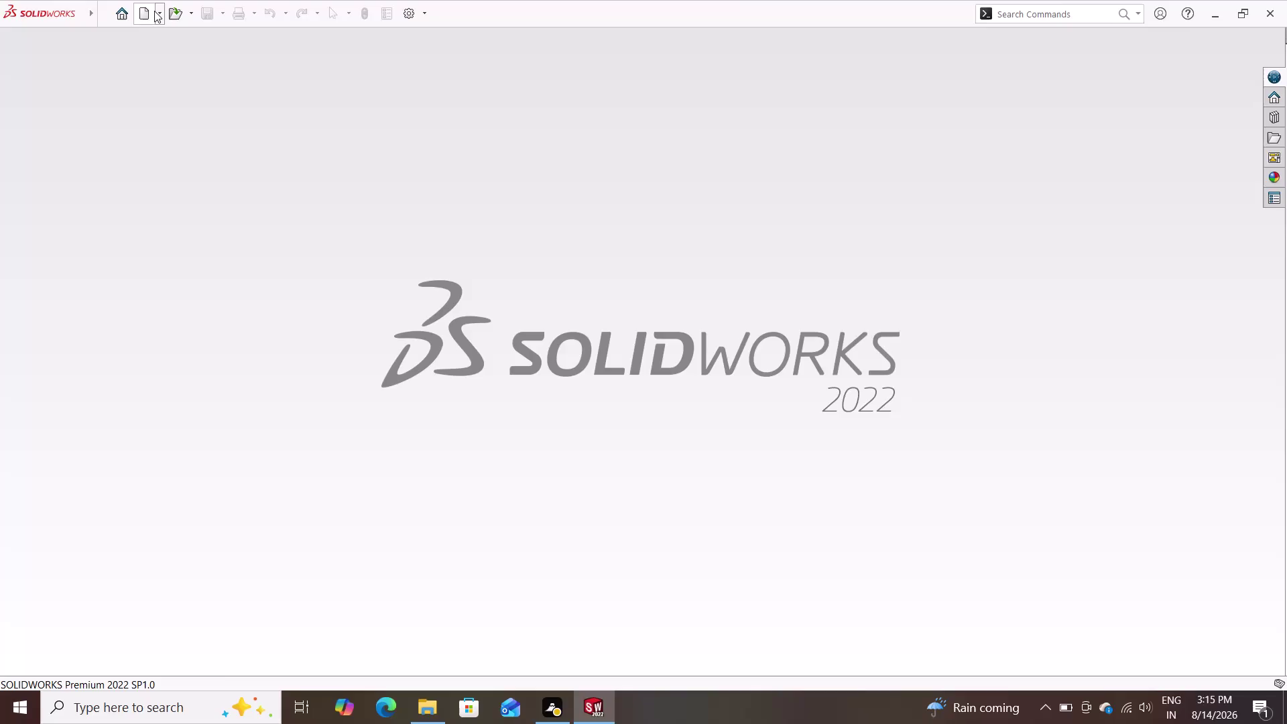
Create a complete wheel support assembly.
Create a new blank Part document, Part1.
click(154, 11)
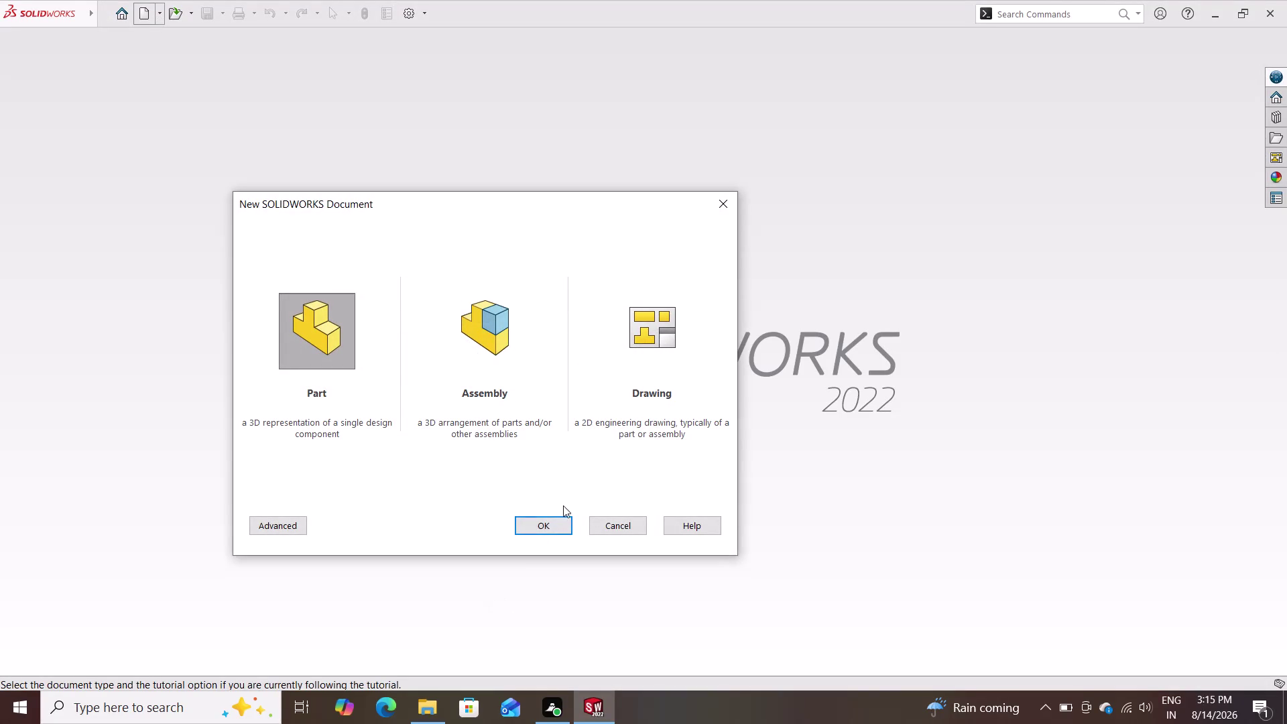
double_click(540, 528)
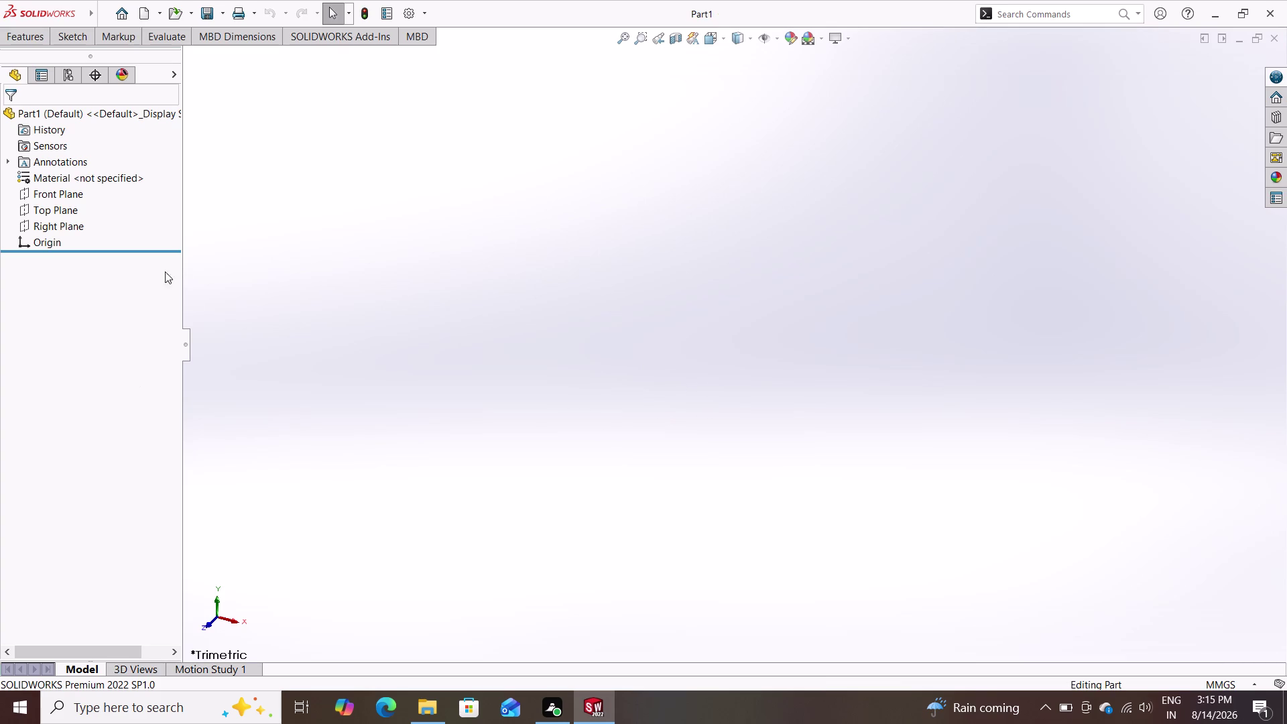
Start a new sketch on the Top Plane.
click(85, 209)
click(44, 214)
click(61, 193)
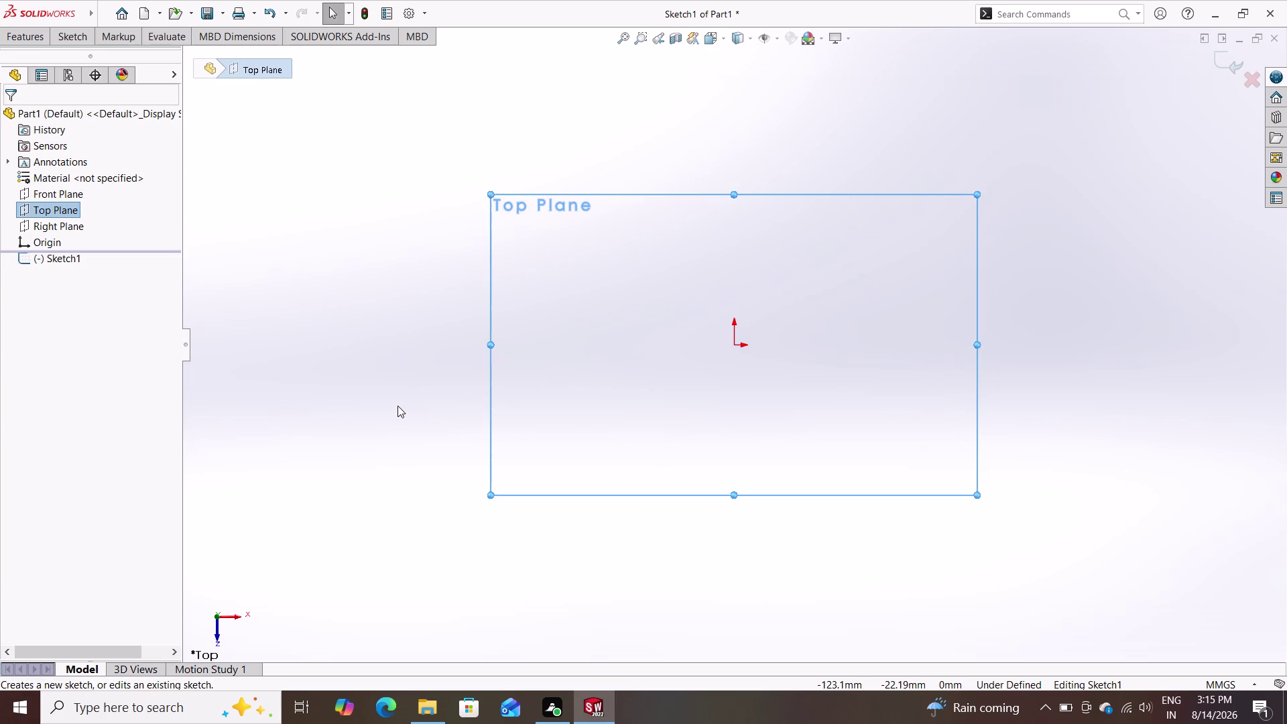
Draw a center rectangle from the origin outward.
double_click(88, 30)
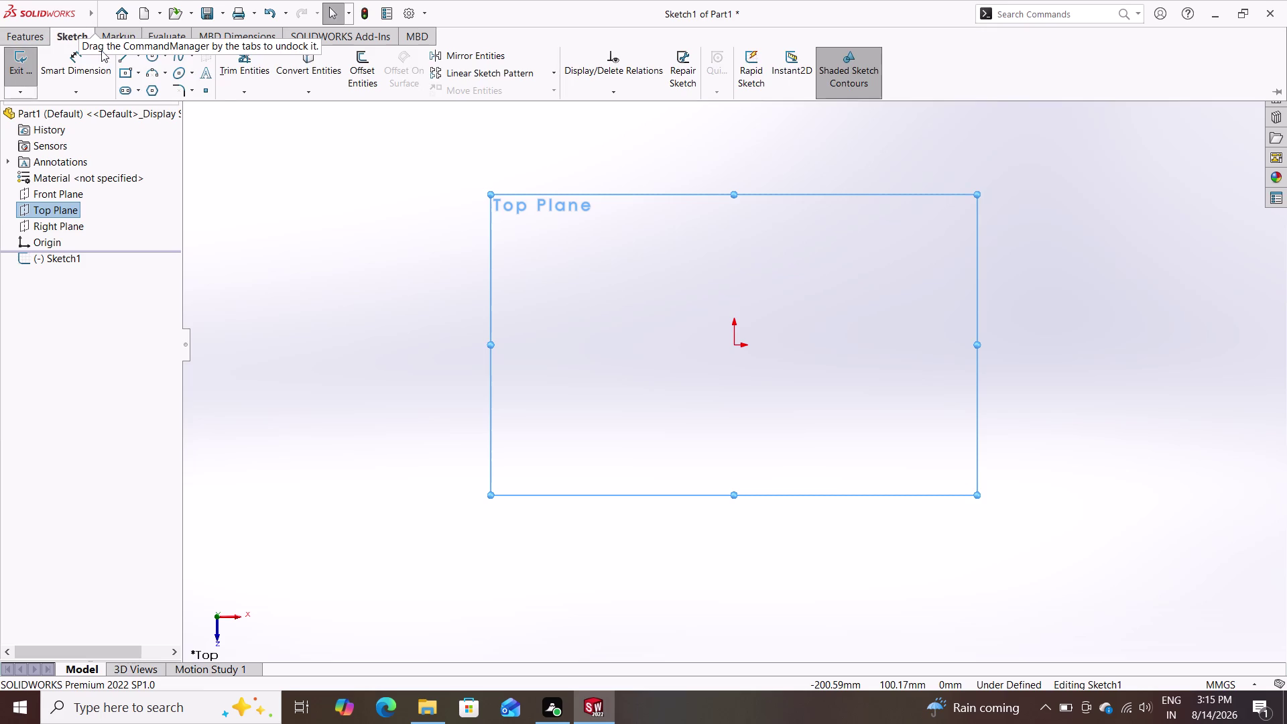
click(141, 76)
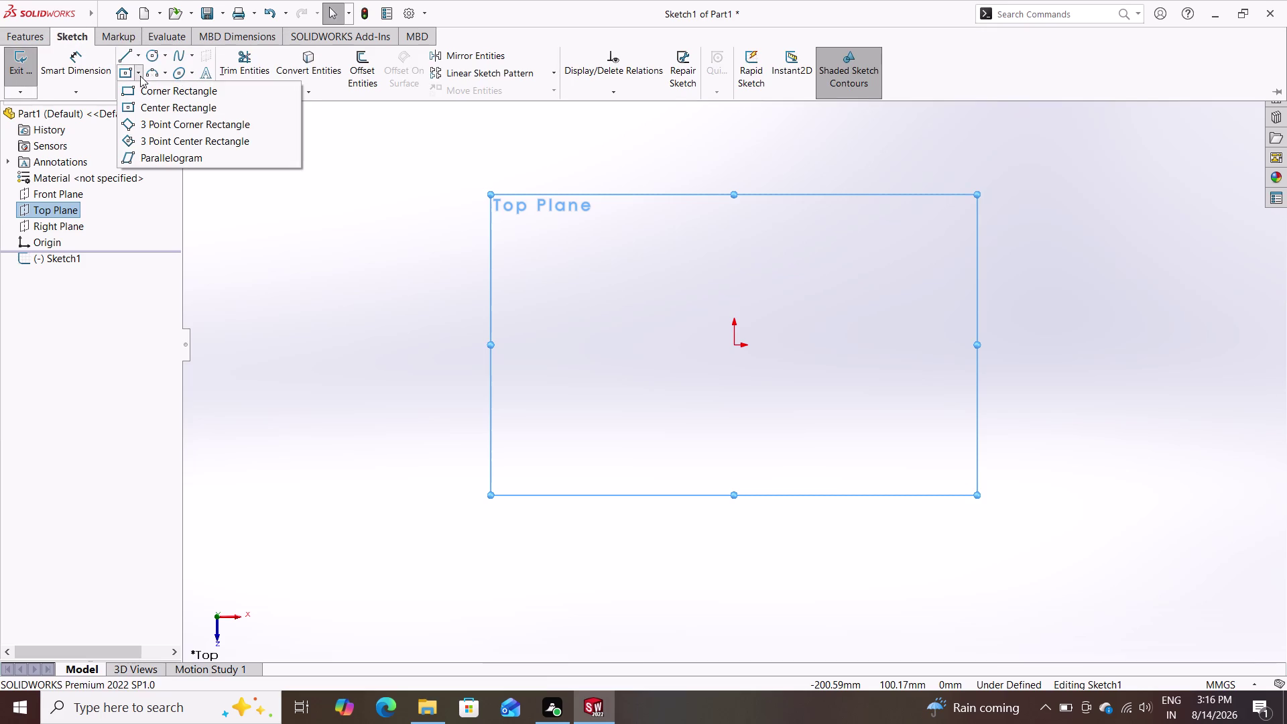
click(148, 105)
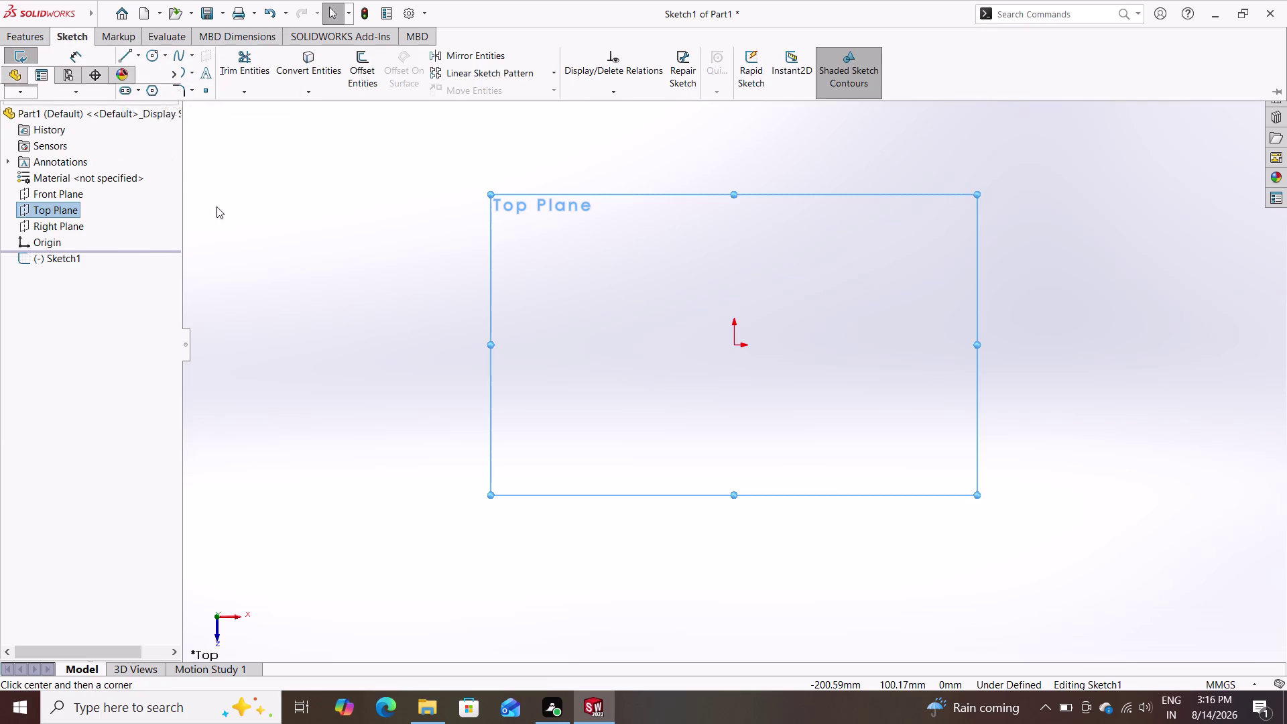
click(734, 347)
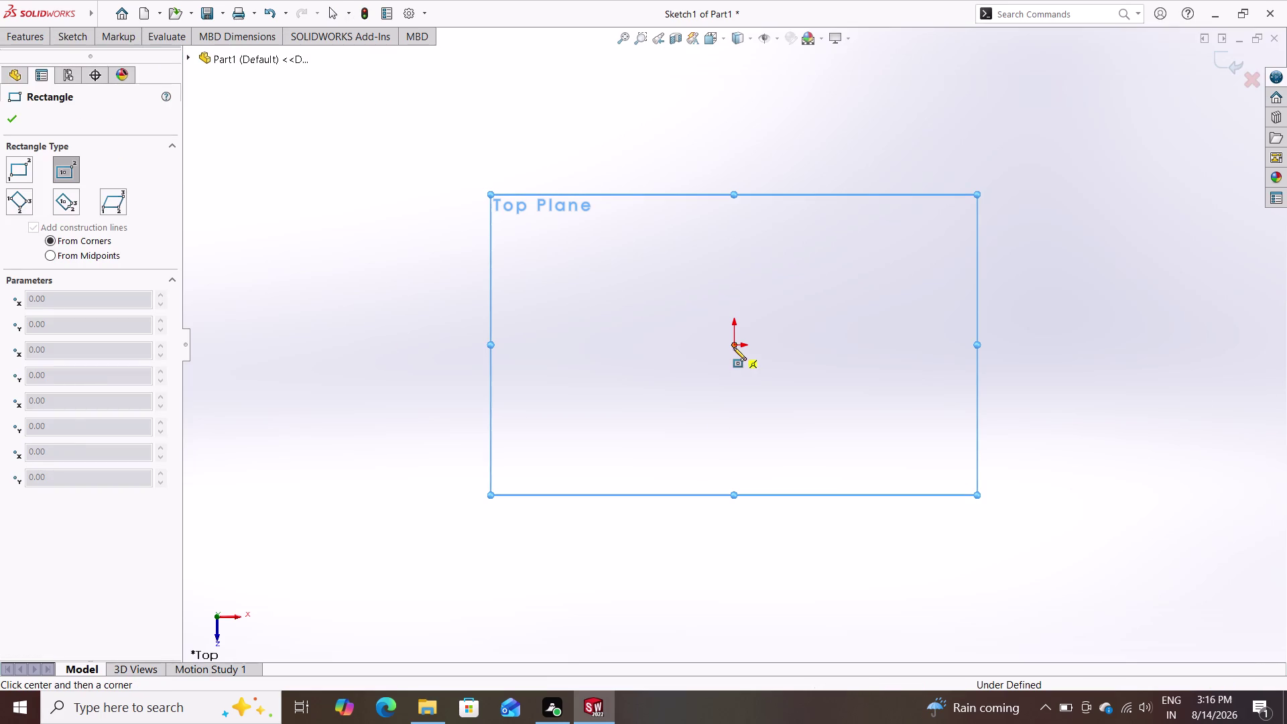
click(916, 411)
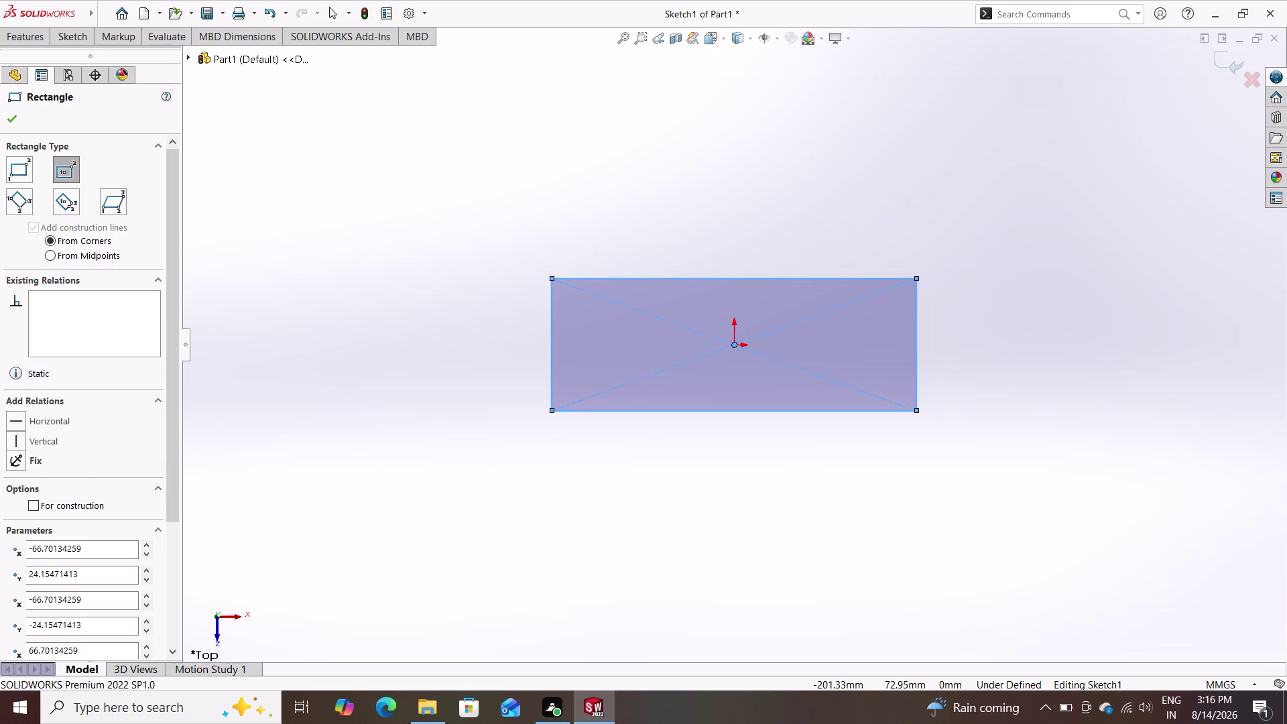
click(3, 120)
click(79, 44)
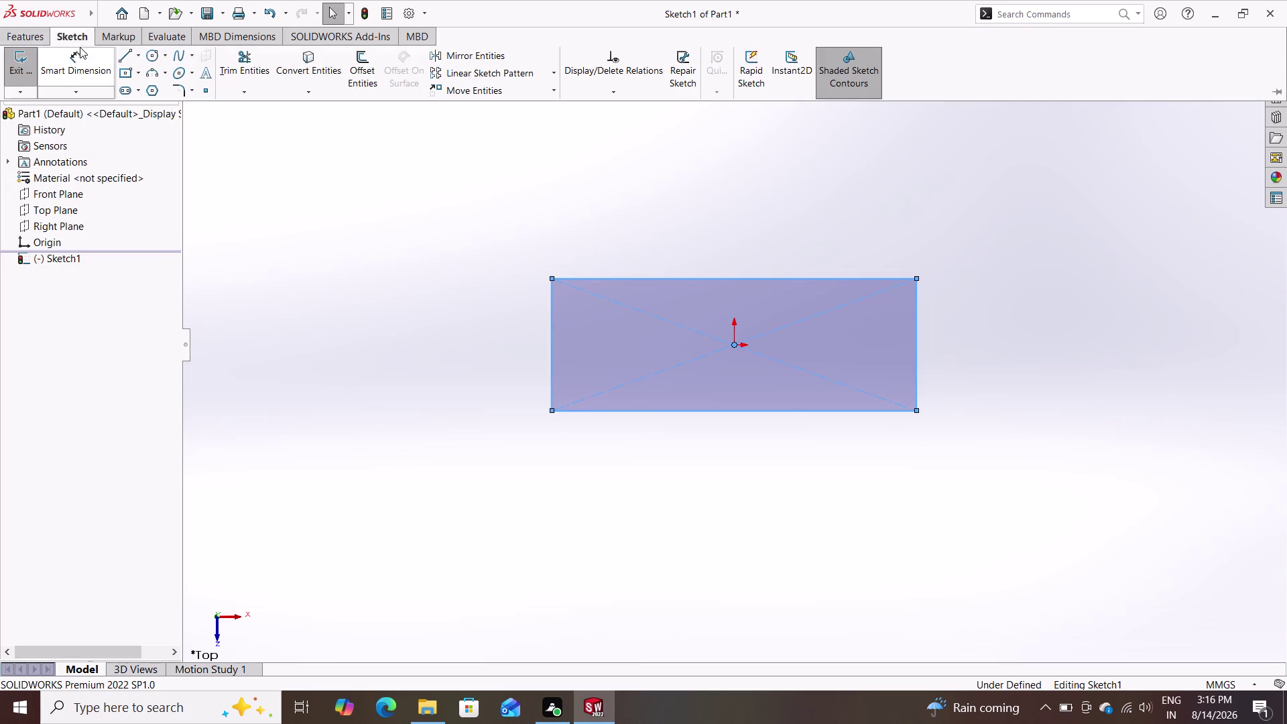
Dimension the rectangle's top edge to a width of 115.
click(87, 73)
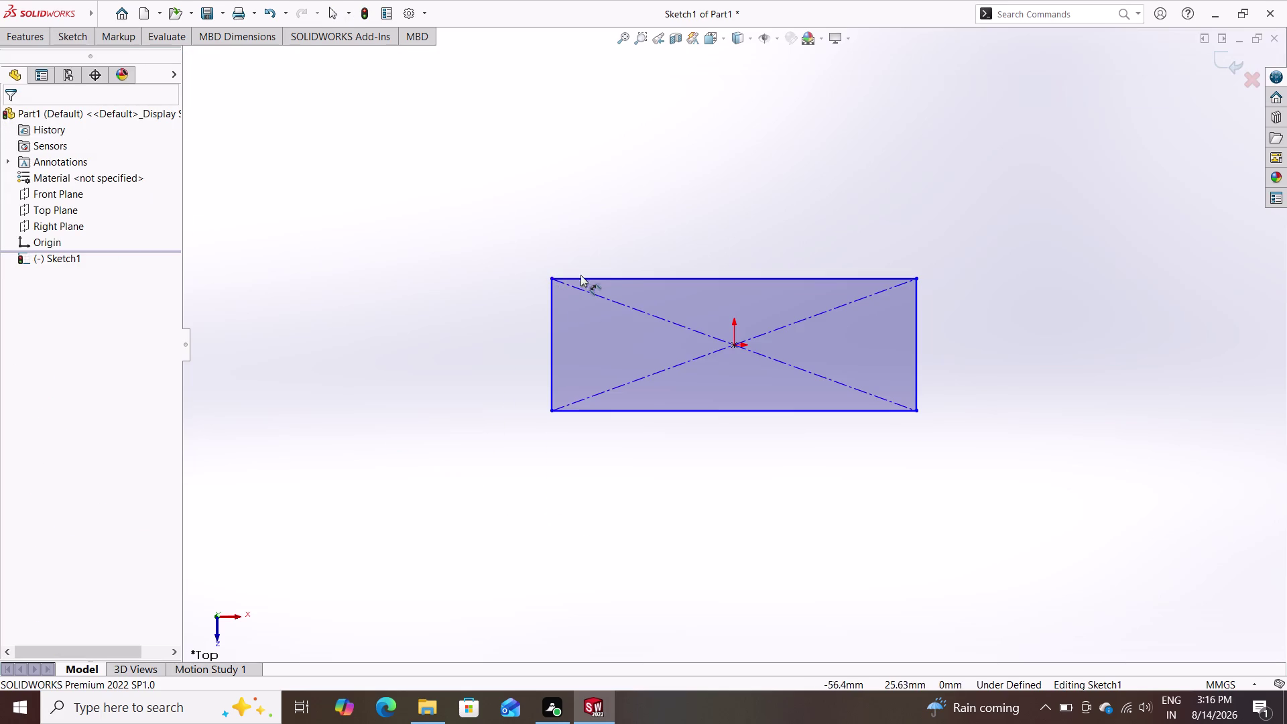
click(617, 278)
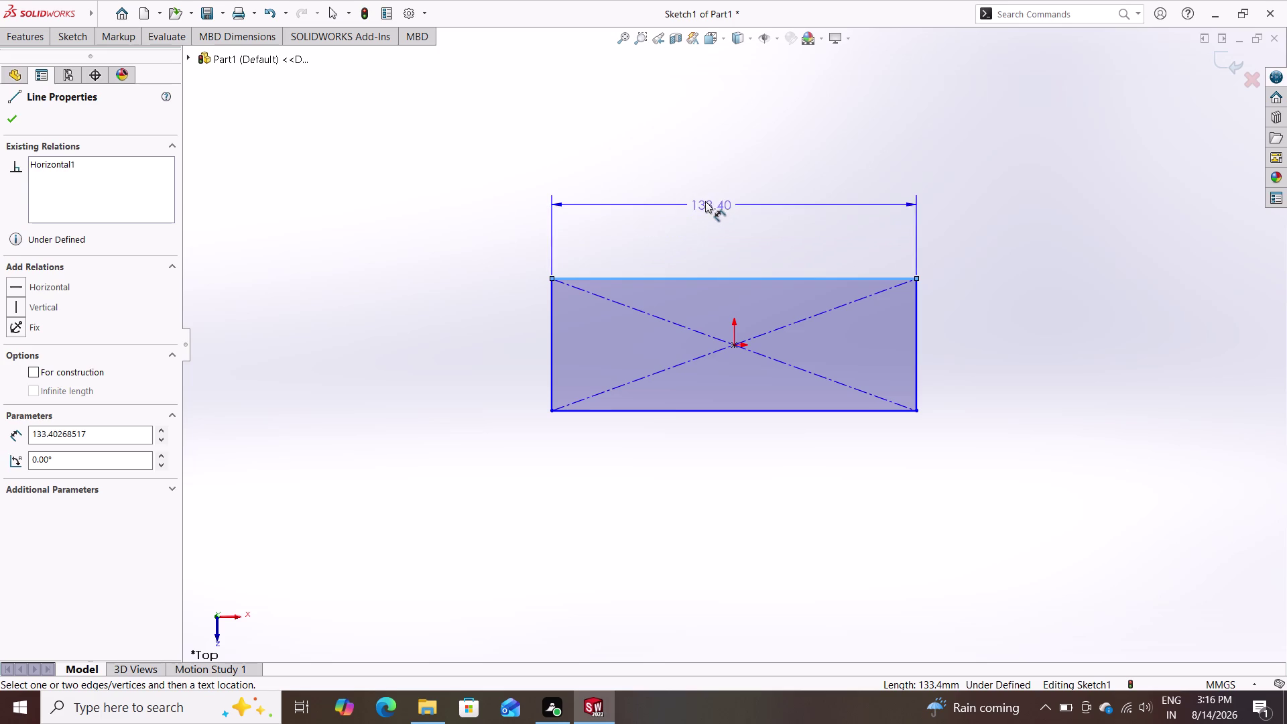
double_click(703, 201)
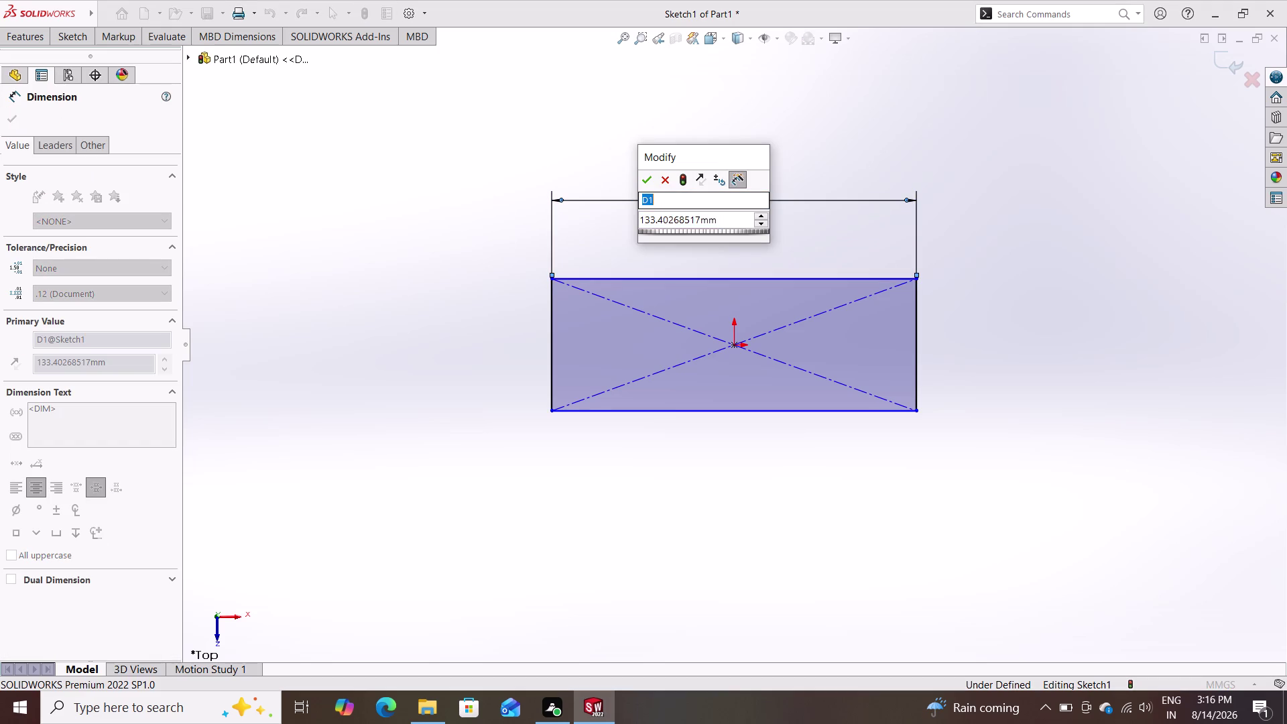
text(11)
text(5)
key(Return)
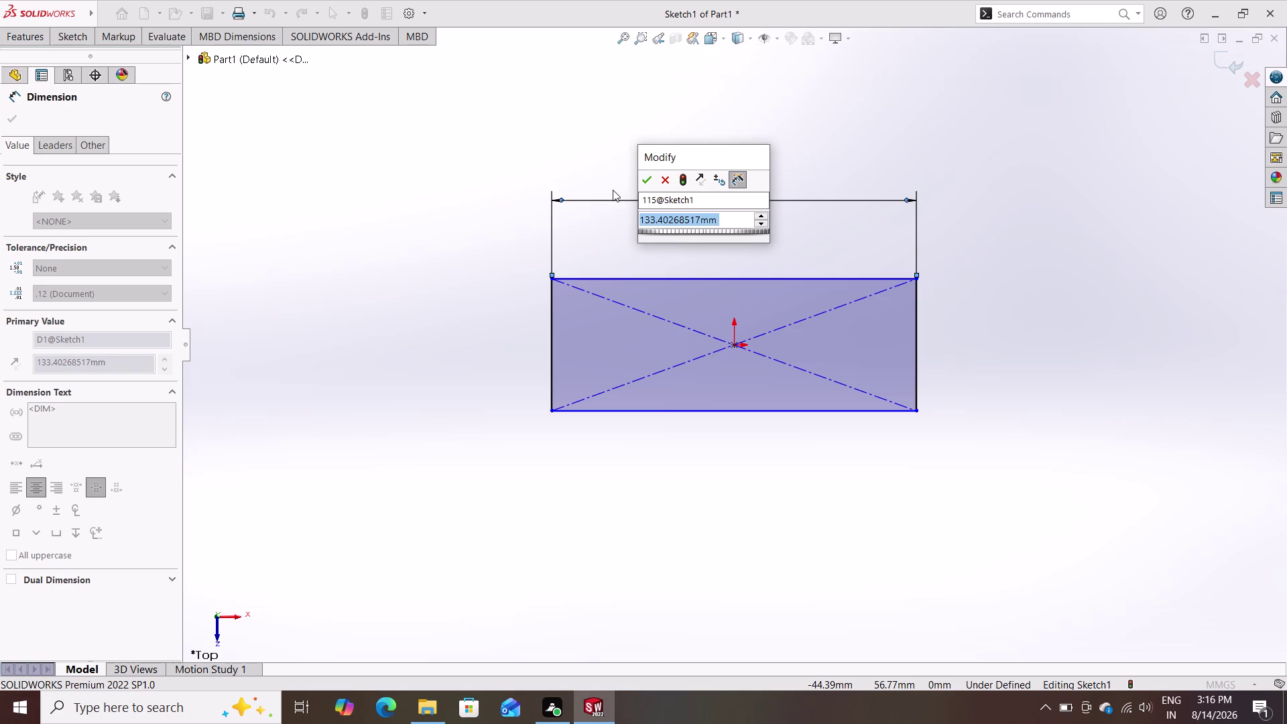
text(115)
key(Return)
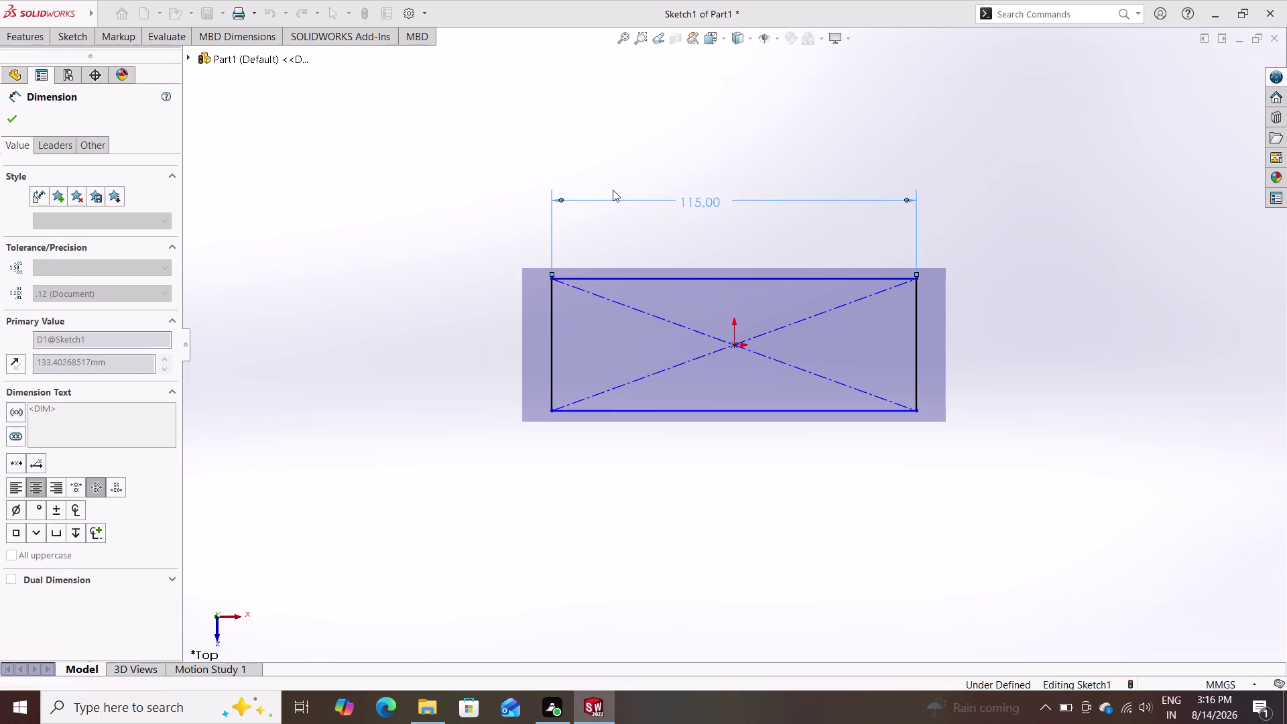
Dimension the rectangle's right edge to a height of 40.
click(80, 41)
click(917, 327)
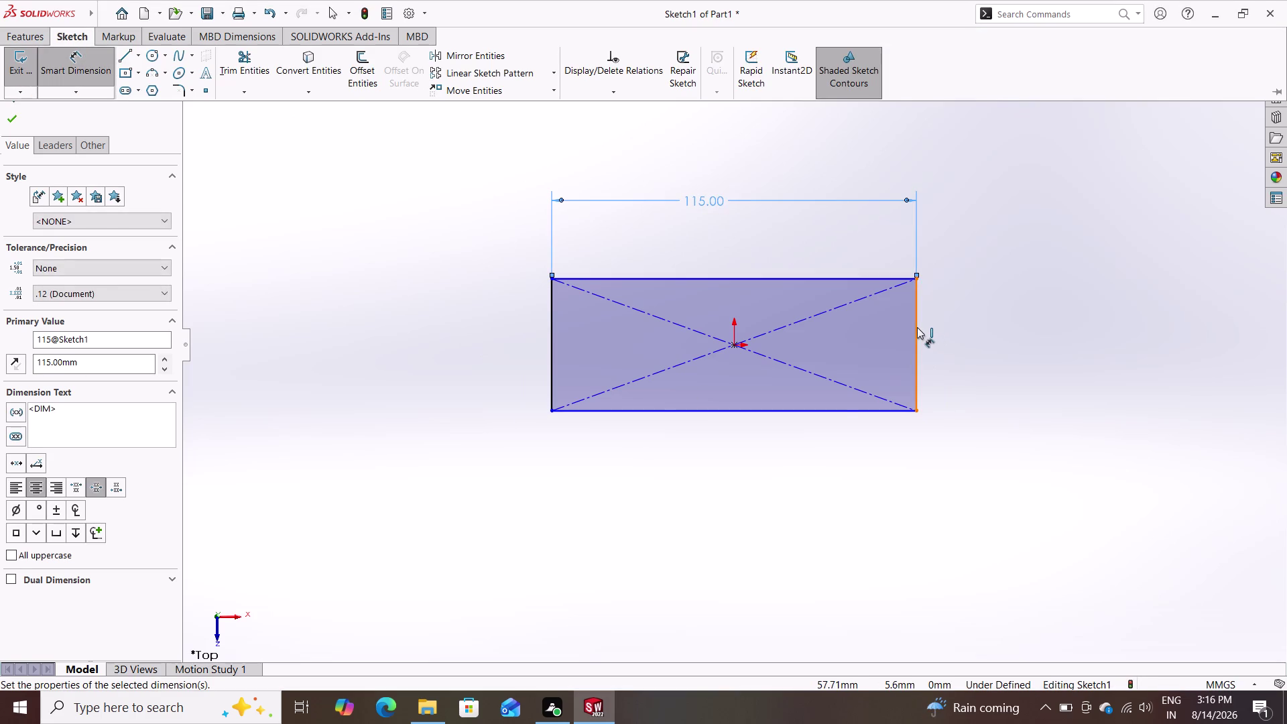
click(969, 335)
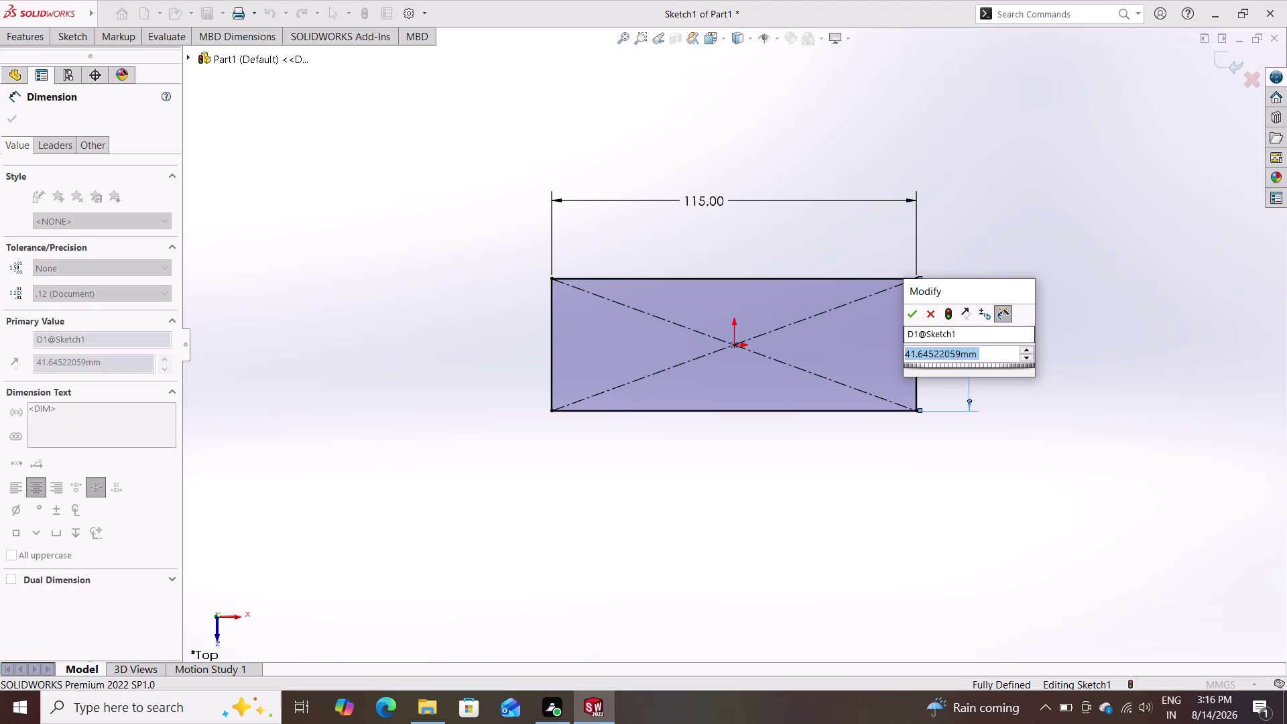
text(40)
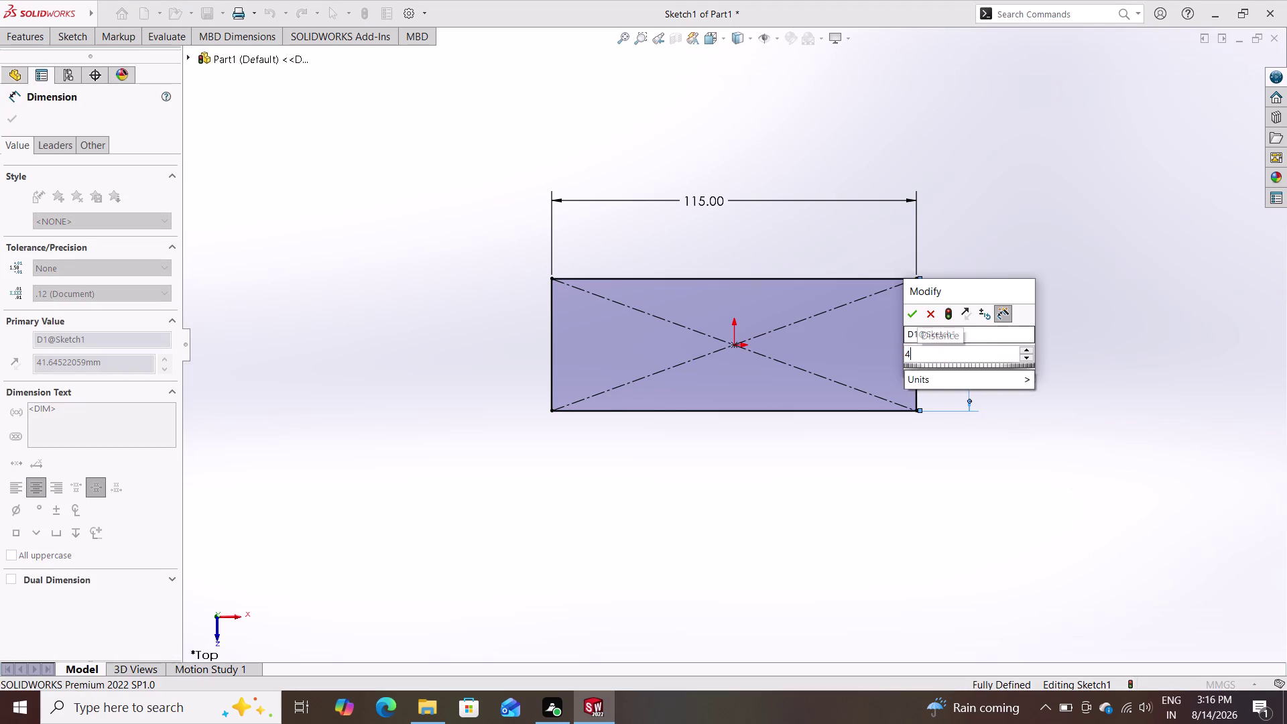
key(Return)
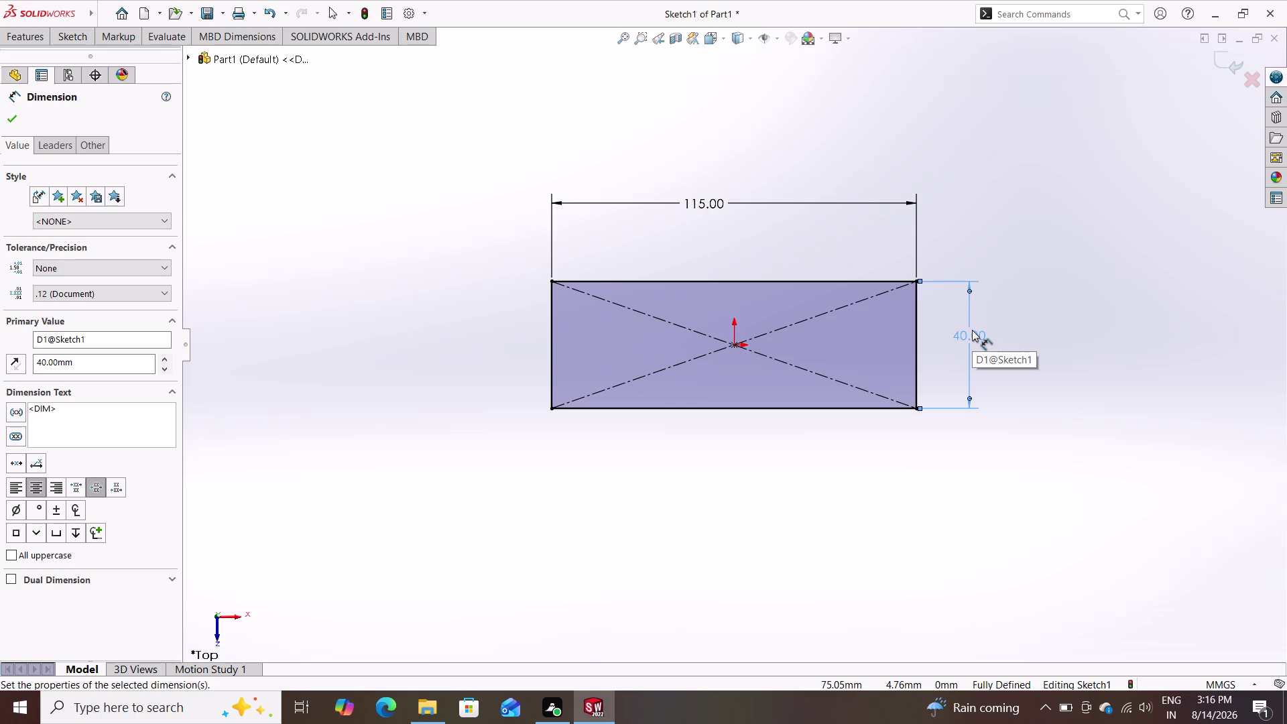
key(Escape)
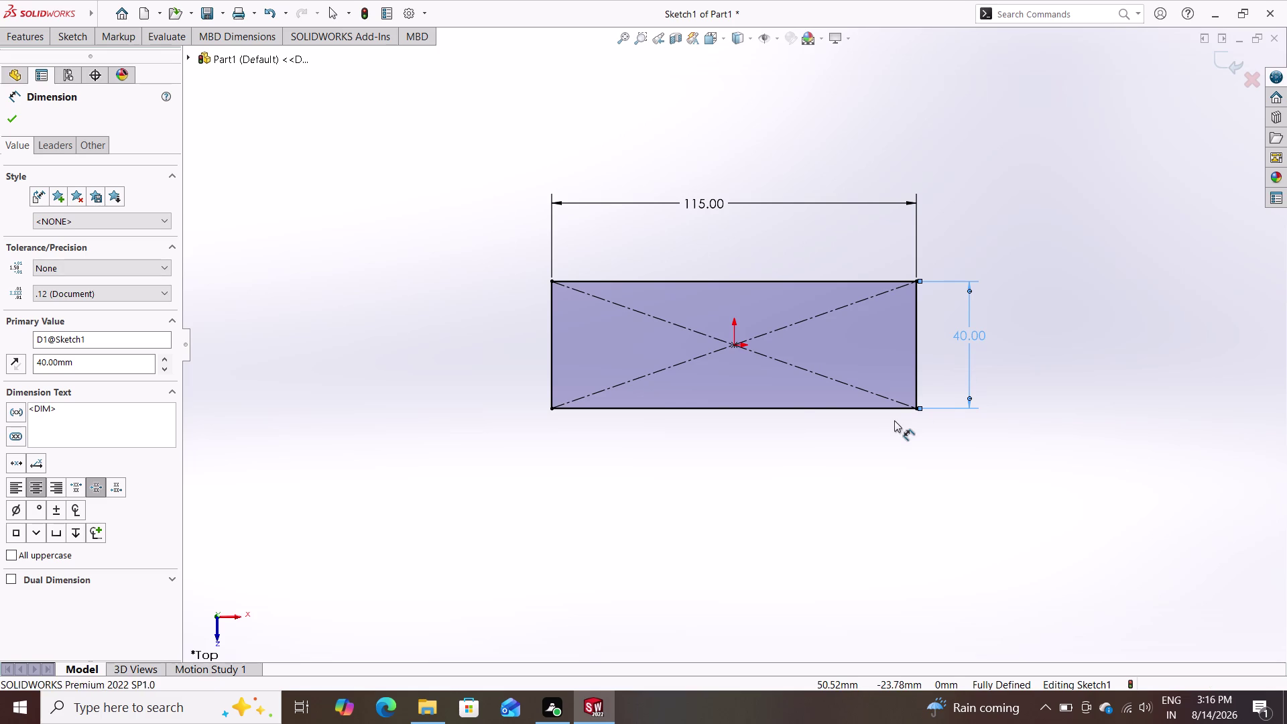
click(80, 32)
double_click(156, 56)
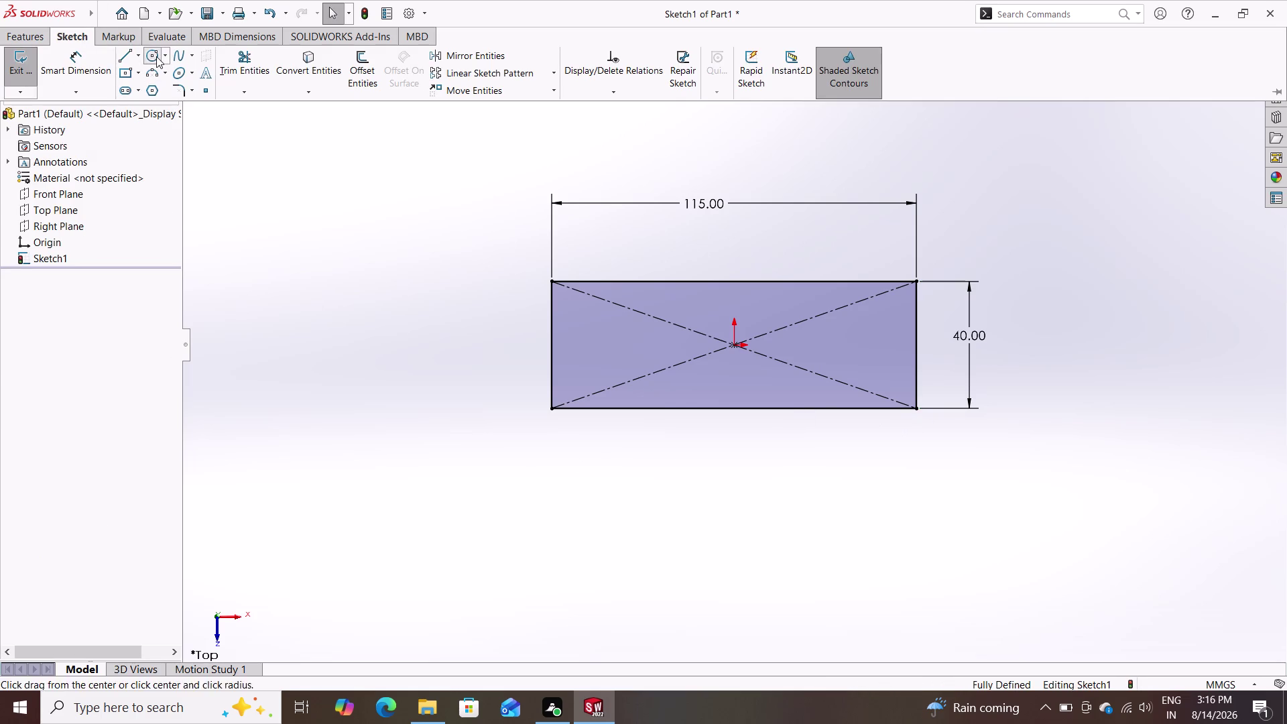
Draw an upper and a lower small circle near the rectangle's left end.
click(601, 313)
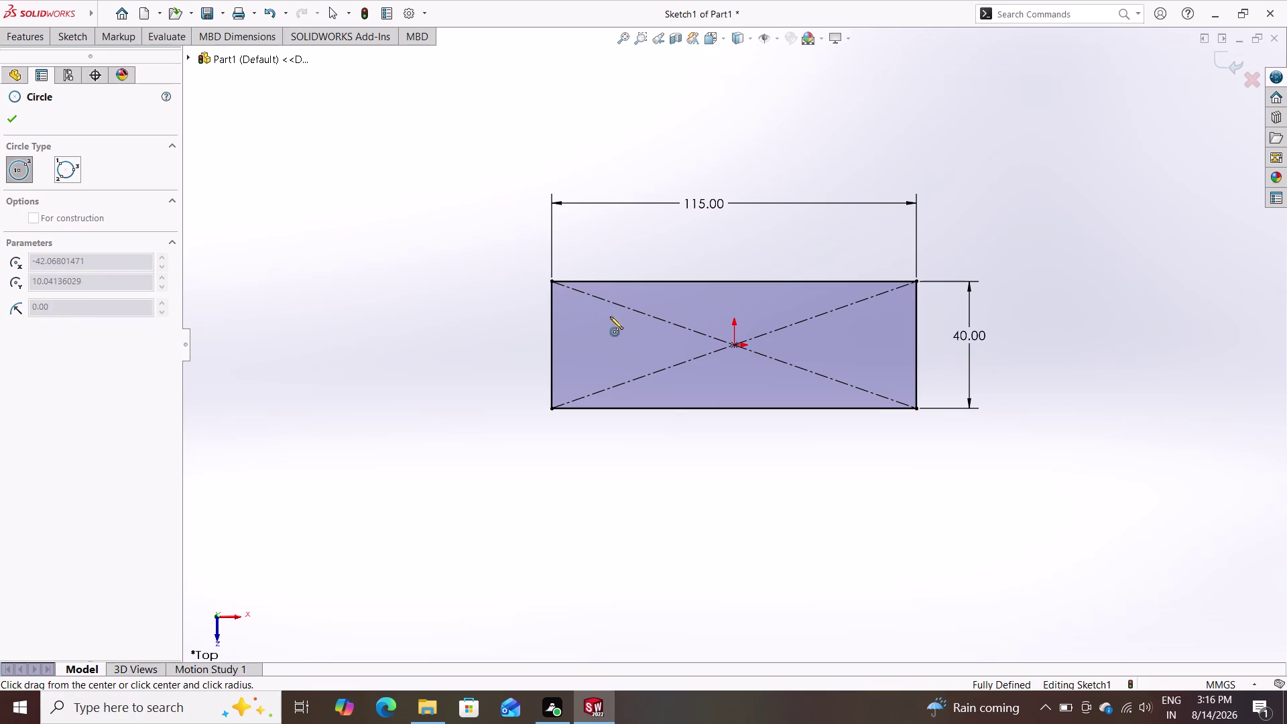
click(615, 322)
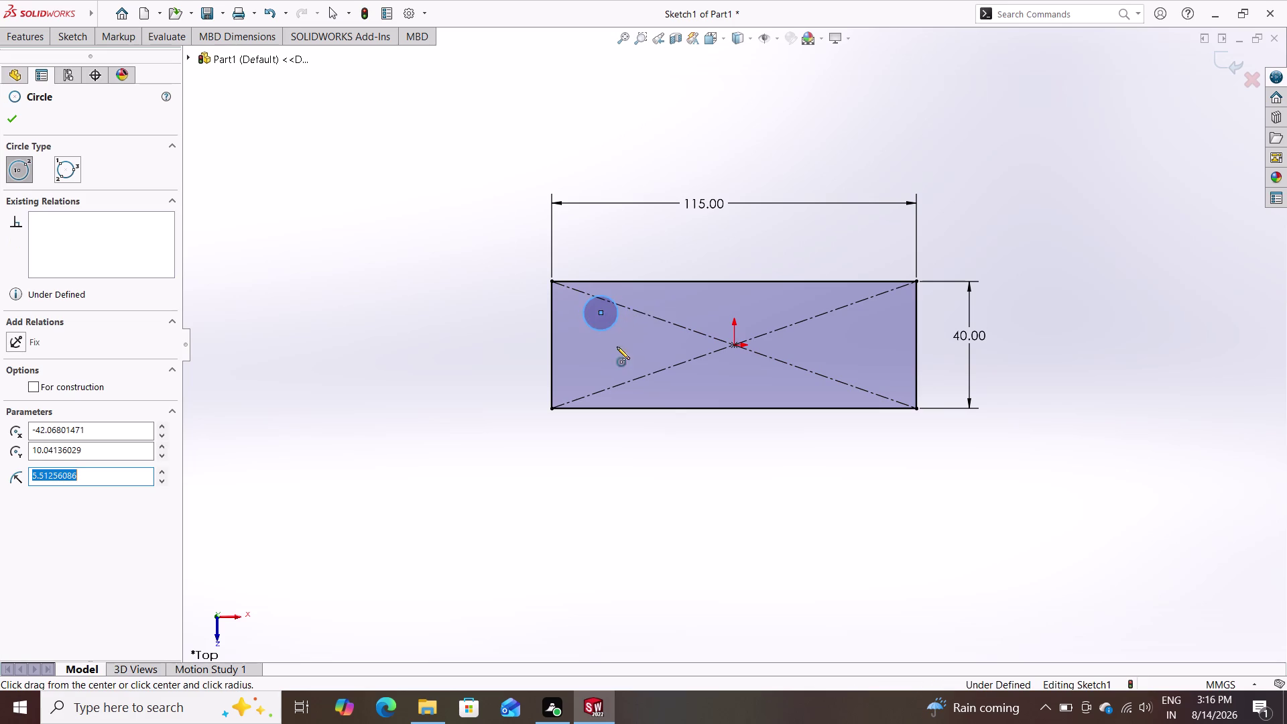
click(599, 380)
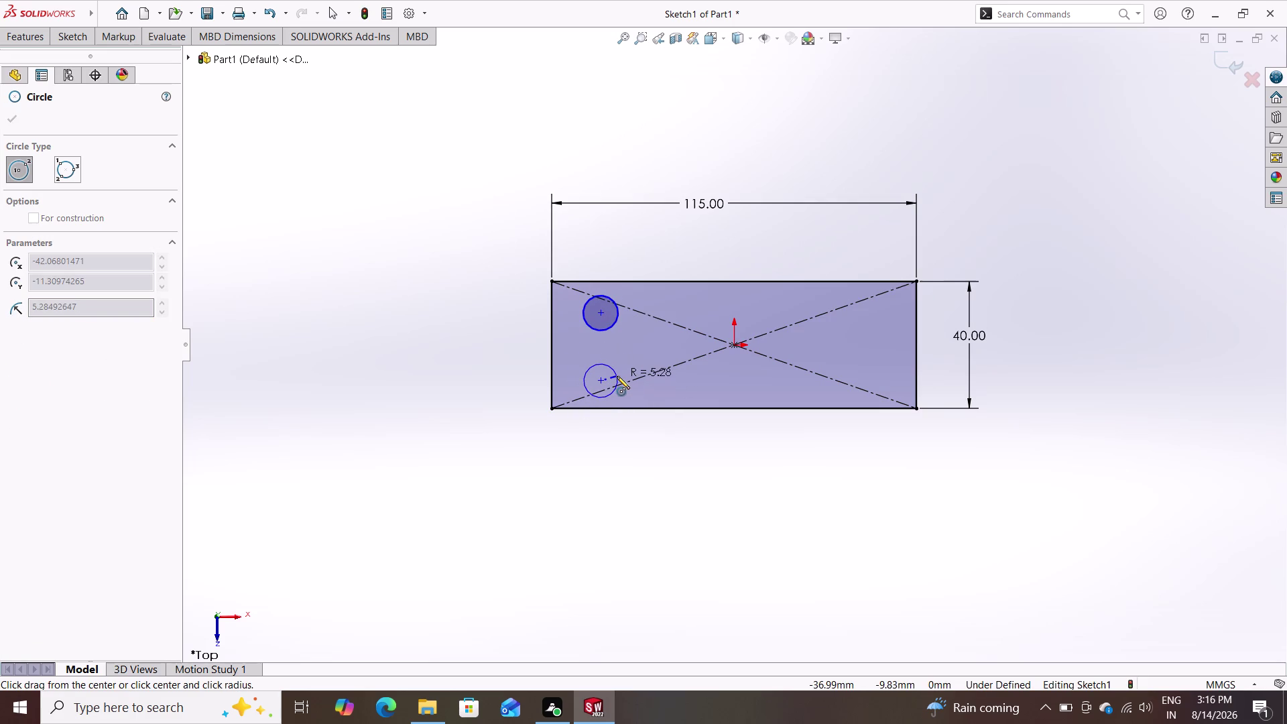
click(616, 376)
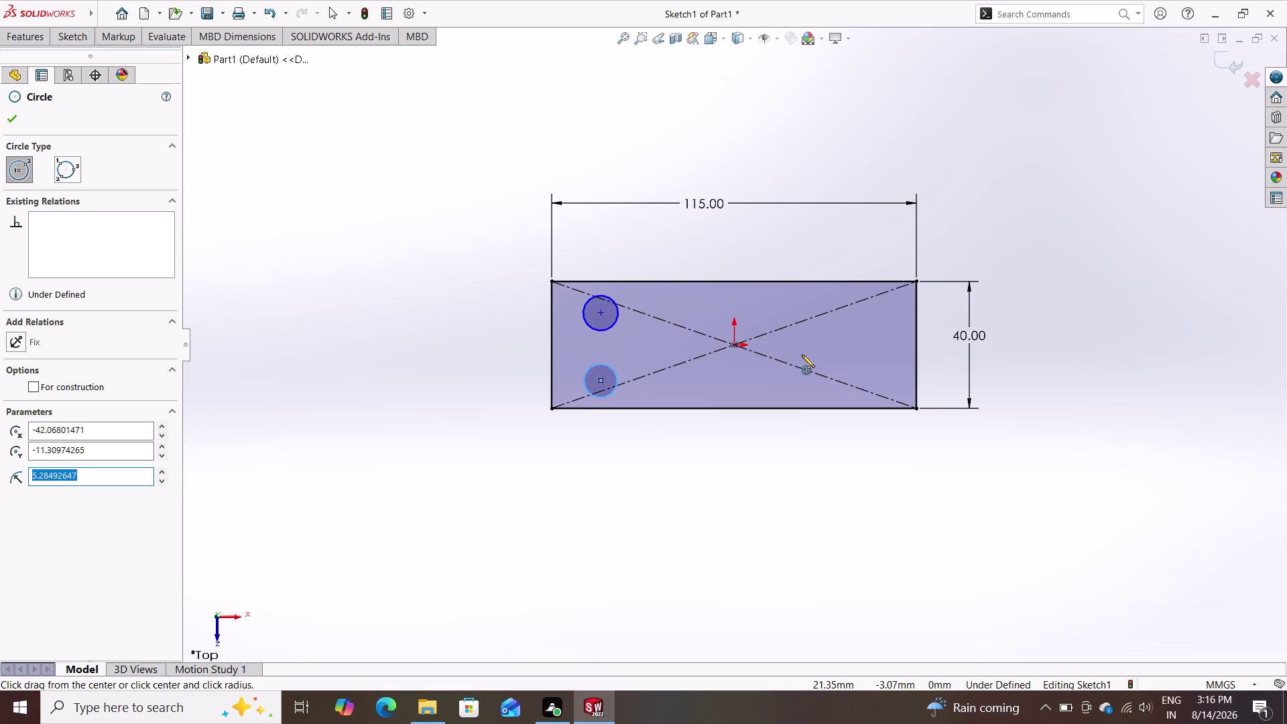
key(Escape)
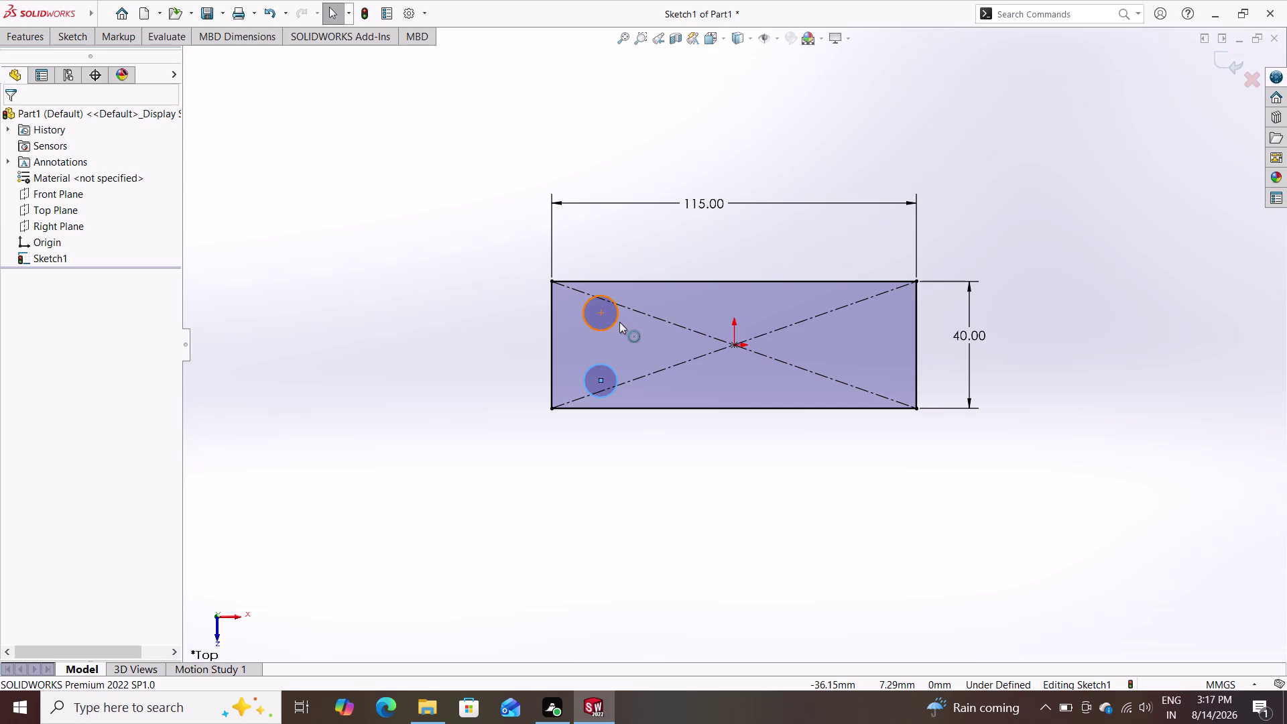
key(Escape)
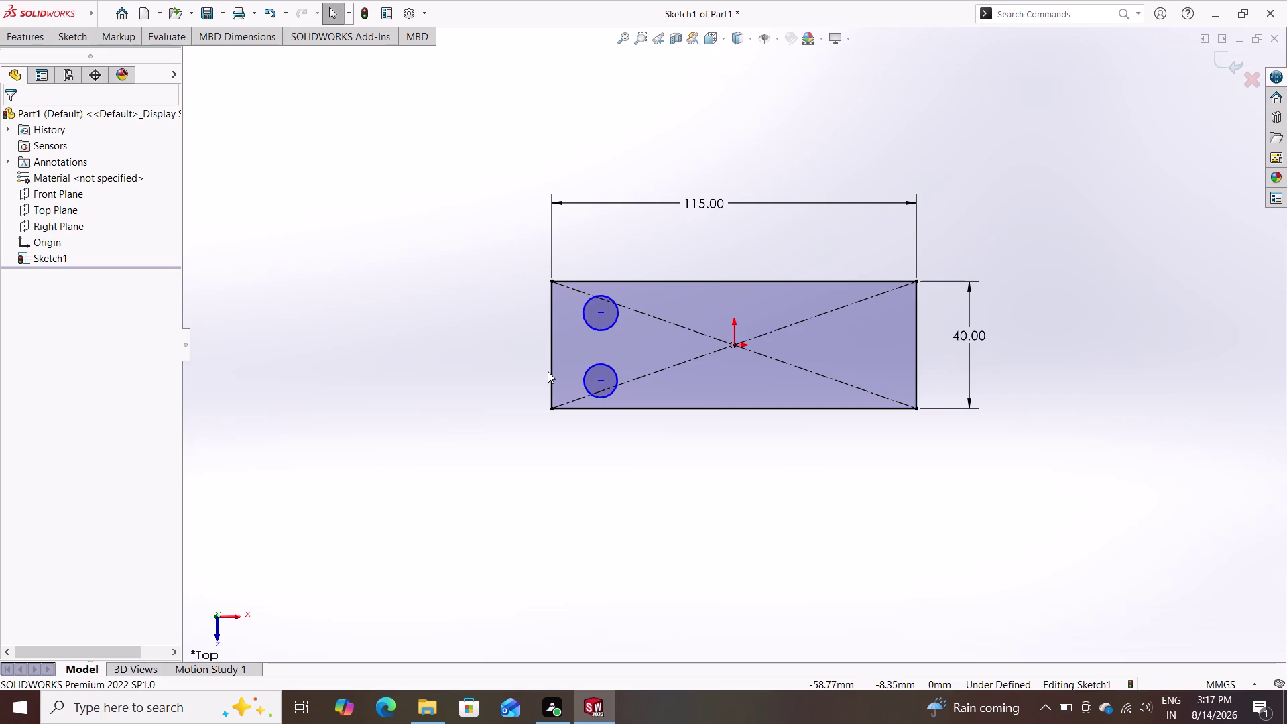
key(Escape)
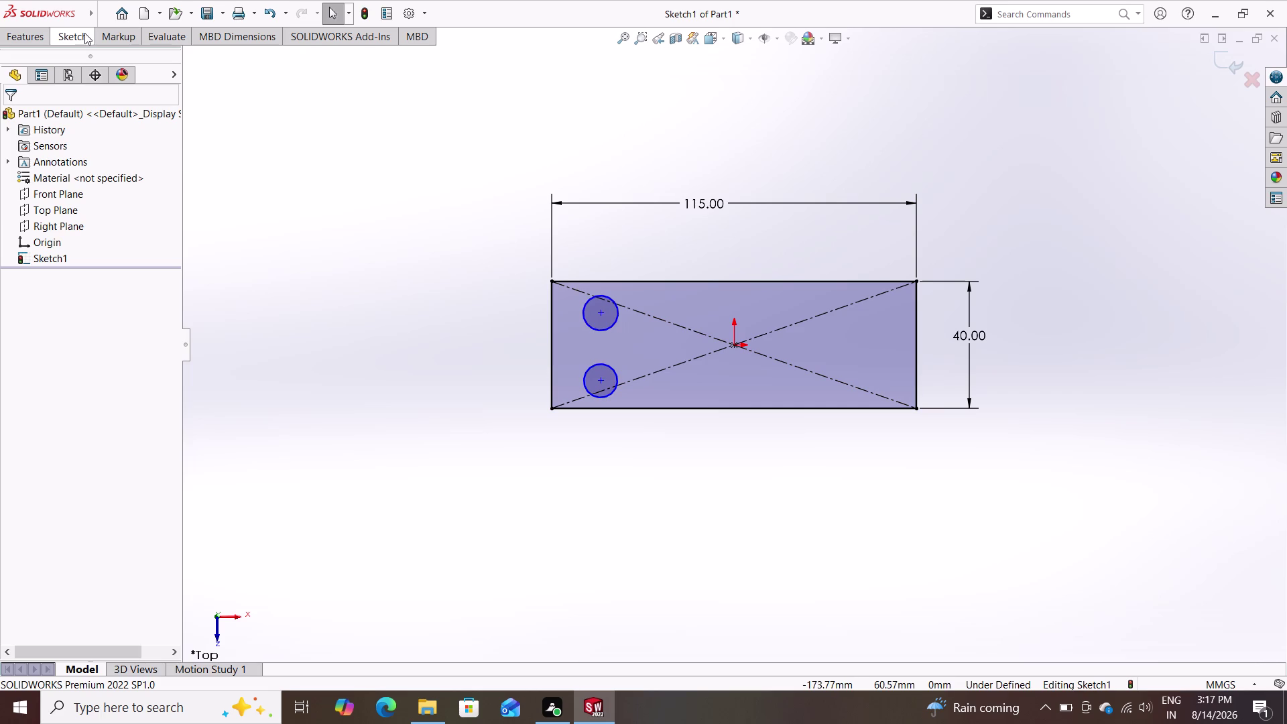
click(85, 33)
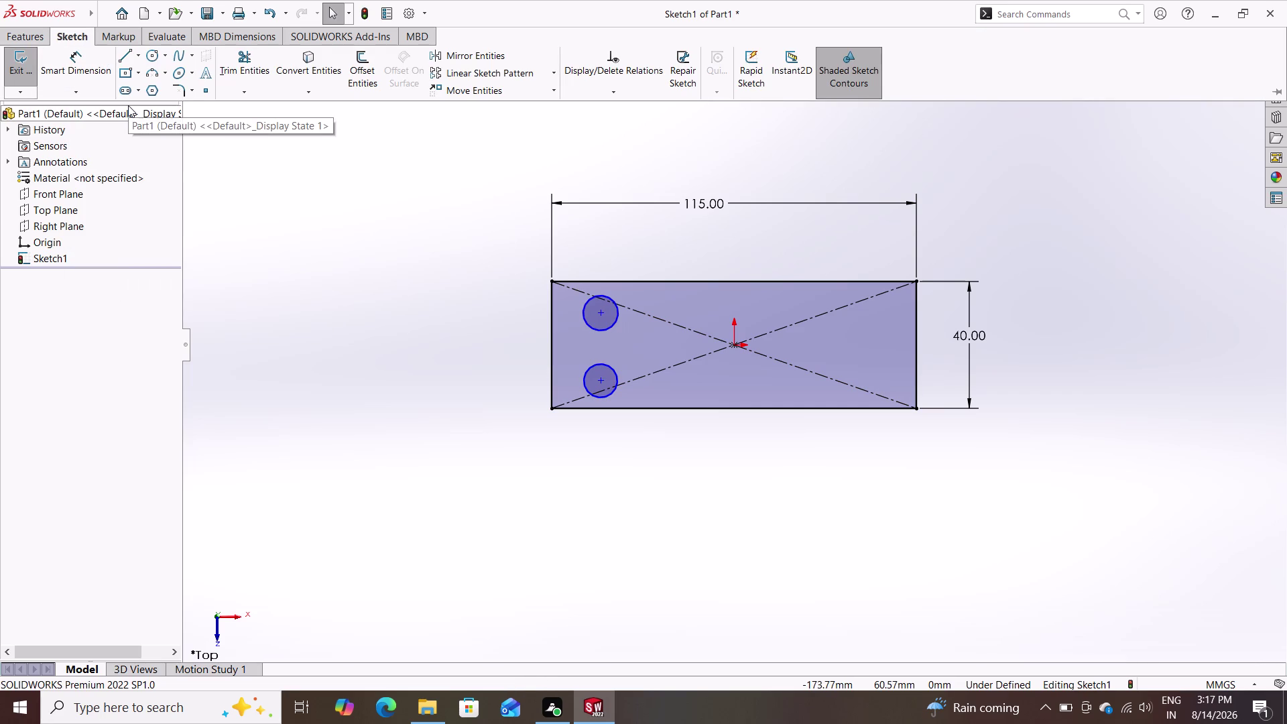
Add a 5 mm diameter dimension to the upper circle.
click(587, 319)
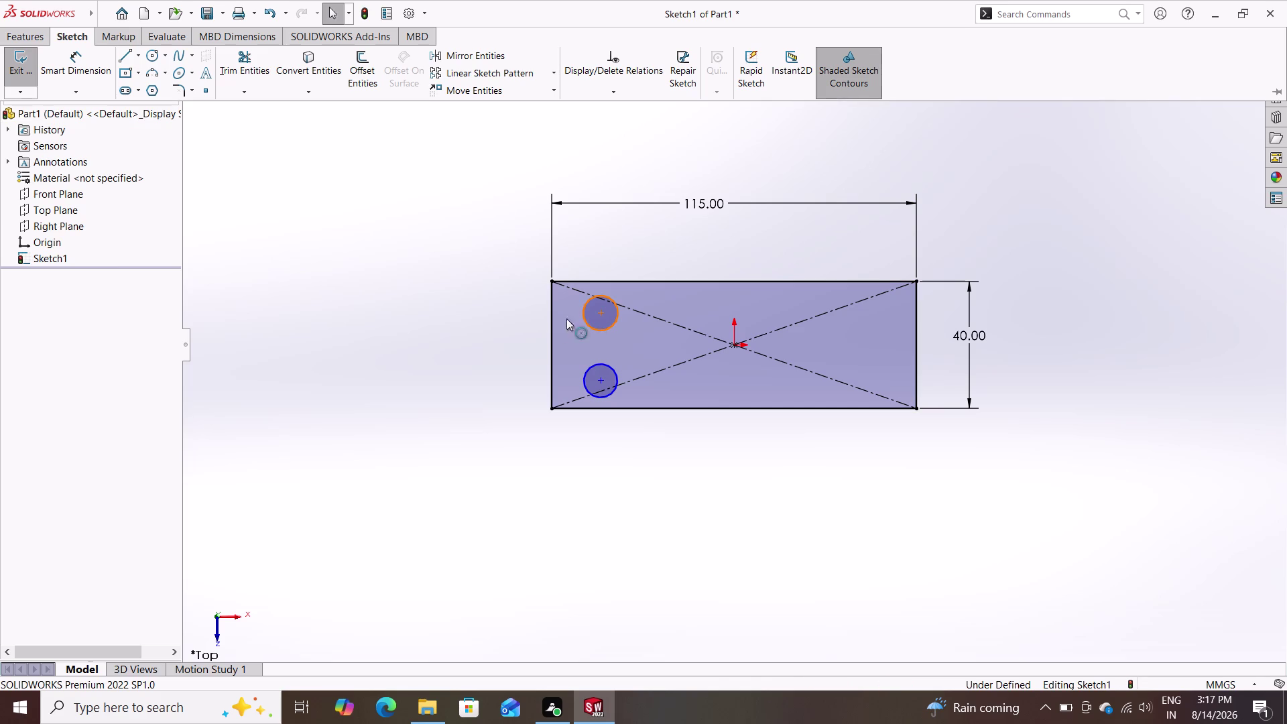
click(588, 321)
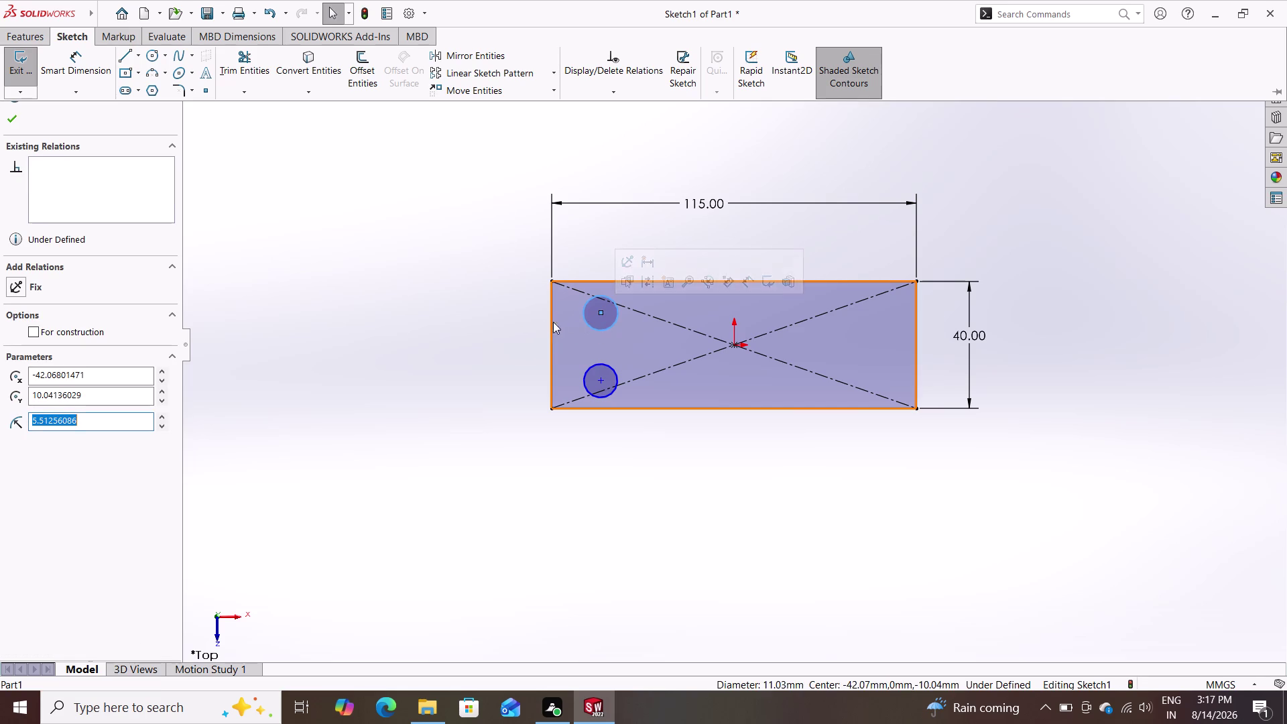
click(70, 69)
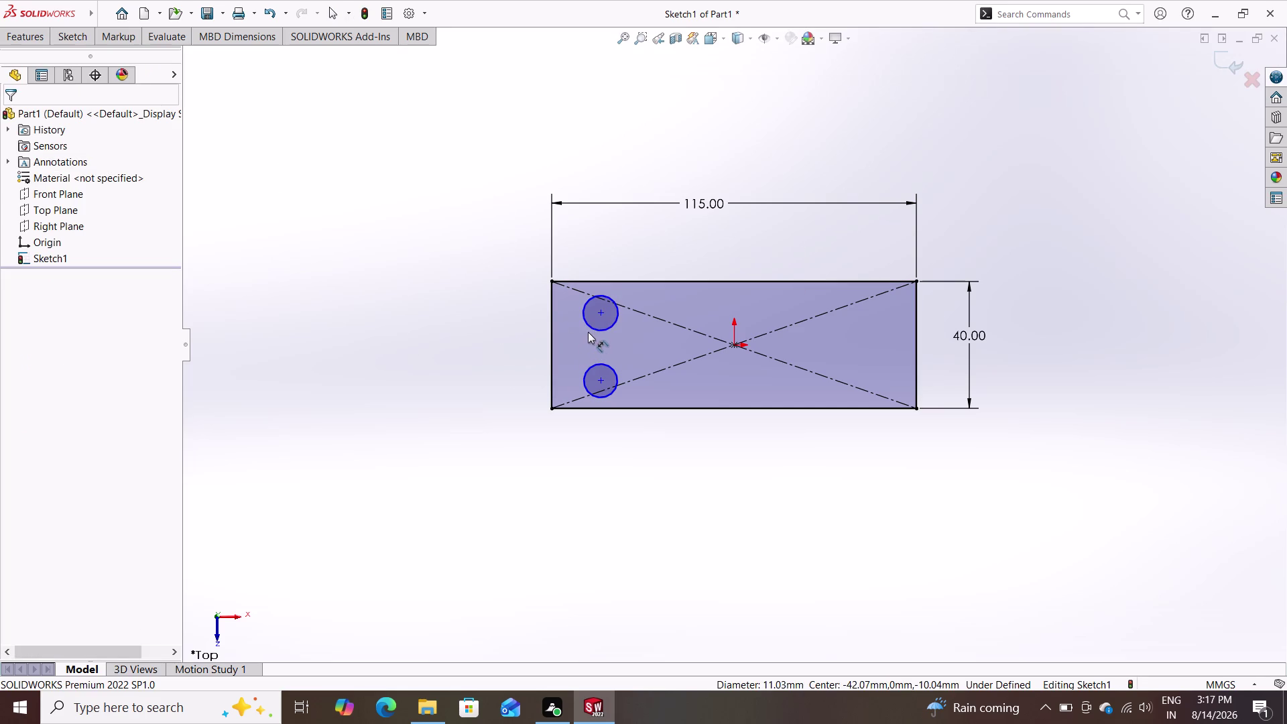
click(592, 325)
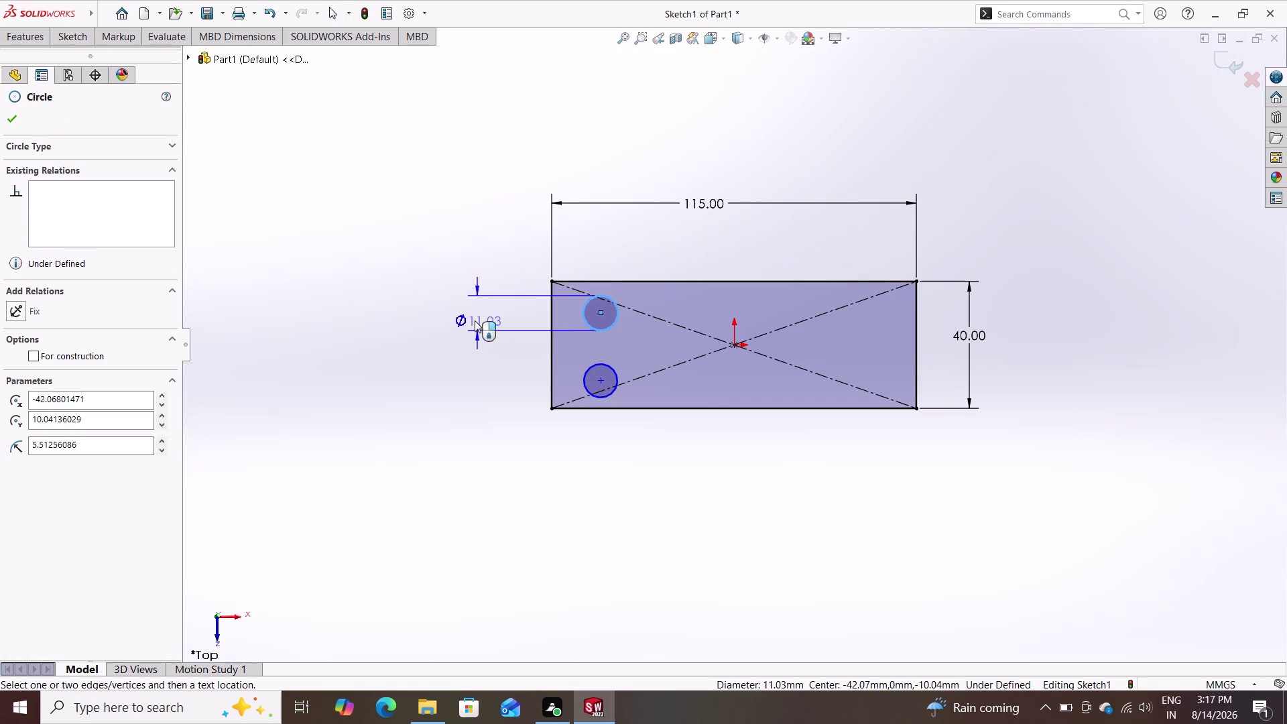
click(475, 320)
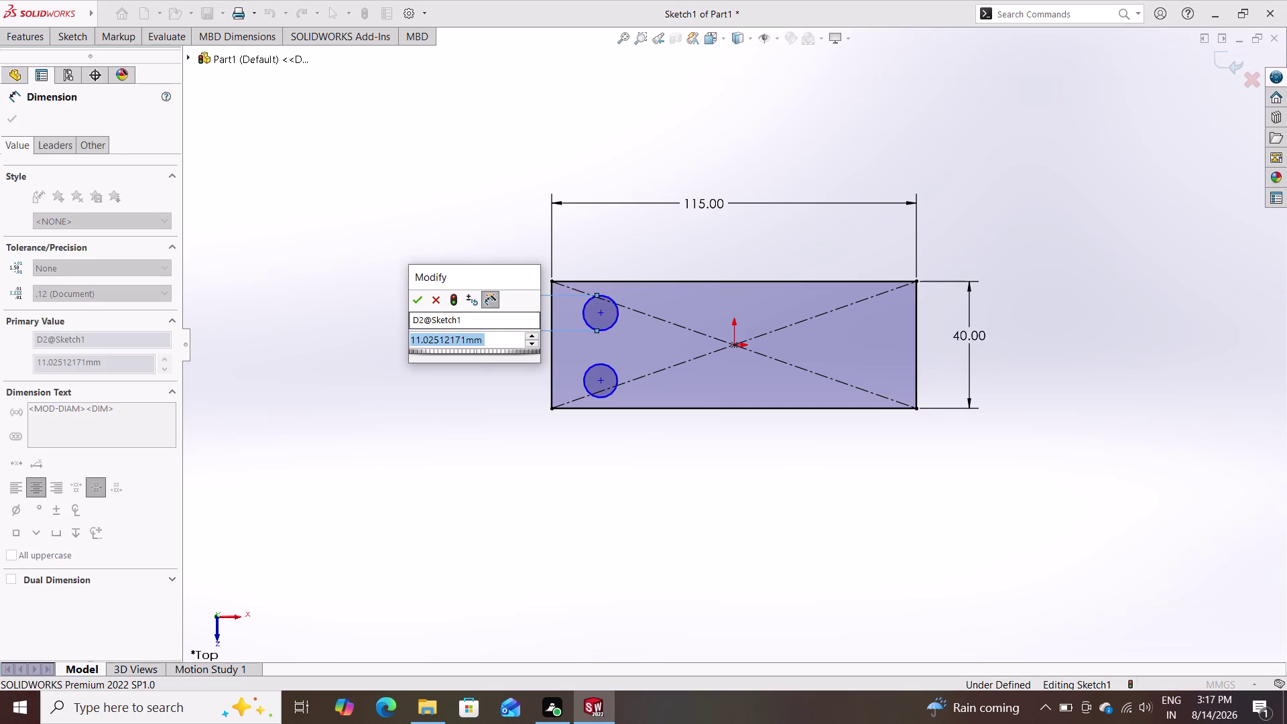
key(5)
key(Return)
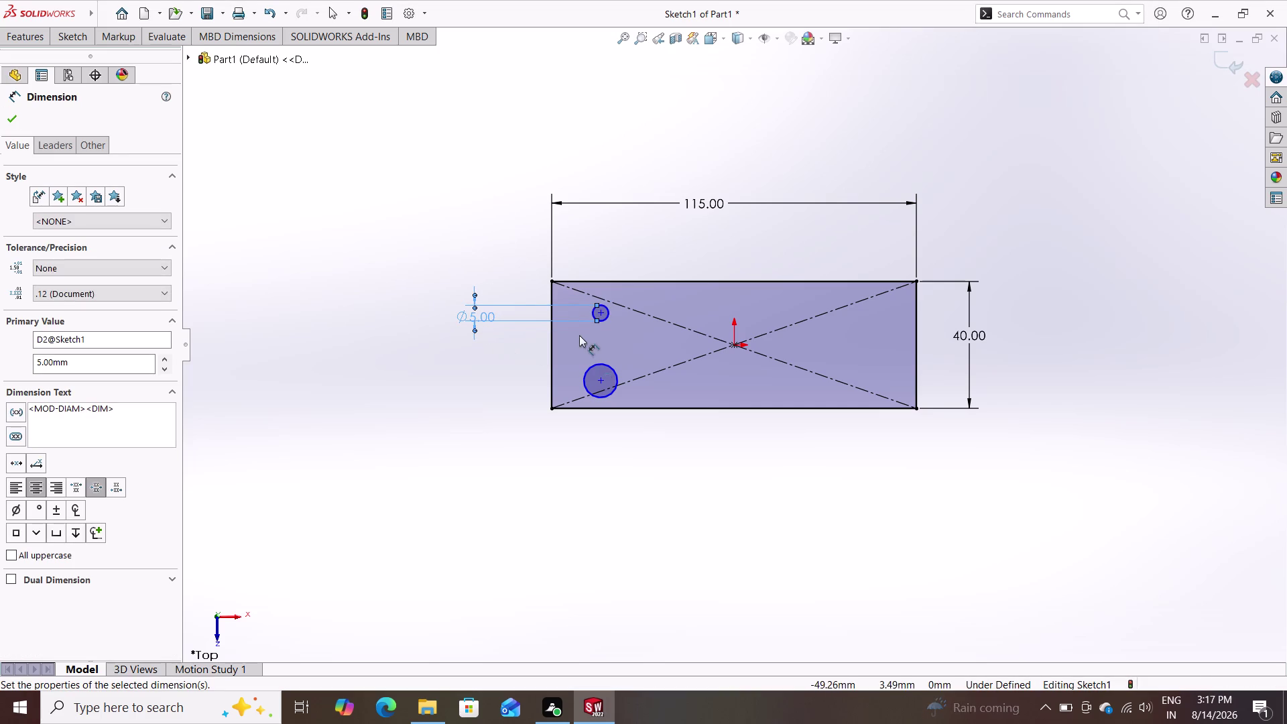
scroll(up, 3)
scroll(down, 3)
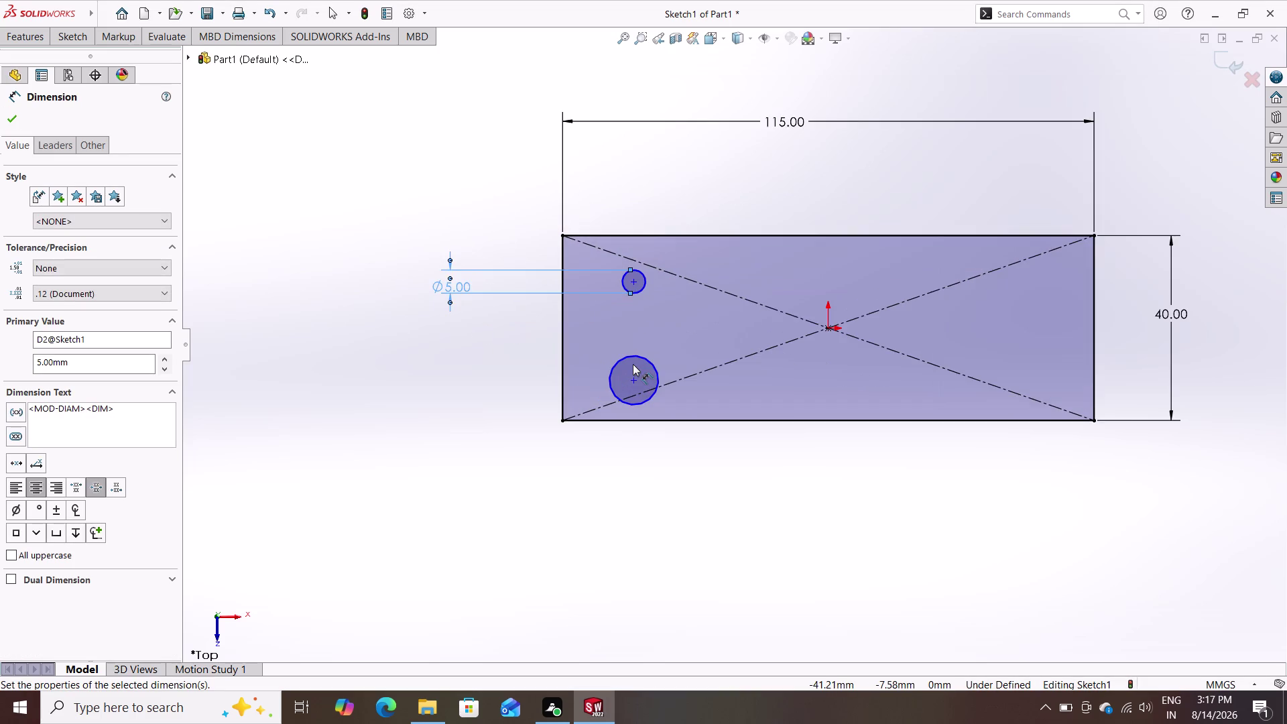
scroll(down, 3)
middle_drag(516, 403, 454, 425)
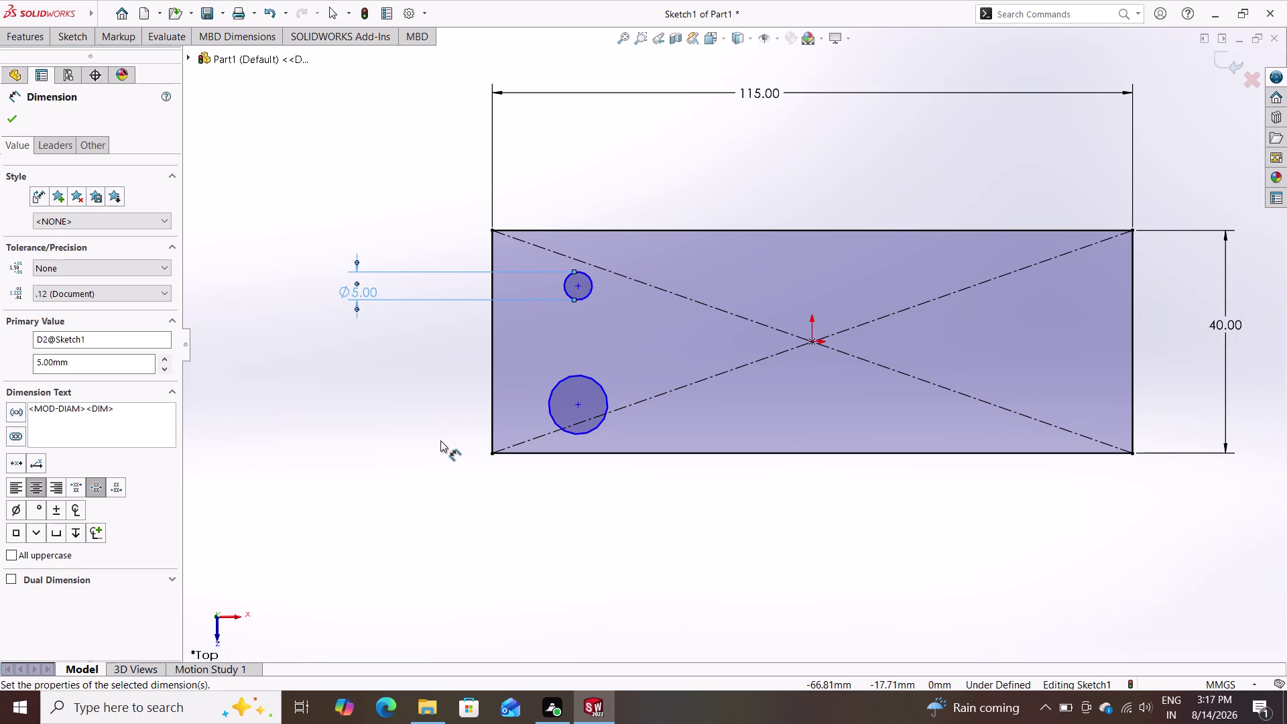
key(Escape)
key(Escape)
click(75, 47)
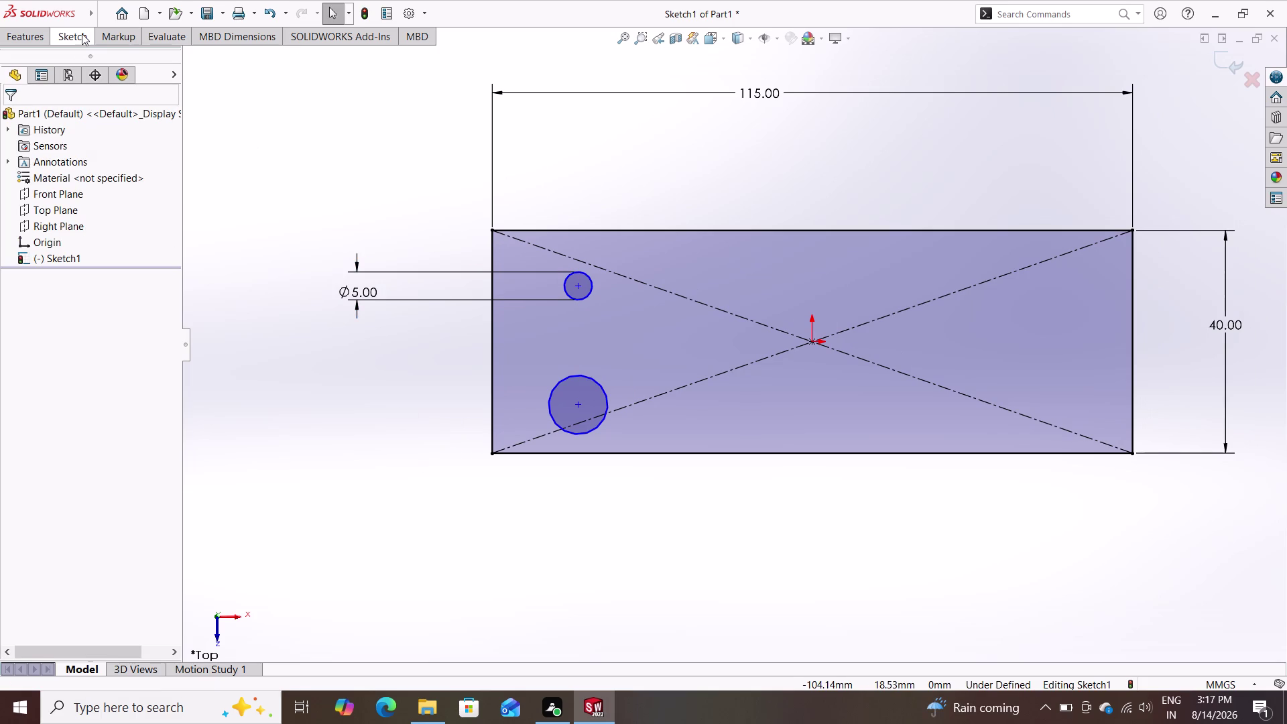
Dimension the upper circle's centre 25 mm from the block's top-left corner.
click(82, 34)
click(65, 78)
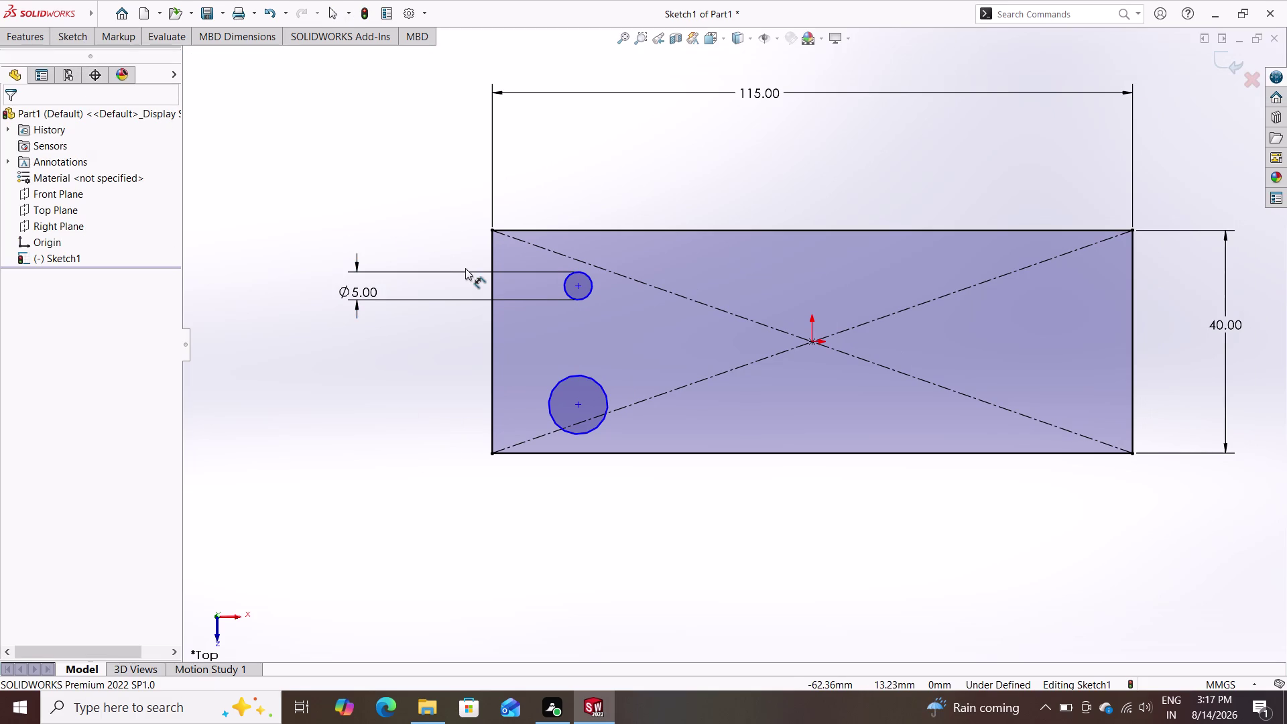
click(494, 229)
click(576, 284)
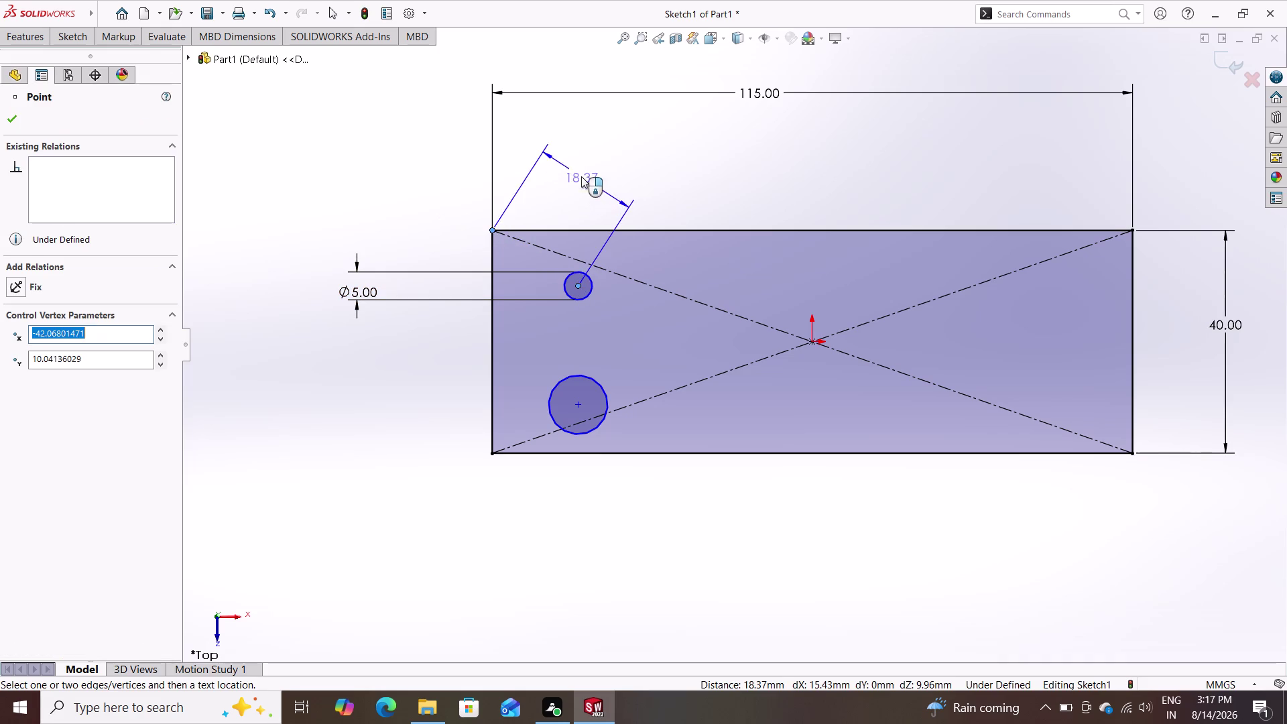
click(531, 162)
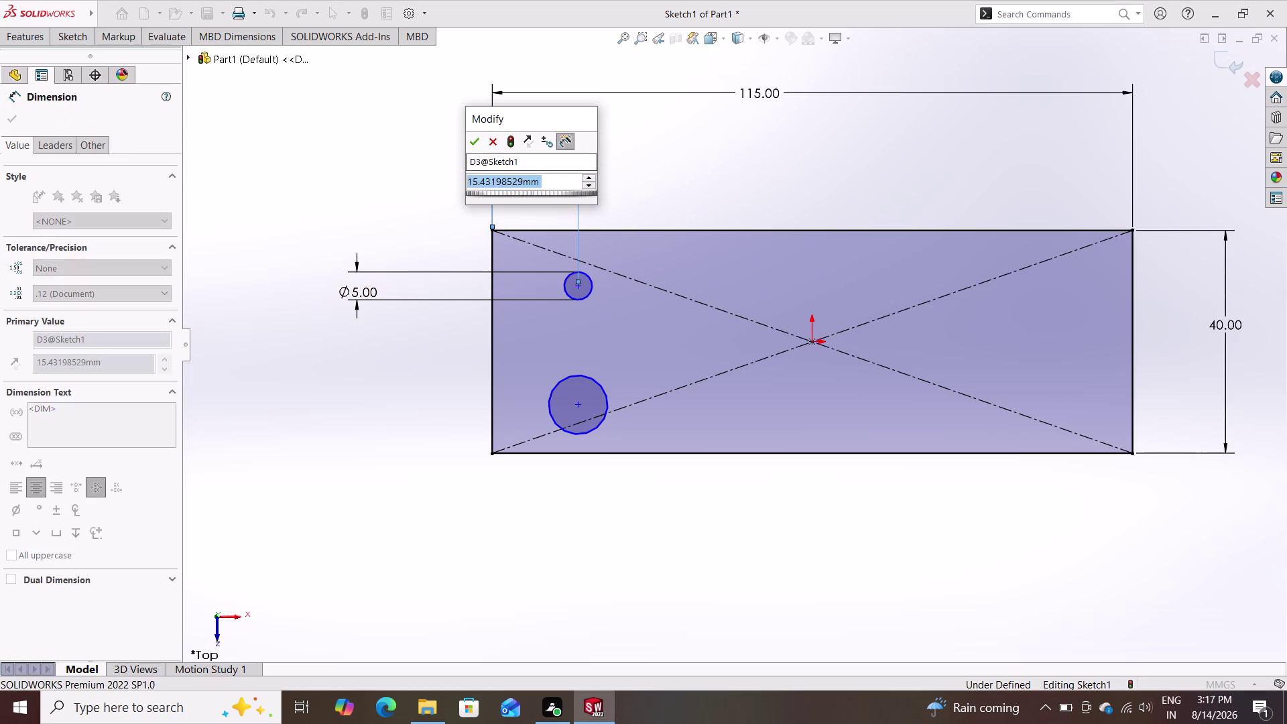
text(25)
key(Return)
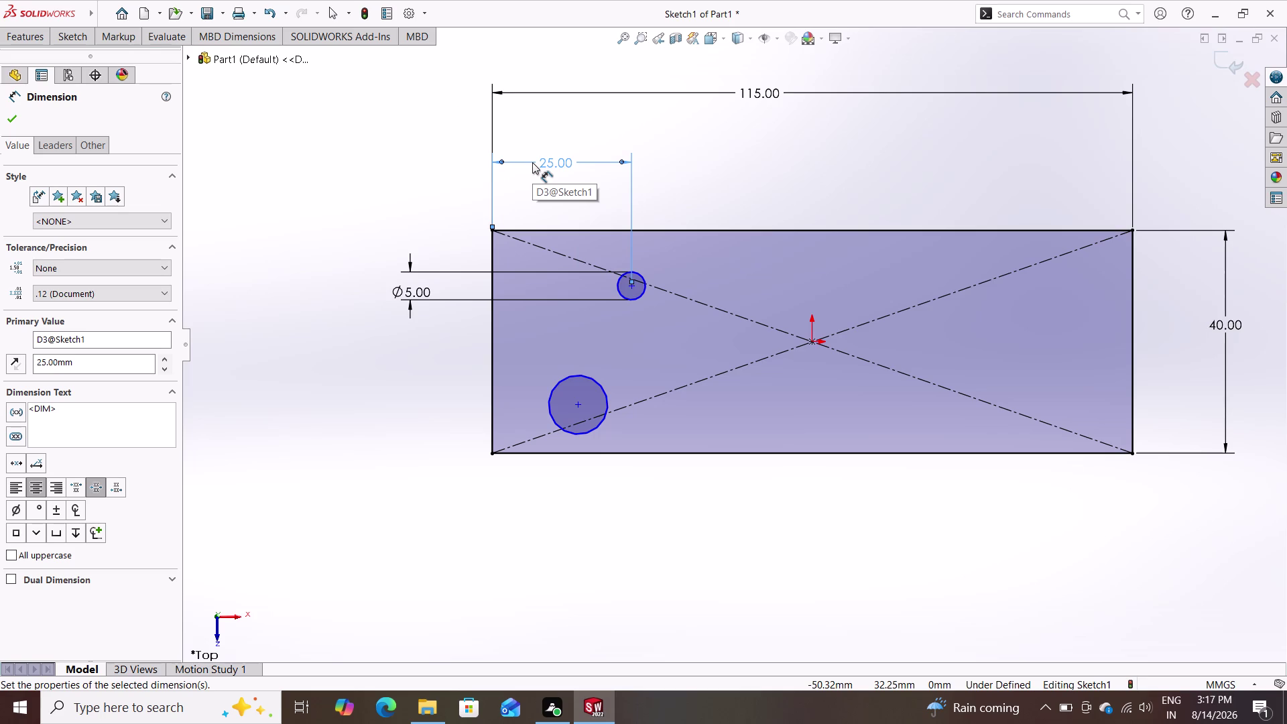
Set 20 mm vertical spacing between the upper and lower circle centres.
double_click(631, 288)
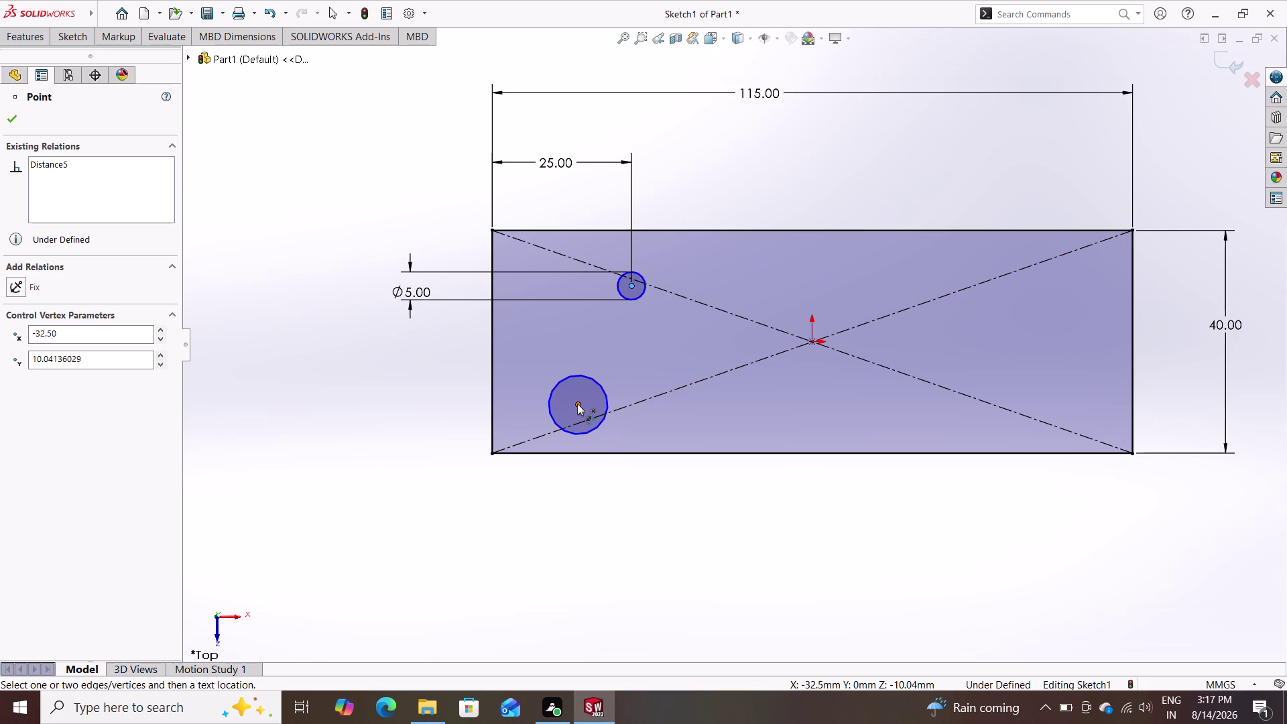
click(577, 403)
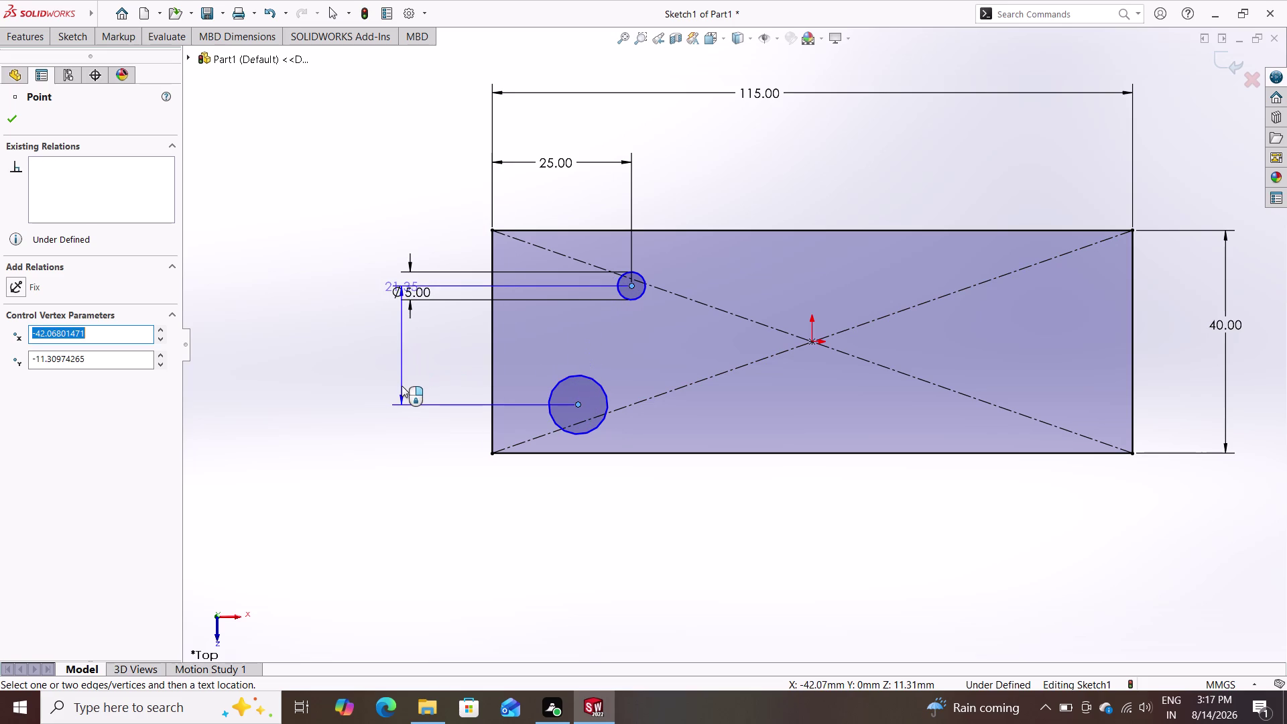
click(409, 381)
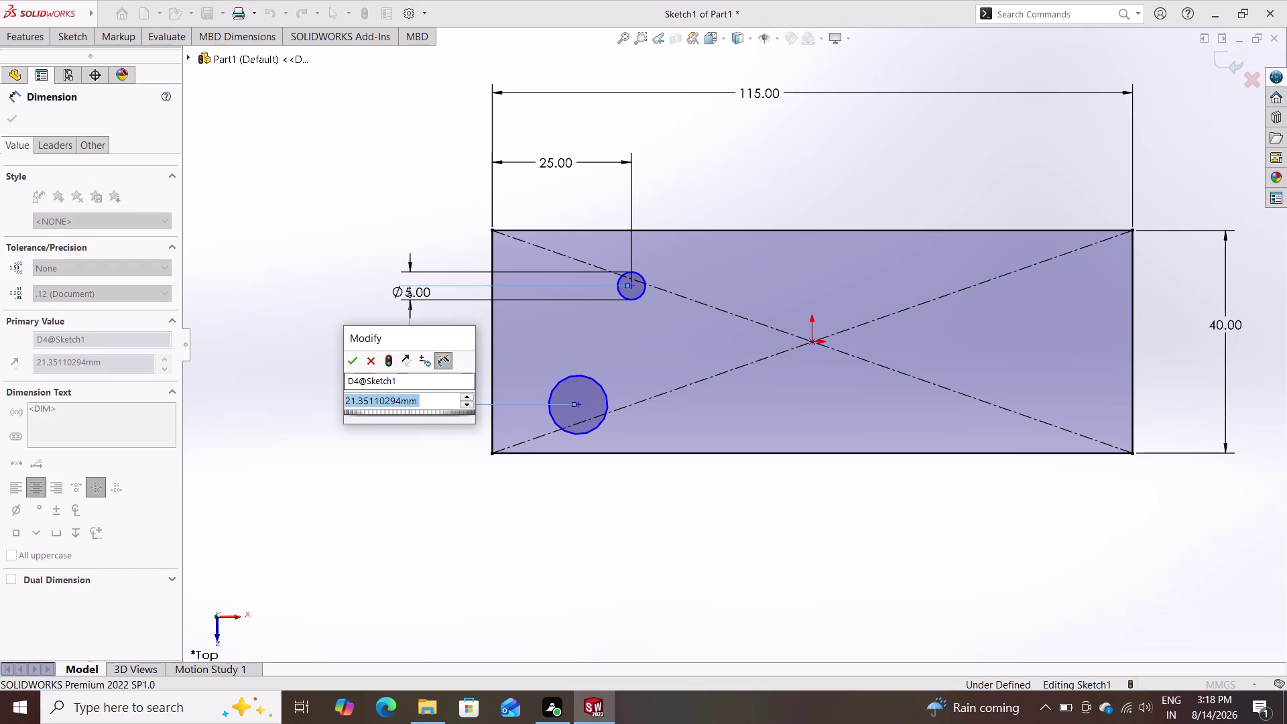
text(20)
key(Return)
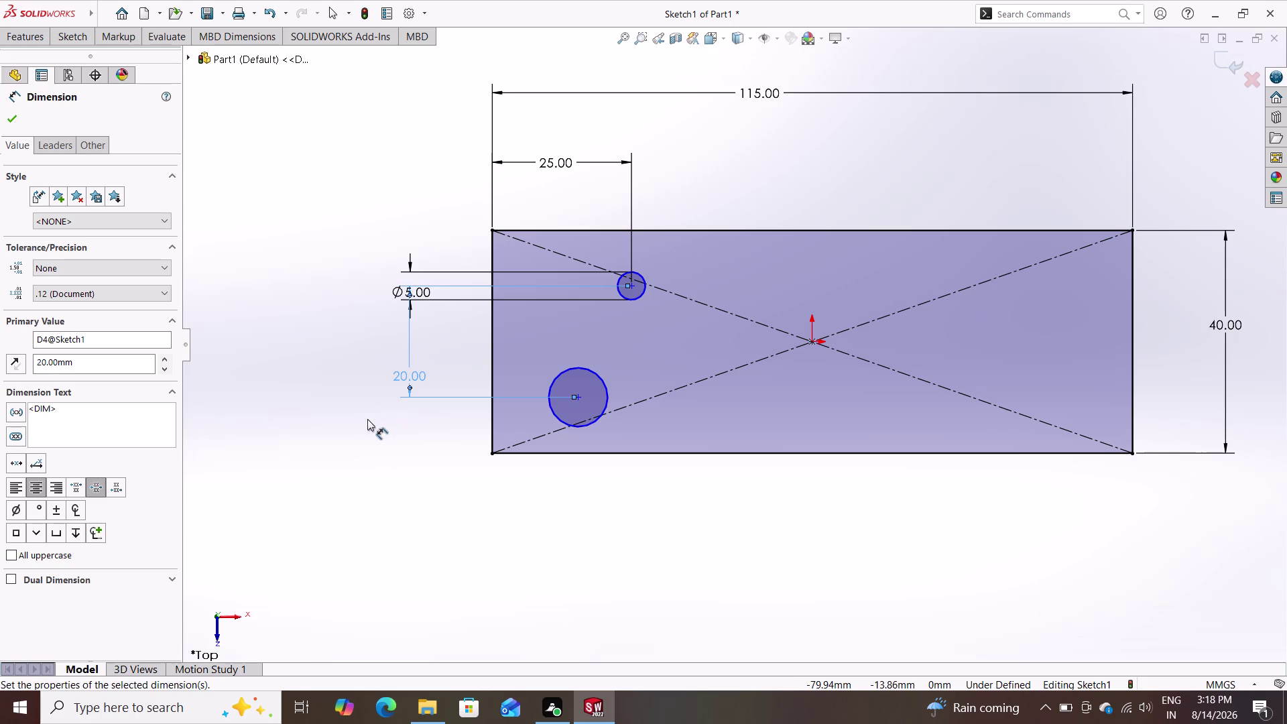
Apply an Equal relation between the upper and lower circles.
key(Escape)
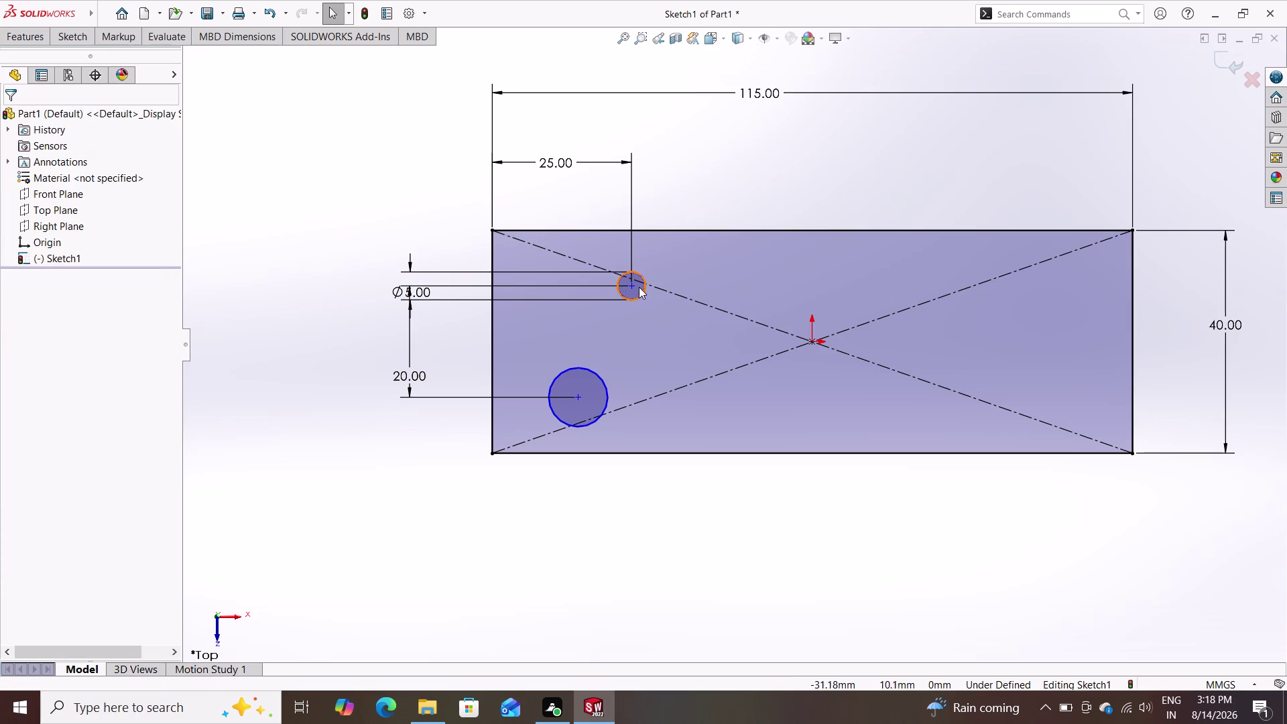
click(640, 289)
click(602, 377)
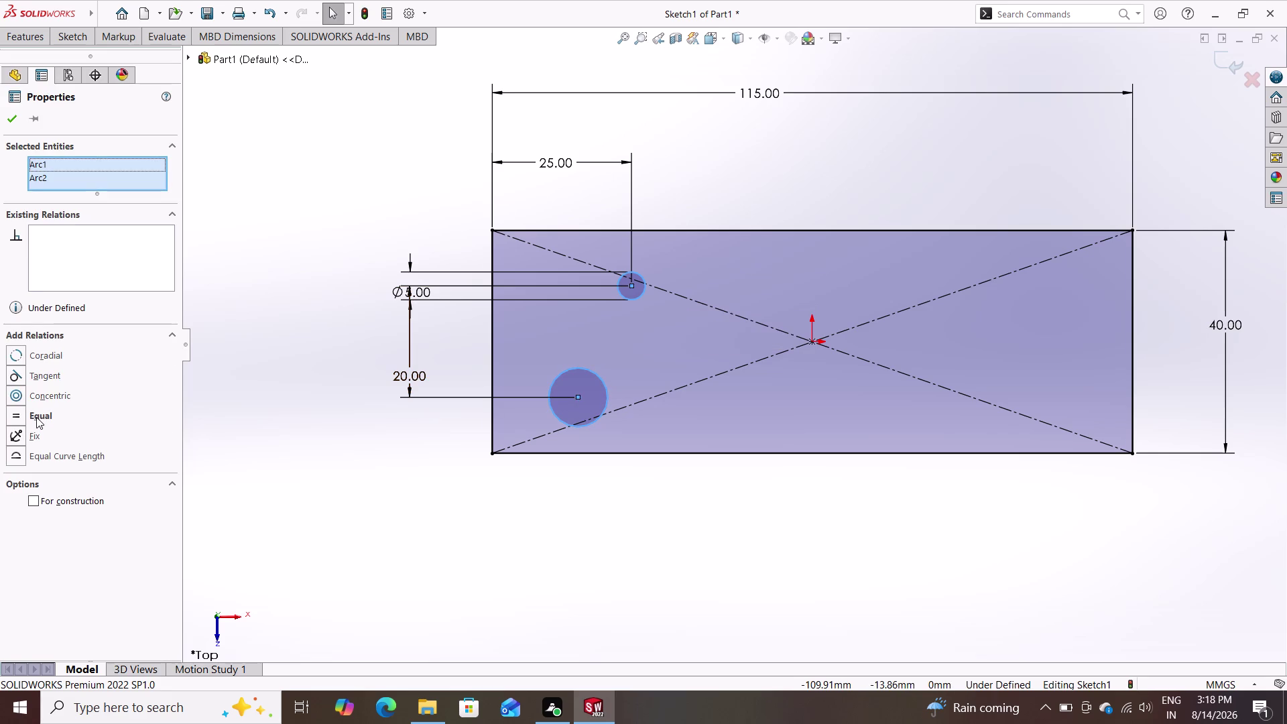
double_click(36, 417)
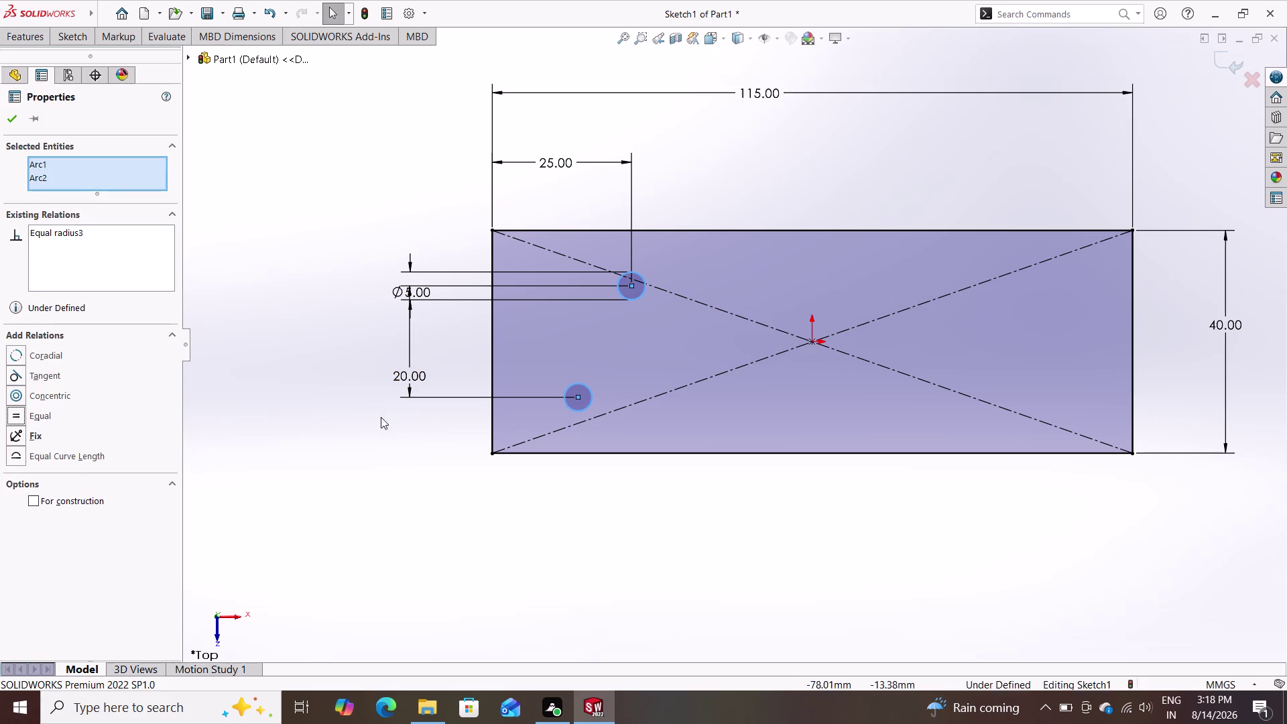
Select the circle centre points to inspect their distance relations.
triple_click(634, 286)
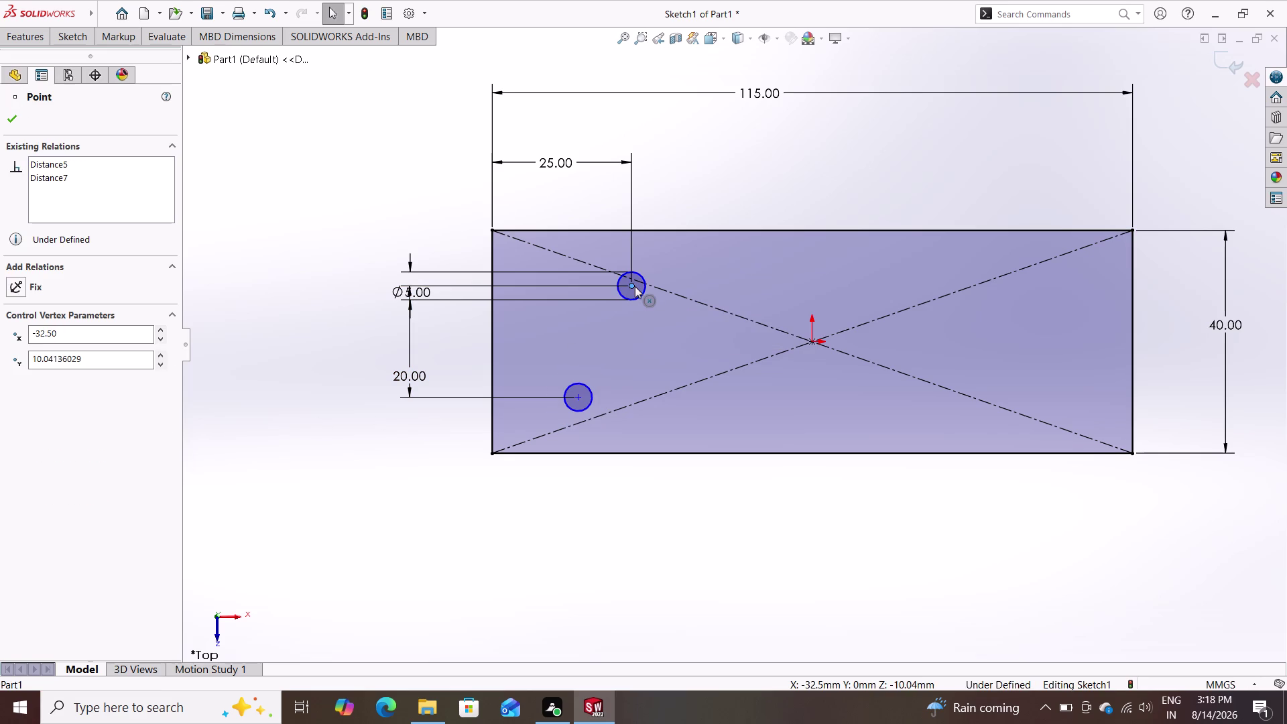
click(577, 394)
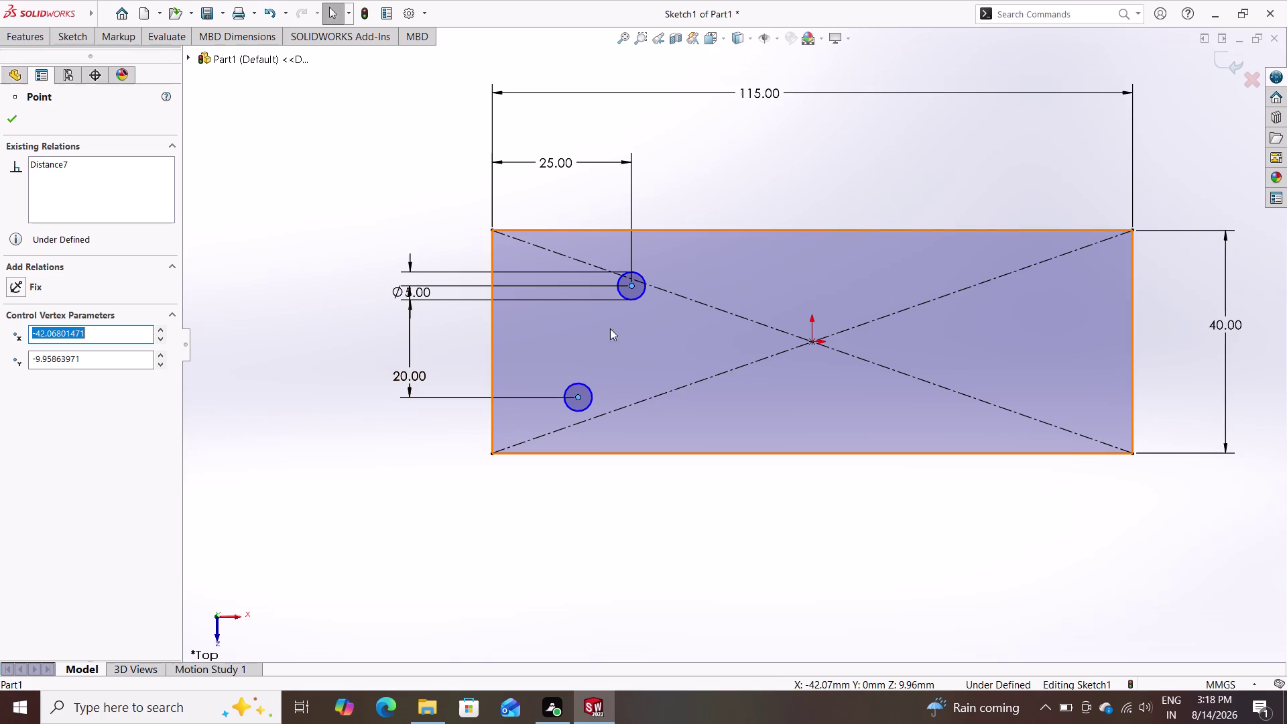
key(Escape)
key(Escape)
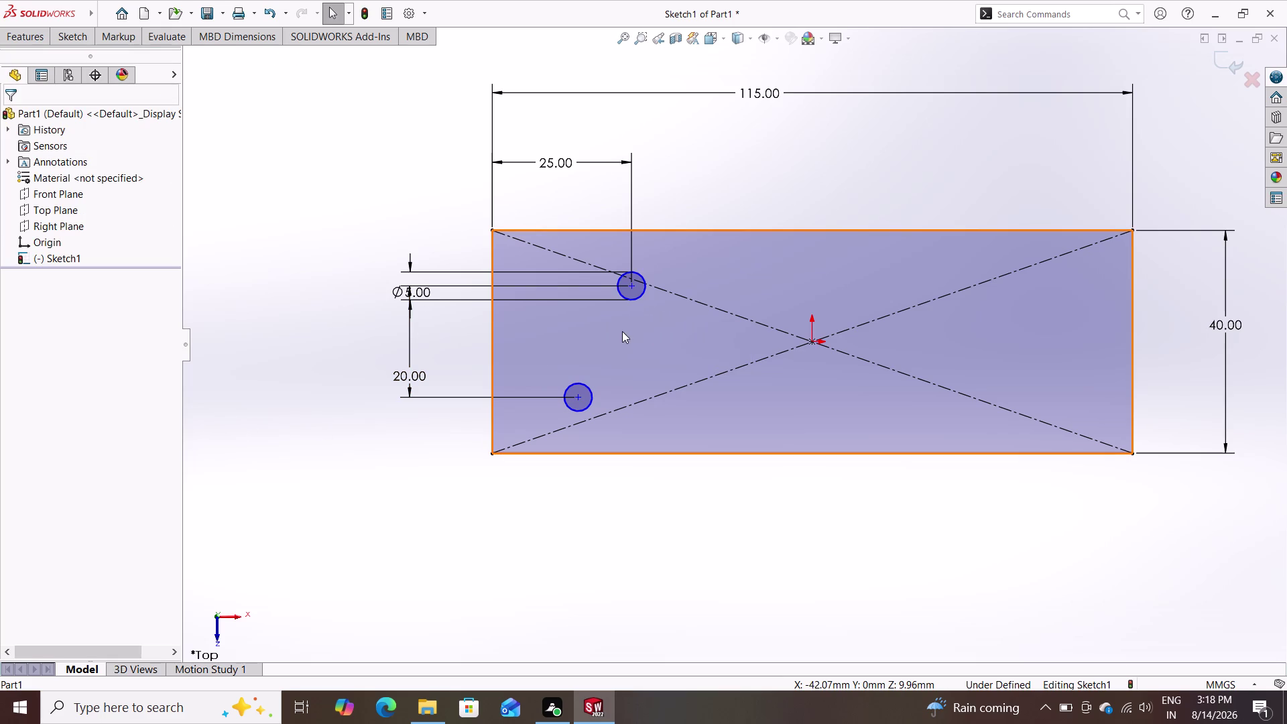
double_click(634, 287)
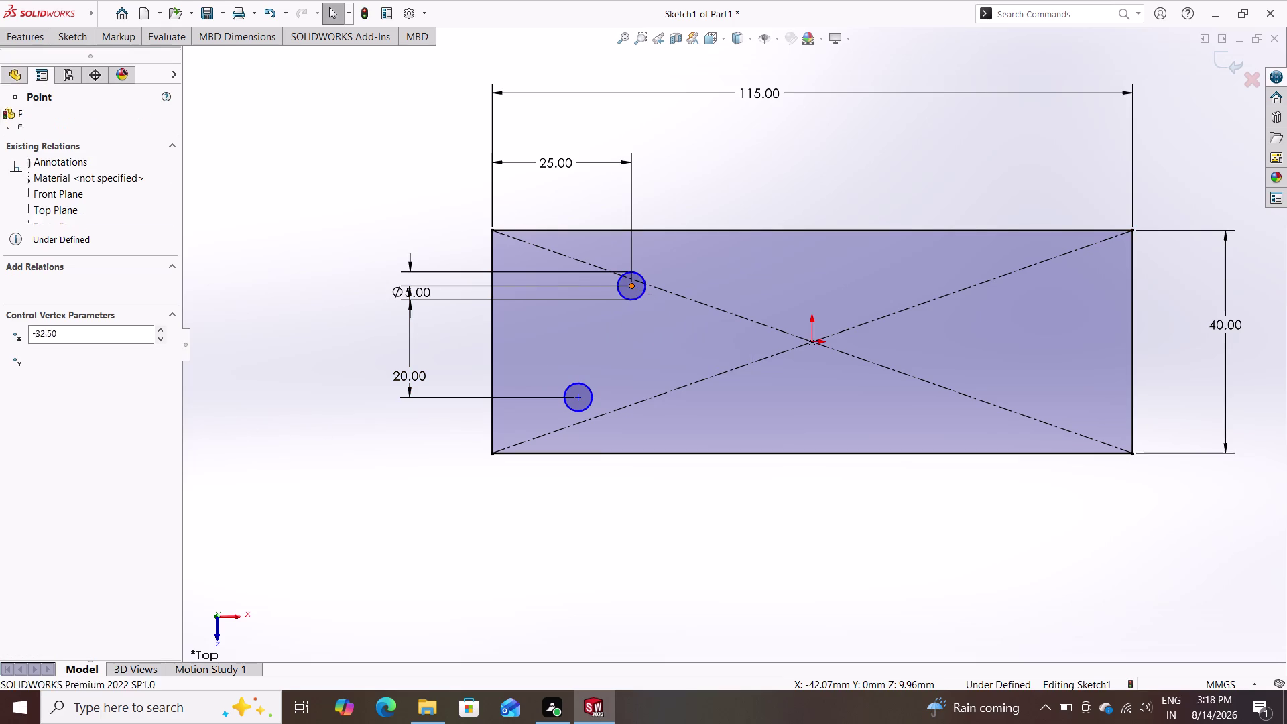
double_click(575, 395)
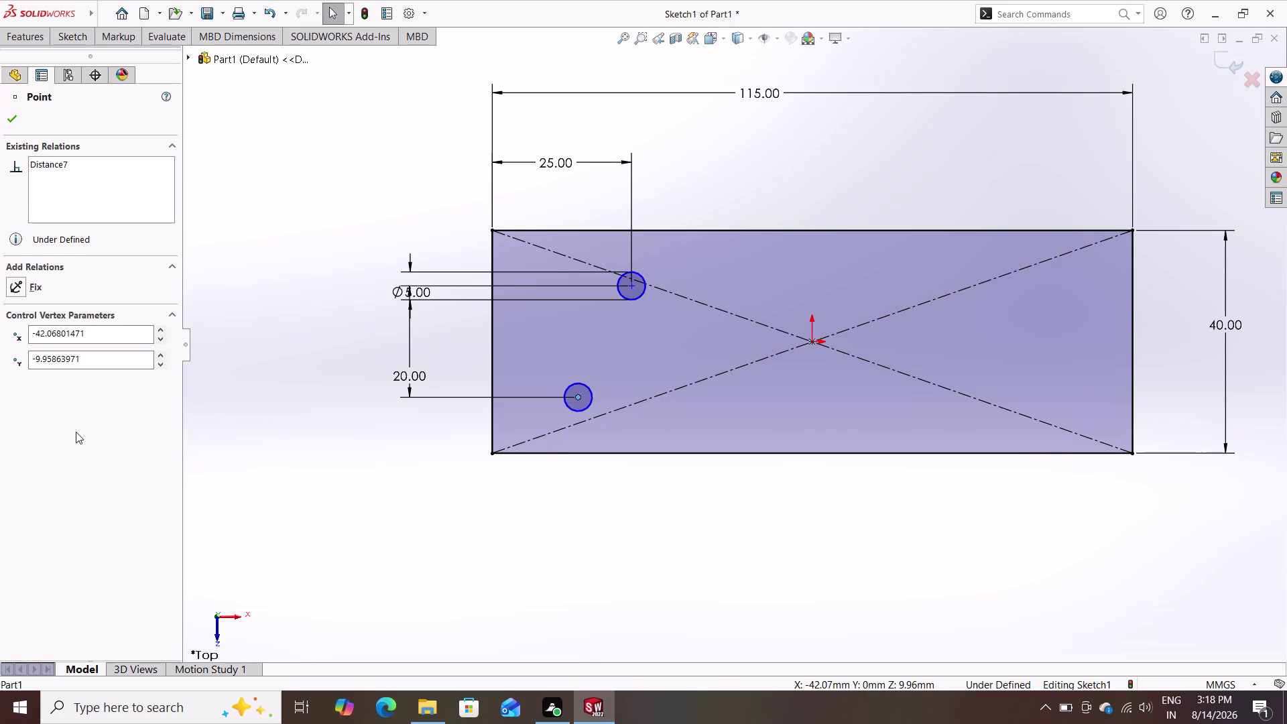
key(Escape)
key(Escape)
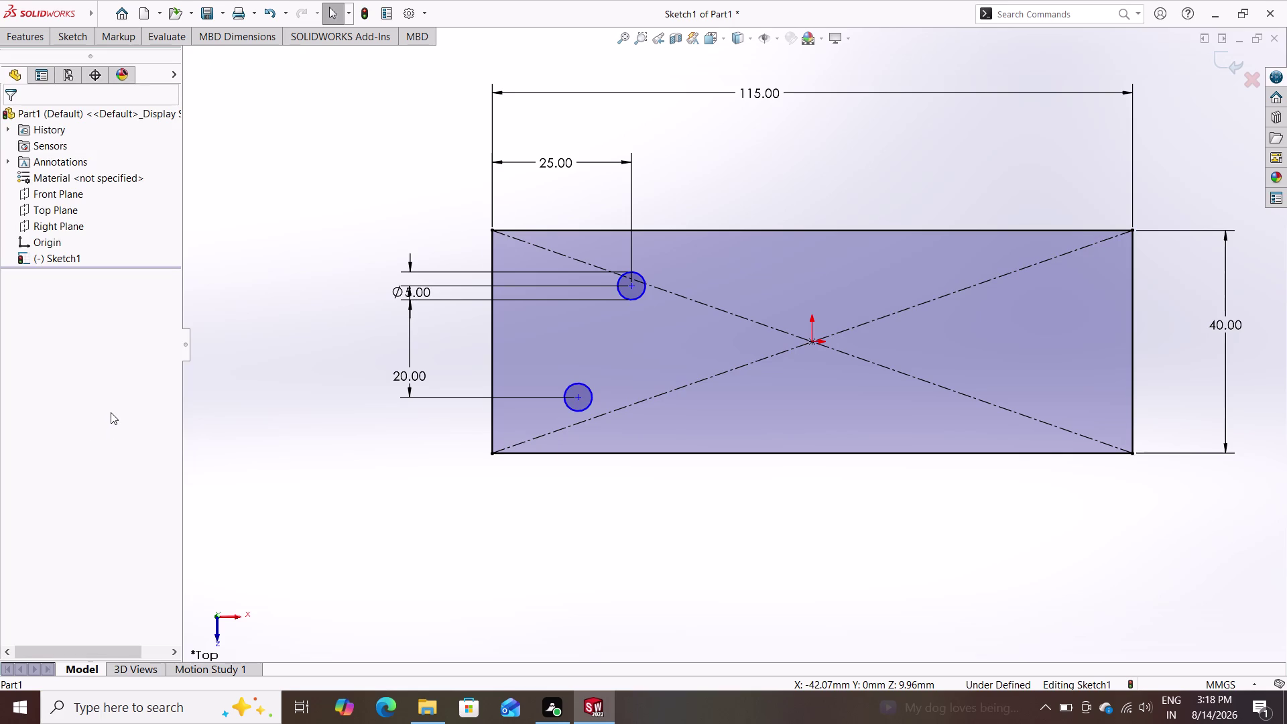
scroll(down, 3)
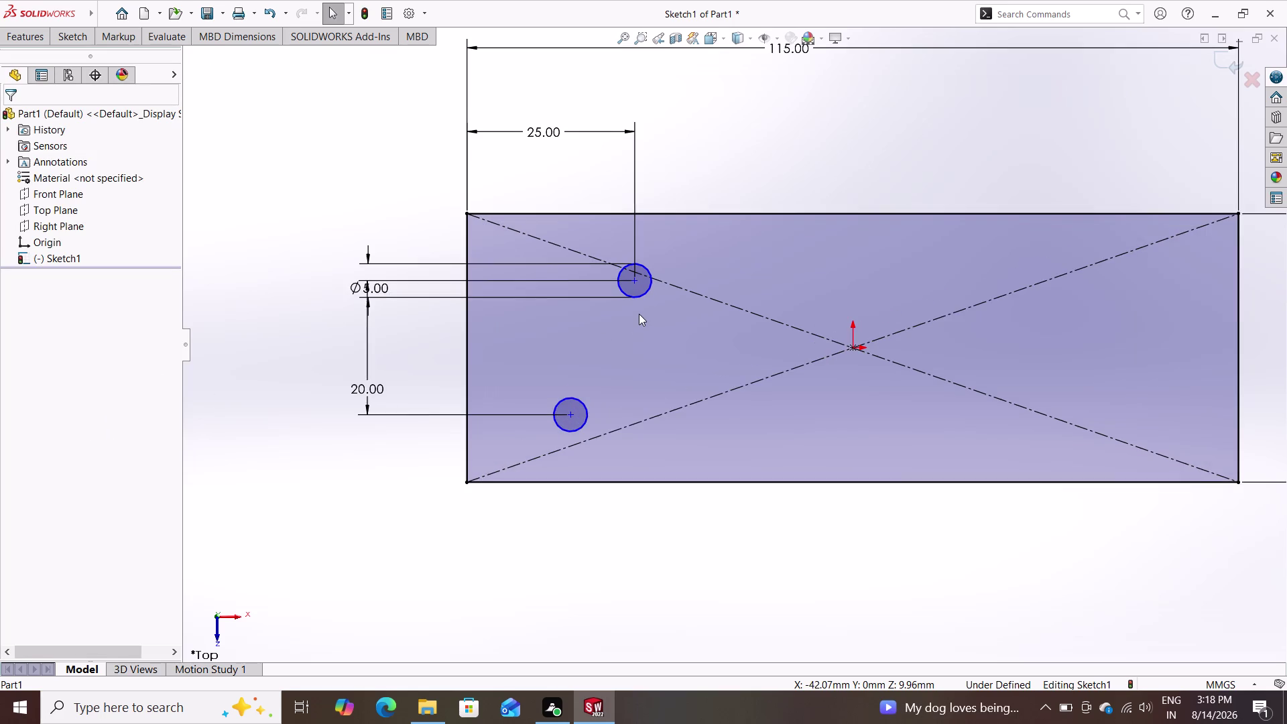
scroll(down, 3)
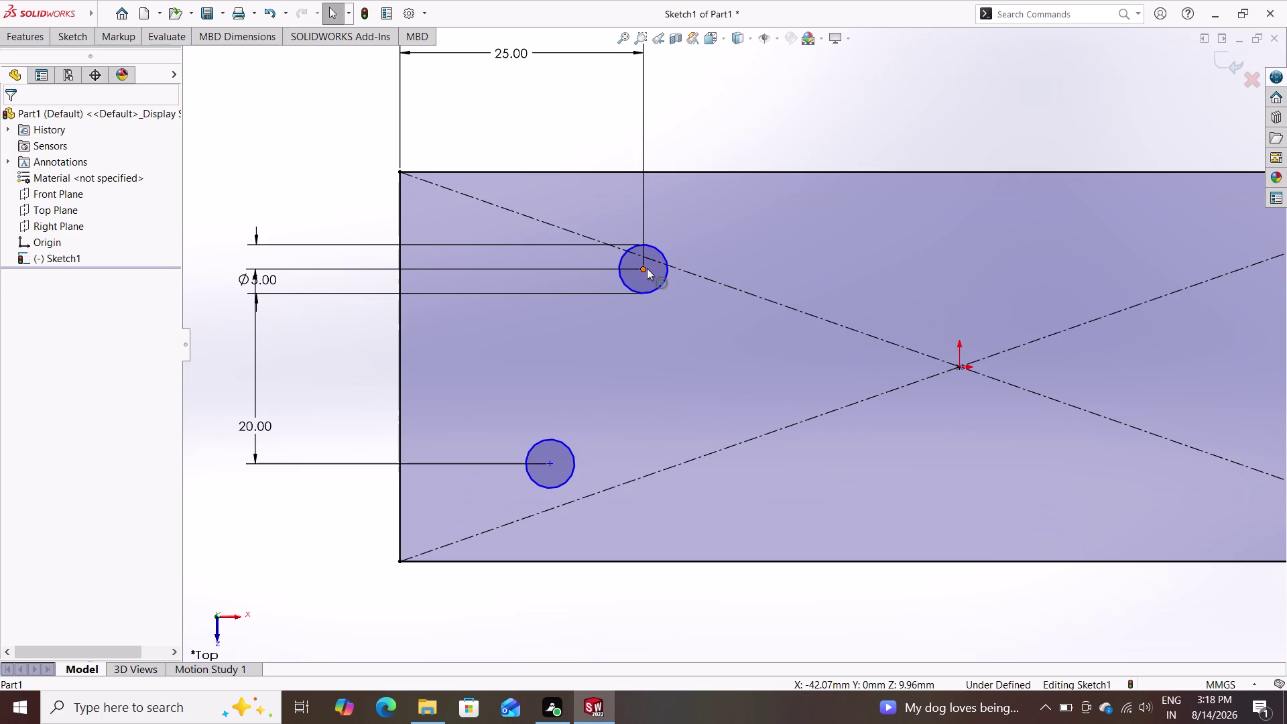
click(643, 266)
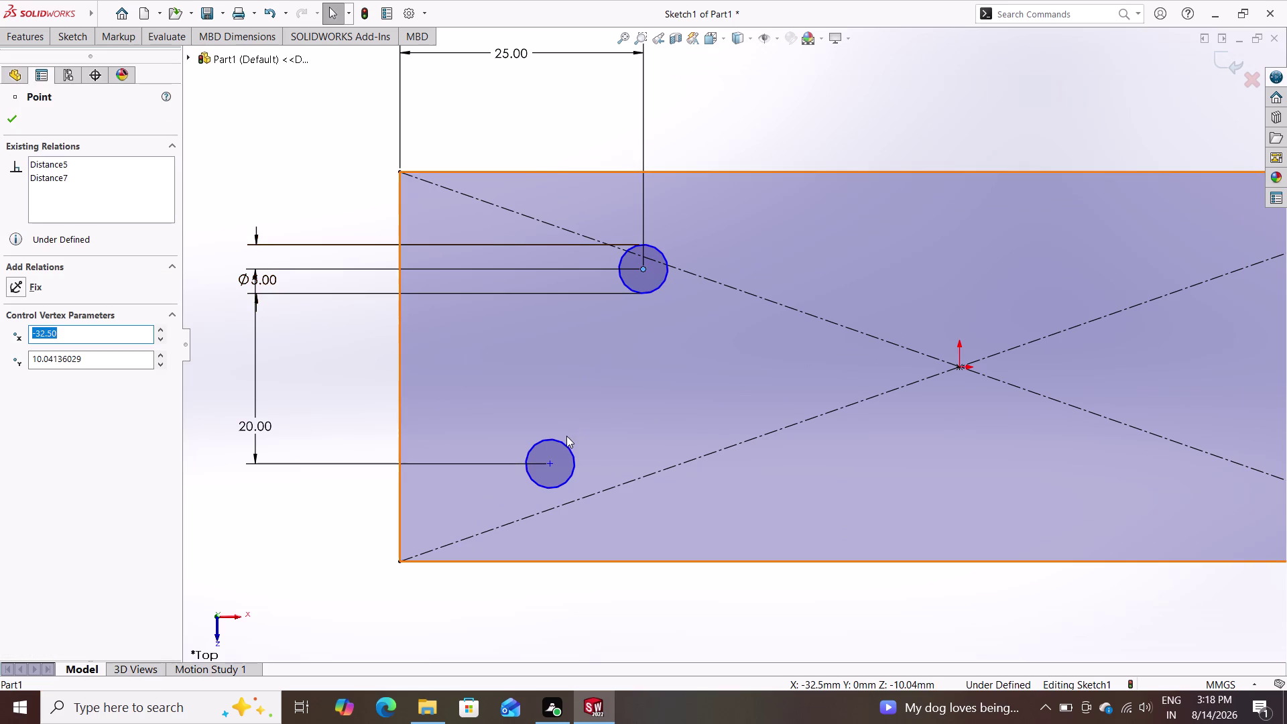
click(551, 463)
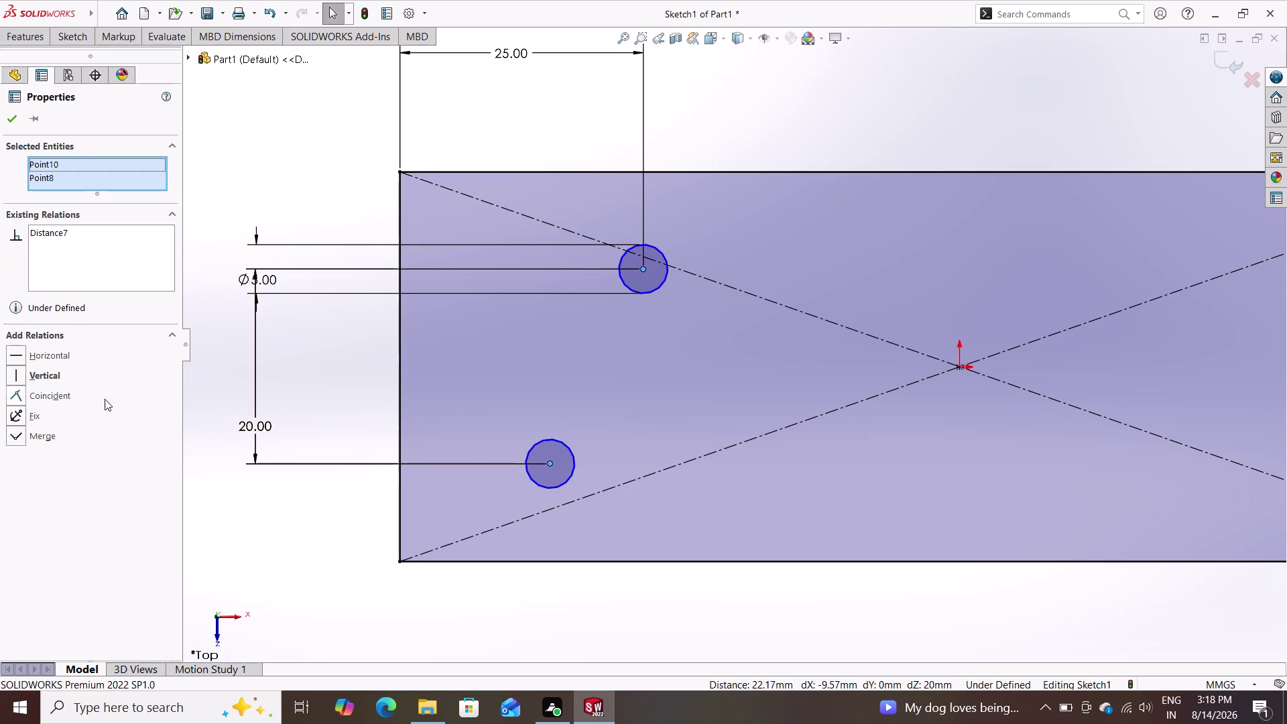
click(43, 373)
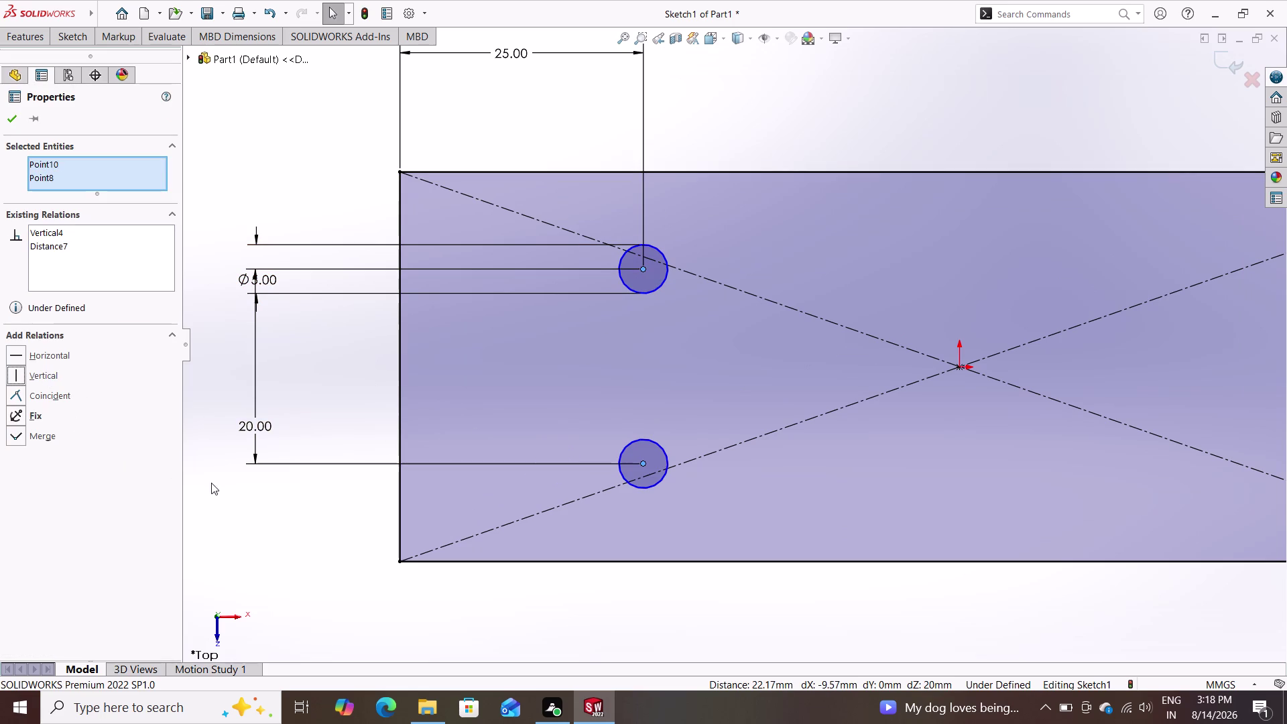
double_click(10, 124)
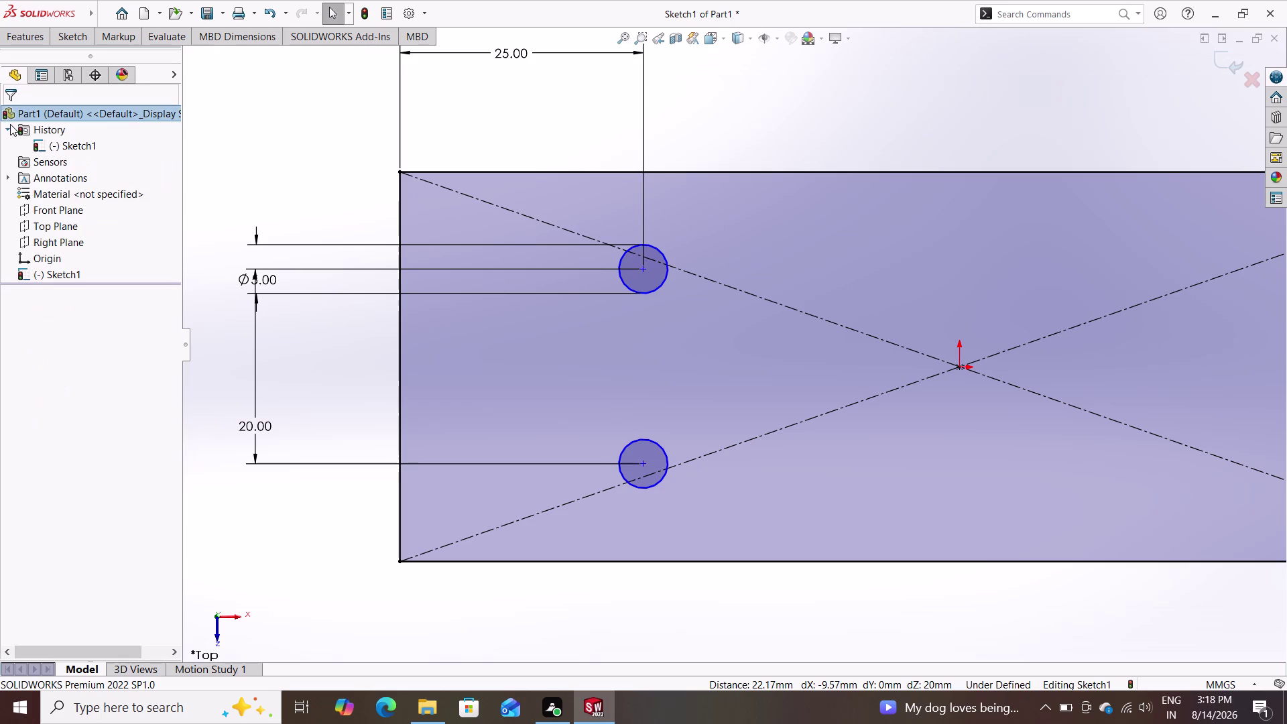
scroll(down, 3)
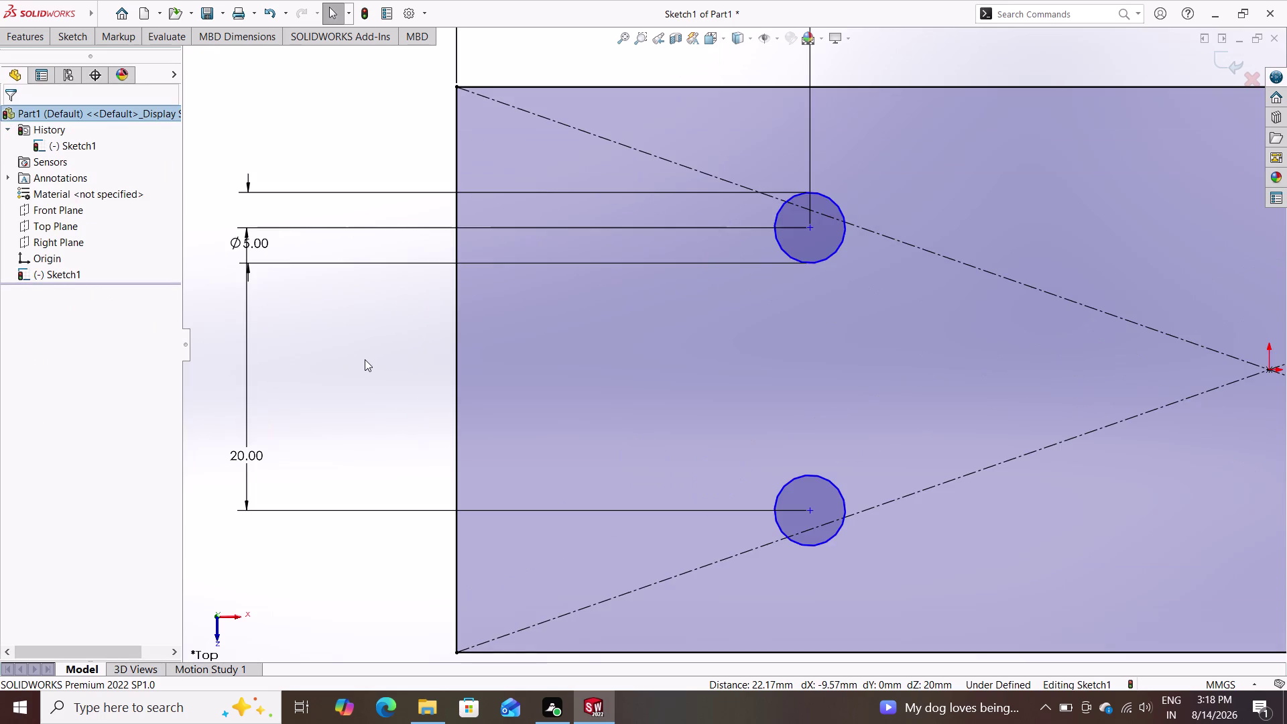
scroll(up, 3)
scroll(up, 3)
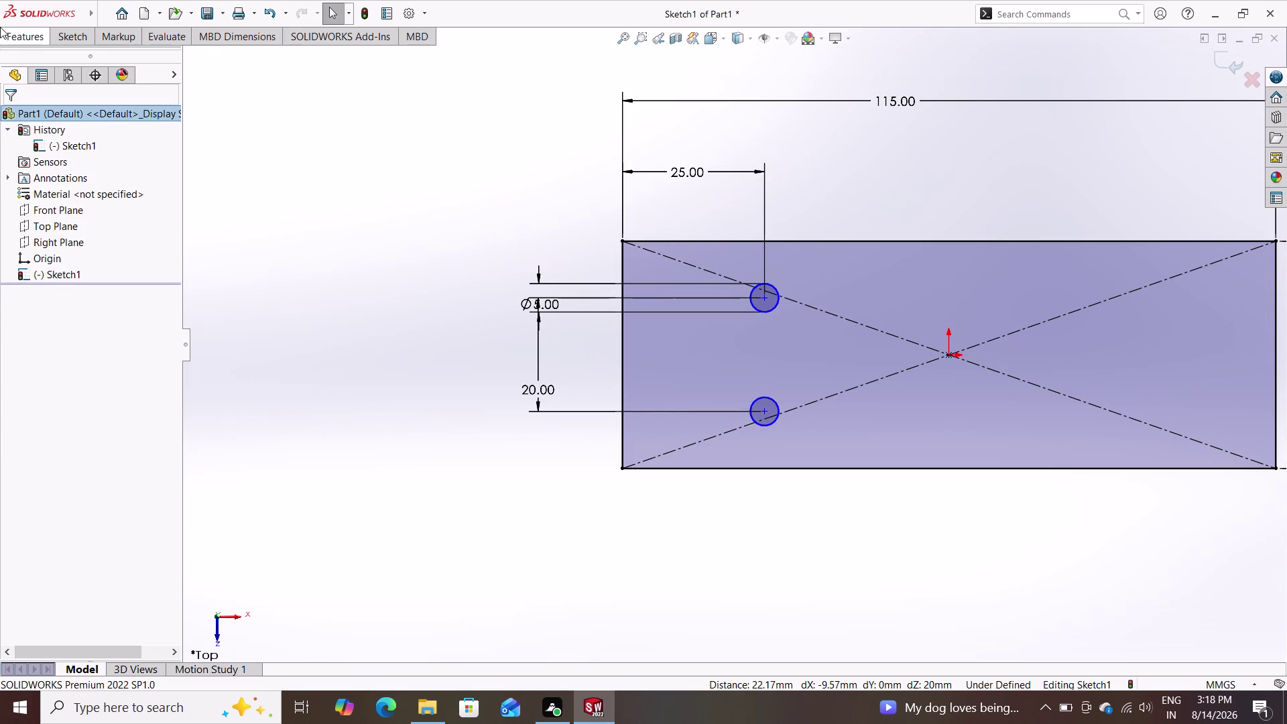
click(72, 33)
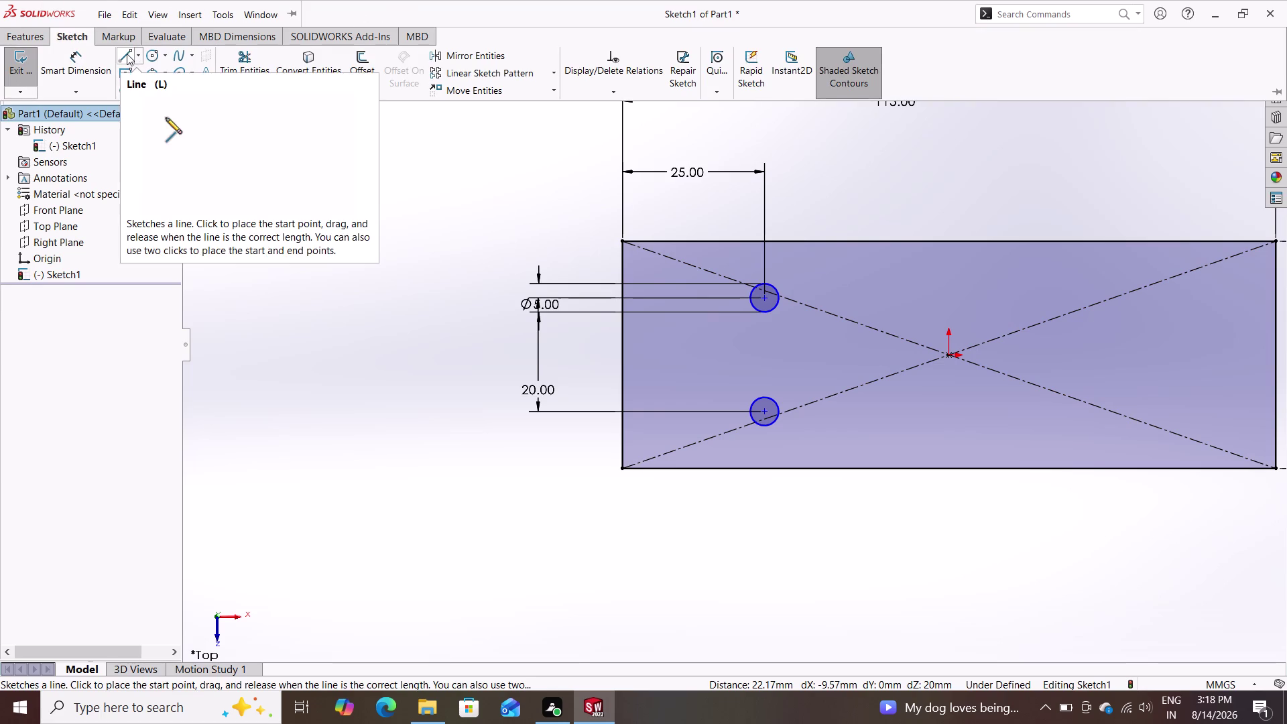
Draw a line down from the origin and mark it for construction.
click(126, 53)
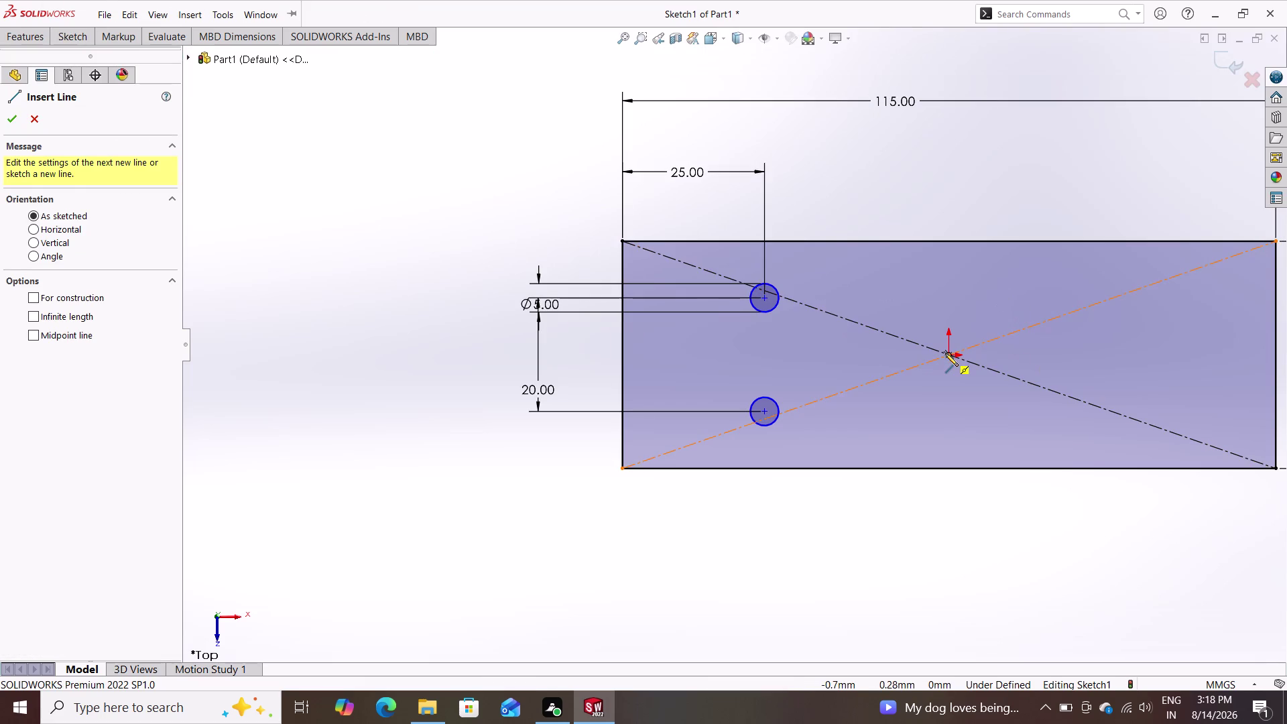
click(947, 353)
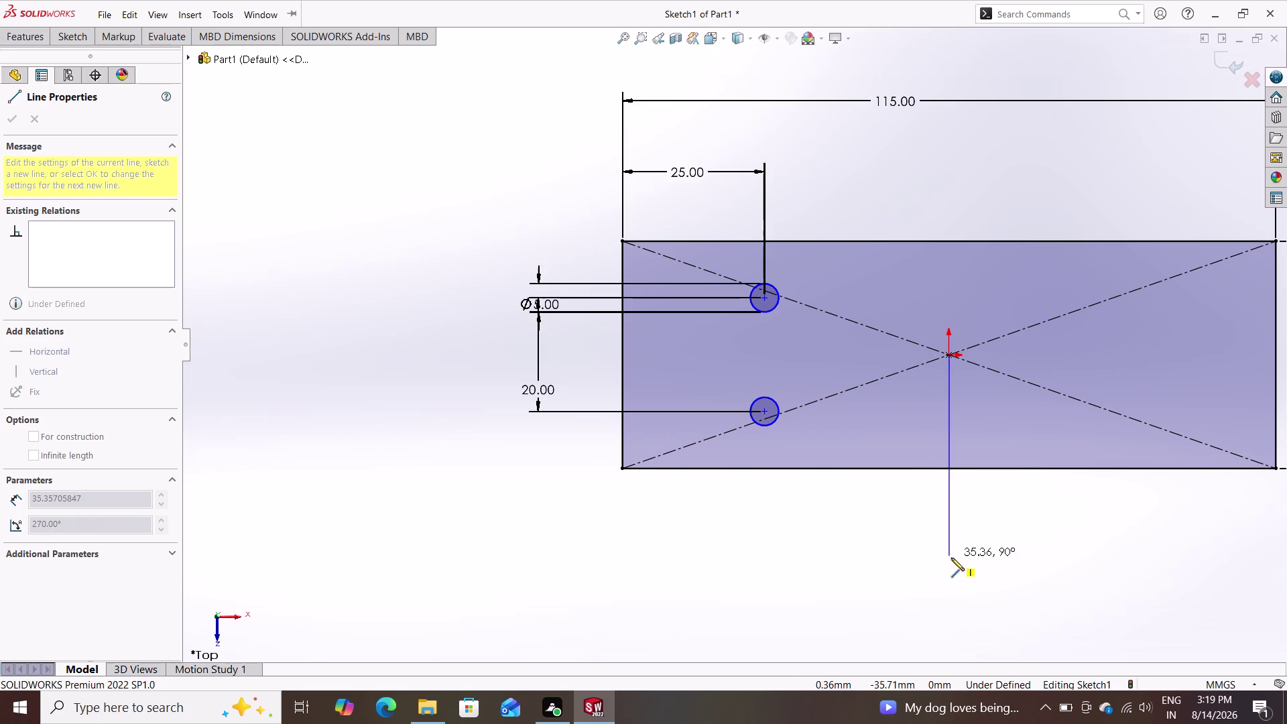
double_click(951, 560)
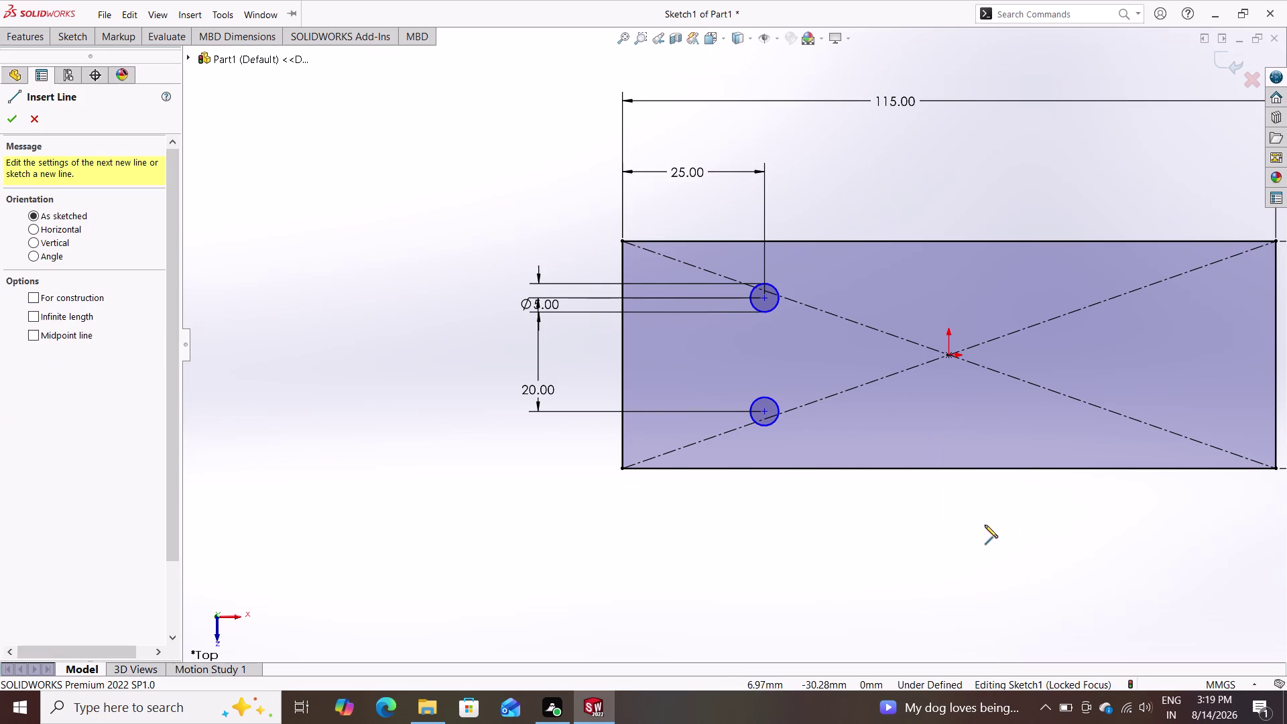
double_click(34, 292)
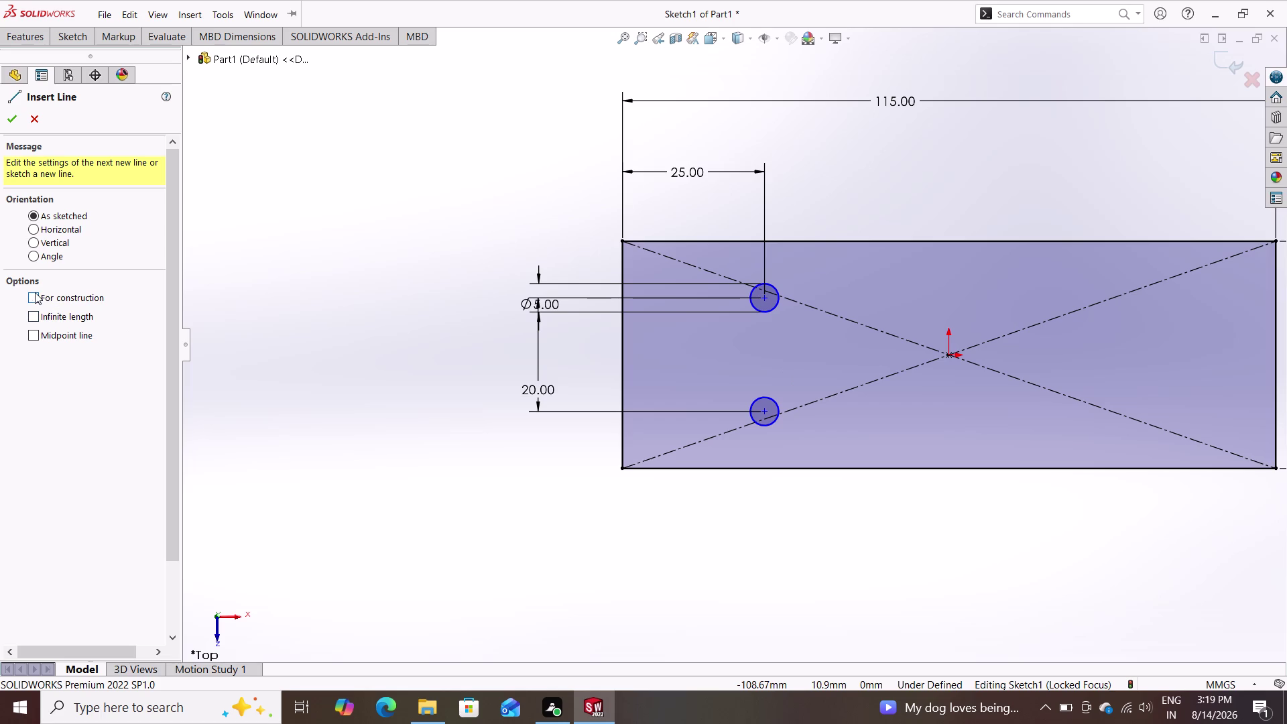
click(32, 296)
click(39, 122)
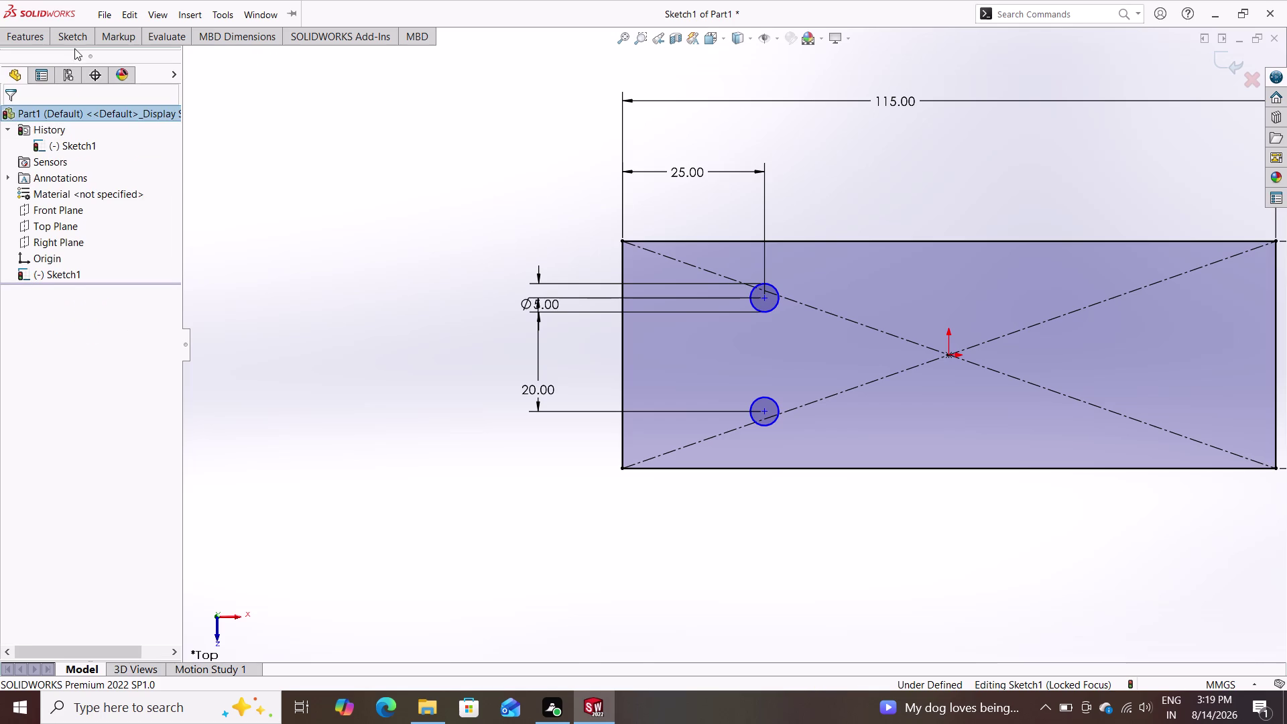
Redraw a vertical line from the sketch origin down below the rectangle.
click(79, 41)
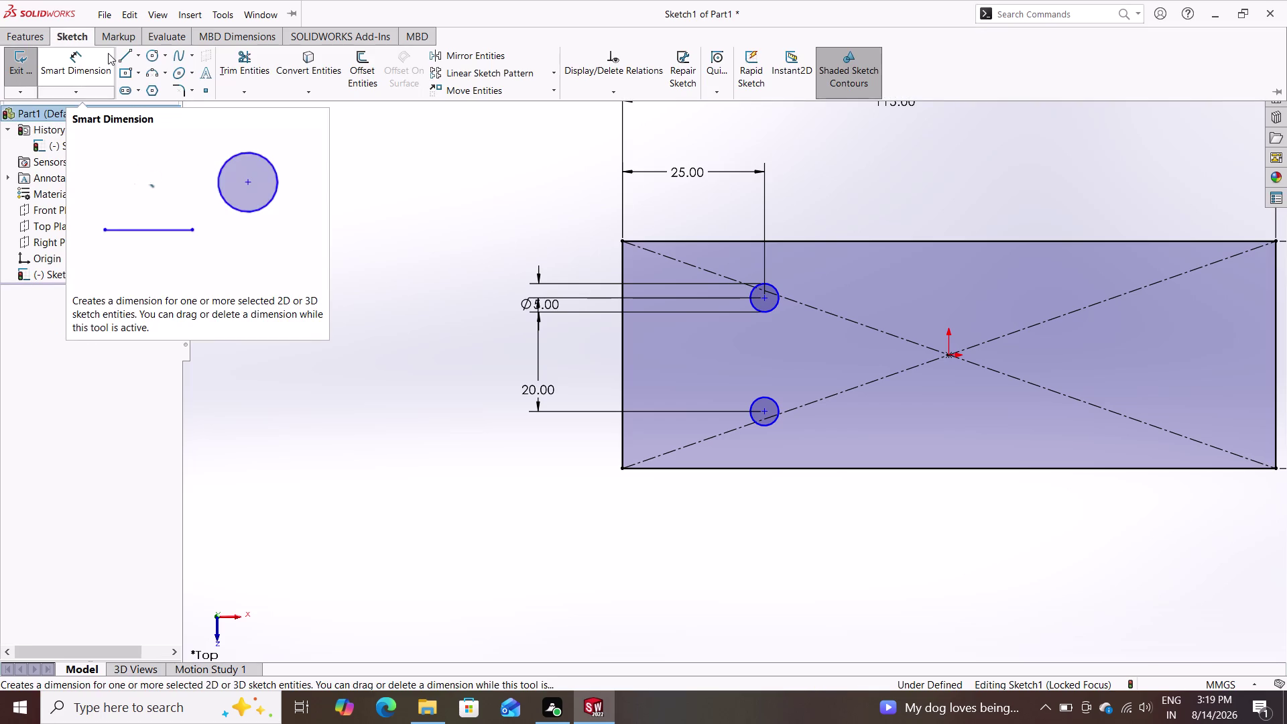
click(123, 51)
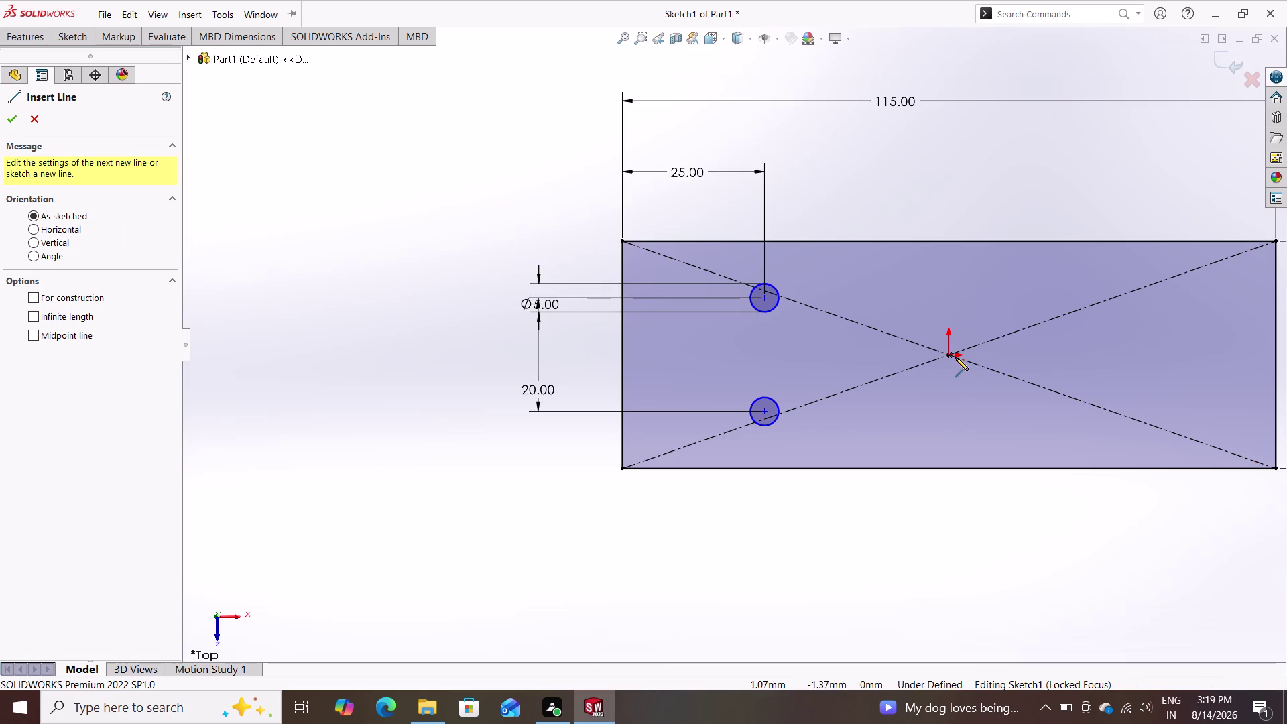
click(950, 351)
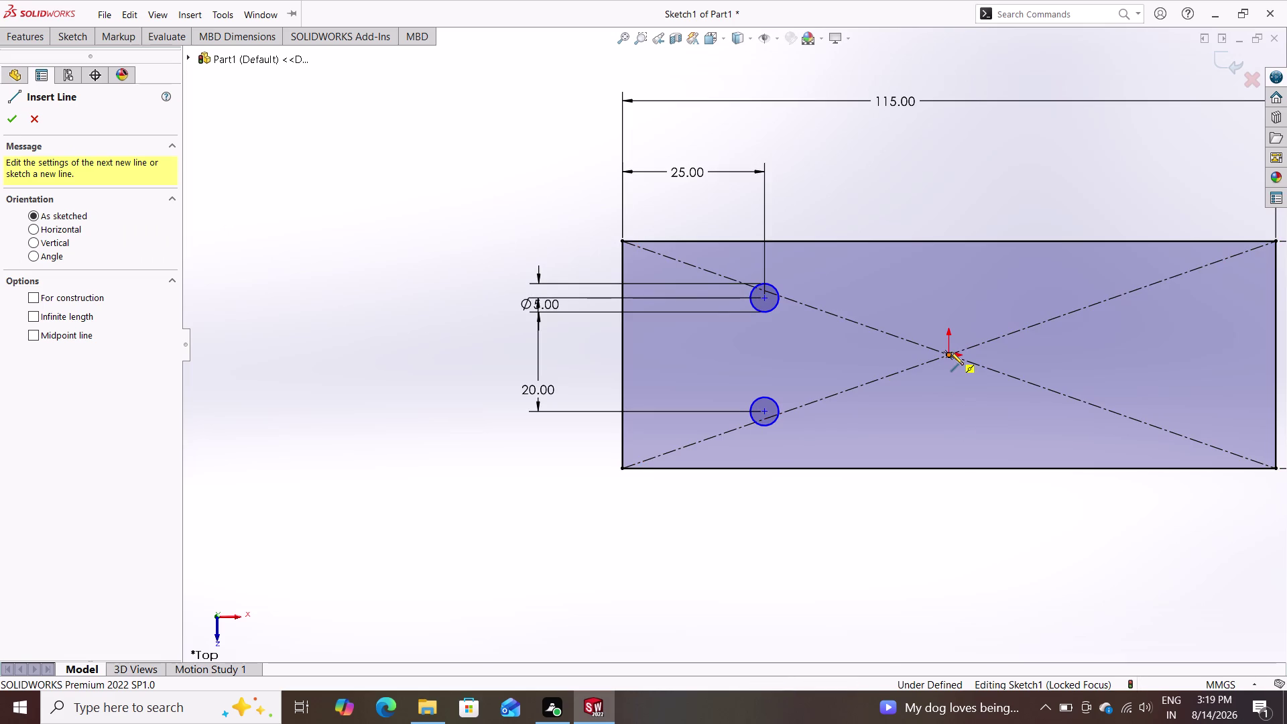
double_click(952, 551)
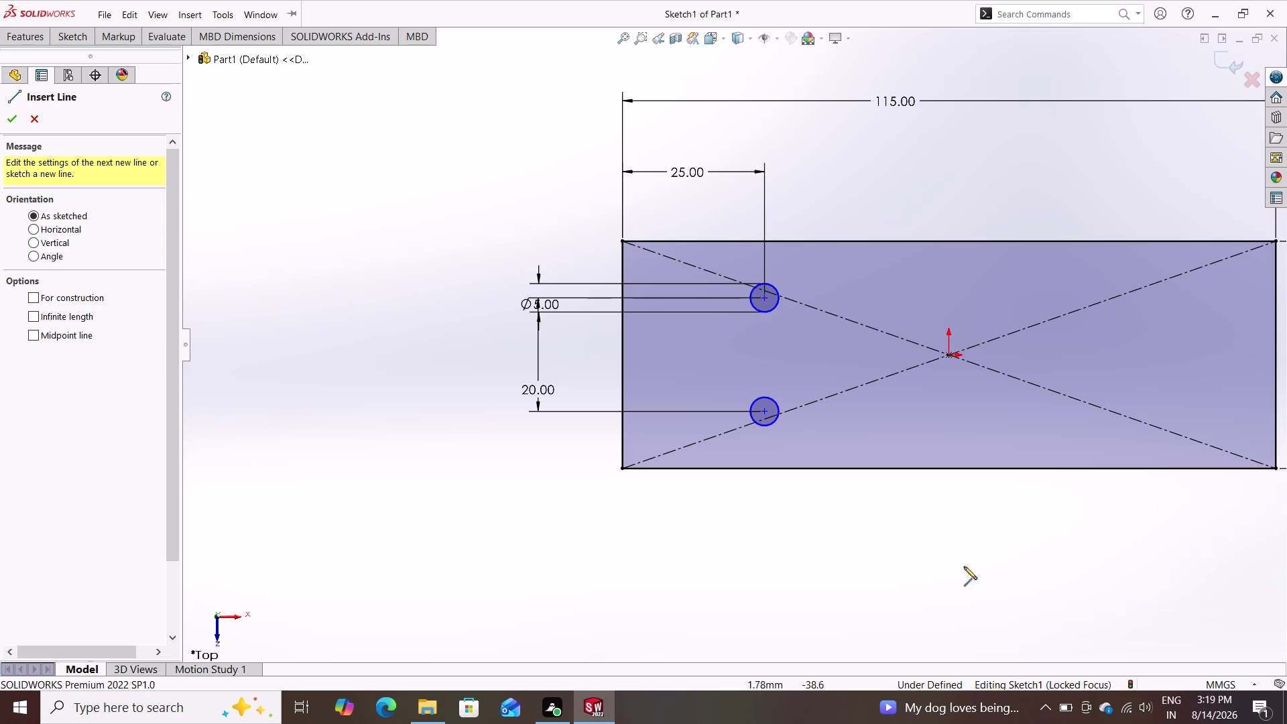
scroll(down, 3)
scroll(up, 3)
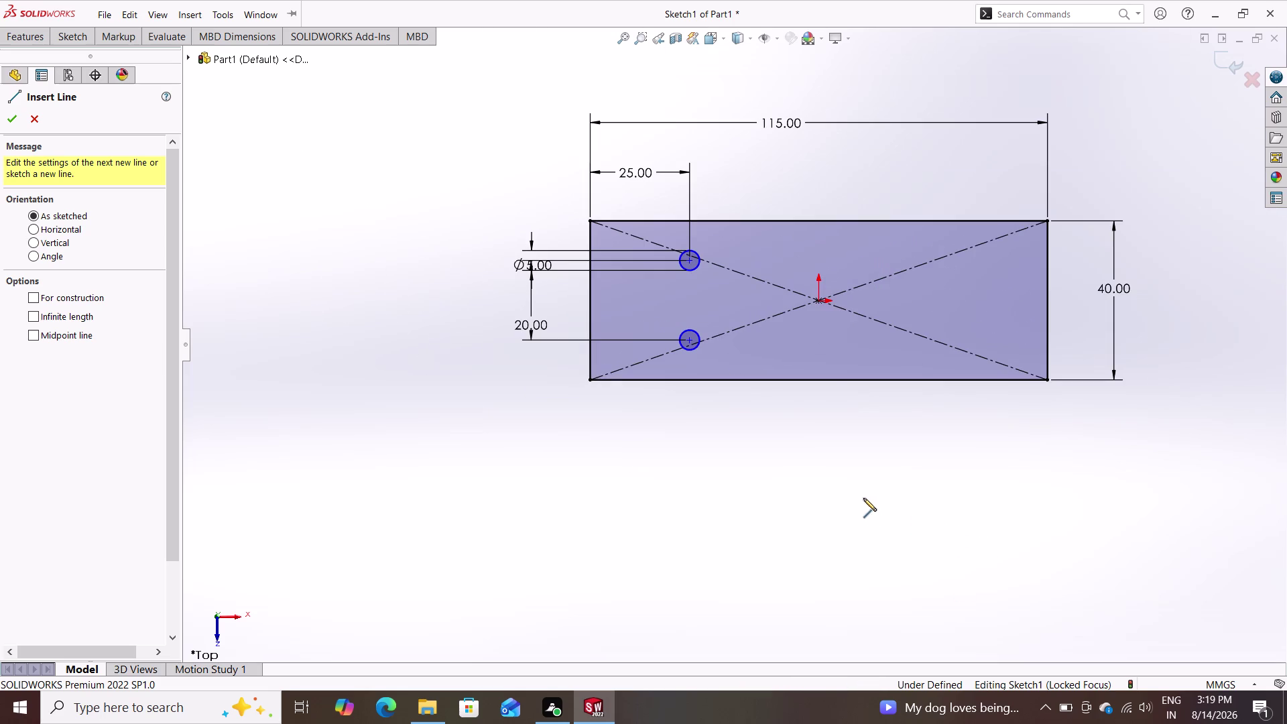
triple_click(820, 300)
click(816, 474)
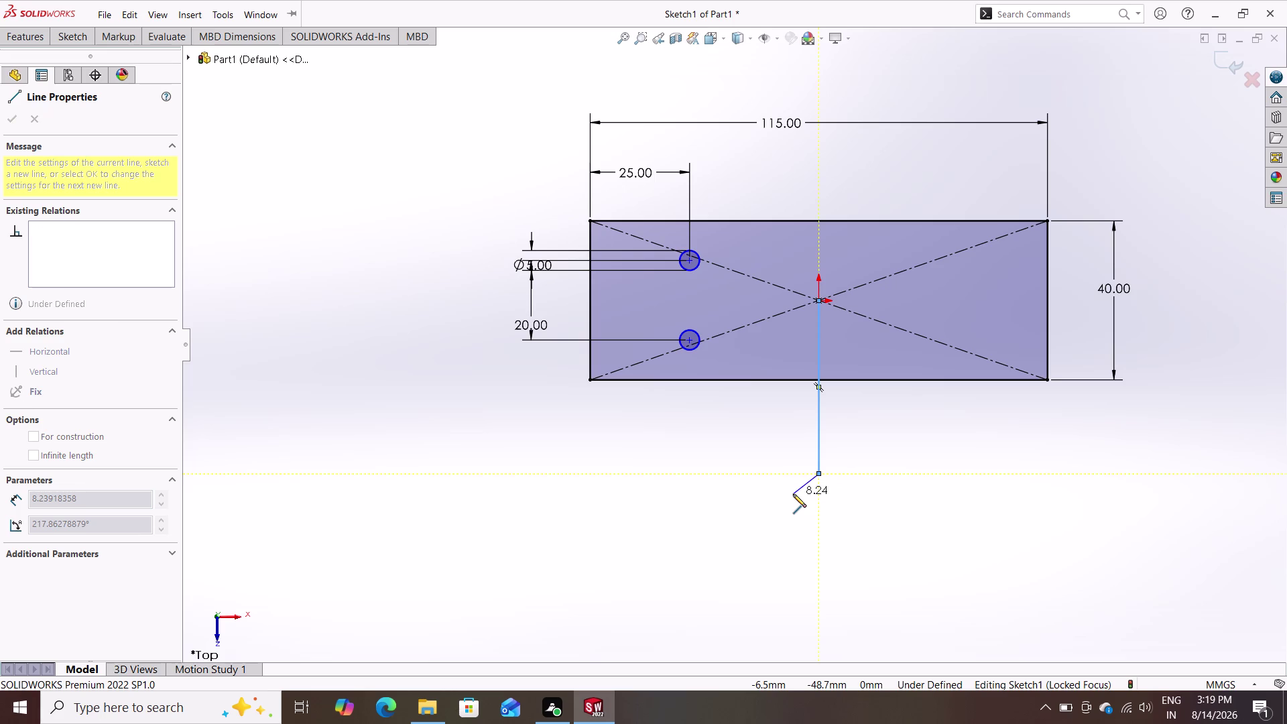
Convert the vertical line to construction geometry and confirm its properties.
key(Escape)
click(819, 420)
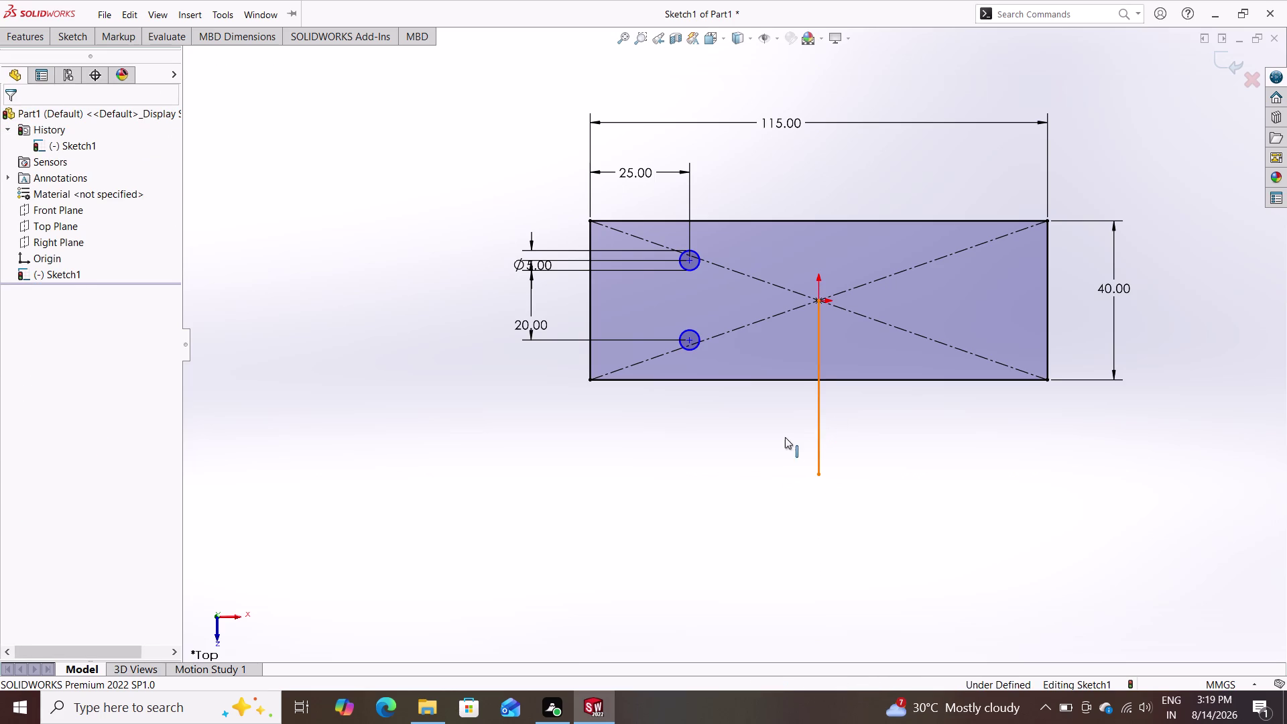
click(39, 375)
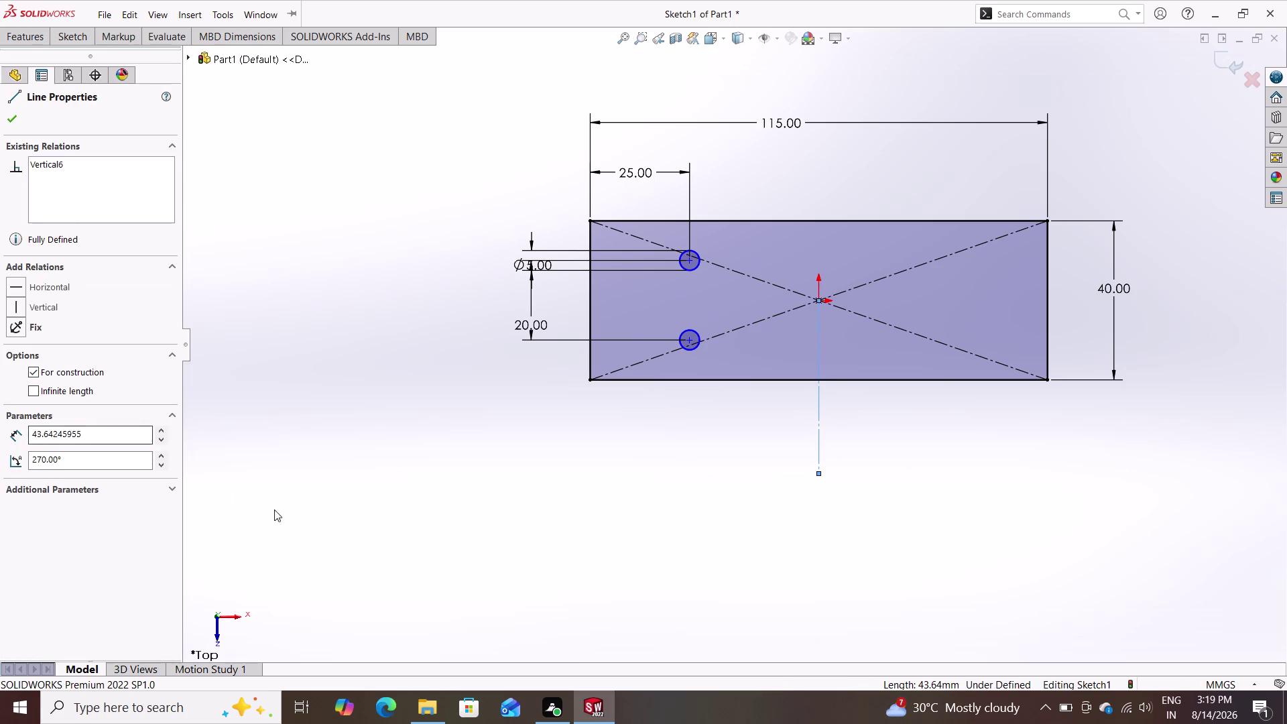
click(12, 122)
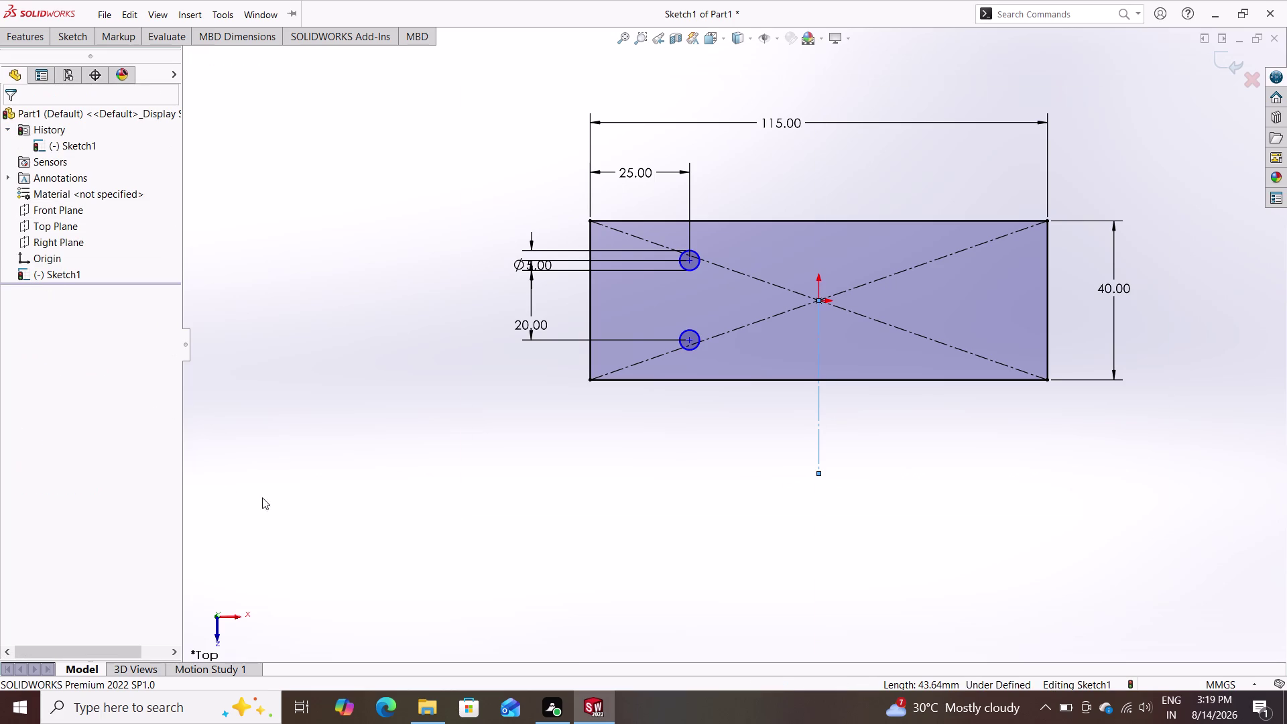
key(Escape)
click(64, 46)
click(70, 35)
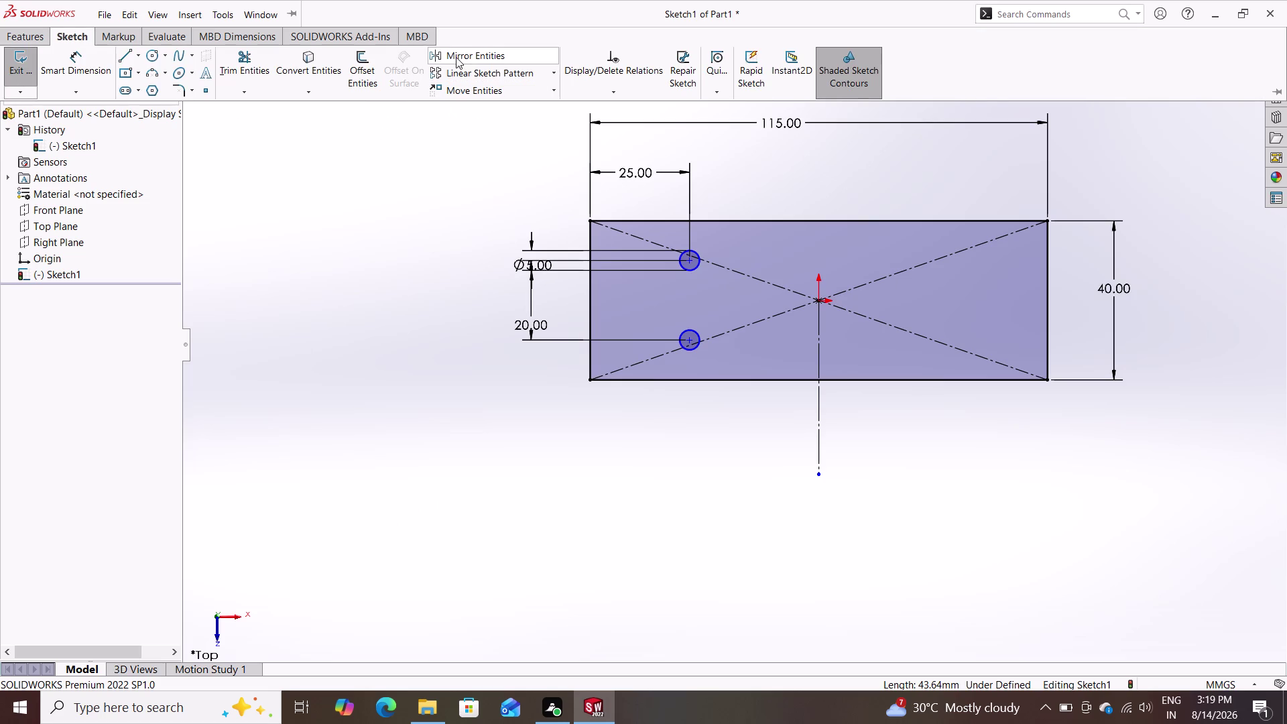
Mirror the two left holes, Arc1 and Arc2, about construction line Line9.
click(460, 51)
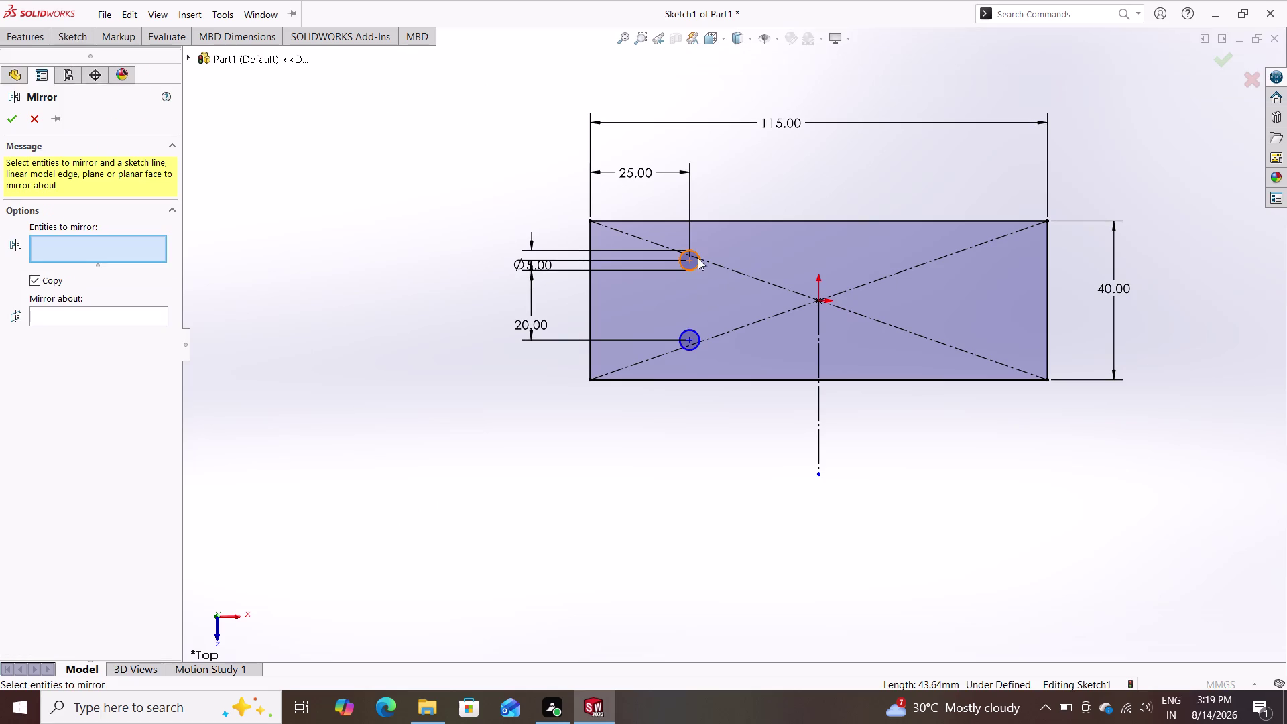
double_click(696, 258)
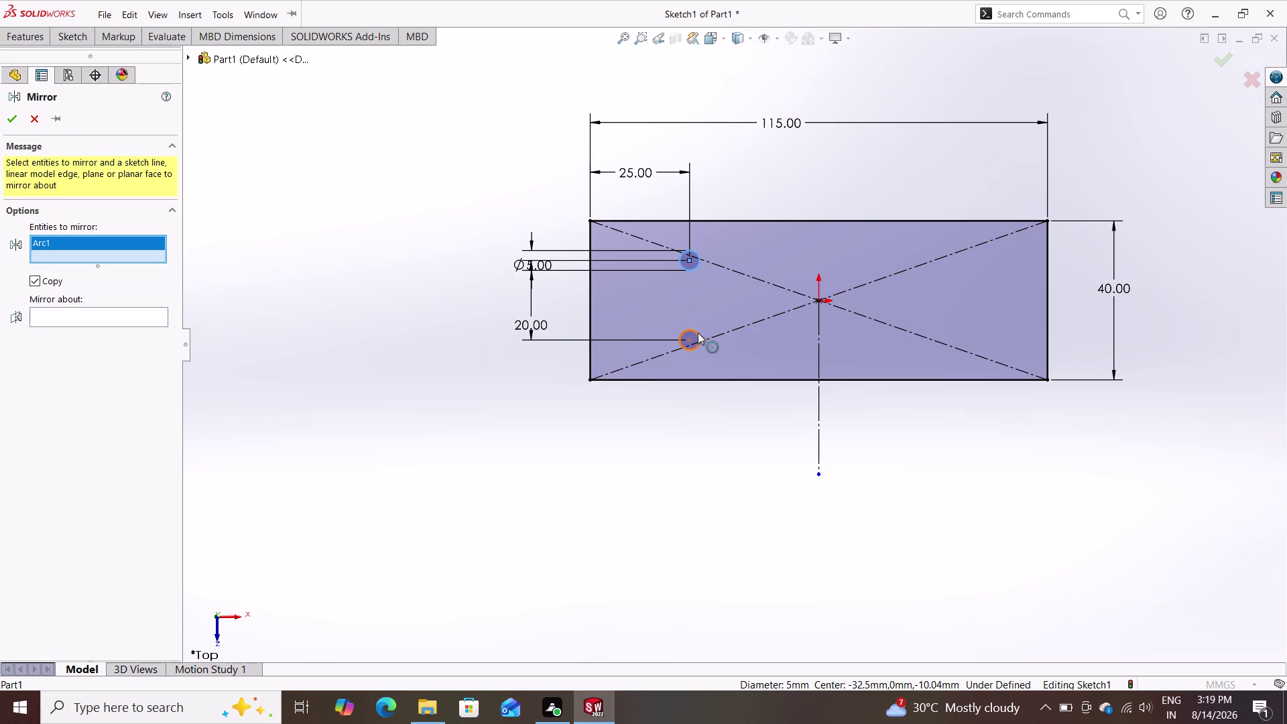
click(697, 332)
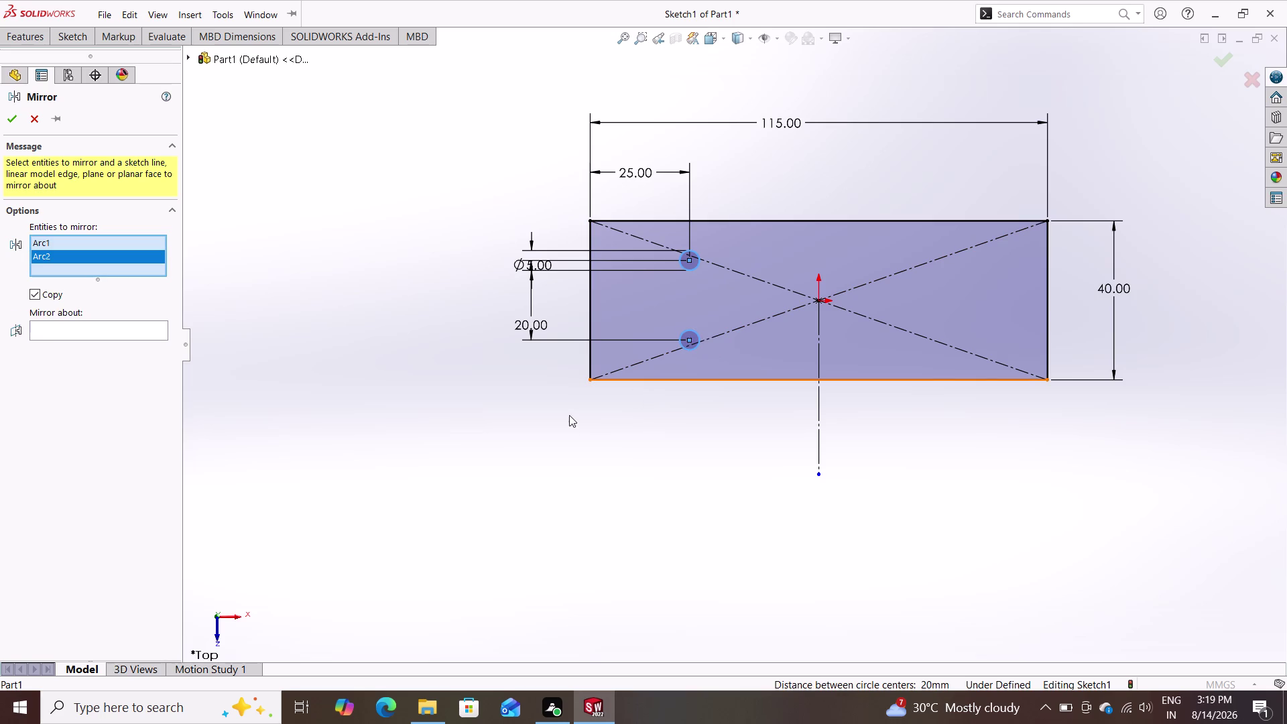
click(94, 332)
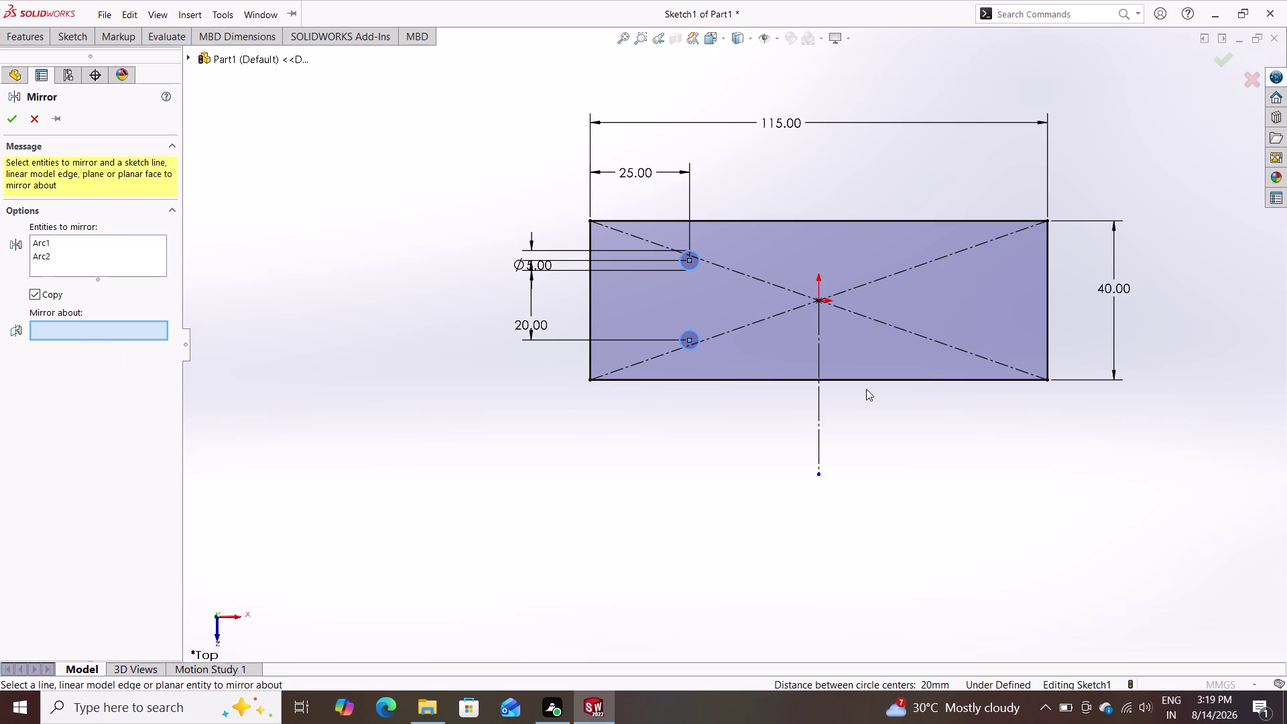
double_click(819, 402)
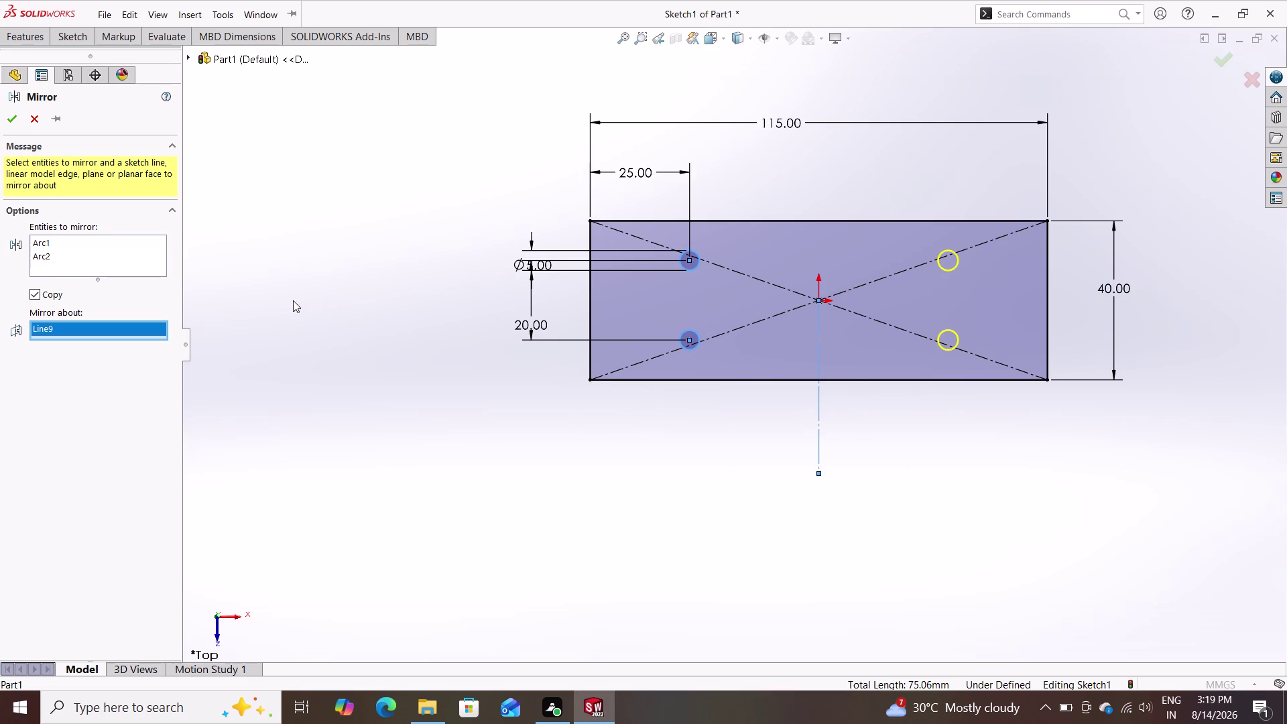
triple_click(9, 115)
click(9, 115)
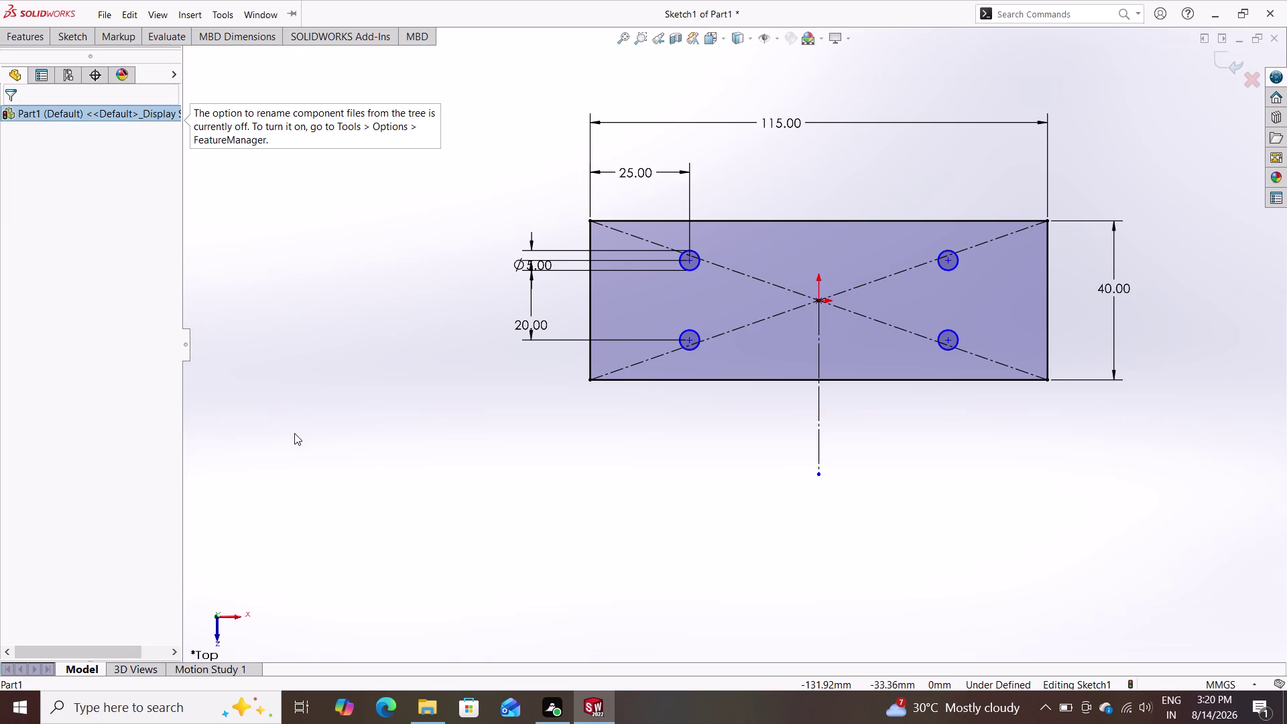
click(59, 30)
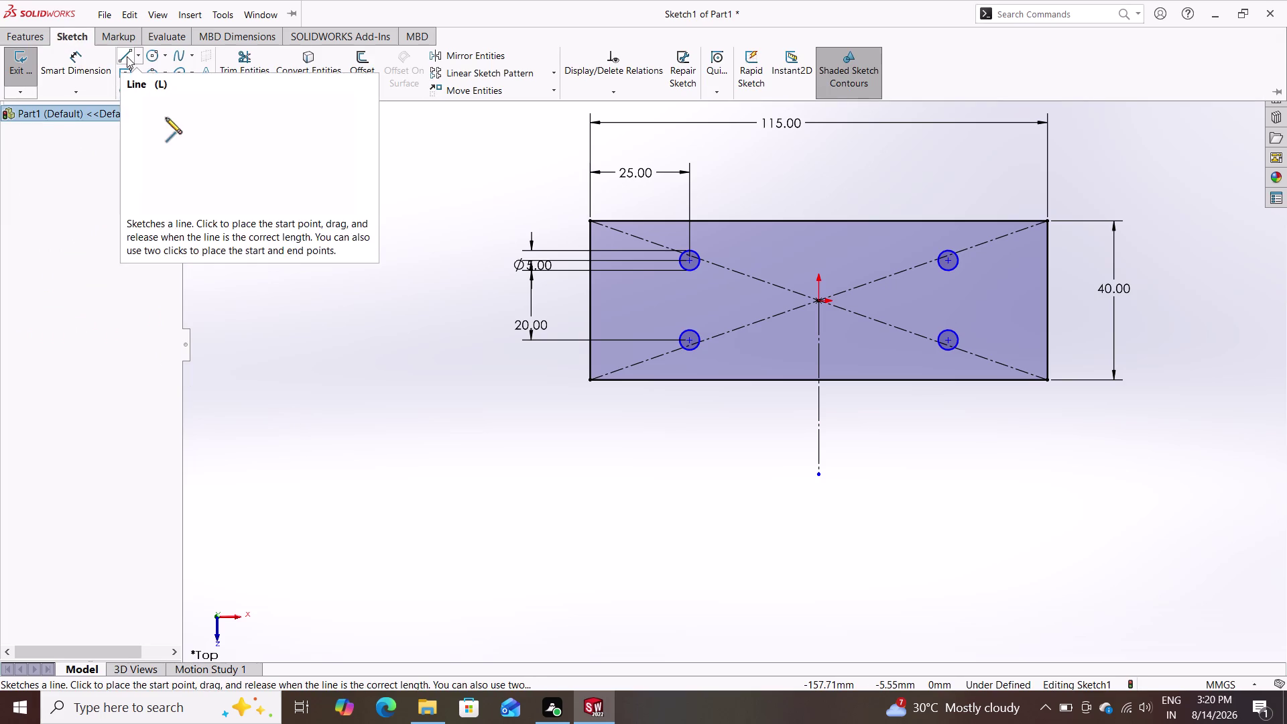
Add a driven 65 spacing dimension between the top holes.
click(126, 55)
key(Escape)
key(Escape)
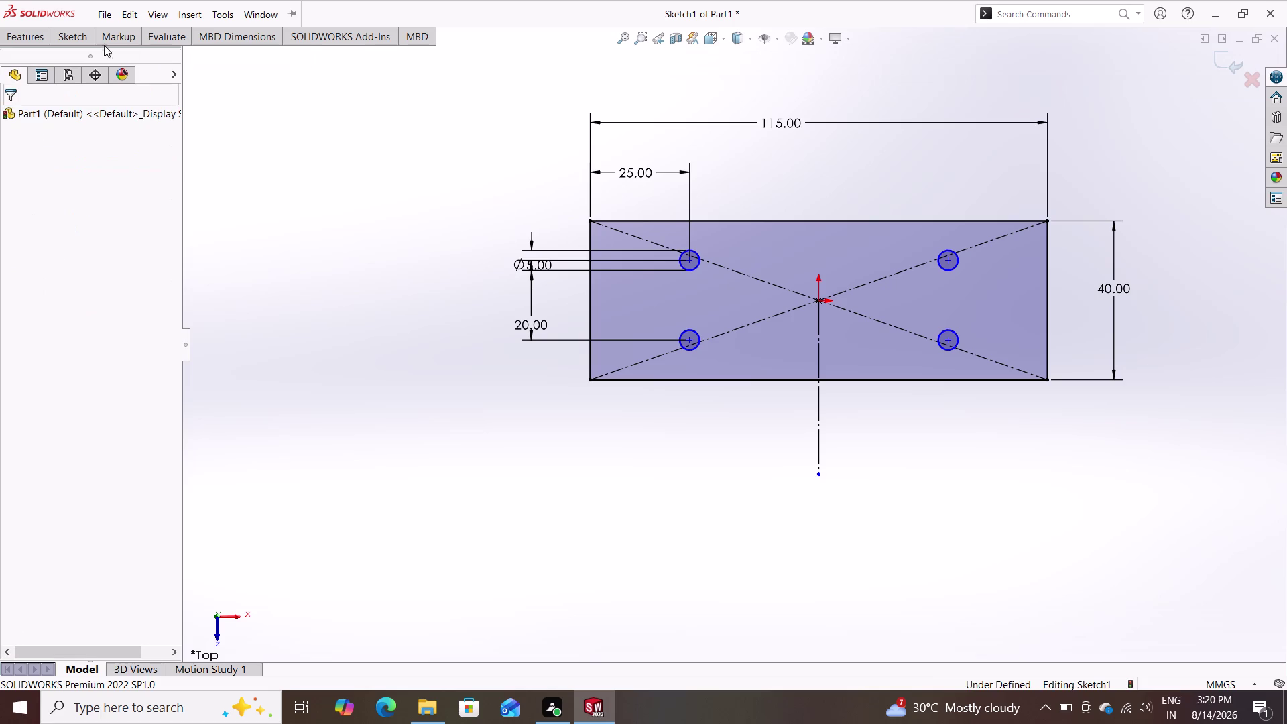
double_click(76, 36)
click(85, 59)
click(82, 69)
click(689, 260)
click(948, 259)
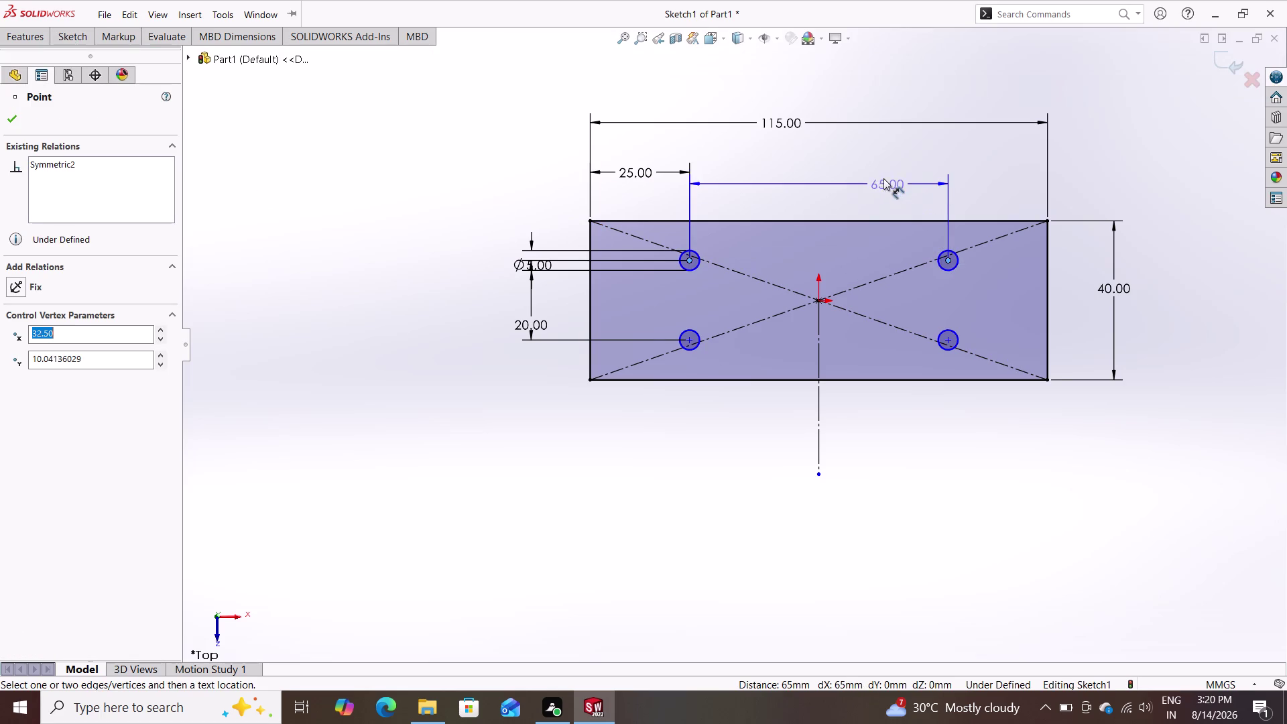
click(786, 173)
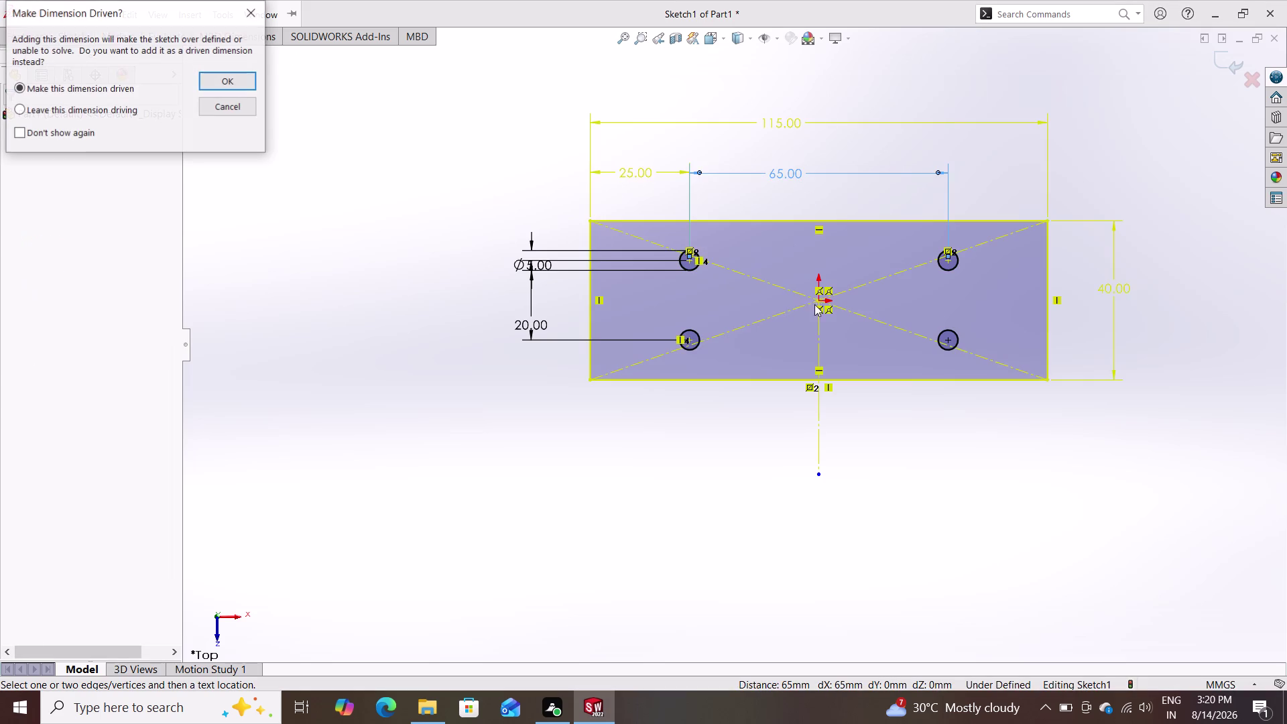
click(211, 107)
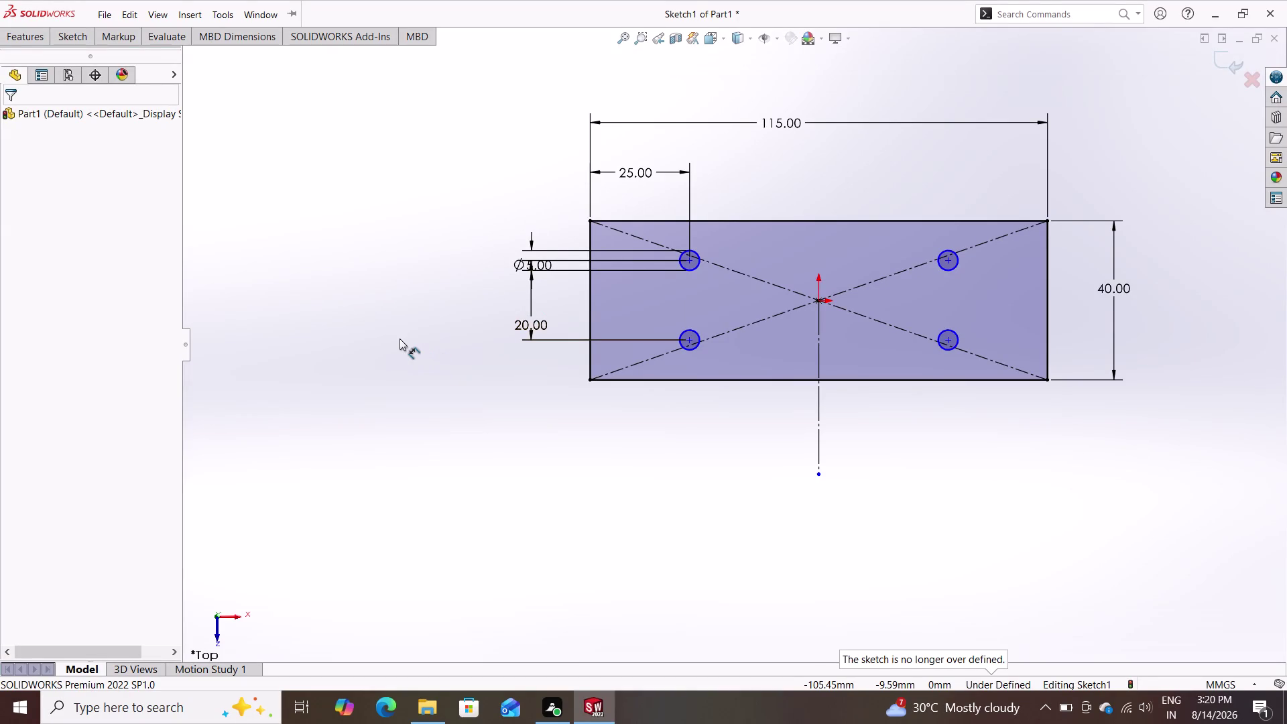
key(Escape)
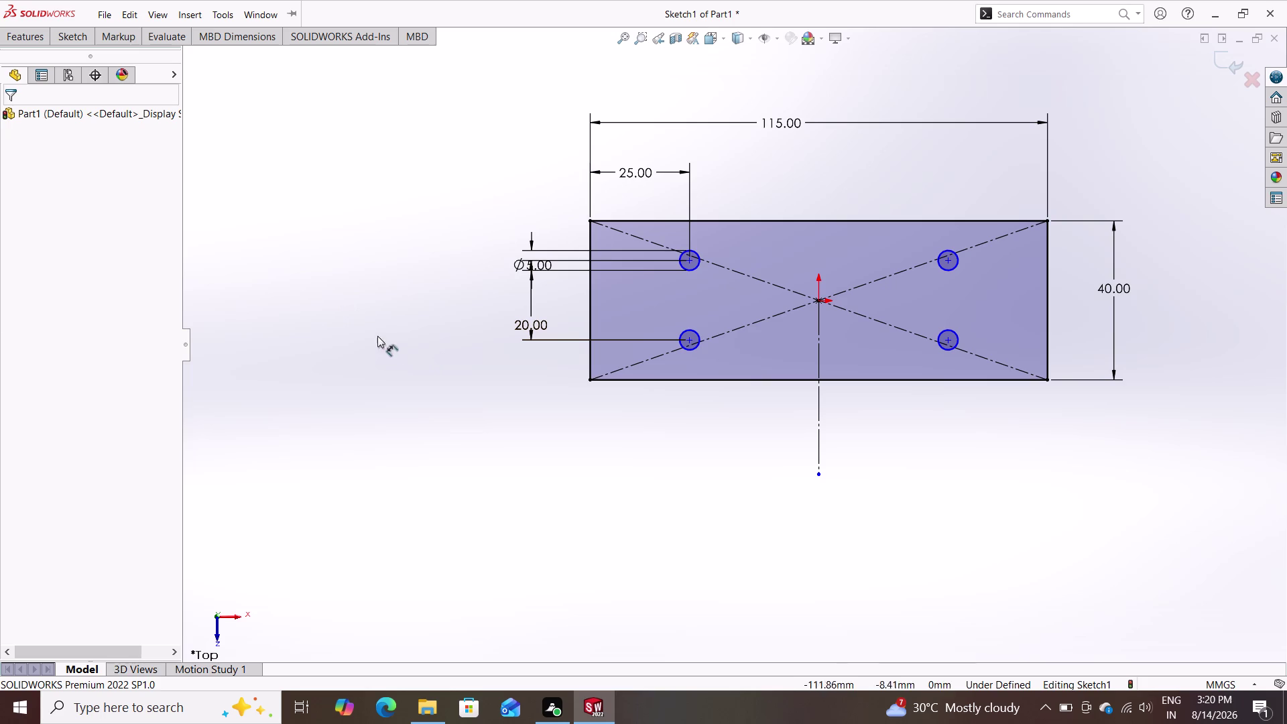
key(Escape)
key(Escape)
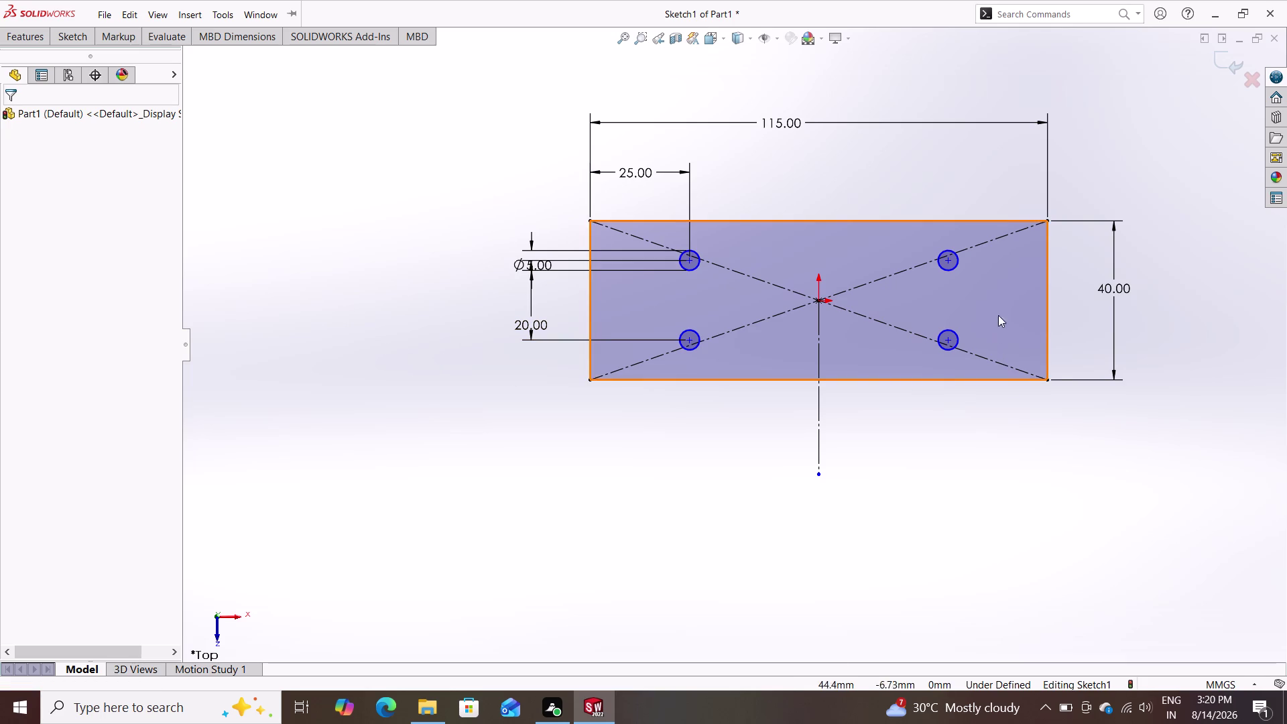
Add a Vertical relation between hole centres Point18 and Point20.
click(948, 258)
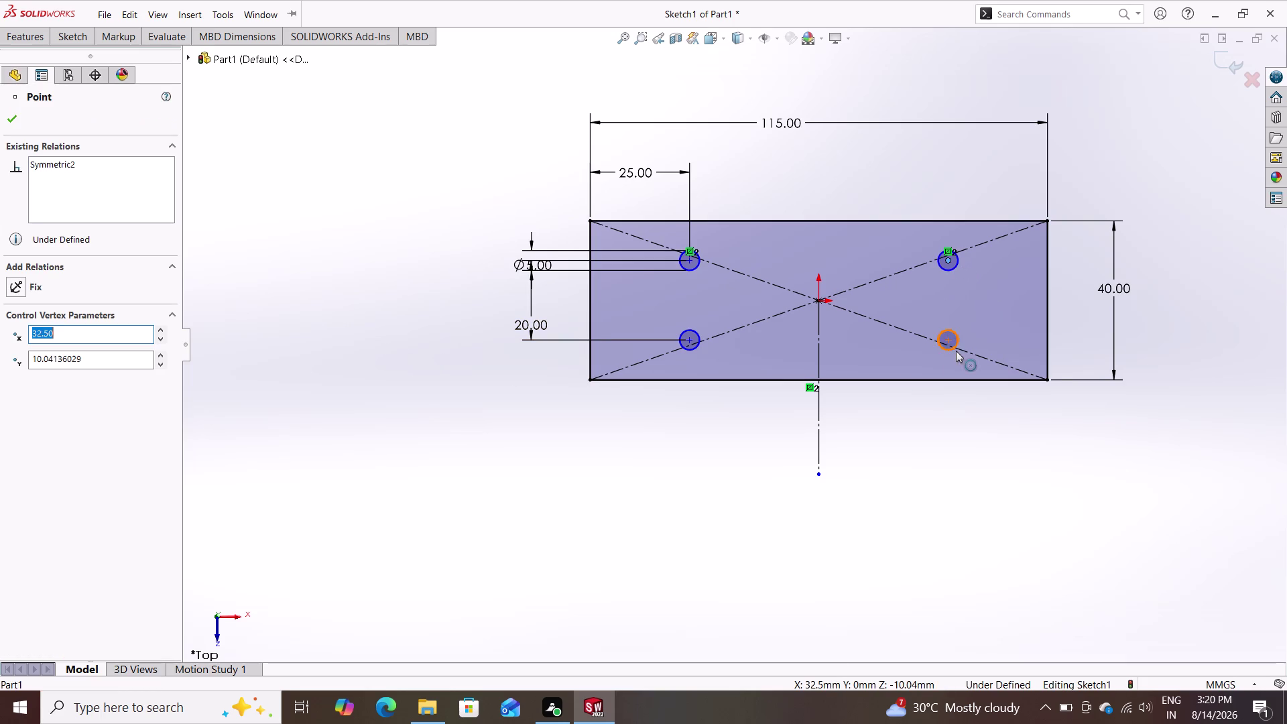
click(945, 341)
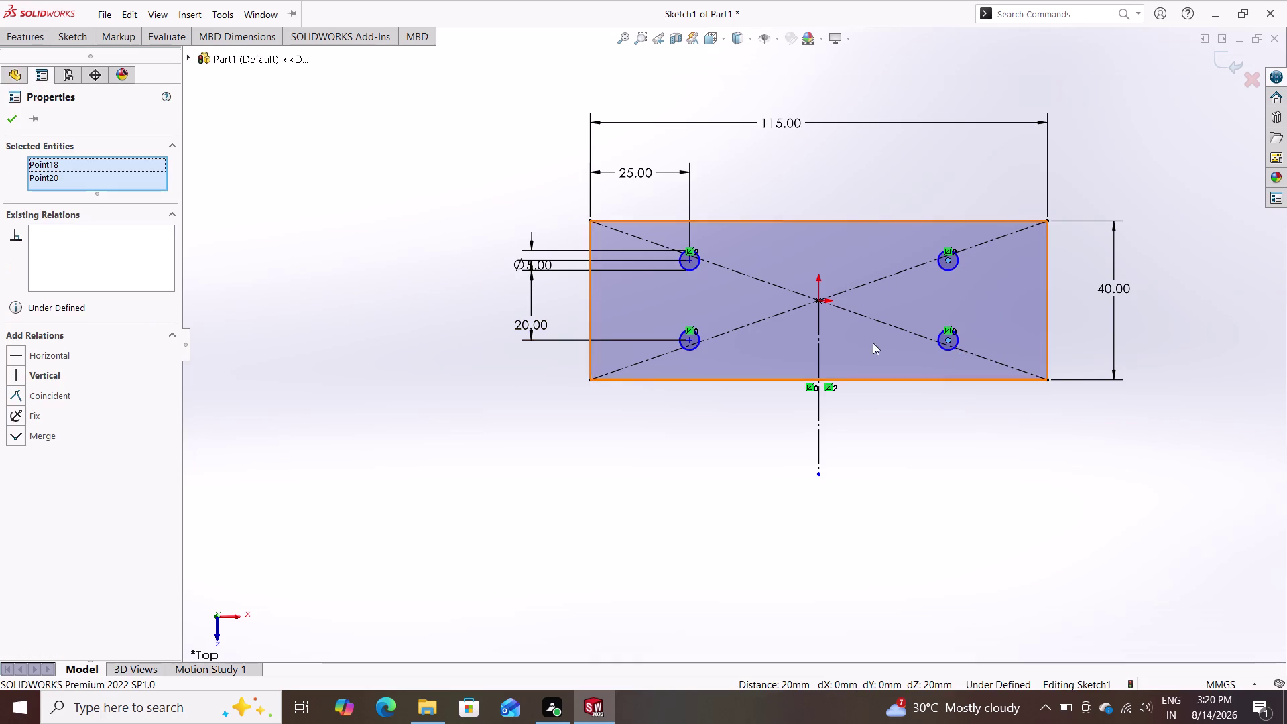
click(38, 374)
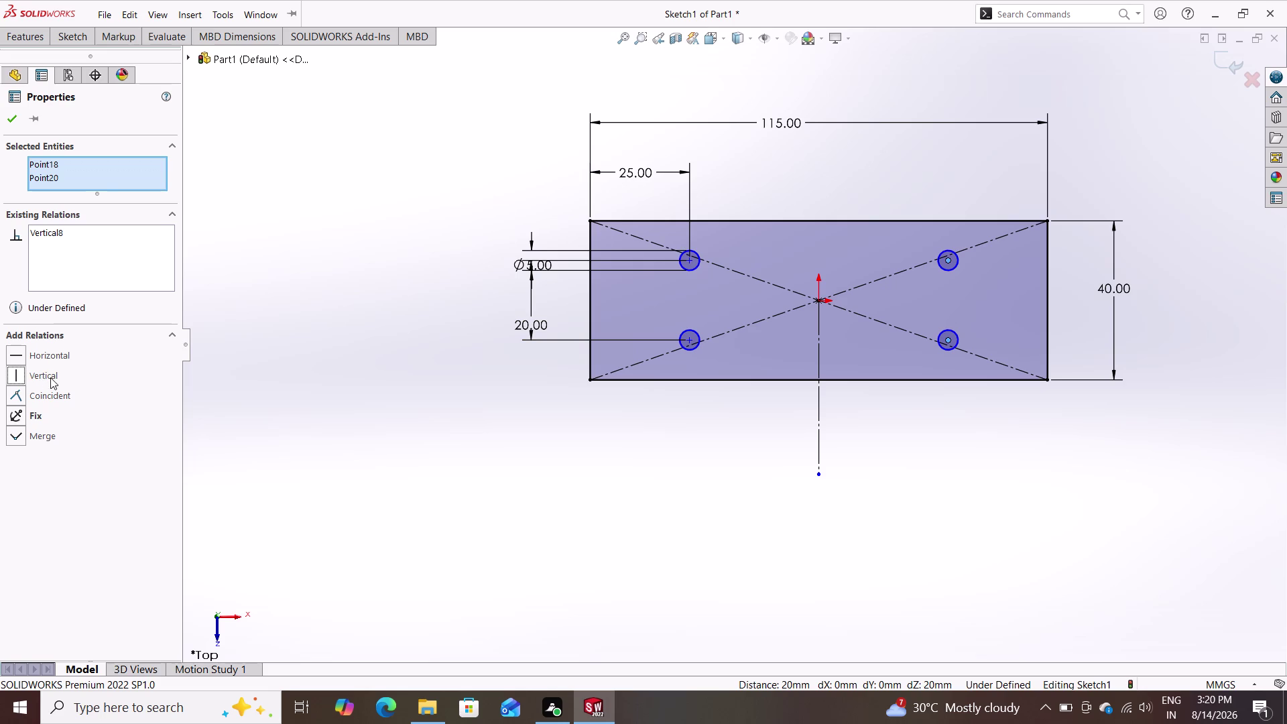
click(7, 123)
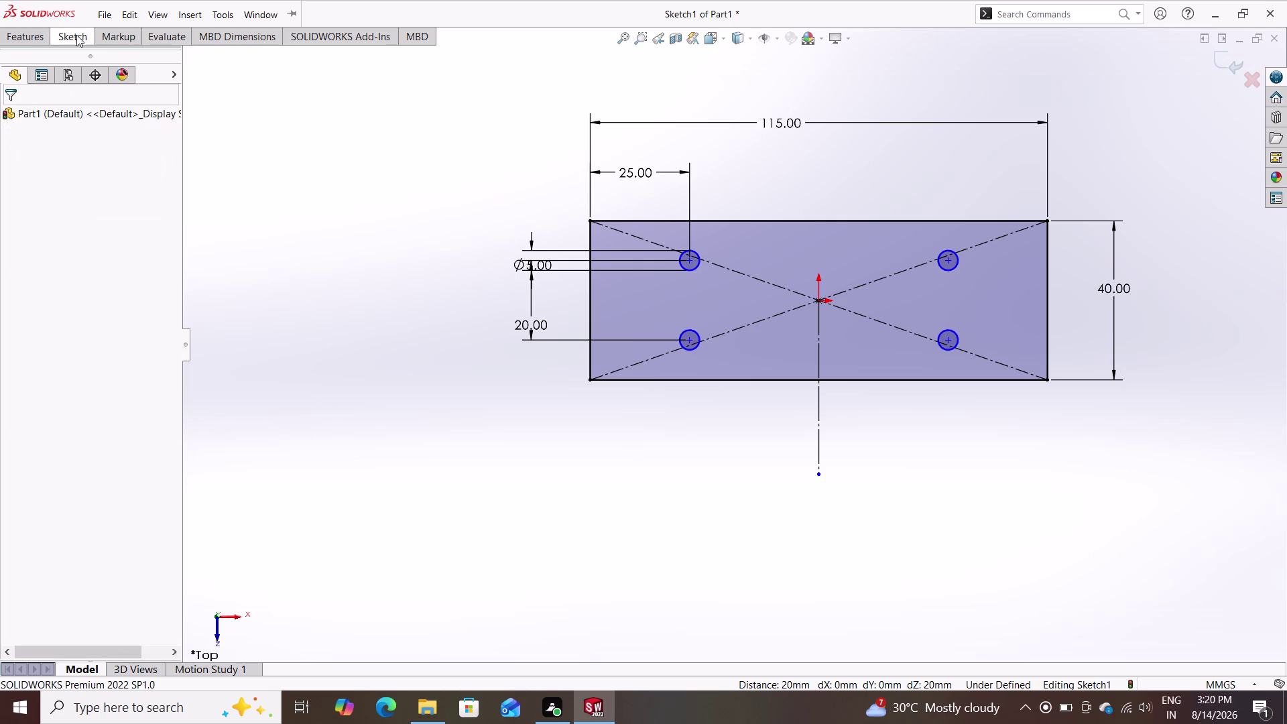
click(12, 32)
middle_drag(484, 488, 485, 471)
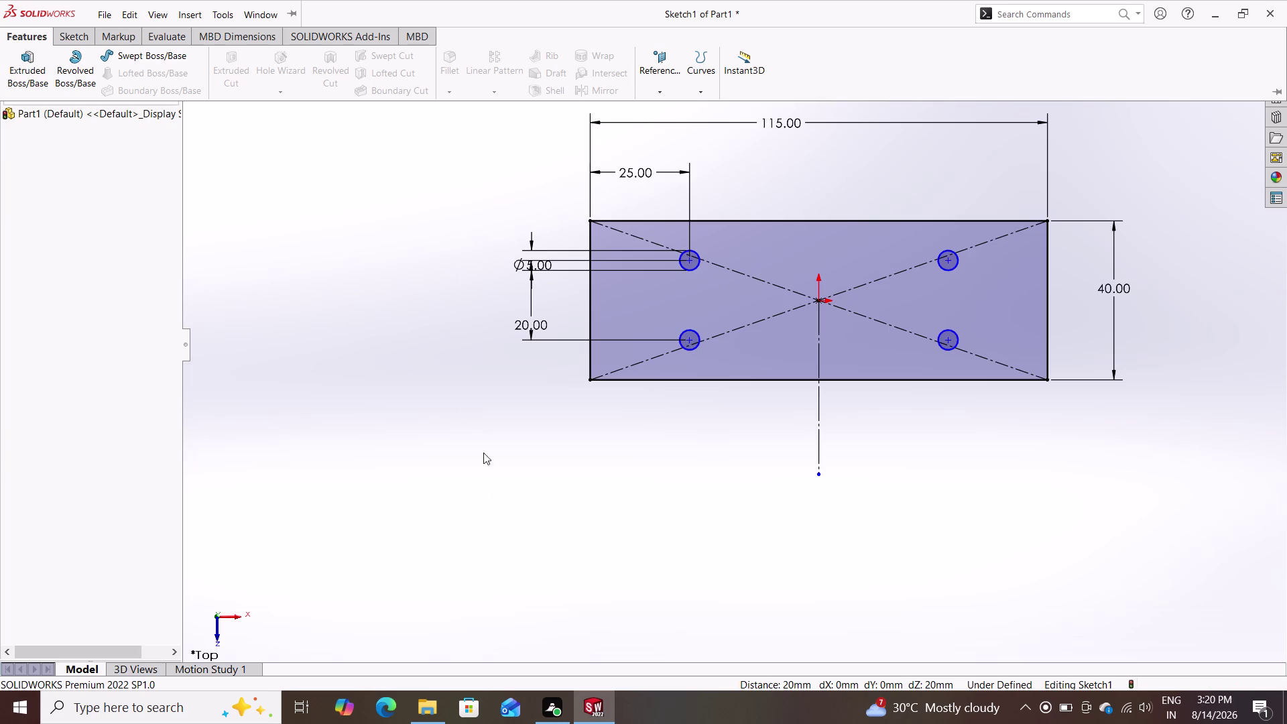
middle_drag(485, 471, 476, 420)
scroll(down, 3)
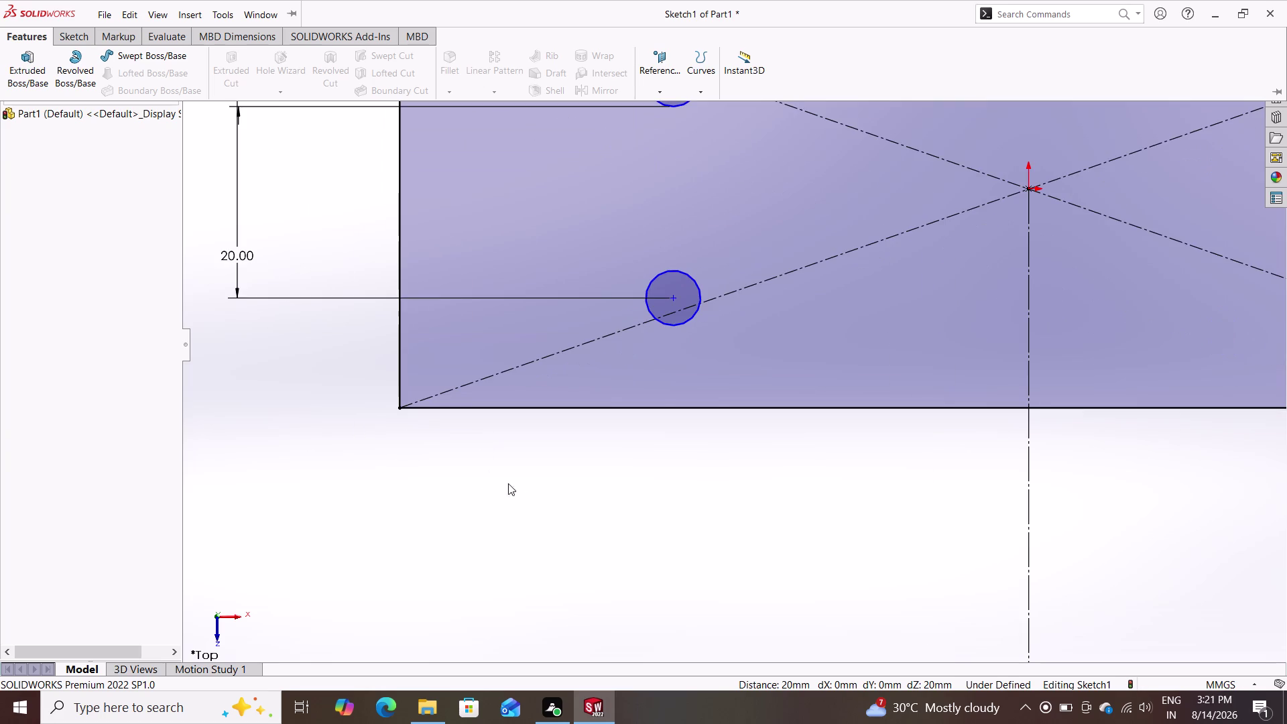
middle_drag(583, 479, 531, 411)
scroll(down, 3)
scroll(down, 3)
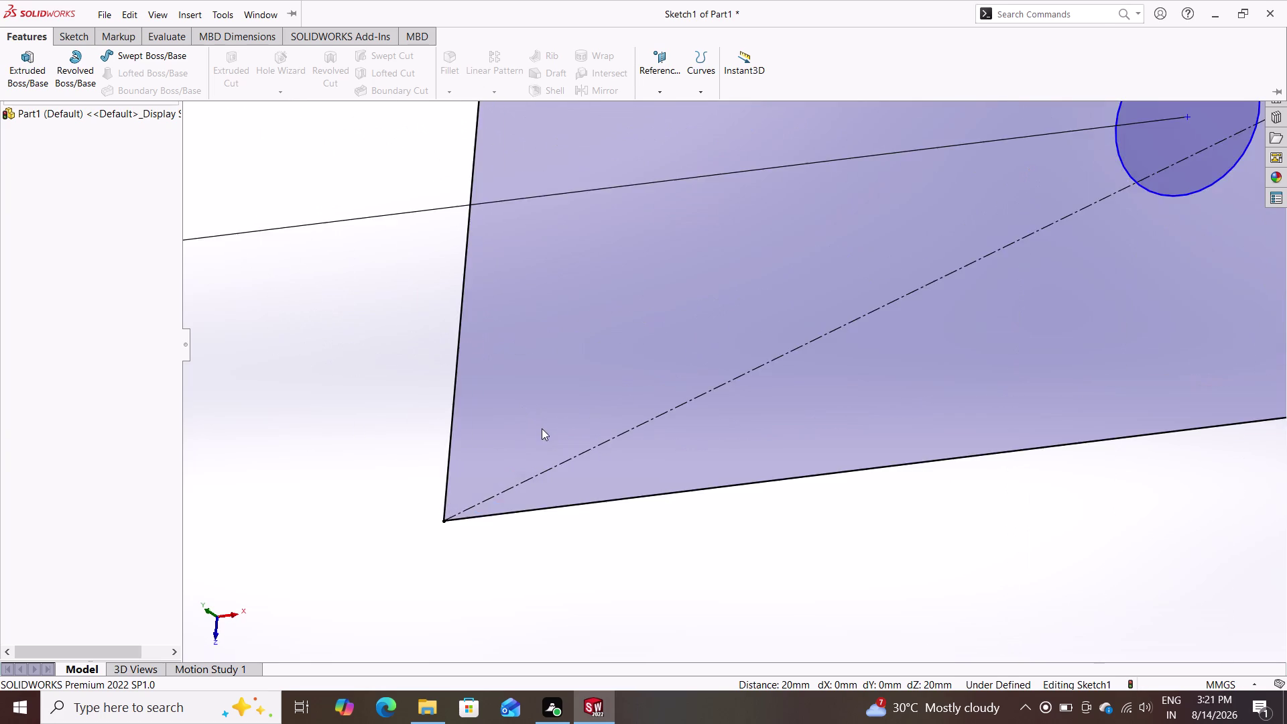
scroll(up, 3)
scroll(up, 3)
scroll(up, 3)
scroll(up, 3)
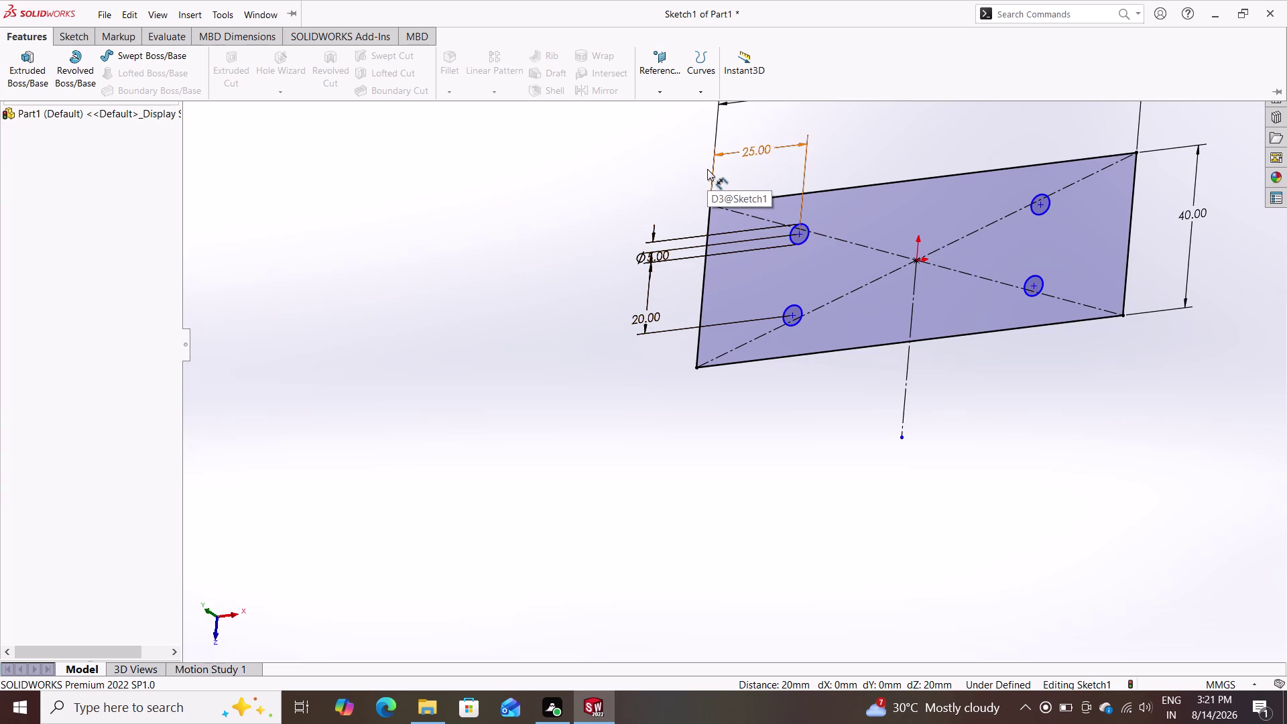
key(ctrl+shift+n)
key(Escape)
key(Escape)
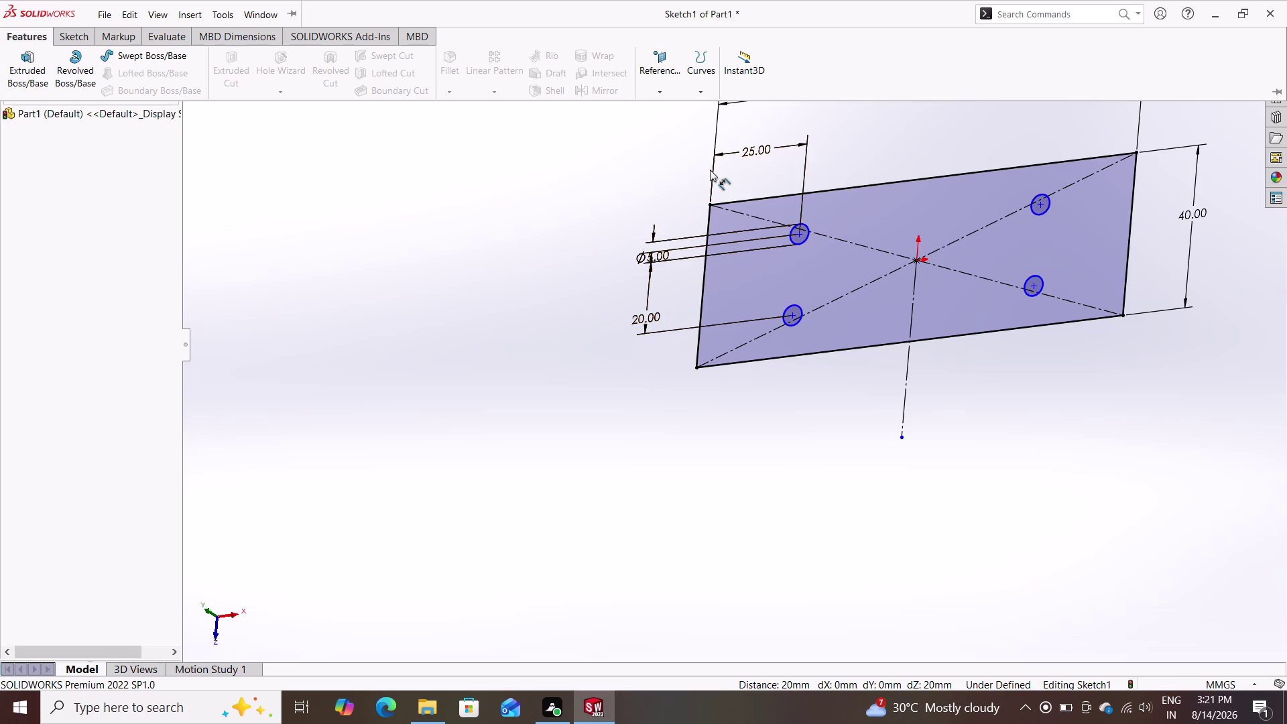
key(Escape)
click(233, 617)
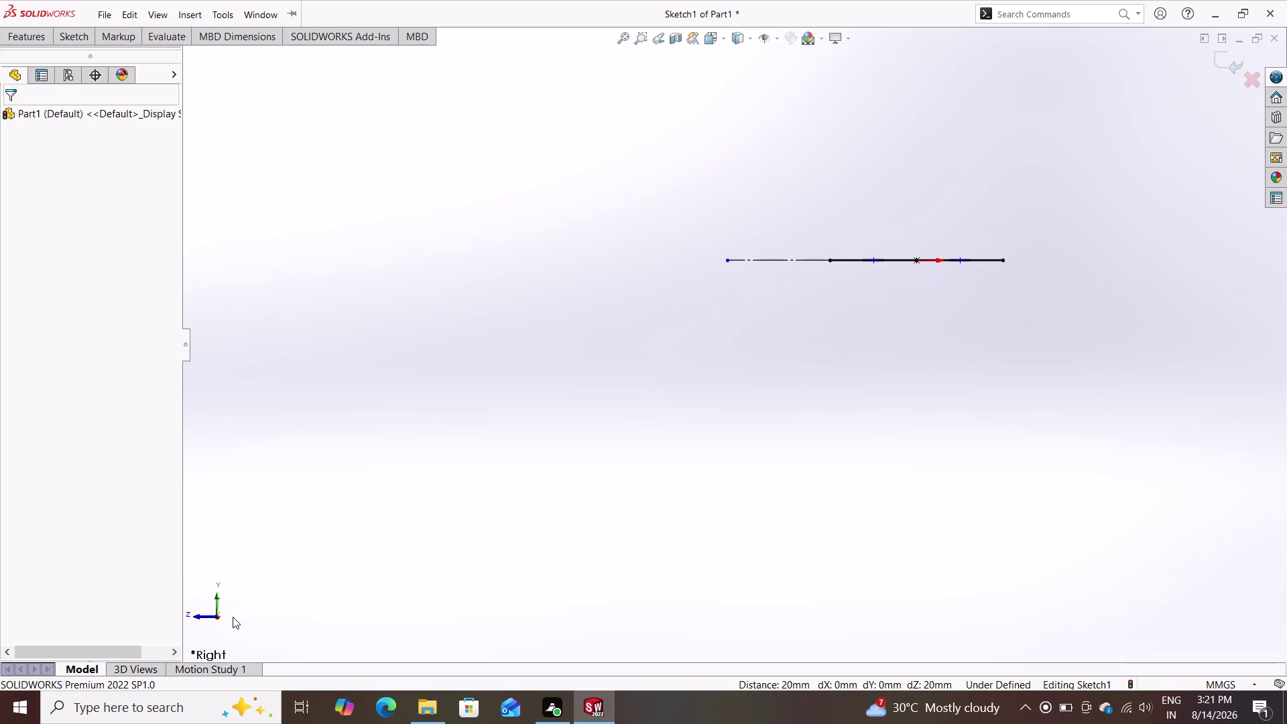
click(218, 607)
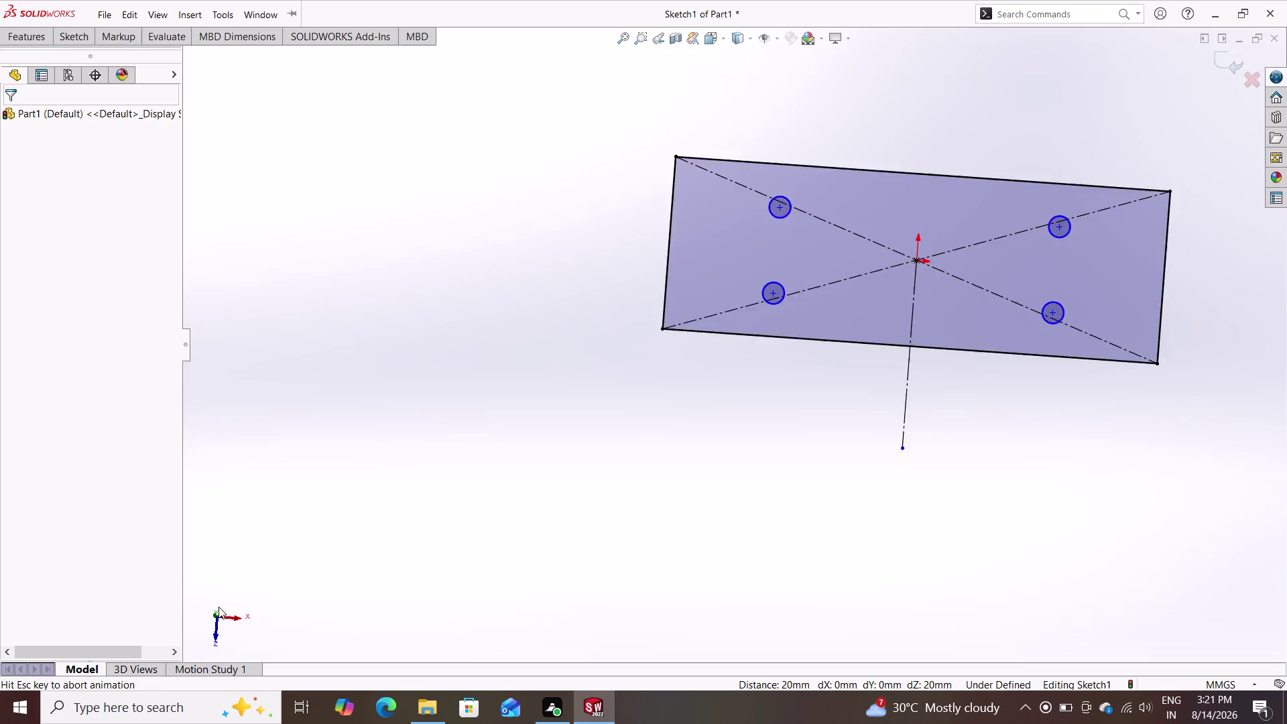
scroll(down, 3)
scroll(up, 3)
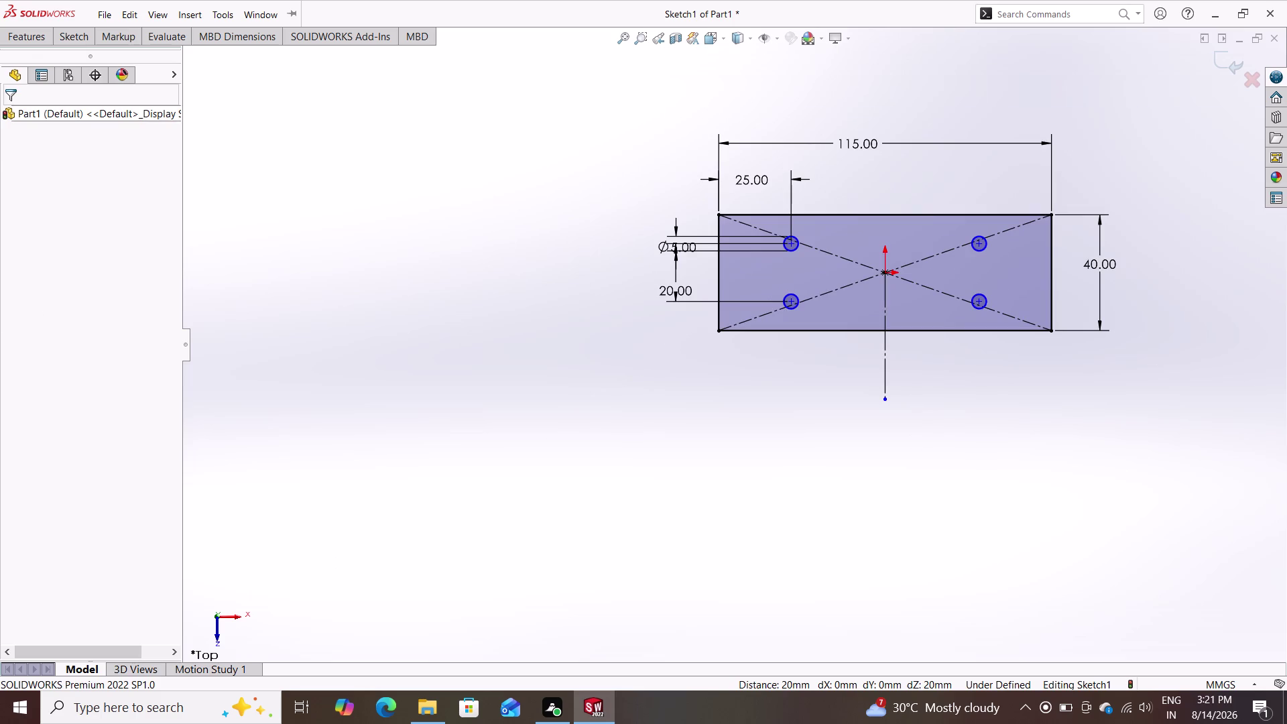
click(29, 39)
click(23, 56)
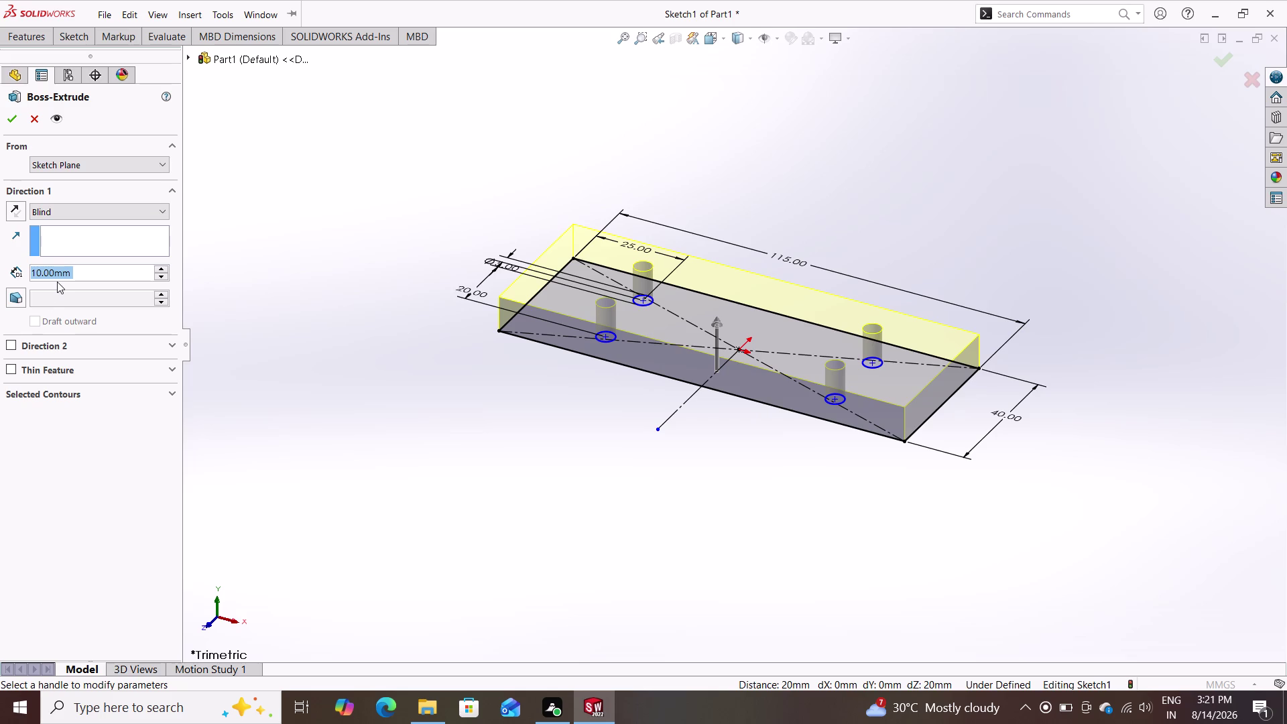
Set the Boss-Extrude depth to 5 mm and accept the extrusion.
key(5)
key(Return)
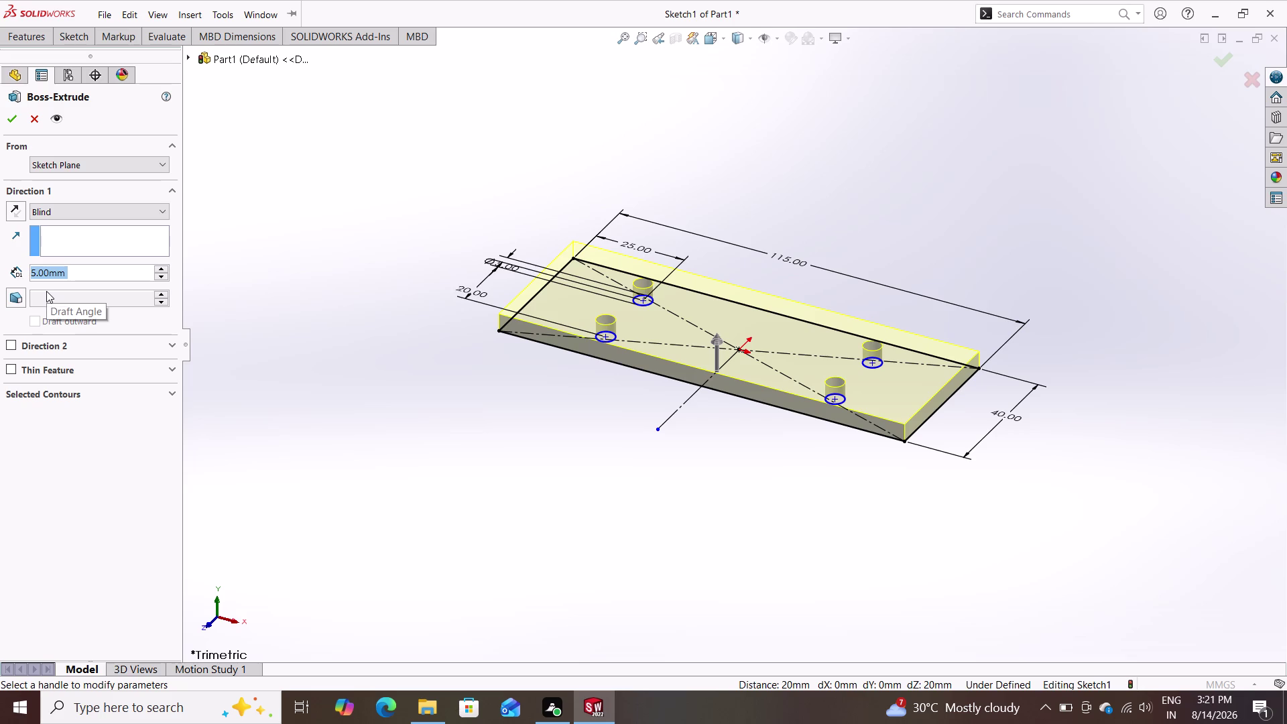
click(12, 118)
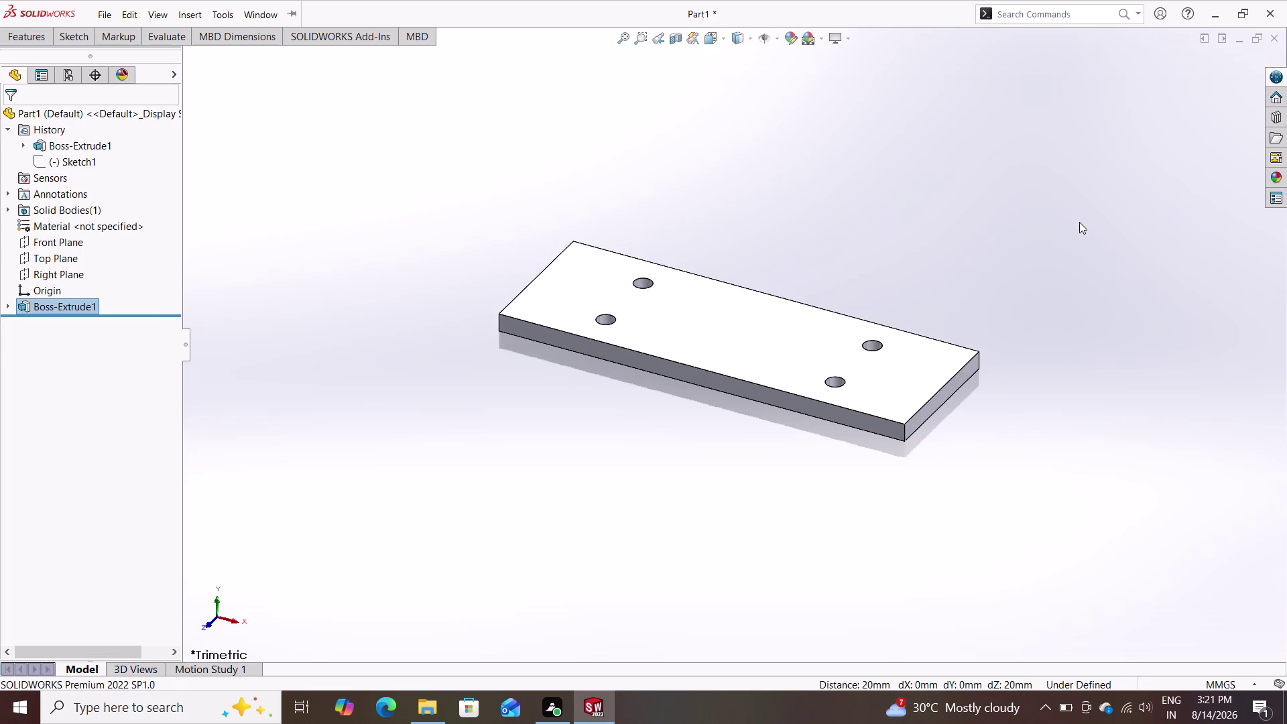
click(1277, 177)
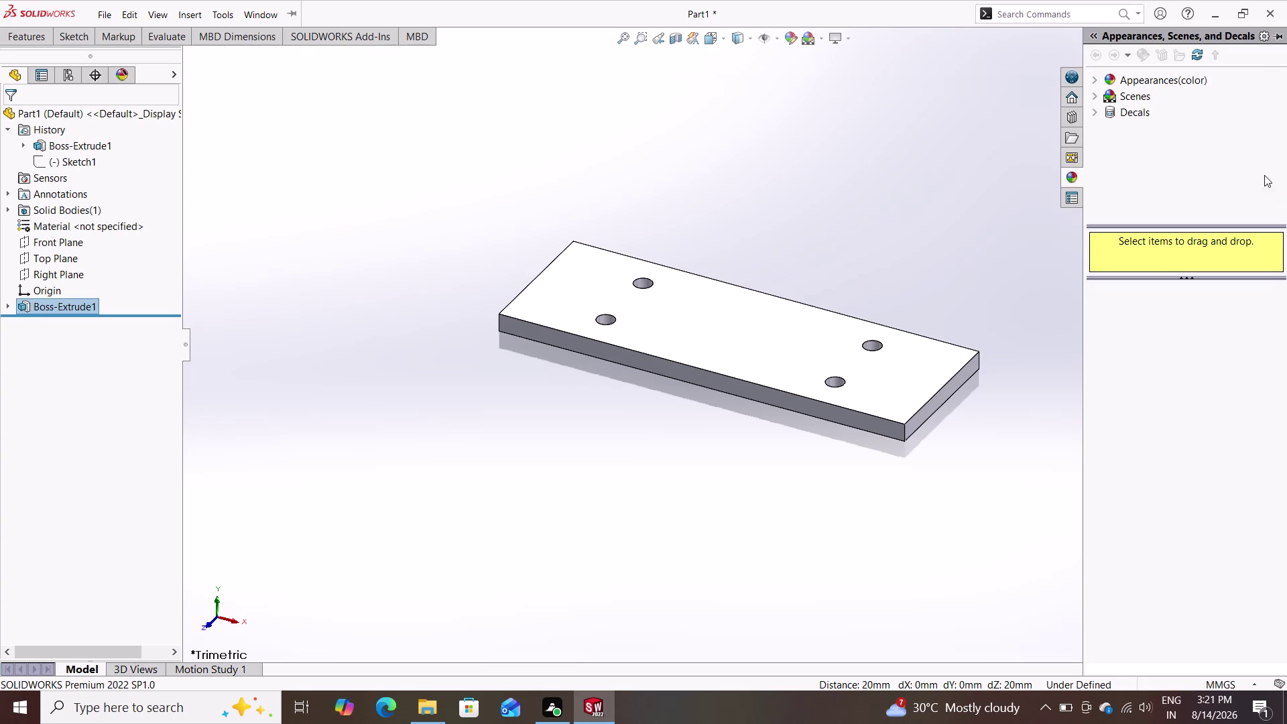
Apply the Plain White scene from the display settings dropdown.
click(850, 39)
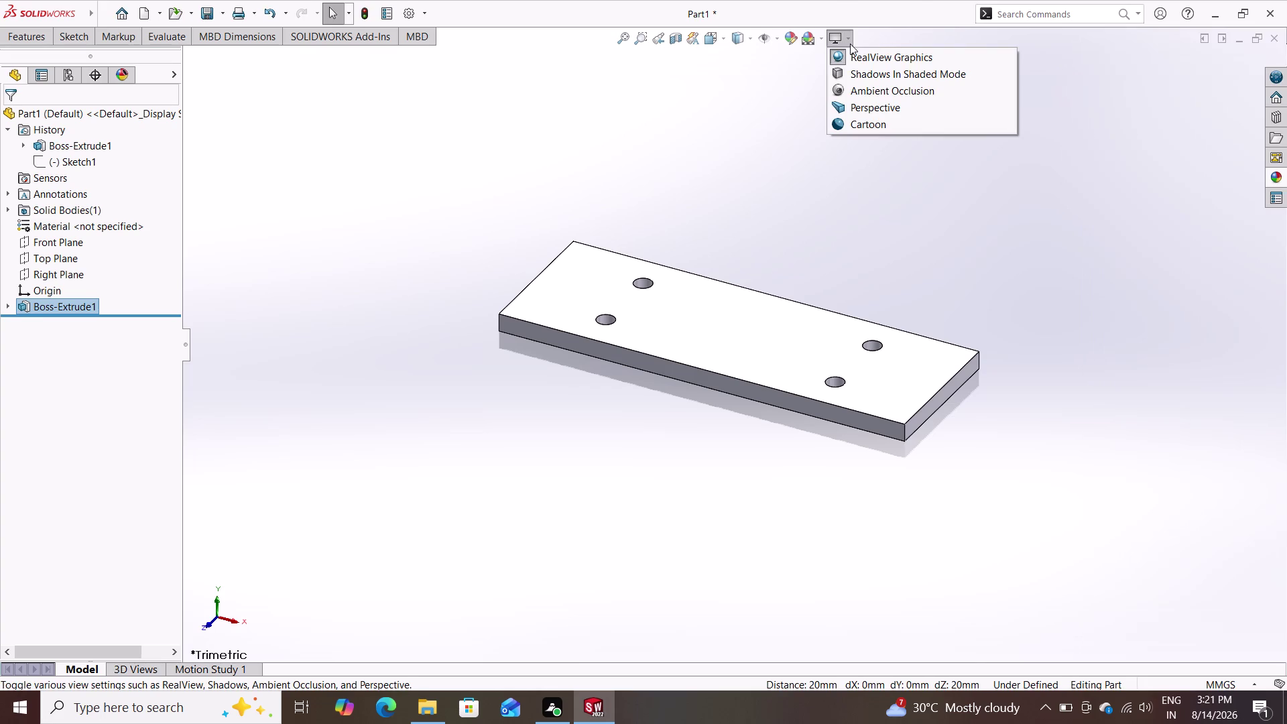
click(820, 37)
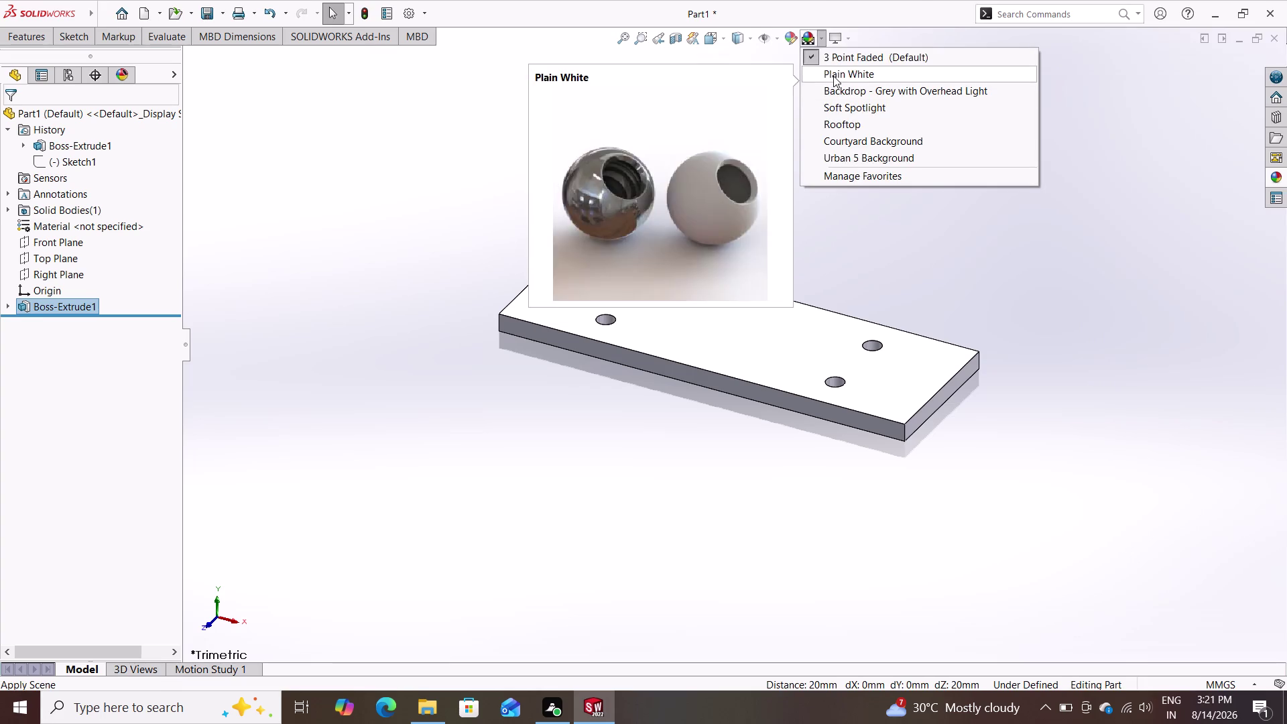
click(833, 75)
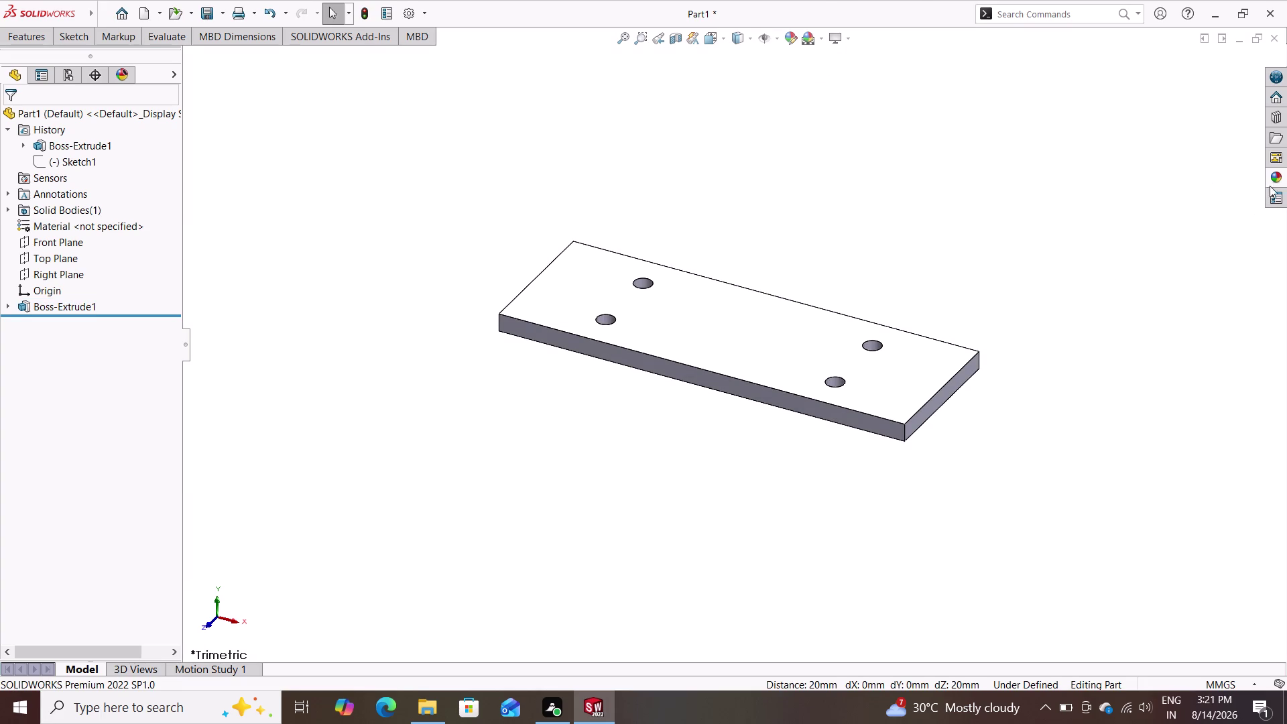
click(1278, 175)
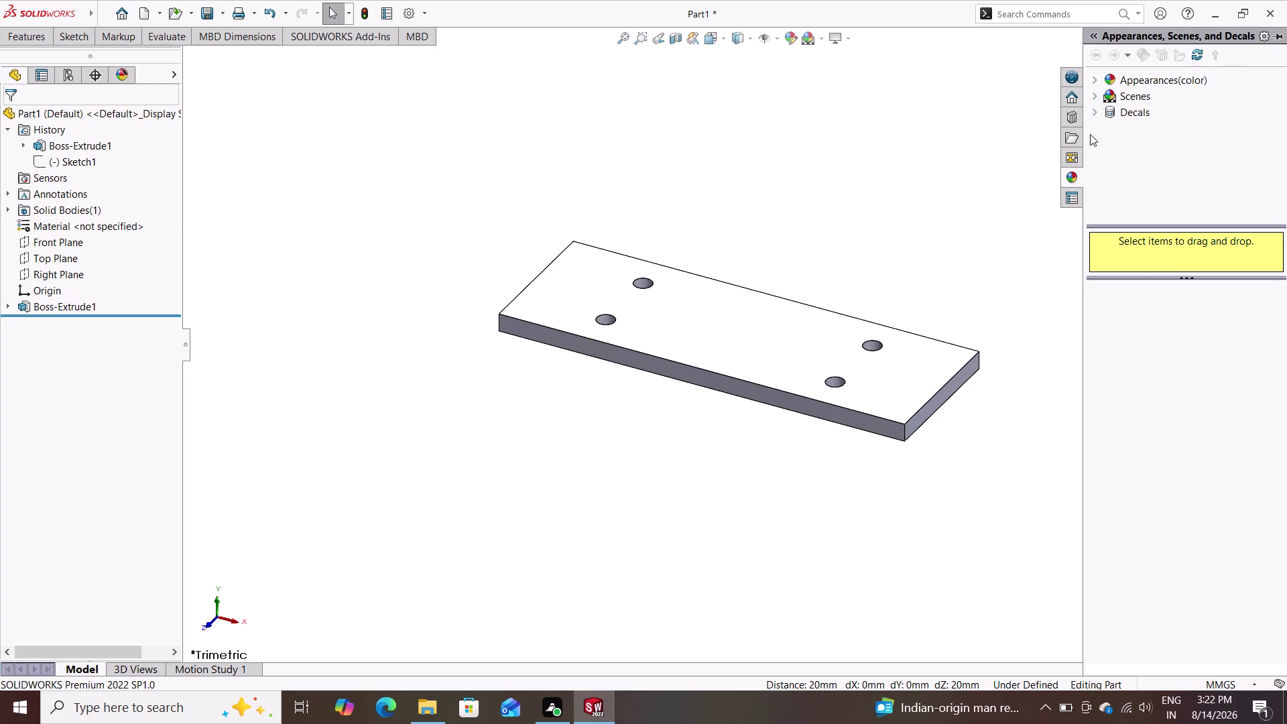
Browse Appearances > Painted > Car and pick the gloss red paint swatch.
click(1095, 80)
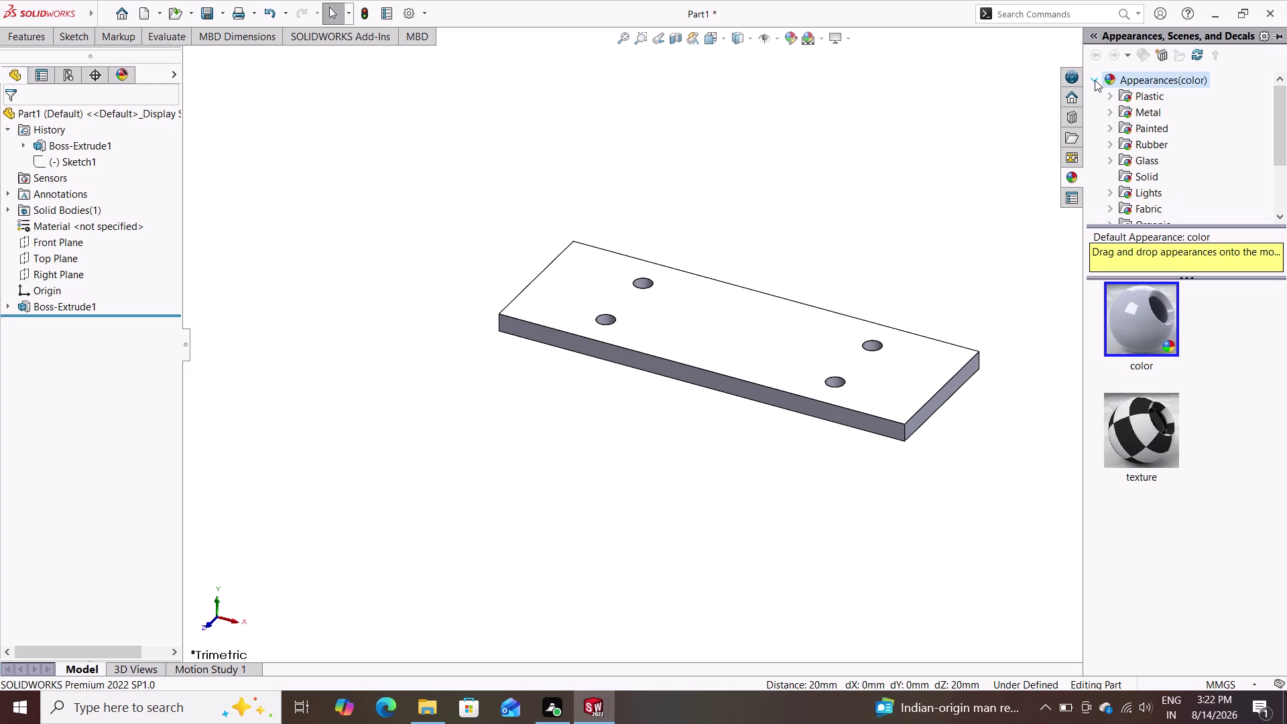
click(1109, 124)
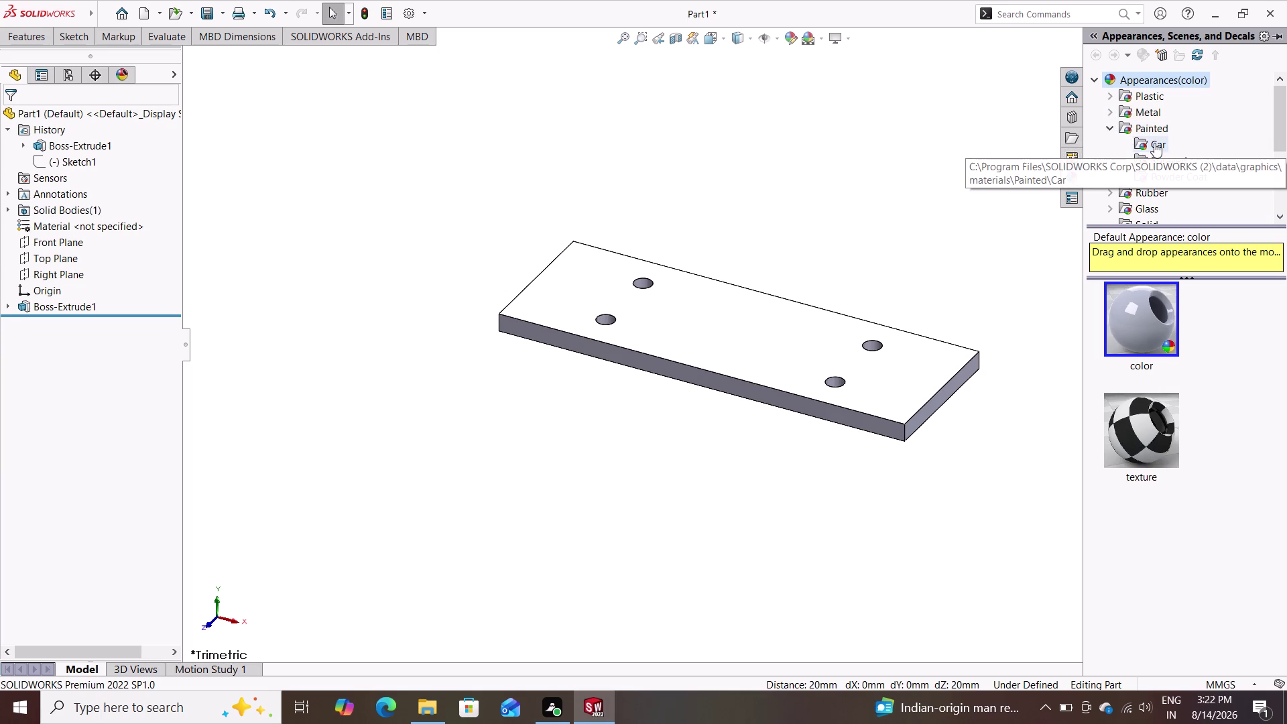
double_click(1158, 145)
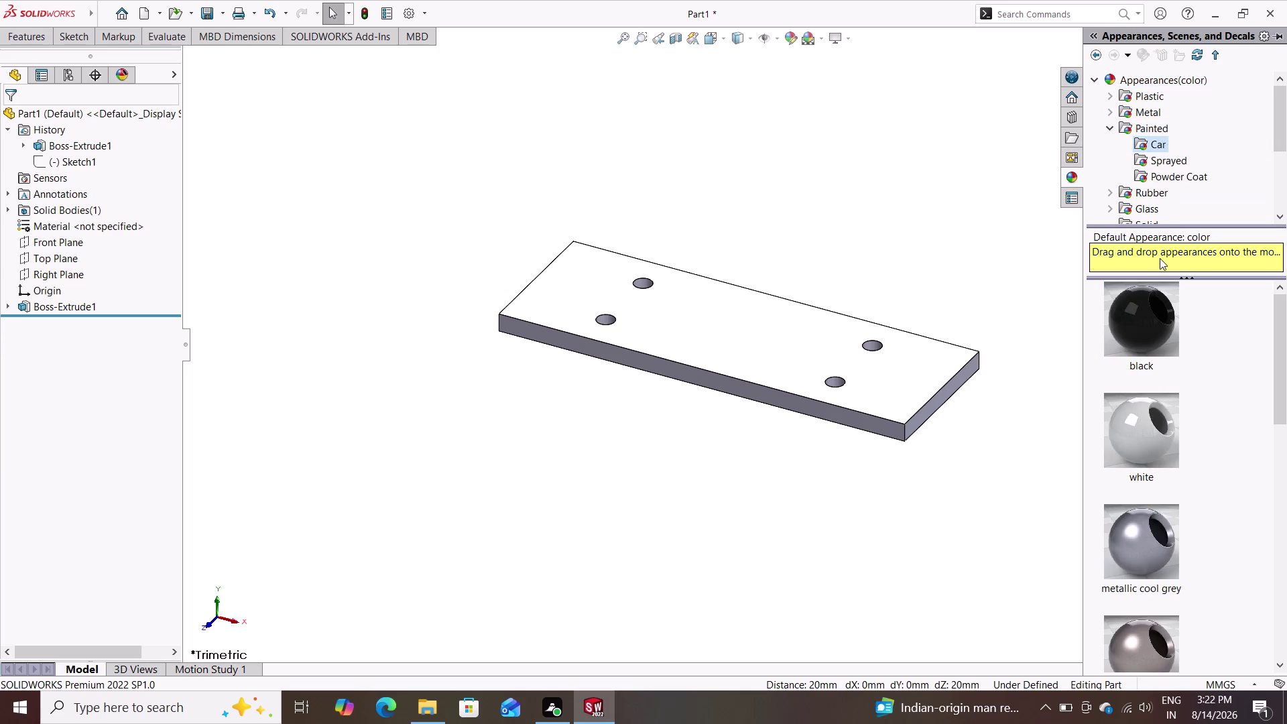
scroll(down, 3)
scroll(down, 3)
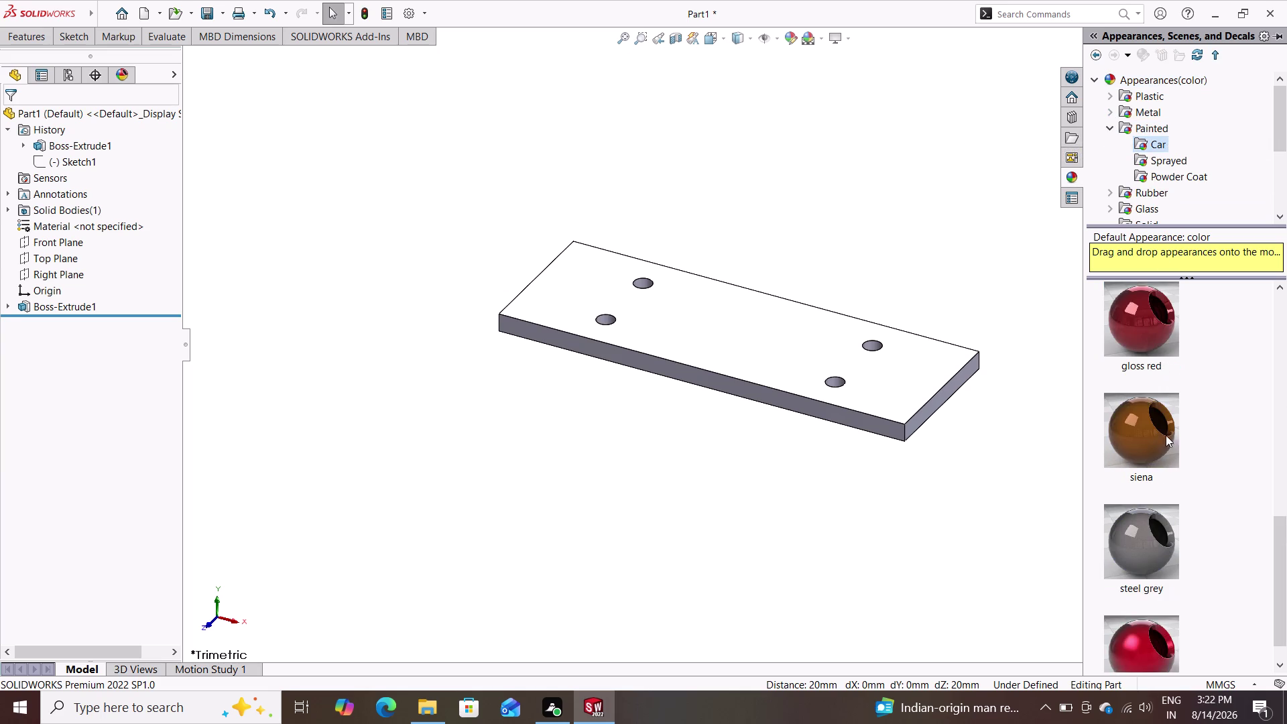
double_click(1153, 632)
Drag the gloss red paint onto the plate so it colours the whole part.
drag(1154, 630, 1091, 553)
triple_click(1090, 554)
click(1090, 553)
drag(1088, 550, 1056, 527)
drag(1026, 486, 951, 444)
drag(938, 437, 840, 381)
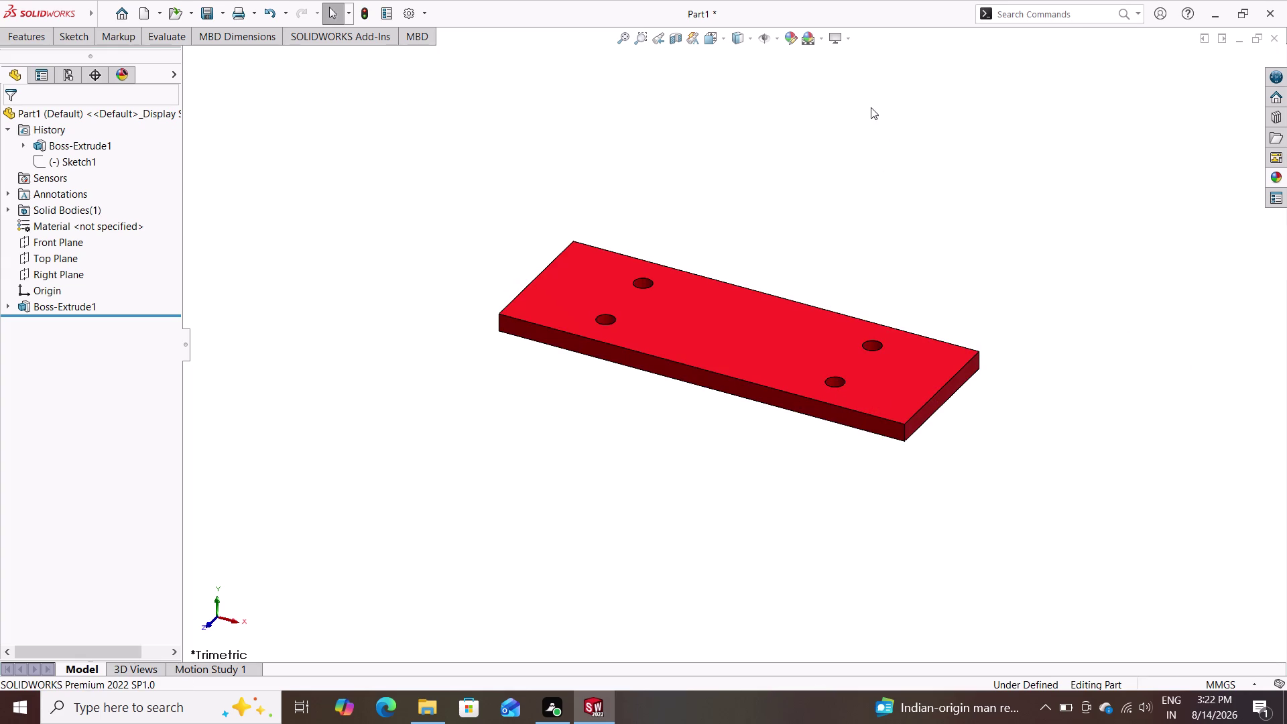
click(847, 39)
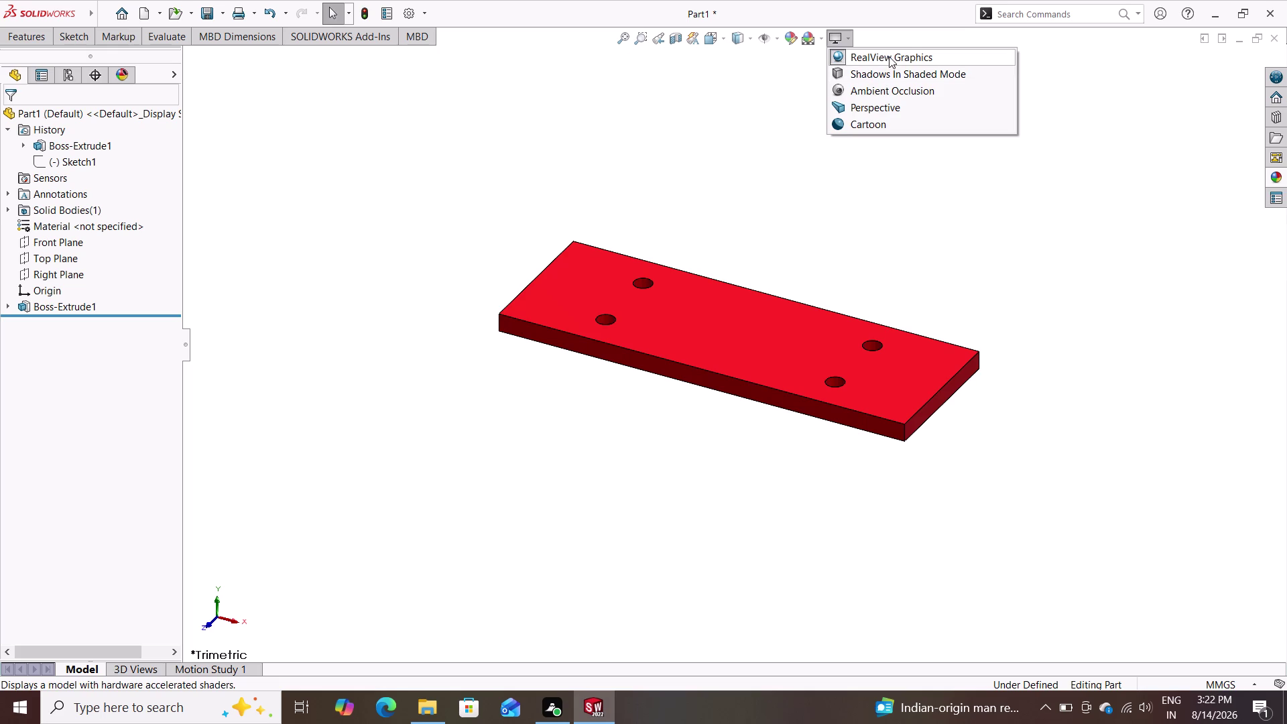
Toggle RealView Graphics realistic rendering on the red plate.
double_click(933, 55)
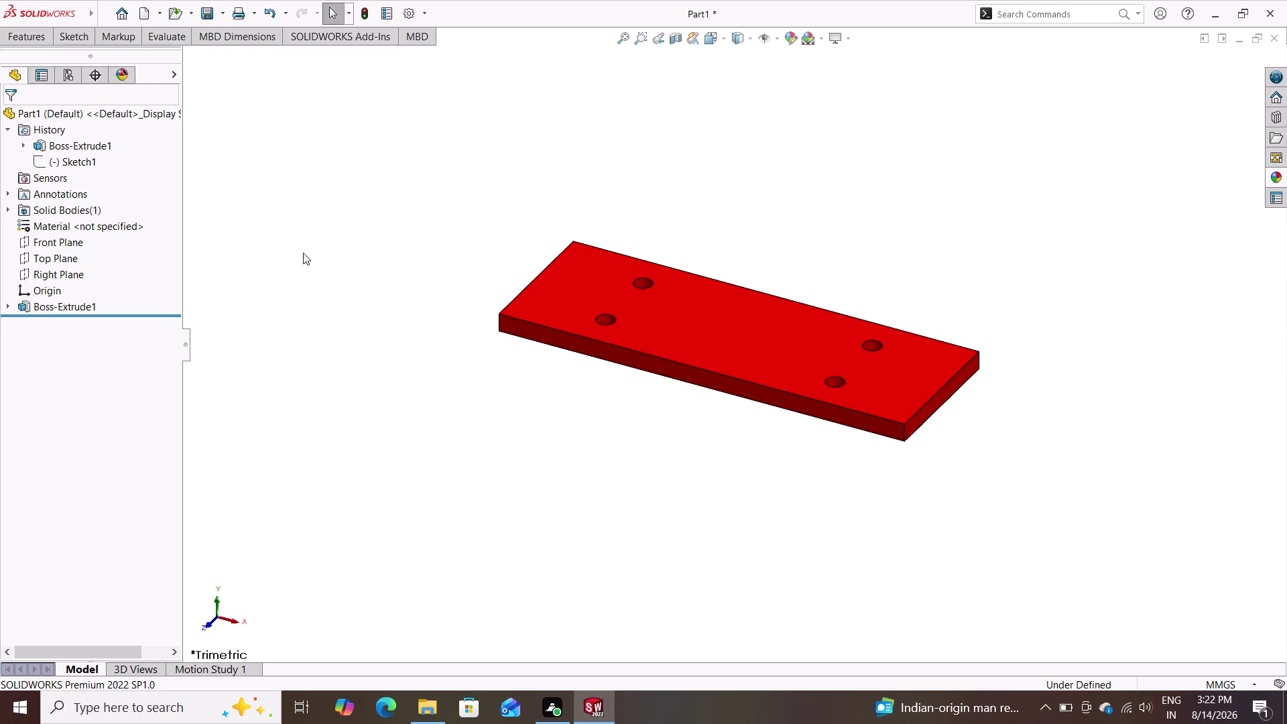
click(209, 17)
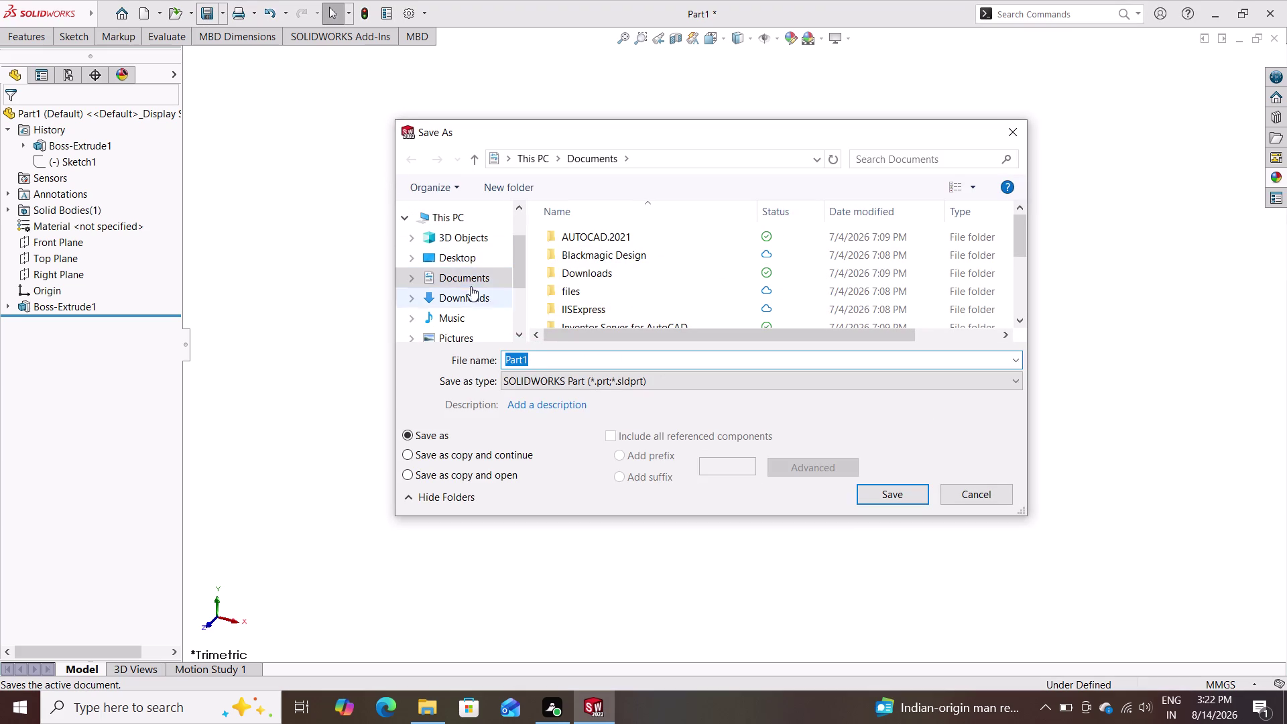
Create a new folder named 'wheel support' in Documents.
scroll(down, 3)
scroll(down, 3)
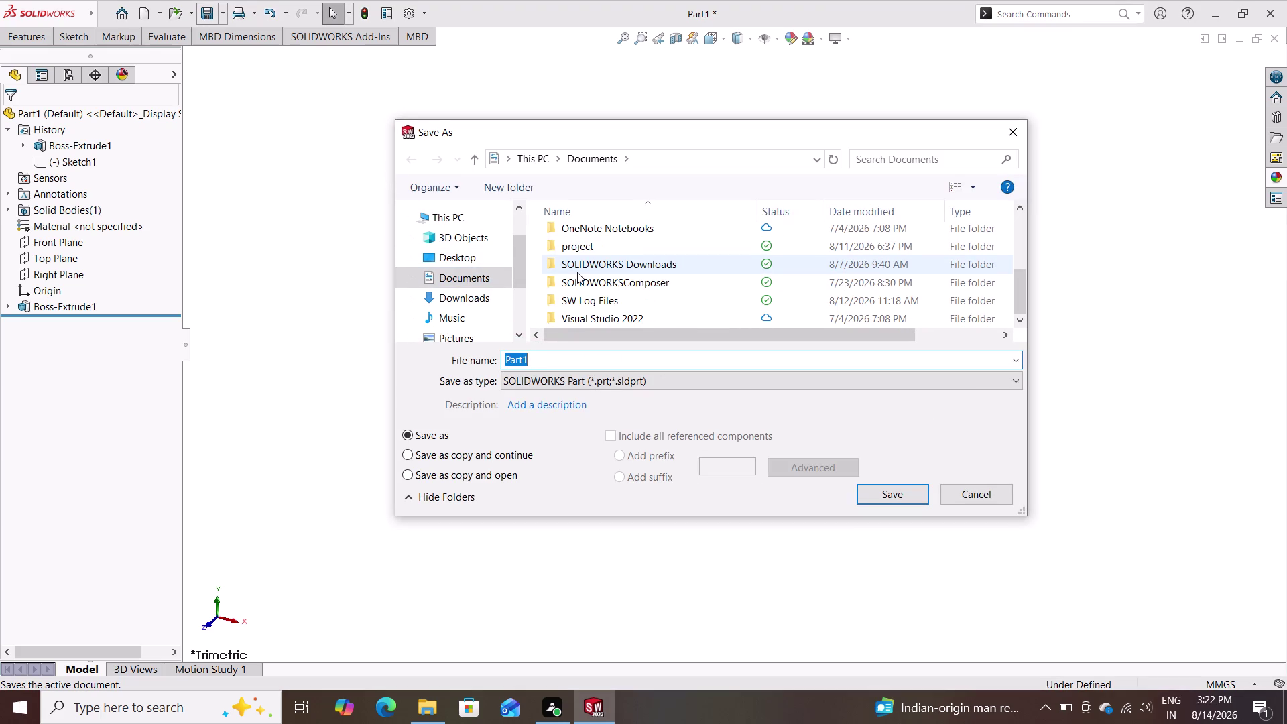
scroll(down, 3)
scroll(down, 3)
scroll(up, 3)
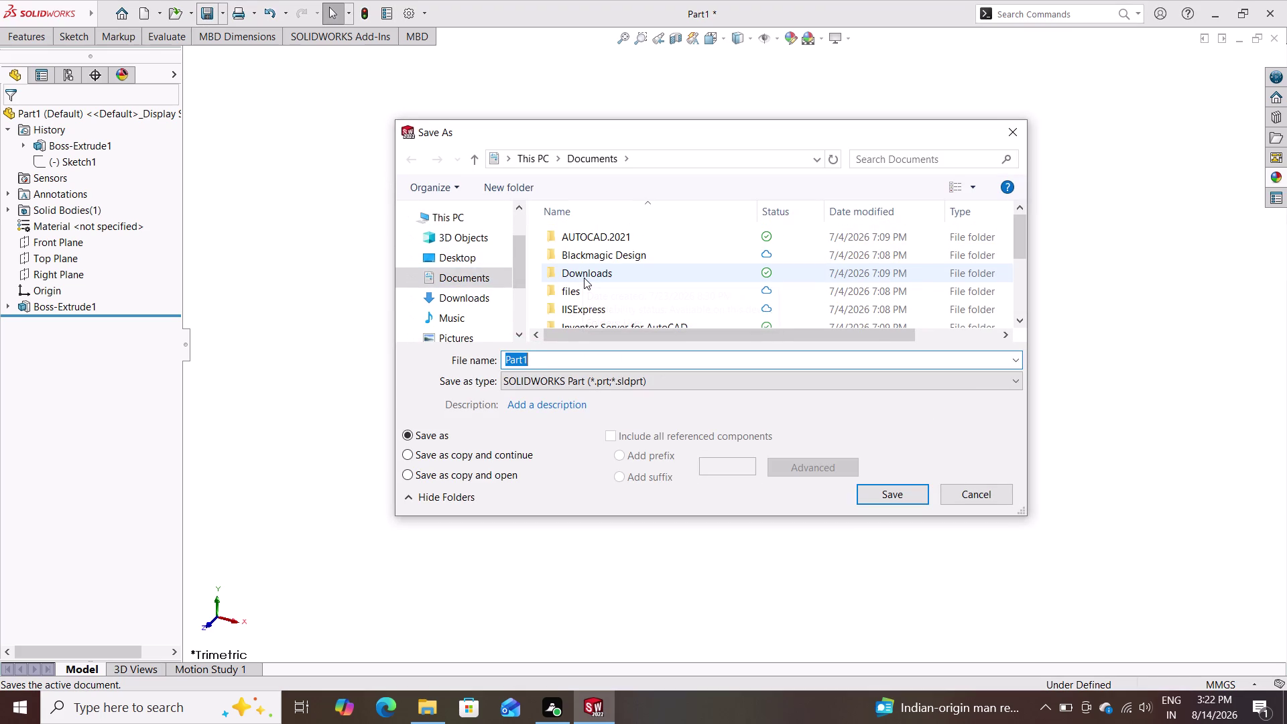
scroll(up, 3)
scroll(down, 3)
scroll(down, 3)
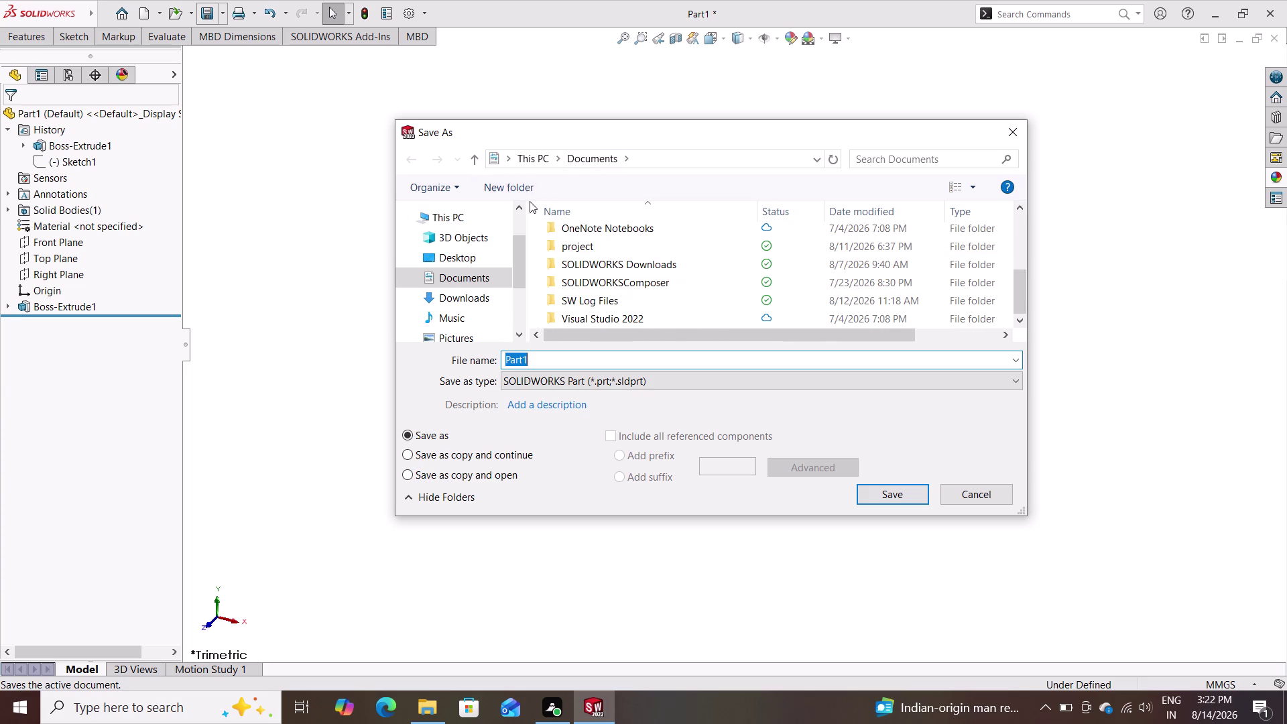
click(531, 181)
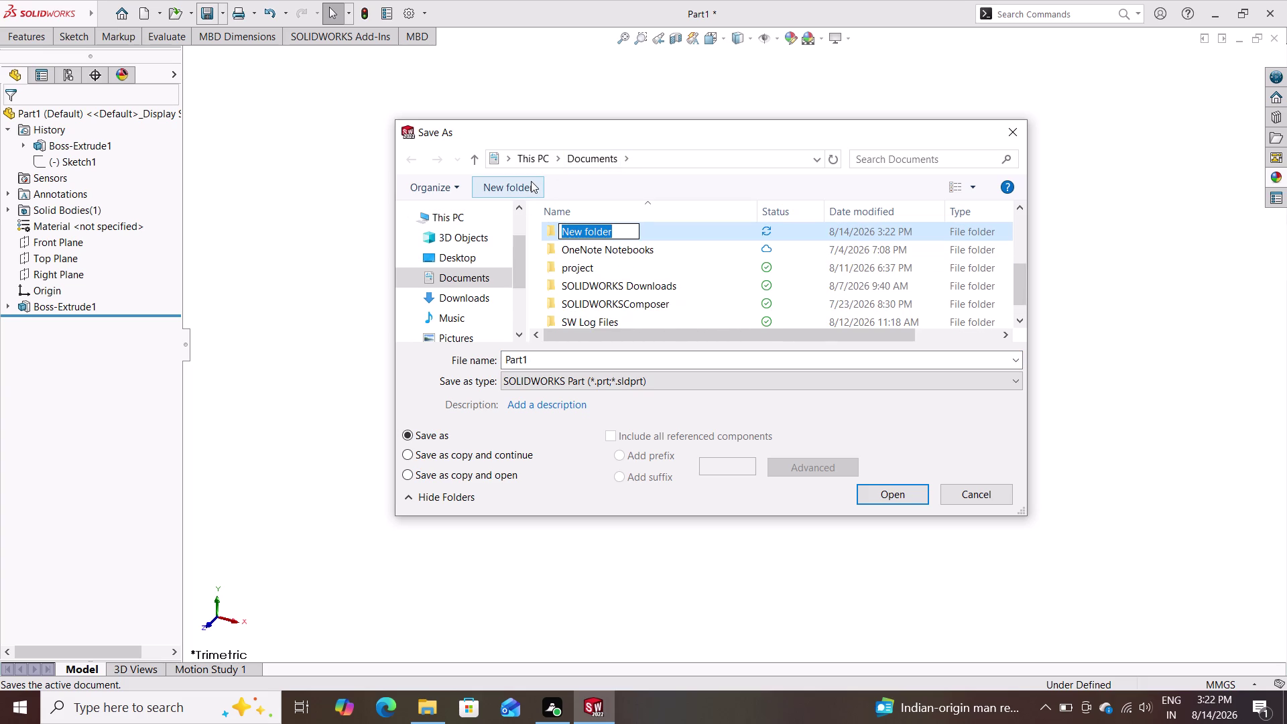
text(whe)
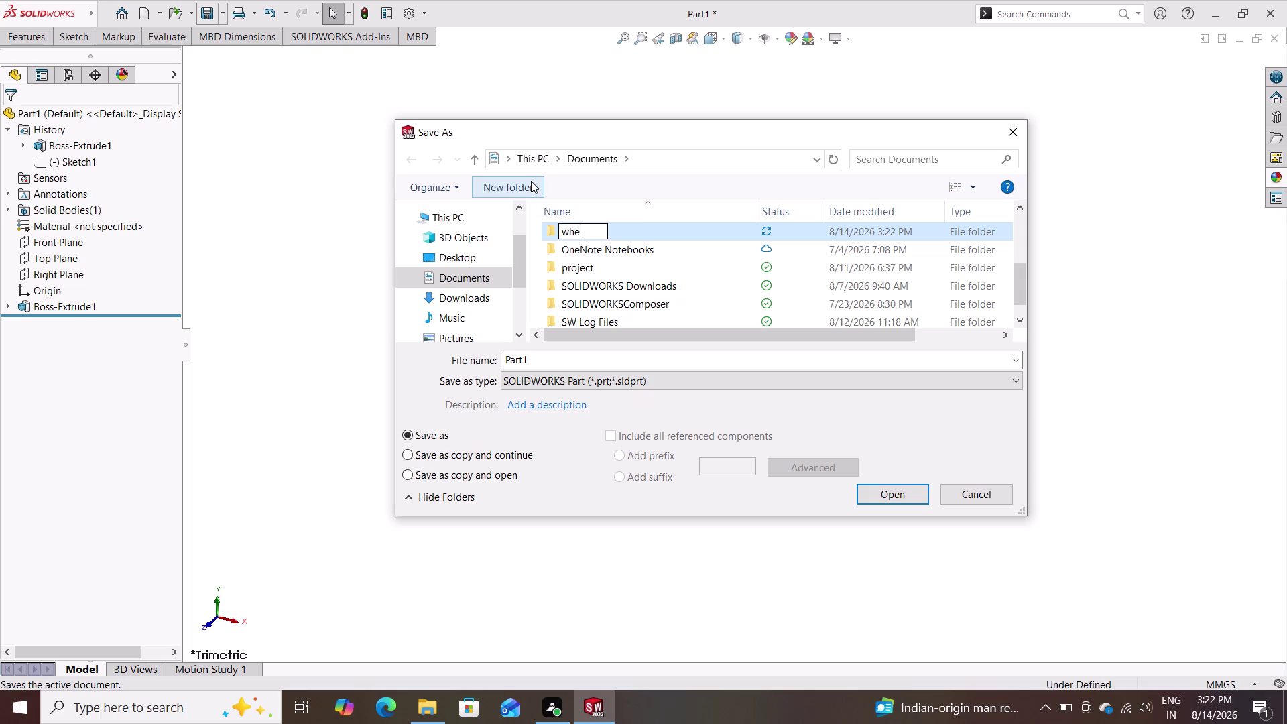
text(el)
key(space)
text(su)
text(pport)
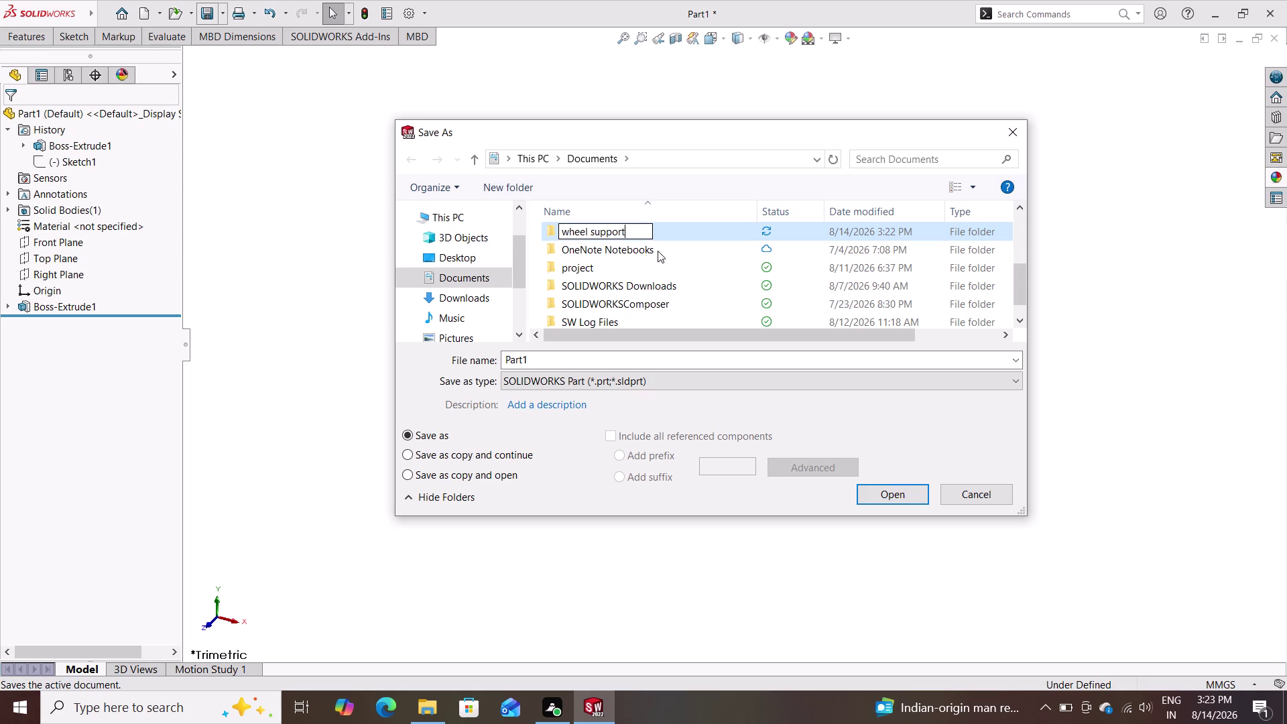
key(Return)
Select the wheel support folder, cancel its renaming, and reopen the save dialog.
click(645, 320)
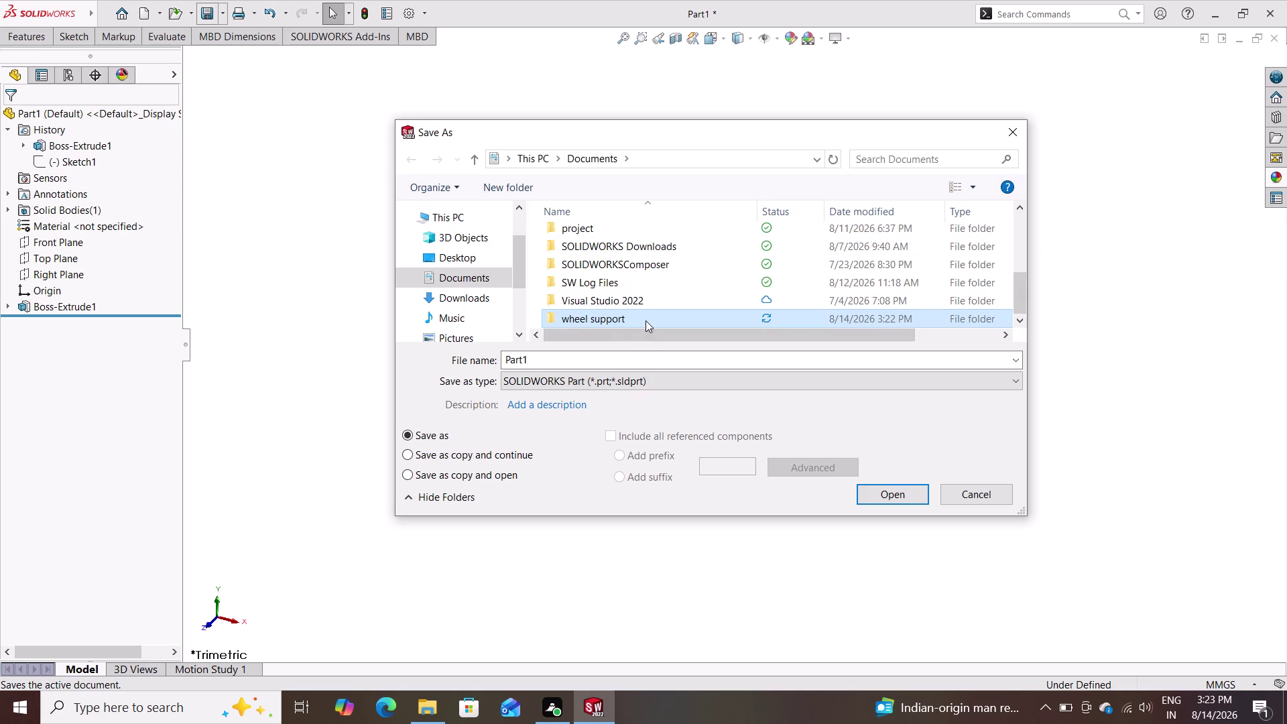
click(676, 317)
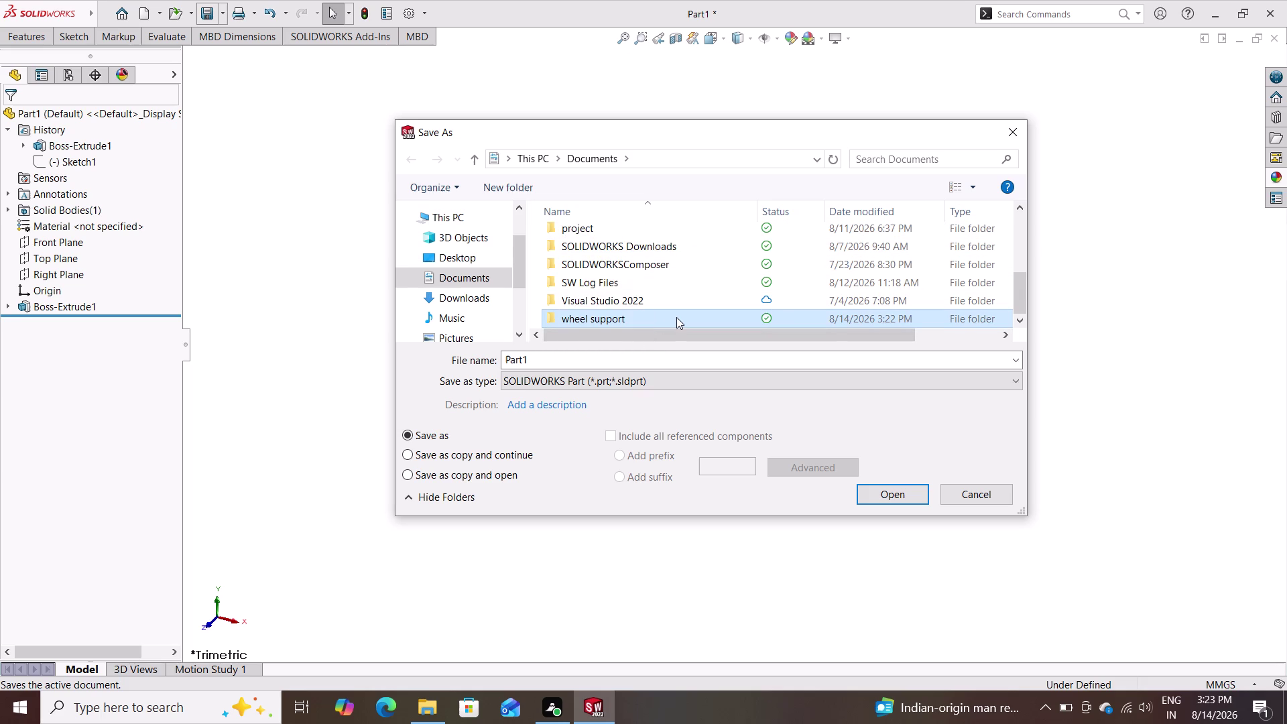
click(676, 317)
click(641, 318)
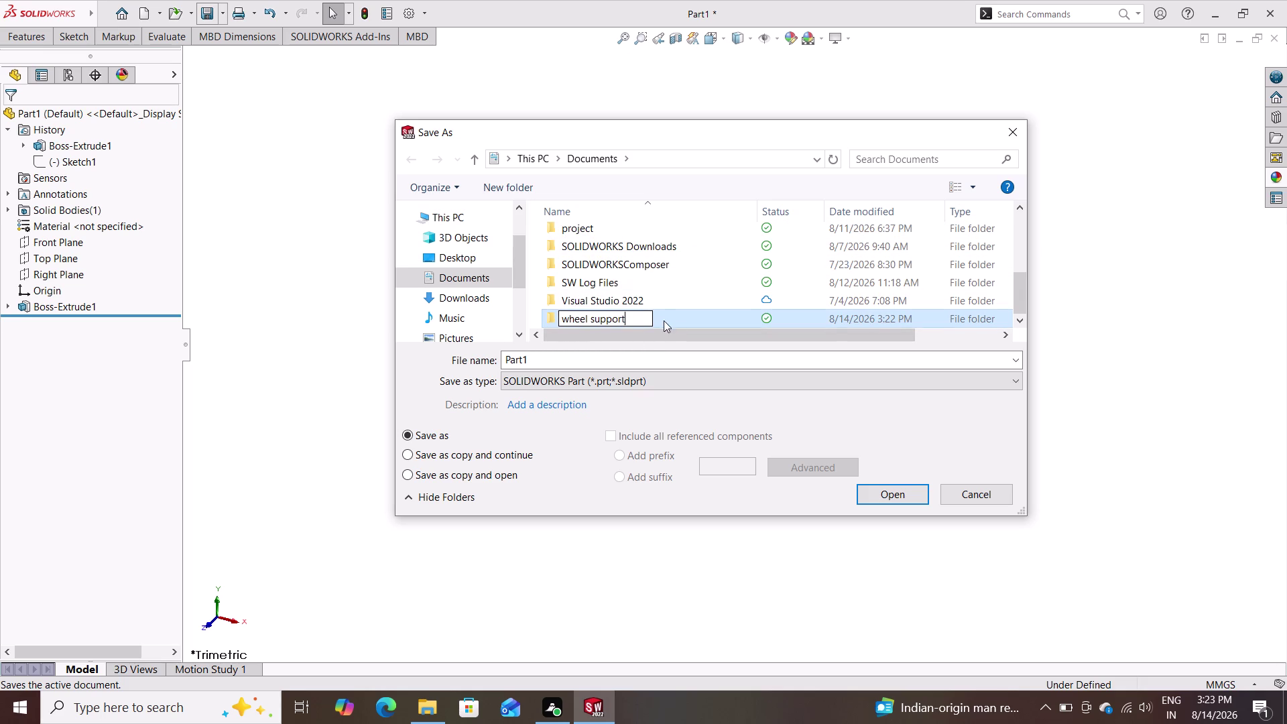
key(Escape)
key(Escape)
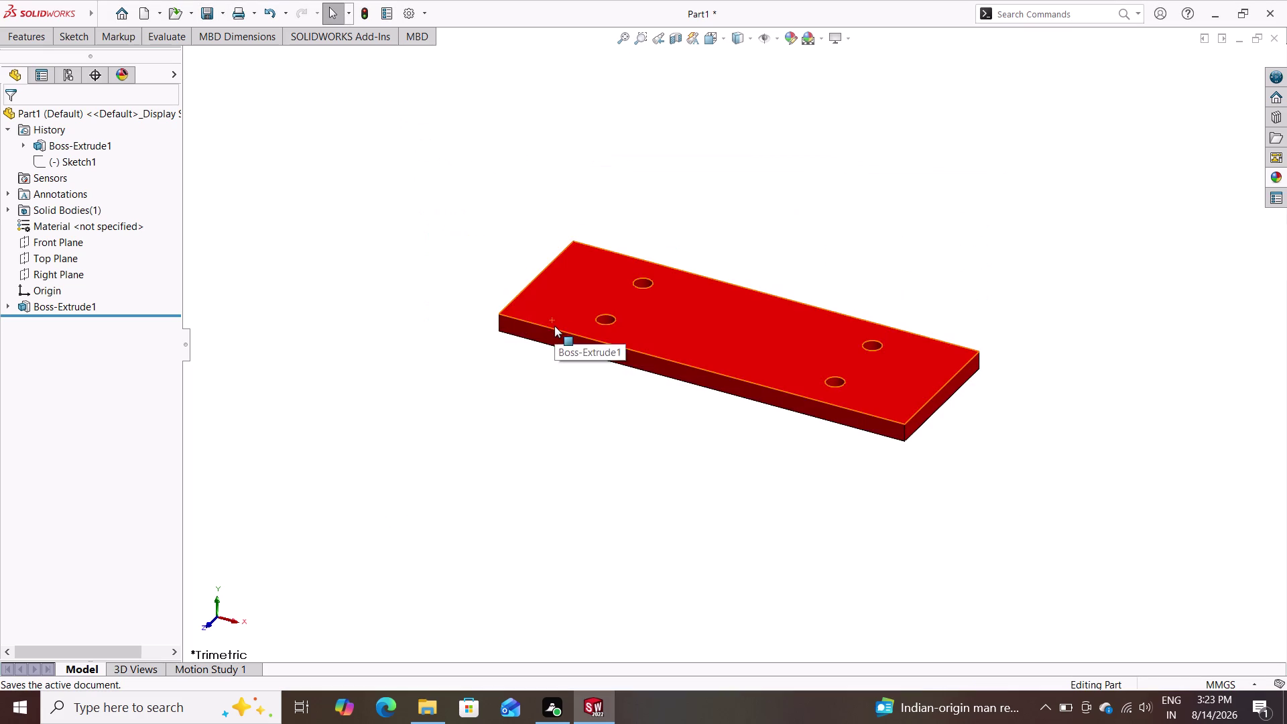
click(209, 10)
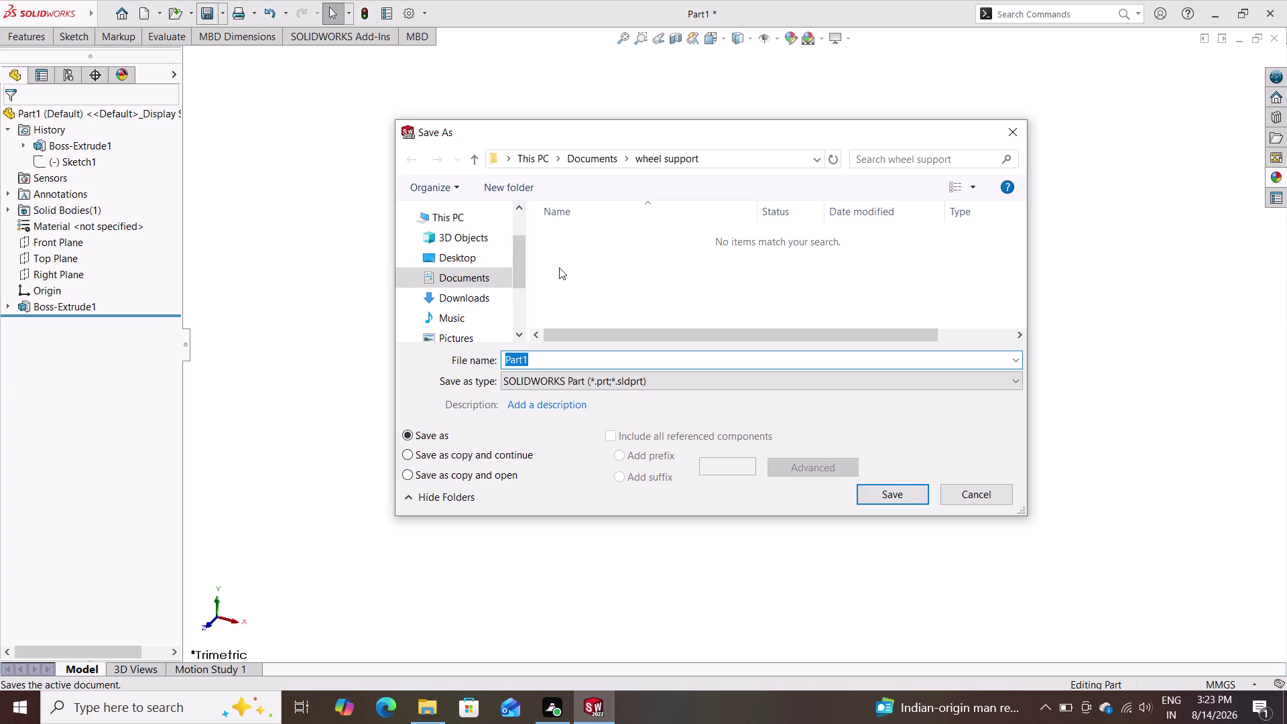
Save the part as 'base' in the wheel support folder.
key(BackSpace)
text(bas)
text(e)
click(870, 495)
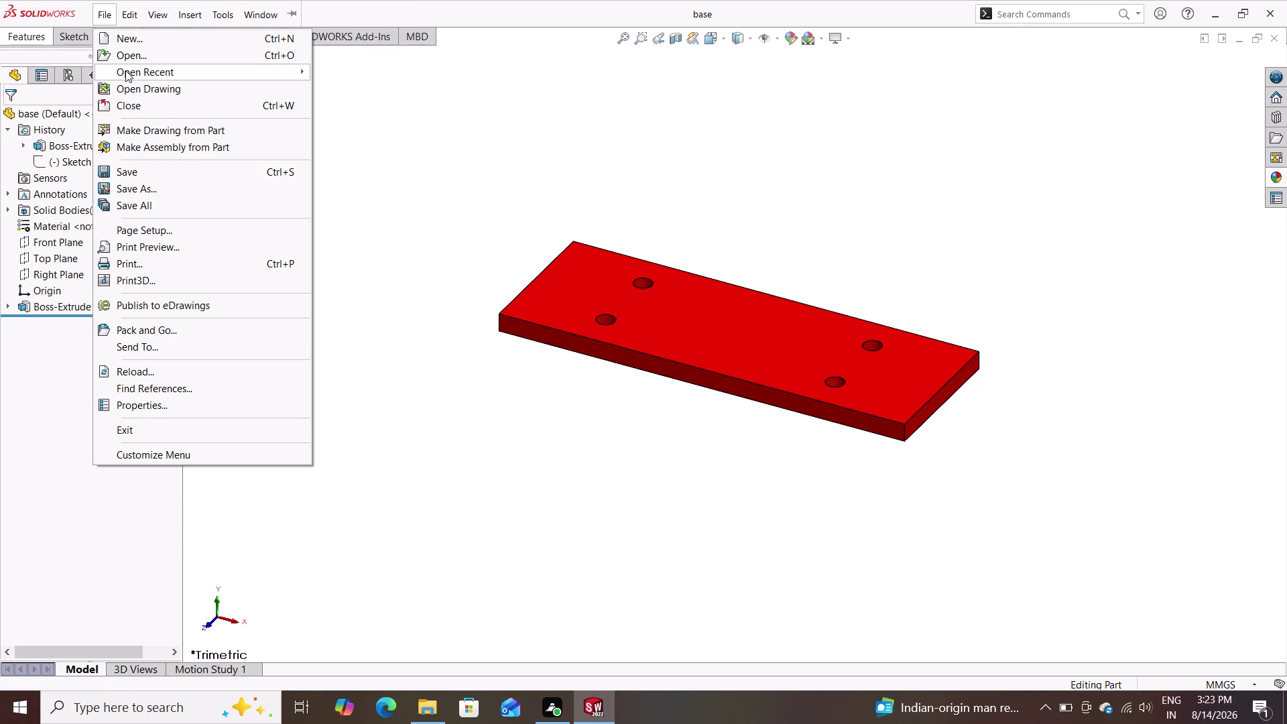
Dismiss the reappearing save dialog and start a new document.
click(140, 191)
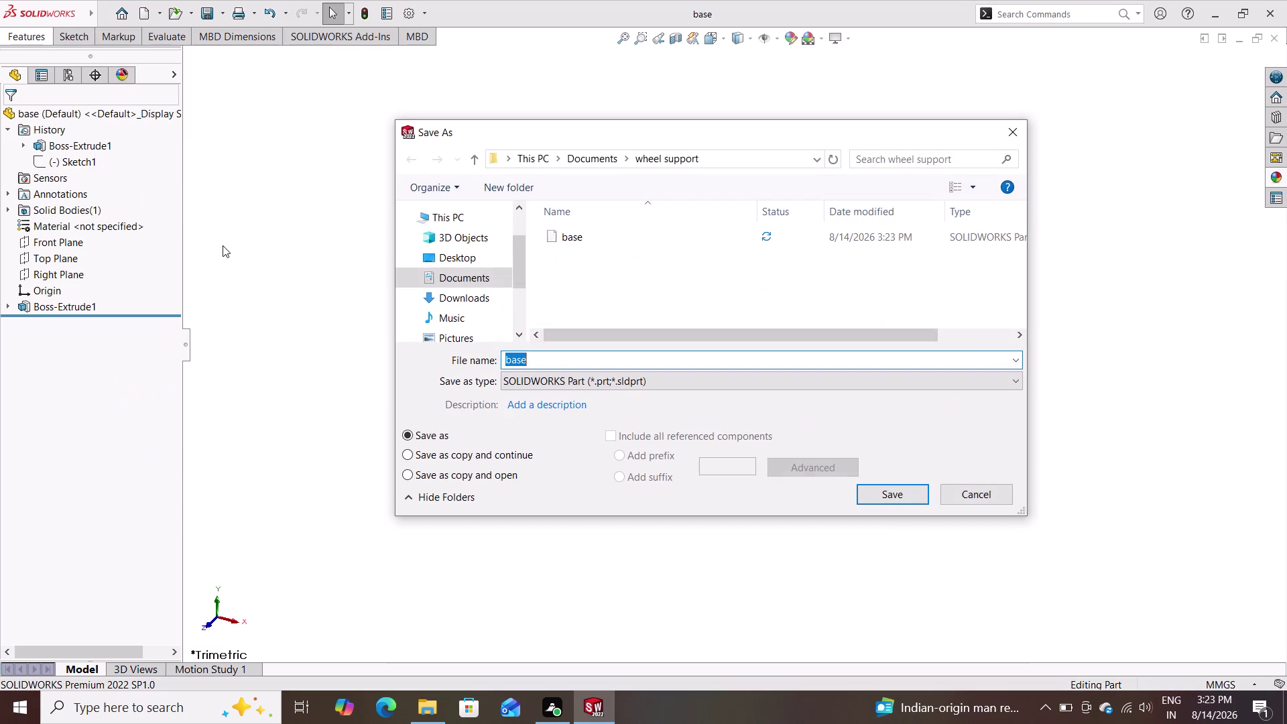
double_click(1009, 128)
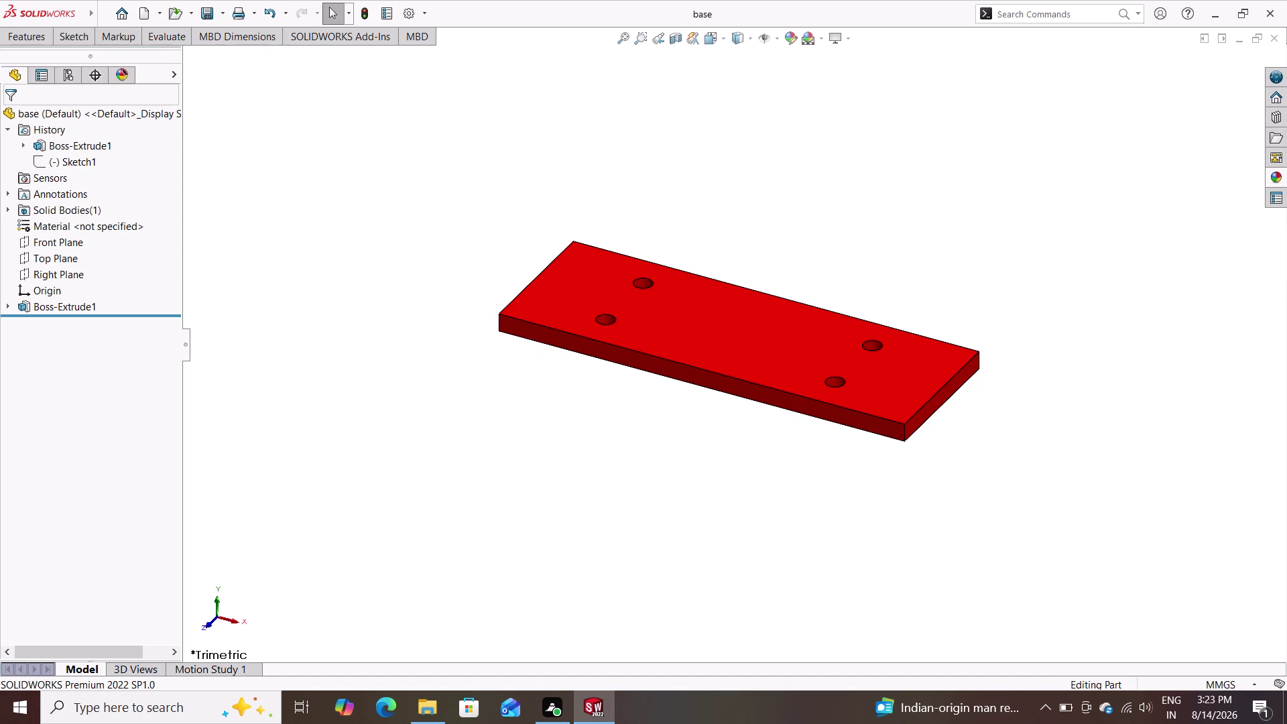
click(141, 11)
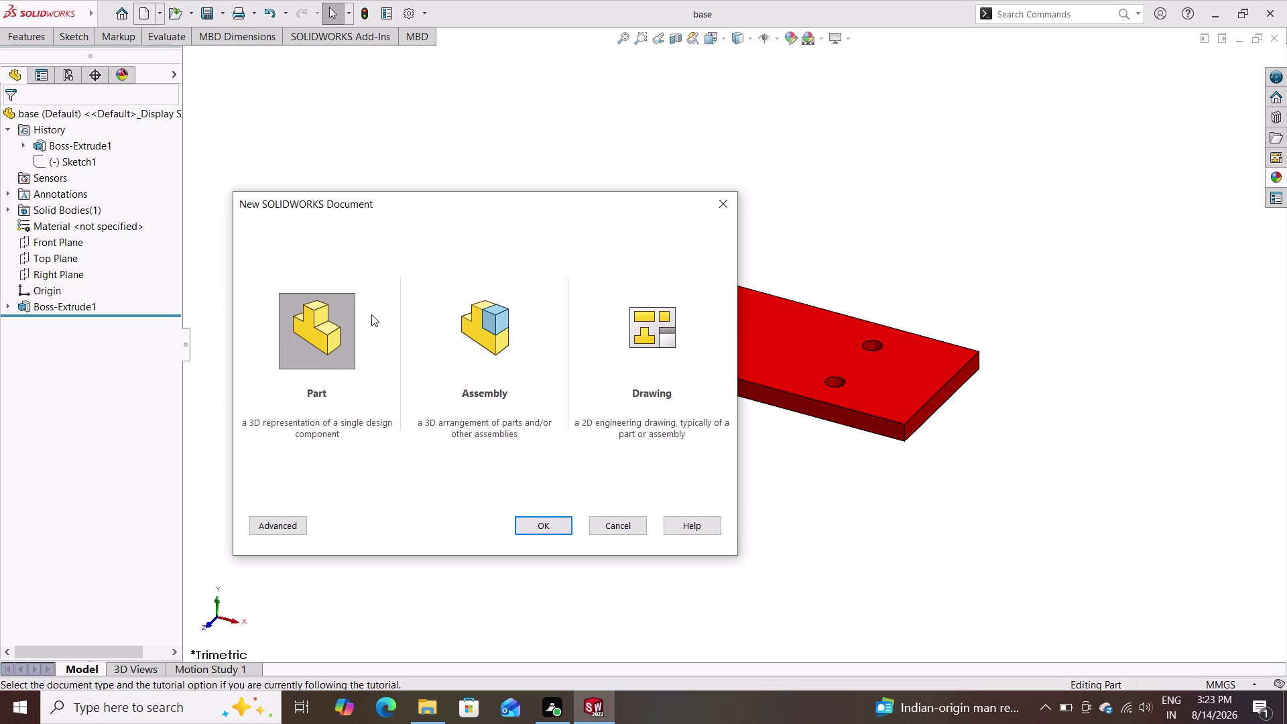
Choose Part as the new document type.
click(544, 530)
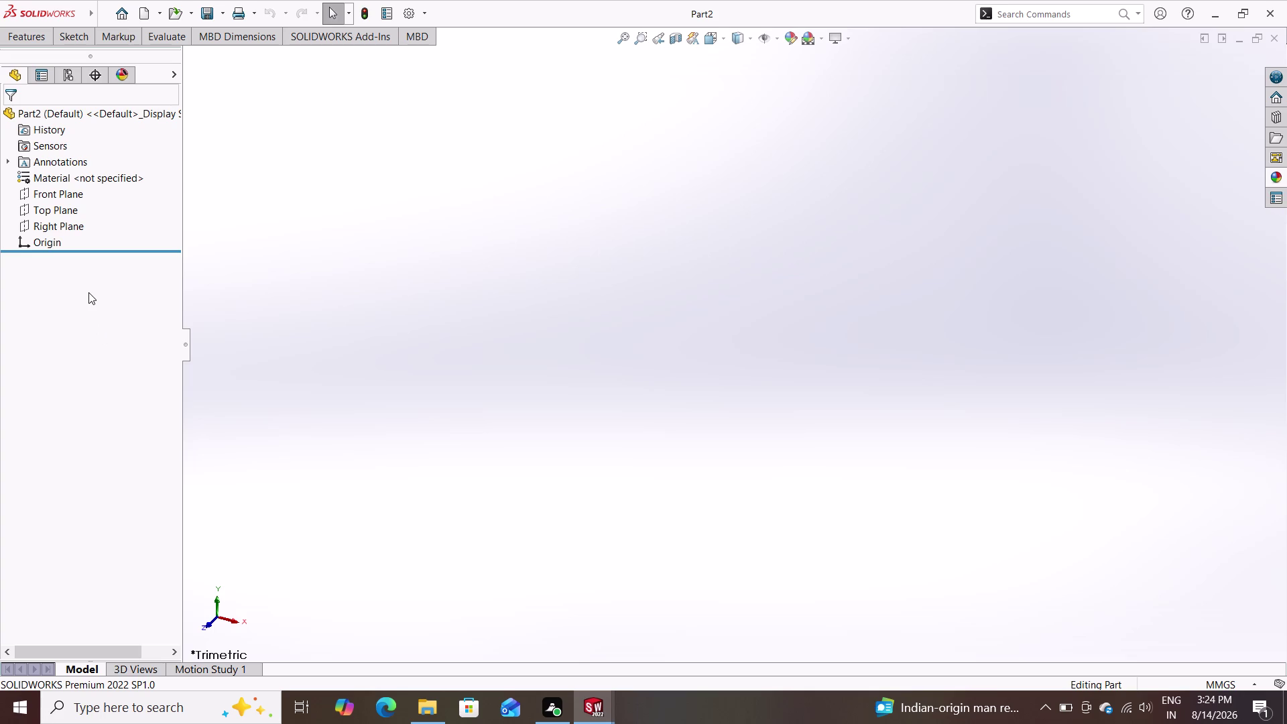
Select the Front Plane and start a sketch on it.
click(65, 196)
click(62, 194)
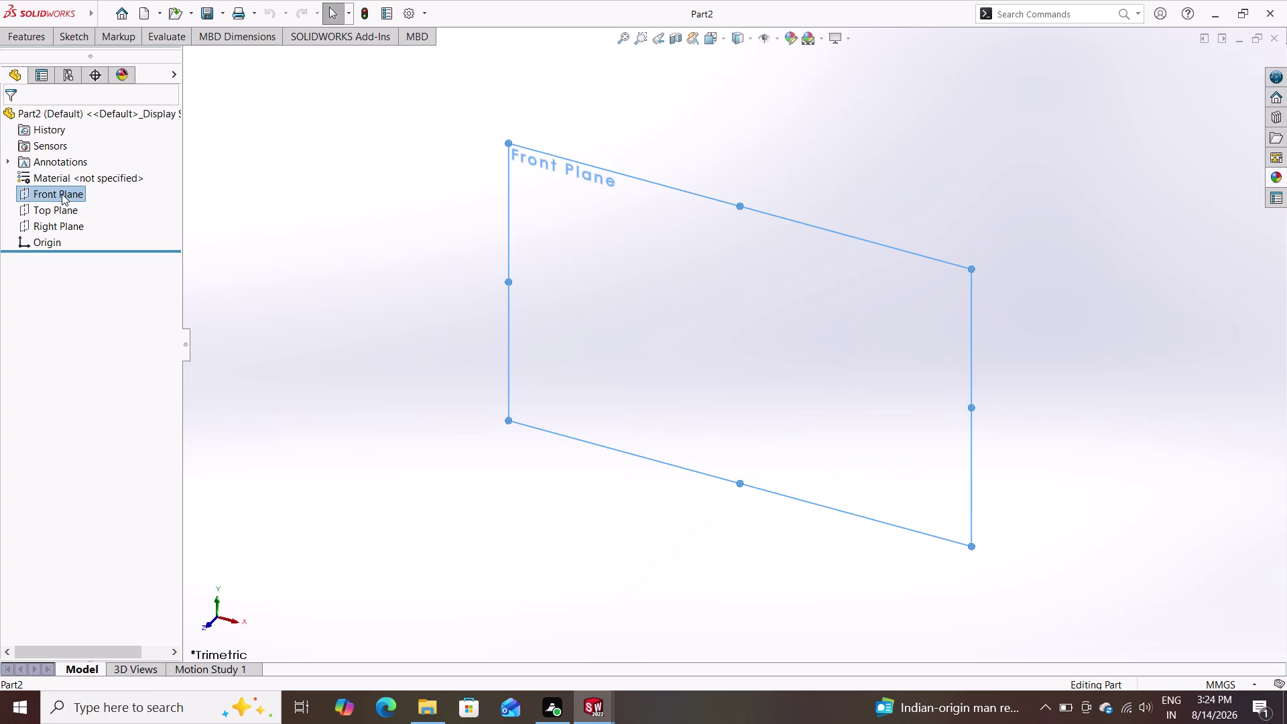
click(68, 180)
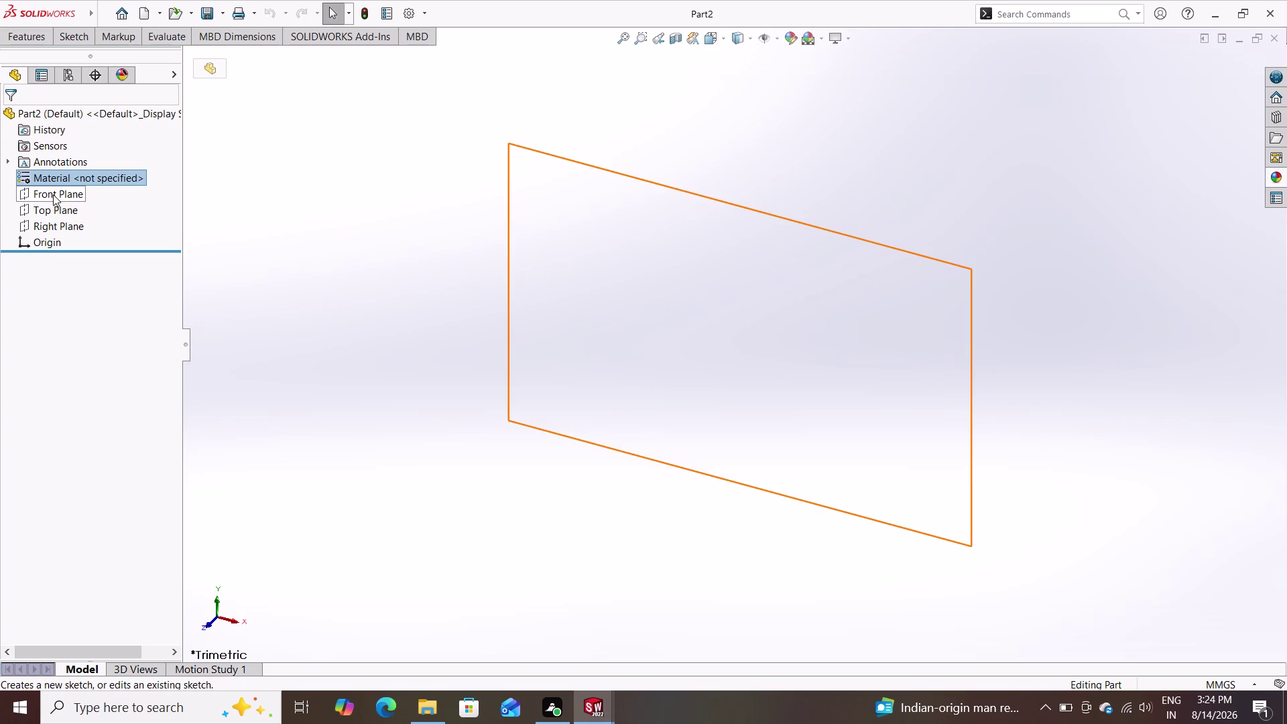
click(35, 195)
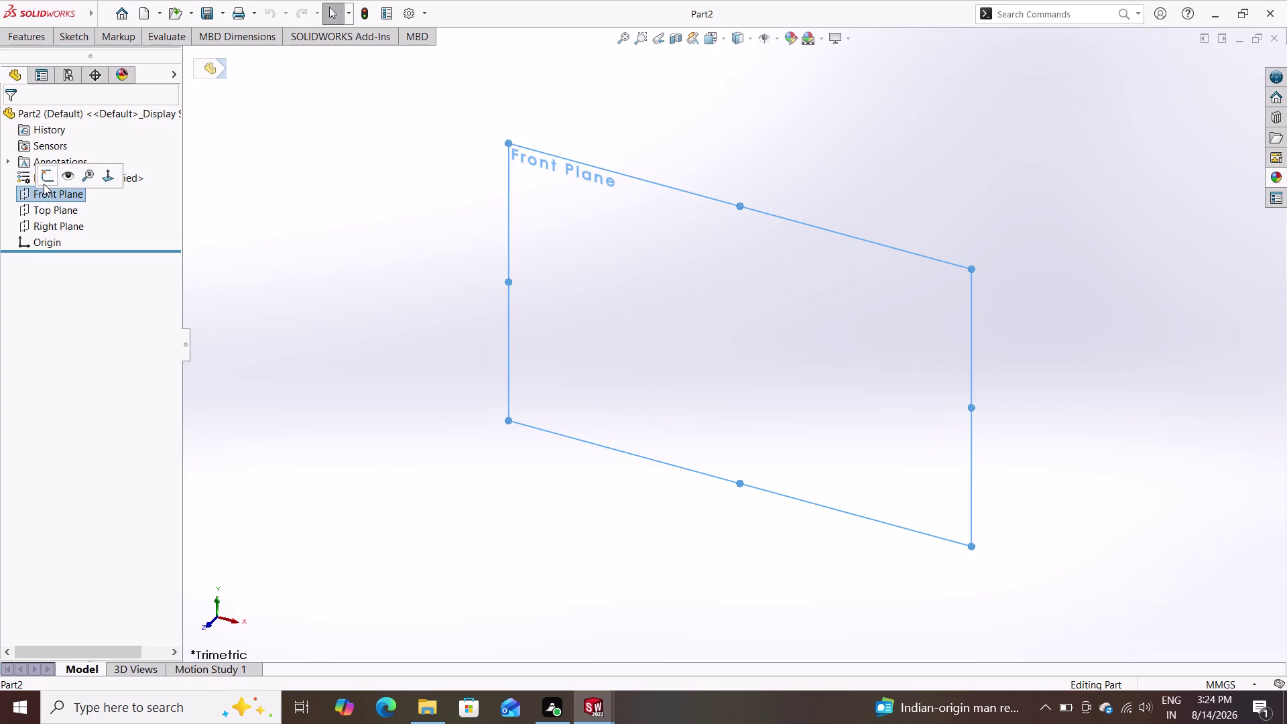
click(47, 181)
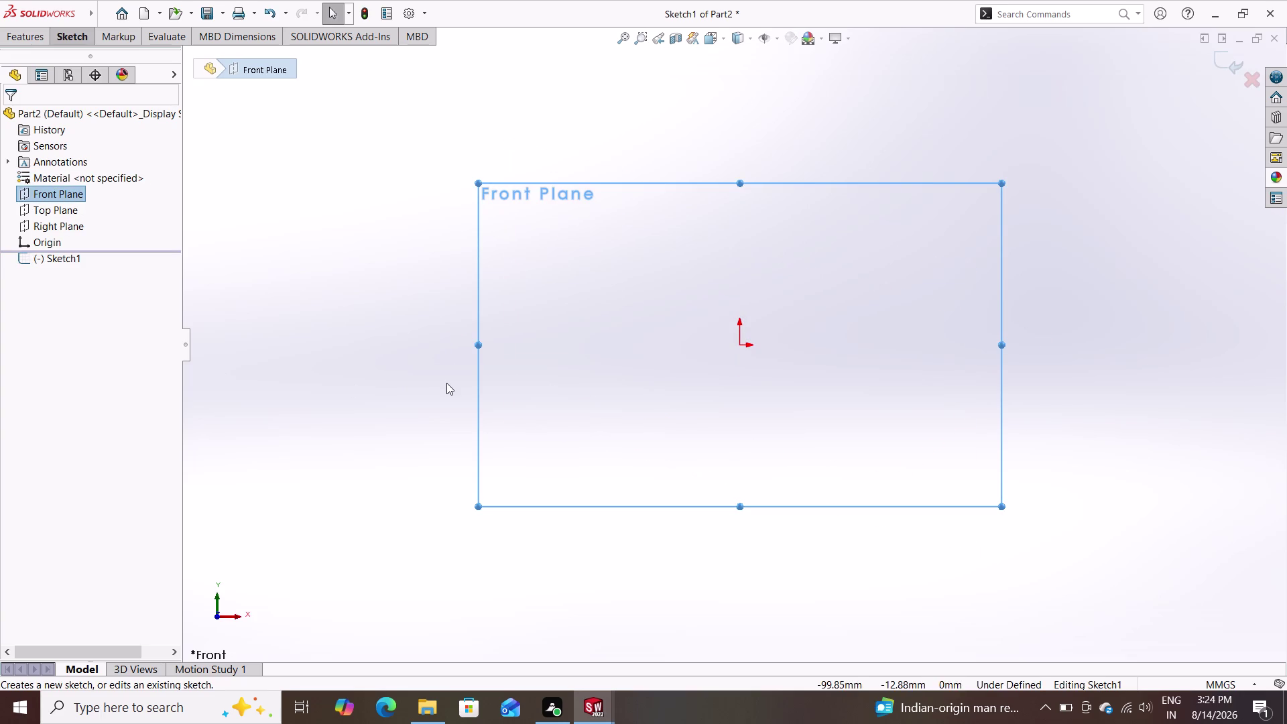
Draw a vertical line up from the origin and a horizontal line rightward from it.
click(80, 32)
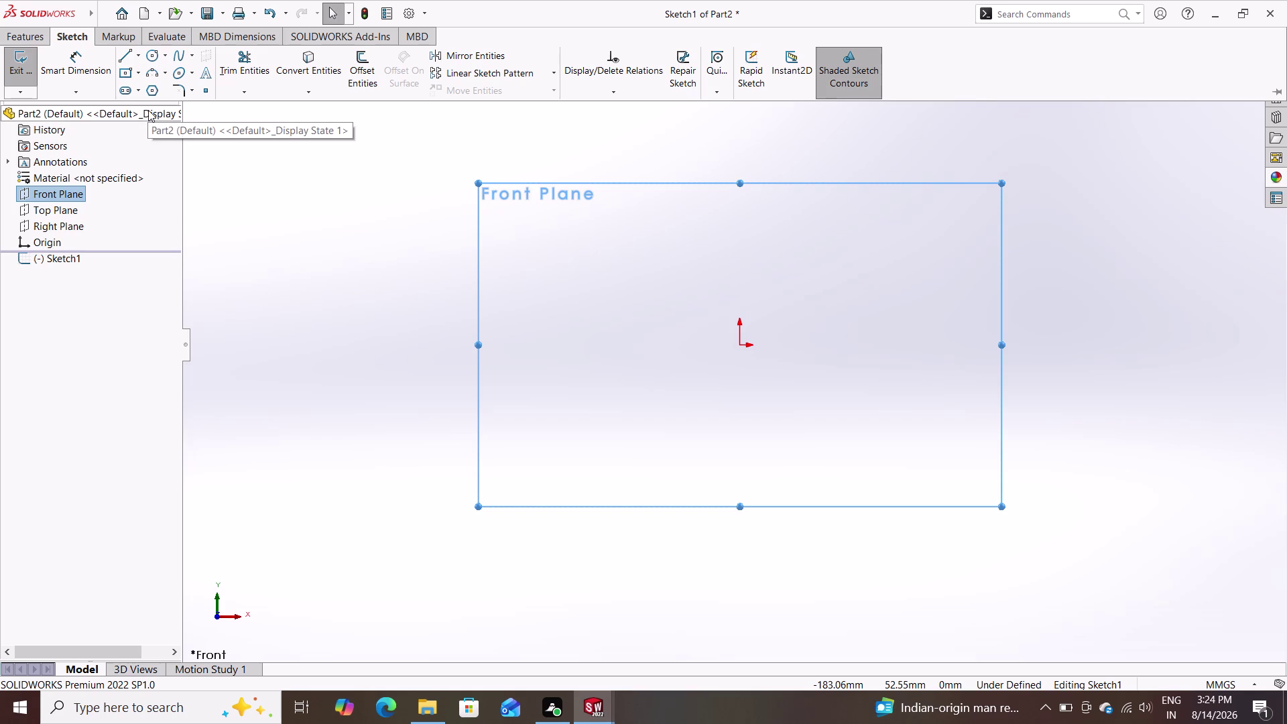
click(124, 59)
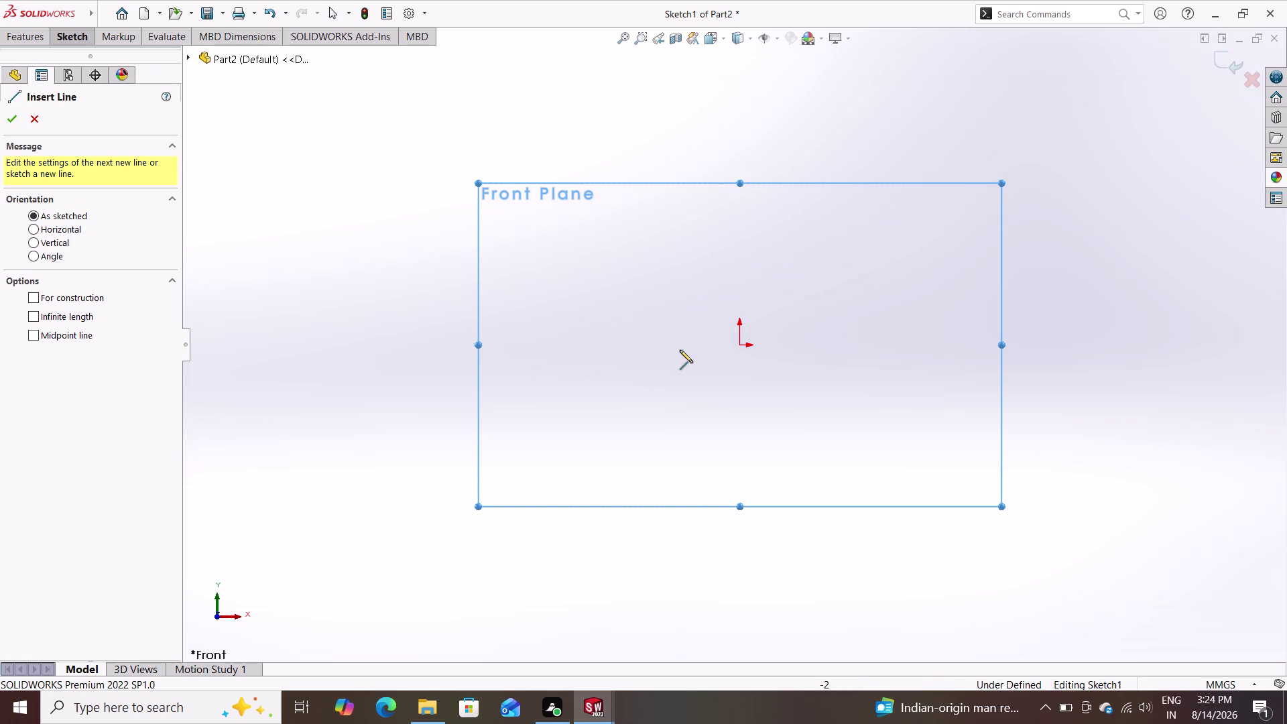
click(739, 343)
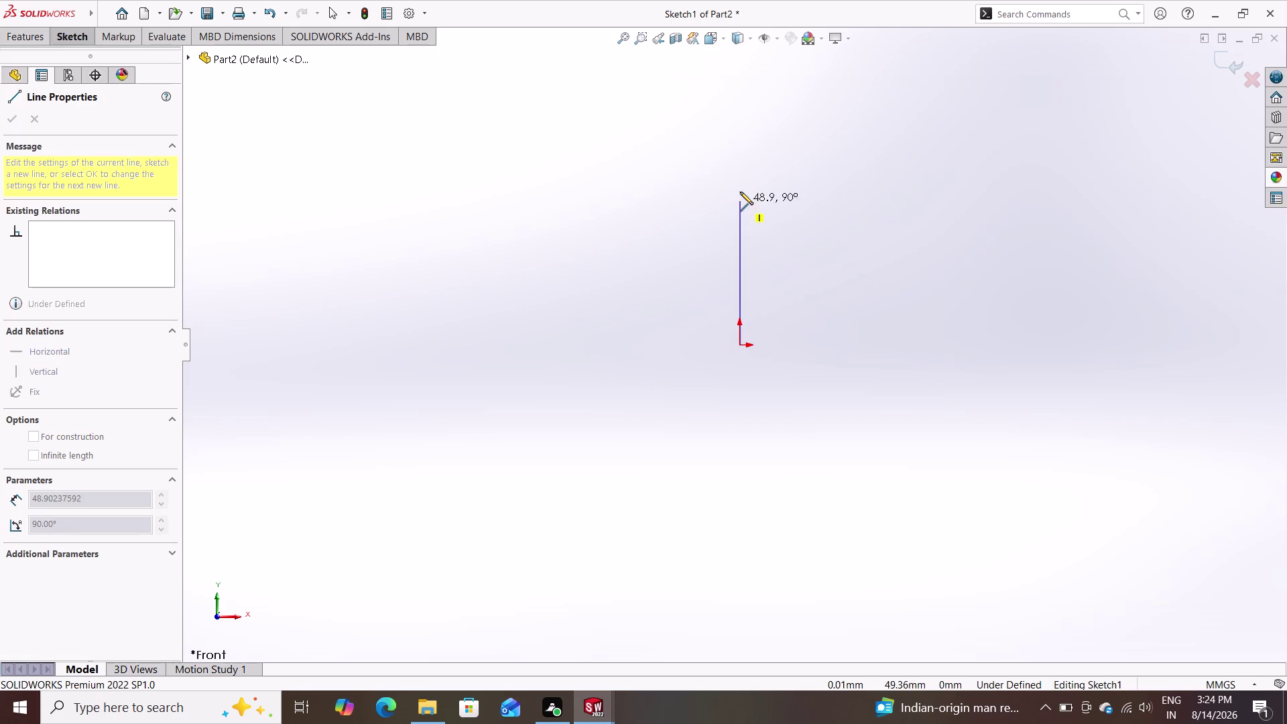
click(741, 150)
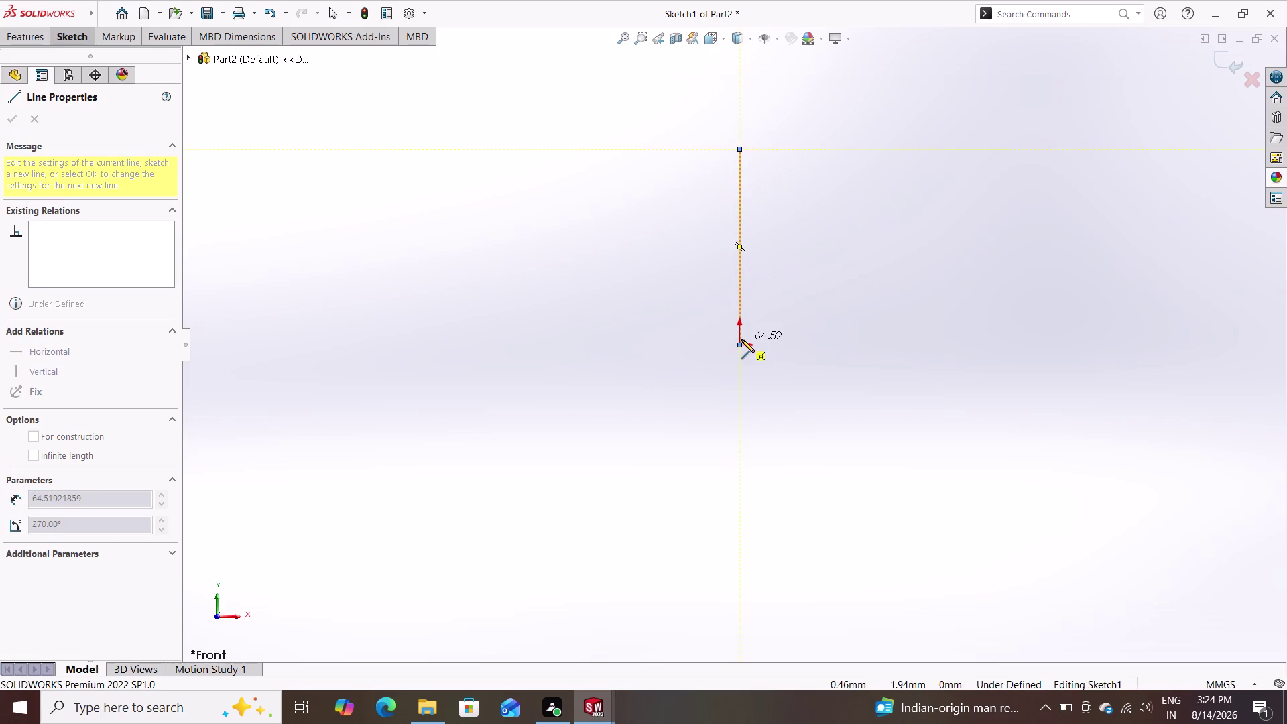
double_click(794, 253)
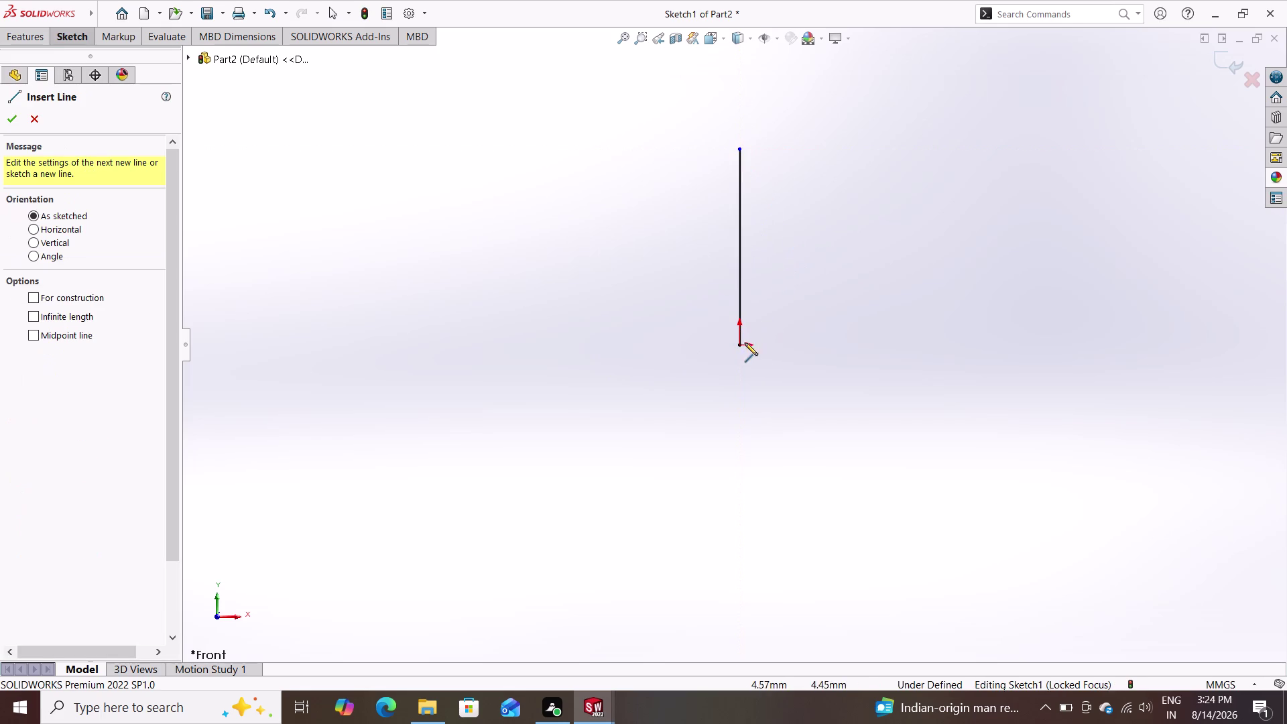
click(741, 345)
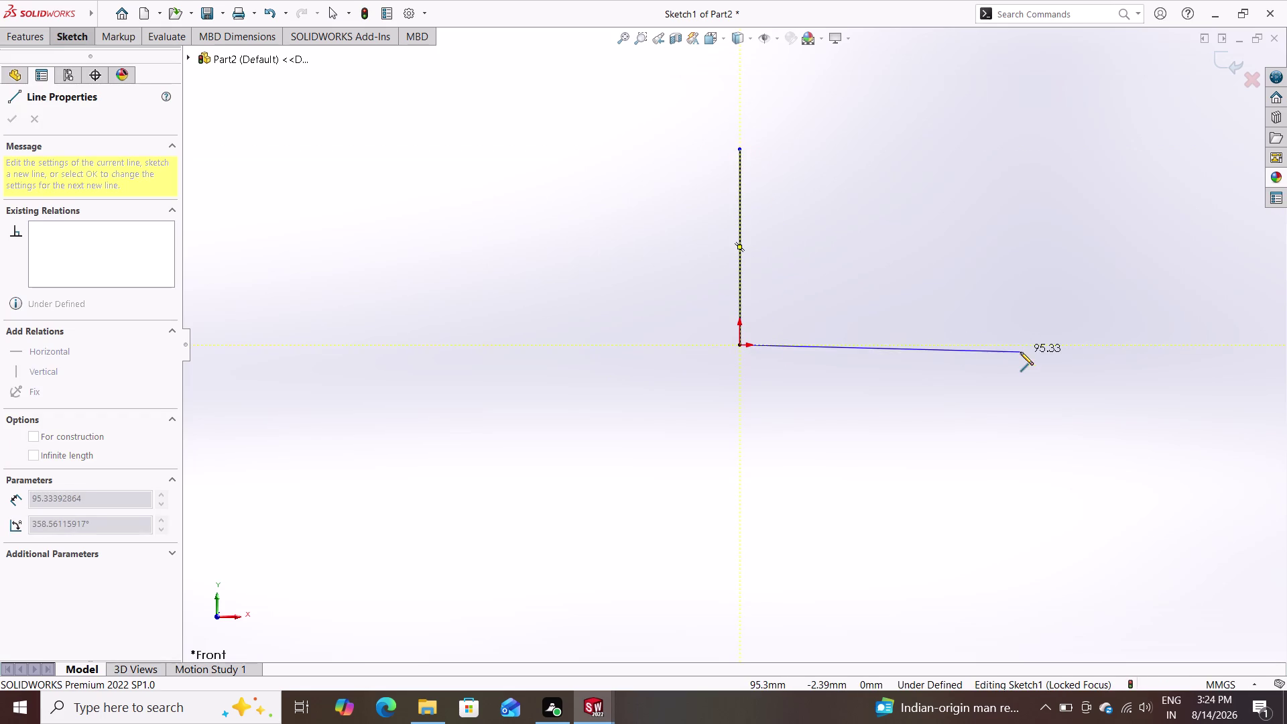
click(1025, 345)
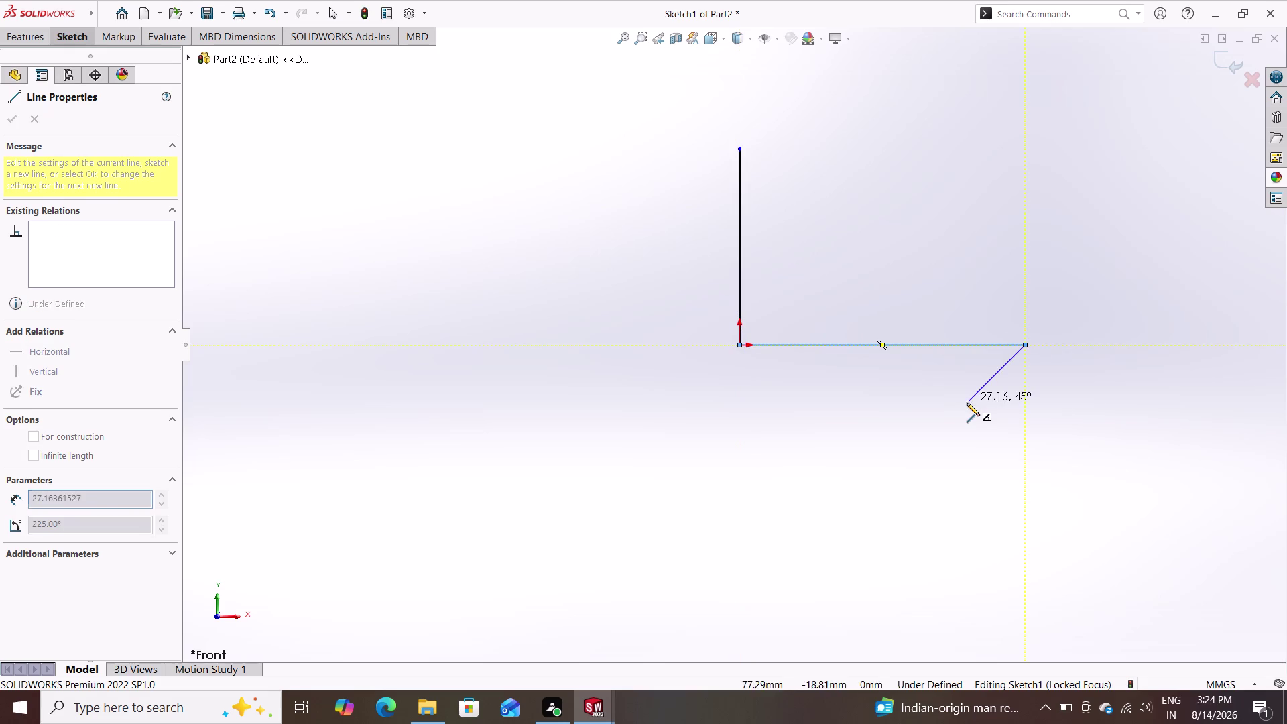
key(Escape)
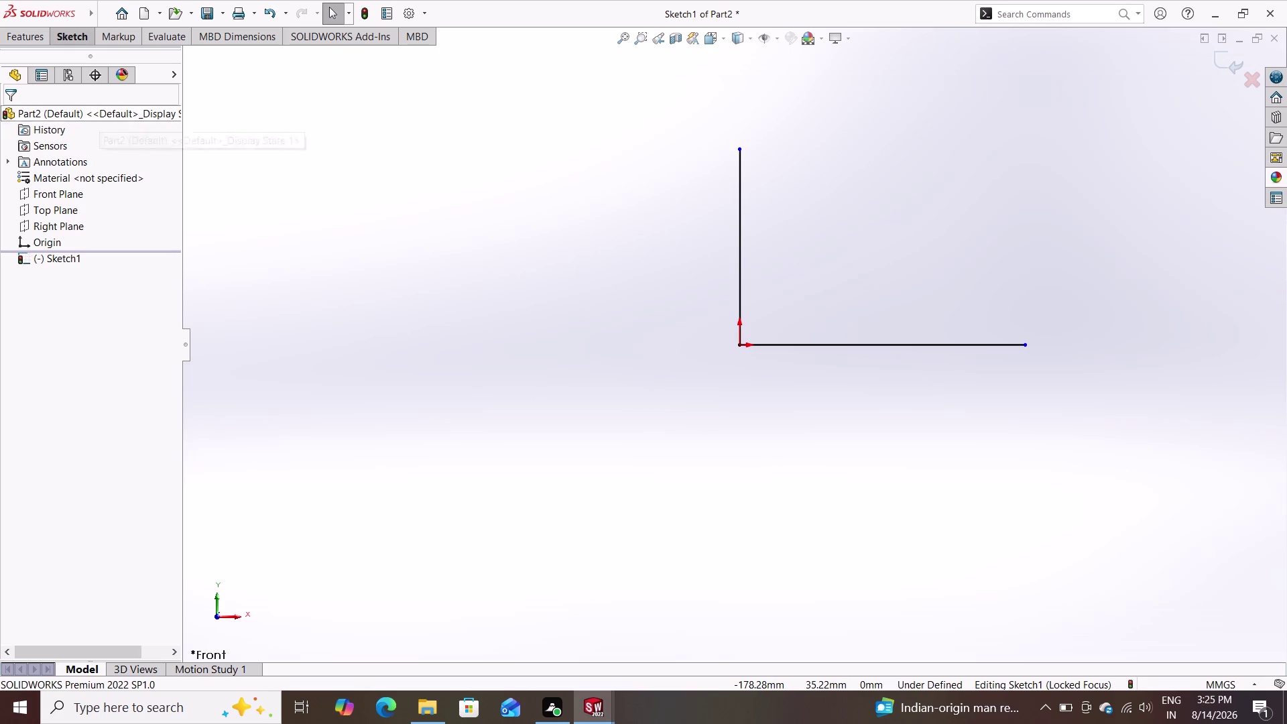
click(71, 43)
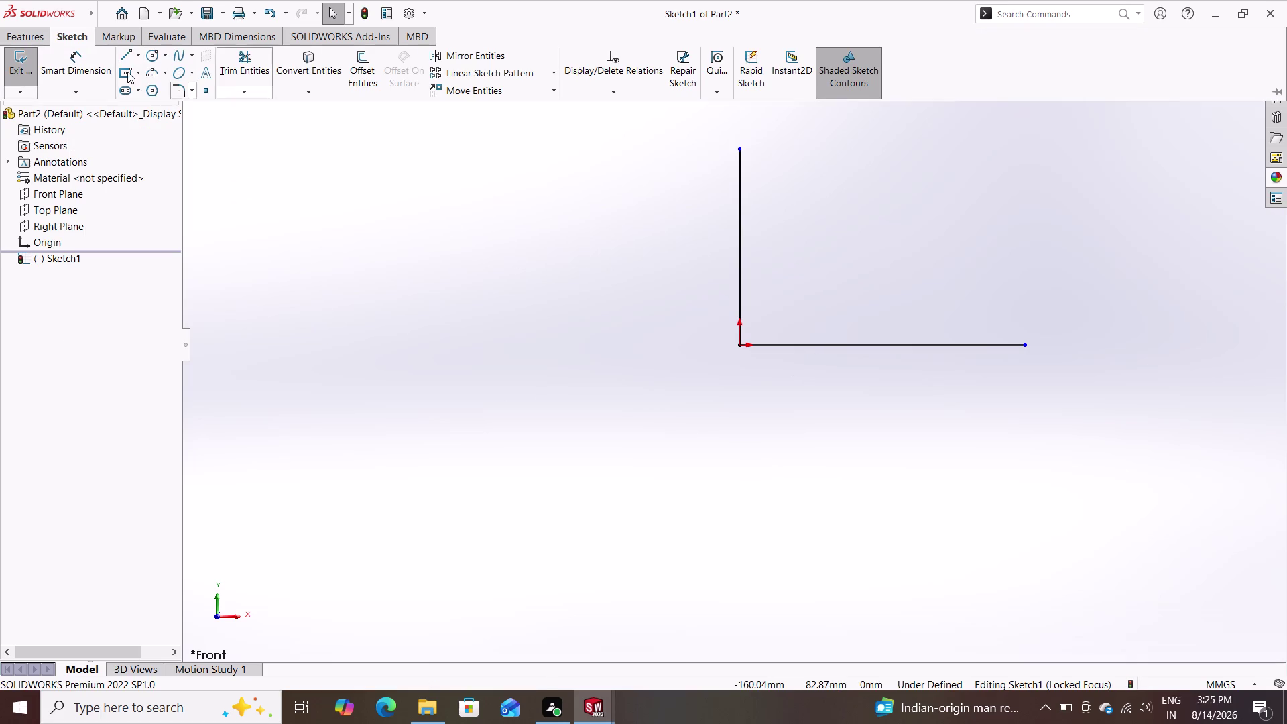
Dimension the horizontal line to 40 mm.
click(81, 65)
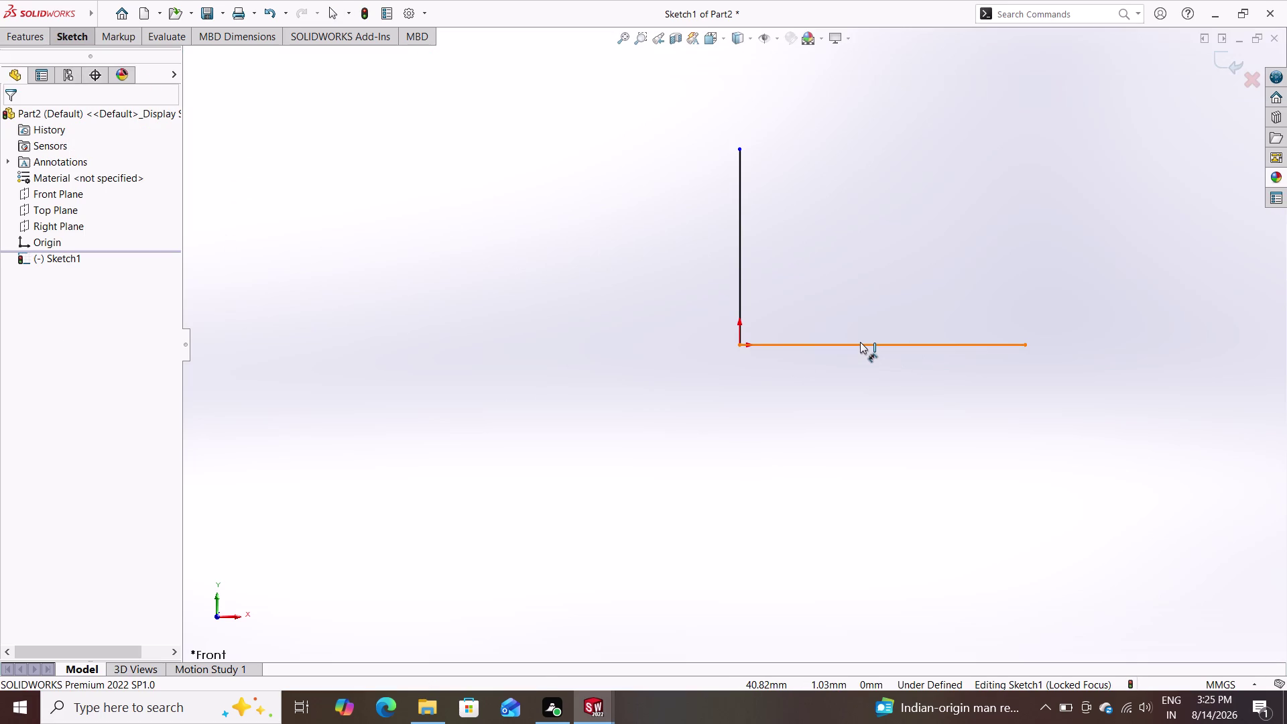
click(860, 346)
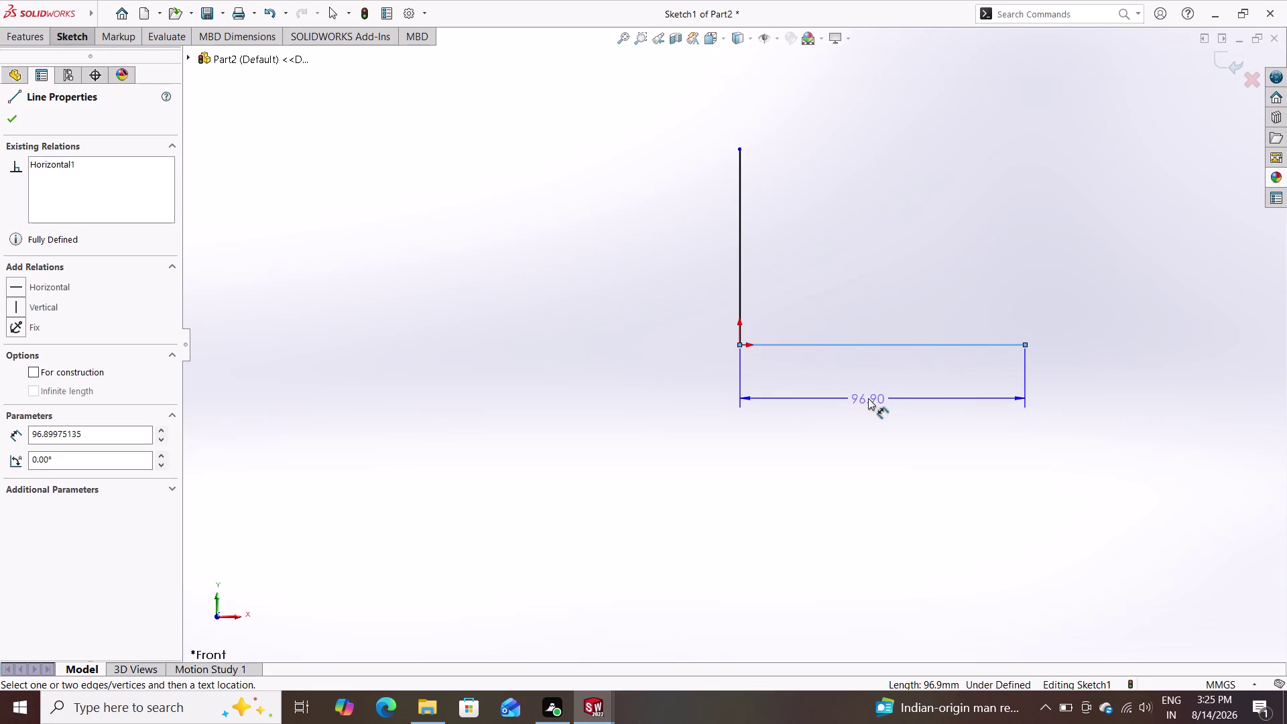
click(868, 398)
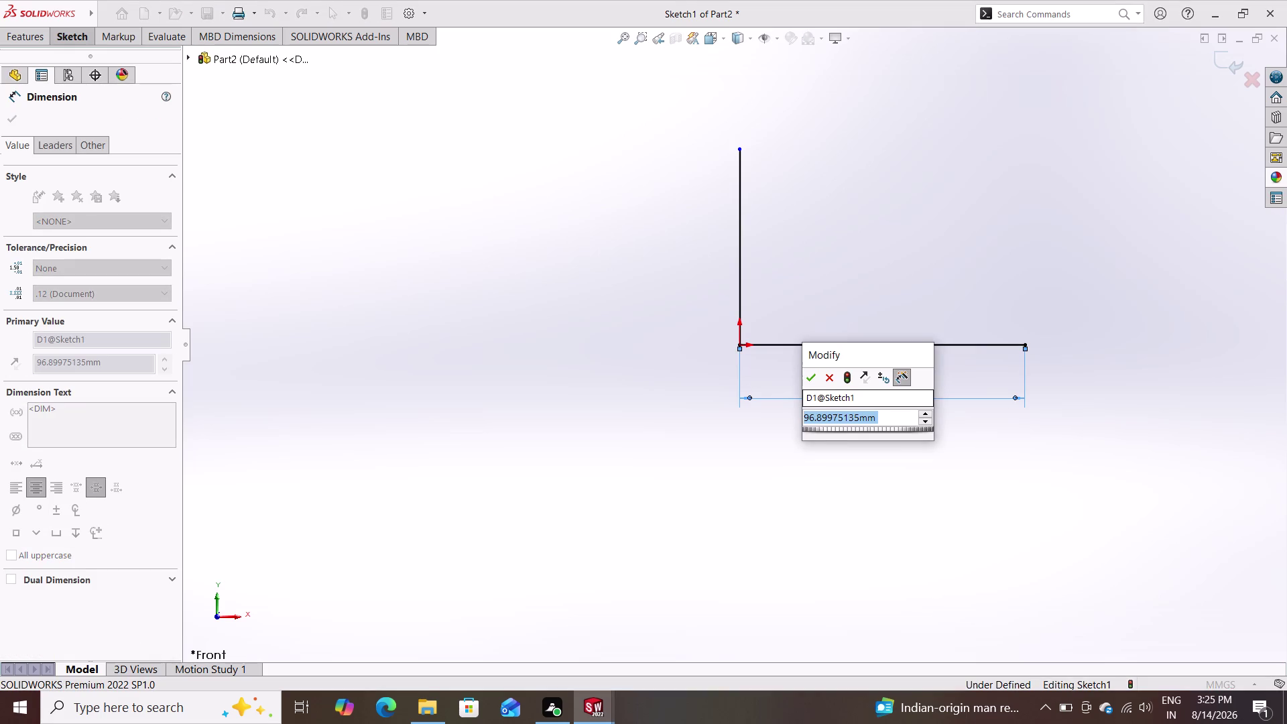
text(40)
key(Return)
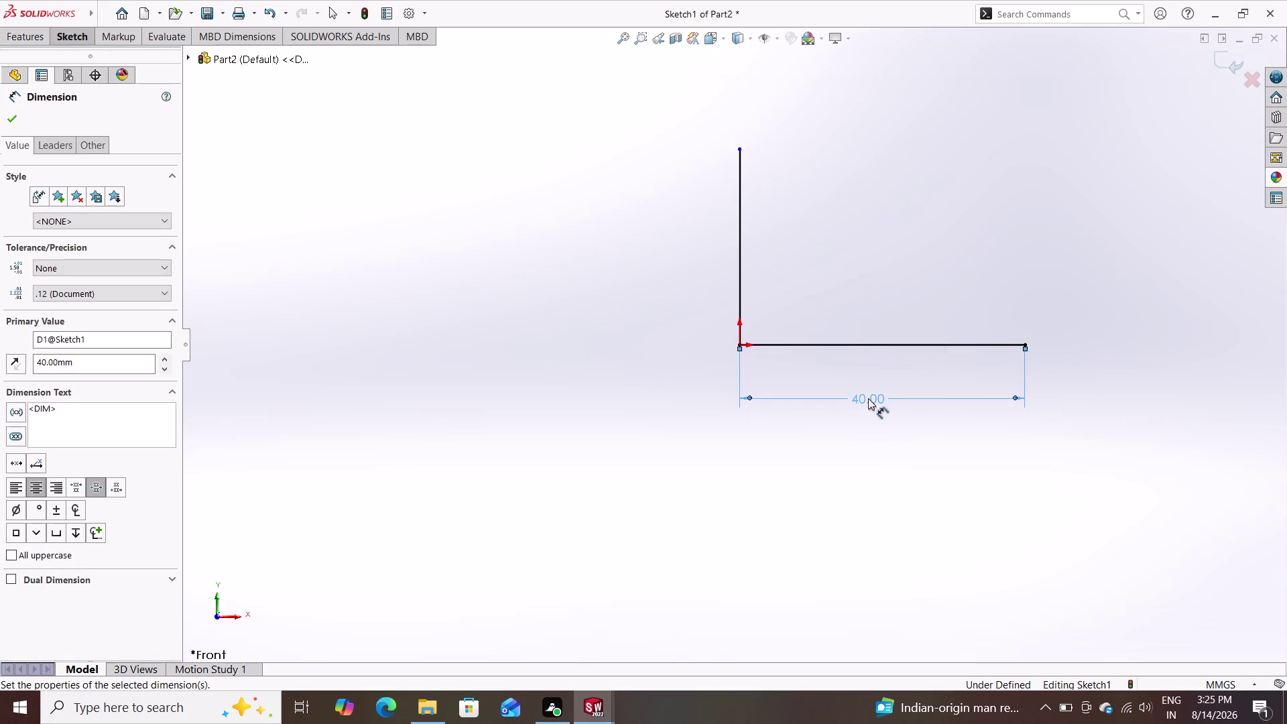
Dimension the vertical line to 40 mm, fully defining the sketch.
click(739, 270)
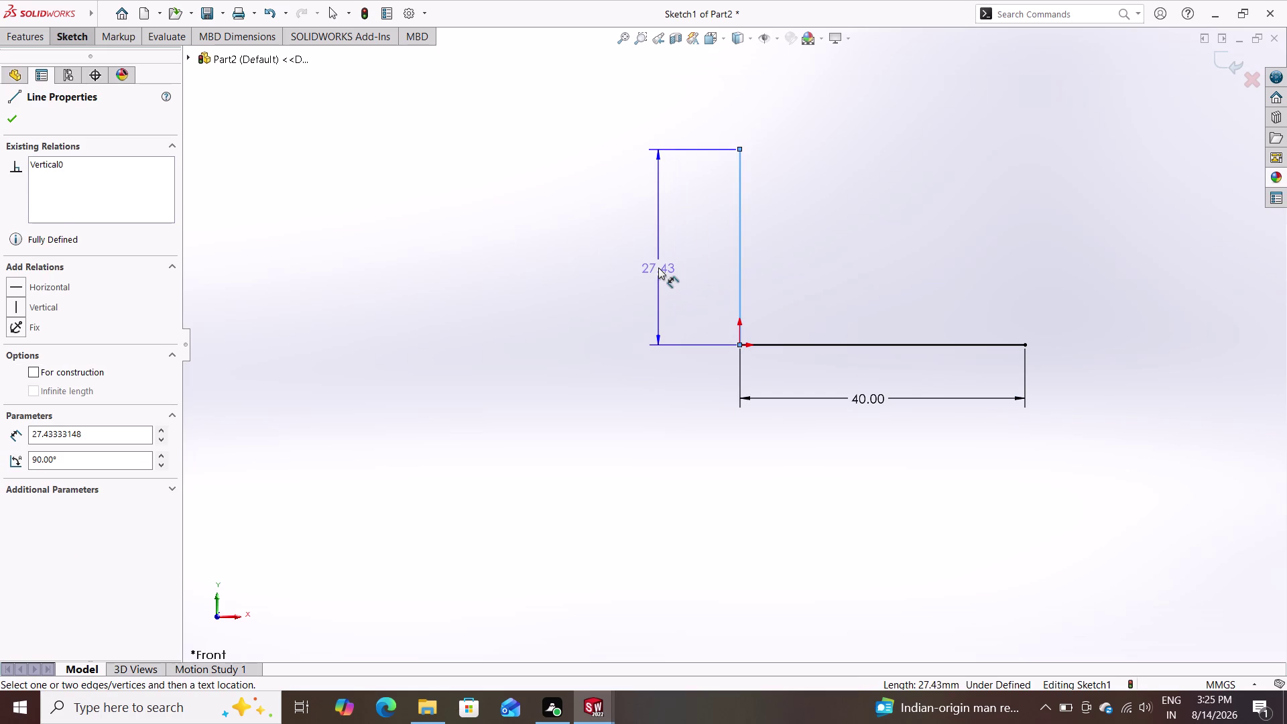
click(658, 268)
text(4)
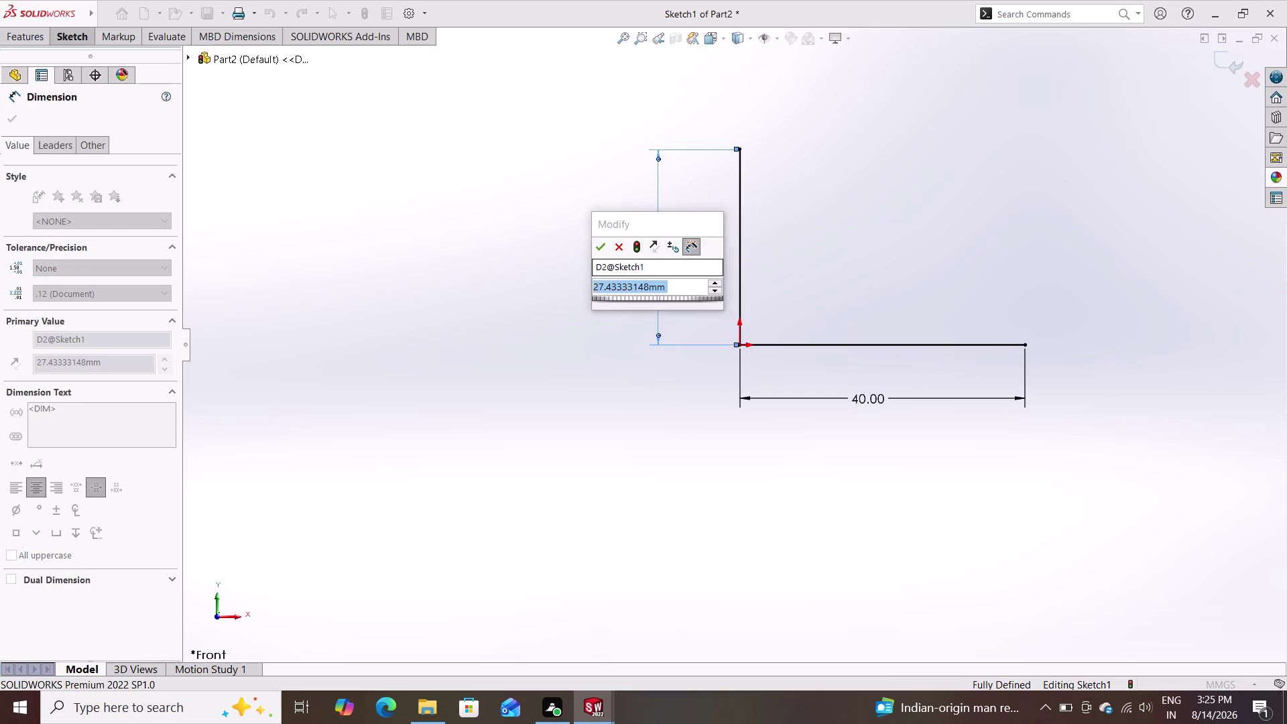
text(0)
key(Return)
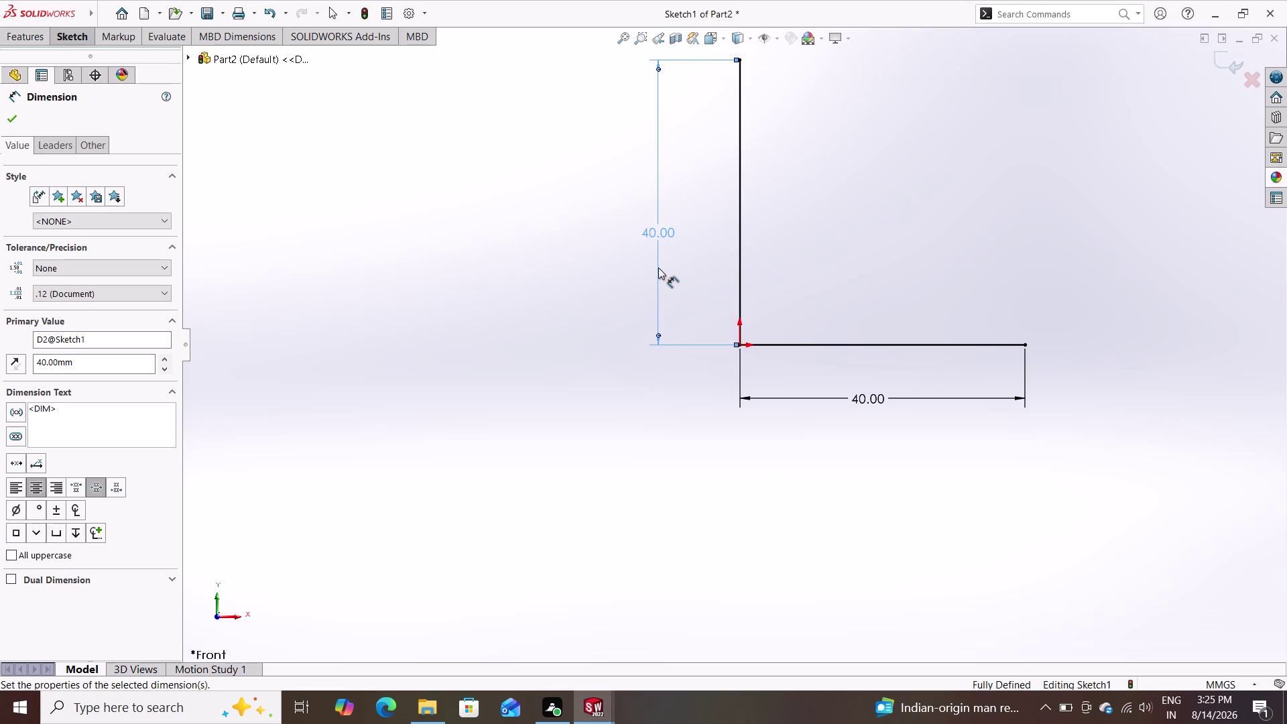
key(Escape)
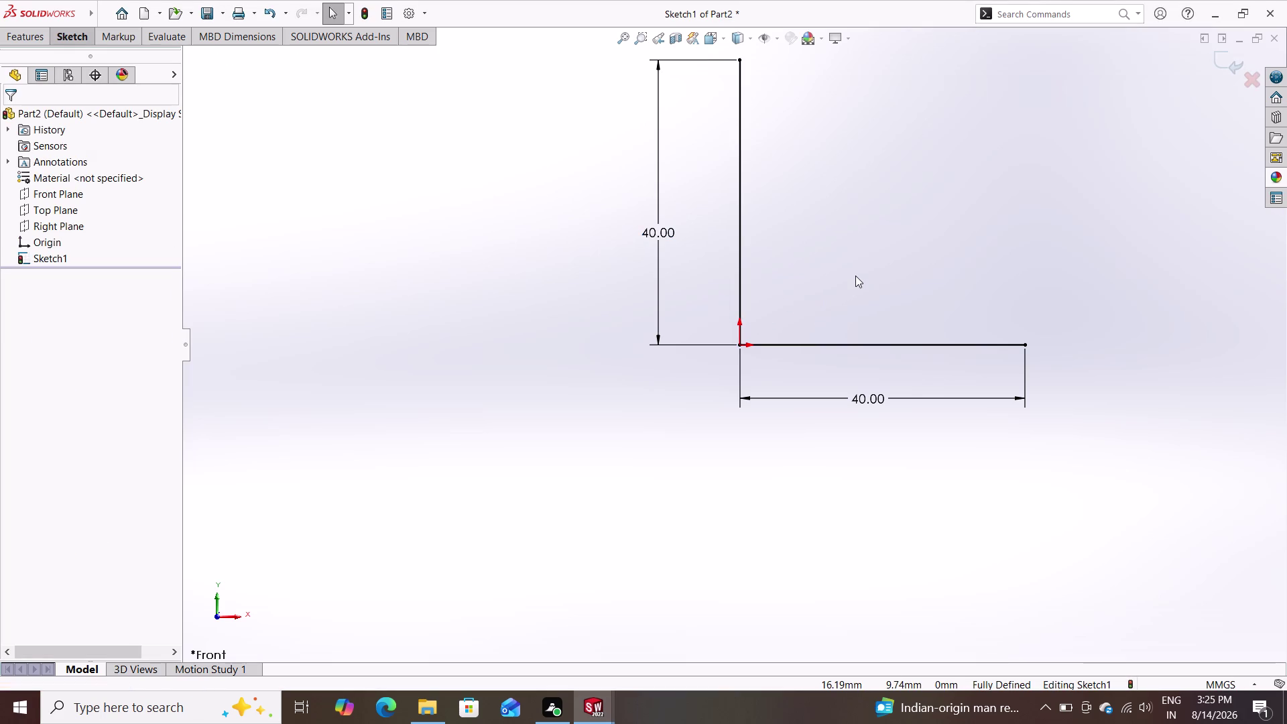
scroll(down, 3)
scroll(up, 3)
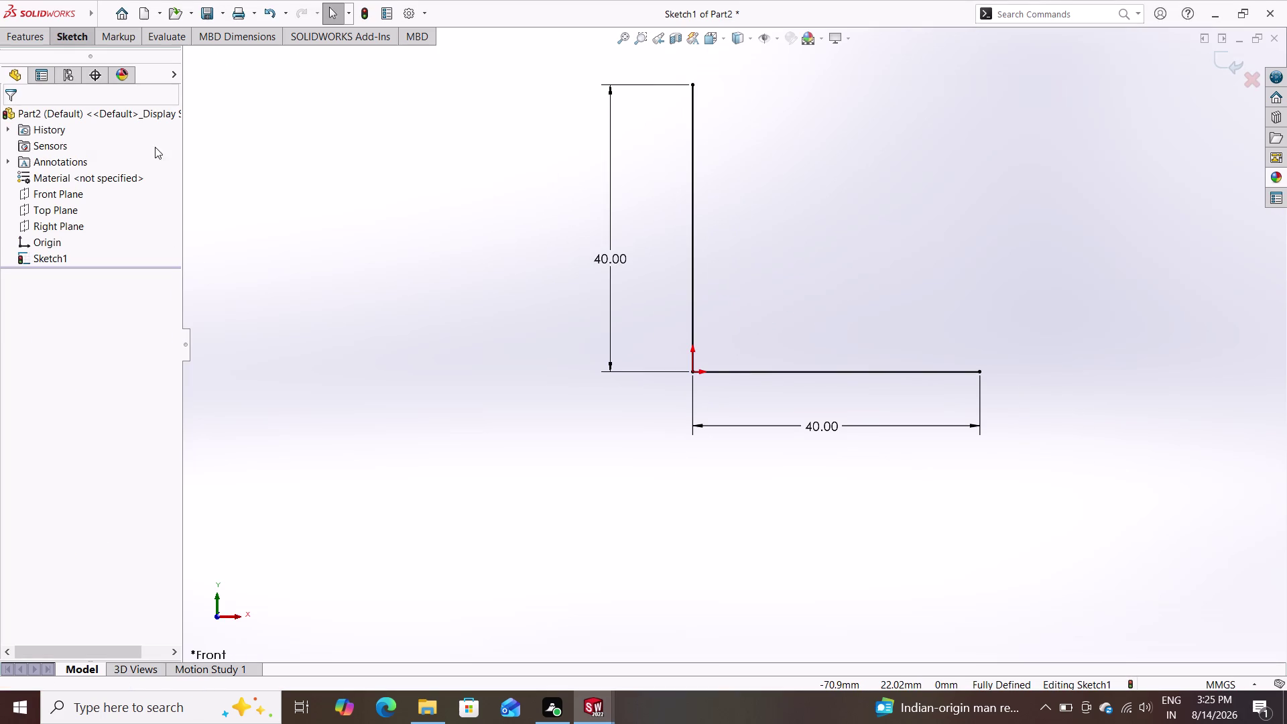
click(83, 35)
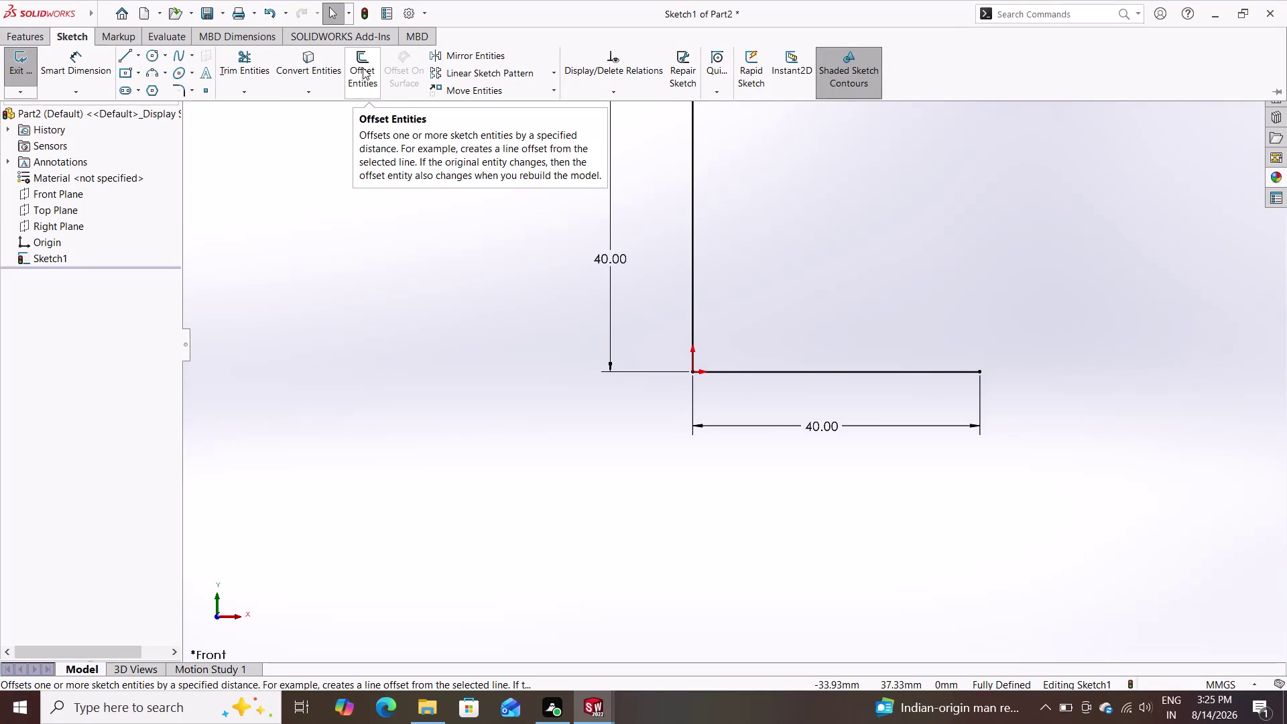
Try selecting the L-shaped sketch lines by area, then clear the selection.
double_click(985, 153)
drag(983, 154, 926, 166)
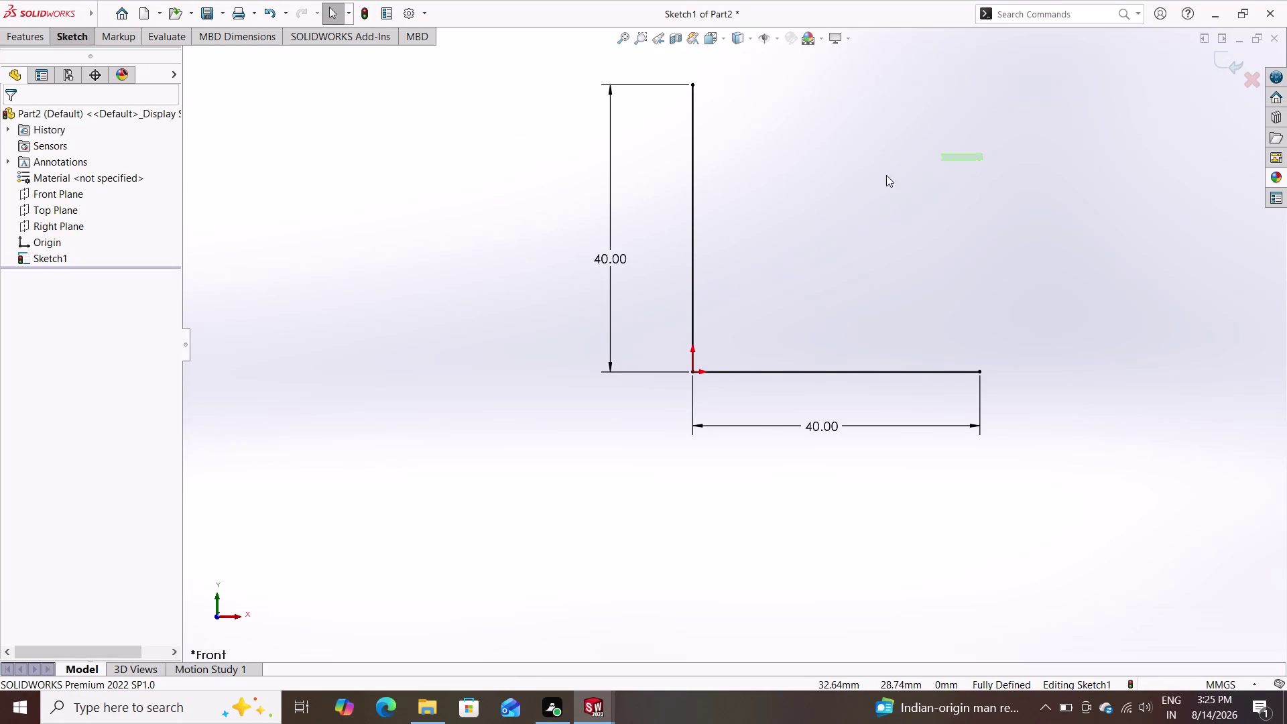
drag(927, 166, 656, 477)
click(656, 476)
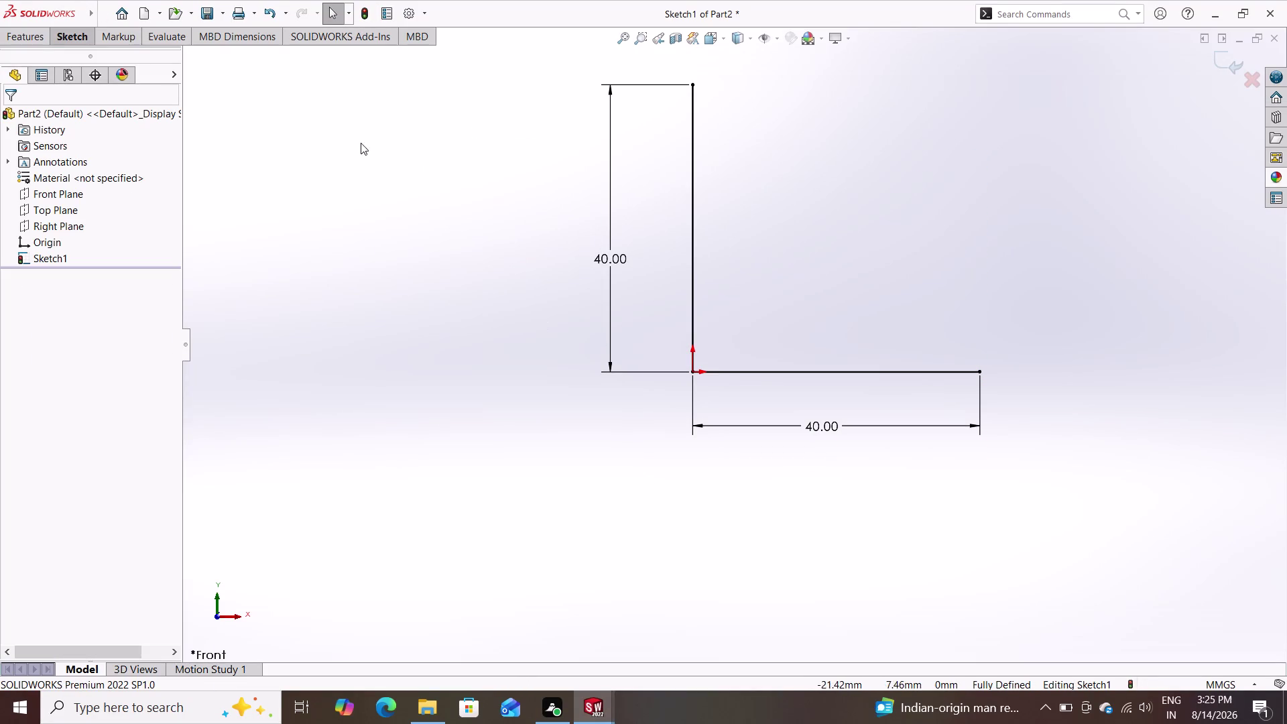
drag(1079, 63, 662, 360)
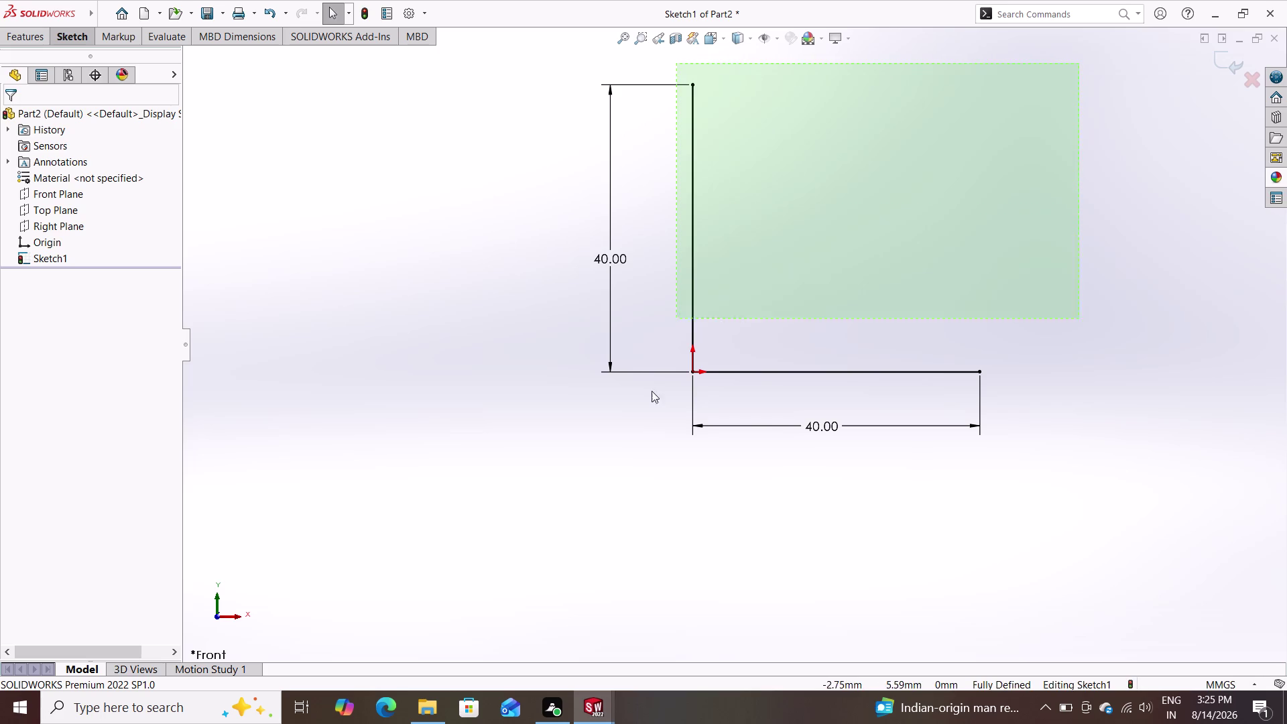
drag(663, 360, 641, 440)
click(642, 440)
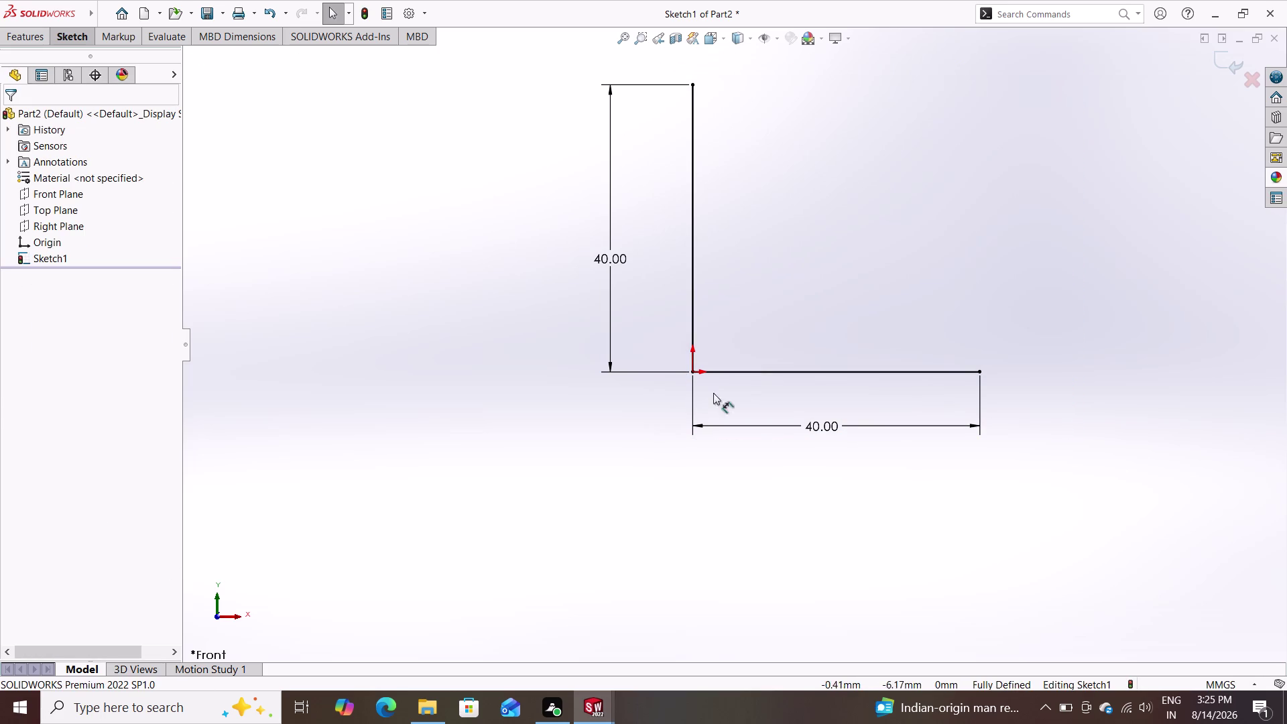
Select both L legs and preview a 10 mm Offset Entities of them.
drag(958, 111, 817, 145)
drag(774, 185, 730, 302)
drag(728, 325, 724, 343)
click(723, 359)
triple_click(719, 371)
click(728, 370)
click(693, 302)
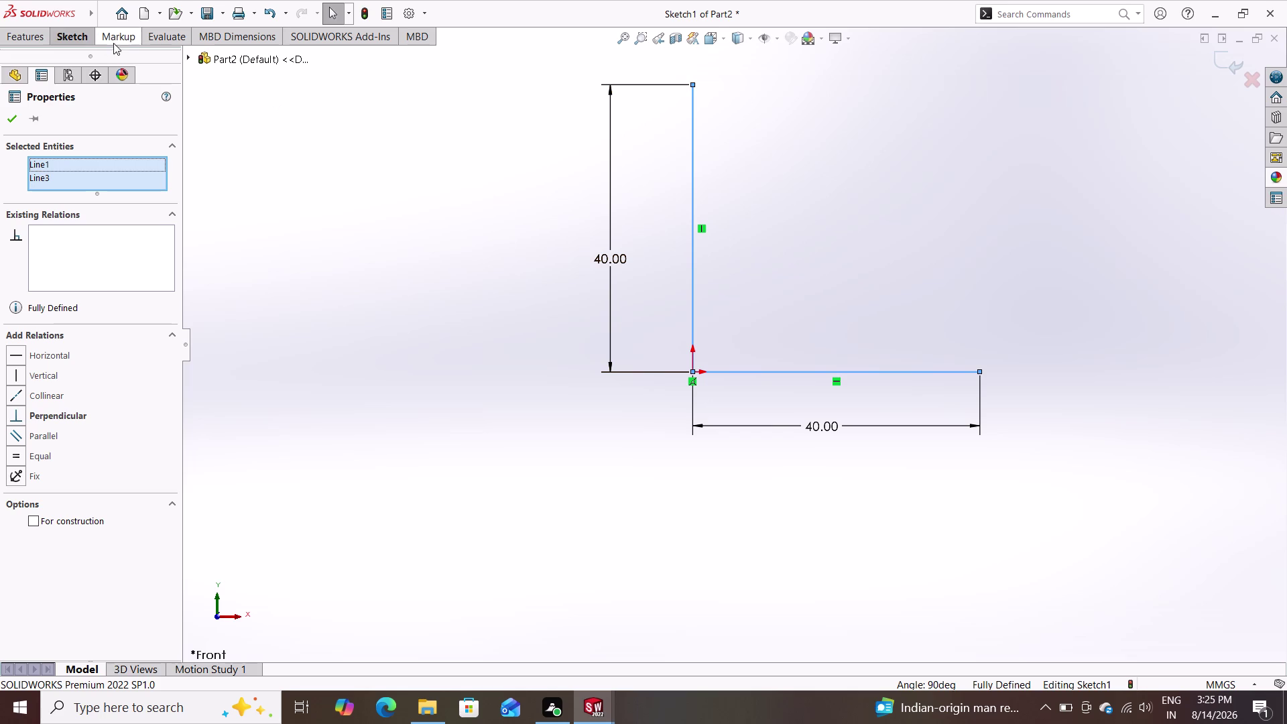
click(78, 39)
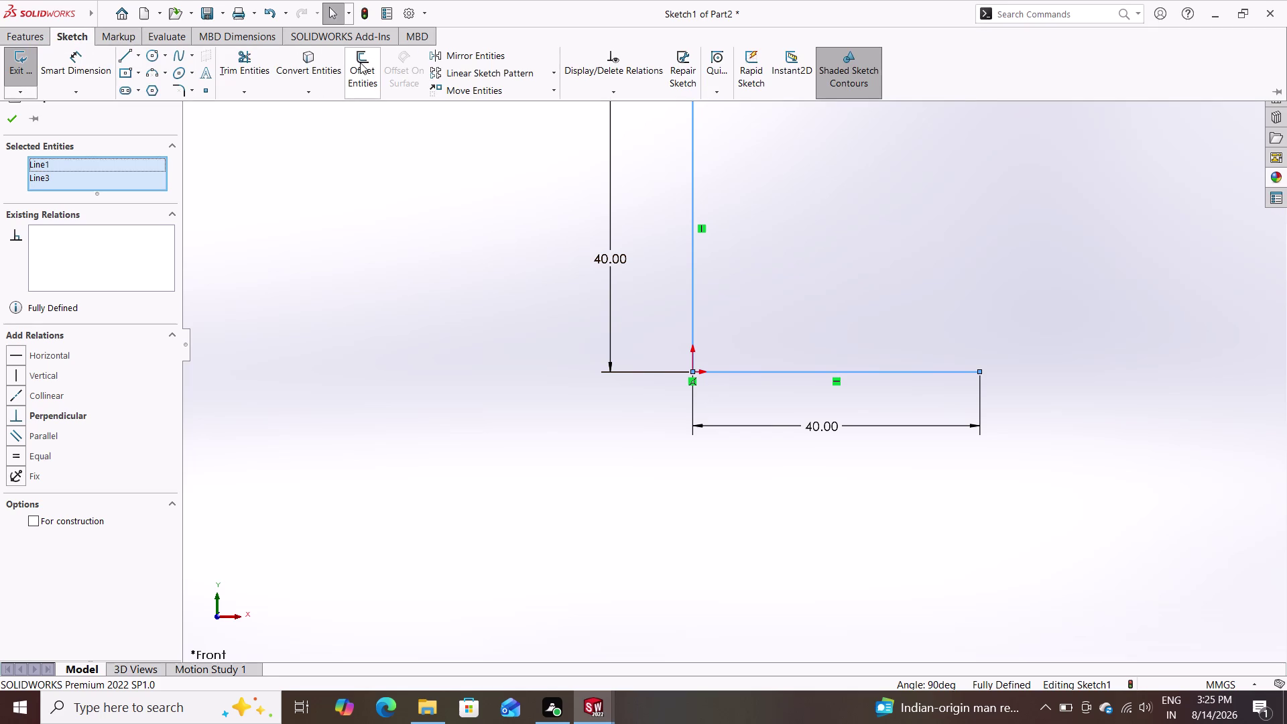
click(360, 62)
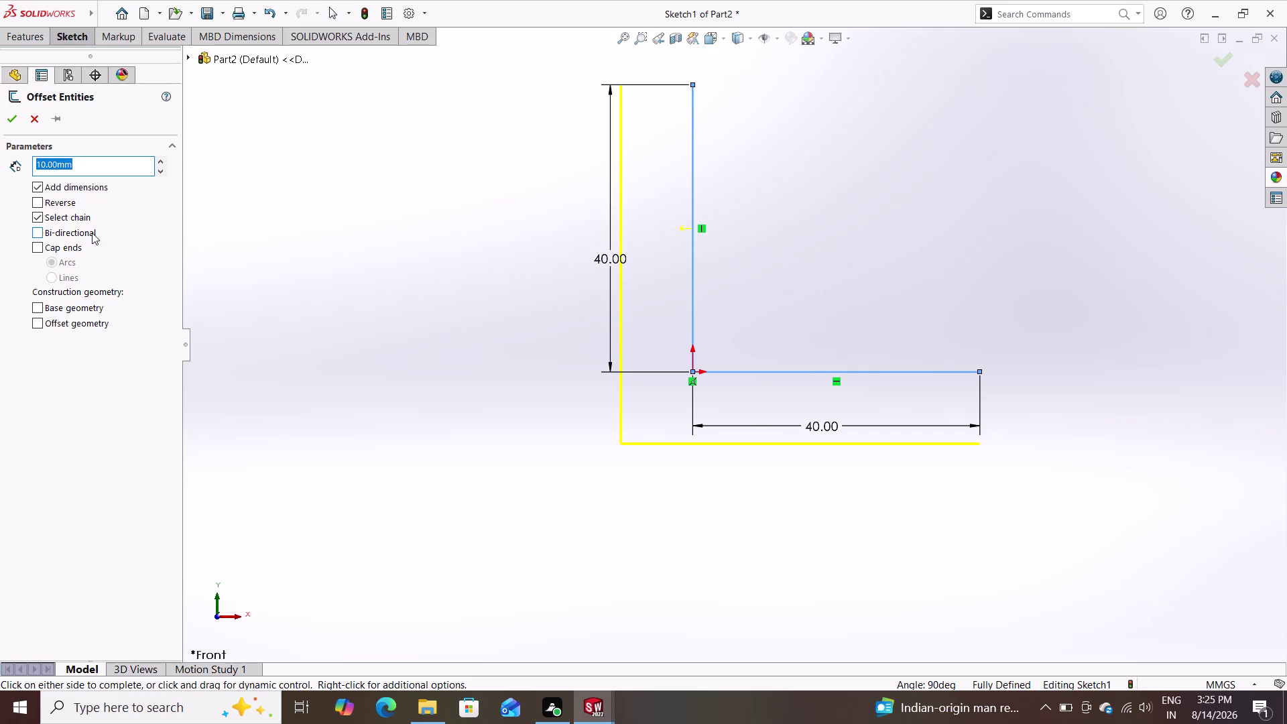
Toggle the Offset Entities options for bi-directional, chain selection and one-sided offset.
double_click(46, 229)
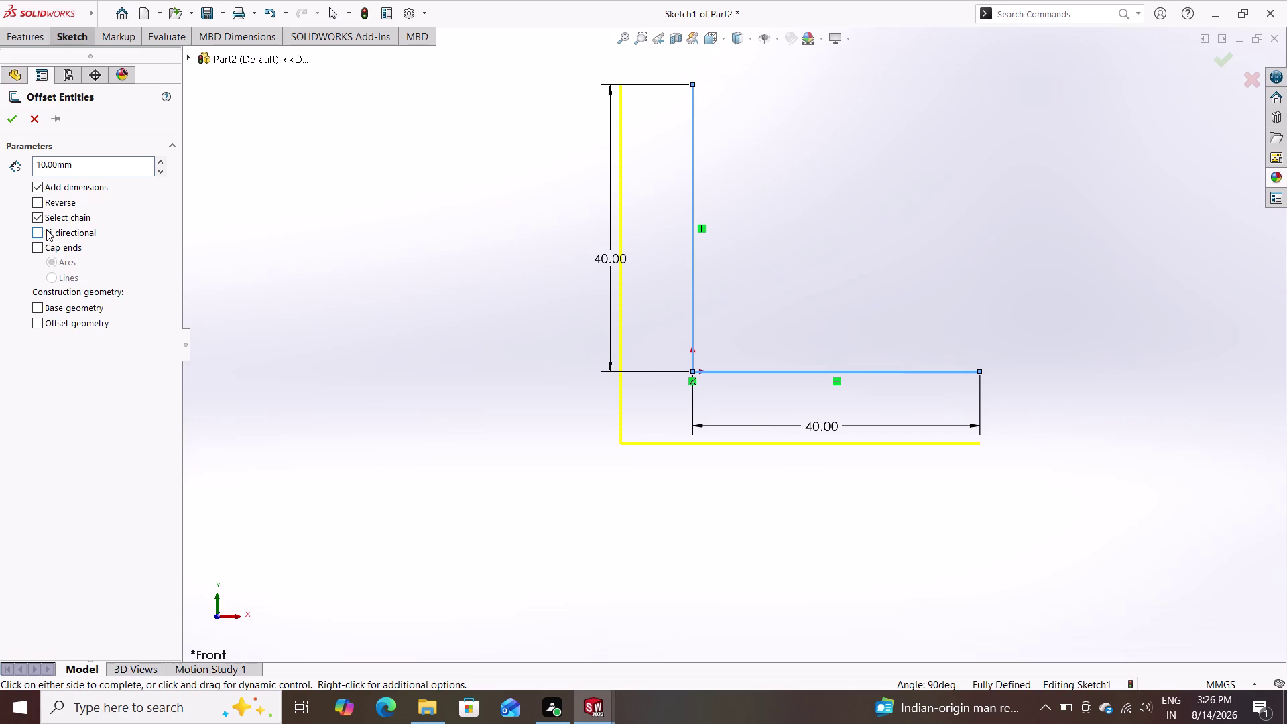
click(37, 232)
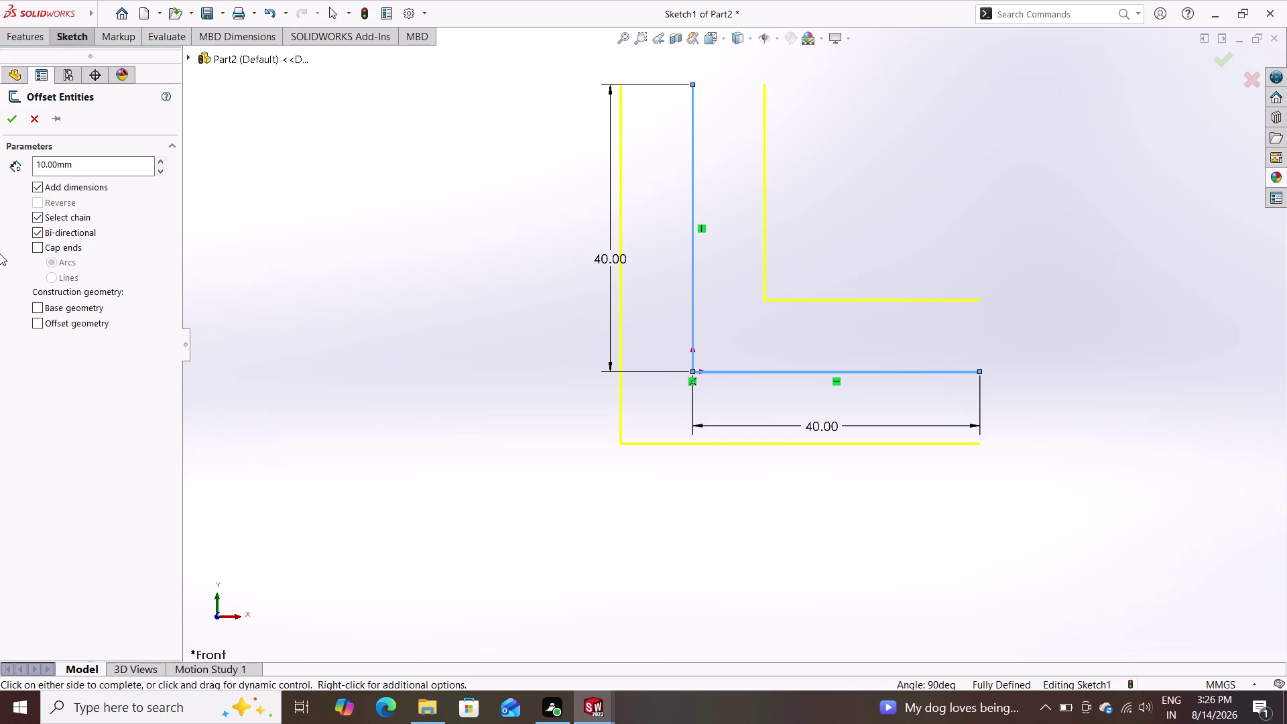
double_click(38, 217)
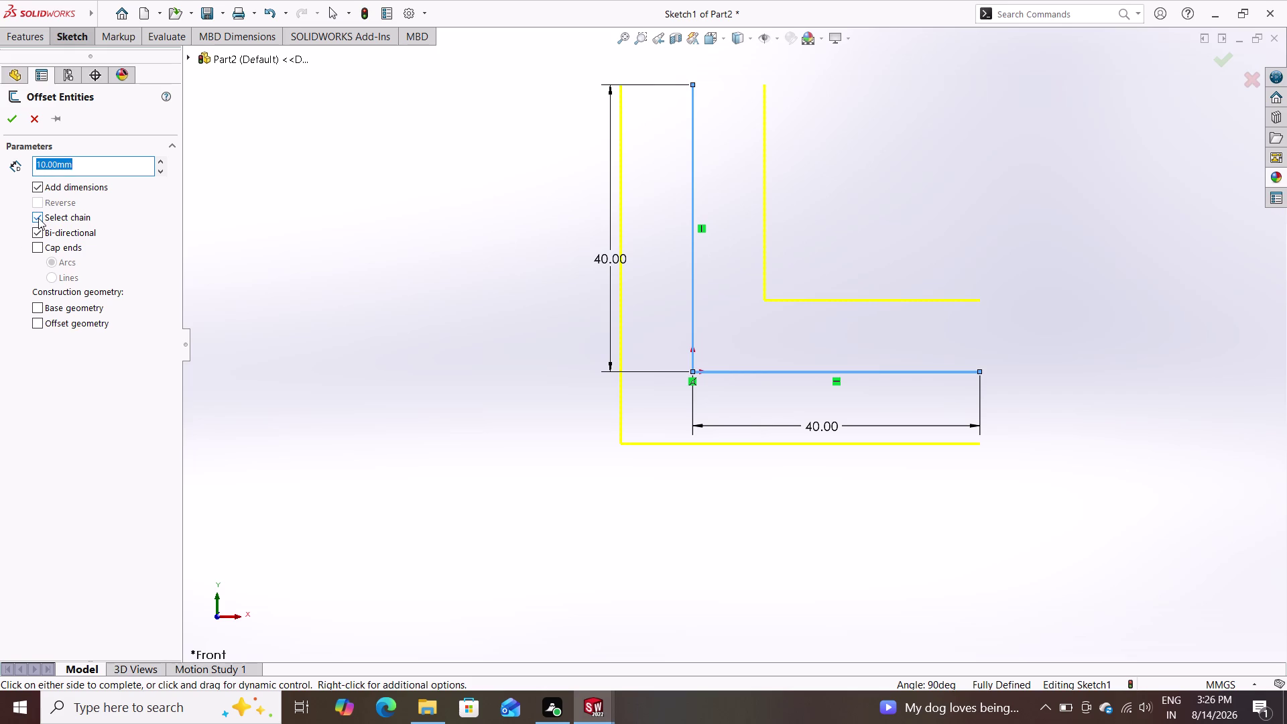
click(38, 218)
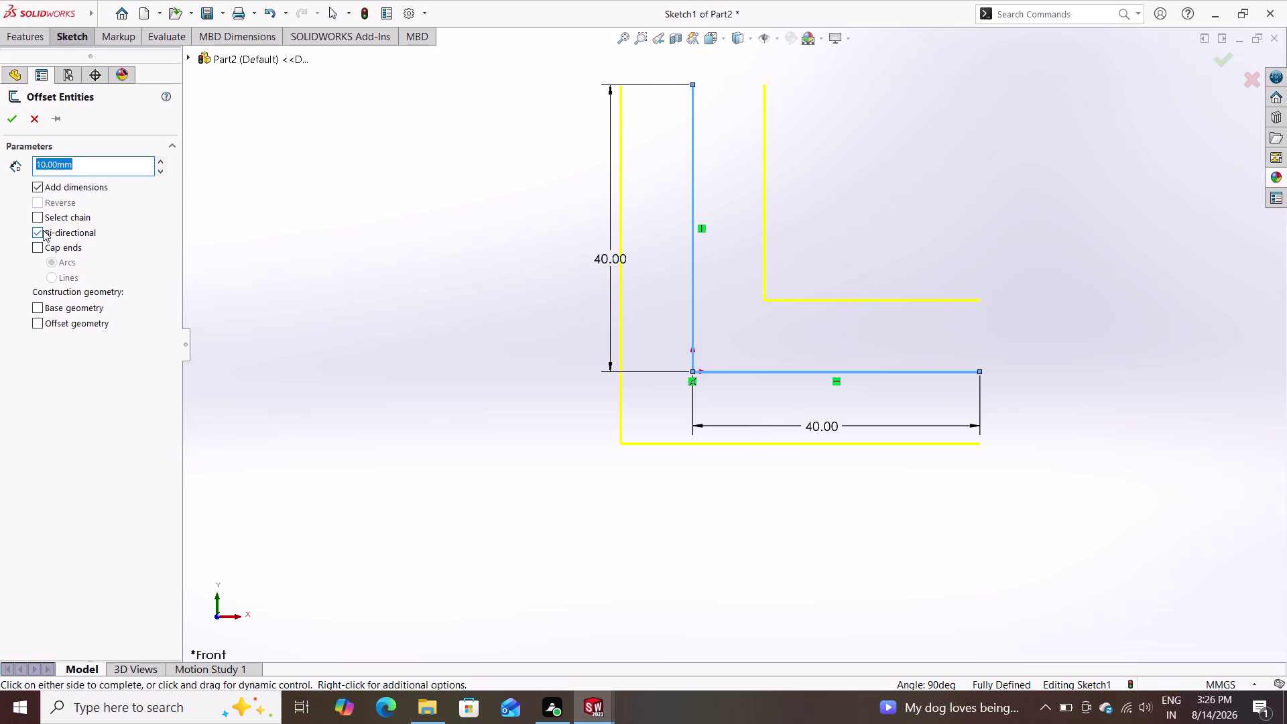
click(43, 230)
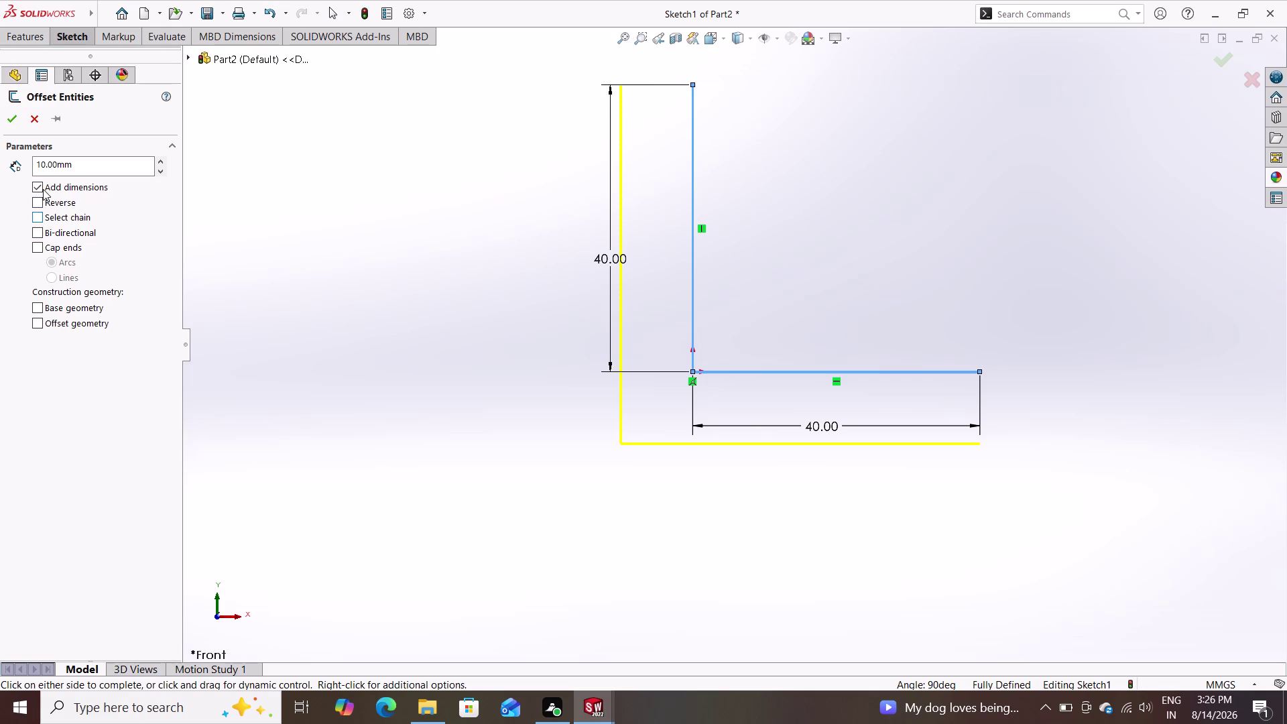
click(38, 232)
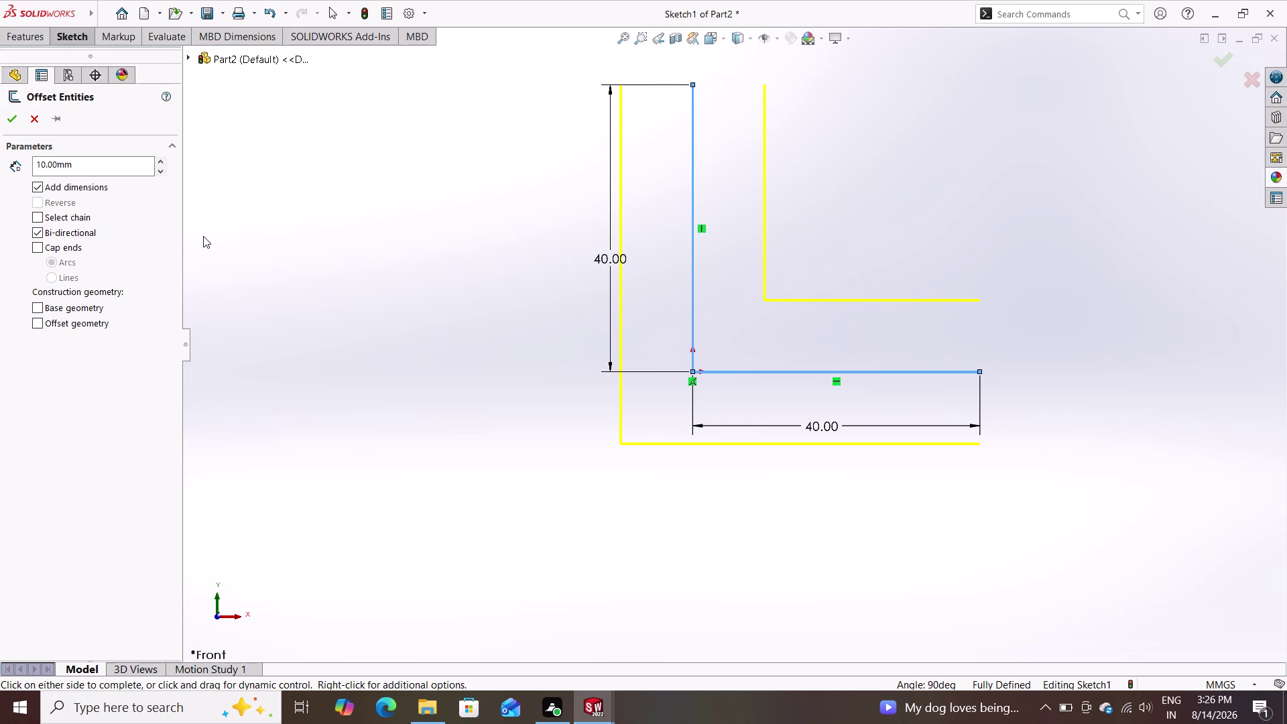
Confirm a 5 mm one-sided offset reversed to the inside of the L.
drag(102, 169, 14, 169)
click(14, 169)
drag(78, 171, 41, 171)
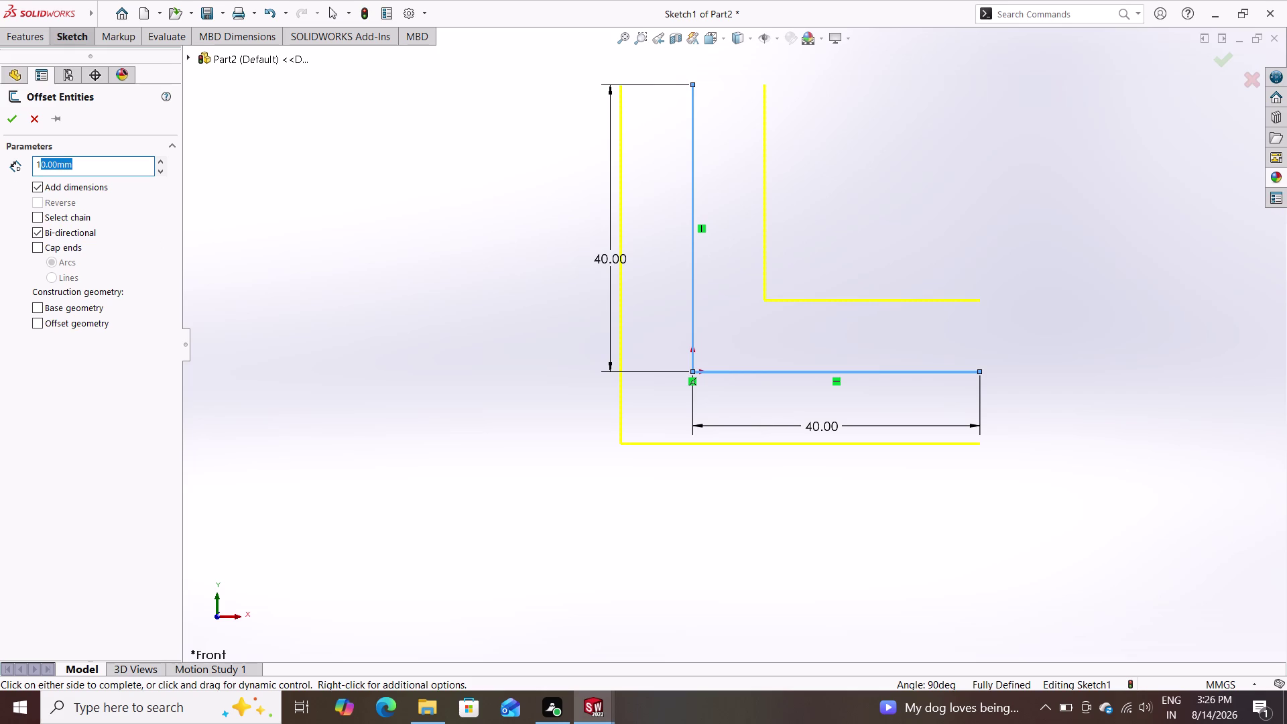
key(BackSpace)
key(BackSpace)
key(5)
key(Return)
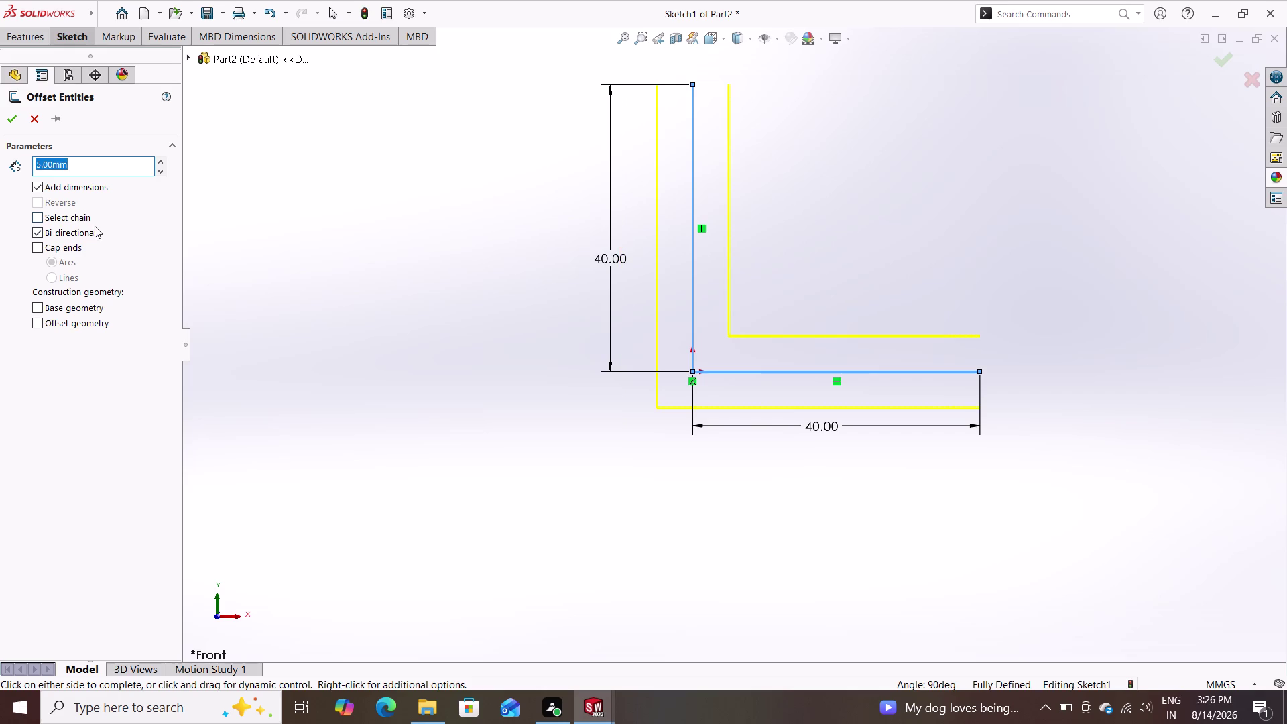
click(34, 234)
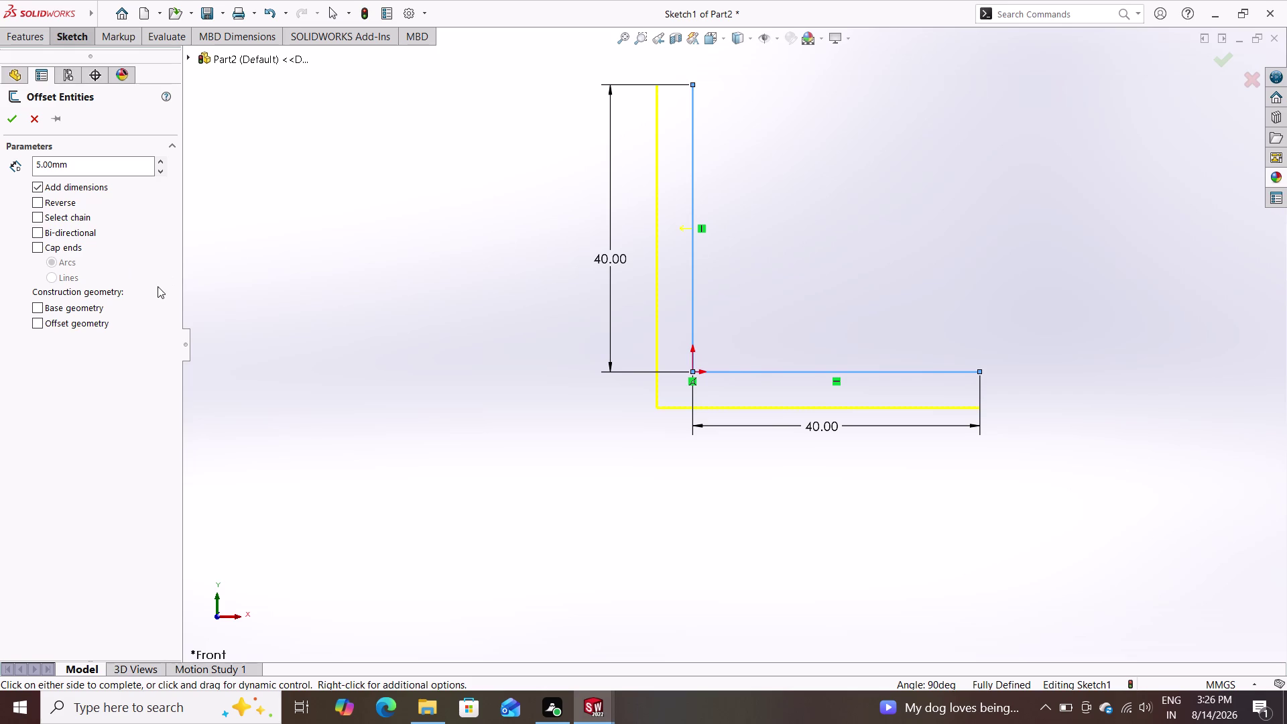
double_click(43, 203)
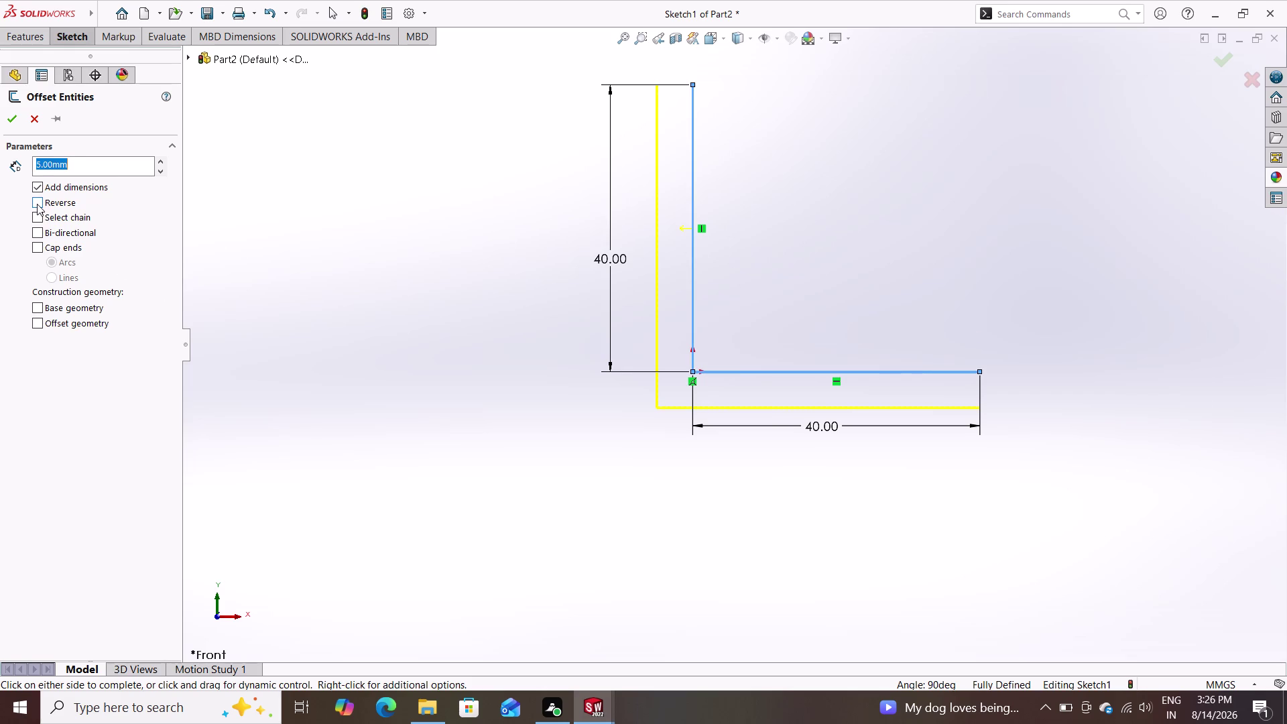
click(36, 204)
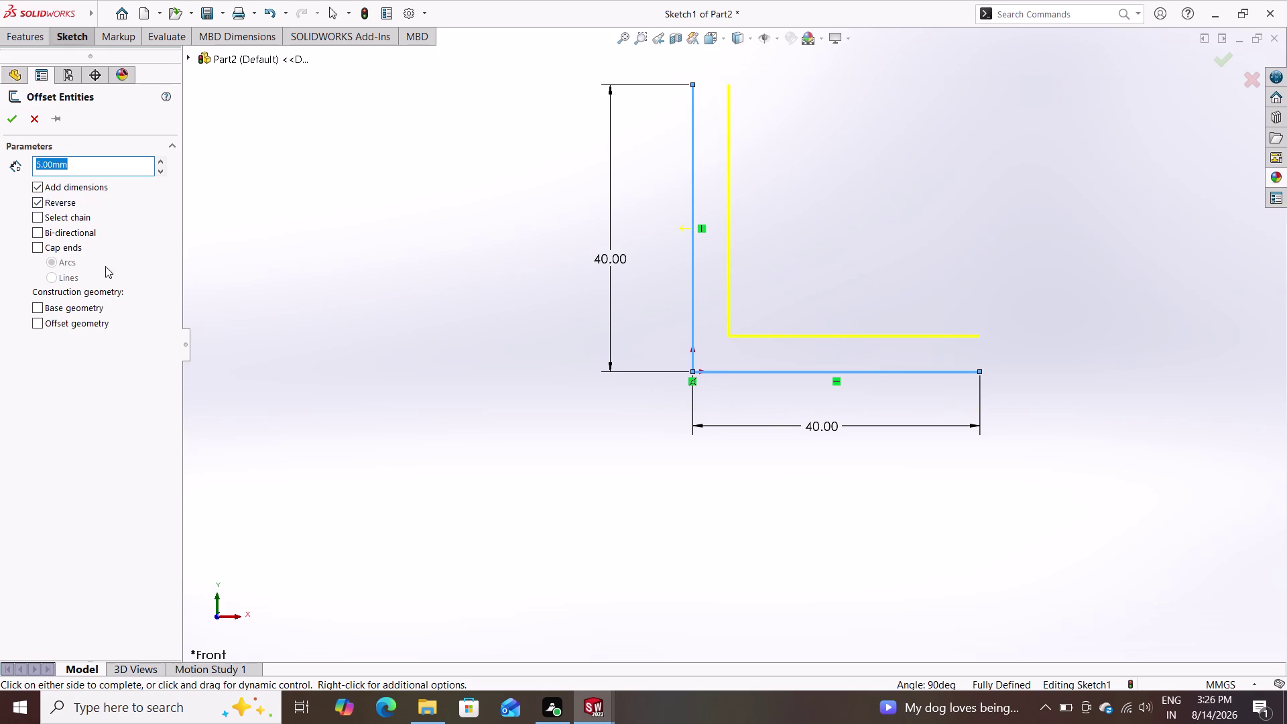
click(10, 123)
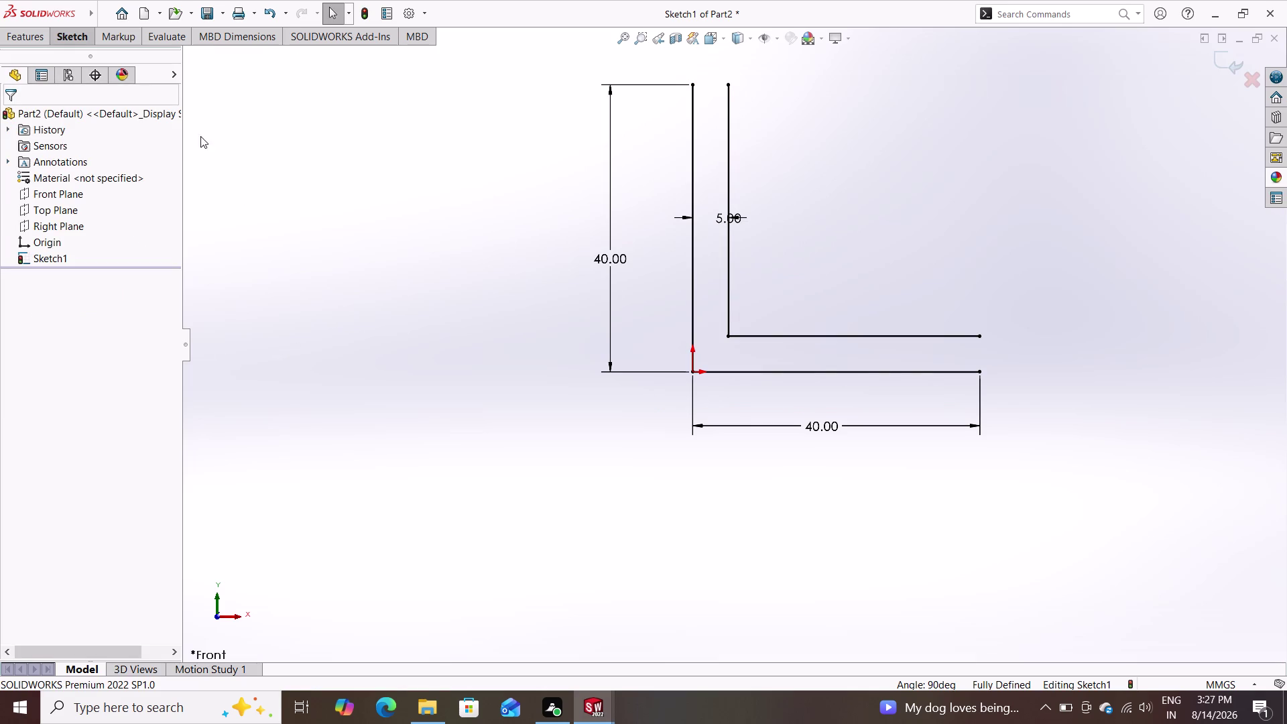
Activate the Line tool at the right ends of the L legs.
click(73, 39)
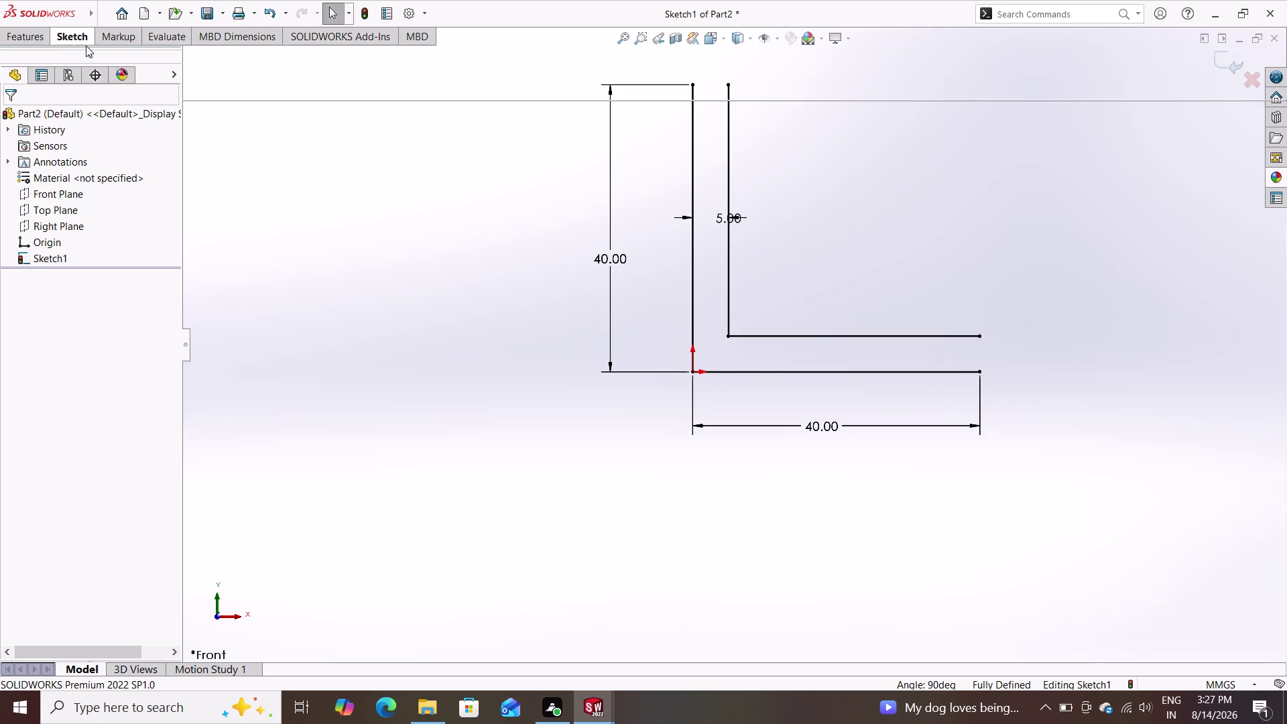
double_click(127, 57)
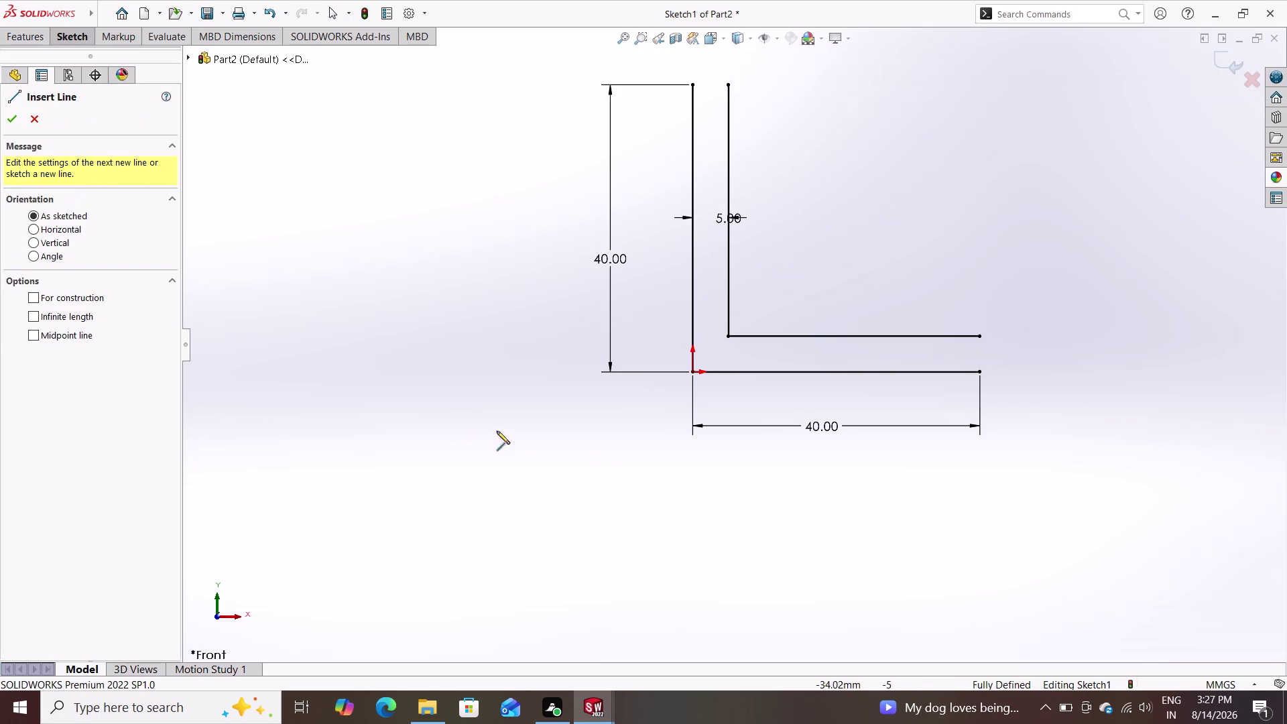
double_click(980, 374)
double_click(980, 335)
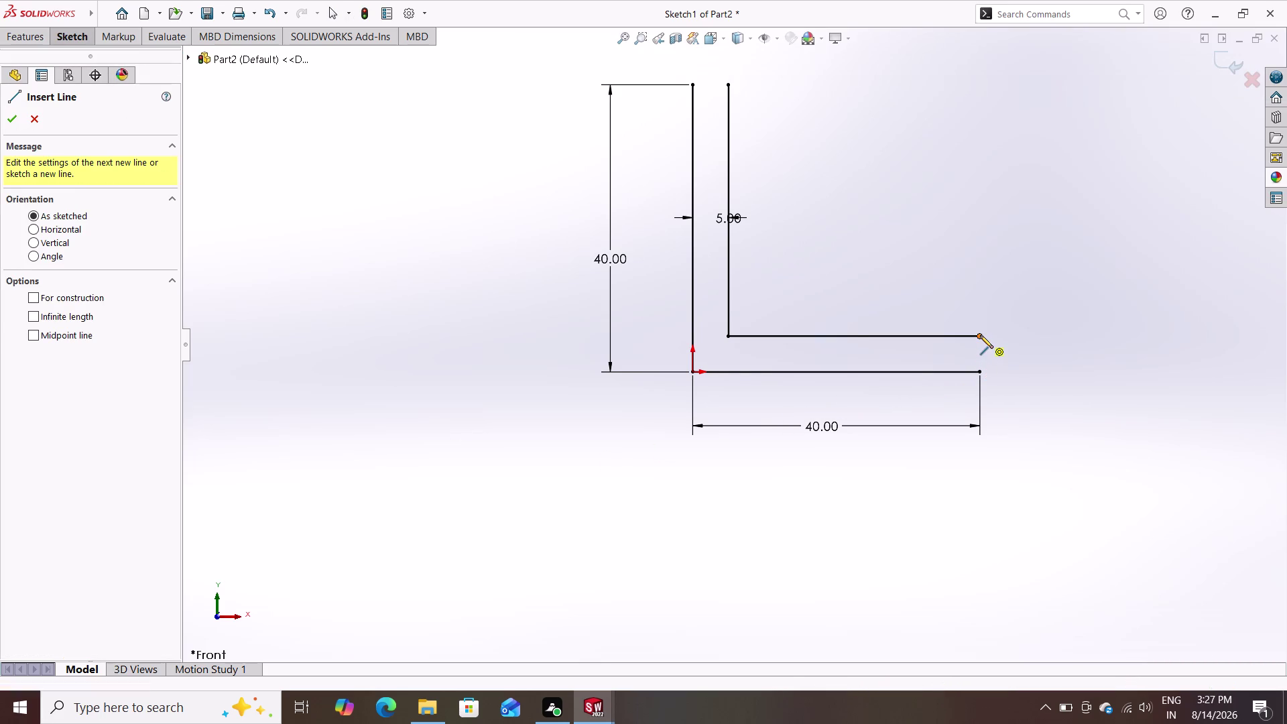
Draw short lines joining the right ends and top ends of the inner and outer legs.
click(981, 373)
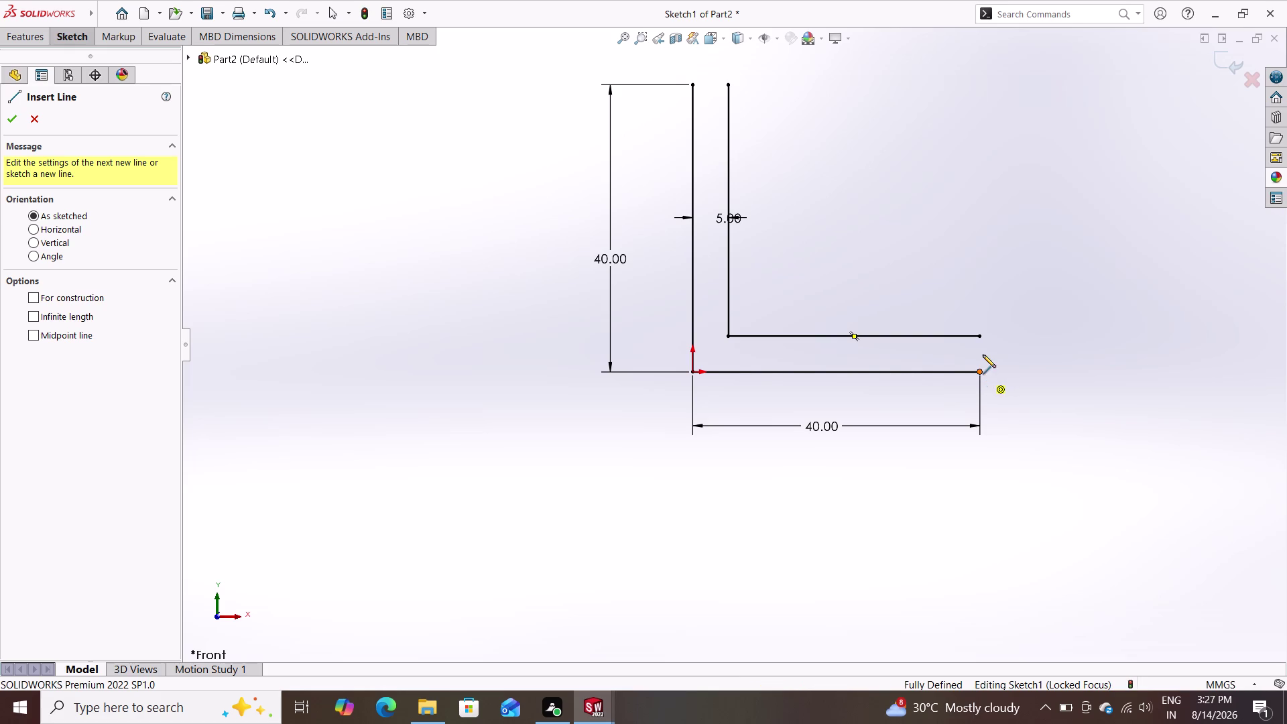
click(979, 335)
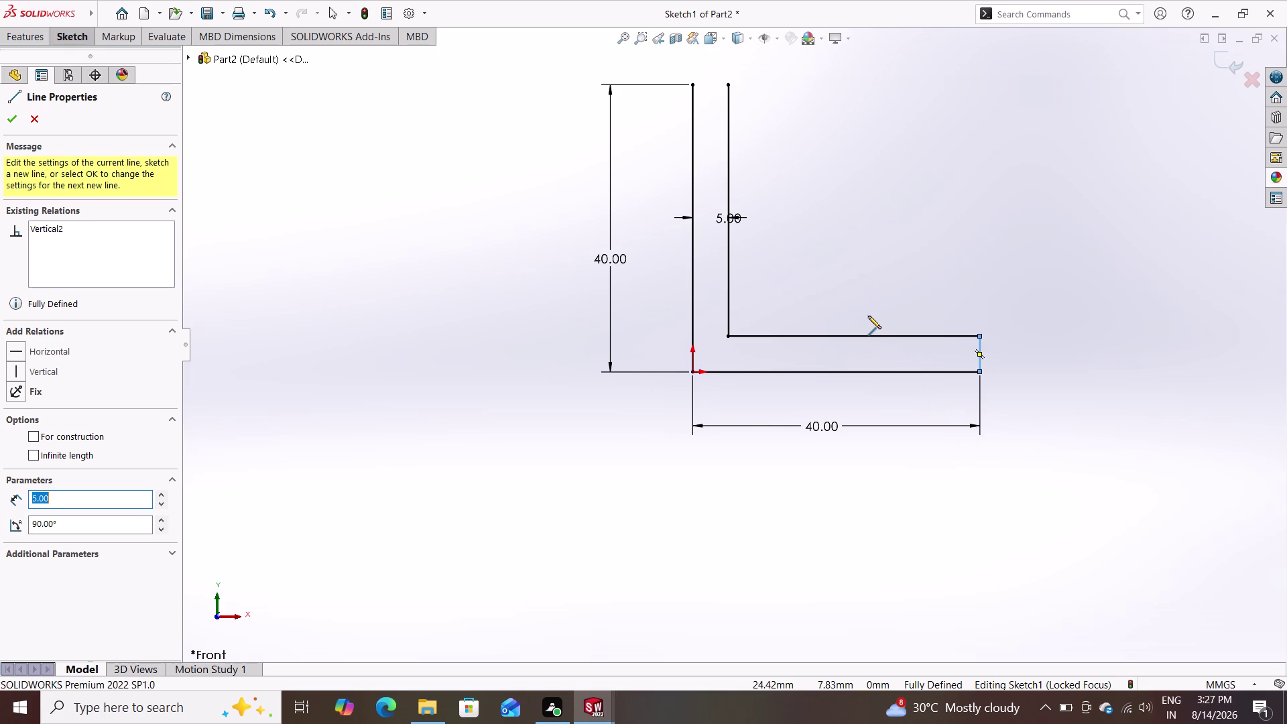
click(693, 84)
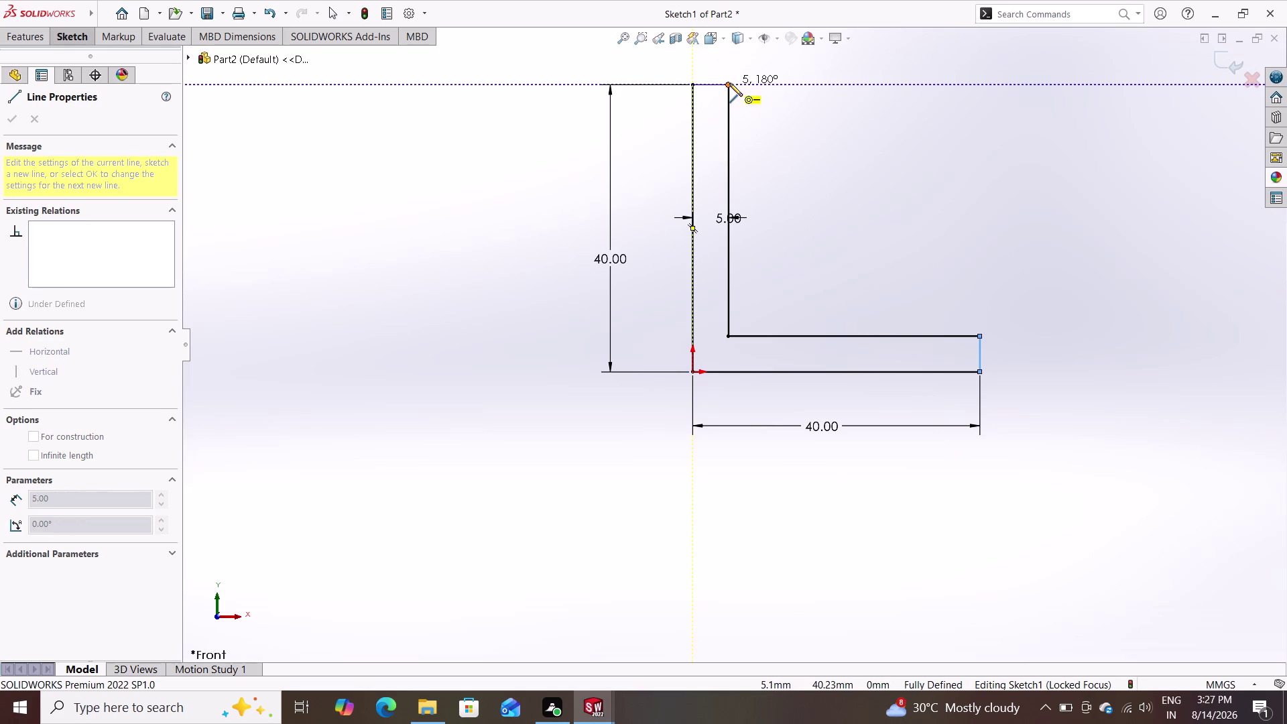
click(729, 83)
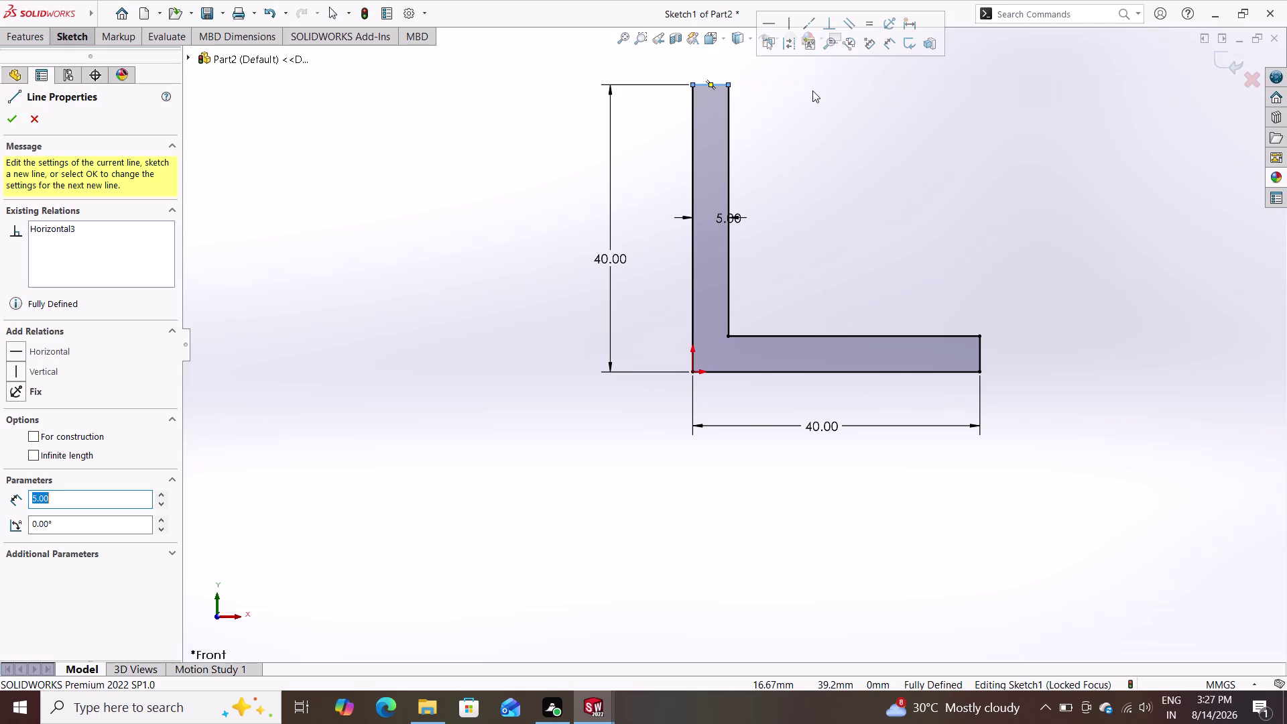
key(Escape)
key(Escape)
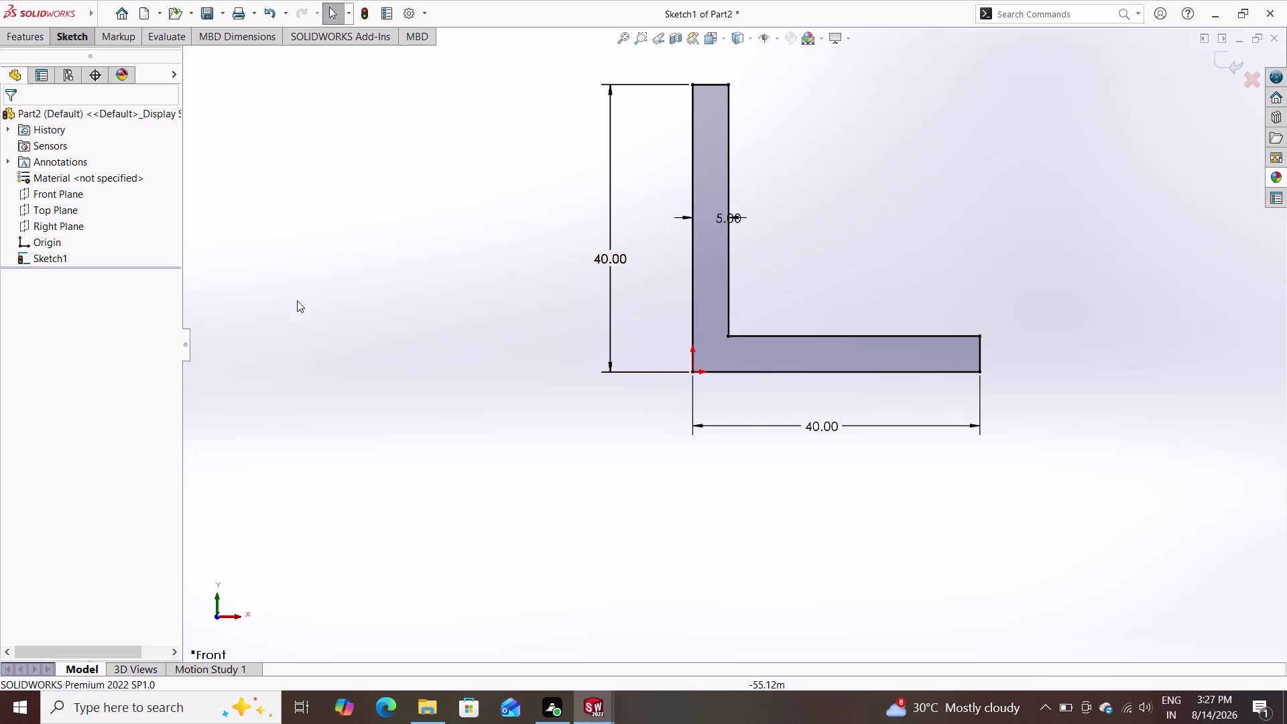
click(32, 33)
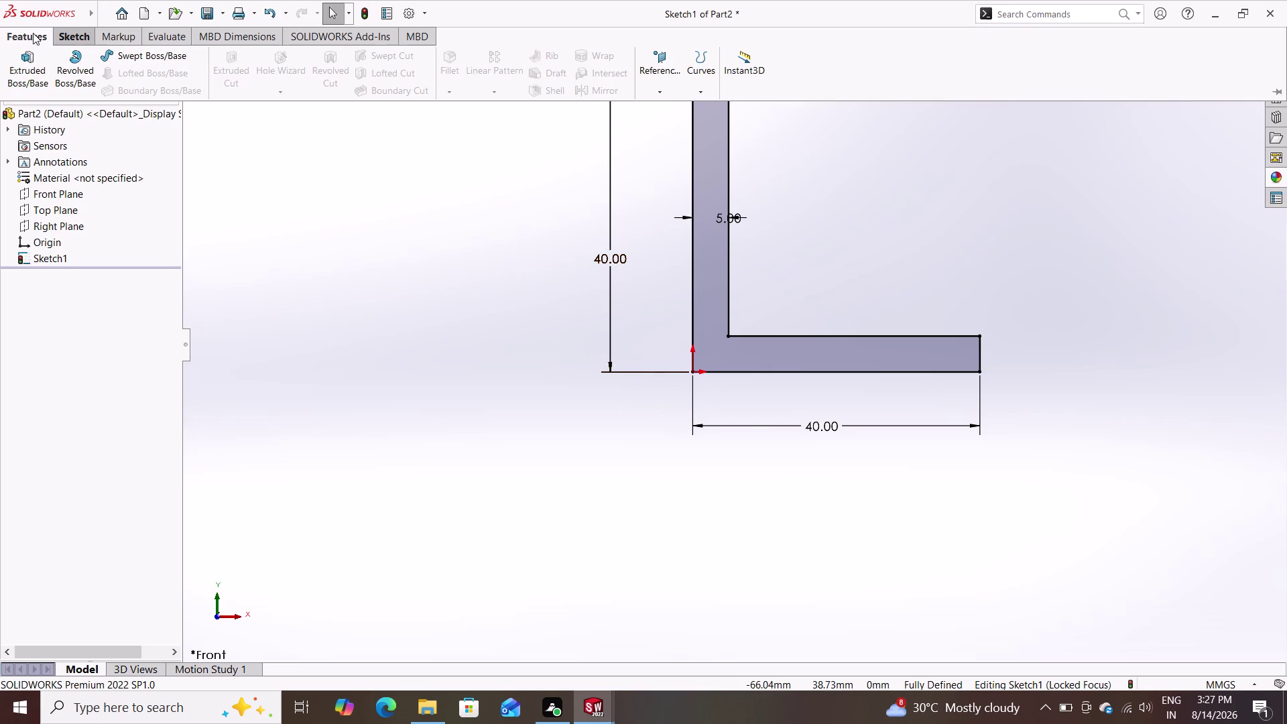
click(28, 62)
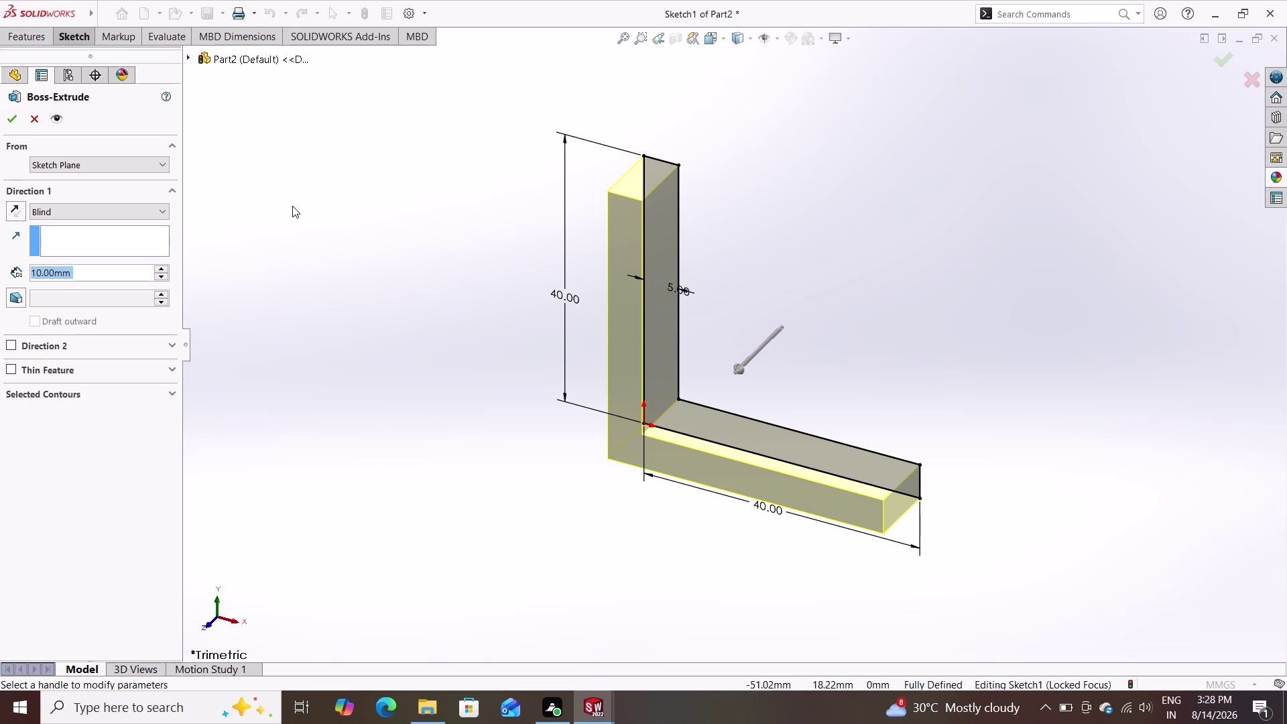
key(Escape)
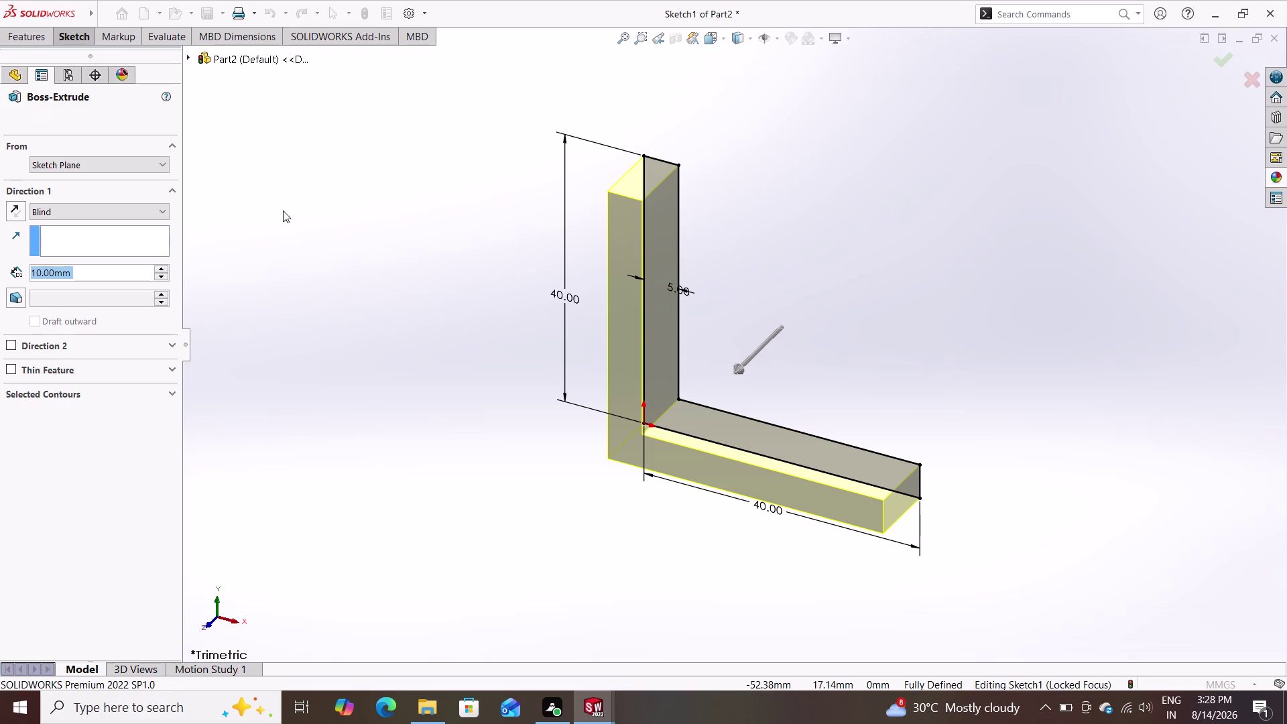
key(Escape)
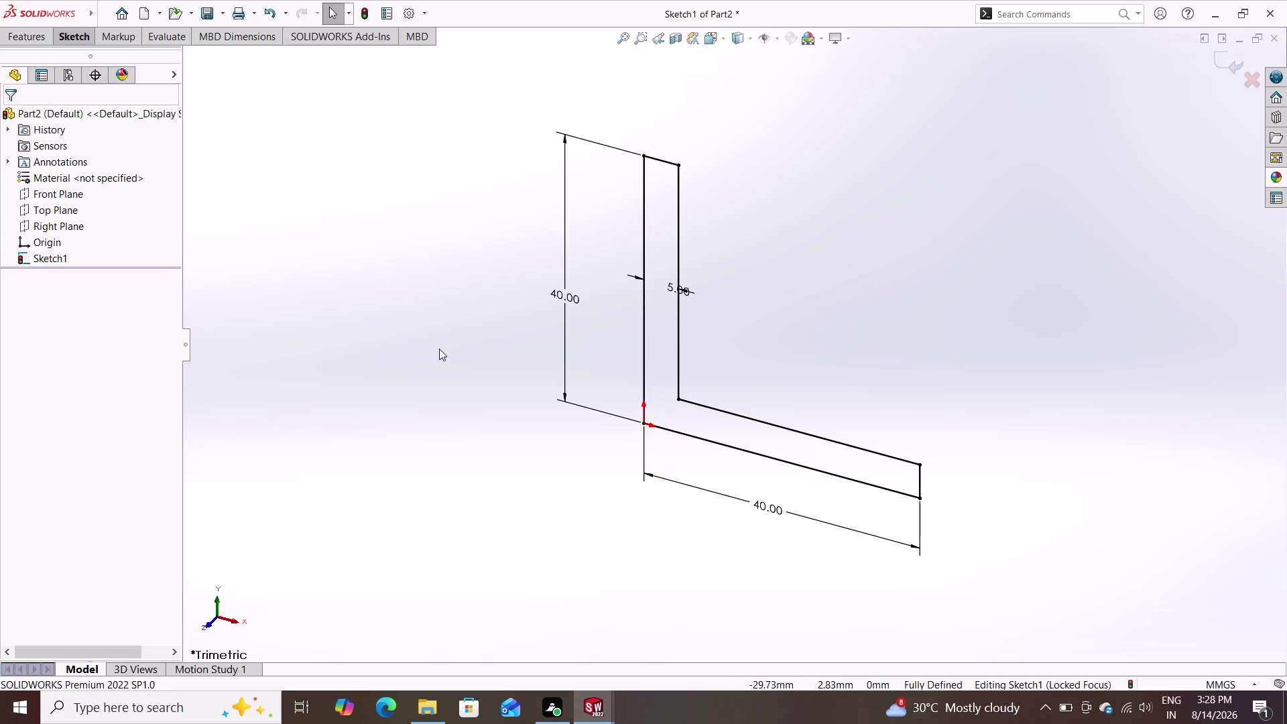
key(ctrl+z)
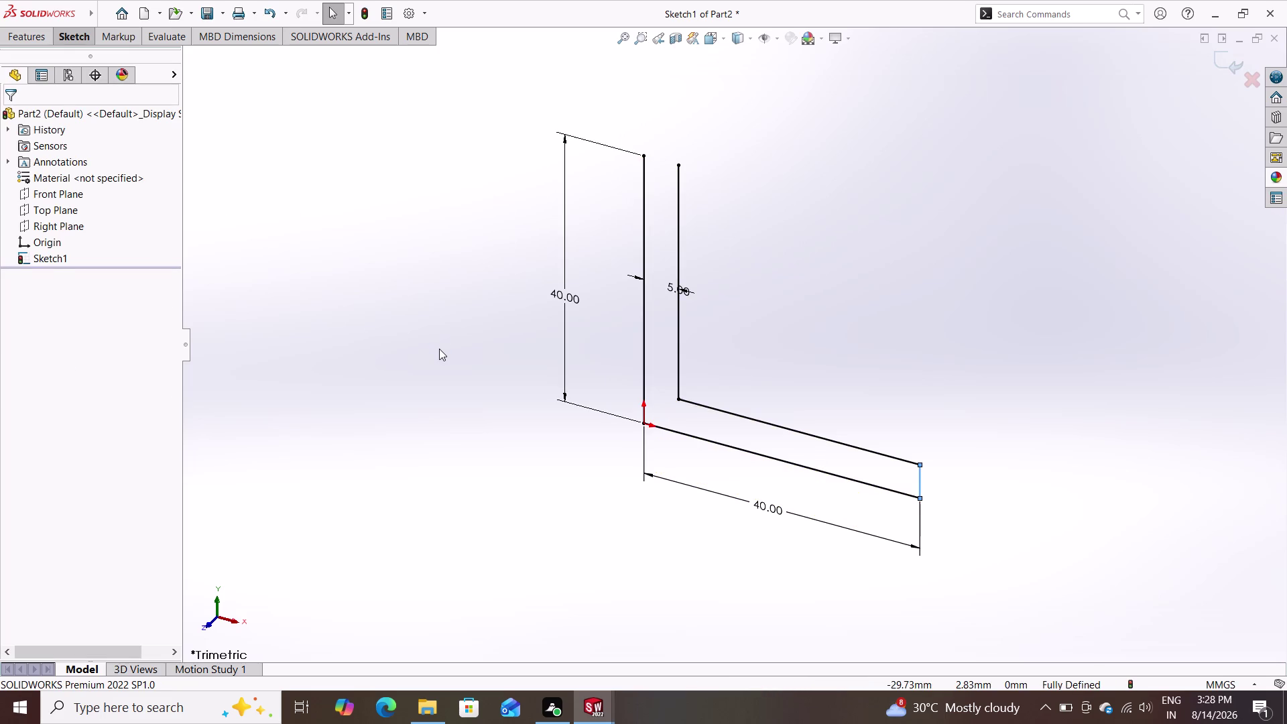
key(Escape)
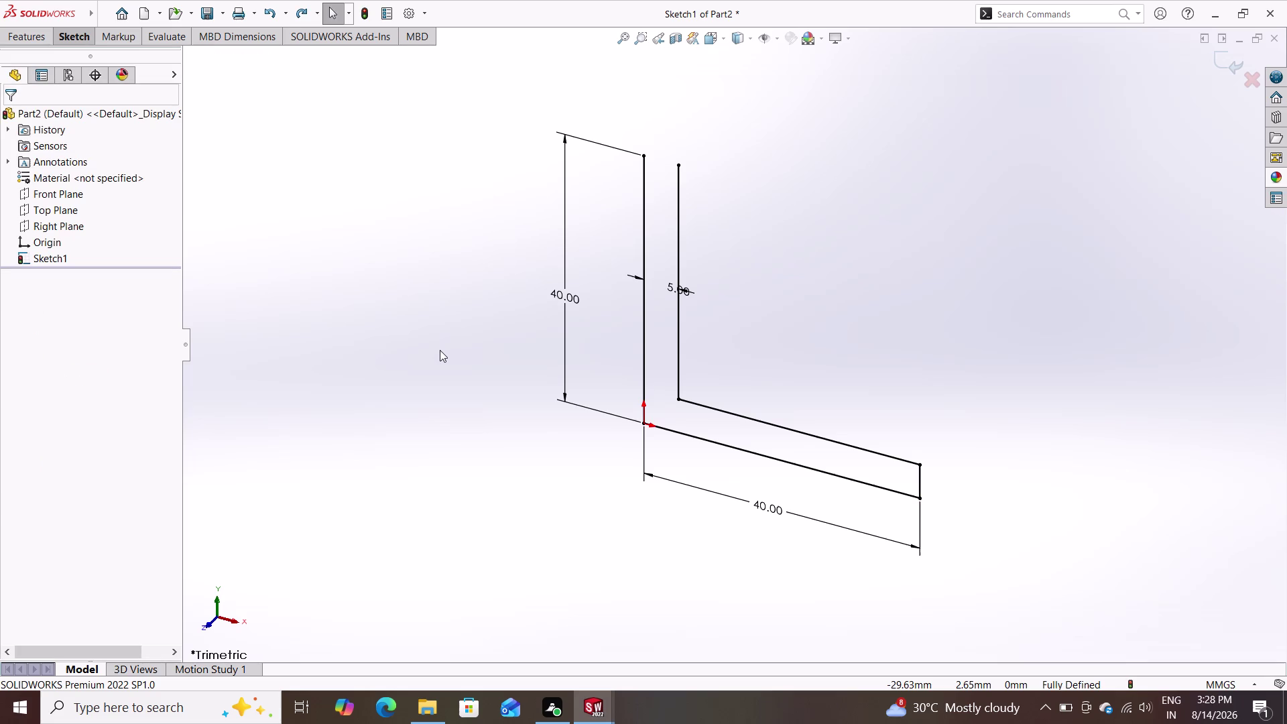
key(ctrl+z)
key(ctrl+z)
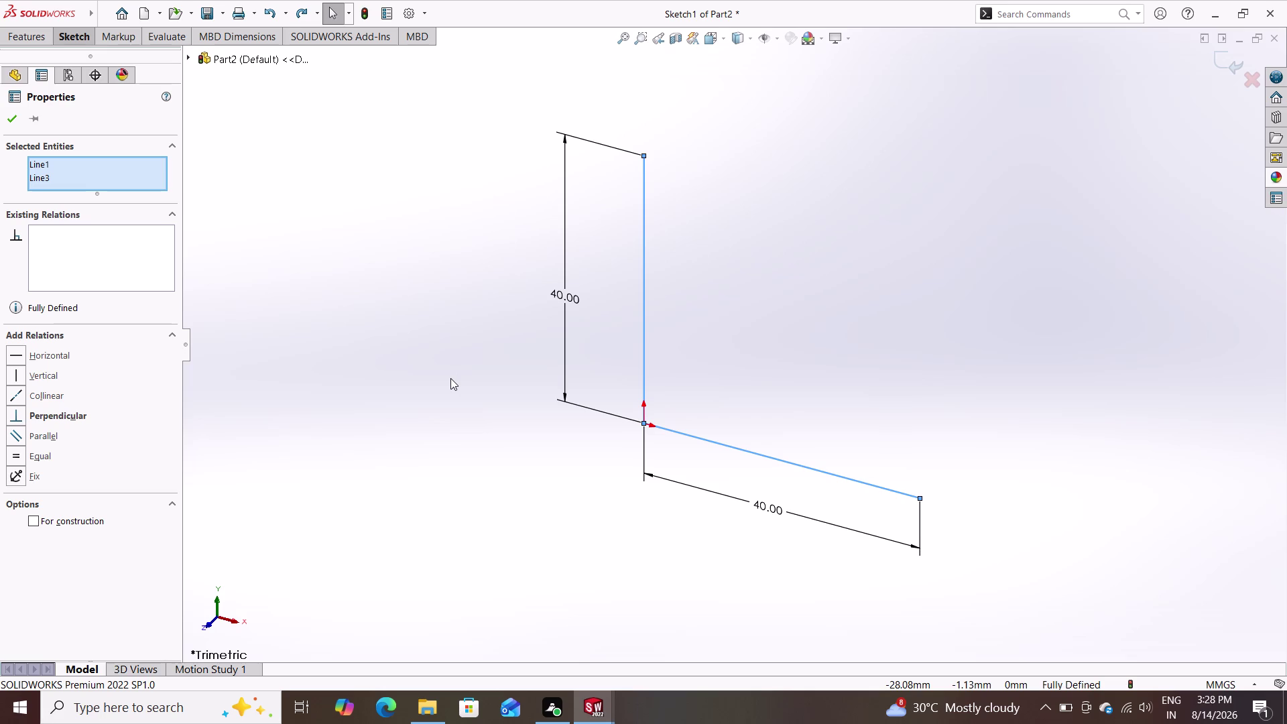
key(ctrl+y)
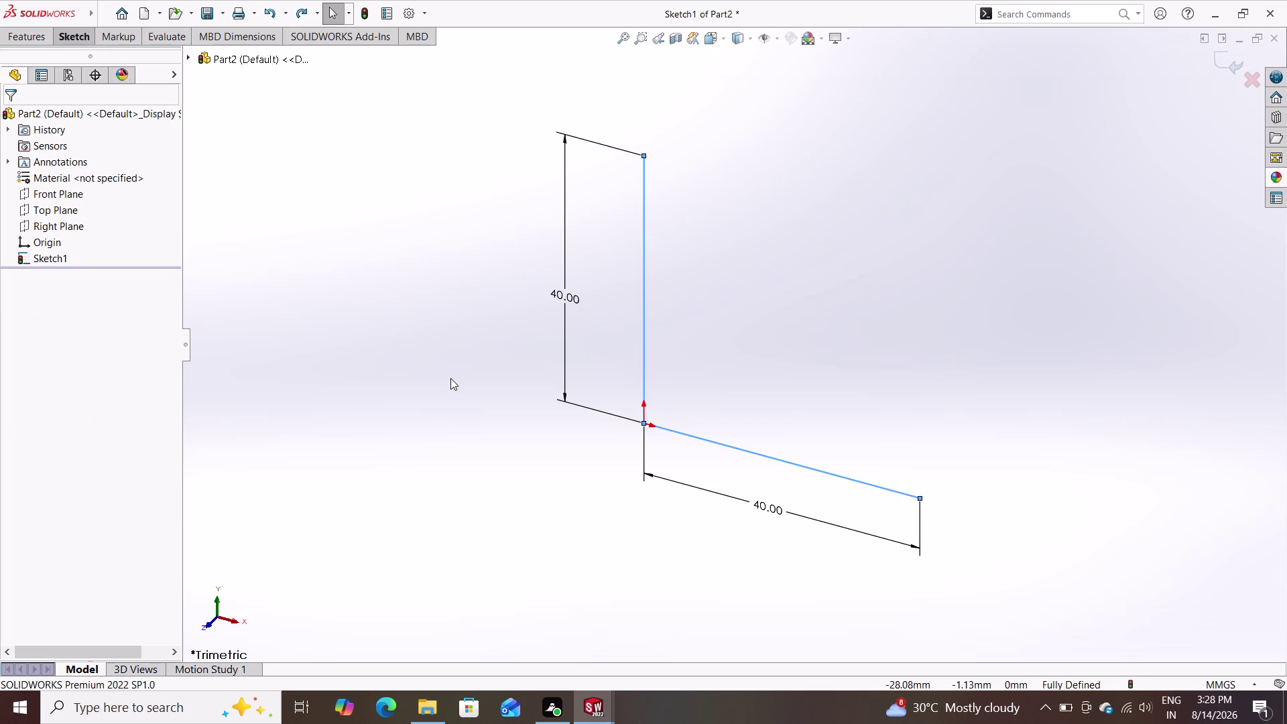
key(ctrl+y)
key(ctrl+y)
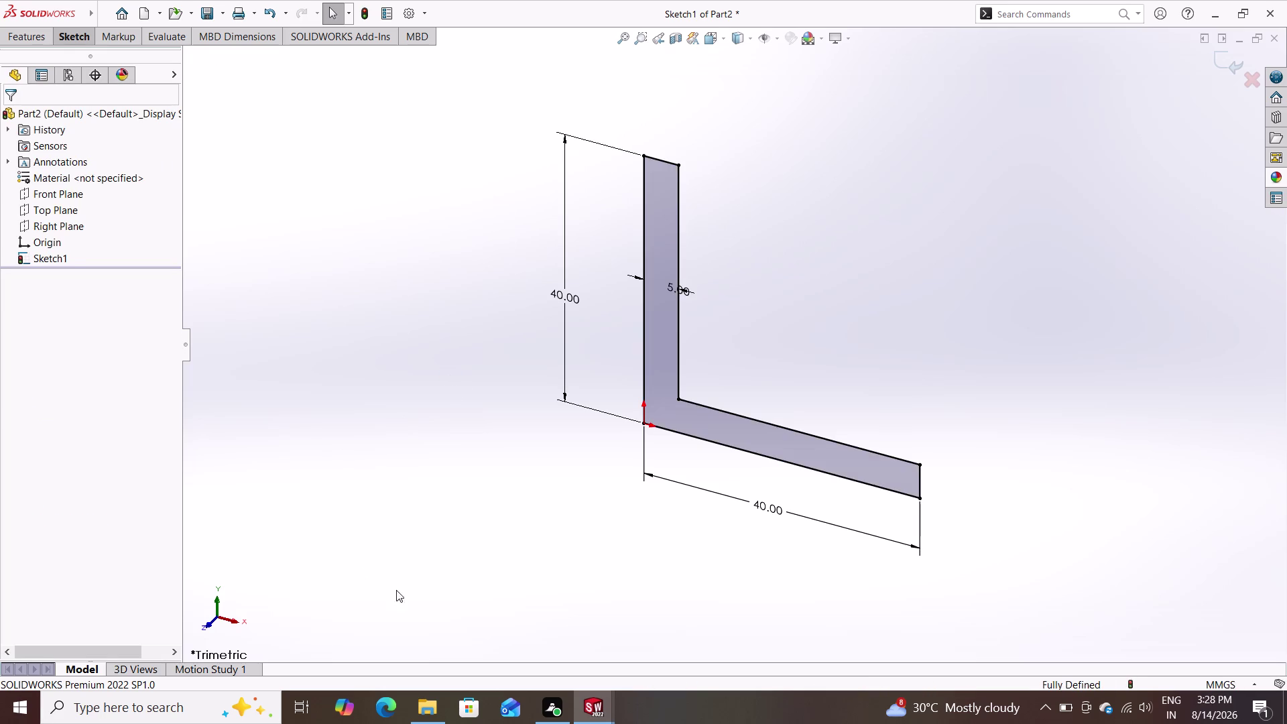
click(235, 619)
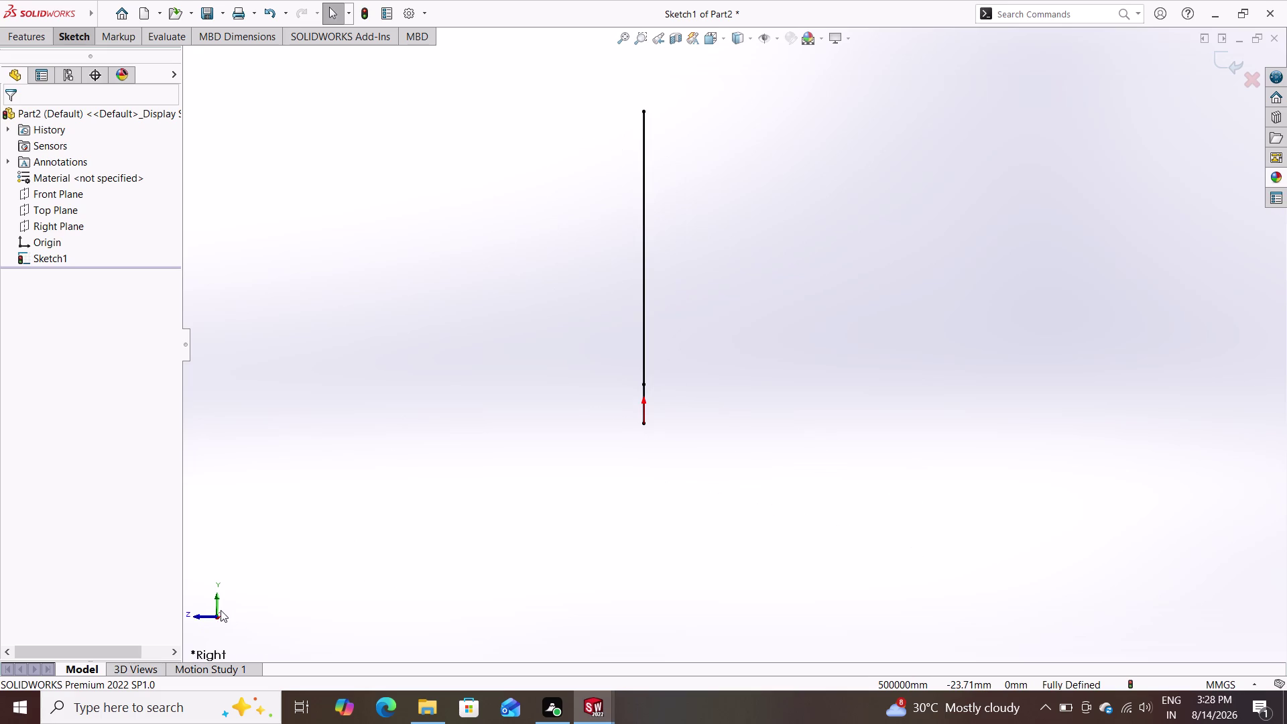
View the L profile from the top and exit Sketch1.
click(215, 604)
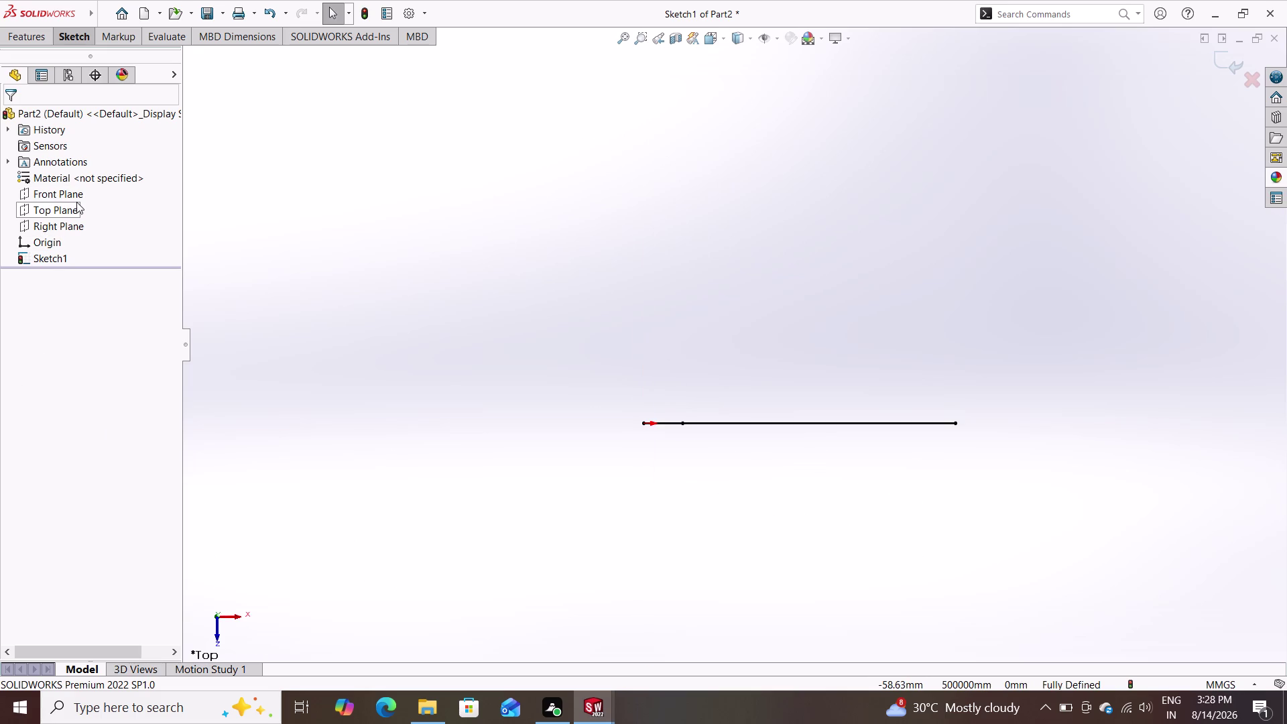
click(70, 197)
double_click(83, 178)
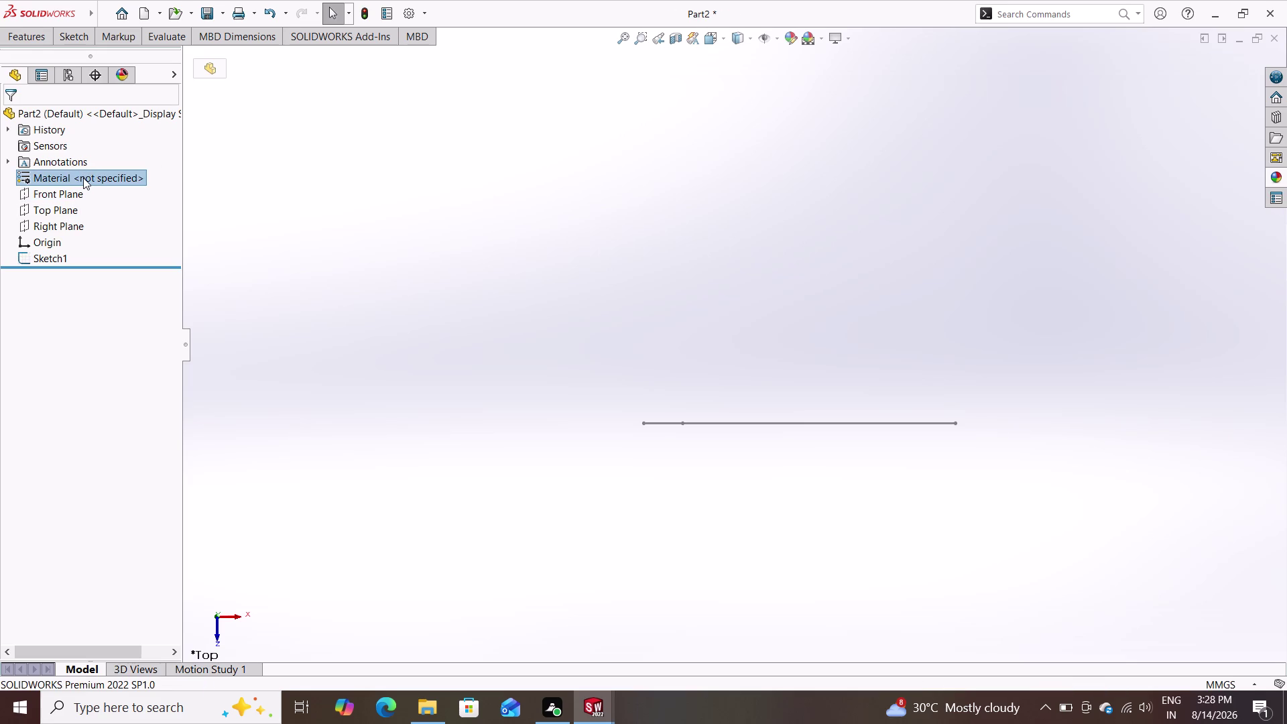
click(71, 223)
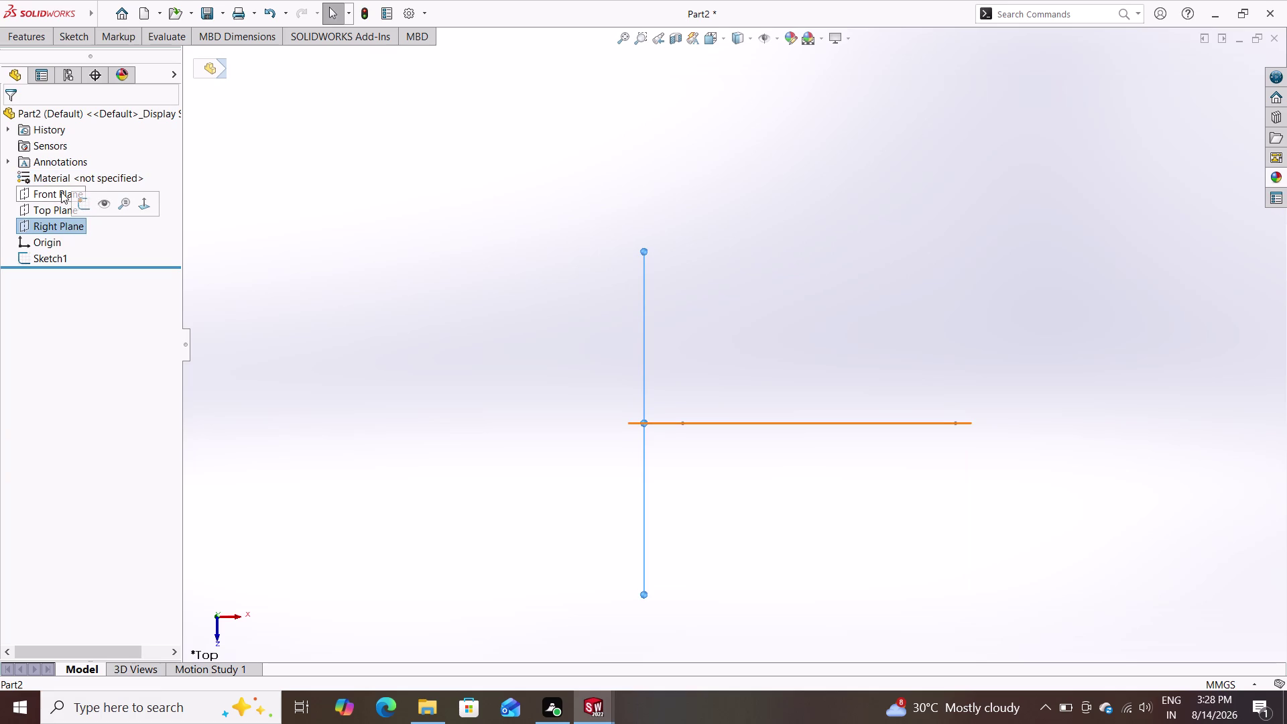
Select the Front Plane and begin Sketch2 on it.
double_click(50, 199)
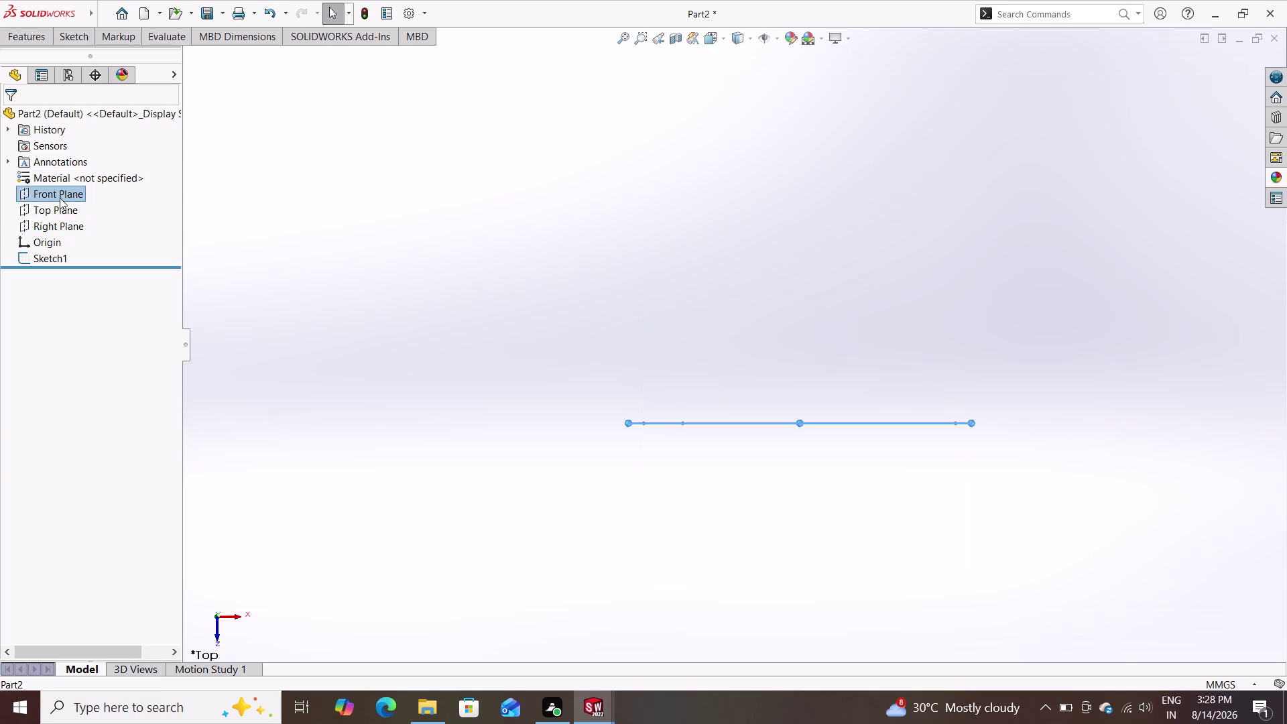
click(59, 198)
click(74, 177)
double_click(67, 198)
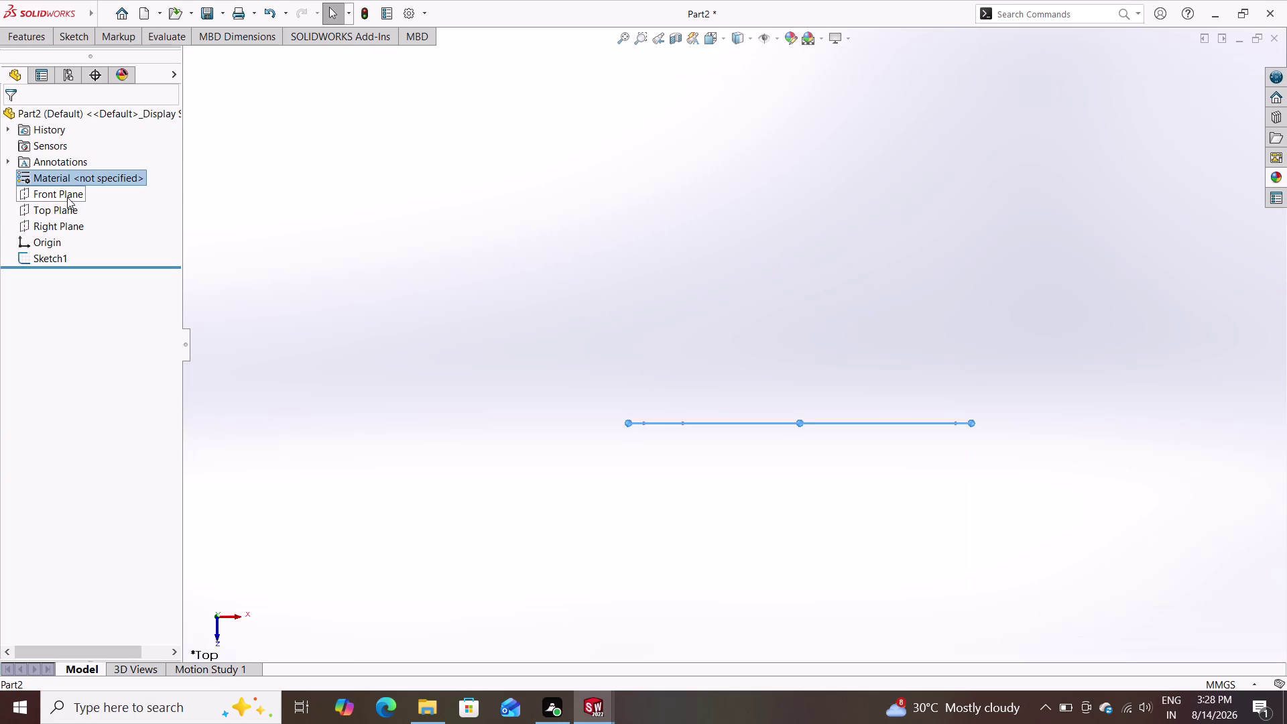
click(29, 193)
click(41, 179)
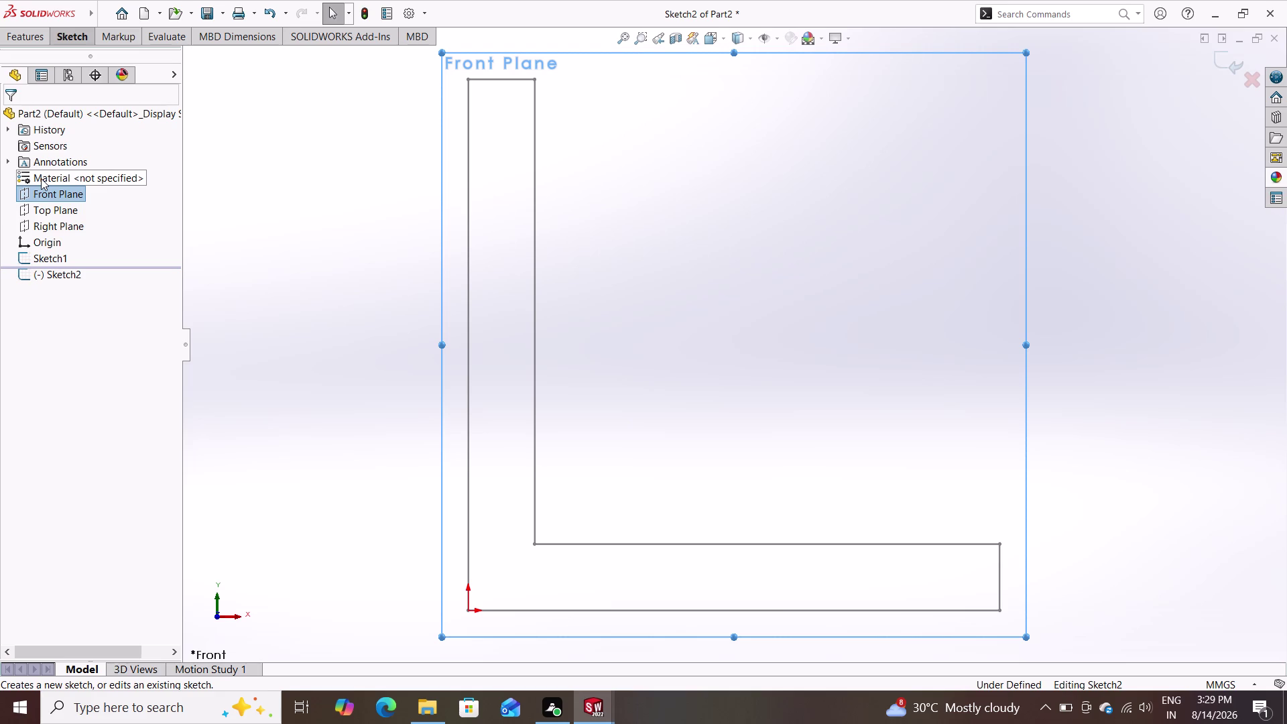
click(84, 35)
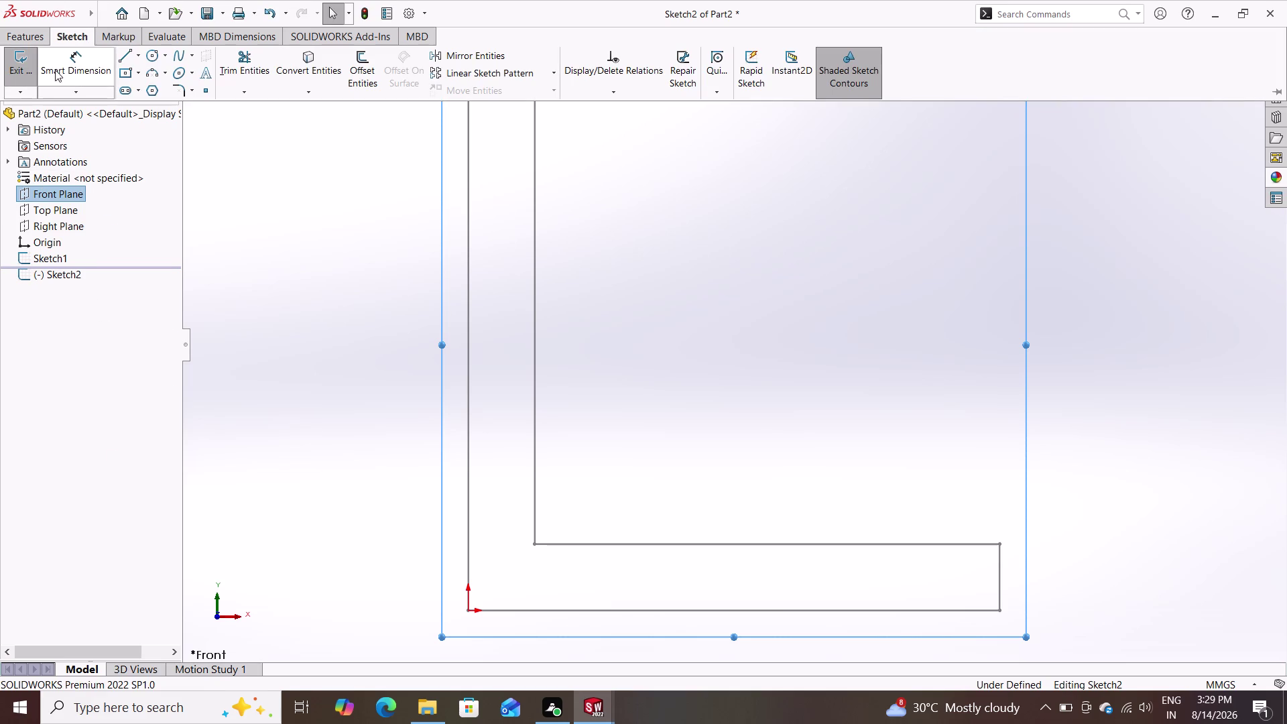
Start Sketch Fillet on the L corners, then cancel it.
click(178, 91)
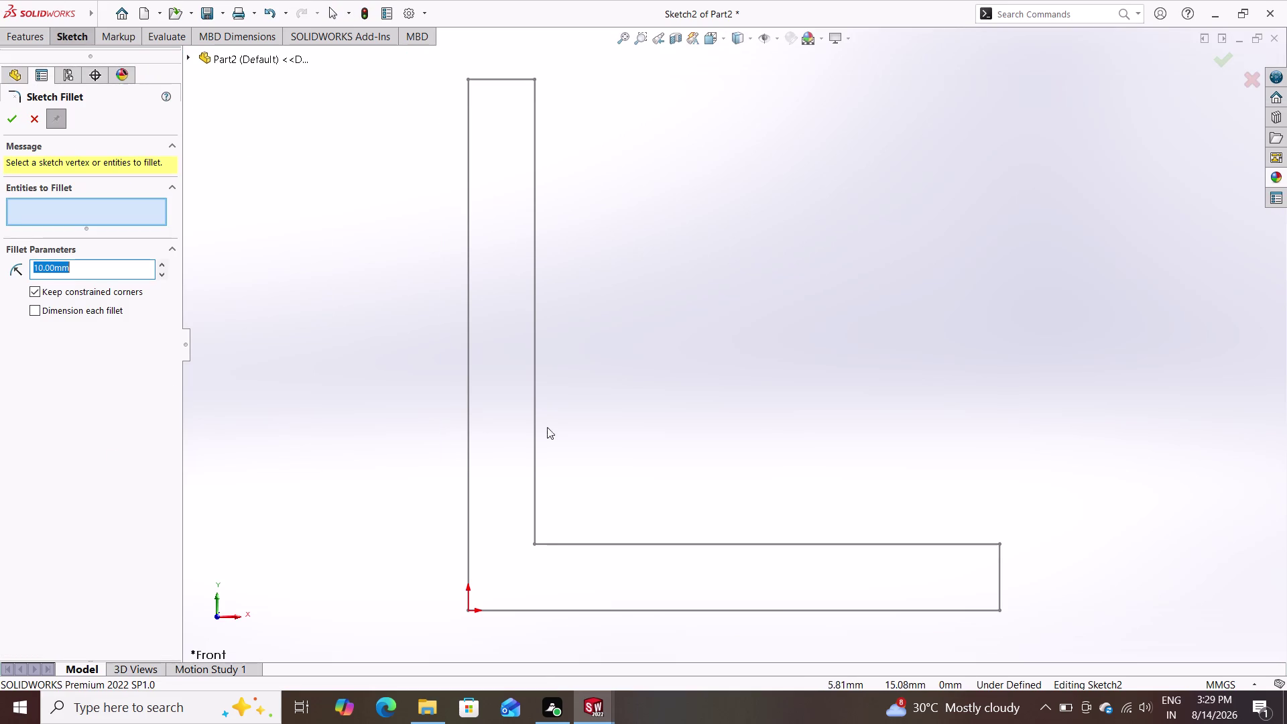
double_click(535, 509)
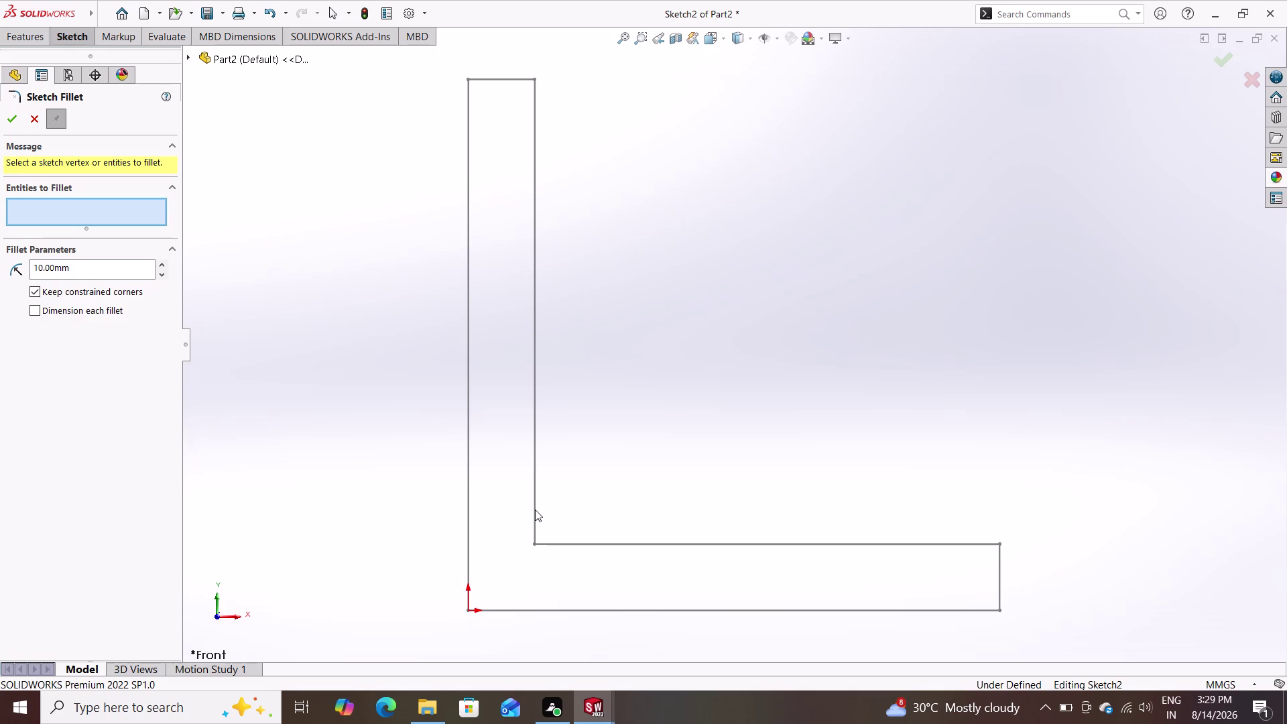
double_click(537, 540)
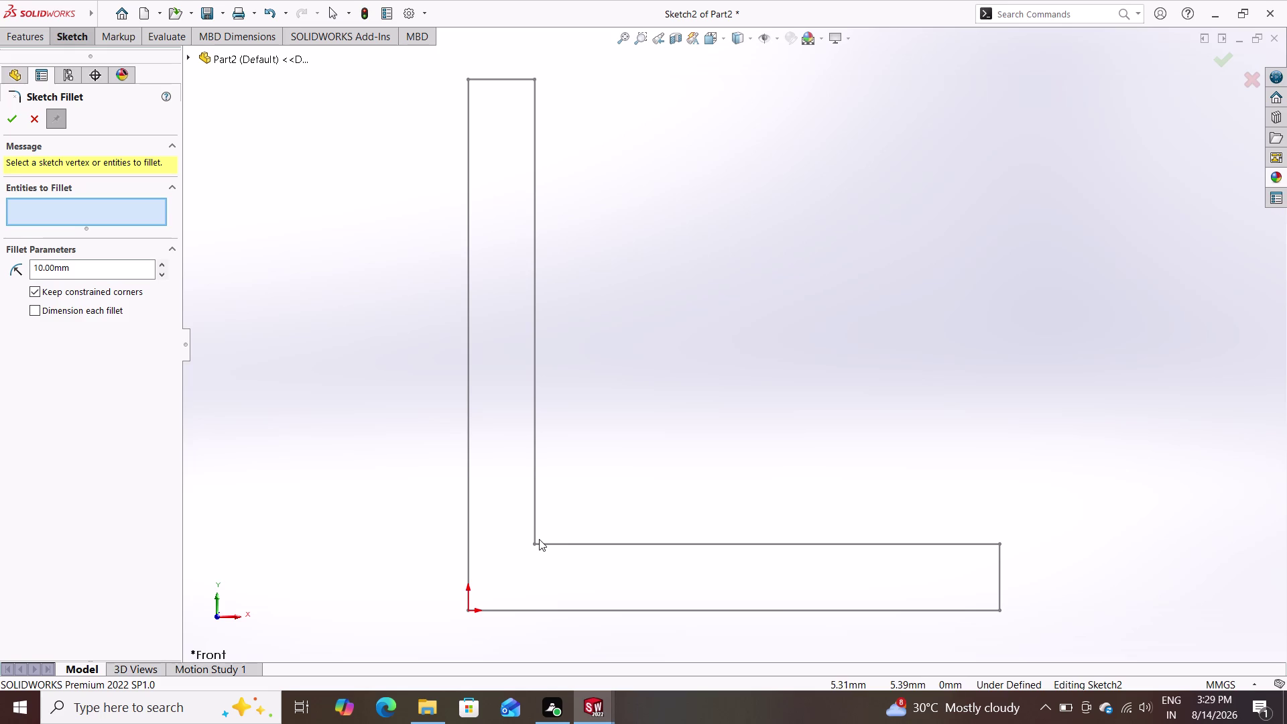
key(Escape)
key(Escape)
triple_click(550, 538)
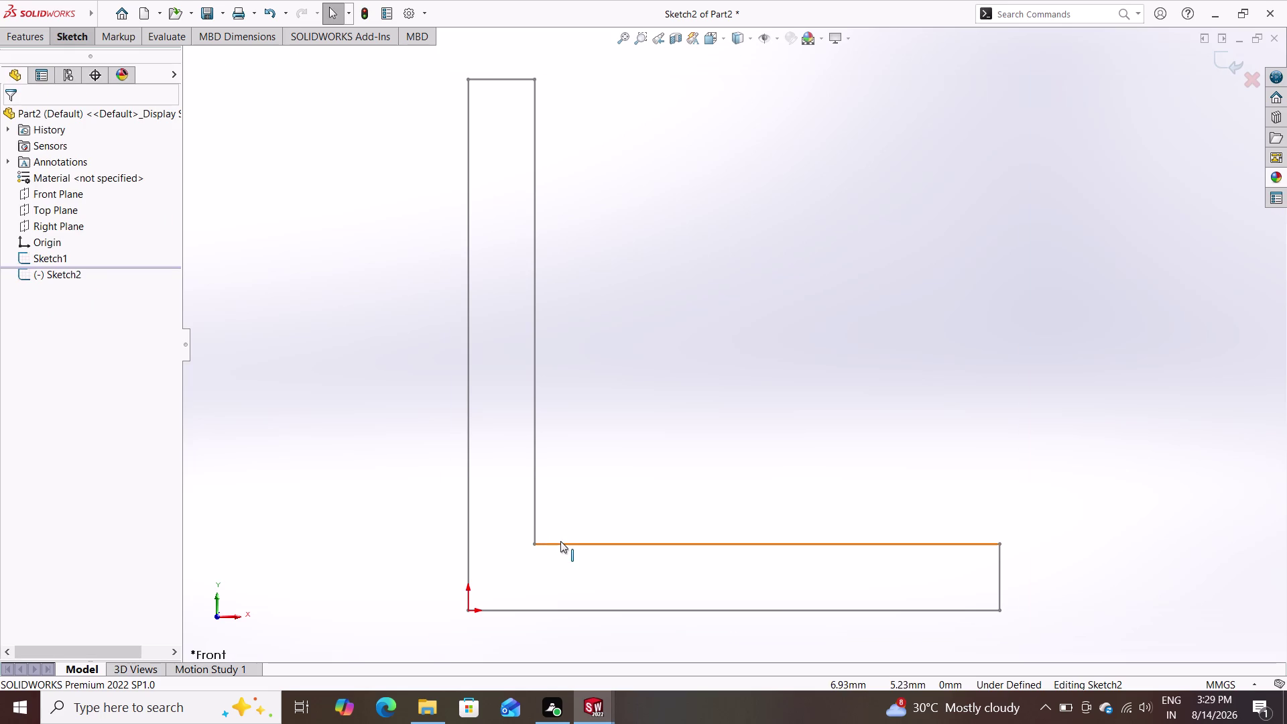
double_click(560, 541)
key(Escape)
key(Escape)
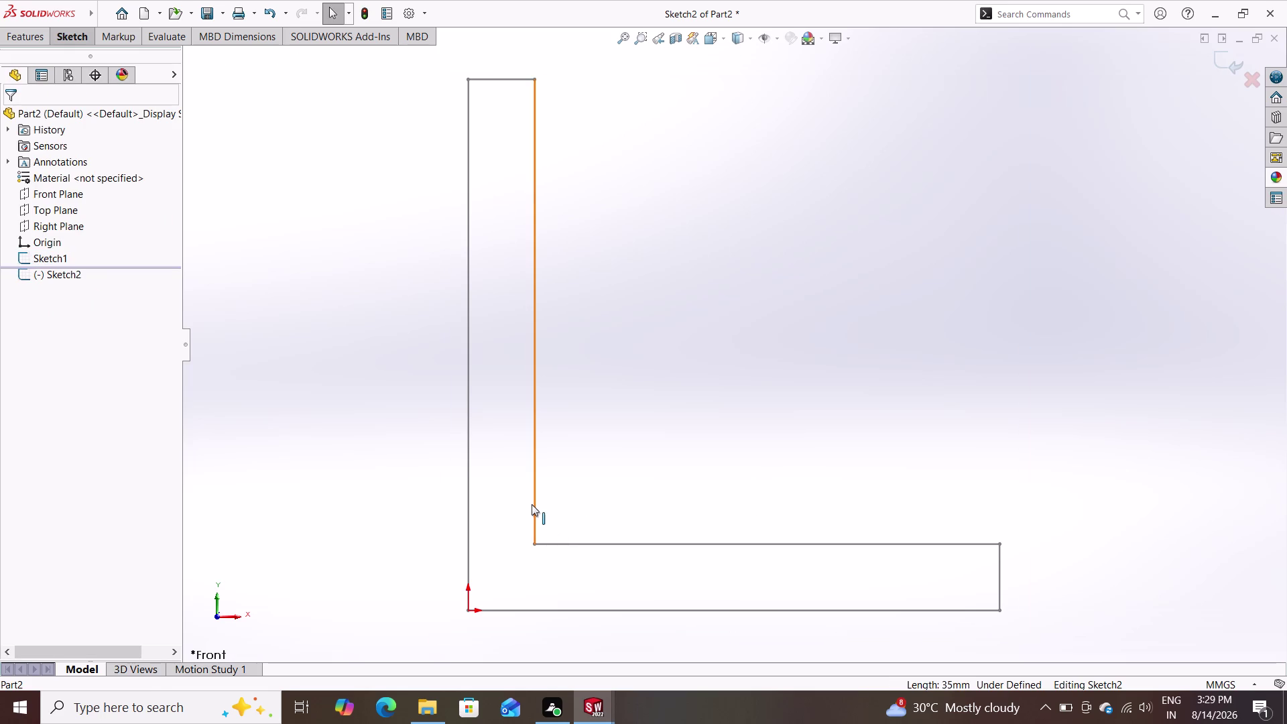
triple_click(533, 497)
key(Escape)
key(Escape)
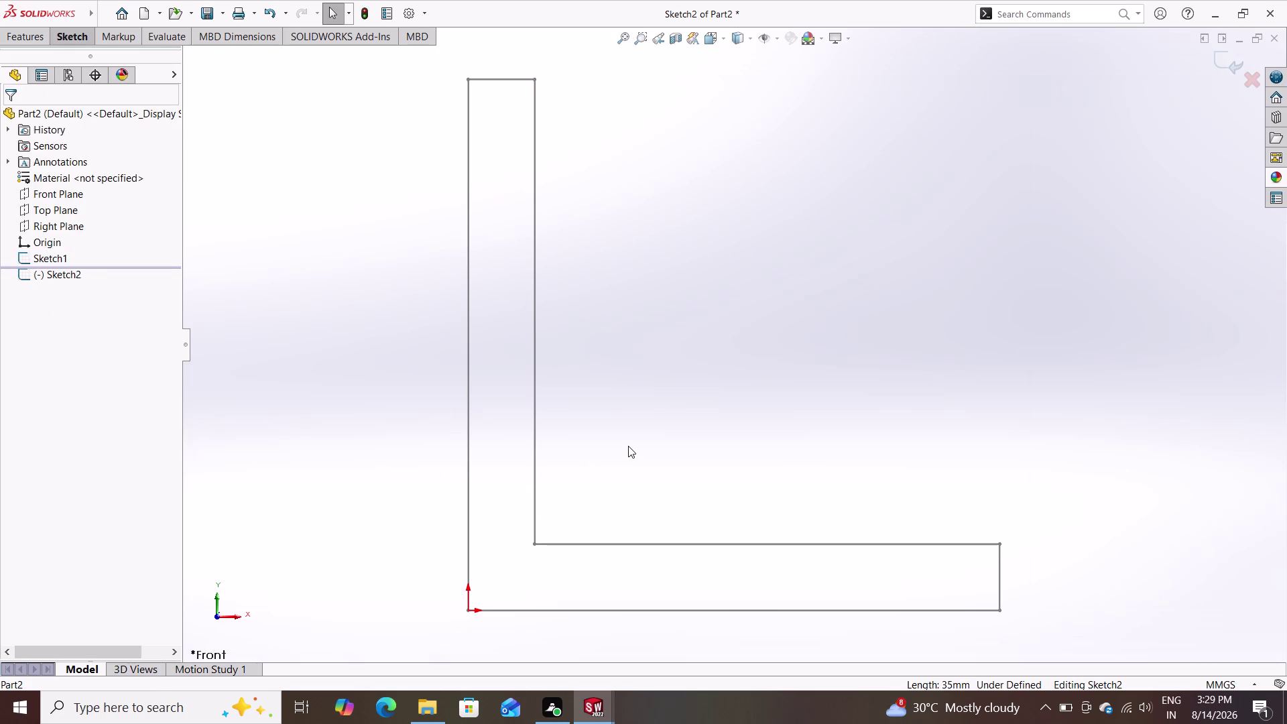
key(Escape)
Test selecting the inner L edges, then hide Sketch1 from the design tree.
double_click(657, 540)
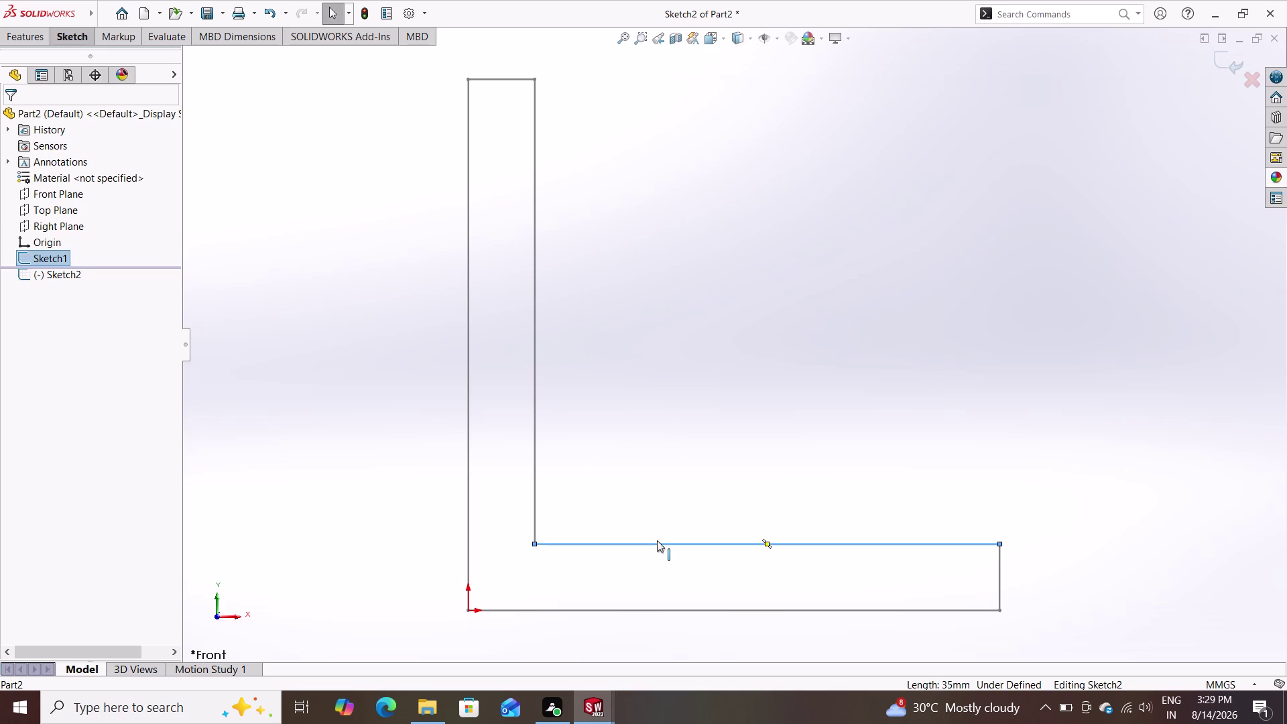
click(657, 540)
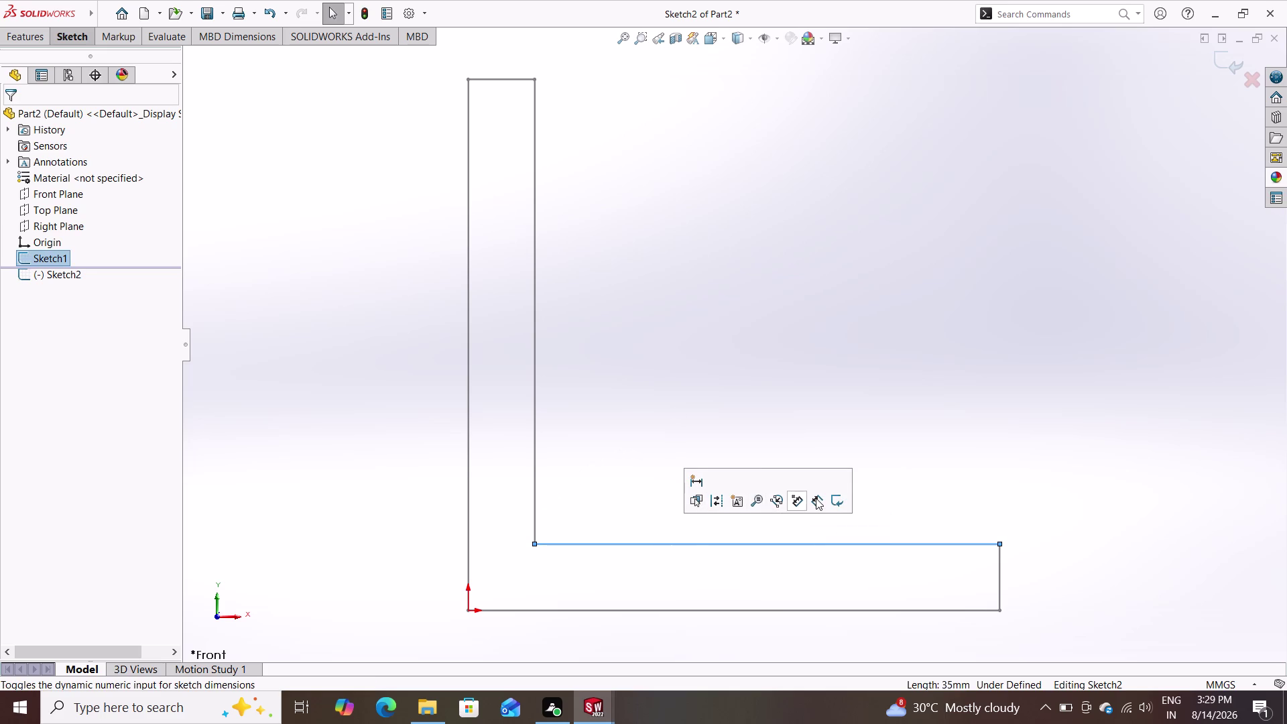
click(815, 498)
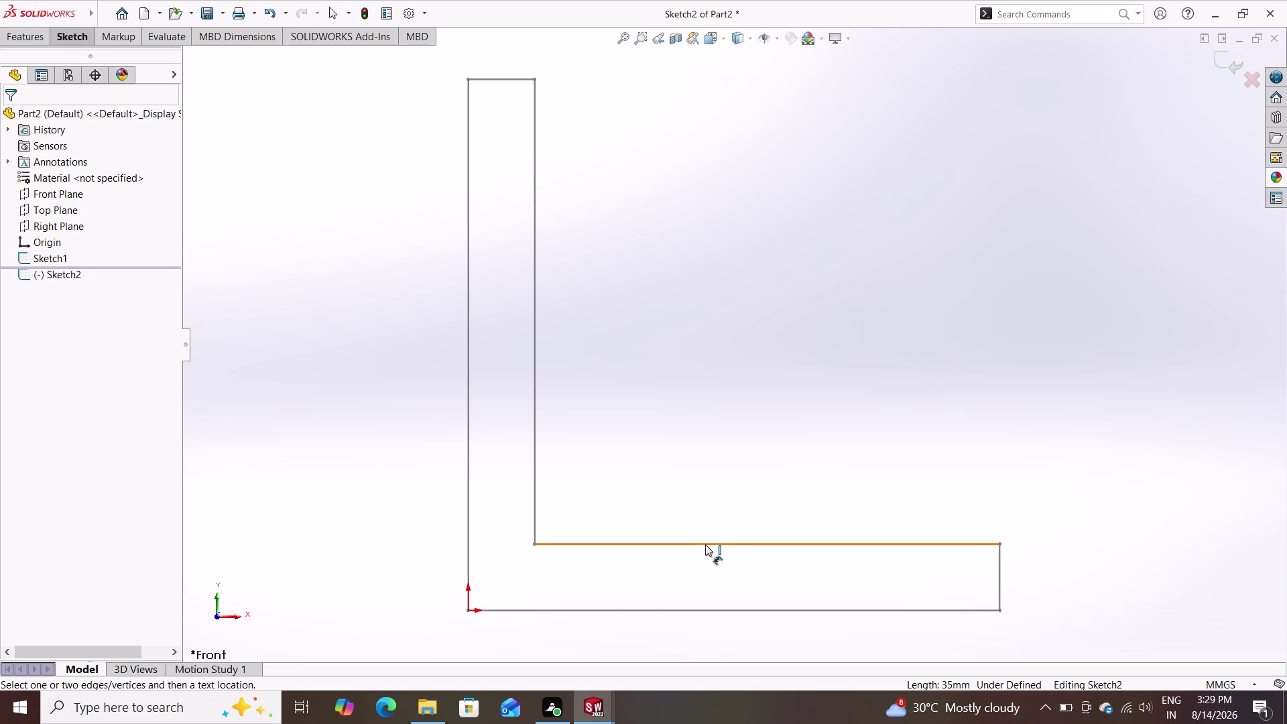
key(Escape)
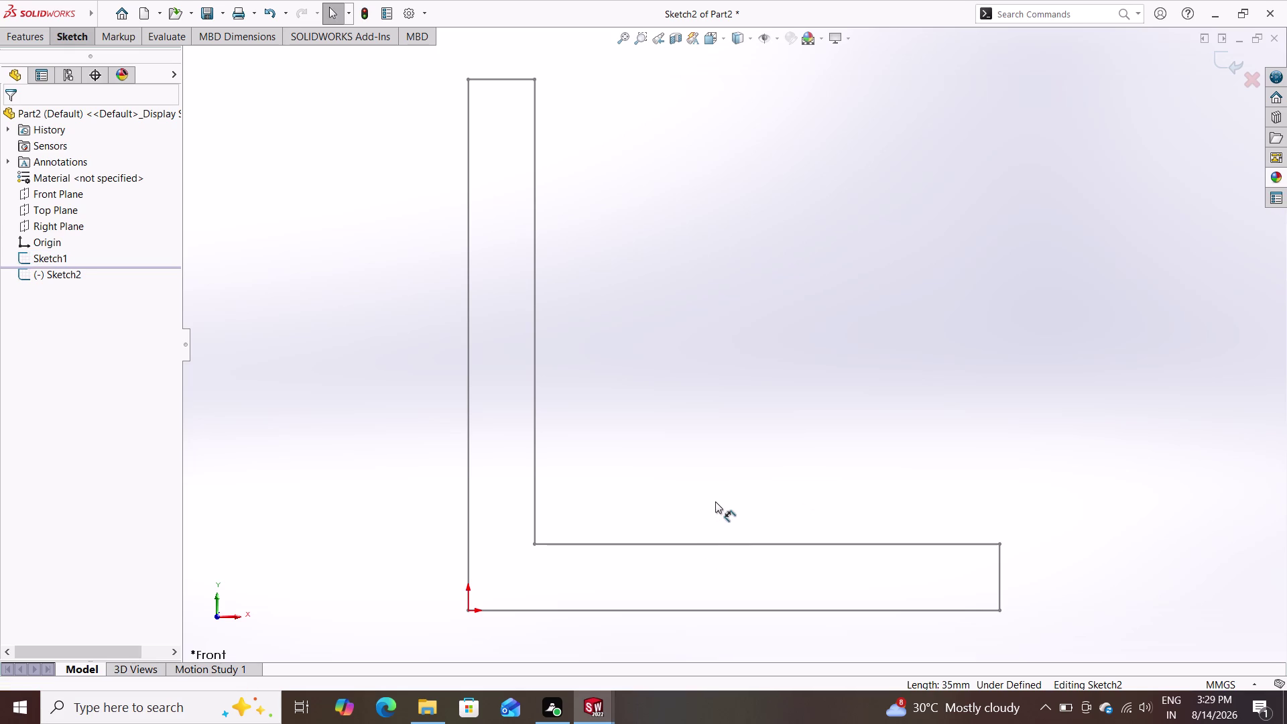
key(Escape)
key(Escape)
click(536, 203)
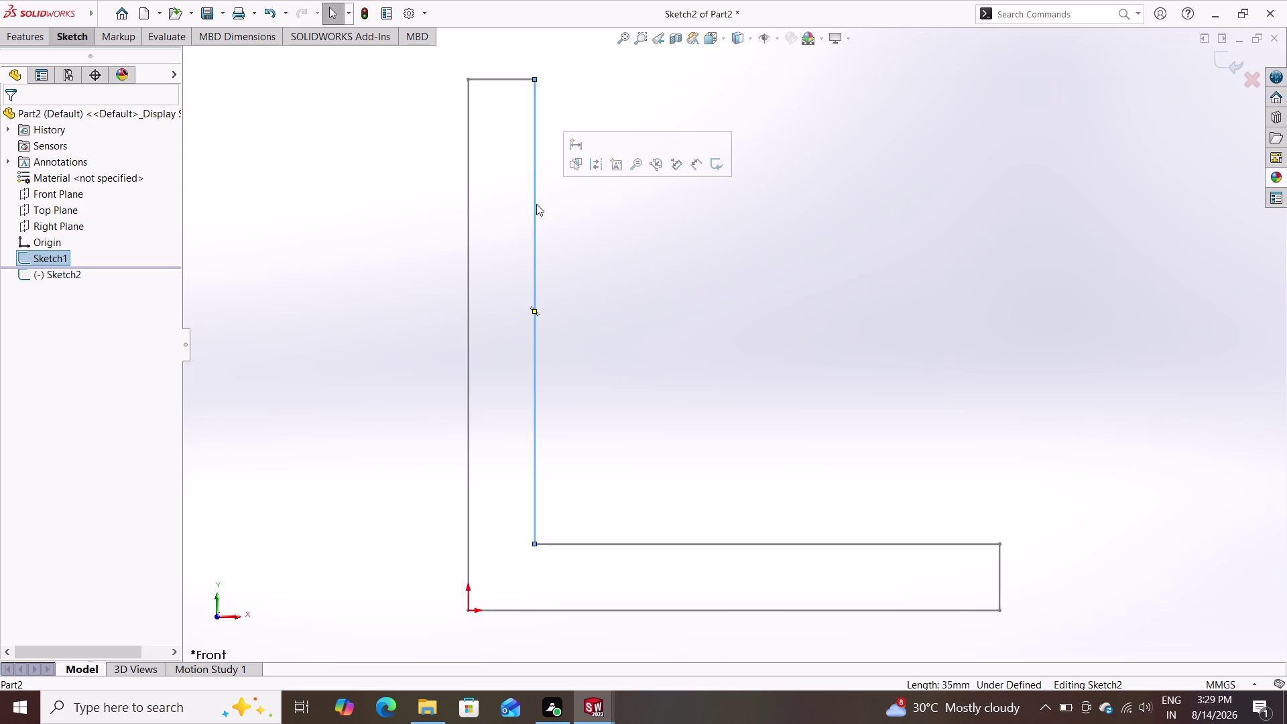
key(Escape)
scroll(down, 3)
scroll(up, 3)
key(Escape)
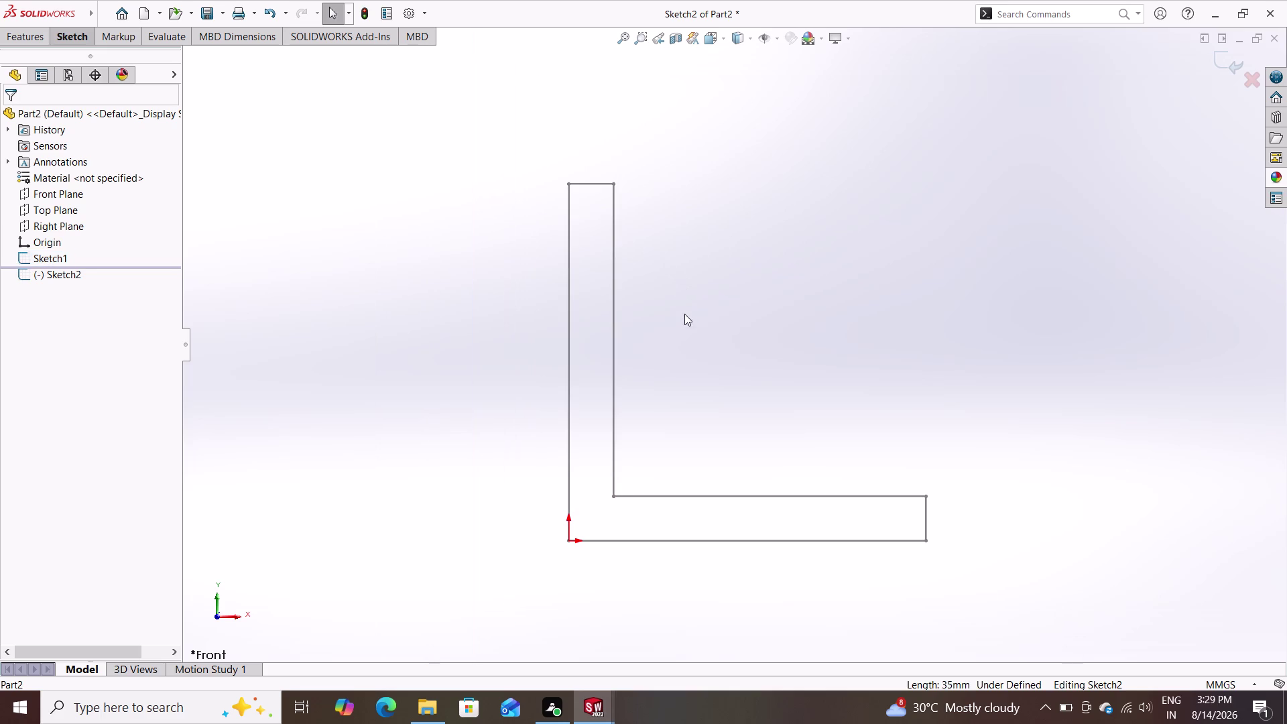
key(Escape)
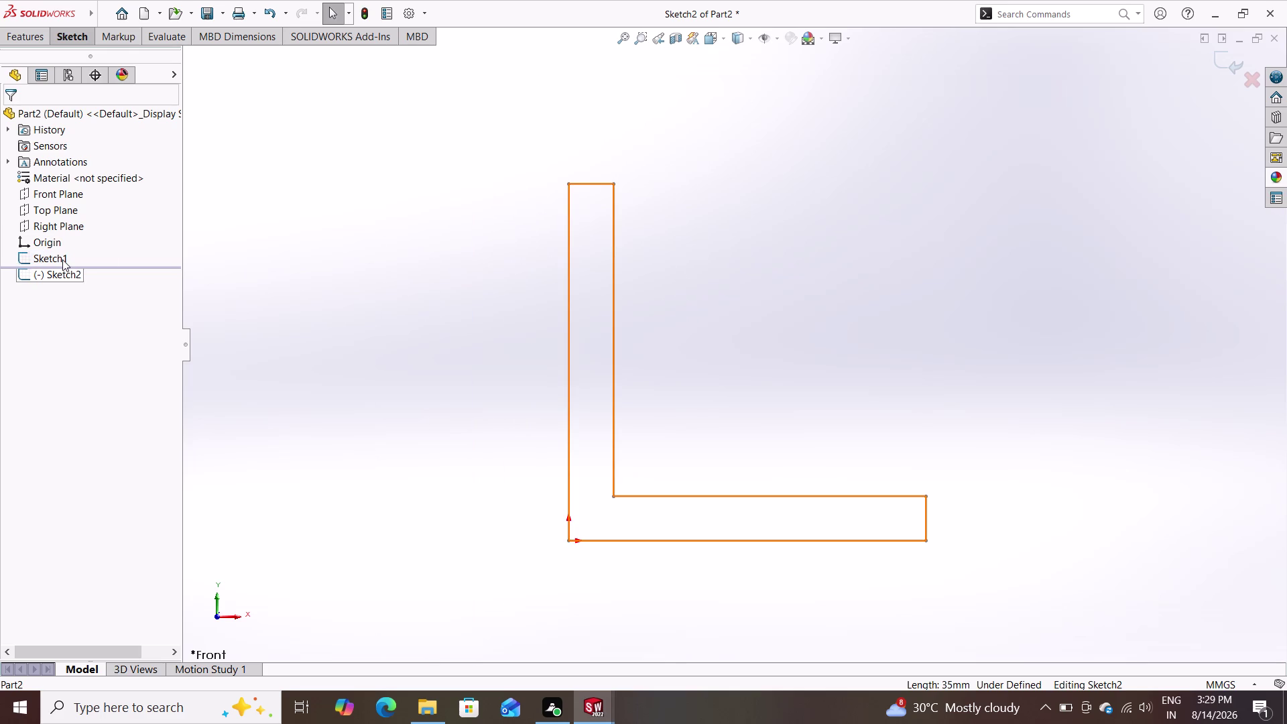
click(63, 260)
double_click(77, 236)
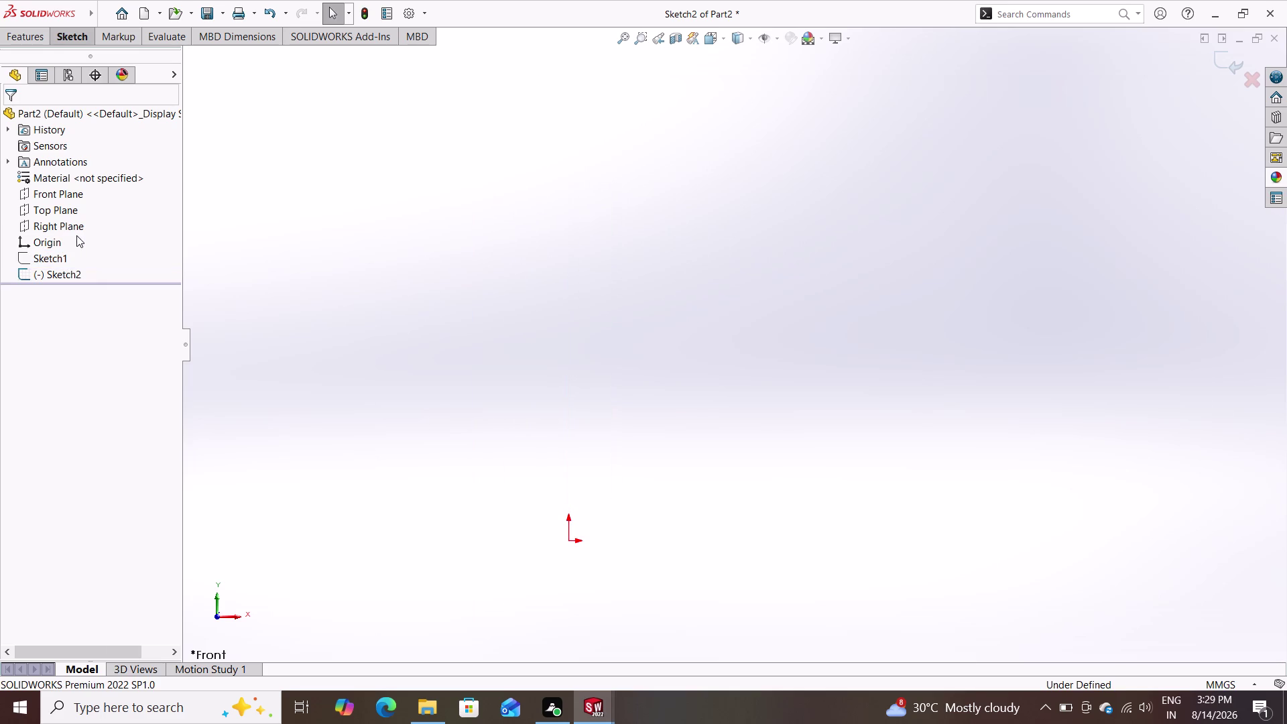
Select Sketch2 in the tree, view it normal-to, and cancel an accidental rename.
click(61, 257)
click(73, 237)
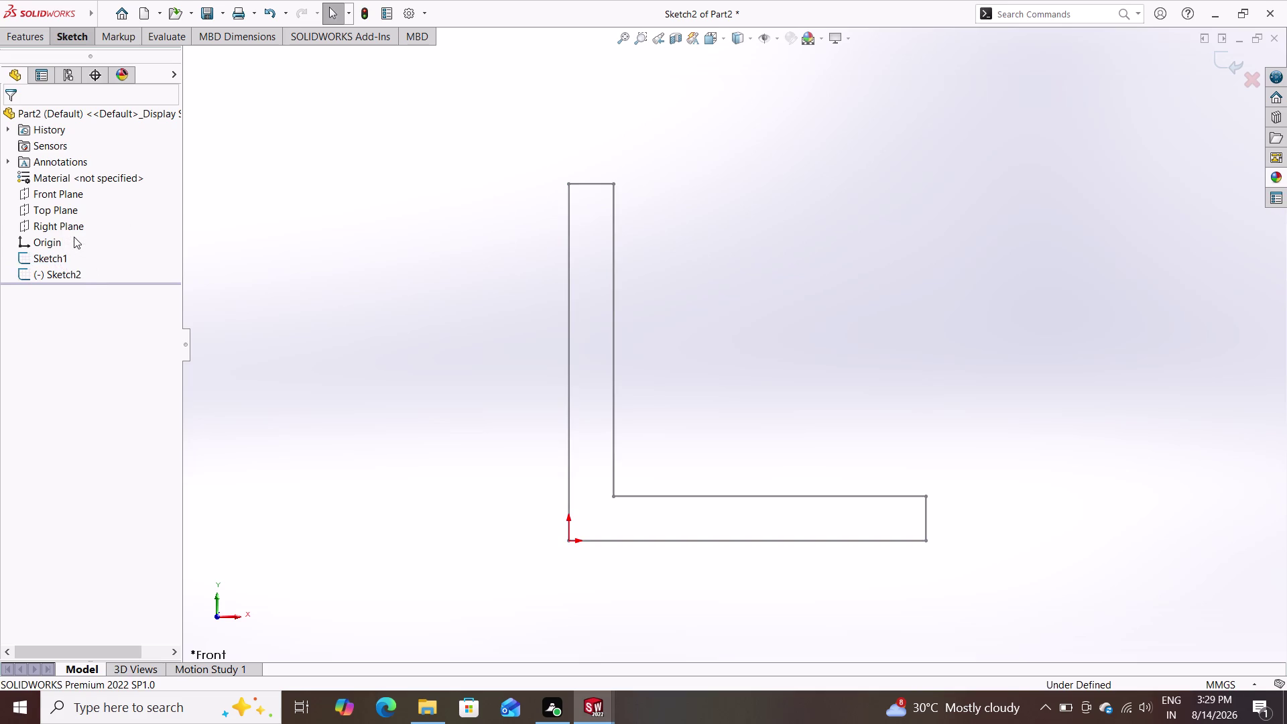
click(65, 274)
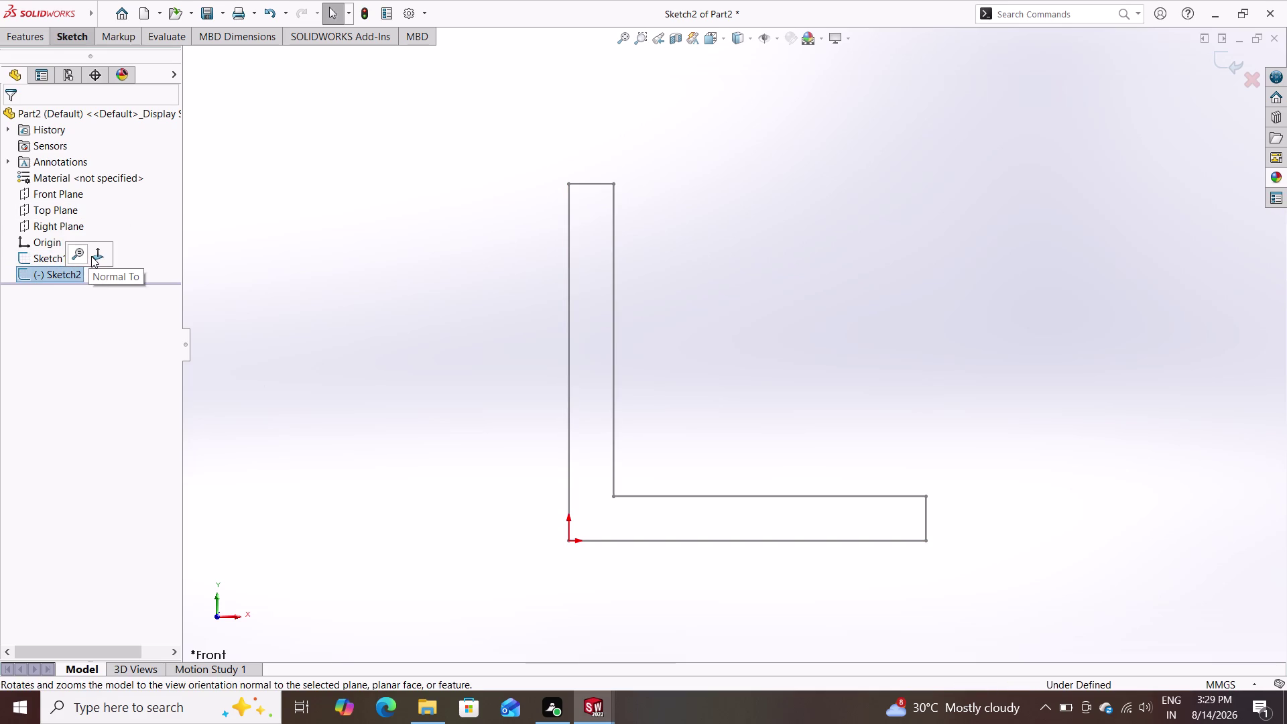
click(103, 254)
double_click(48, 276)
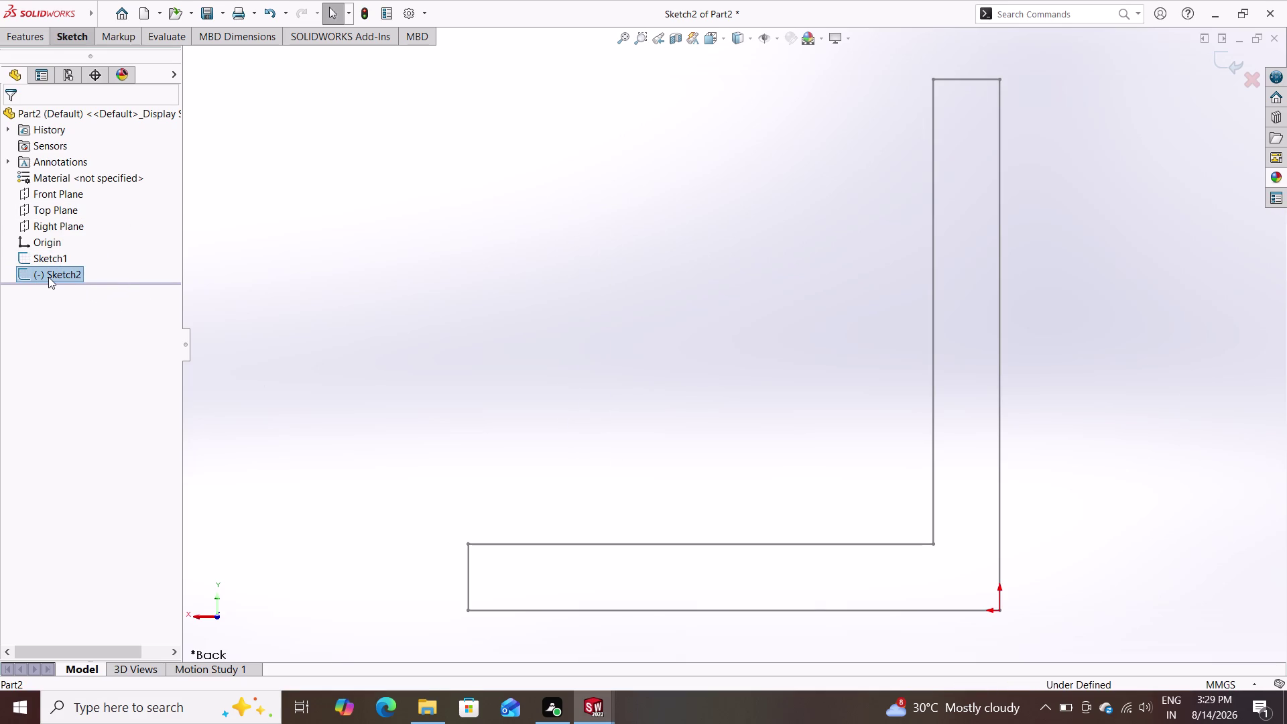
click(57, 268)
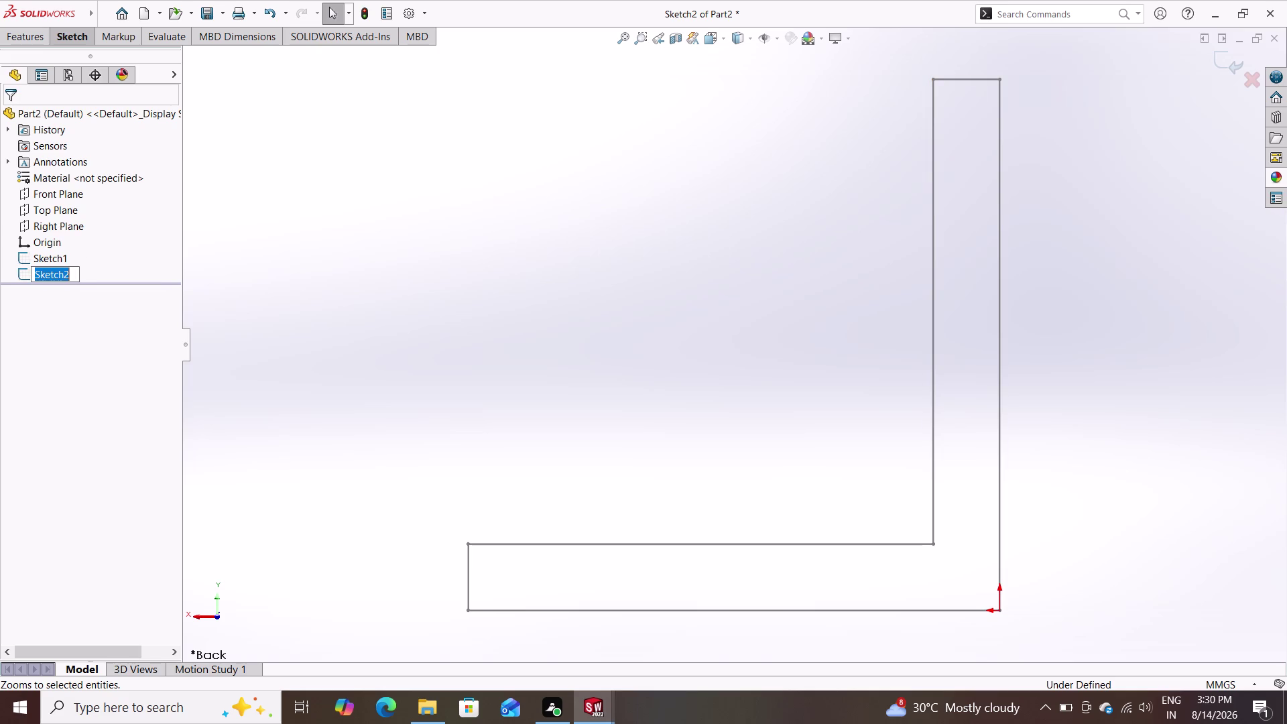
key(Escape)
key(Escape)
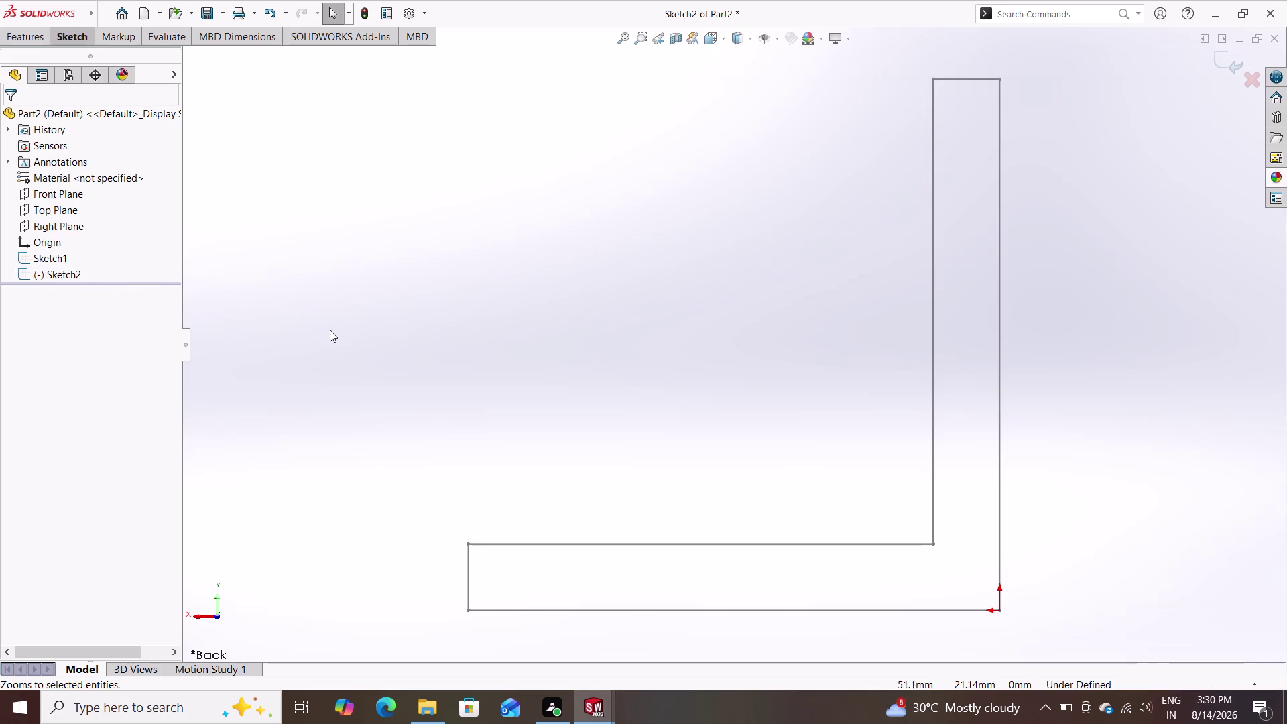
Delete Sketch2 and return to the Front view.
key(ctrl+z)
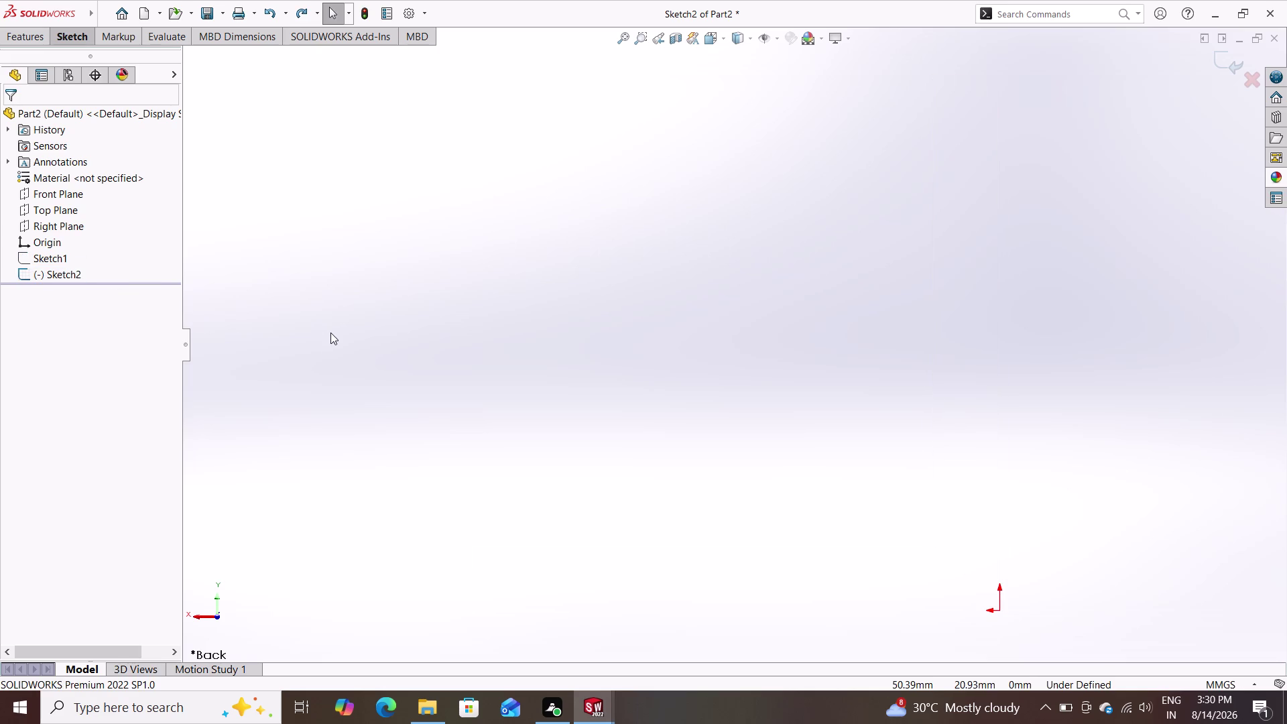
key(ctrl+z)
key(ctrl+z)
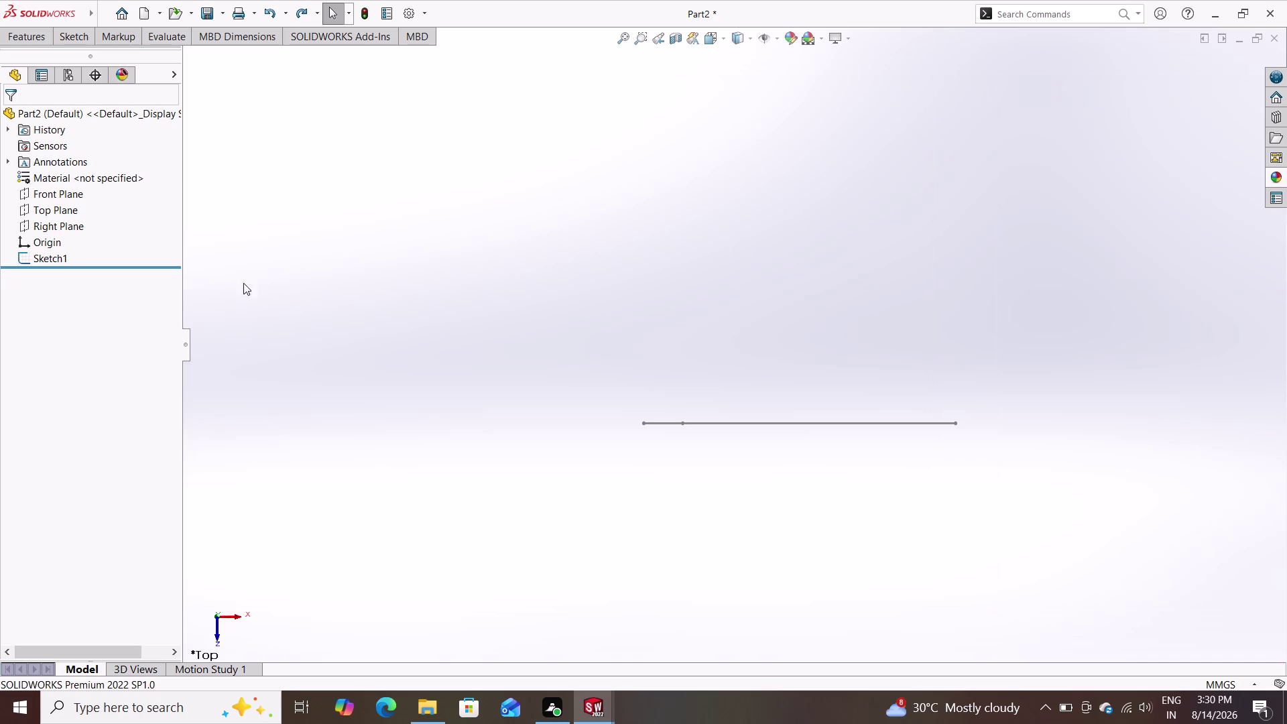
click(236, 612)
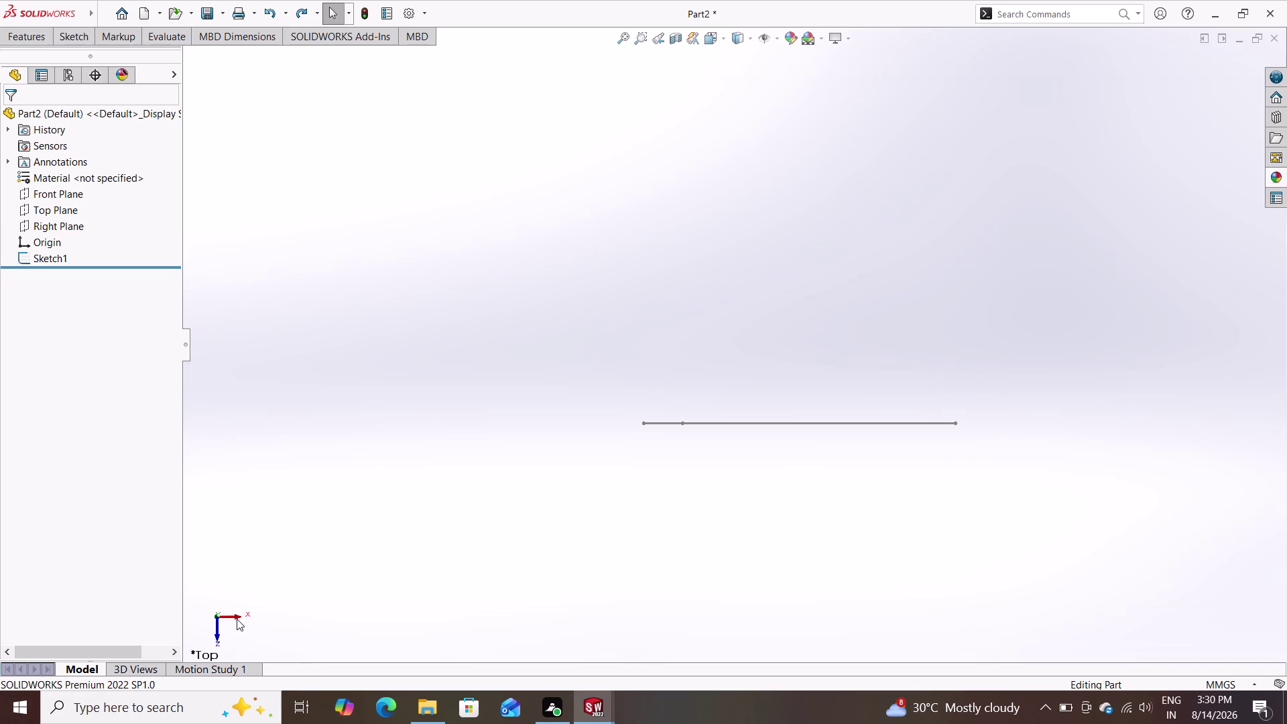
click(237, 620)
click(197, 618)
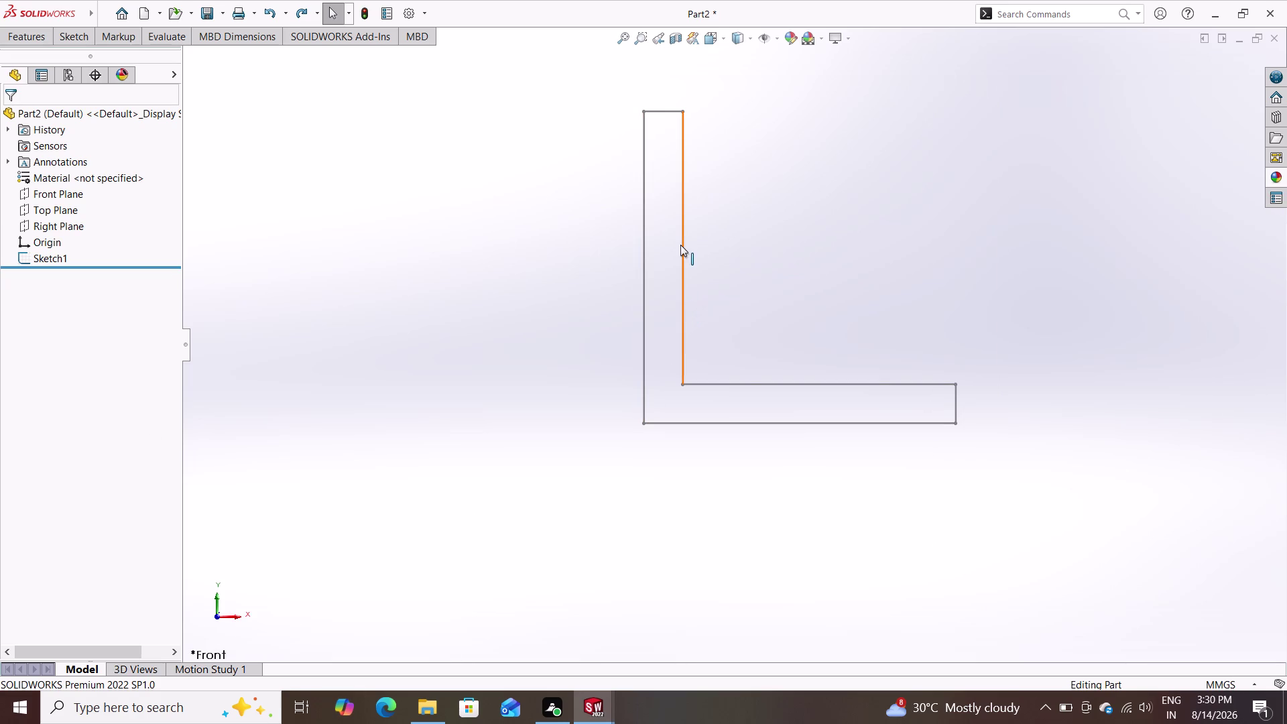
Select the L profile and activate the Line tool.
triple_click(681, 202)
double_click(642, 203)
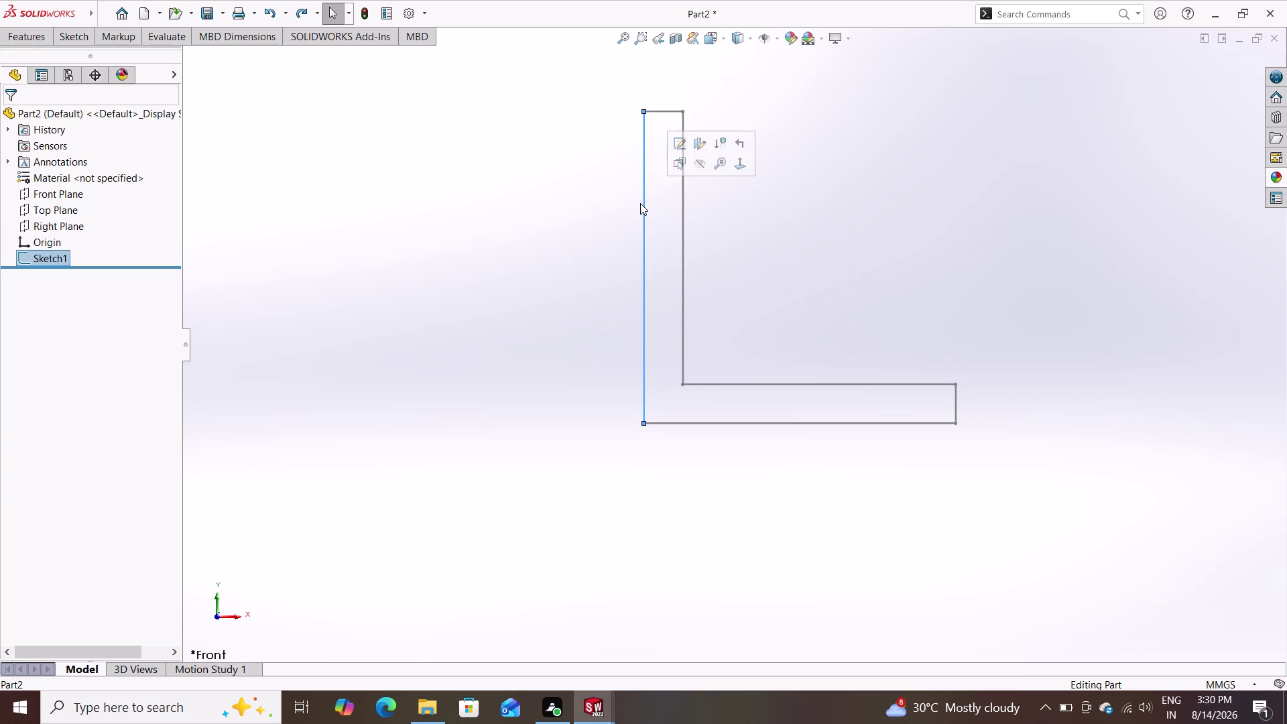
key(Escape)
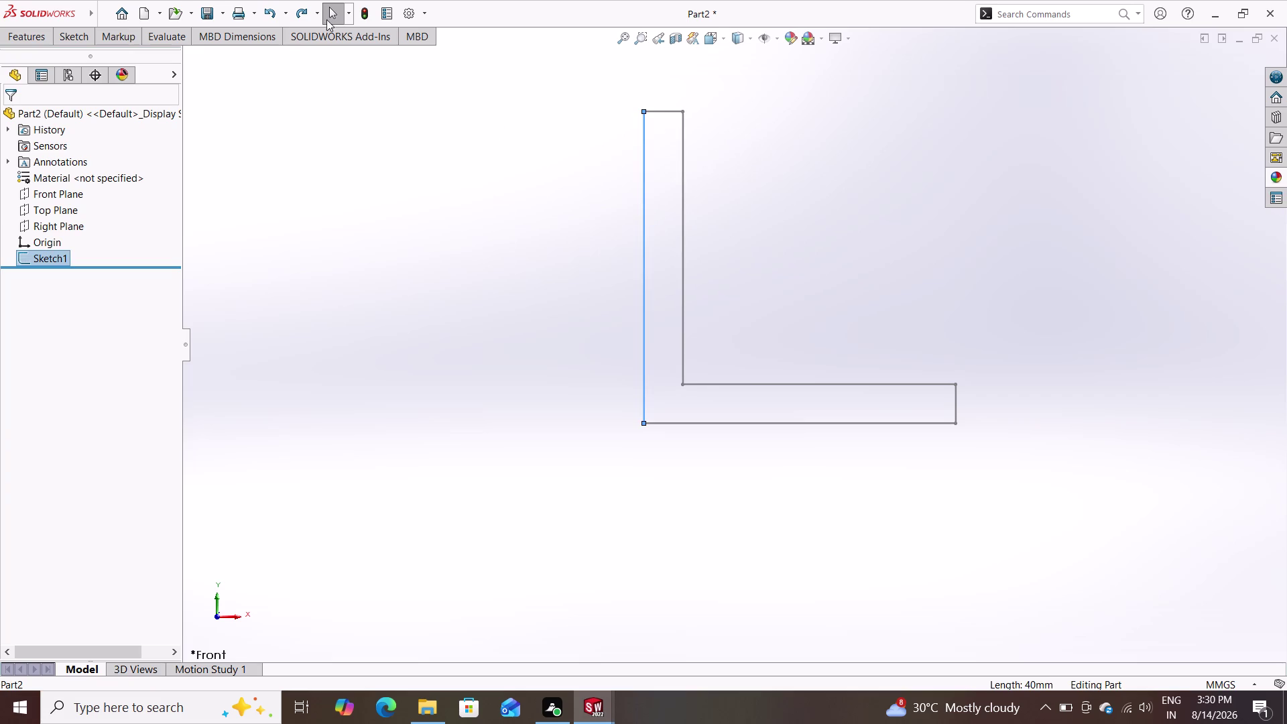
double_click(91, 38)
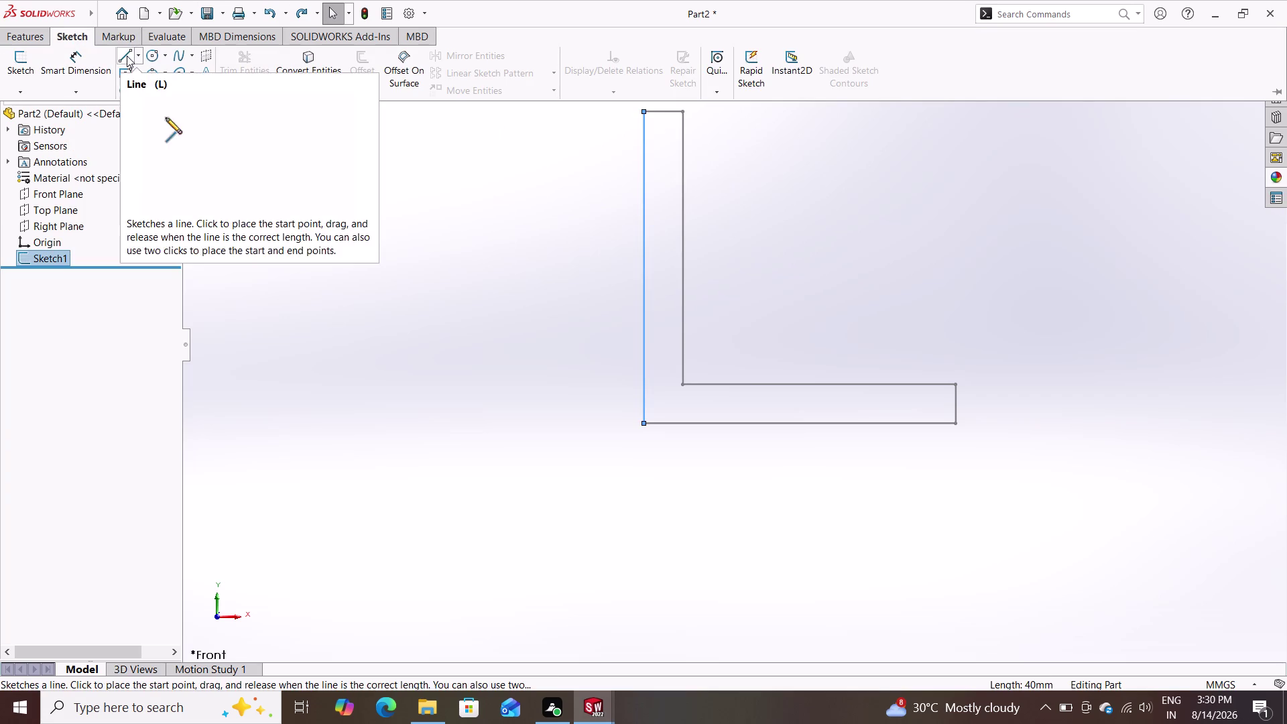
click(126, 55)
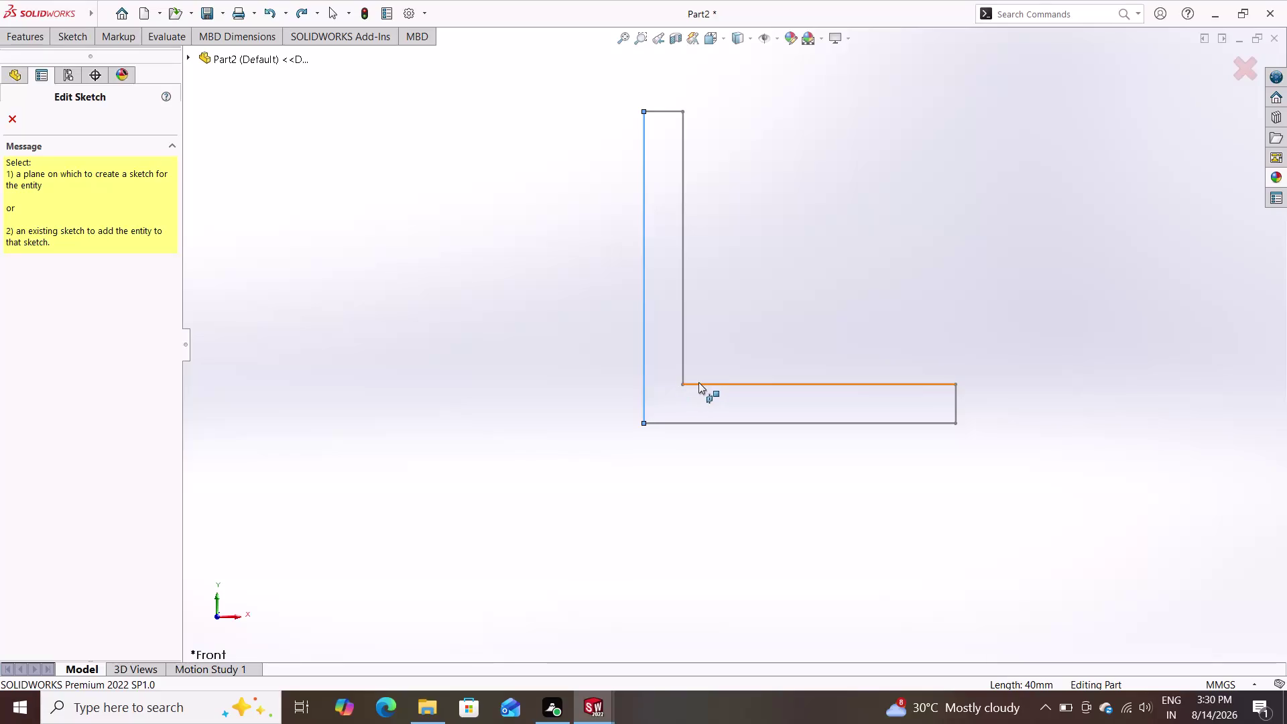
Enter Edit Sketch on Sketch1 through a profile edge and zoom in.
click(743, 382)
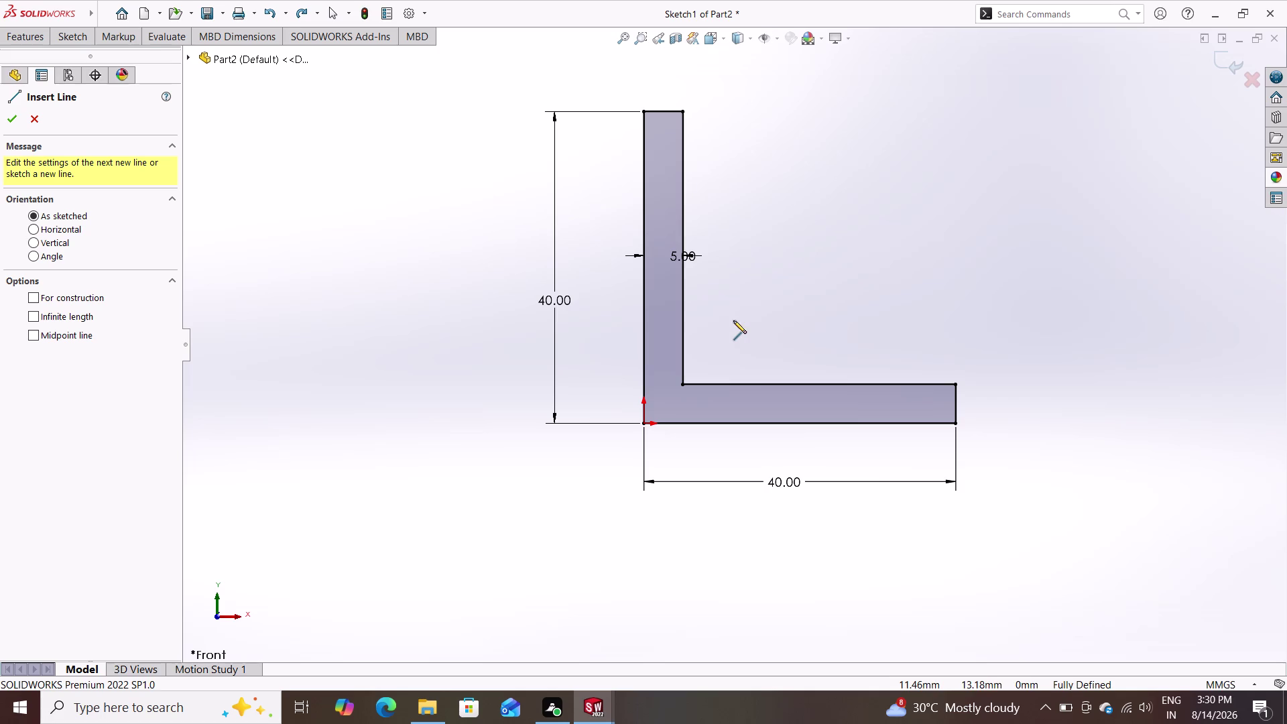
scroll(up, 3)
scroll(up, 3)
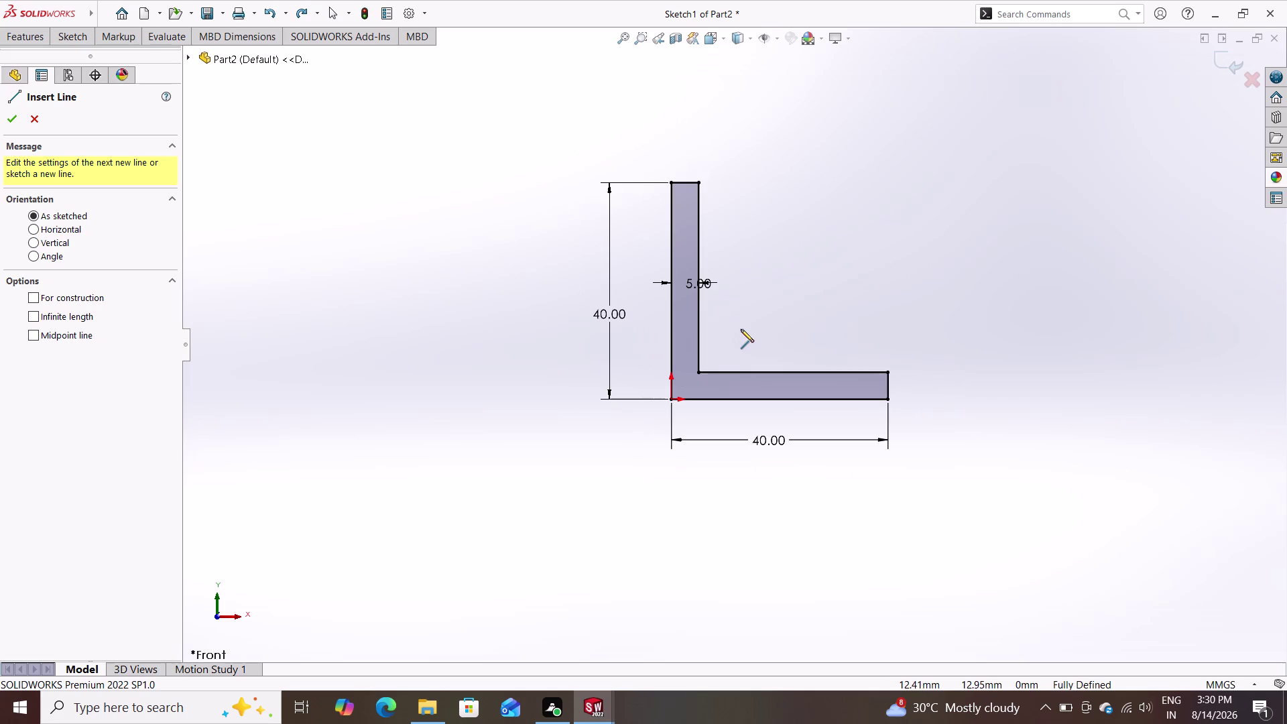
scroll(up, 3)
scroll(down, 3)
scroll(down, 3)
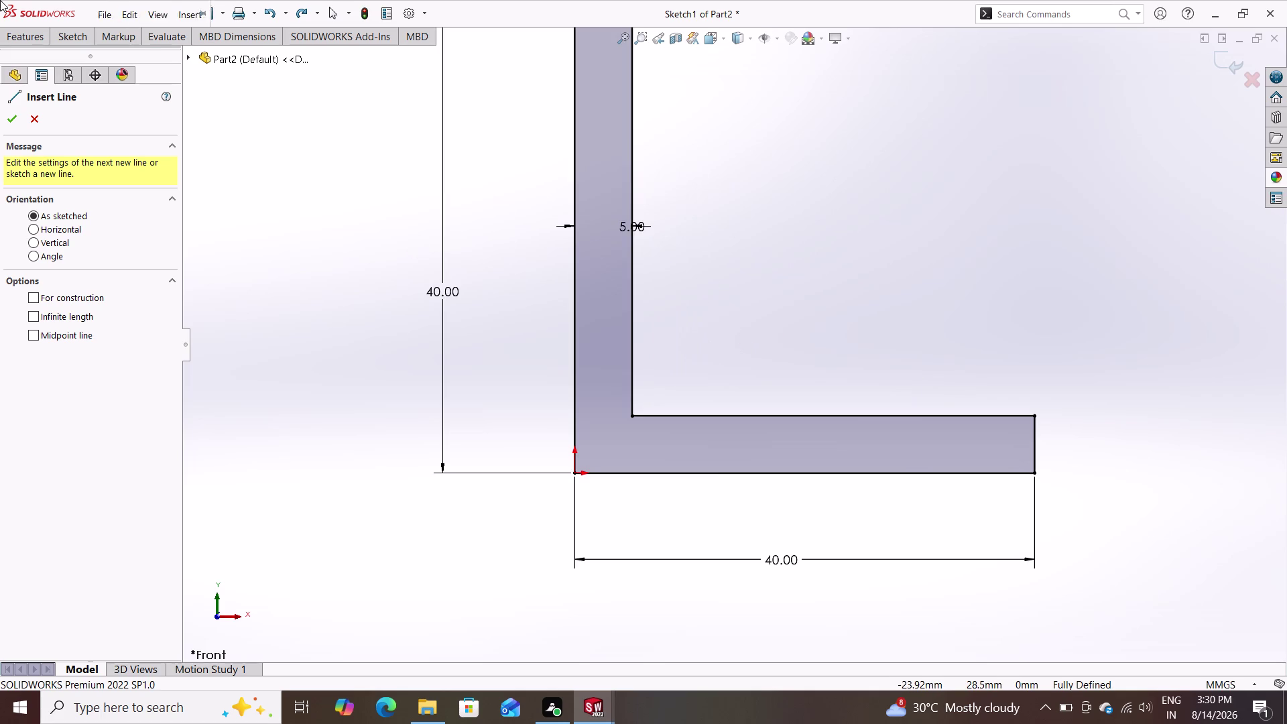
double_click(65, 42)
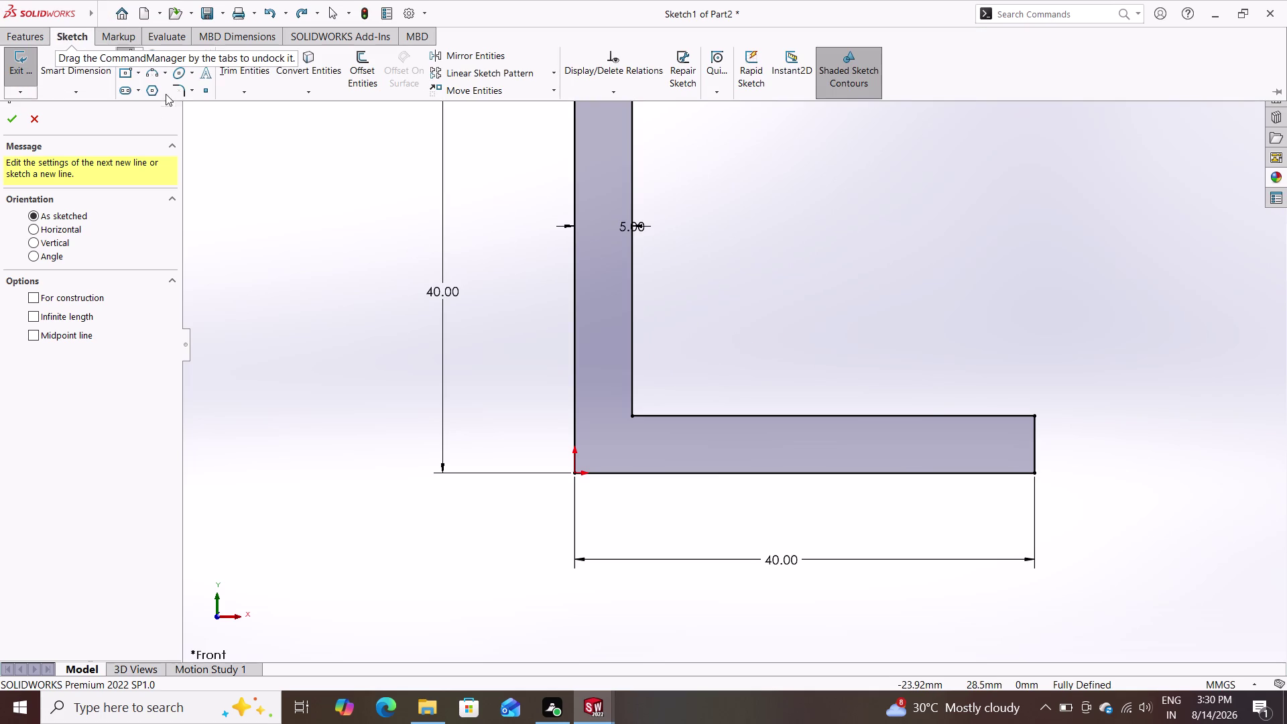
Fillet the L profile's outer corner with a 6.25 mm radius.
click(172, 91)
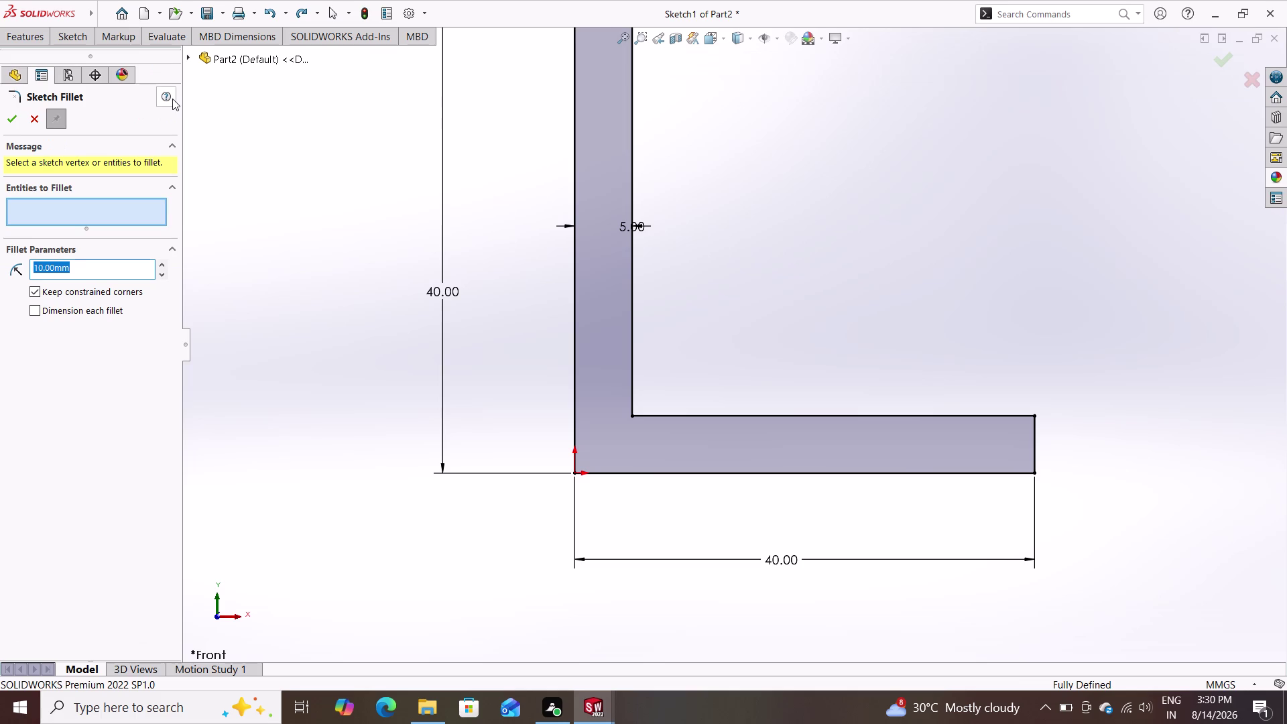
click(575, 394)
click(618, 471)
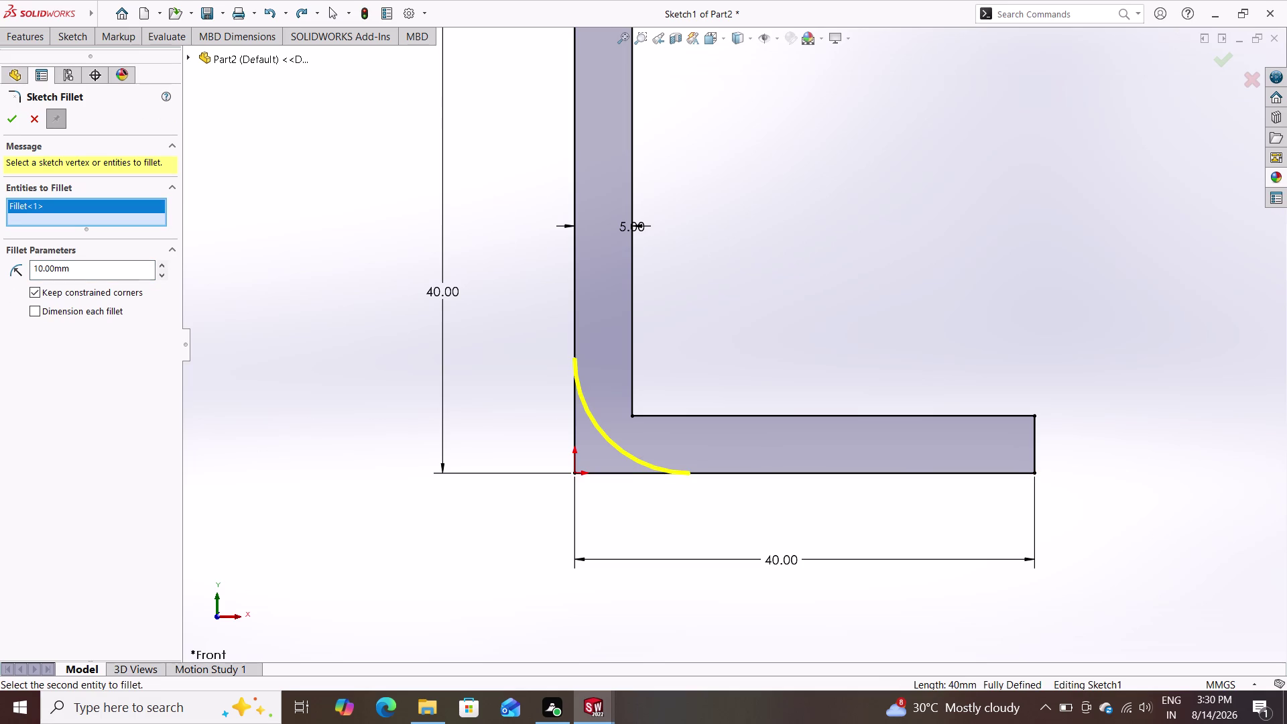
drag(76, 272, 4, 264)
text(6.)
text(25)
key(Return)
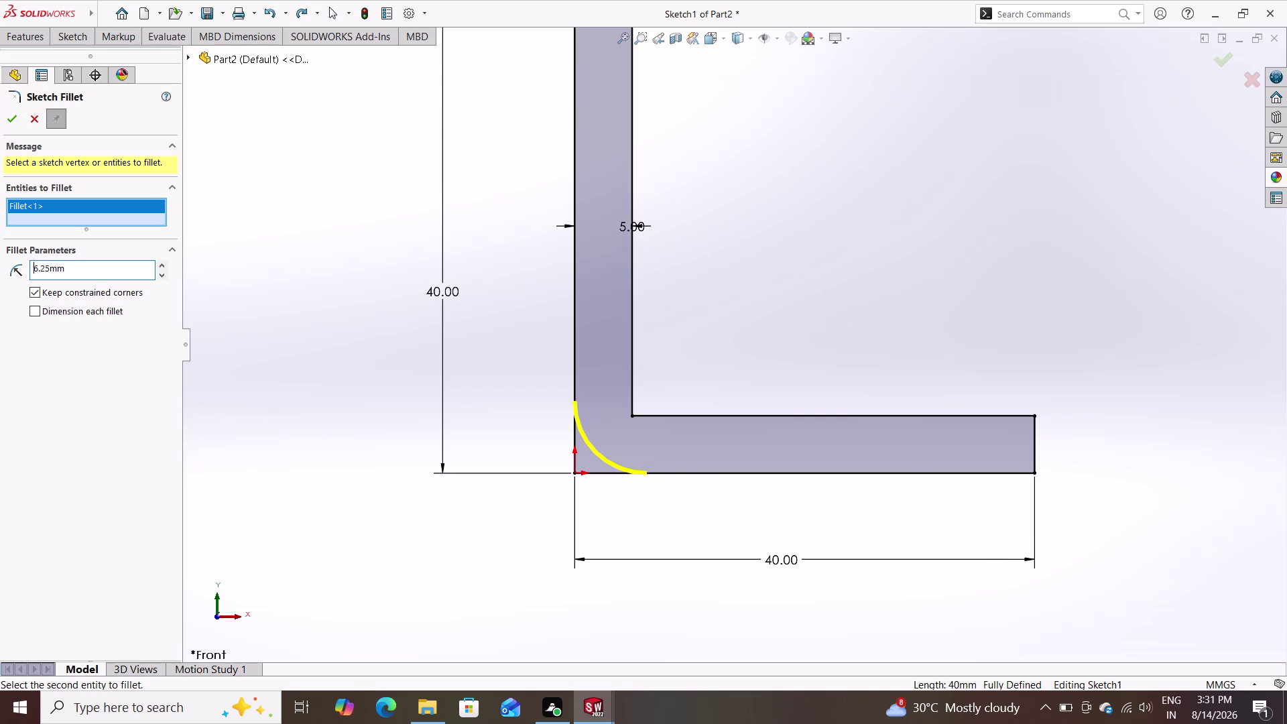
click(9, 114)
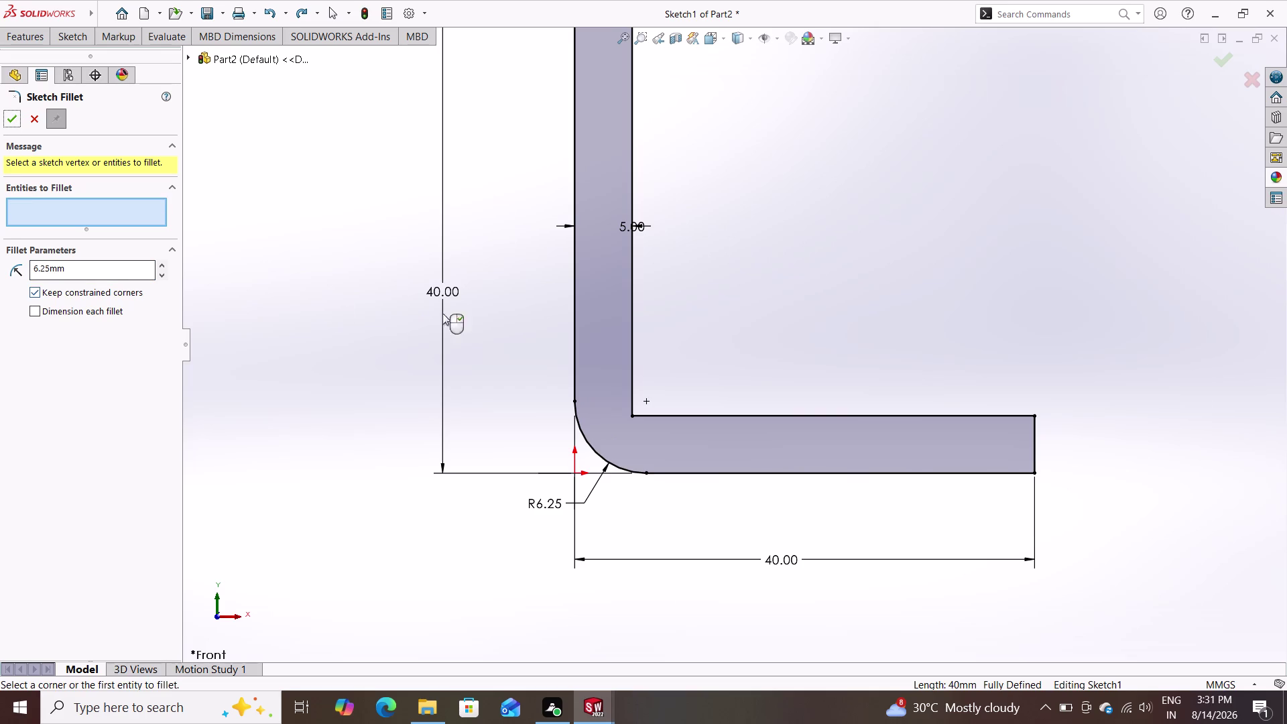
Fillet the inner corner with a 2 mm radius and close Sketch Fillet.
click(628, 366)
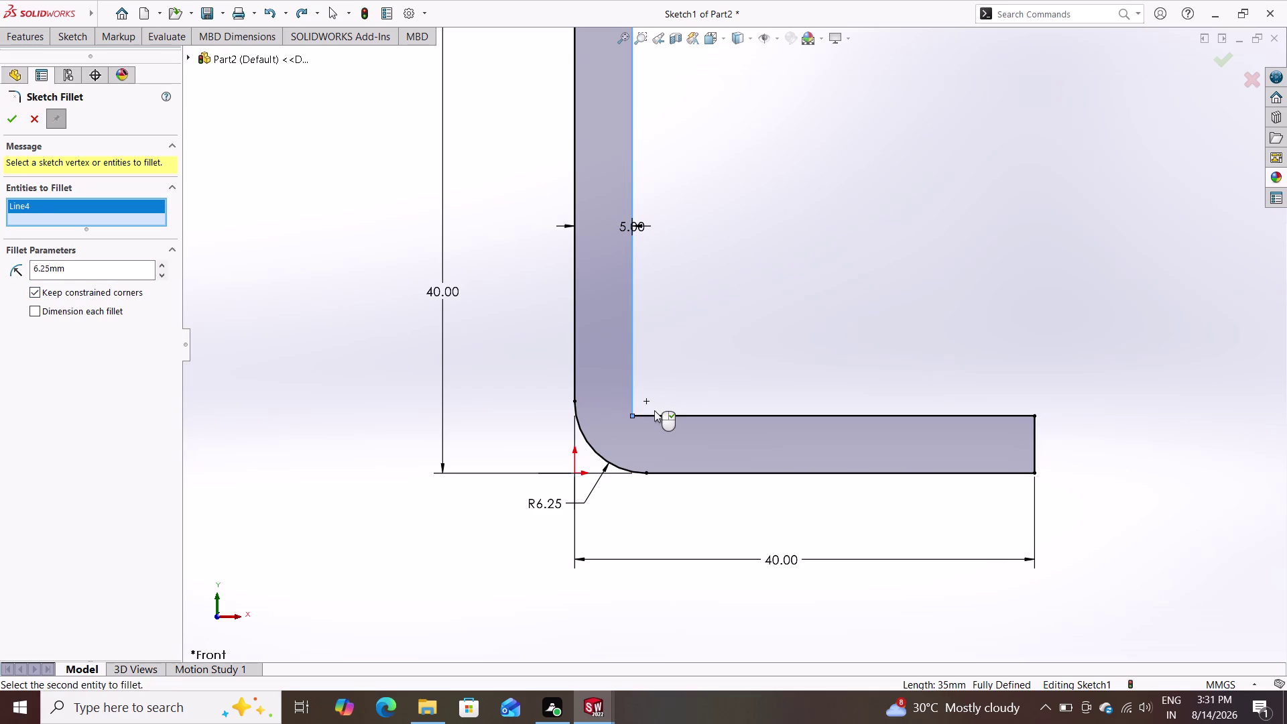
double_click(655, 413)
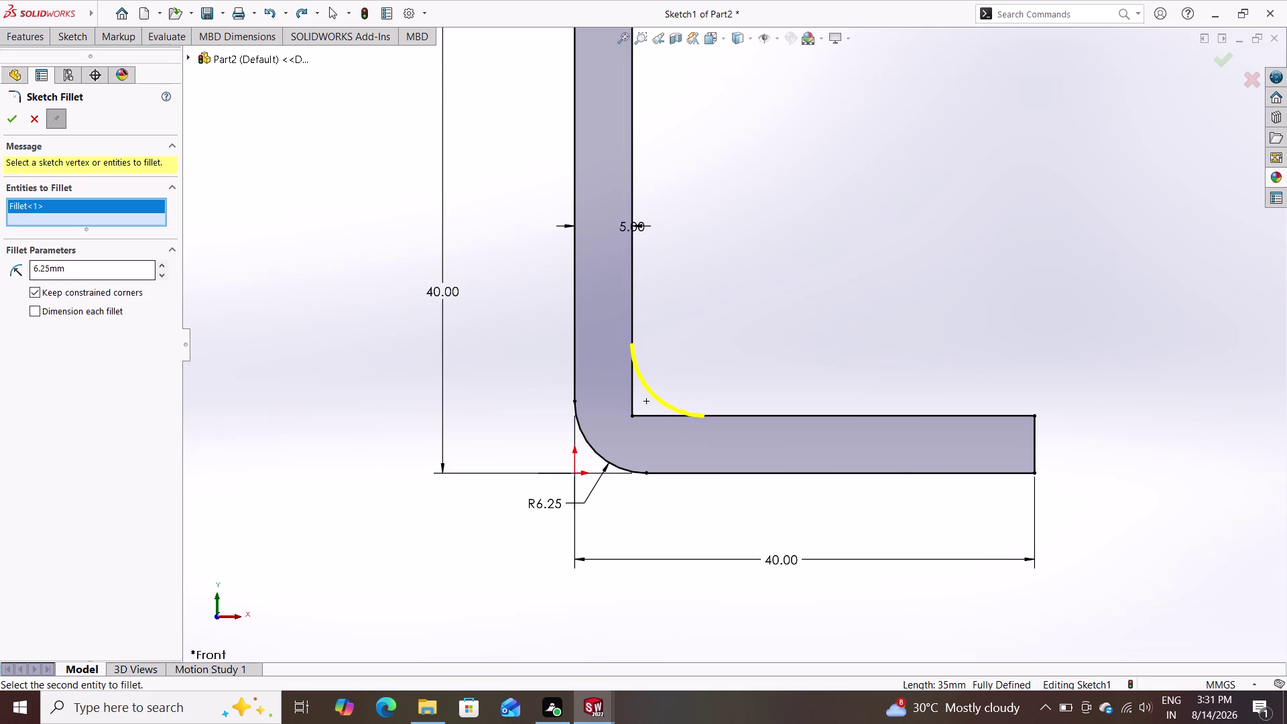
drag(75, 265, 0, 275)
key(2)
key(Return)
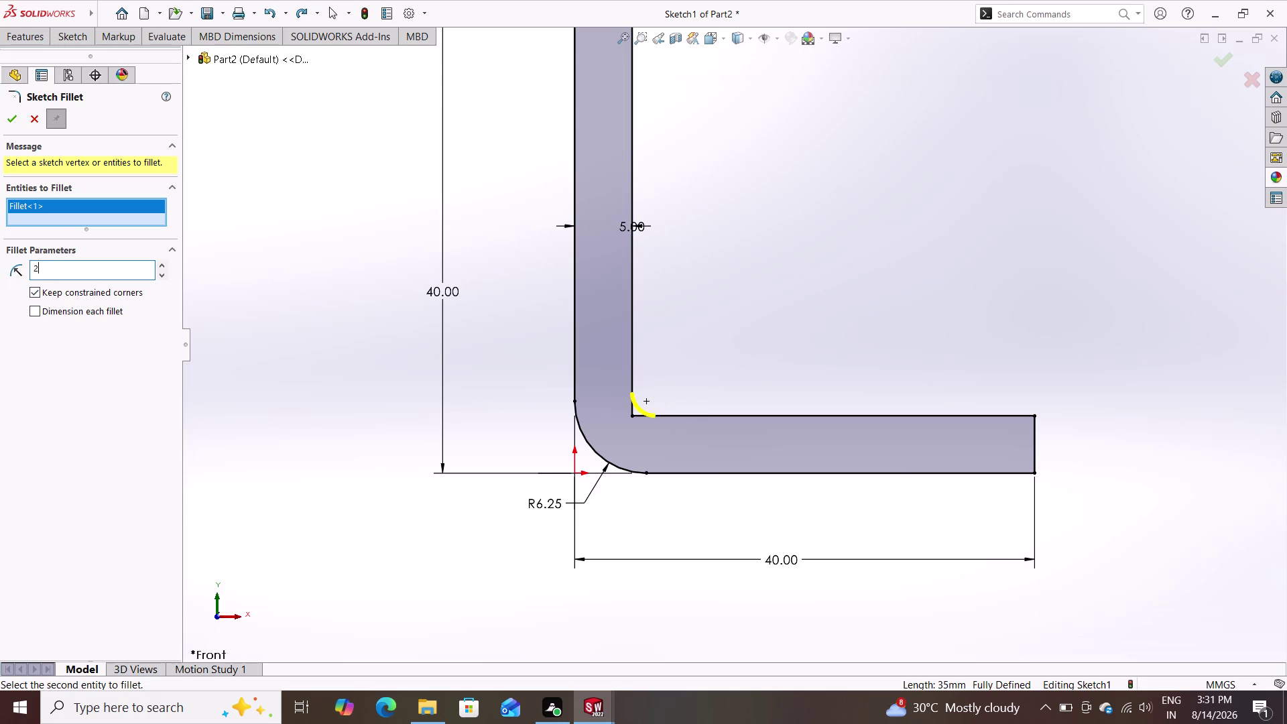
click(9, 112)
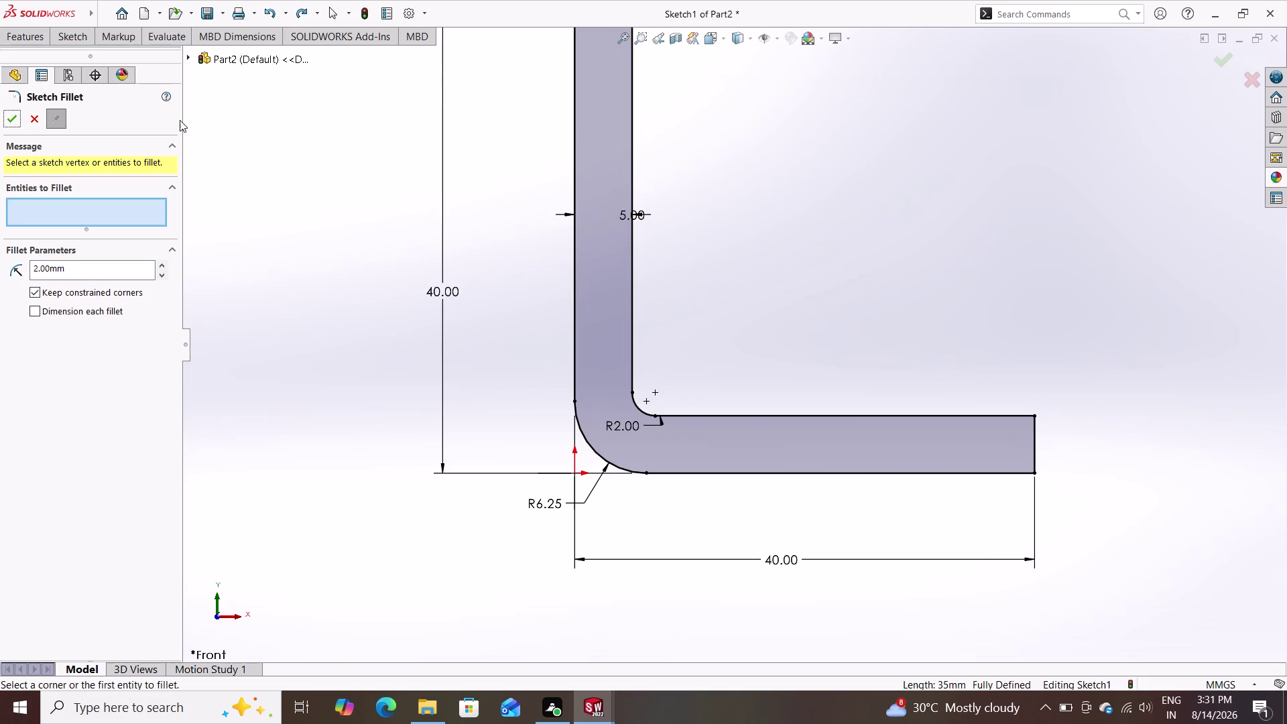
click(17, 123)
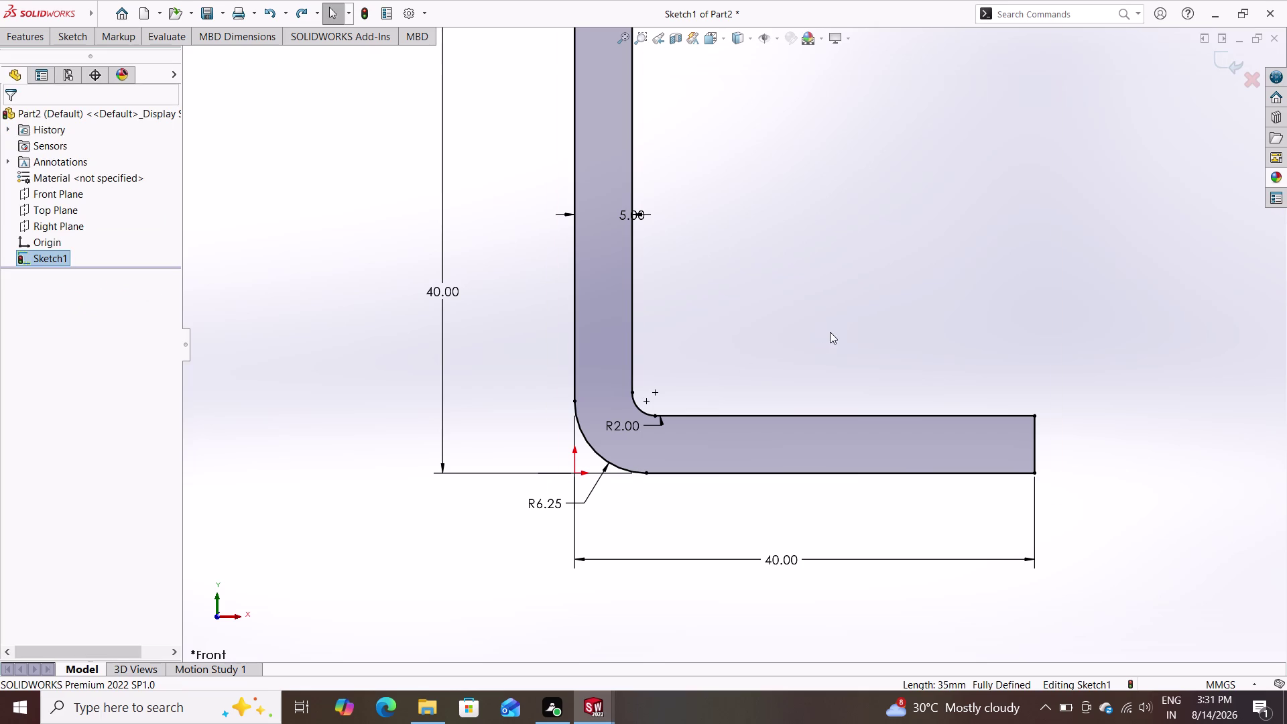
scroll(down, 3)
scroll(up, 3)
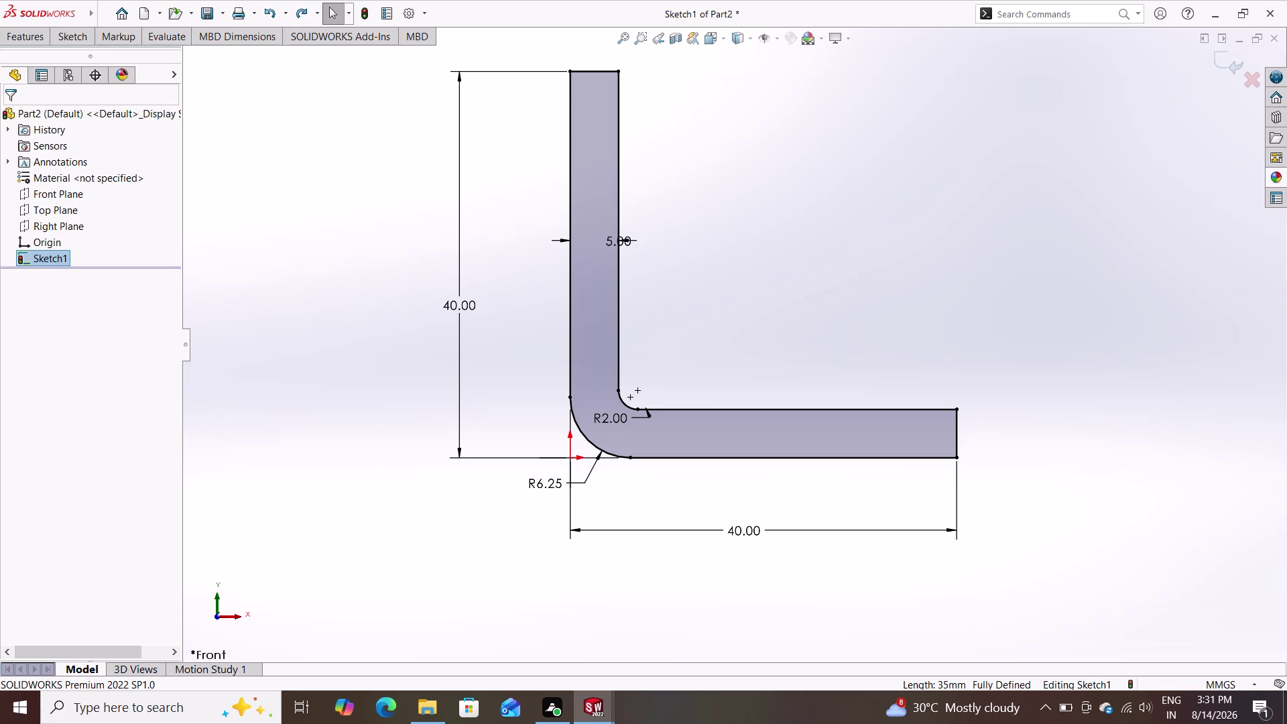
Start Boss-Extrude with a Mid Plane end condition and 40 mm depth.
click(24, 28)
click(28, 60)
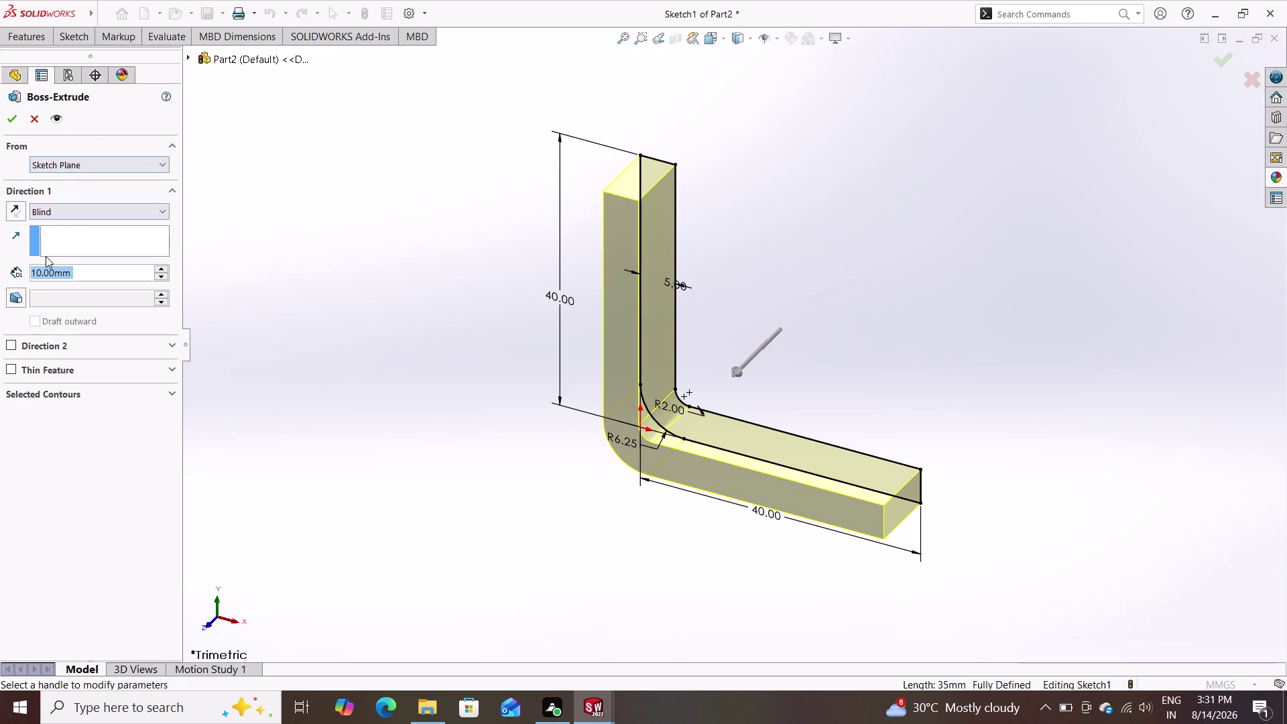
click(91, 209)
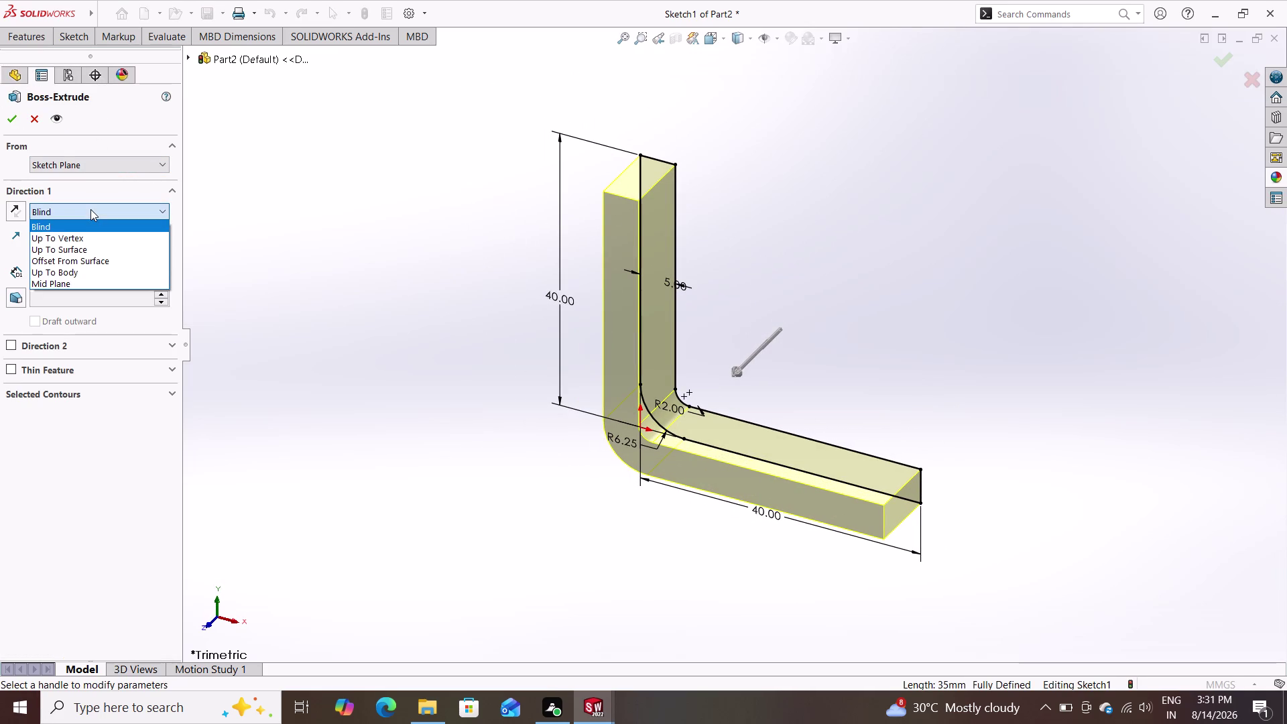
click(64, 289)
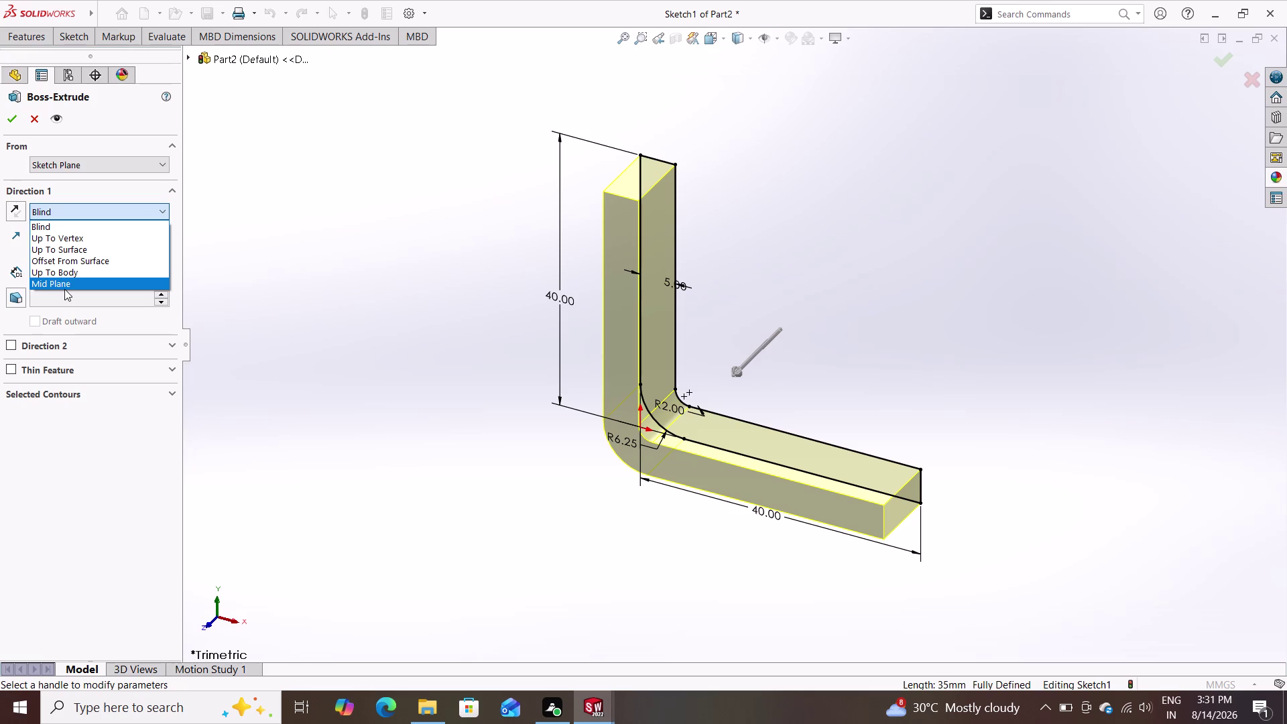
click(66, 284)
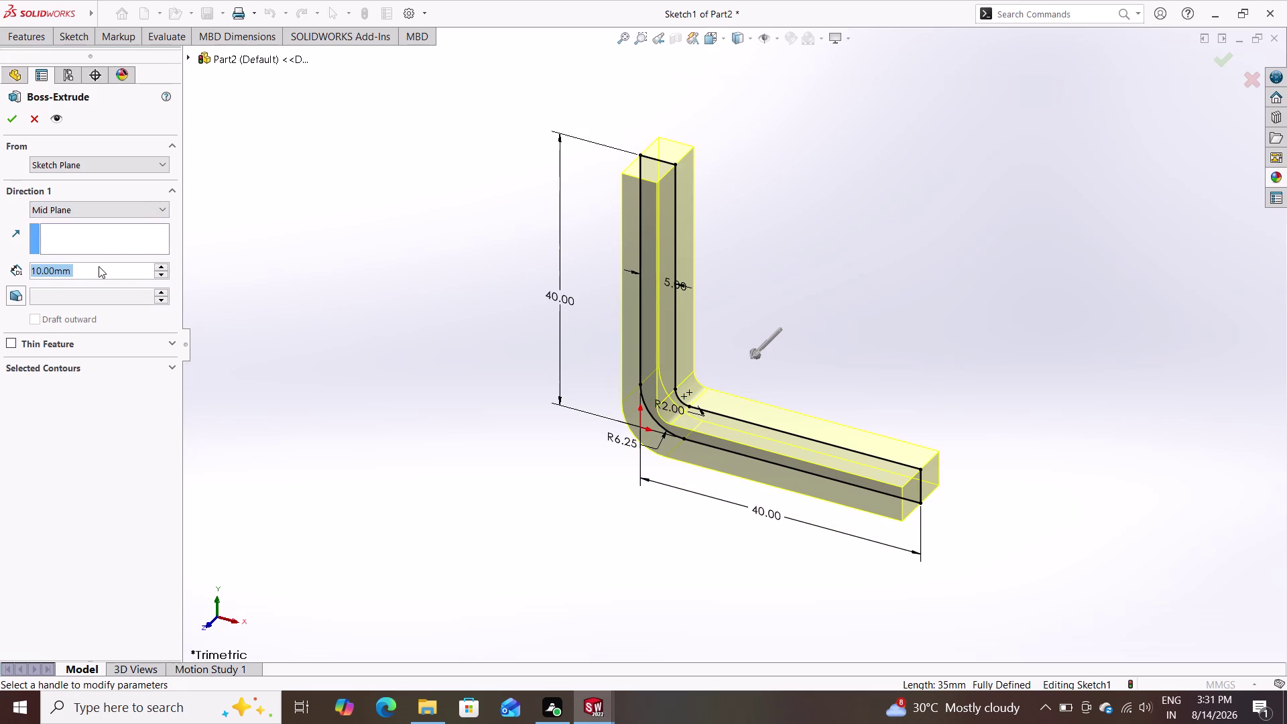
text(40)
key(Return)
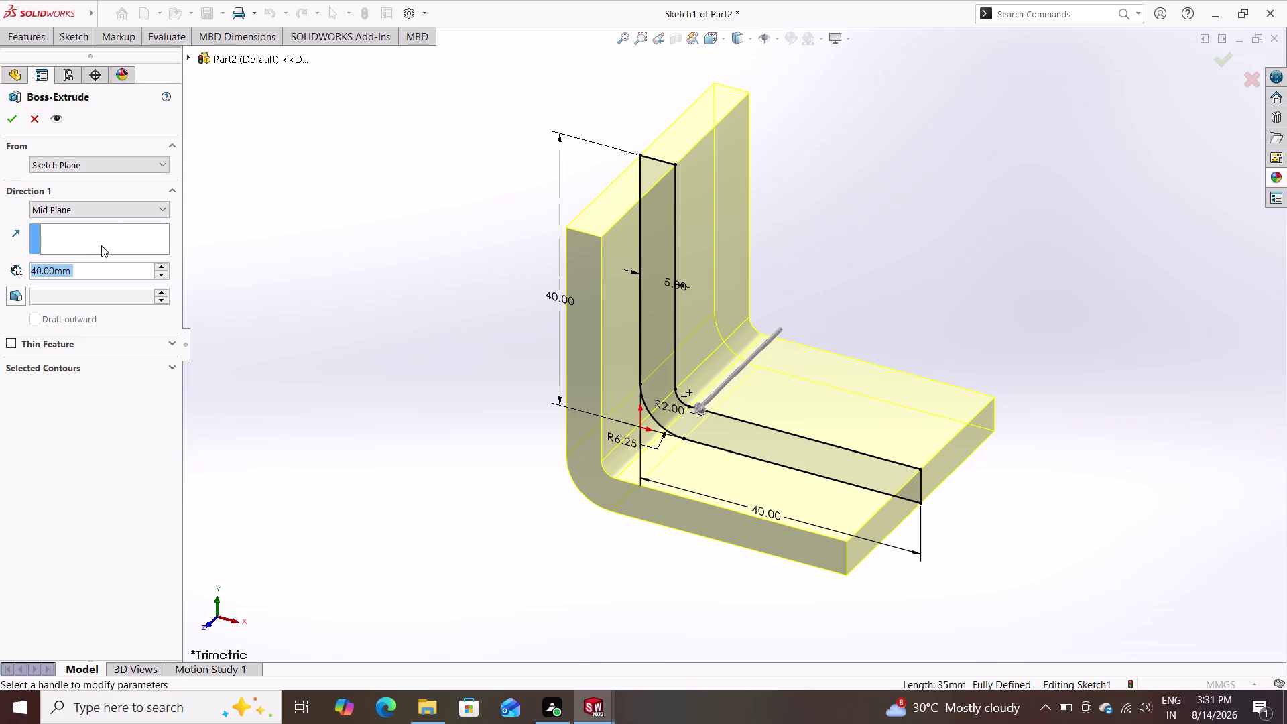
Recheck the end condition, re-enter 40 mm Mid Plane depth, and accept the extrusion.
click(112, 211)
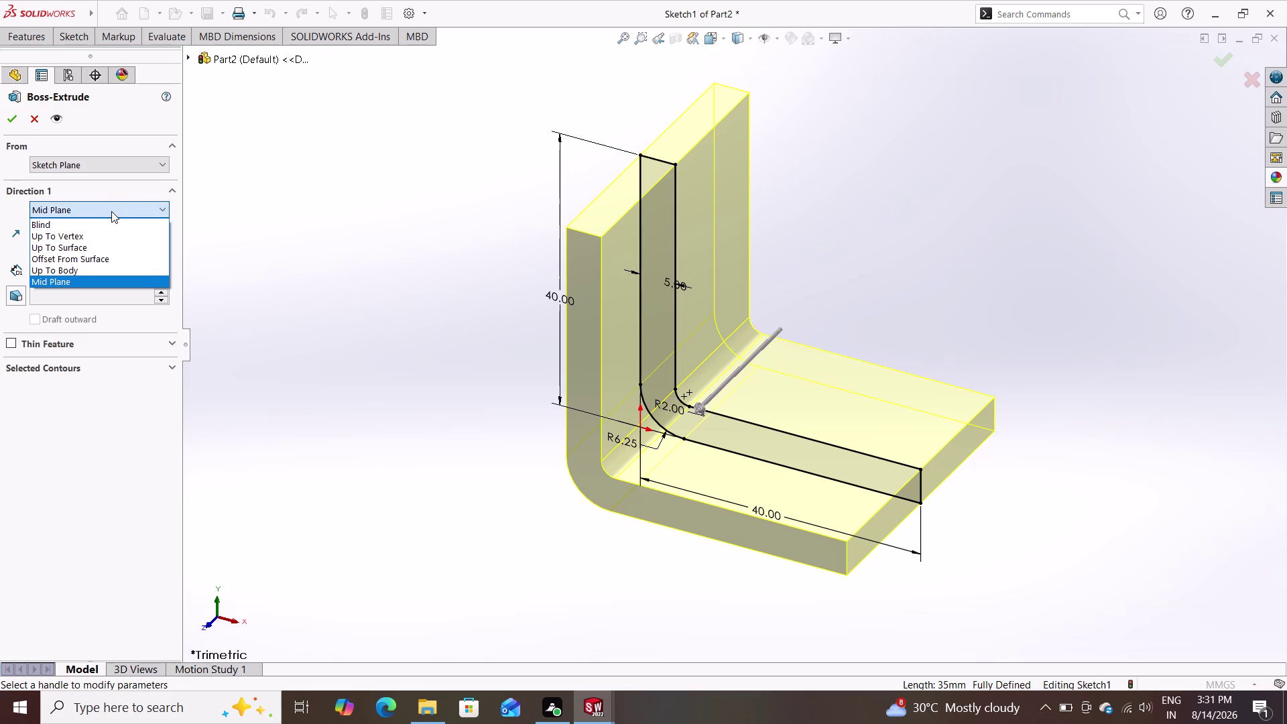
double_click(77, 272)
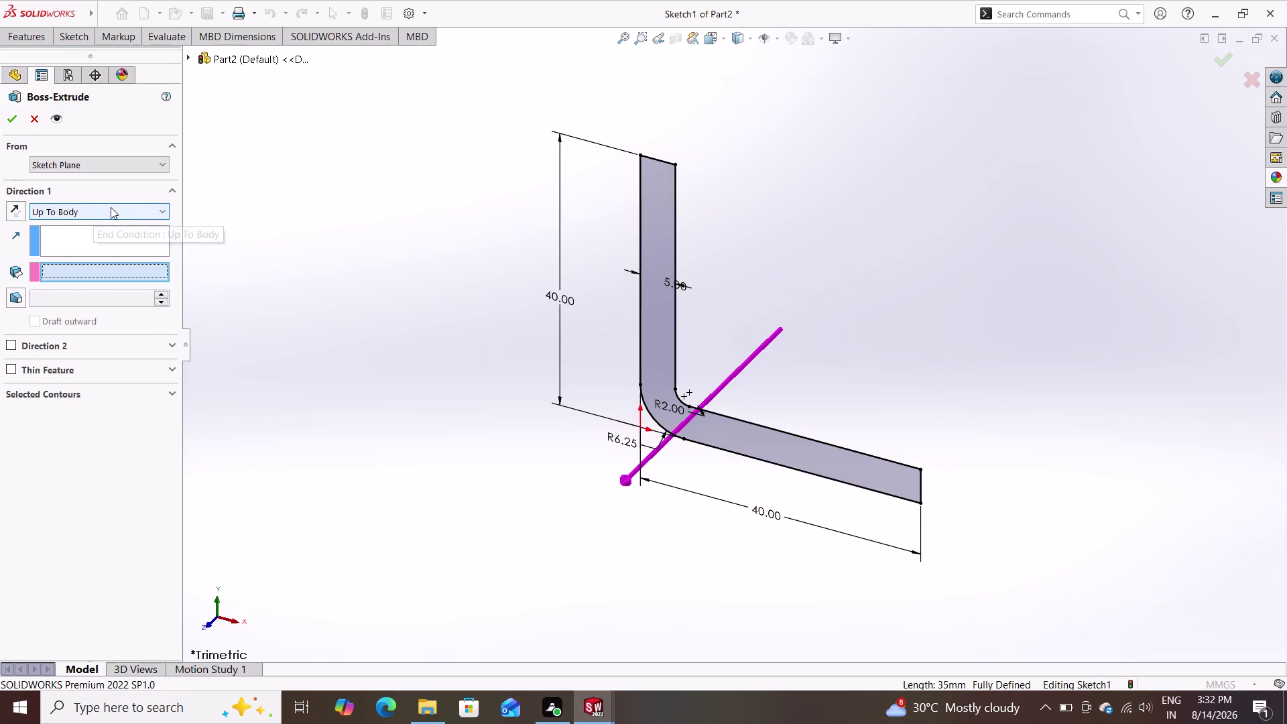
click(111, 207)
click(61, 282)
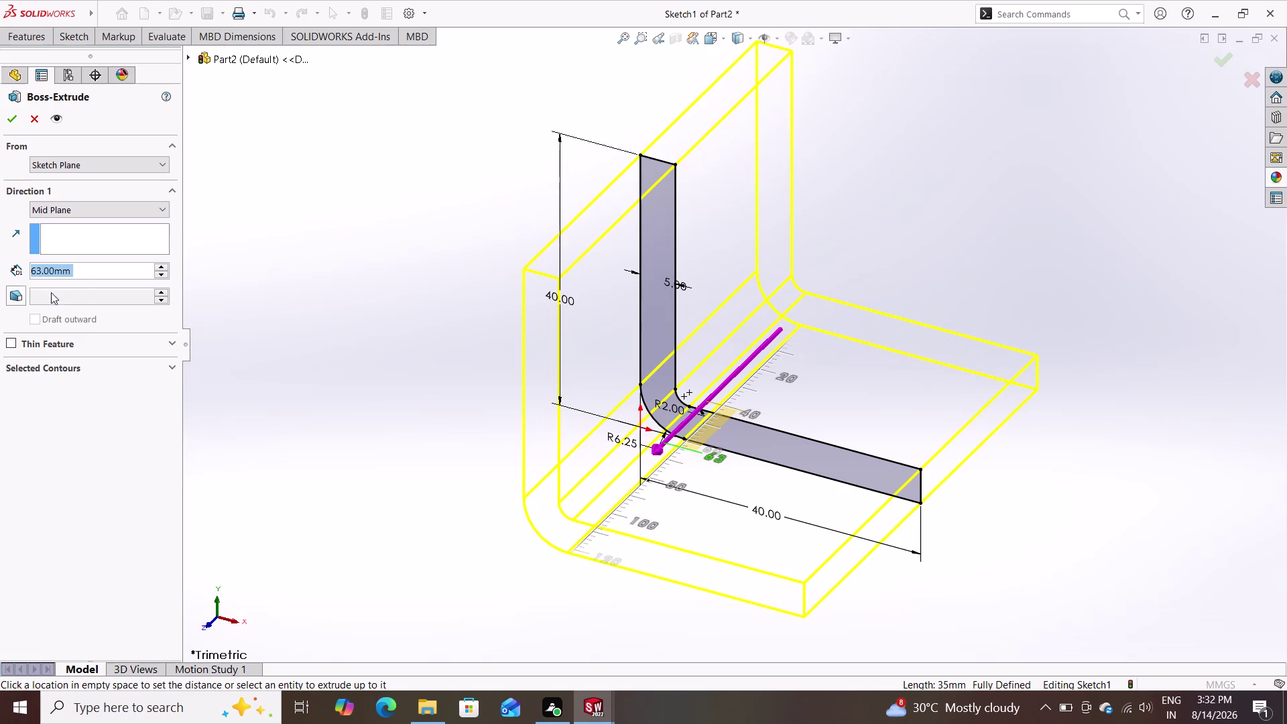
click(85, 268)
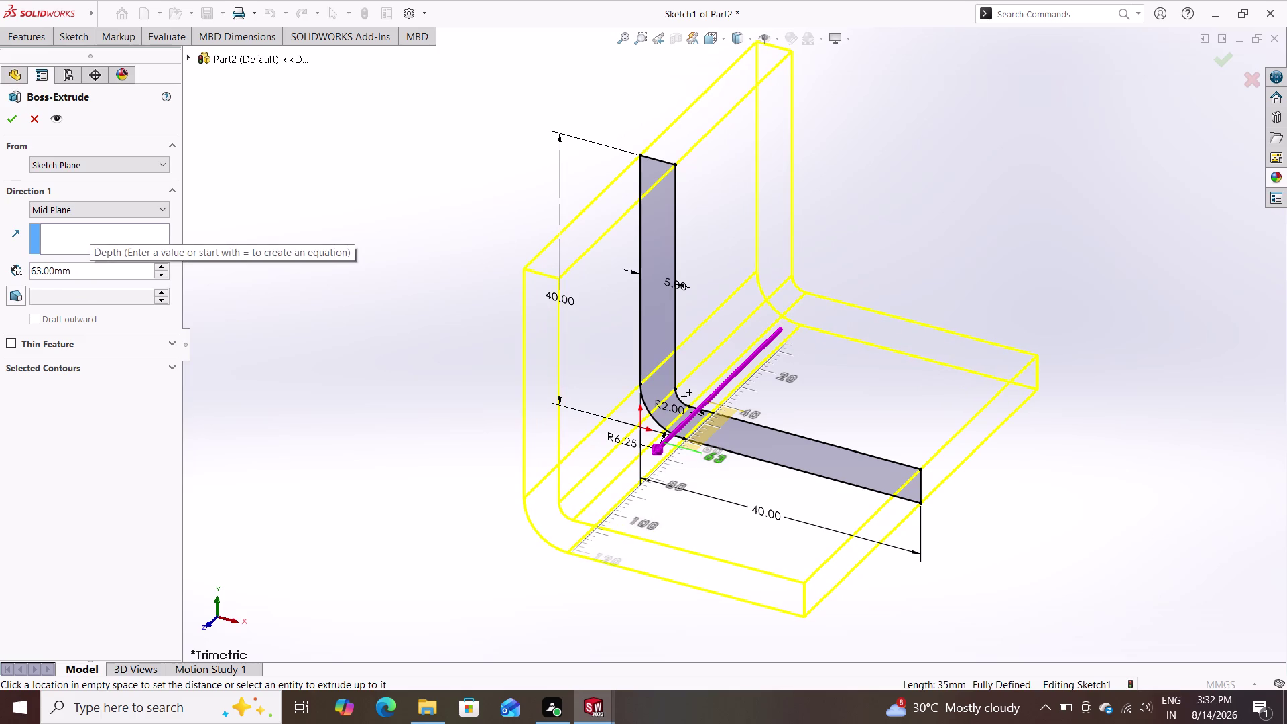
key(BackSpace)
key(BackSpace)
key(BackSpace)
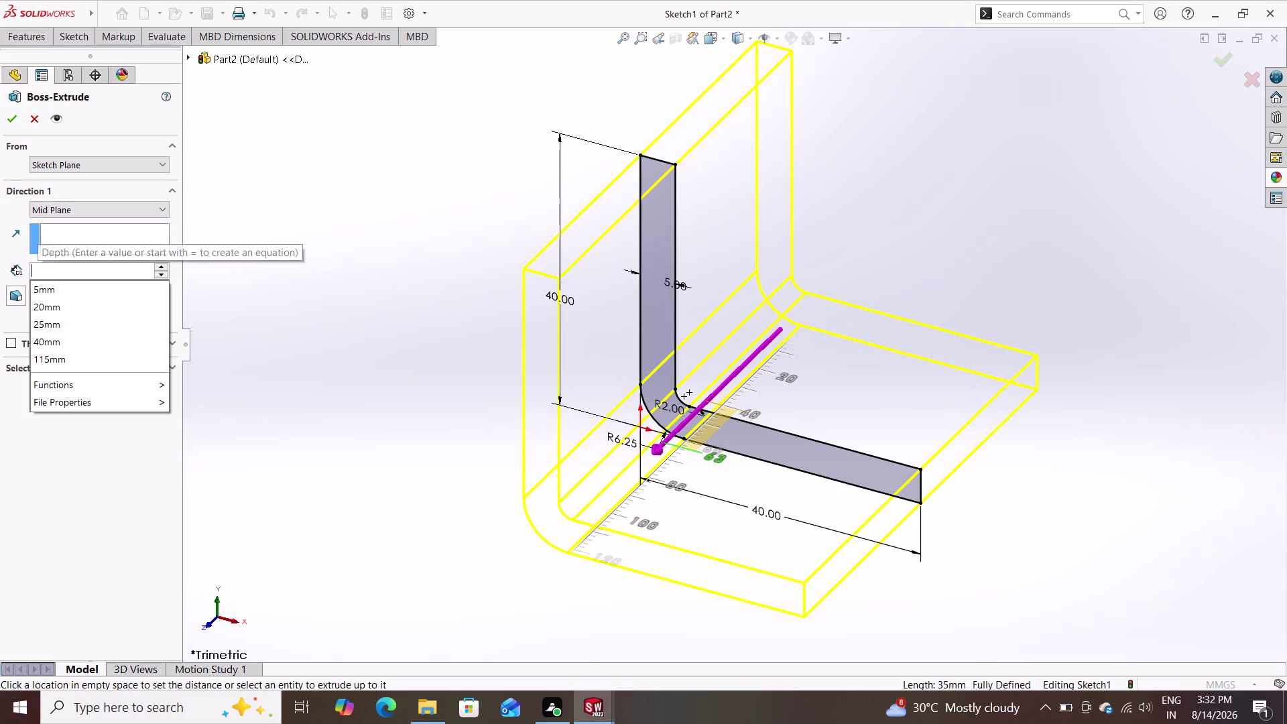
text(40)
key(Return)
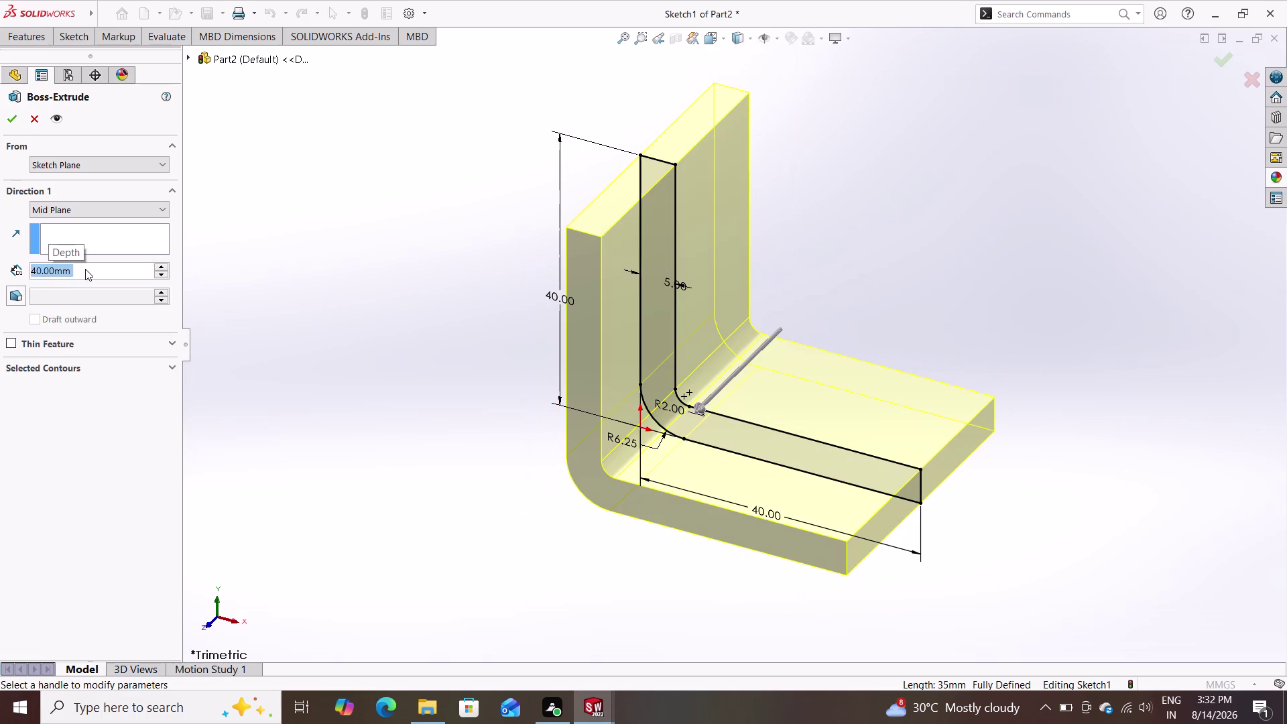
click(15, 119)
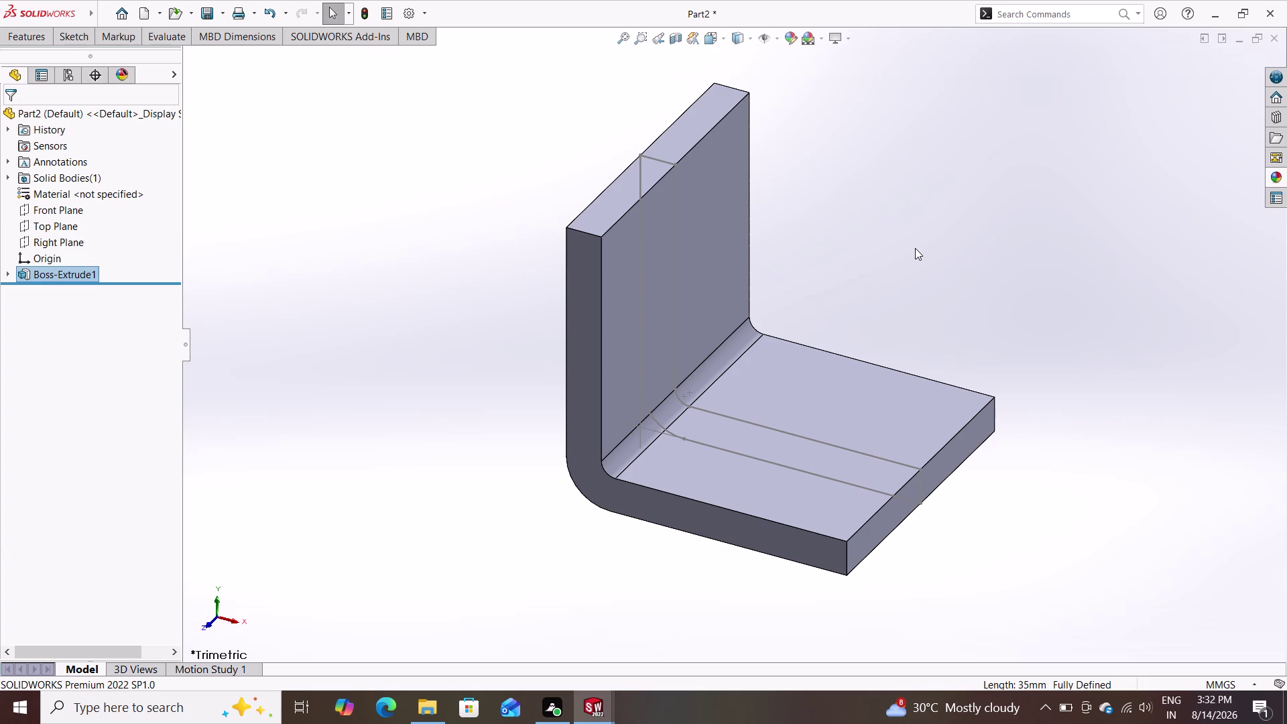
Inspect the bracket's dimensions, orbit it, and start a new sketch on the upright face.
double_click(716, 208)
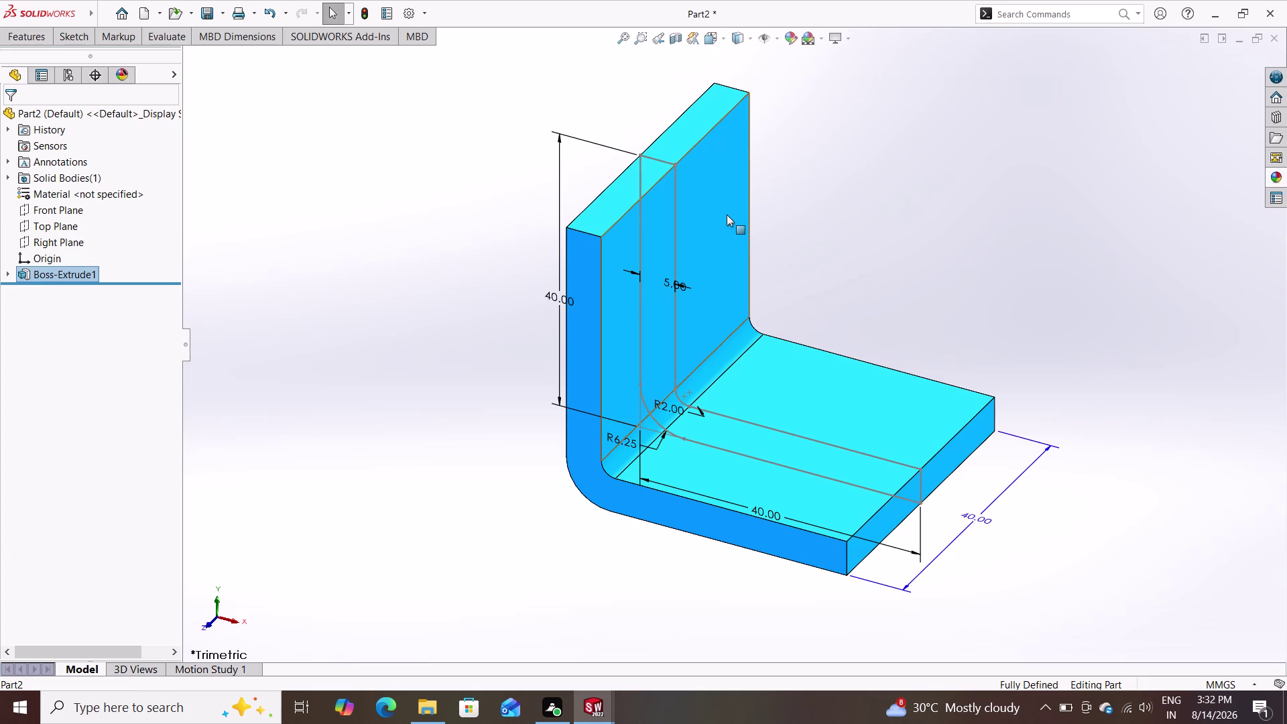
click(691, 213)
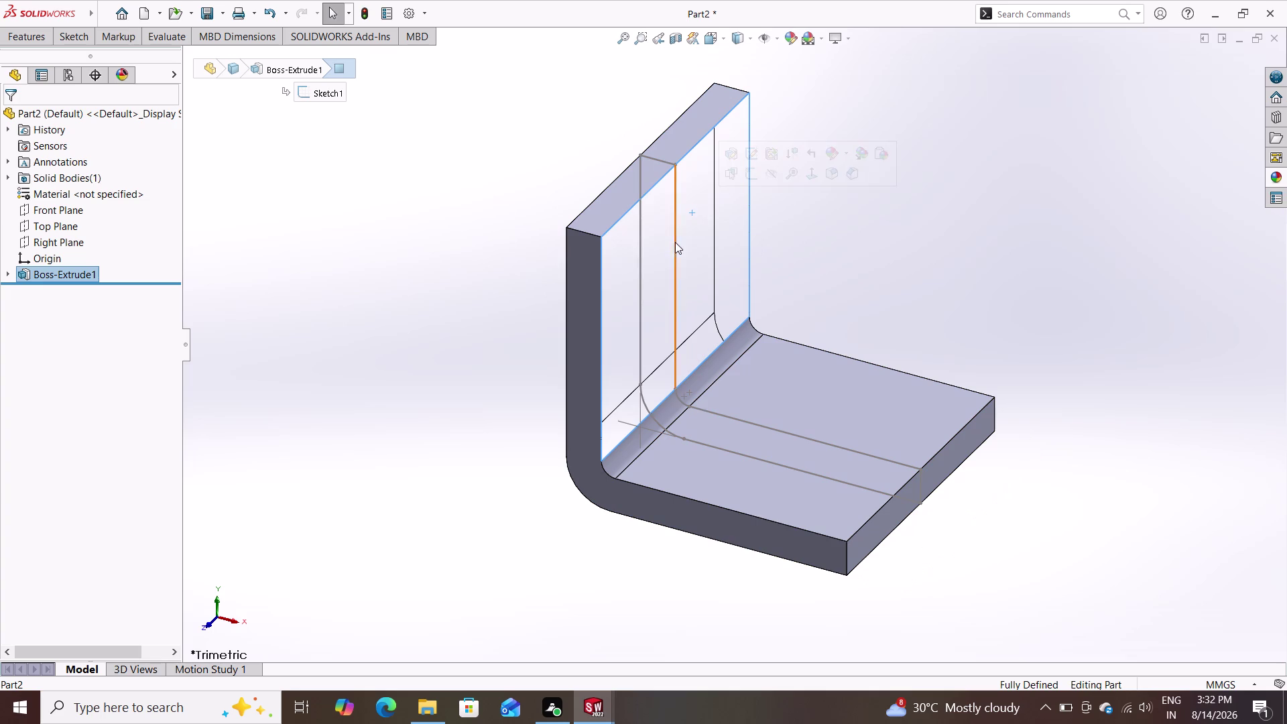
double_click(698, 215)
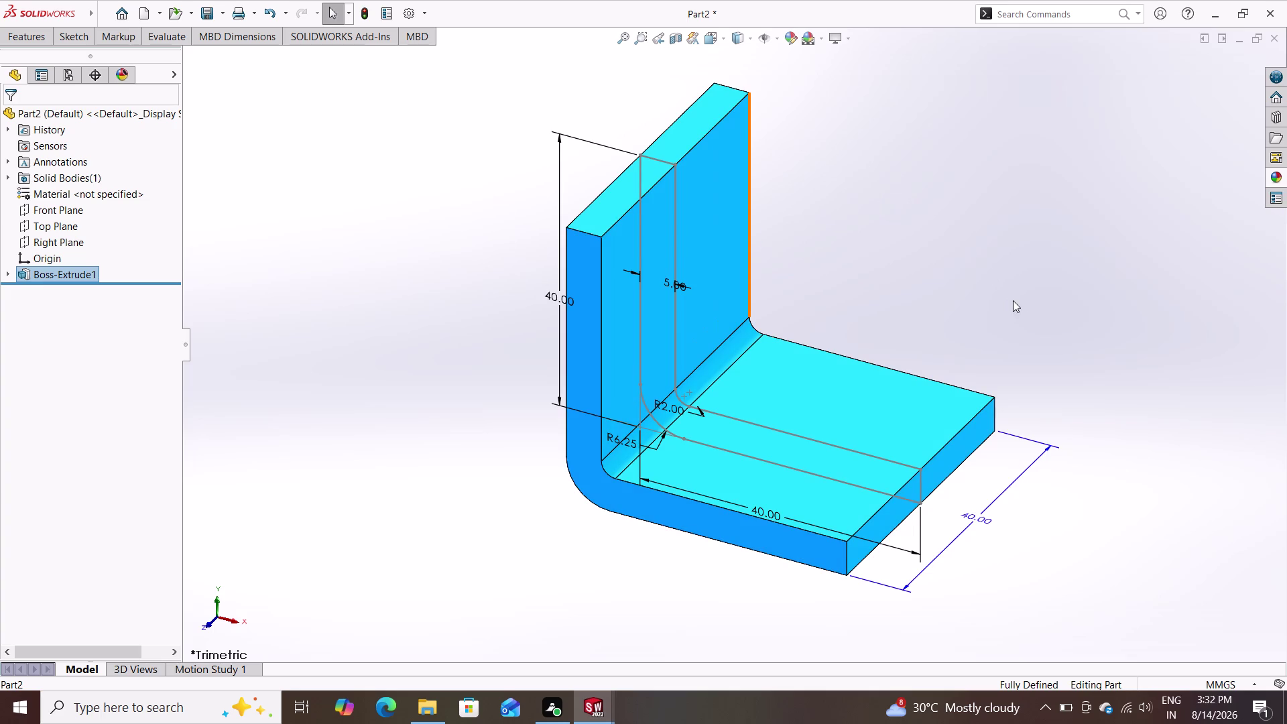
middle_drag(1017, 298, 958, 318)
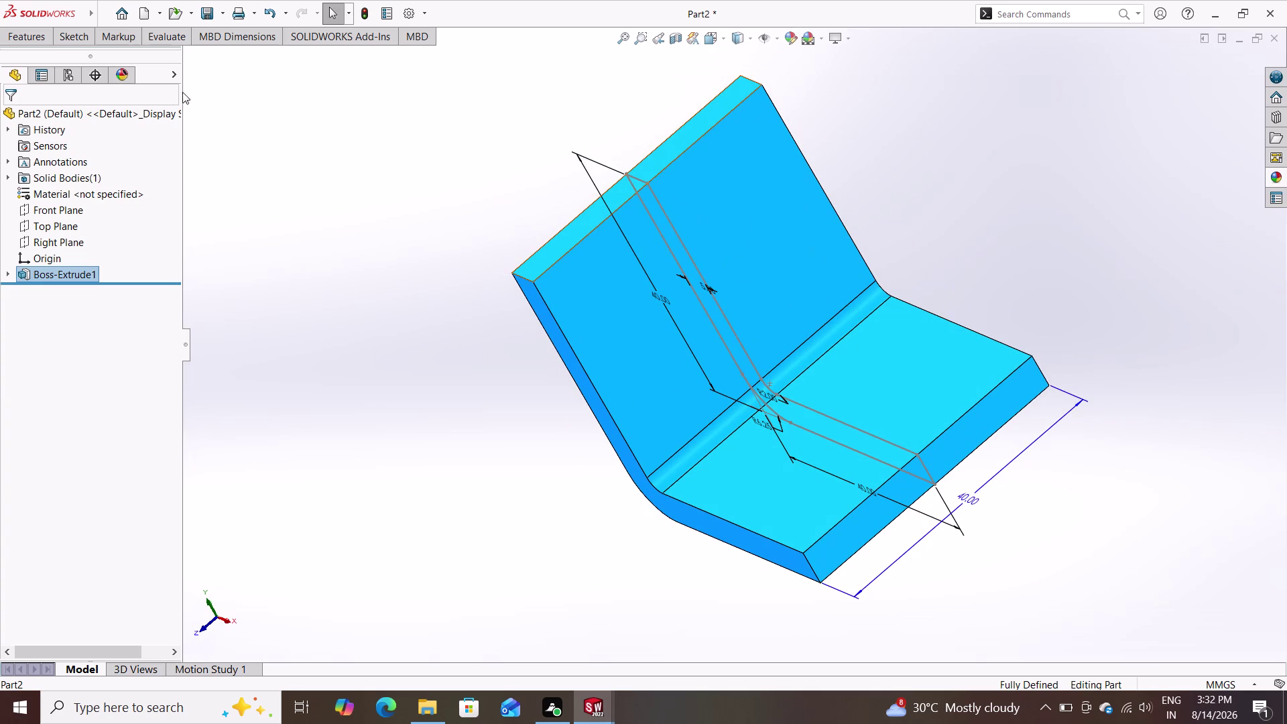
click(76, 41)
double_click(149, 55)
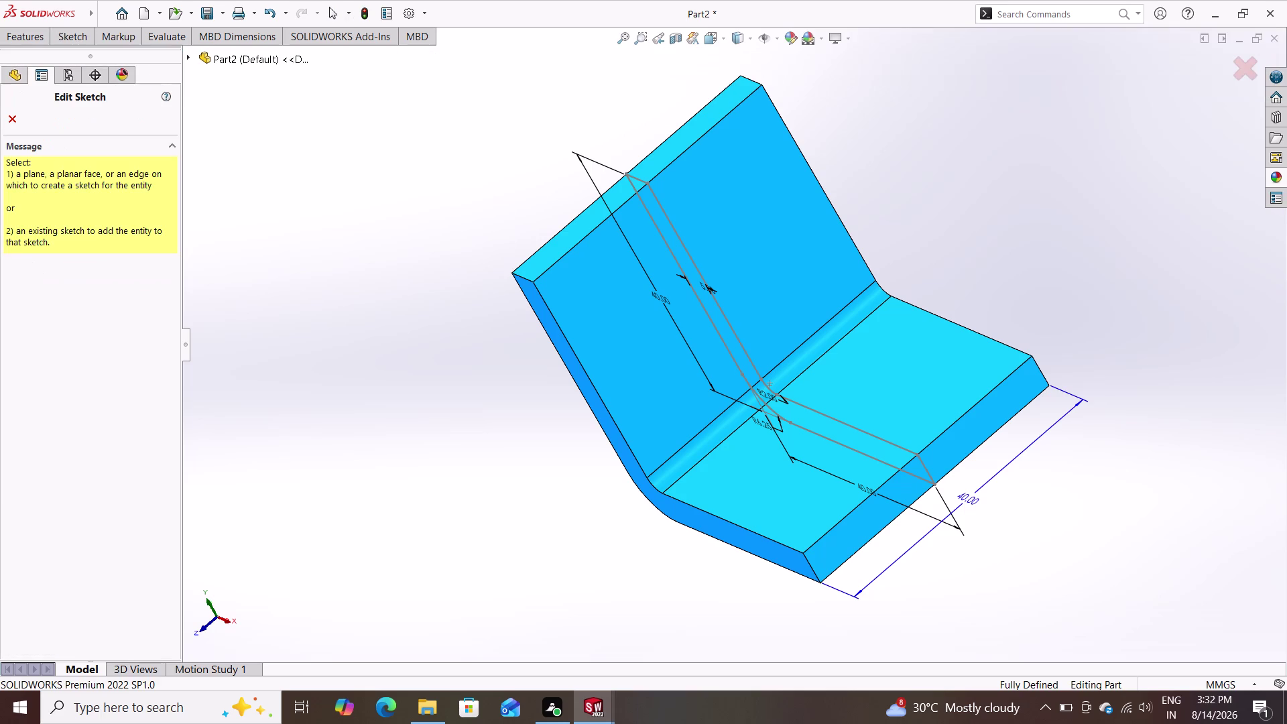
double_click(615, 283)
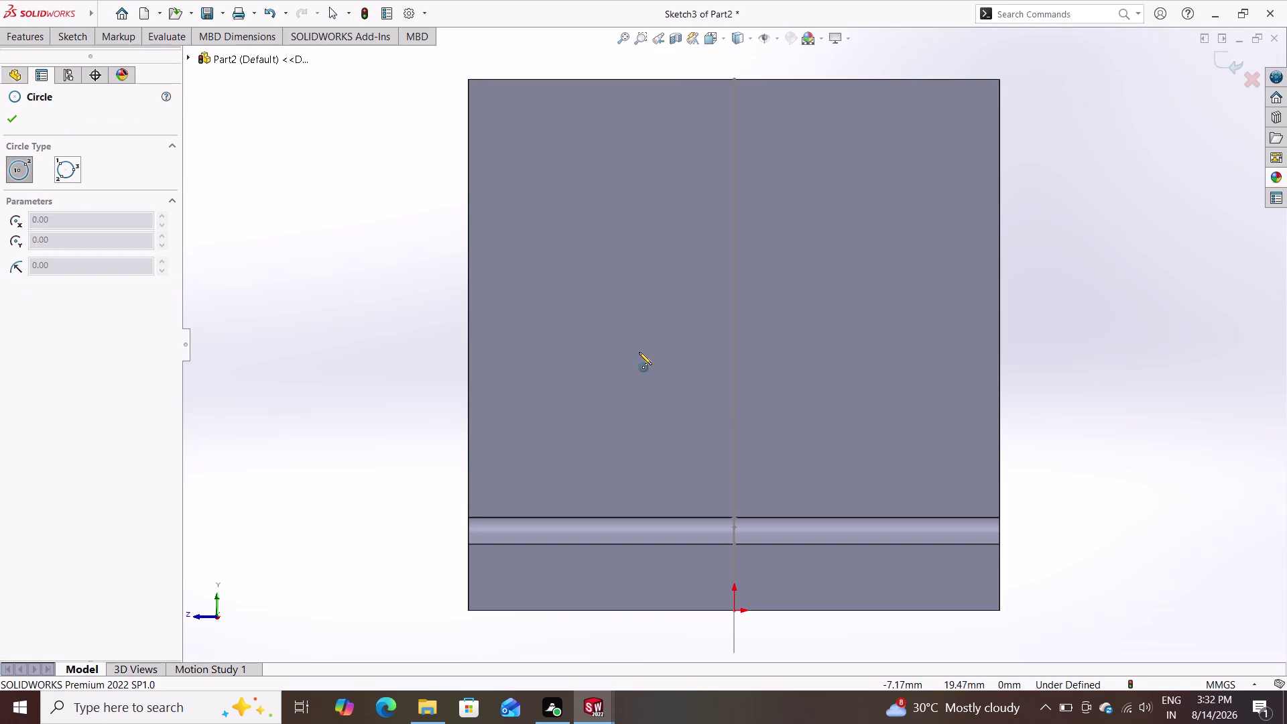
Draw a circle on the upright face, centred on the centreline.
click(722, 248)
double_click(853, 272)
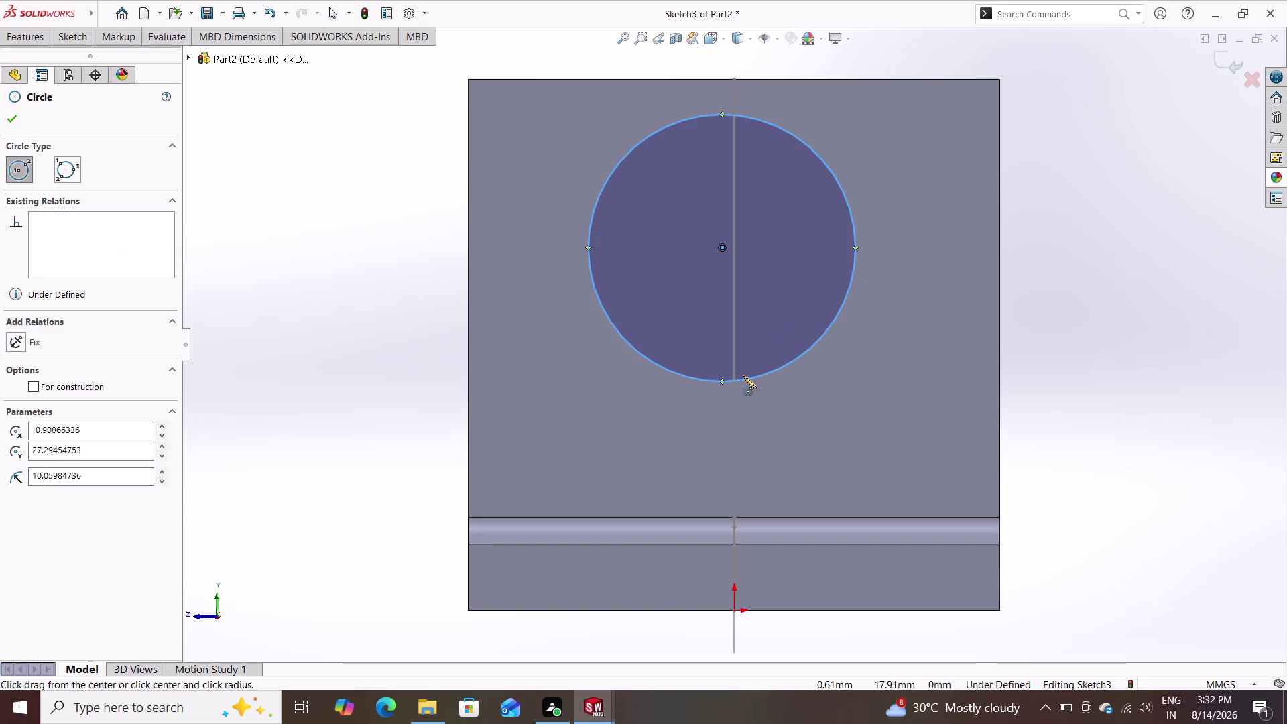
key(Escape)
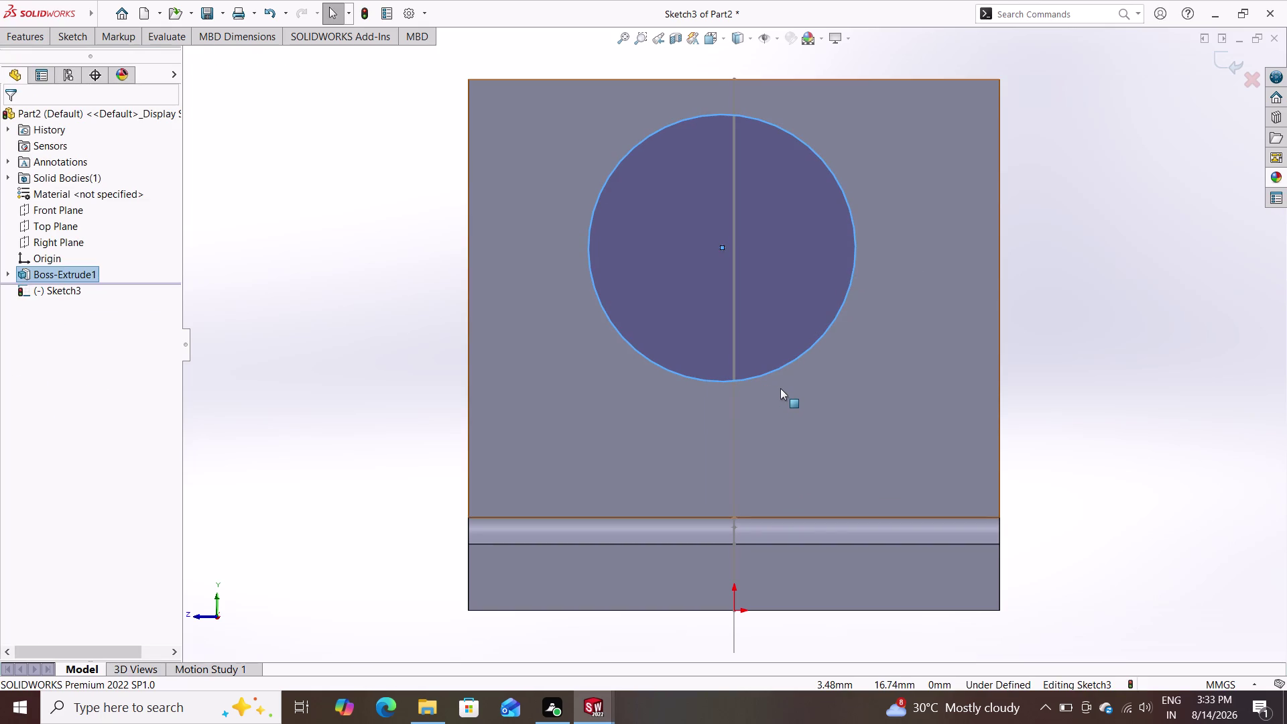
click(64, 41)
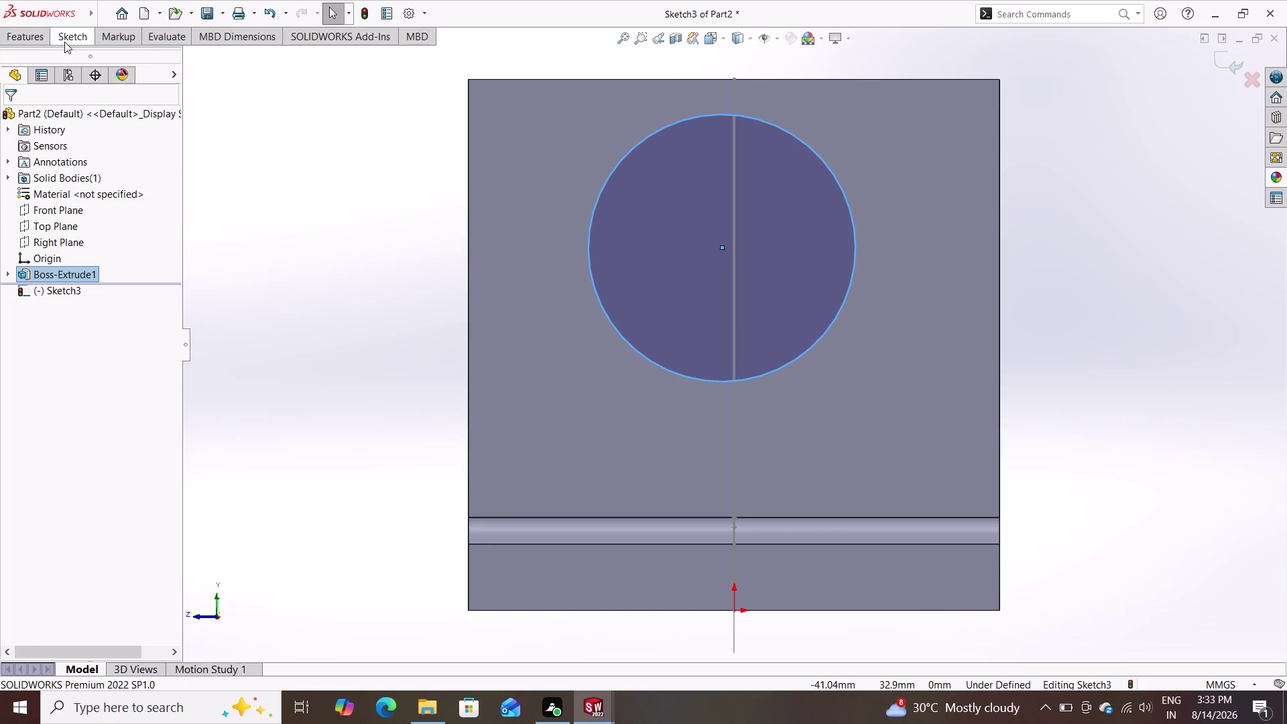
click(79, 58)
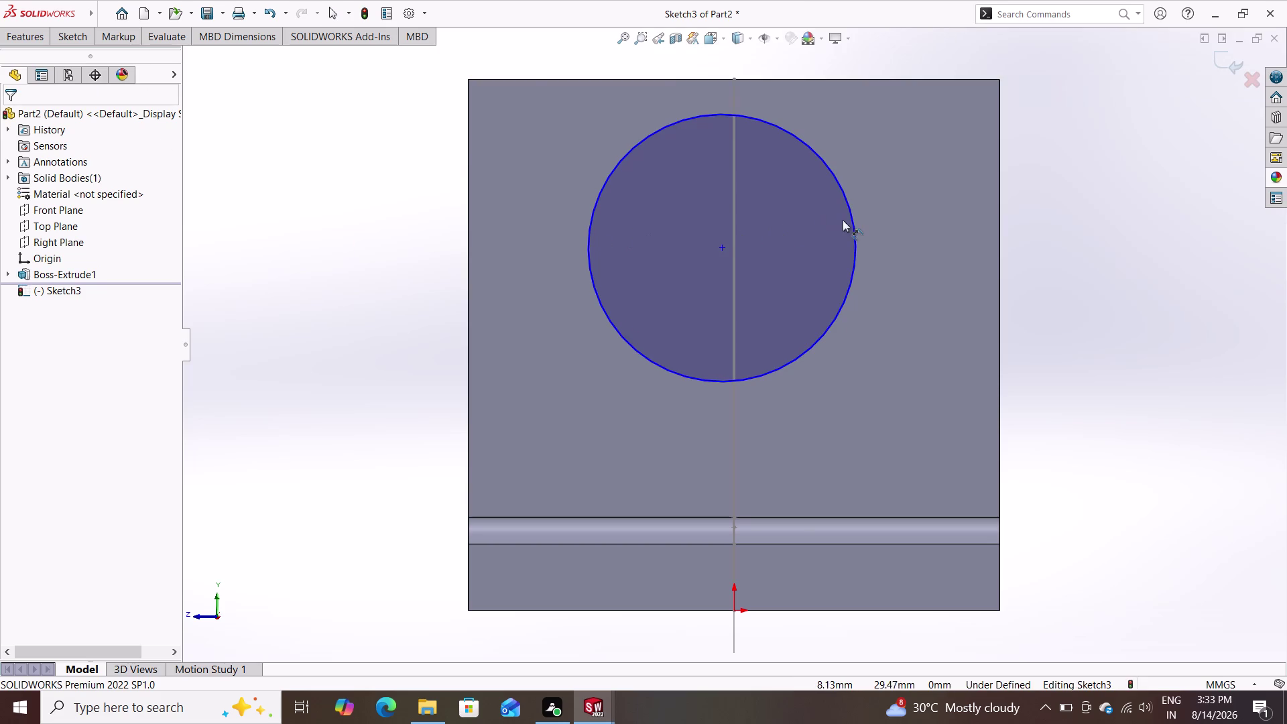
Dimension the circle to 10 mm diameter, then pick the face corner and circle centre.
double_click(856, 223)
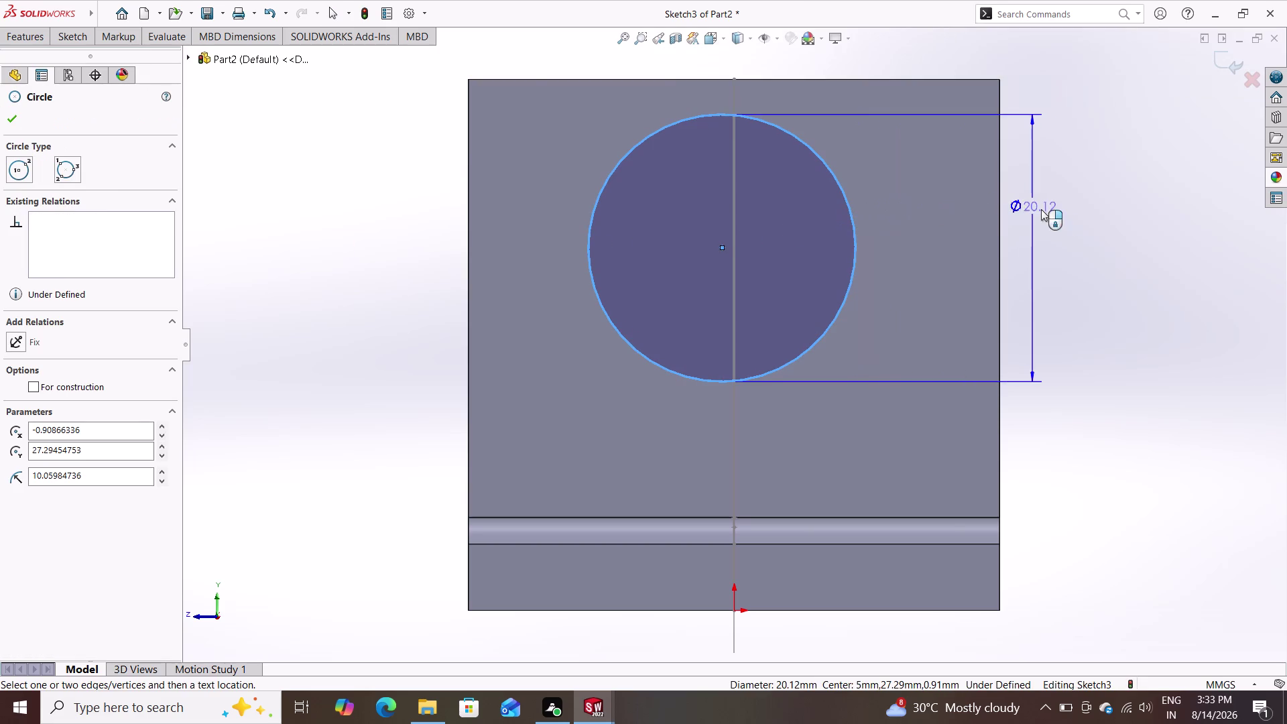
click(1057, 215)
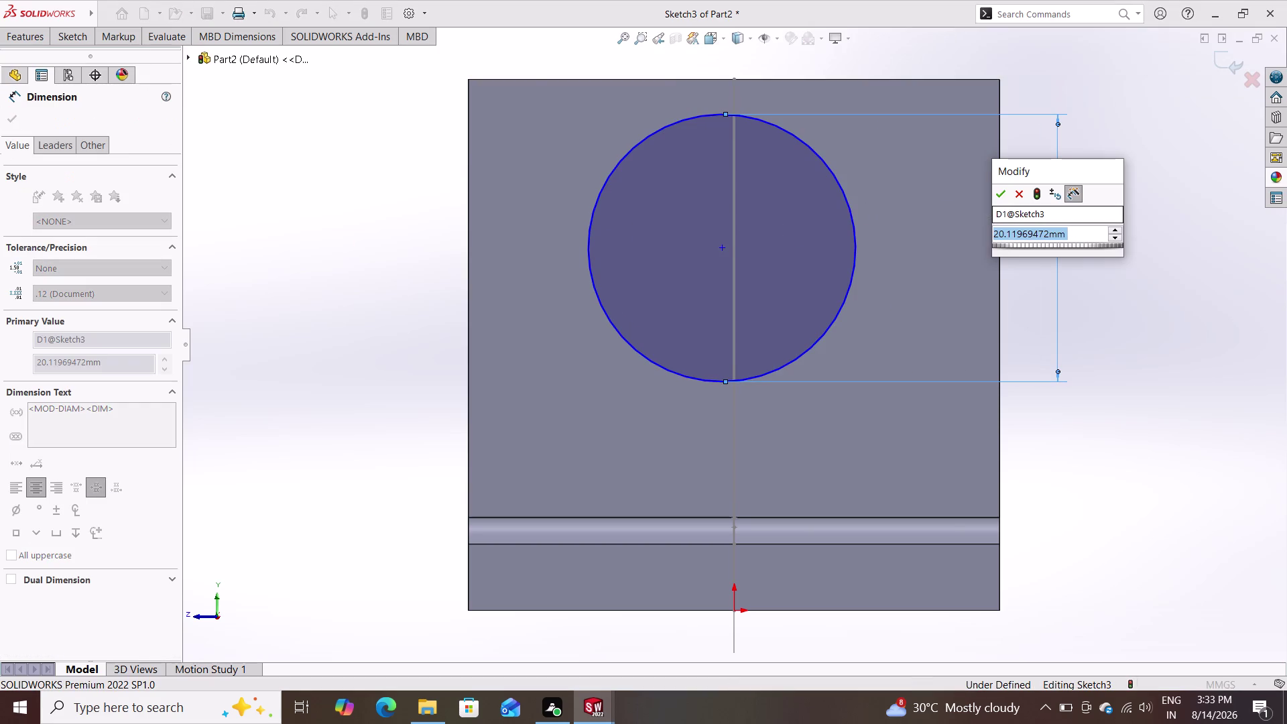
text(10)
key(Return)
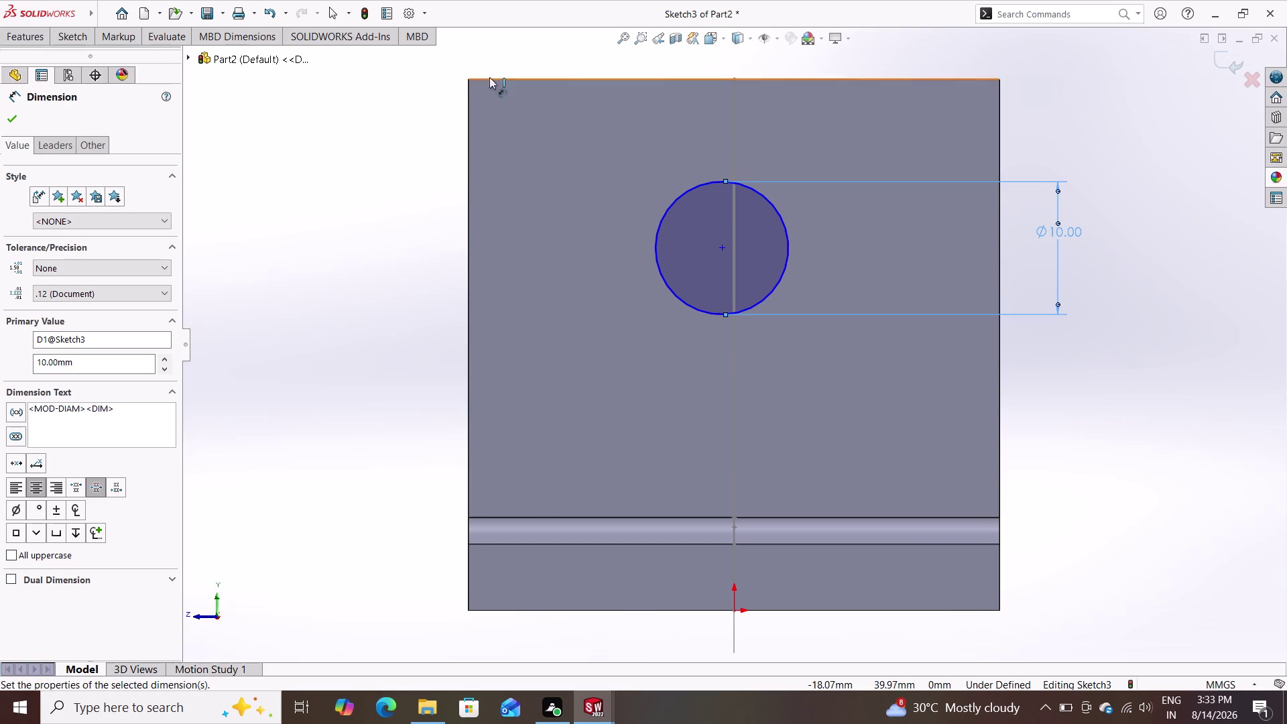
click(469, 81)
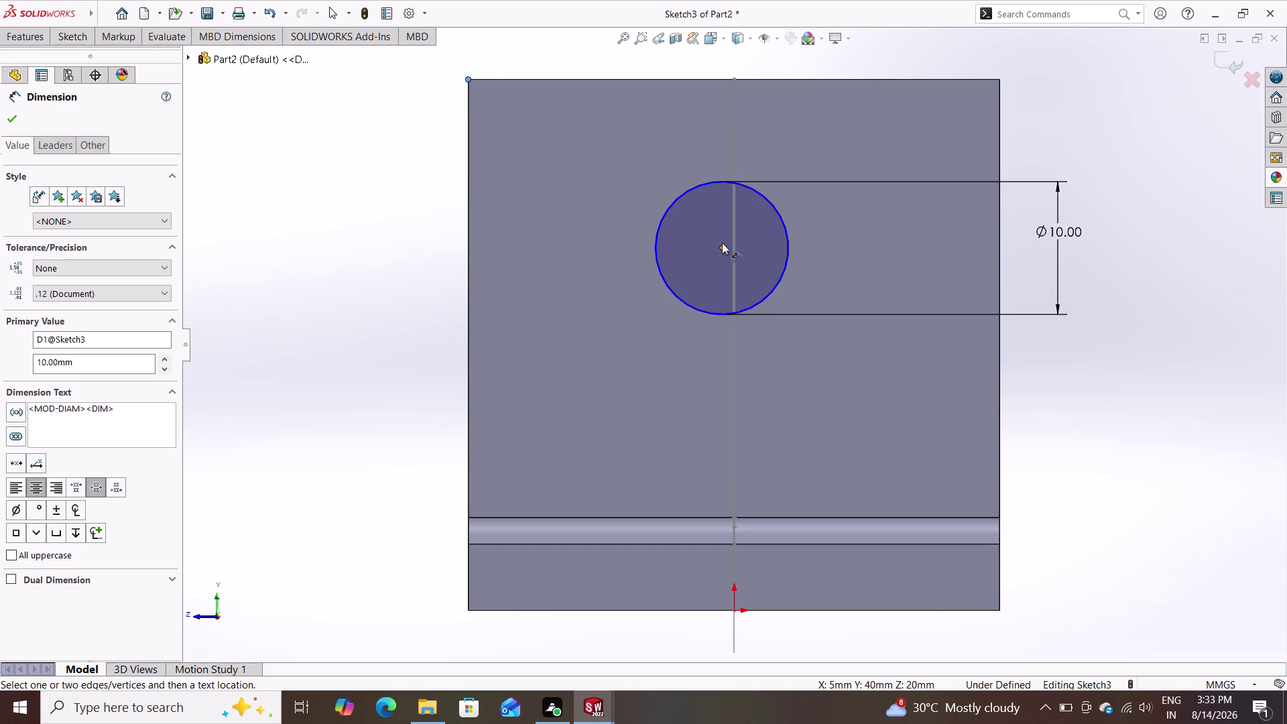
click(721, 245)
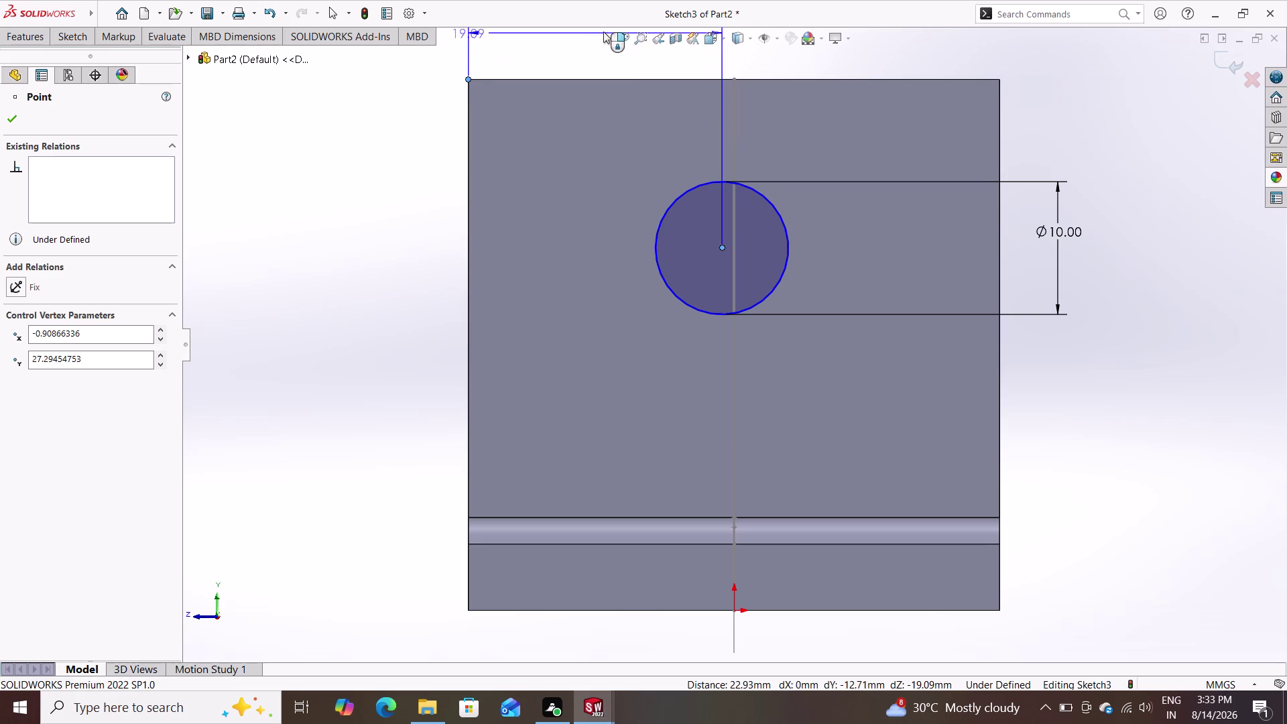
Place a 20 mm horizontal dimension from the face corner to the circle centre.
click(583, 46)
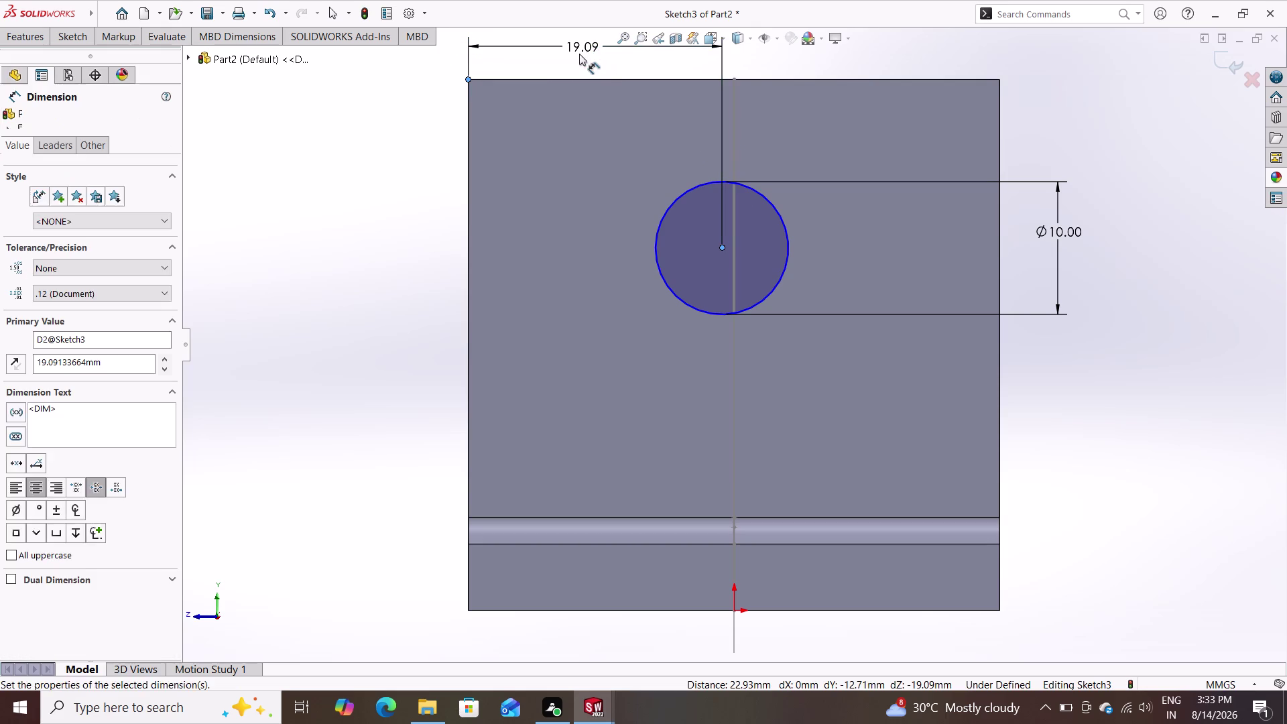
text(40)
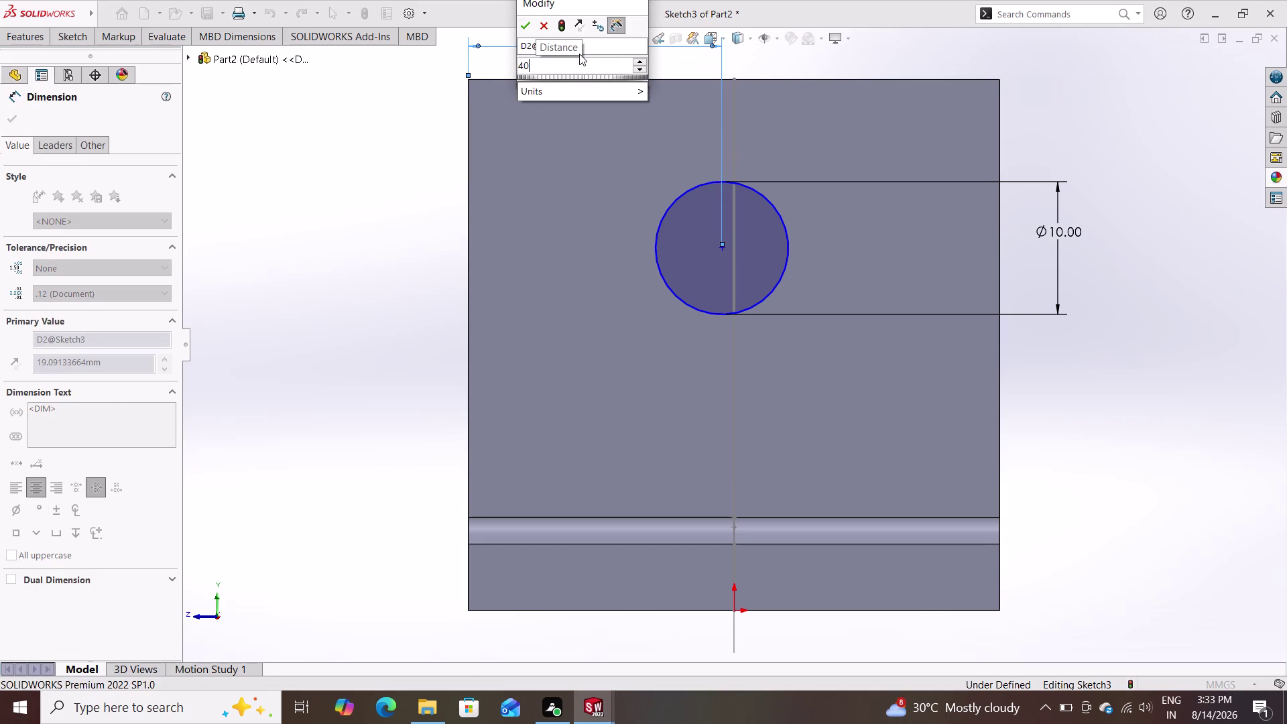
key(BackSpace)
key(BackSpace)
text(20)
key(Return)
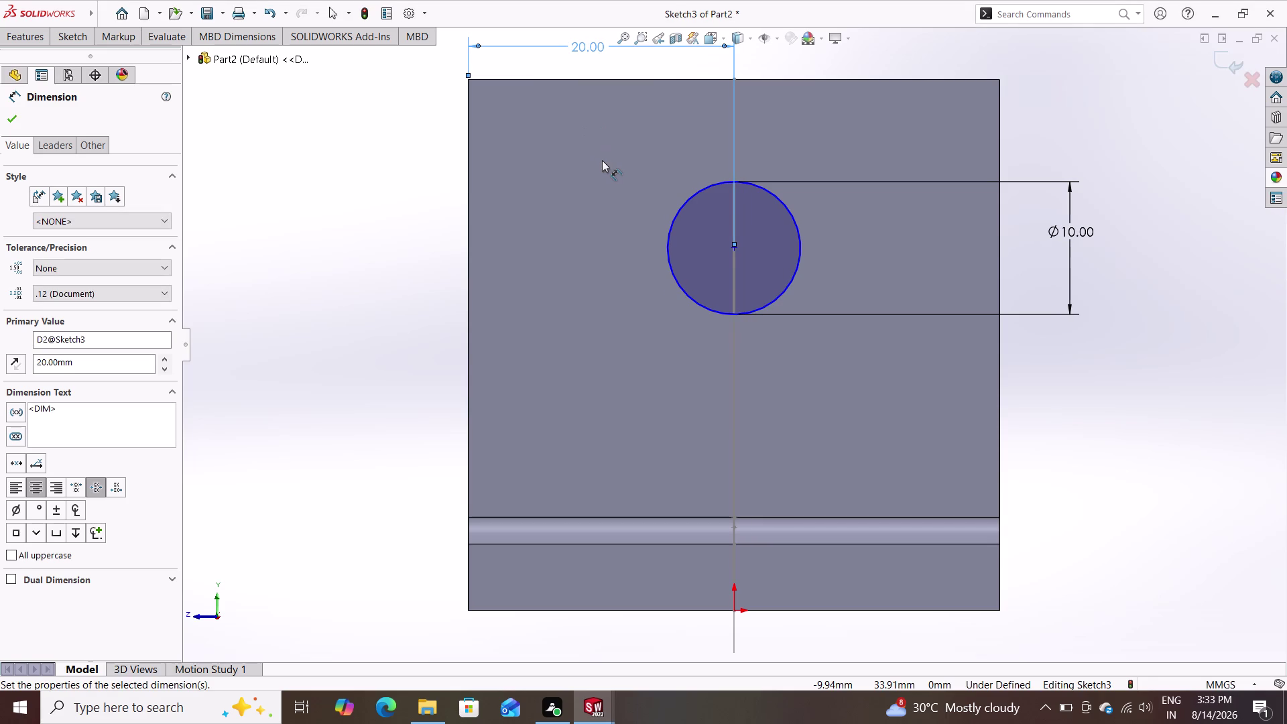
Add a 15 mm vertical dimension from the face corner to the circle centre.
click(734, 248)
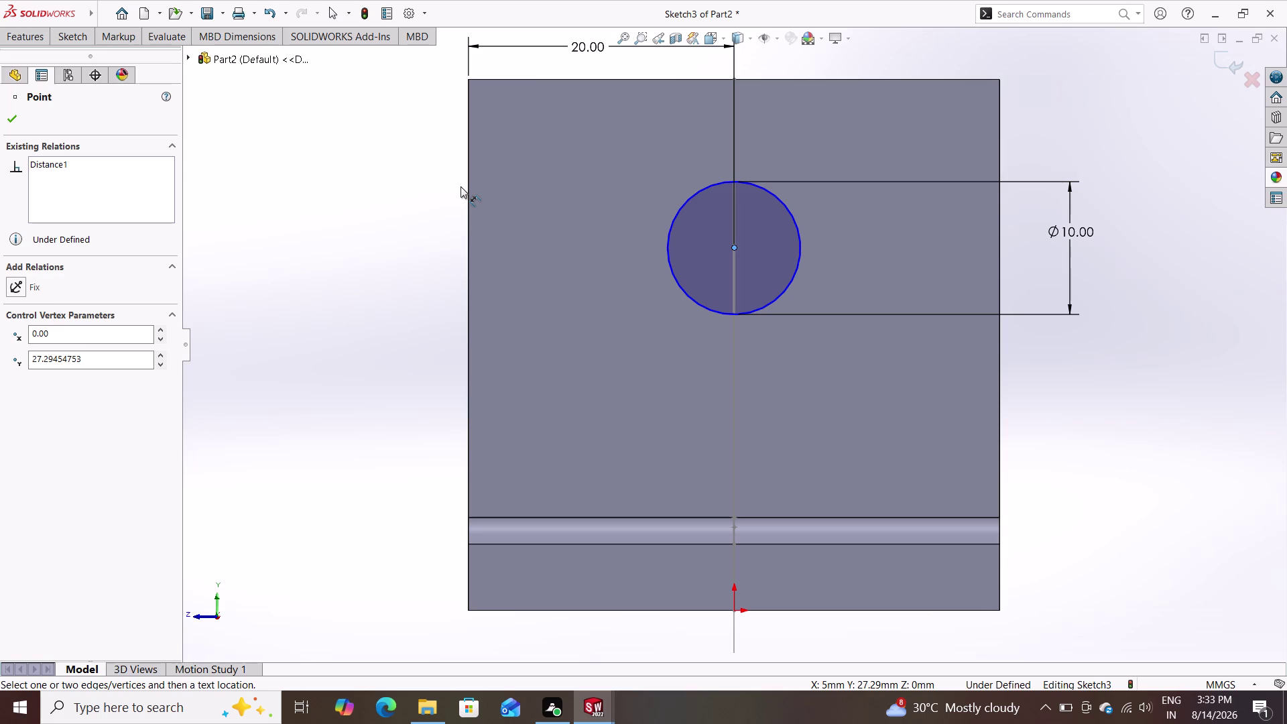
click(466, 81)
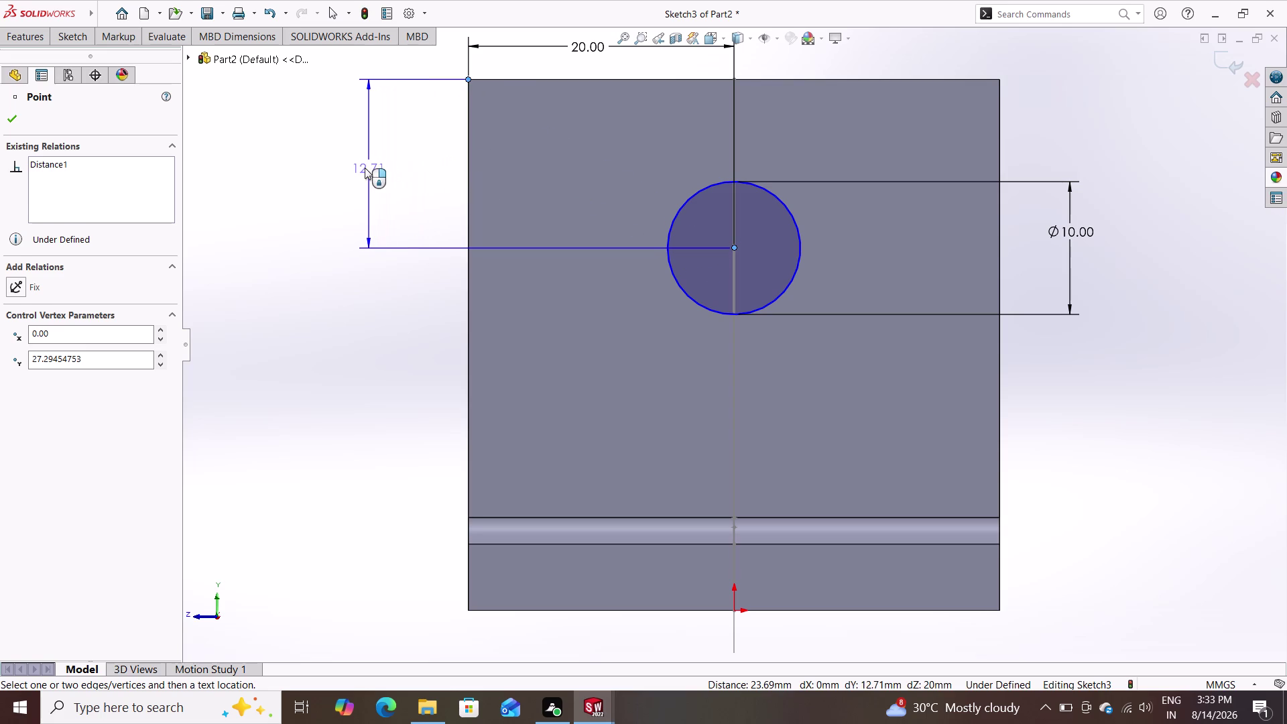
click(364, 168)
text(15)
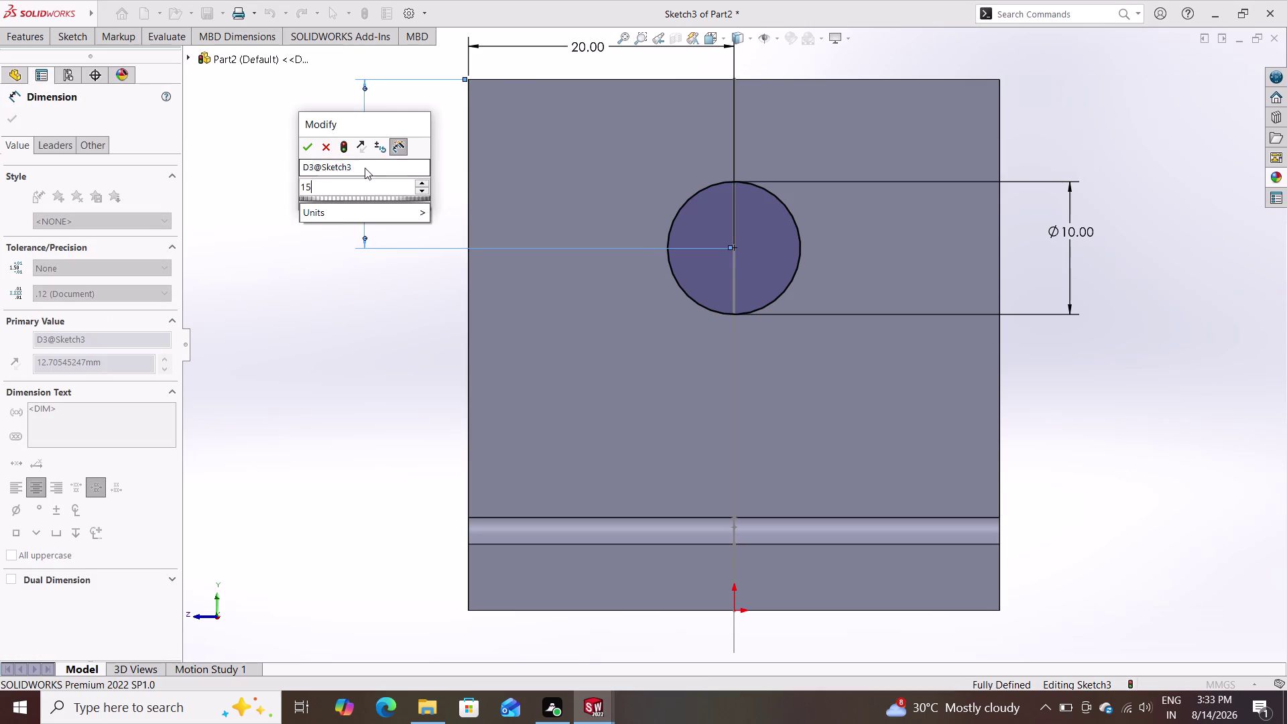
key(Return)
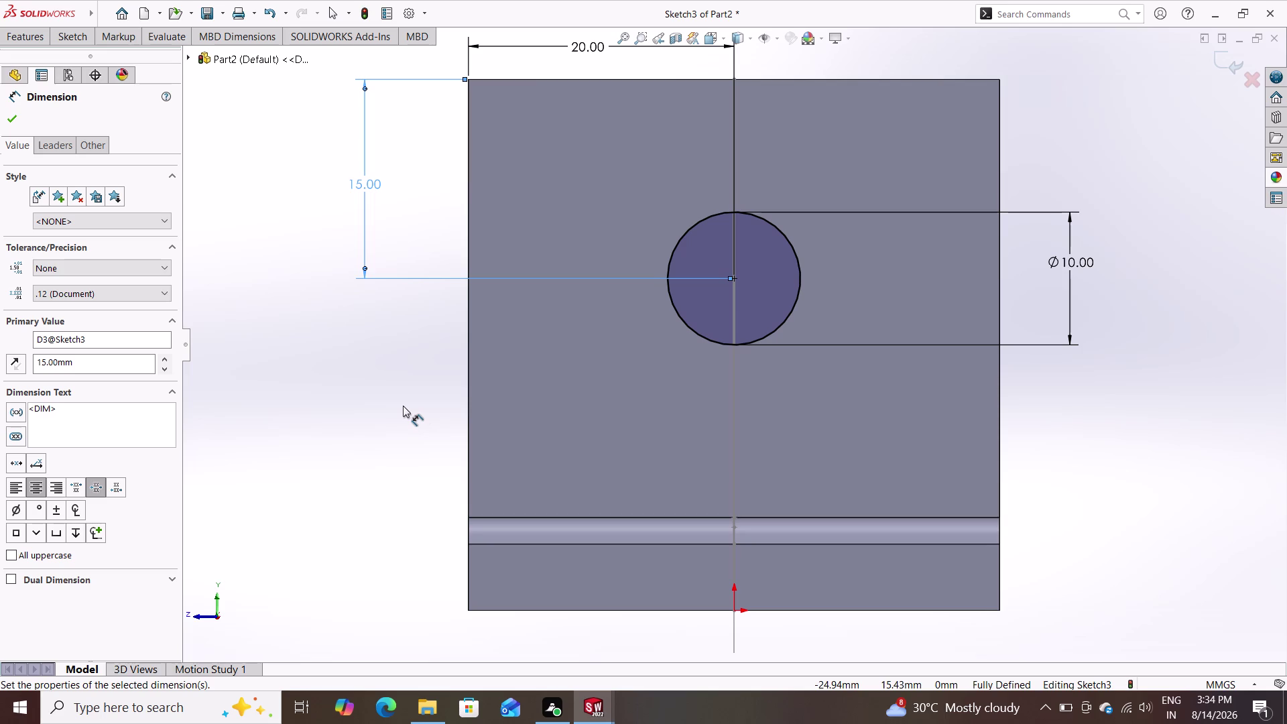
double_click(468, 611)
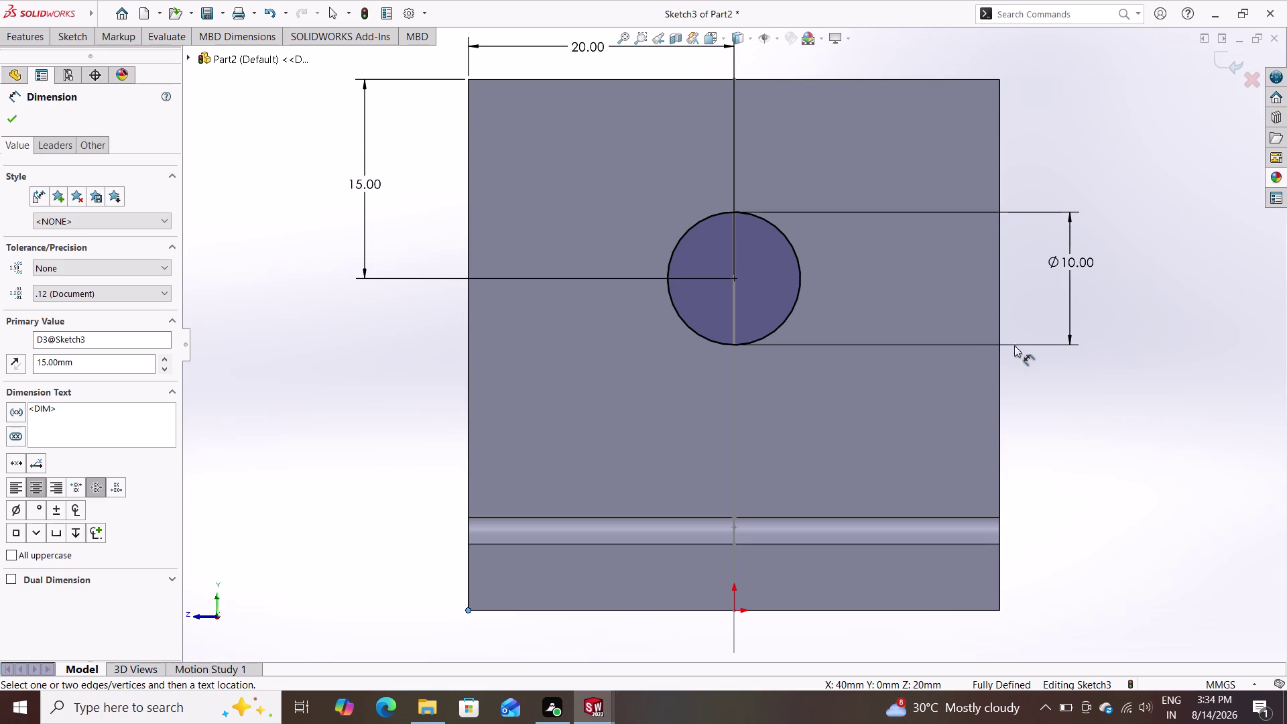
scroll(down, 3)
scroll(up, 3)
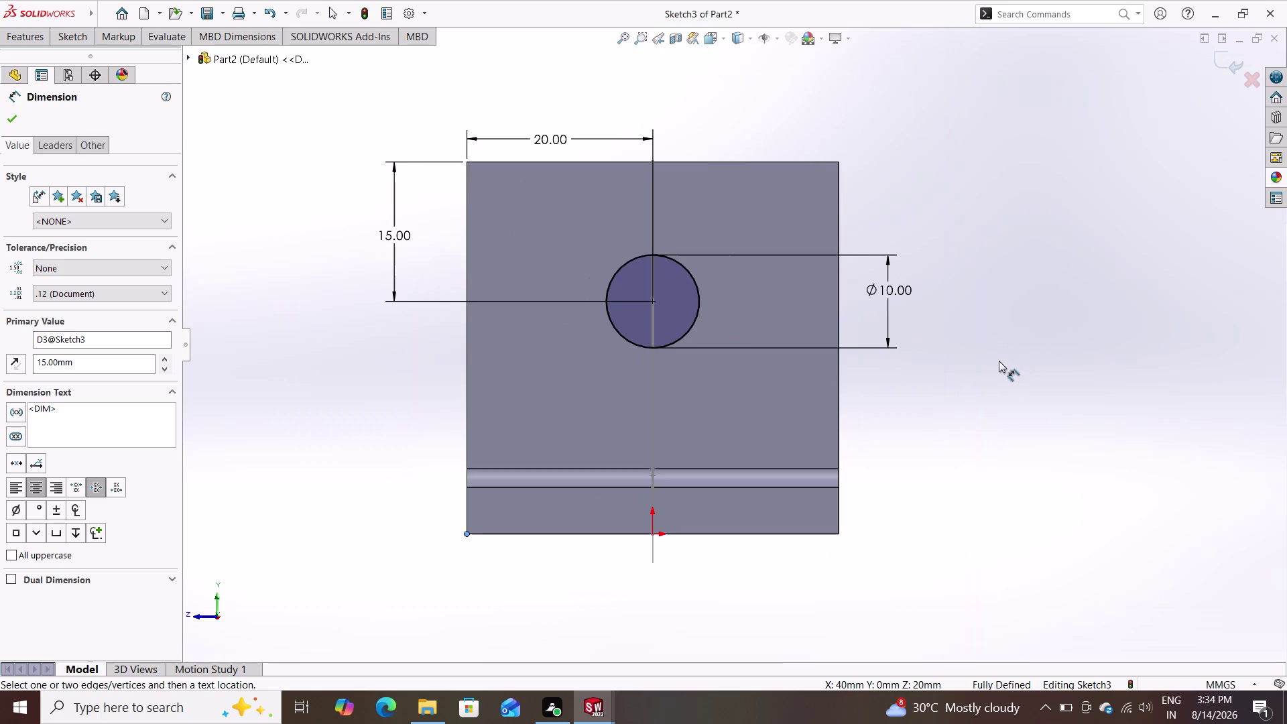
click(839, 469)
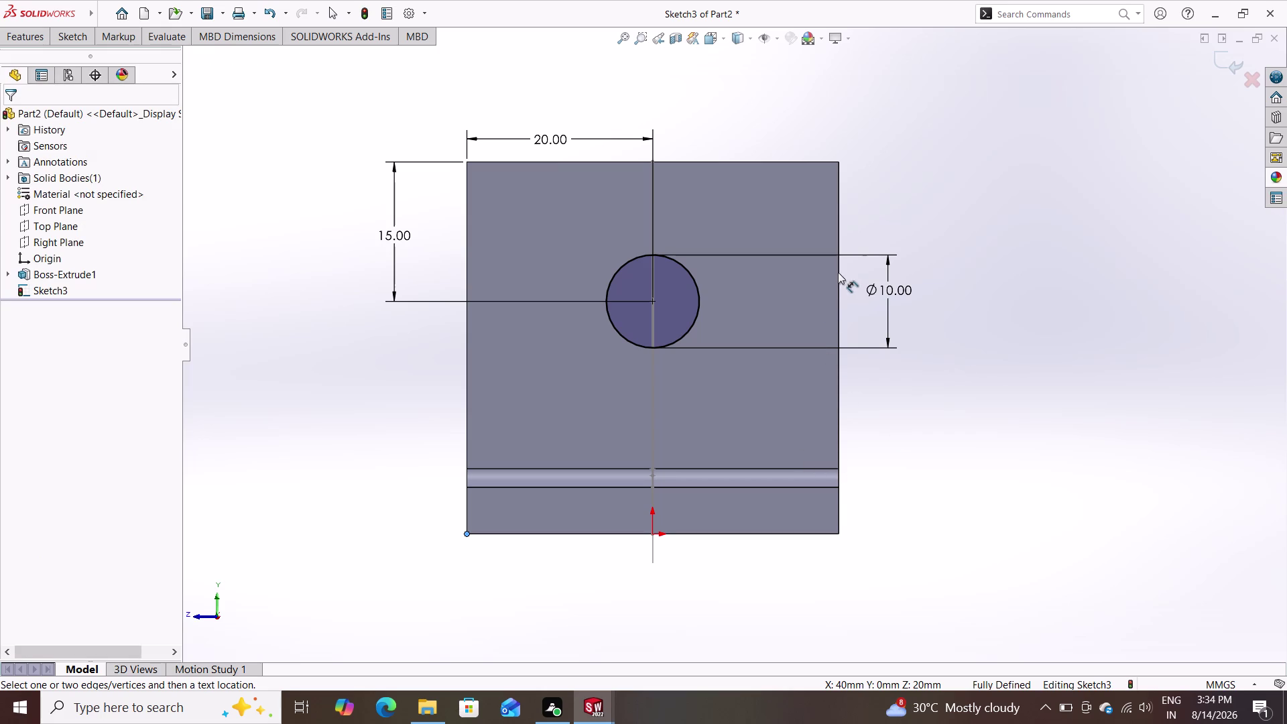
click(838, 272)
key(Escape)
key(Escape)
key(Escape)
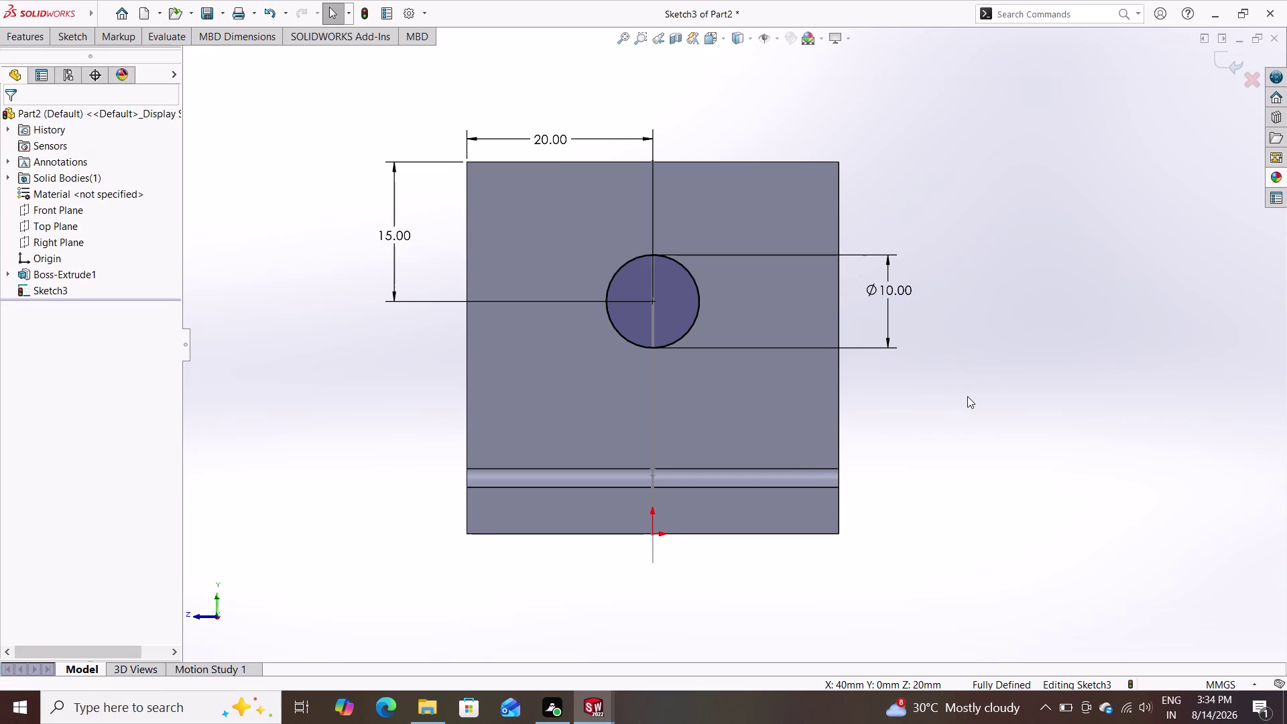
middle_drag(984, 413, 887, 443)
middle_click(893, 408)
scroll(up, 3)
middle_drag(887, 403, 871, 455)
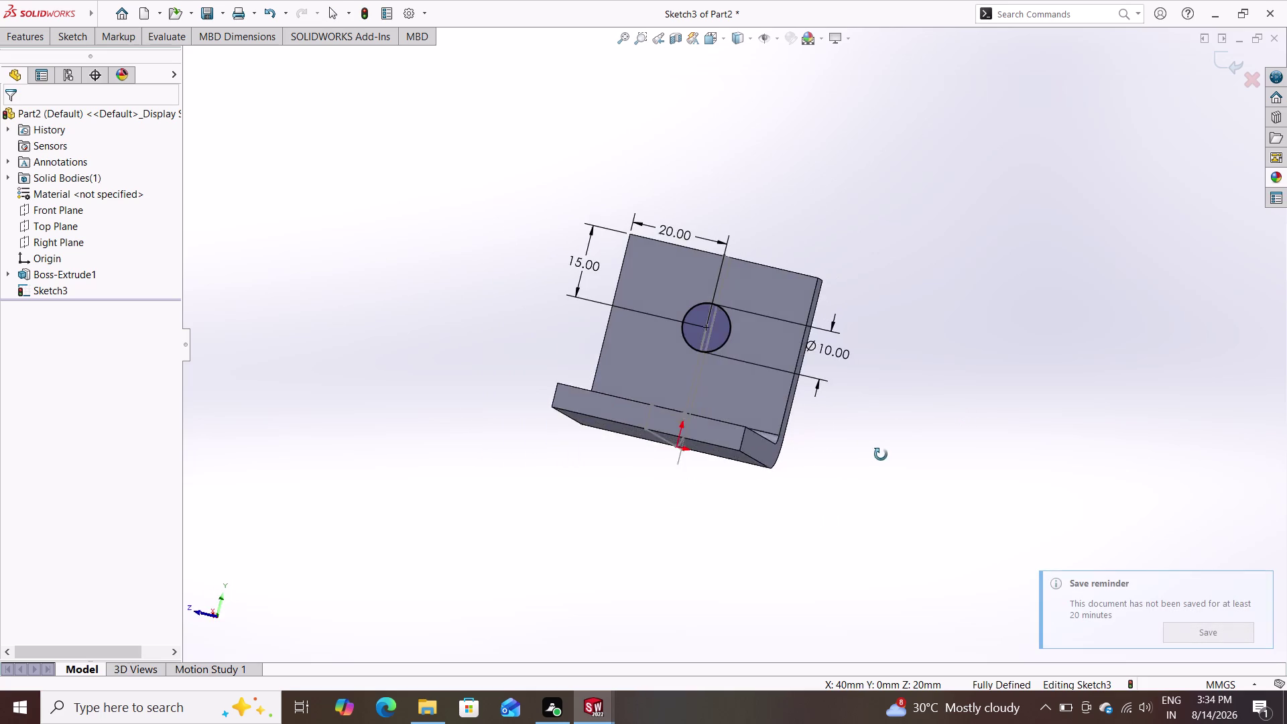
middle_drag(871, 455, 804, 525)
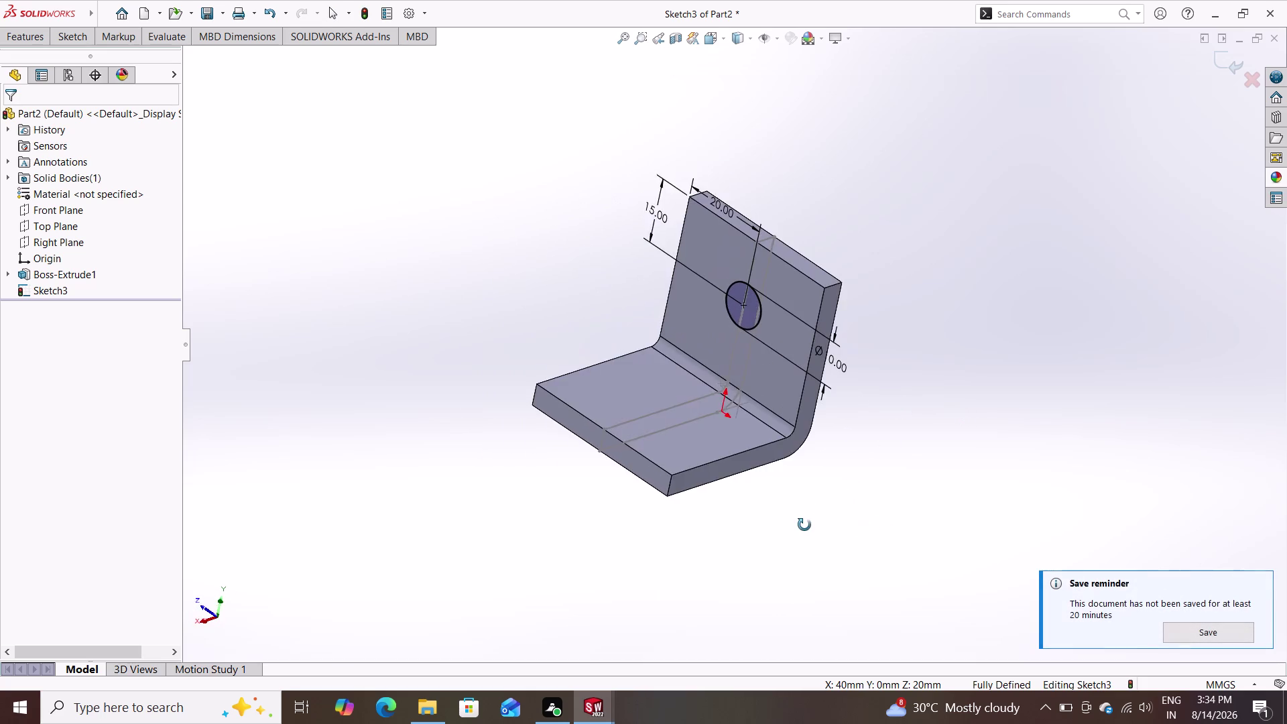
middle_drag(804, 524, 854, 462)
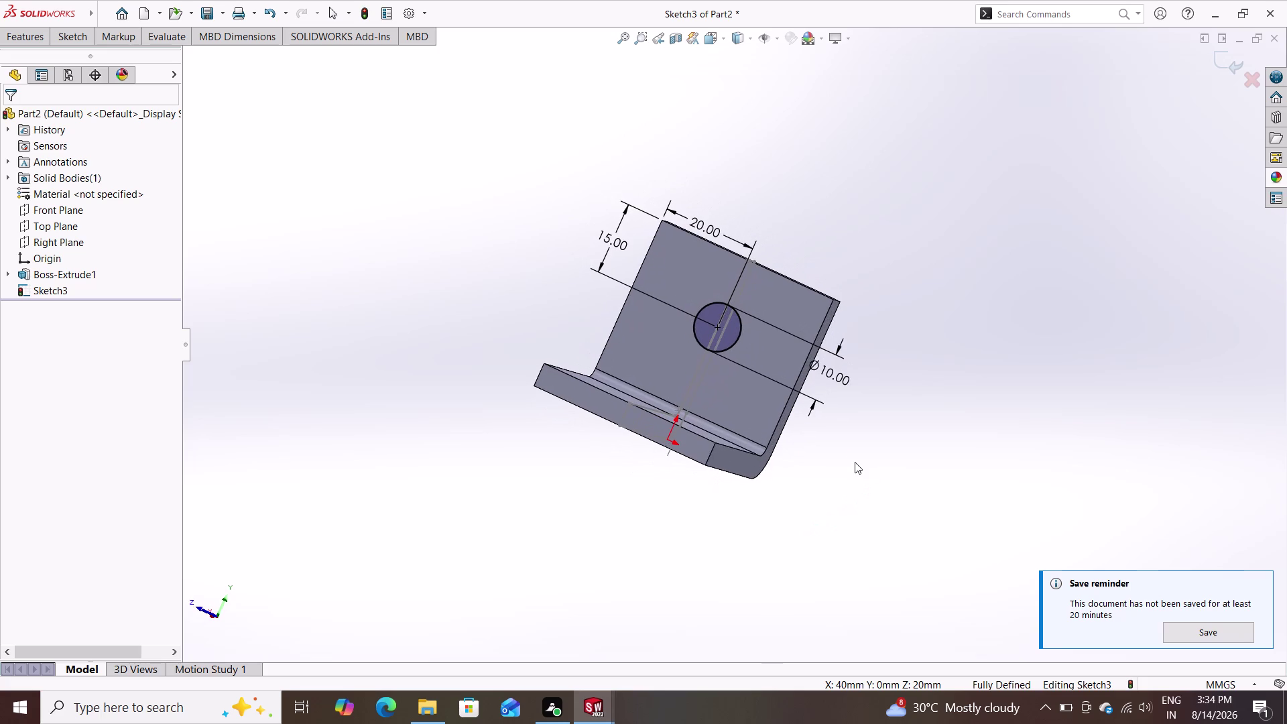
click(36, 36)
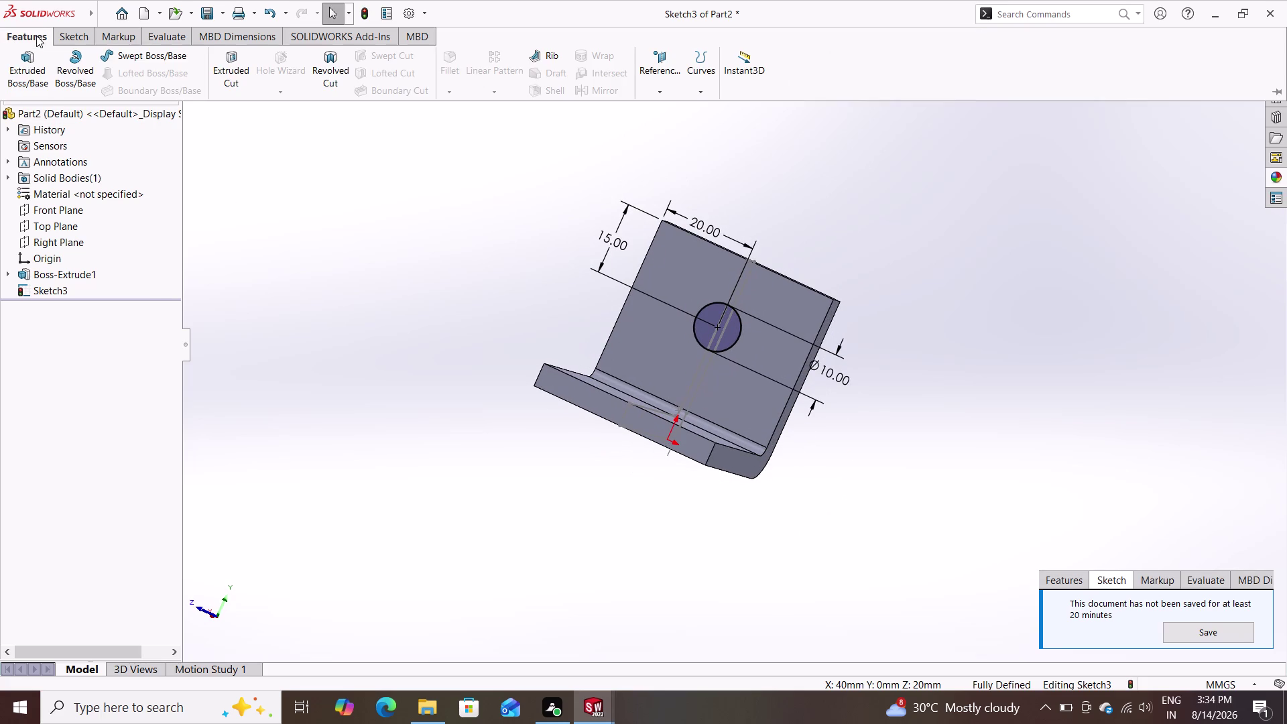
click(27, 65)
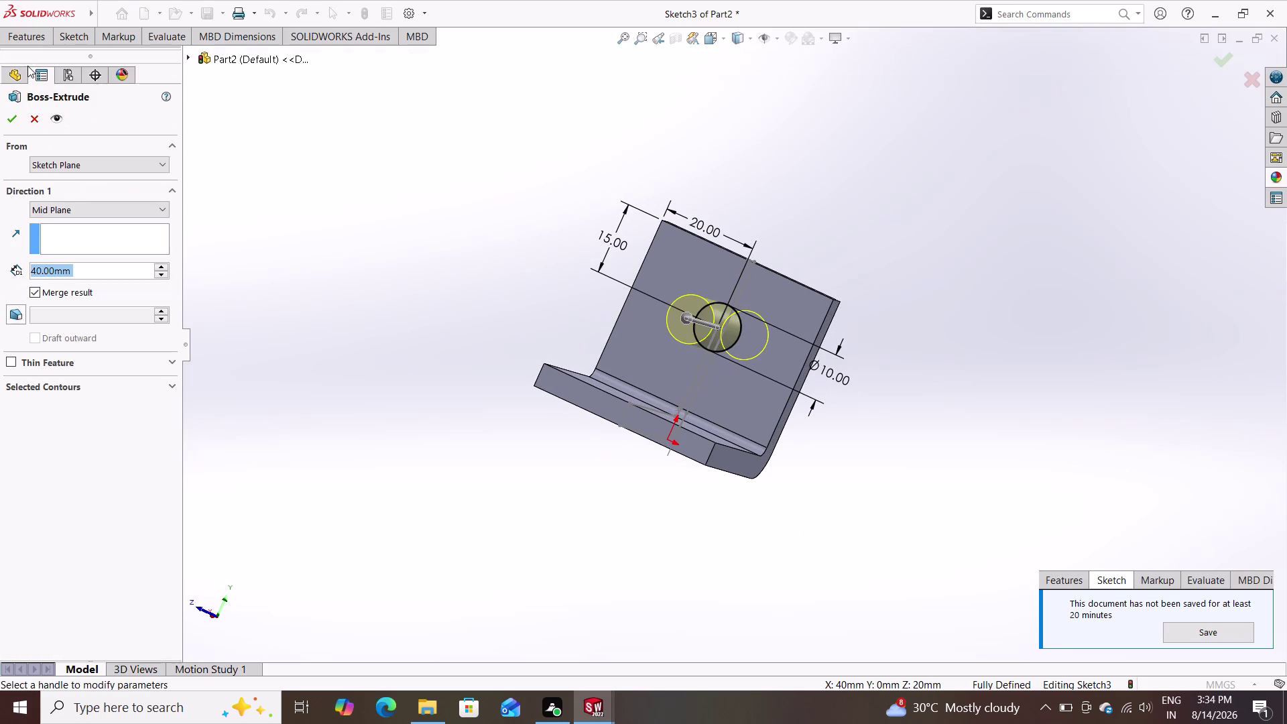
click(40, 40)
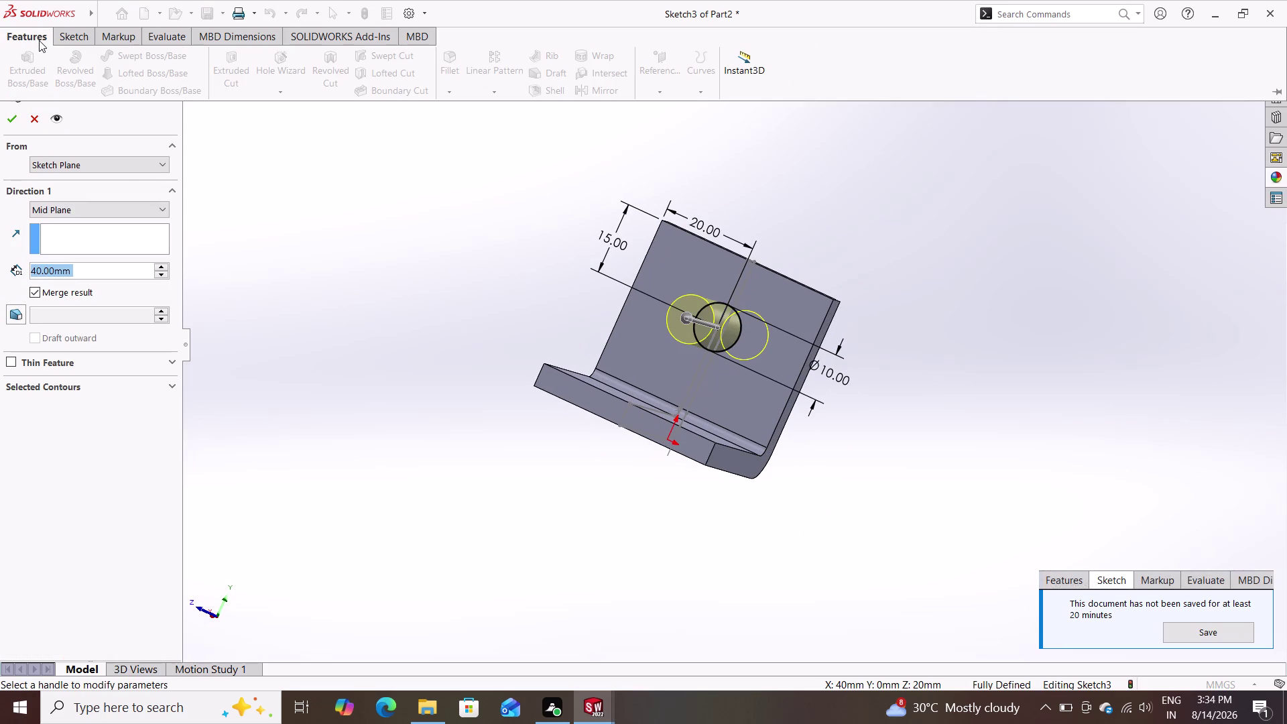
double_click(39, 111)
click(35, 28)
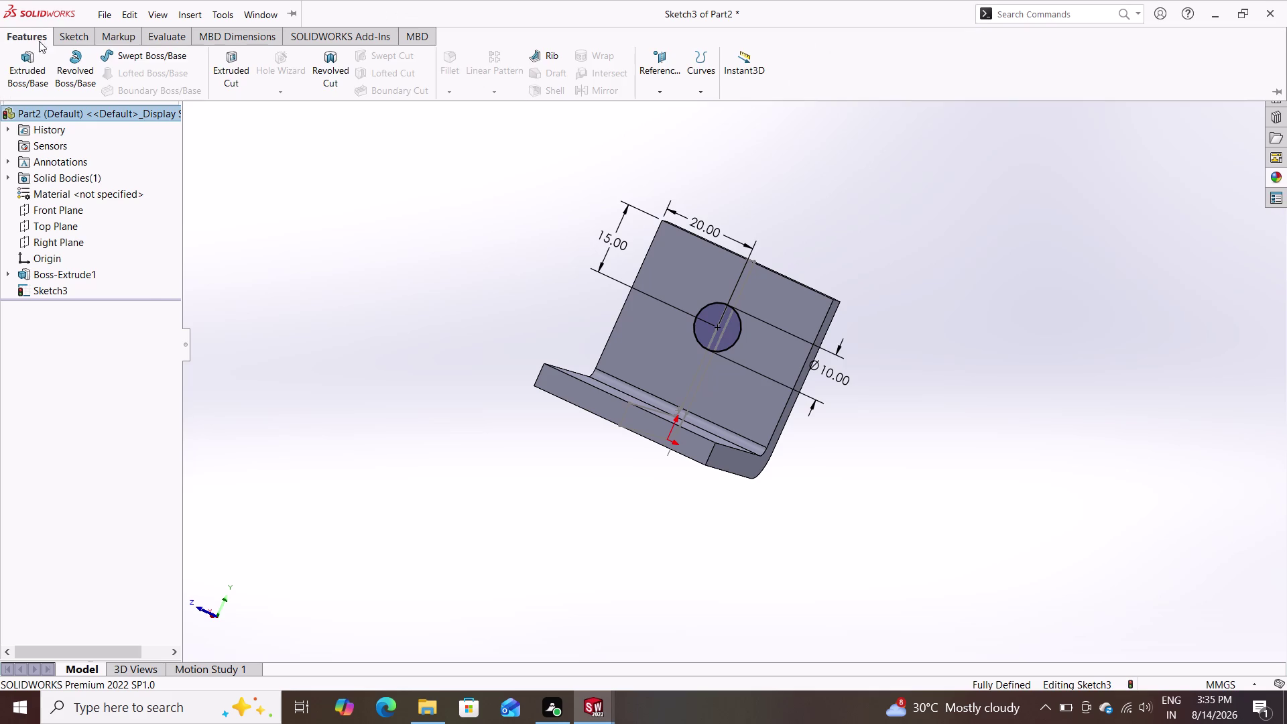
click(236, 52)
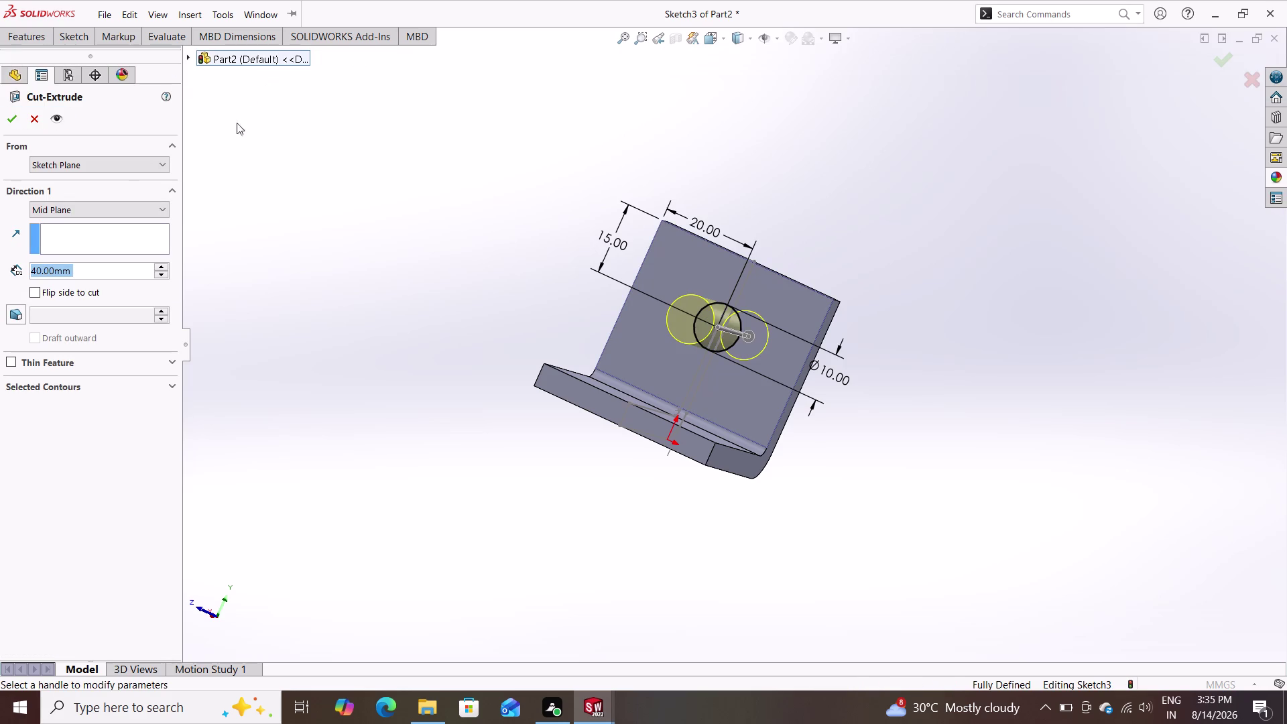
Set the Extruded Cut end condition to Through All and confirm the hole.
click(111, 210)
click(102, 223)
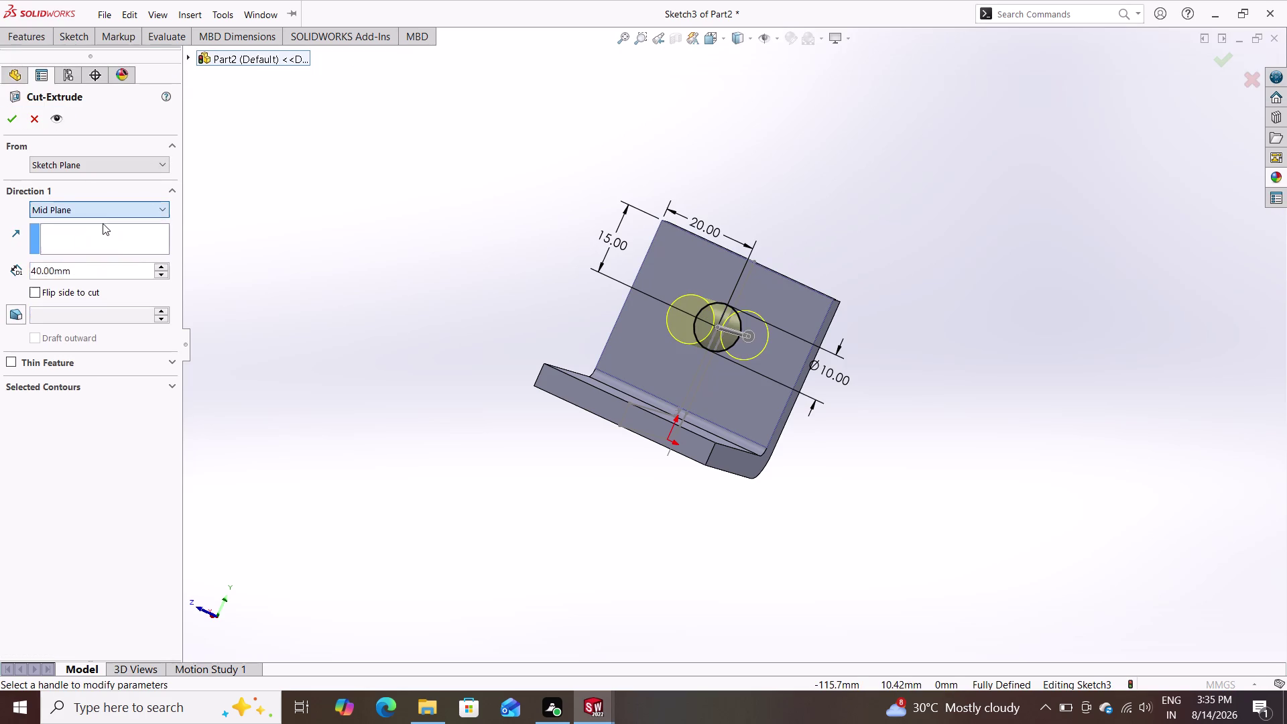
click(118, 211)
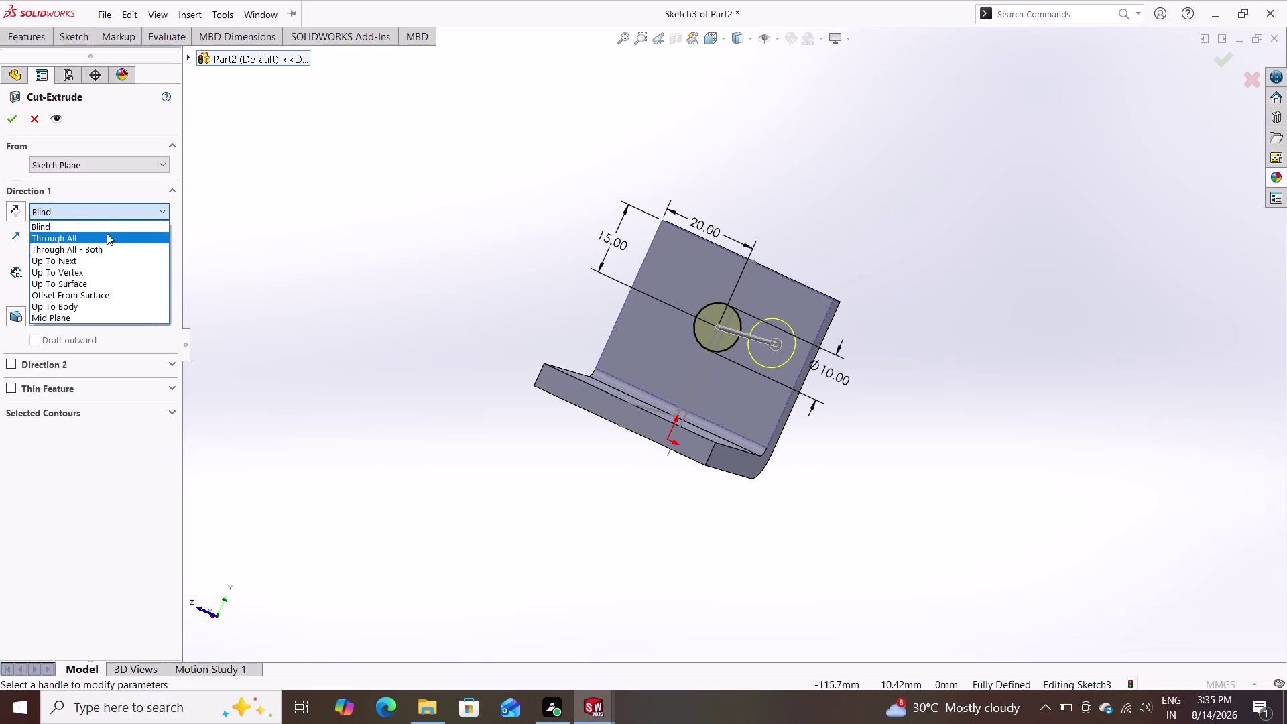
click(107, 233)
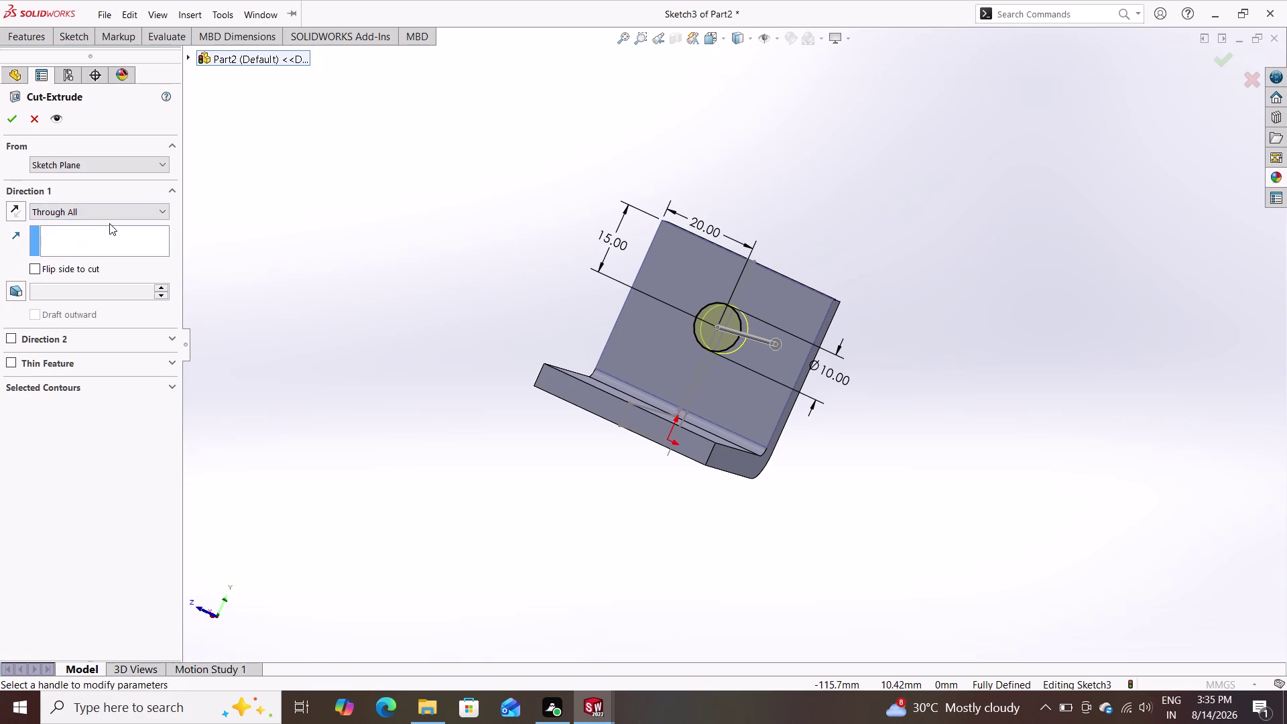
double_click(7, 117)
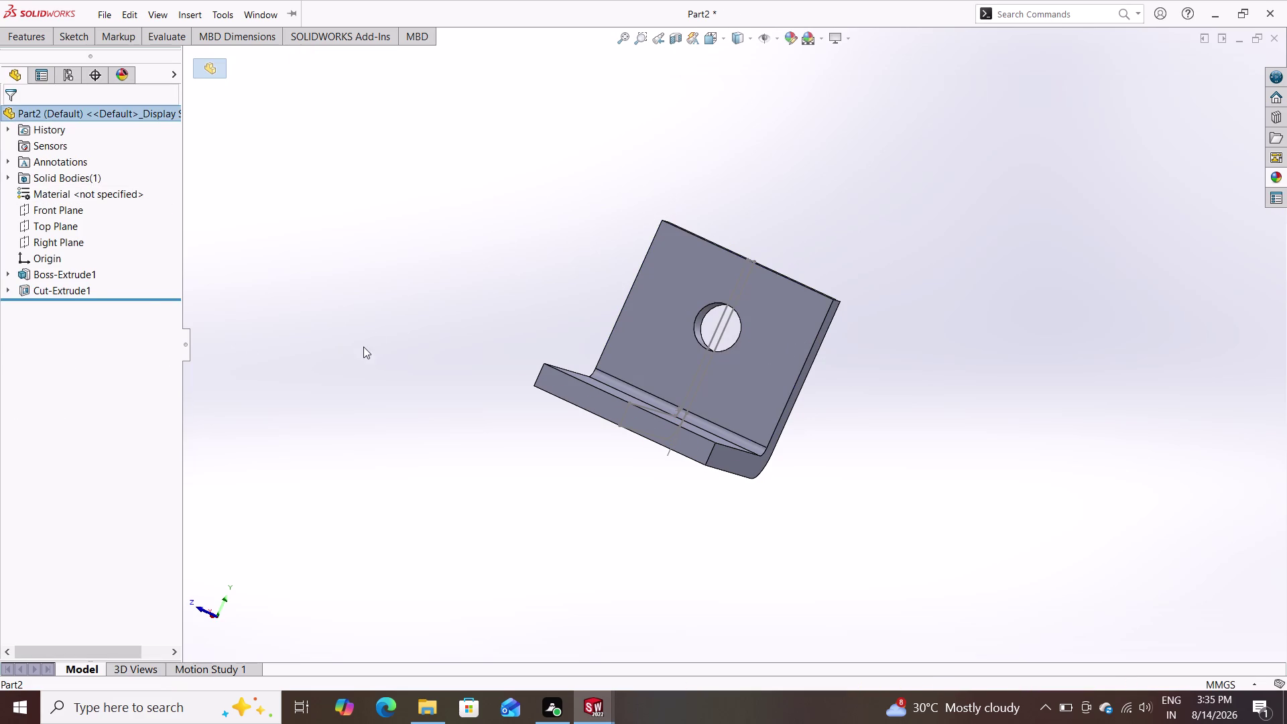
middle_drag(395, 364, 464, 447)
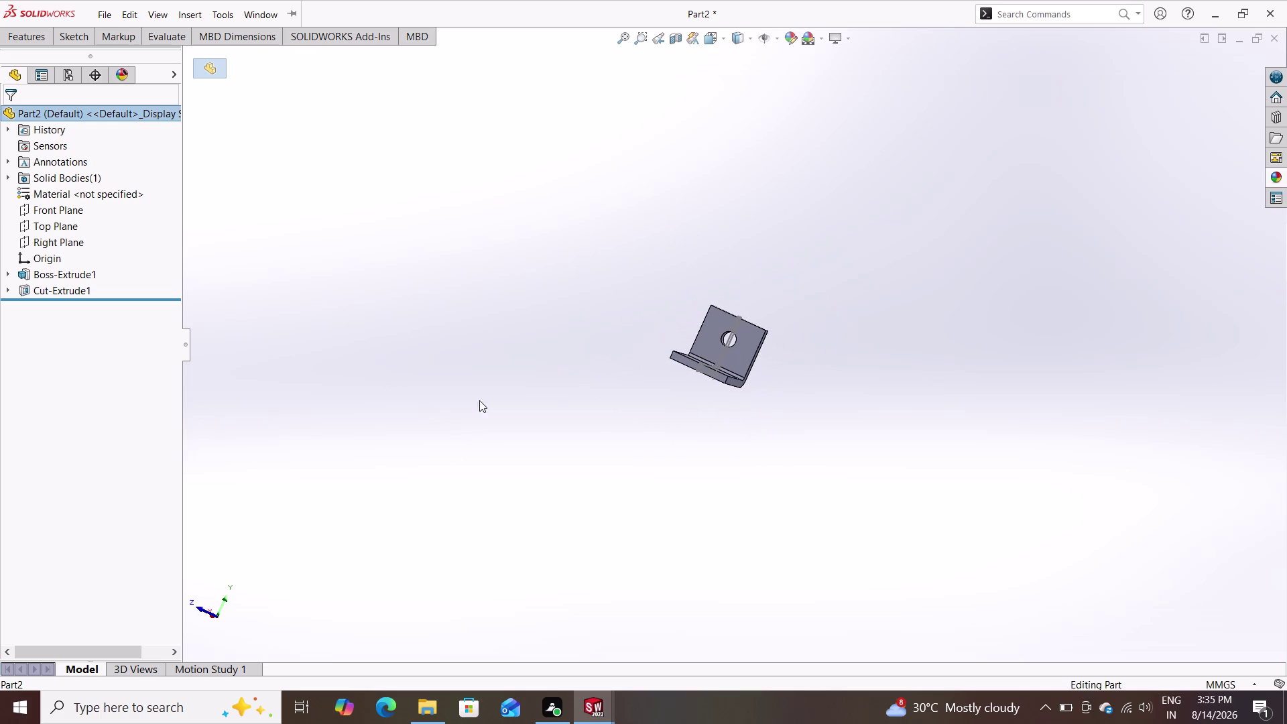
scroll(up, 3)
scroll(up, 3)
scroll(down, 3)
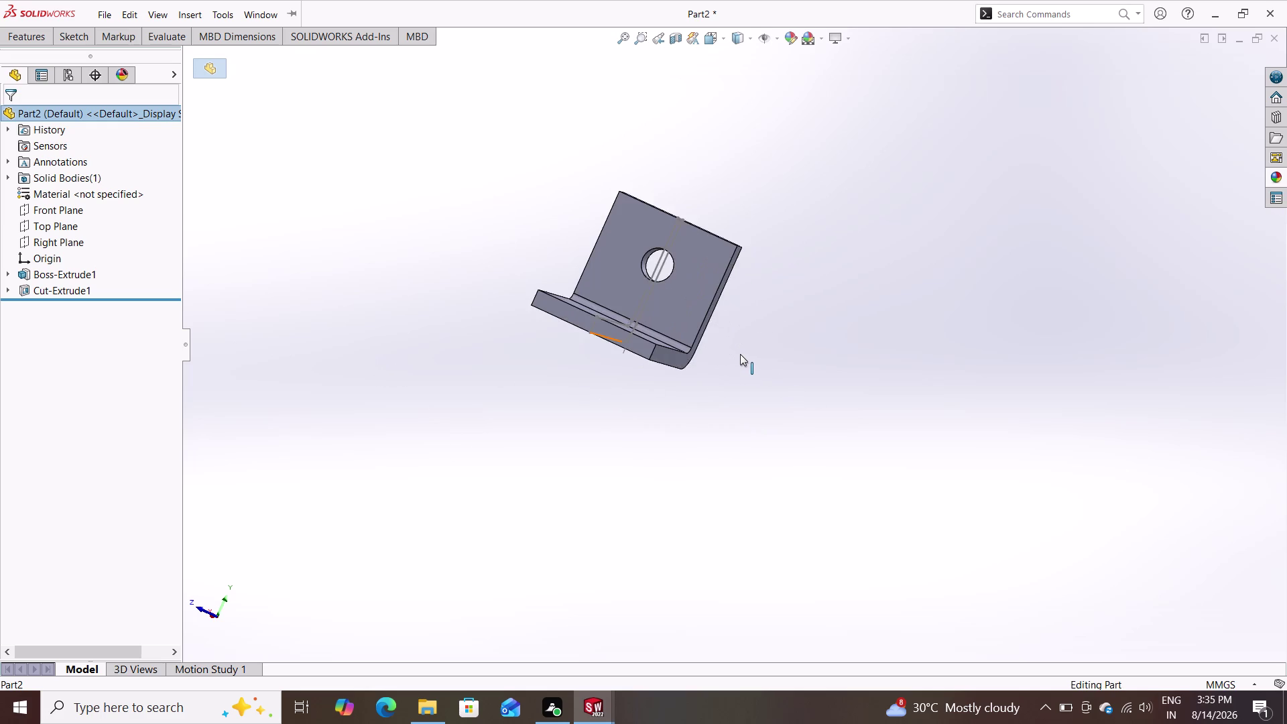
scroll(down, 3)
middle_drag(714, 326, 463, 301)
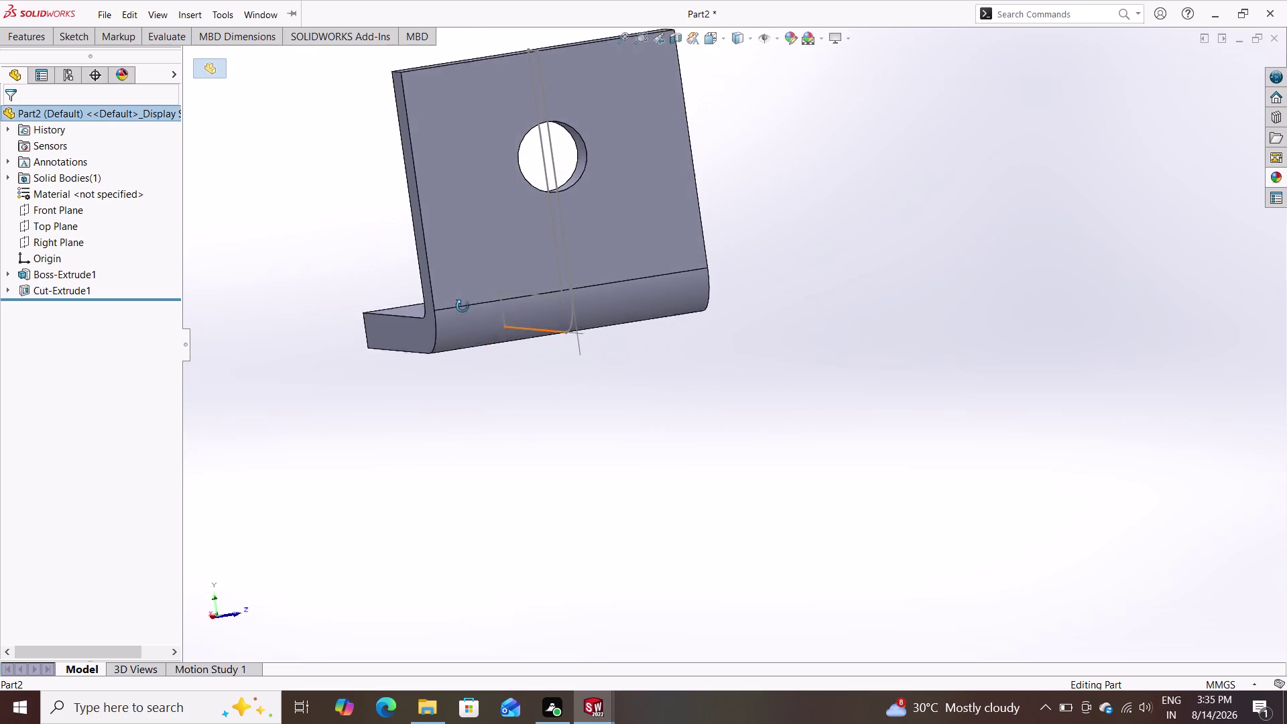
middle_drag(462, 301, 668, 327)
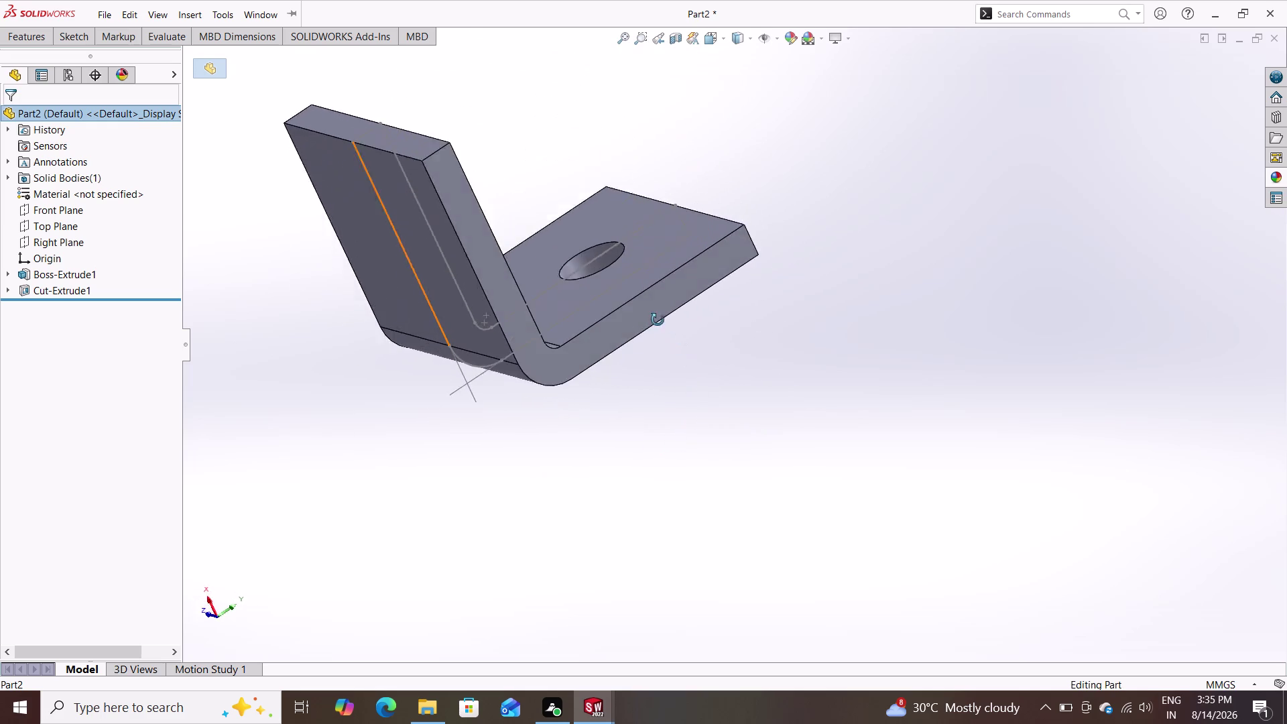
middle_drag(668, 328, 652, 496)
scroll(down, 3)
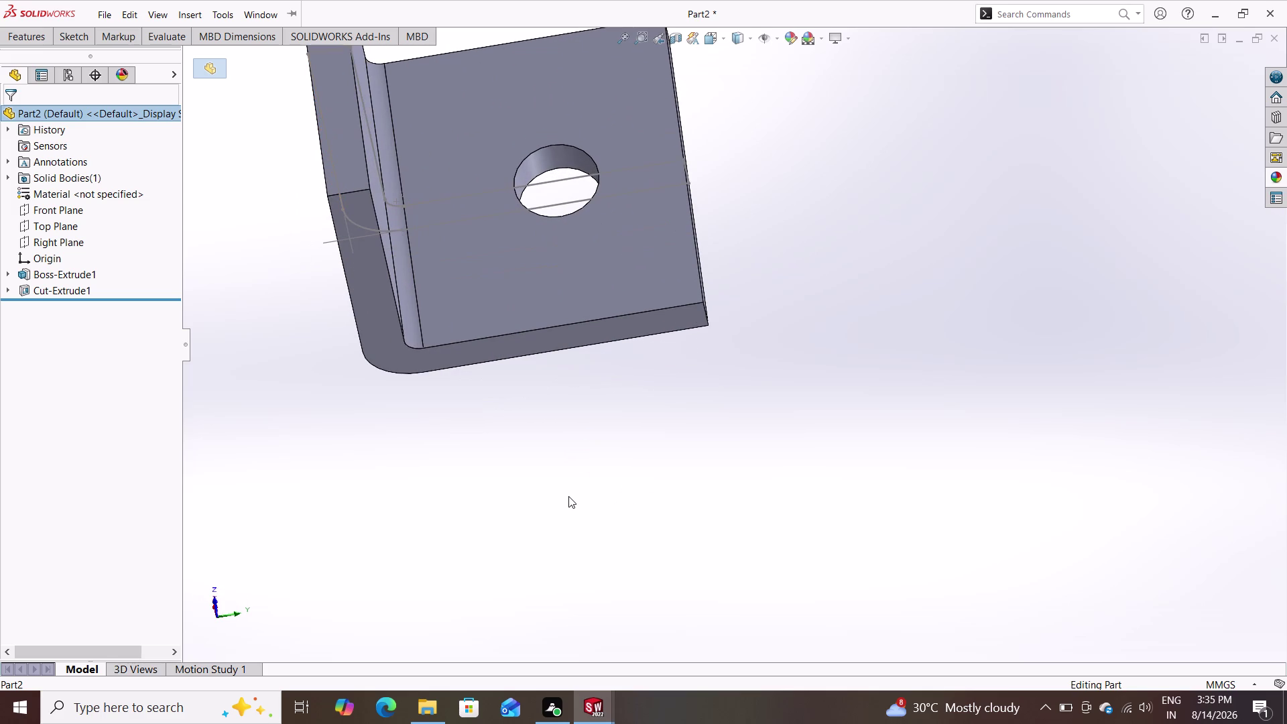
scroll(down, 3)
scroll(up, 3)
middle_drag(209, 8, 203, 49)
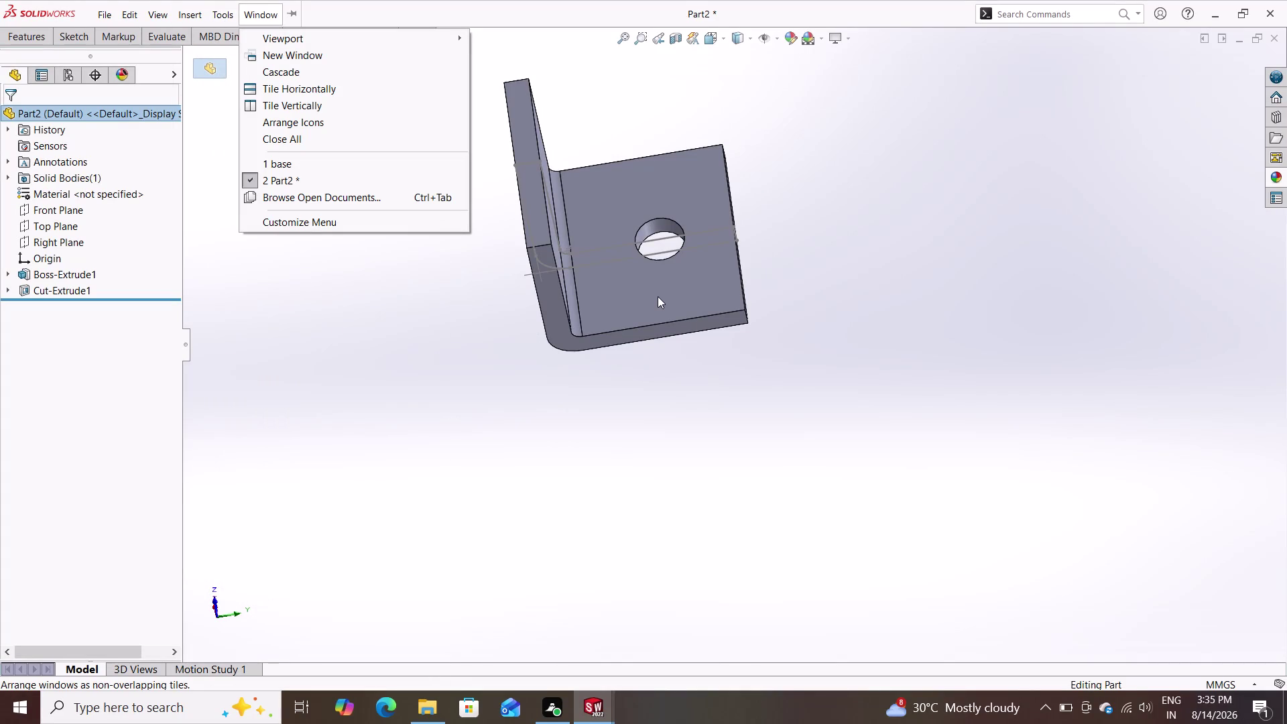
key(Escape)
middle_drag(868, 276, 818, 374)
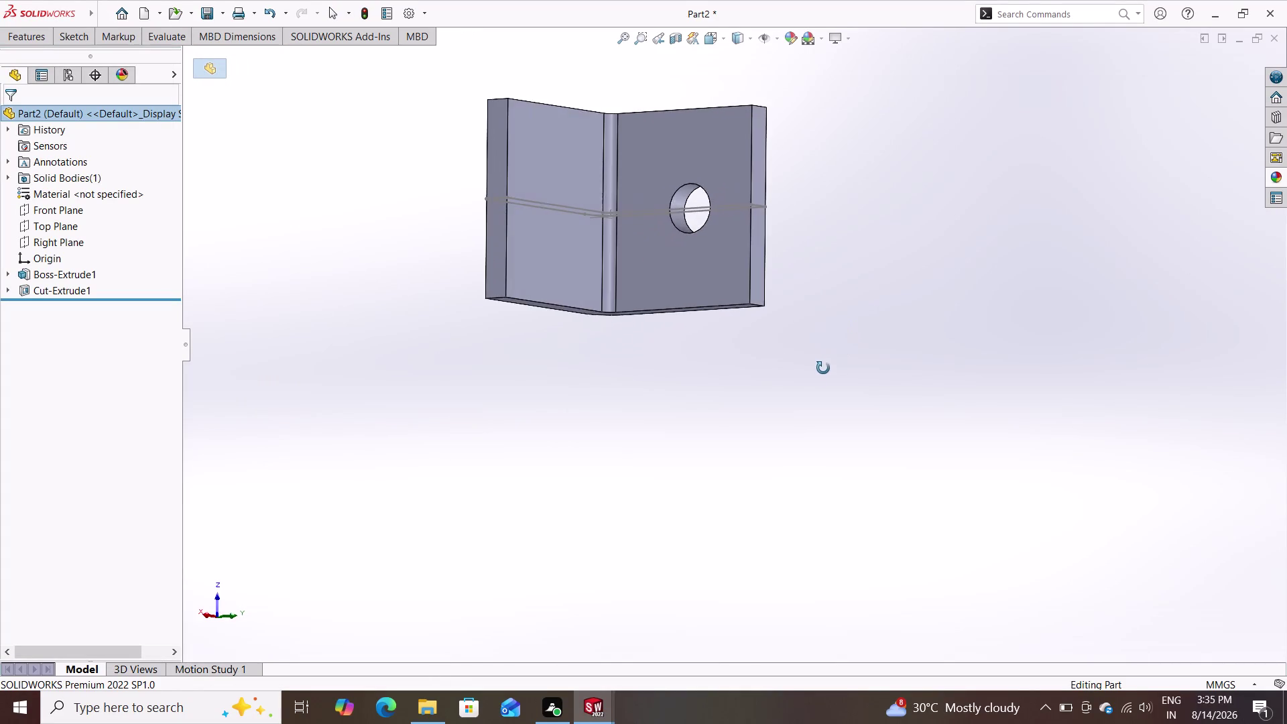
middle_drag(818, 374, 868, 320)
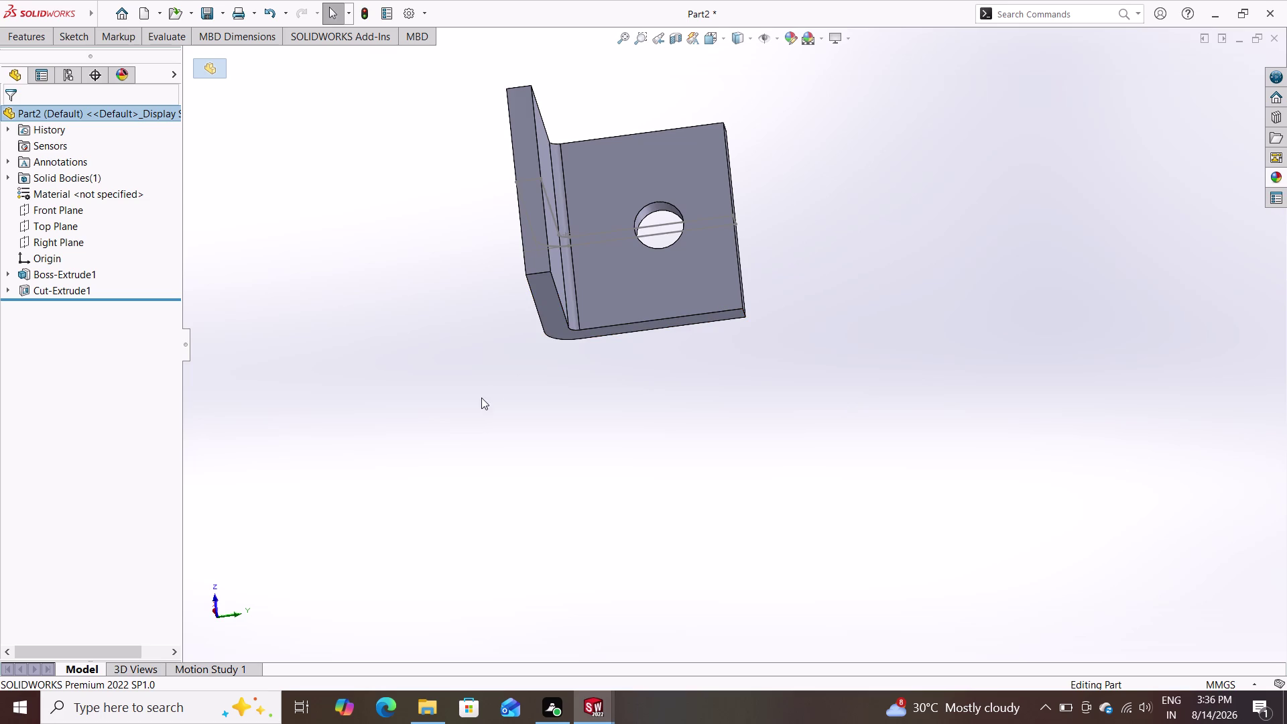
click(501, 392)
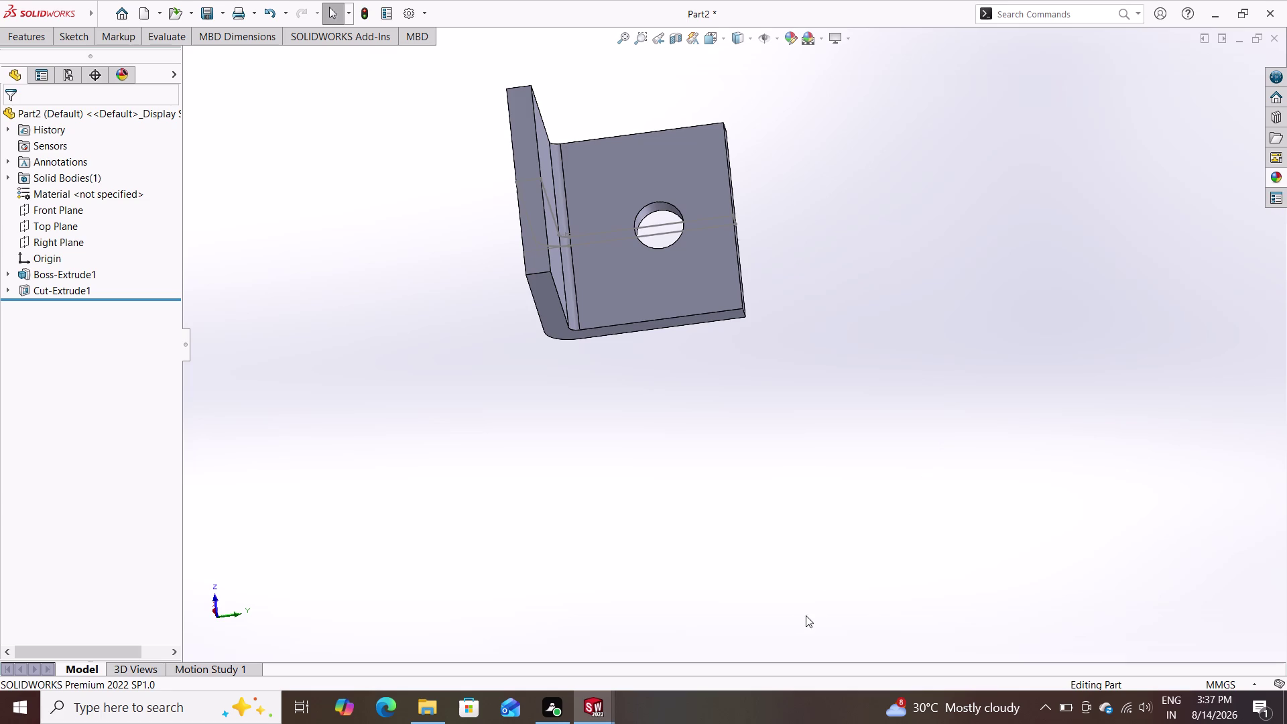
Undo Cut-Extrude1 with Ctrl+Z.
click(889, 610)
key(ctrl+z)
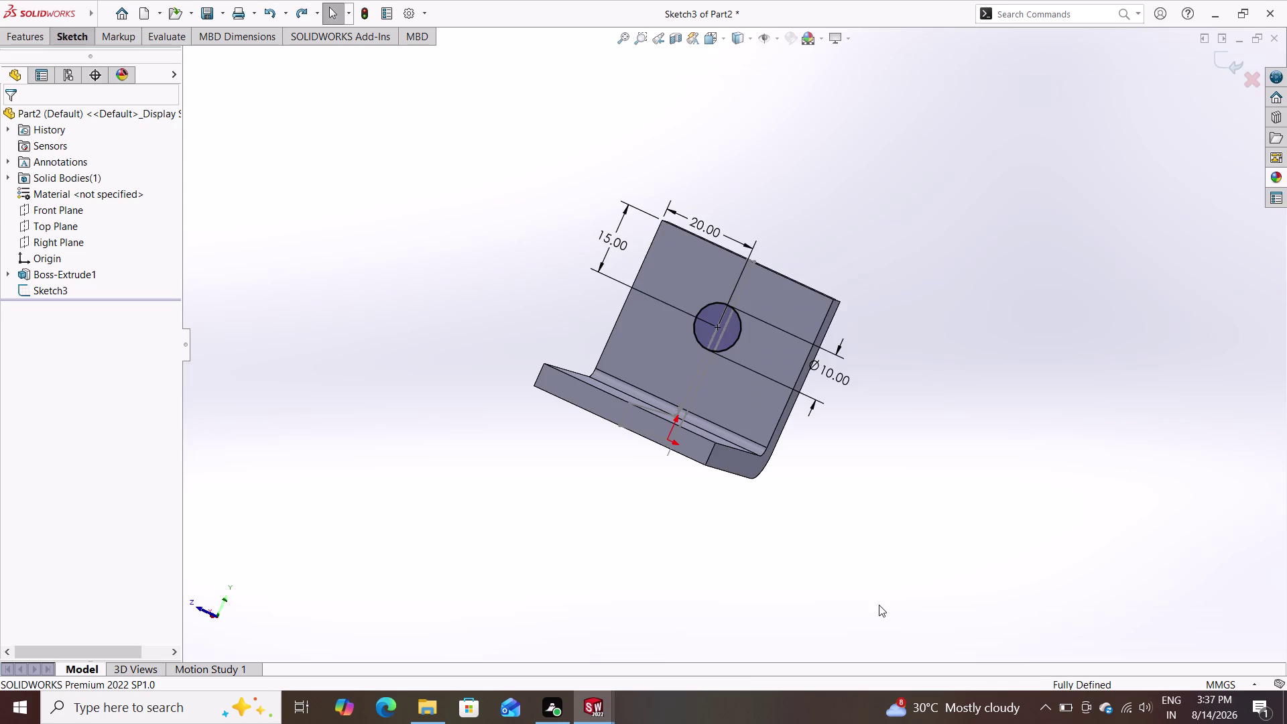
Undo once more and inspect the hole circle and the short line above the origin.
key(ctrl+z)
scroll(up, 3)
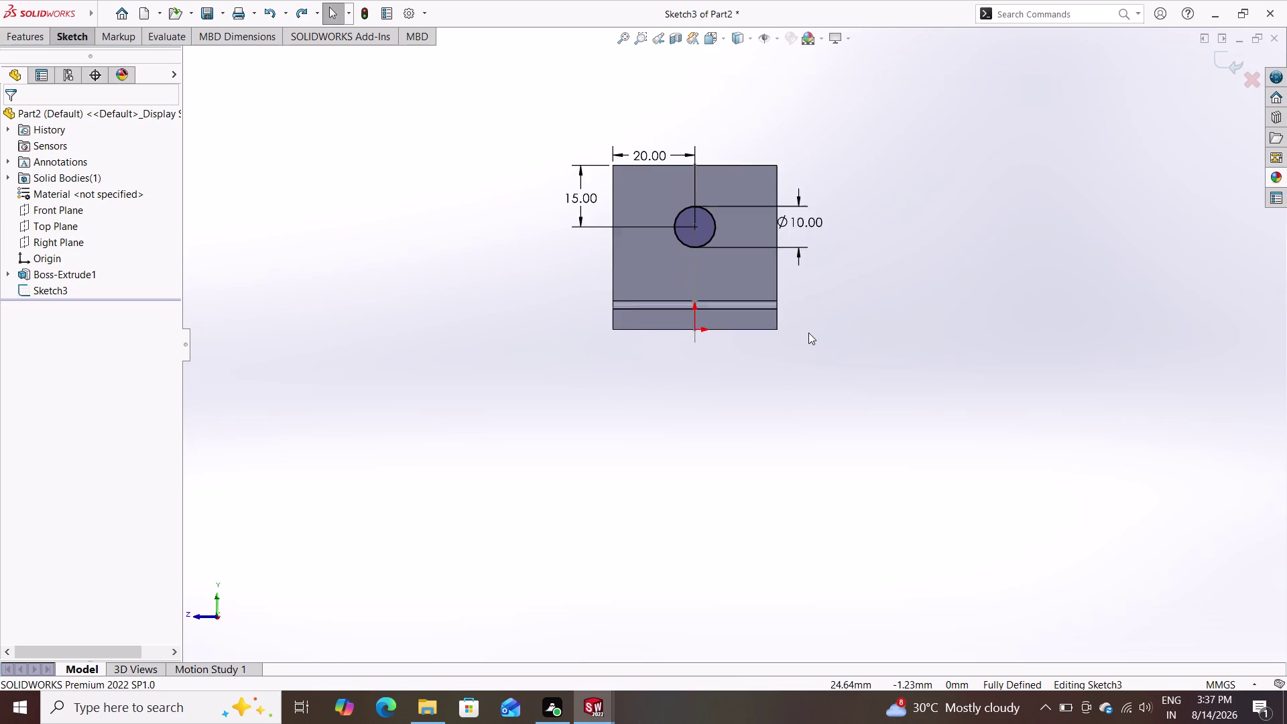
scroll(down, 3)
scroll(down, 3)
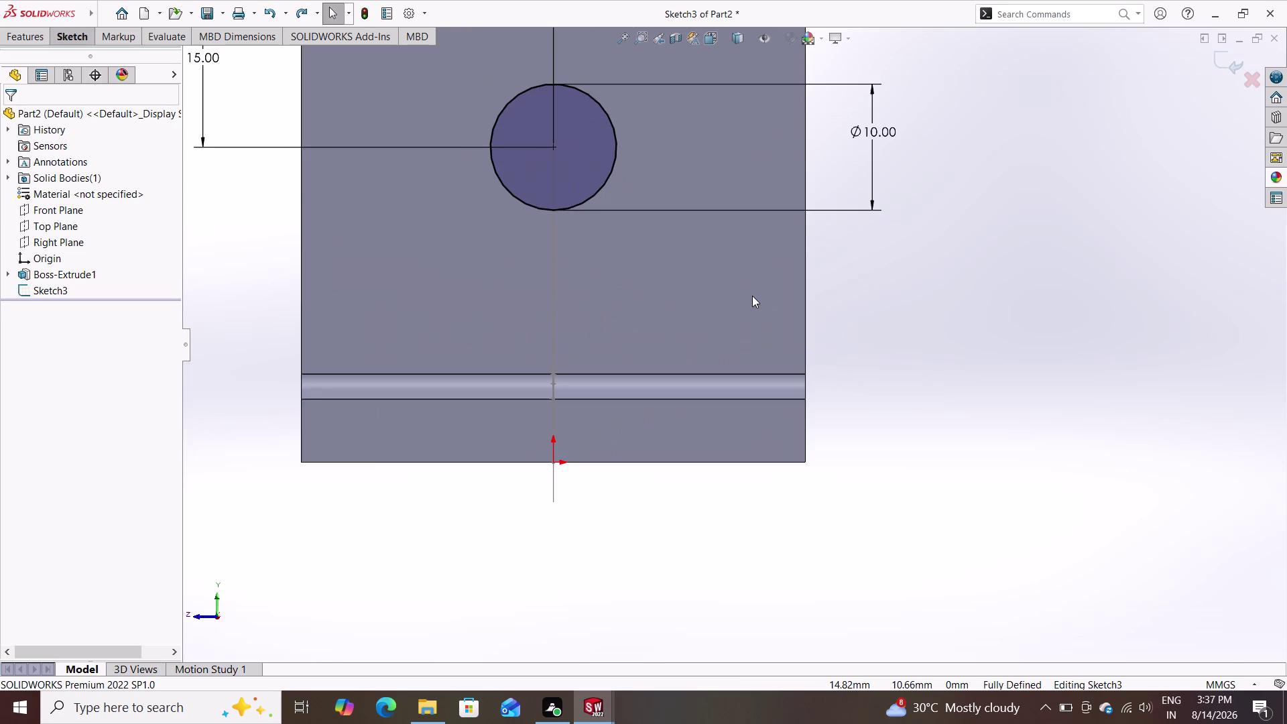
click(539, 207)
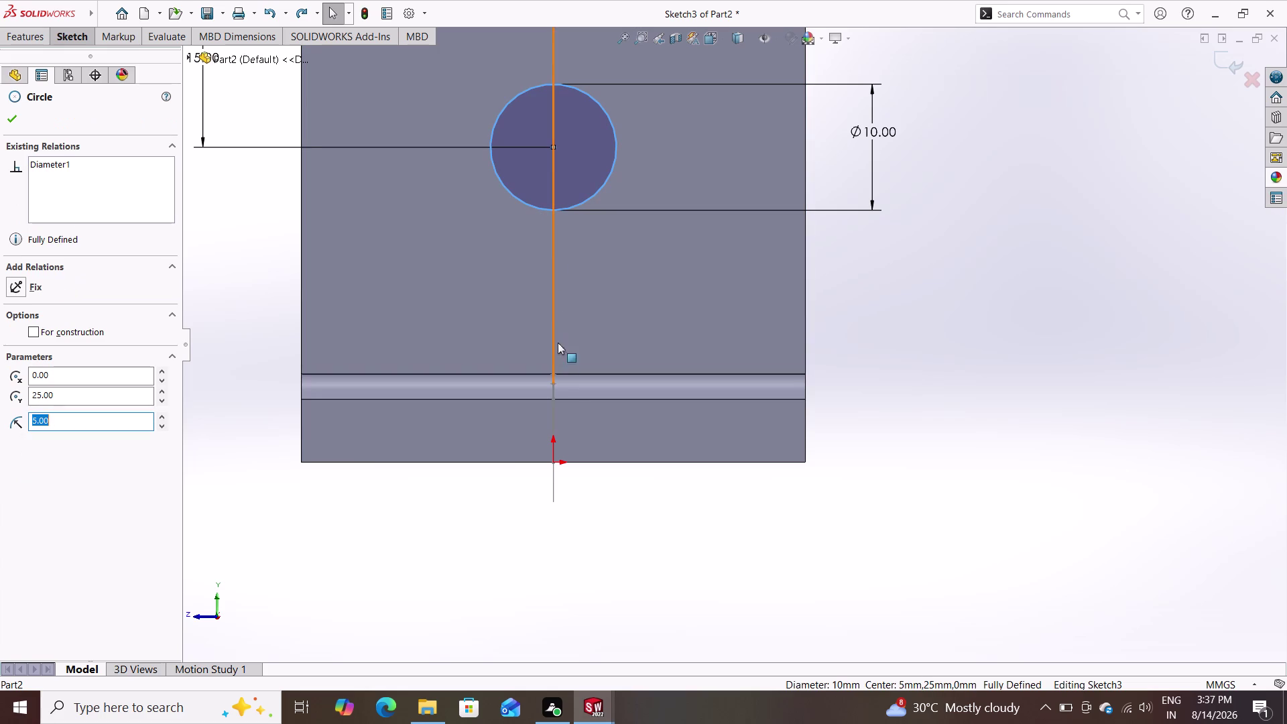
click(557, 400)
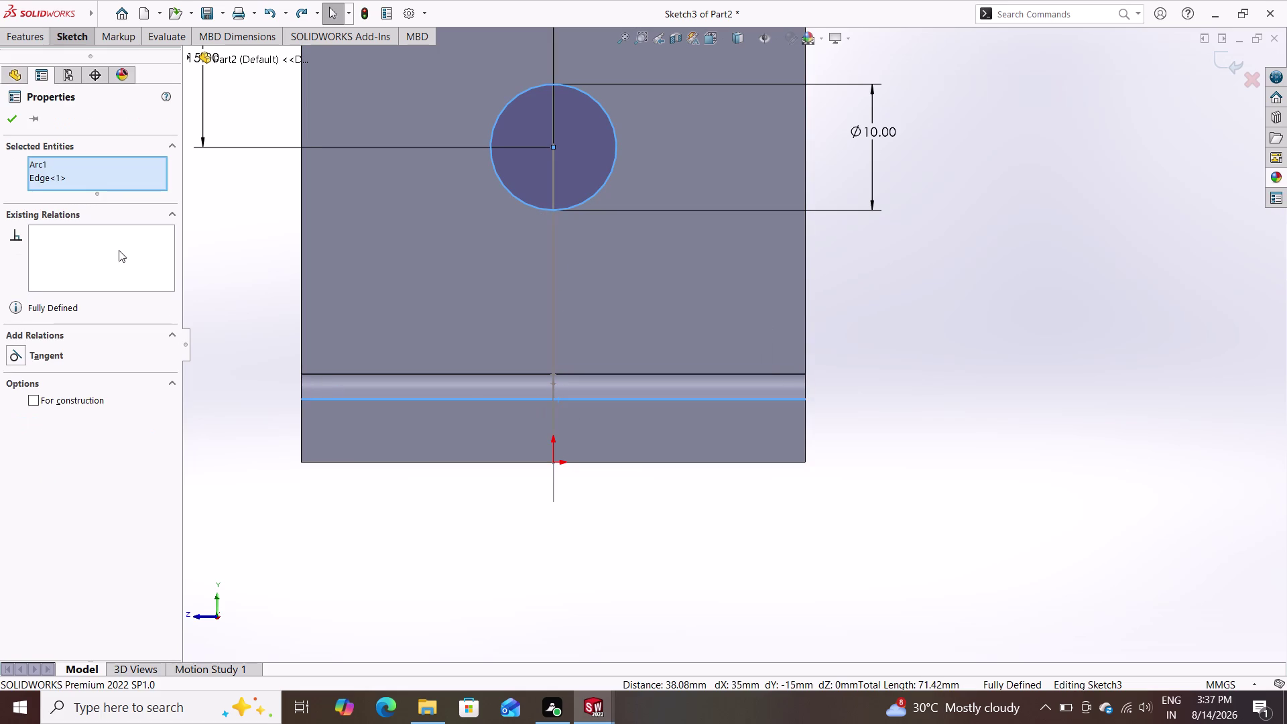
key(Escape)
key(Escape)
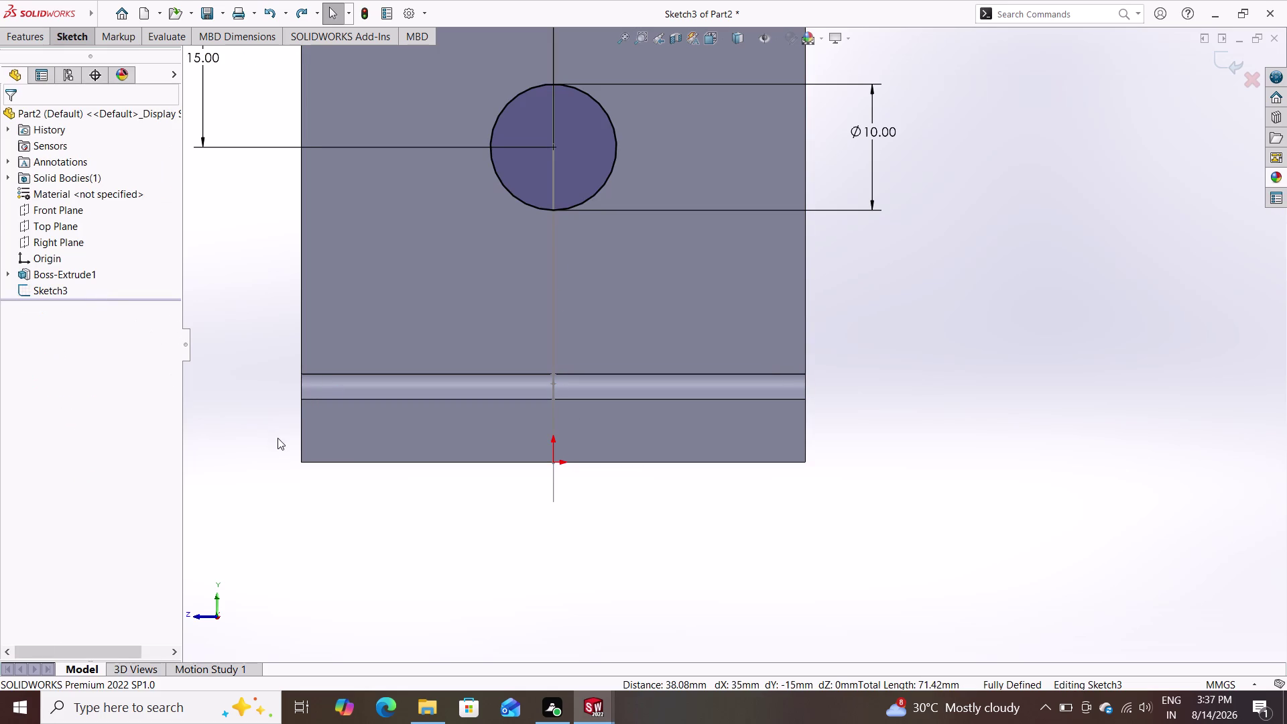
double_click(520, 200)
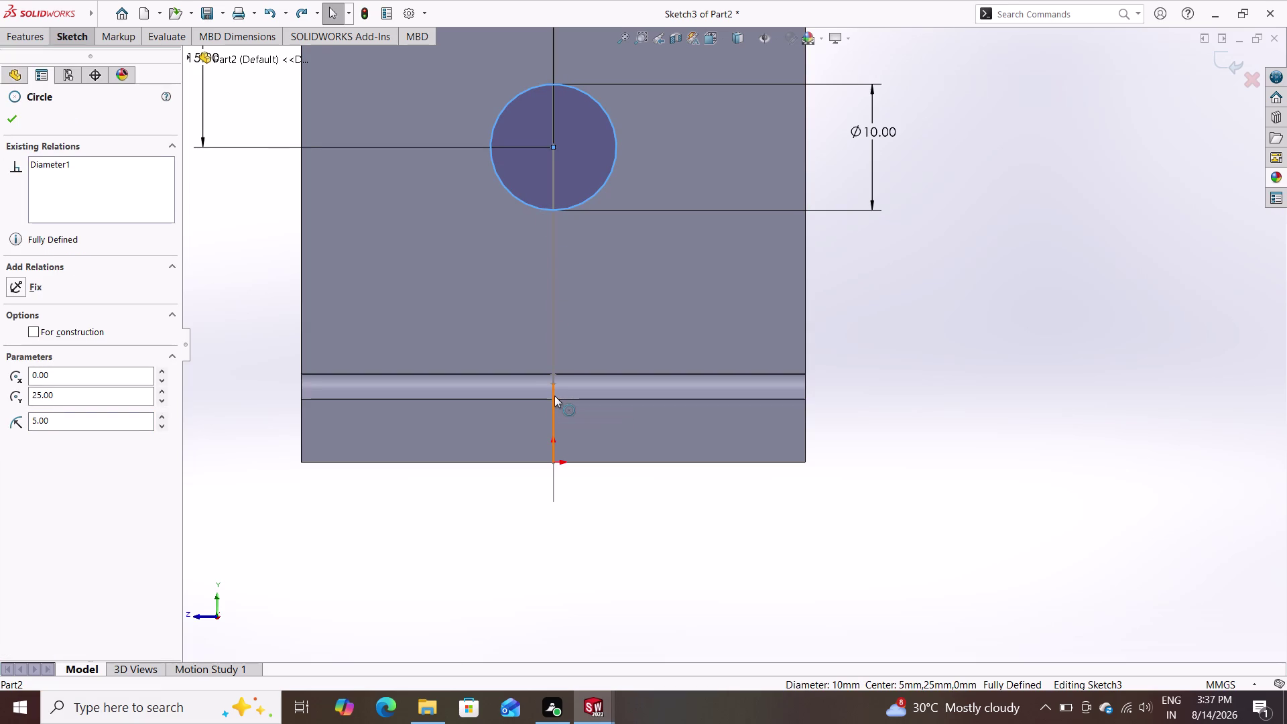
click(554, 396)
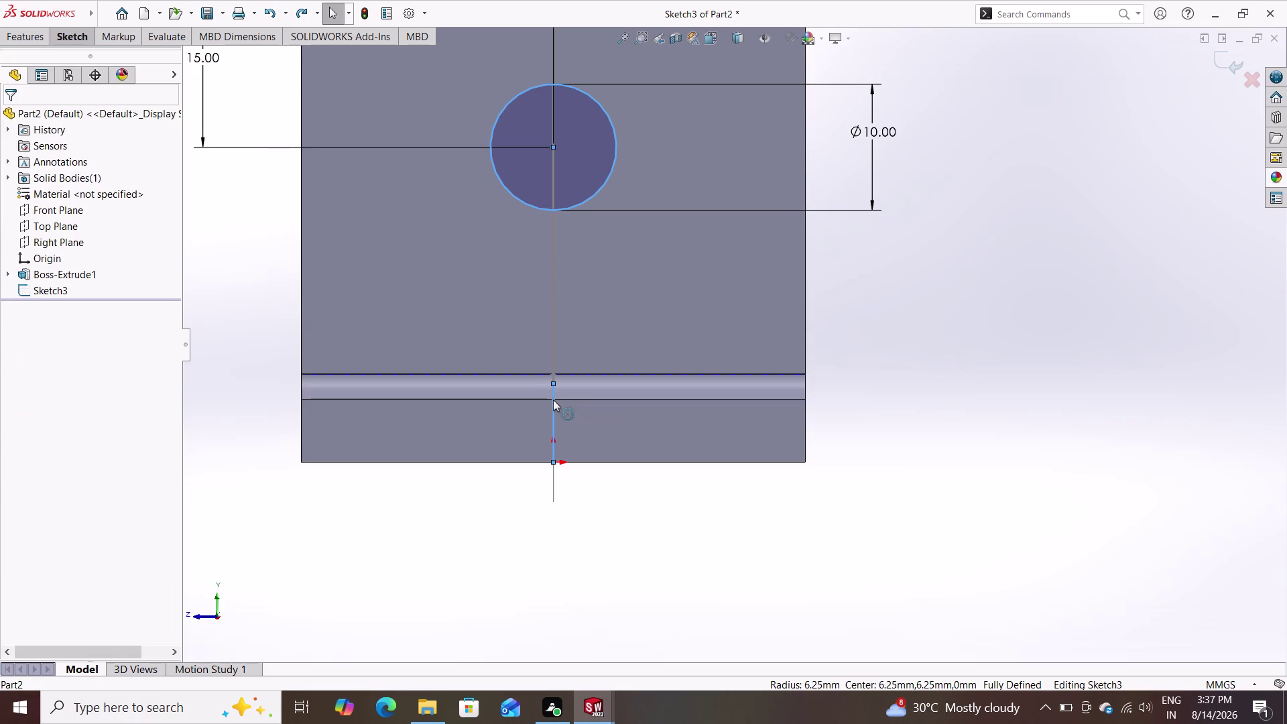
key(Escape)
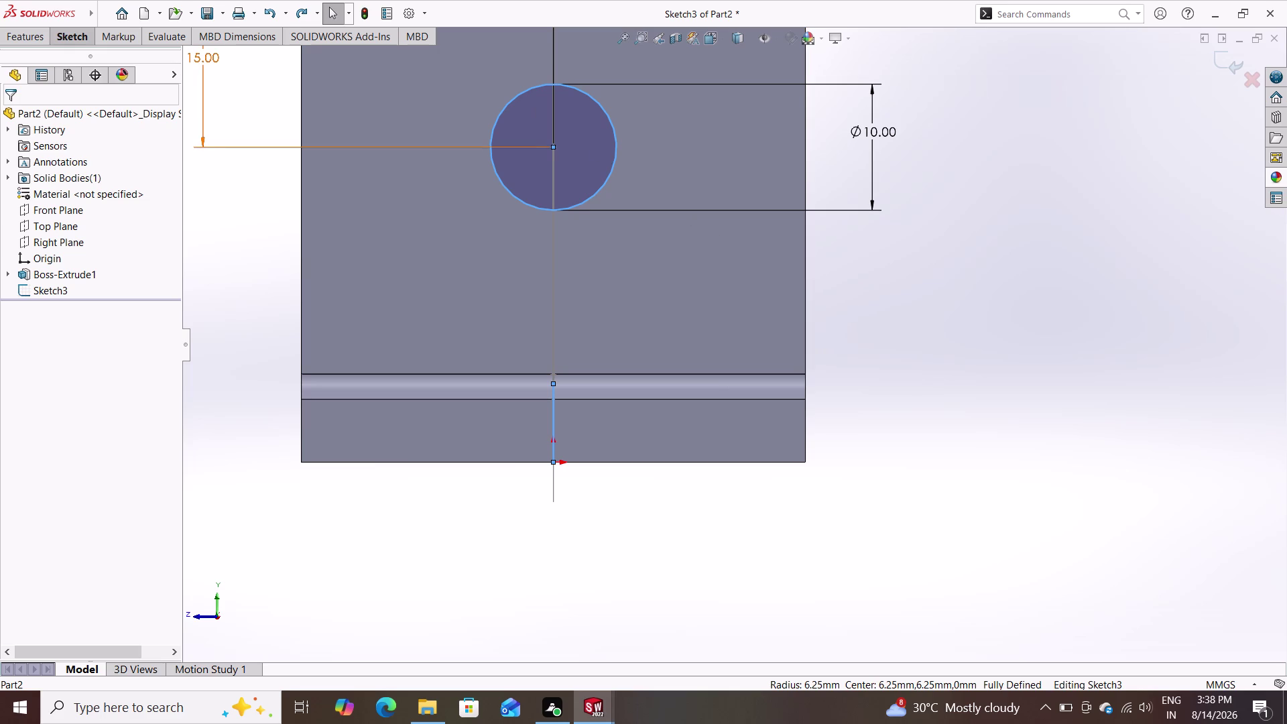
Add a 25.00 vertical dimension from the circle centre to the origin.
click(62, 29)
click(95, 58)
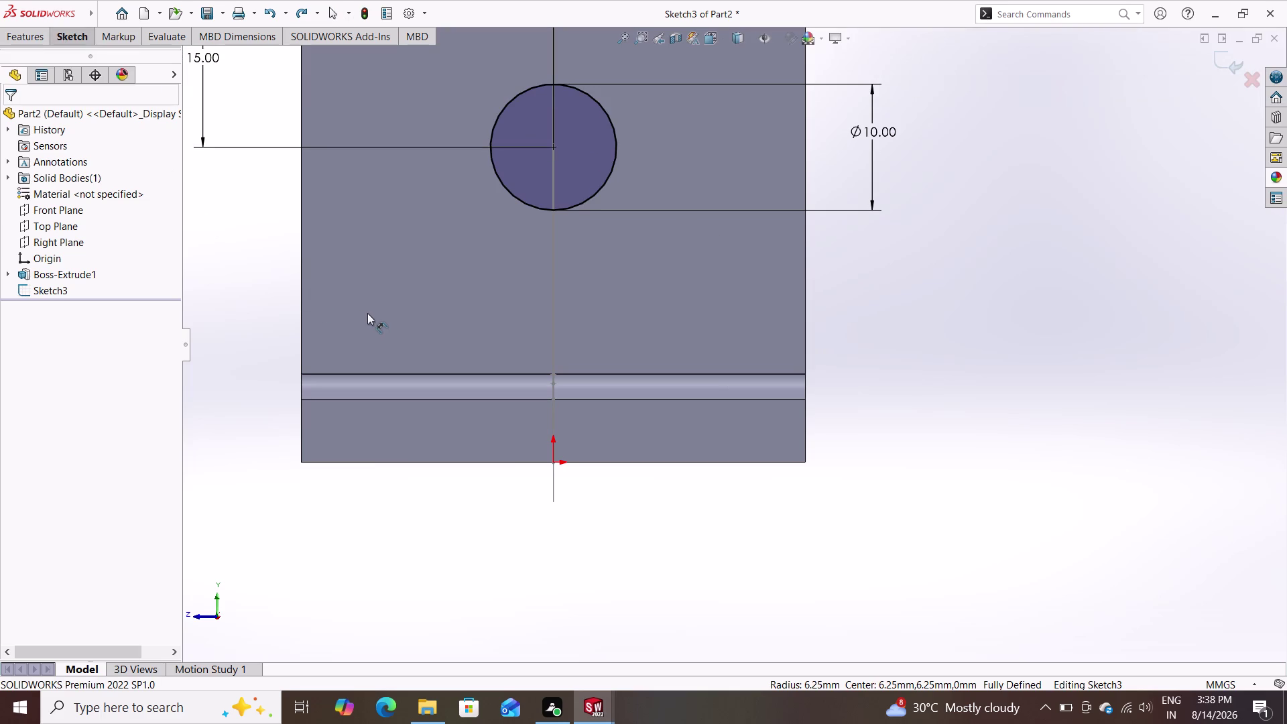
click(553, 147)
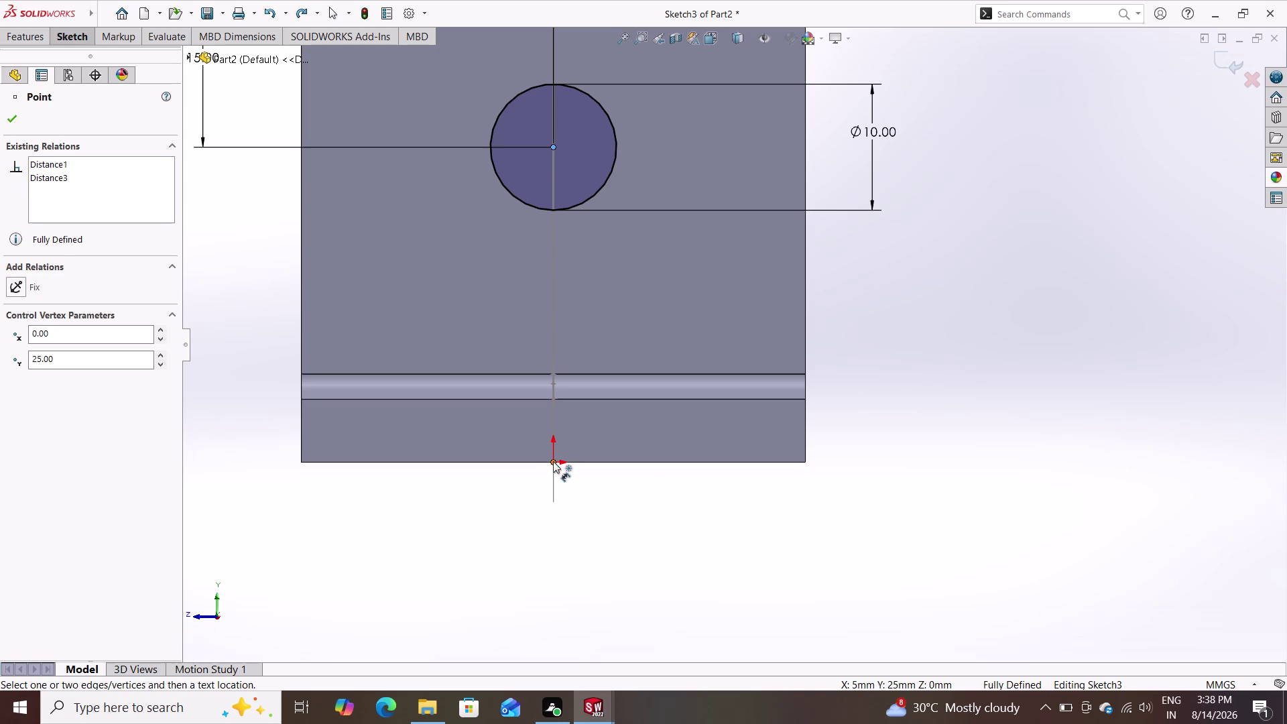
click(553, 461)
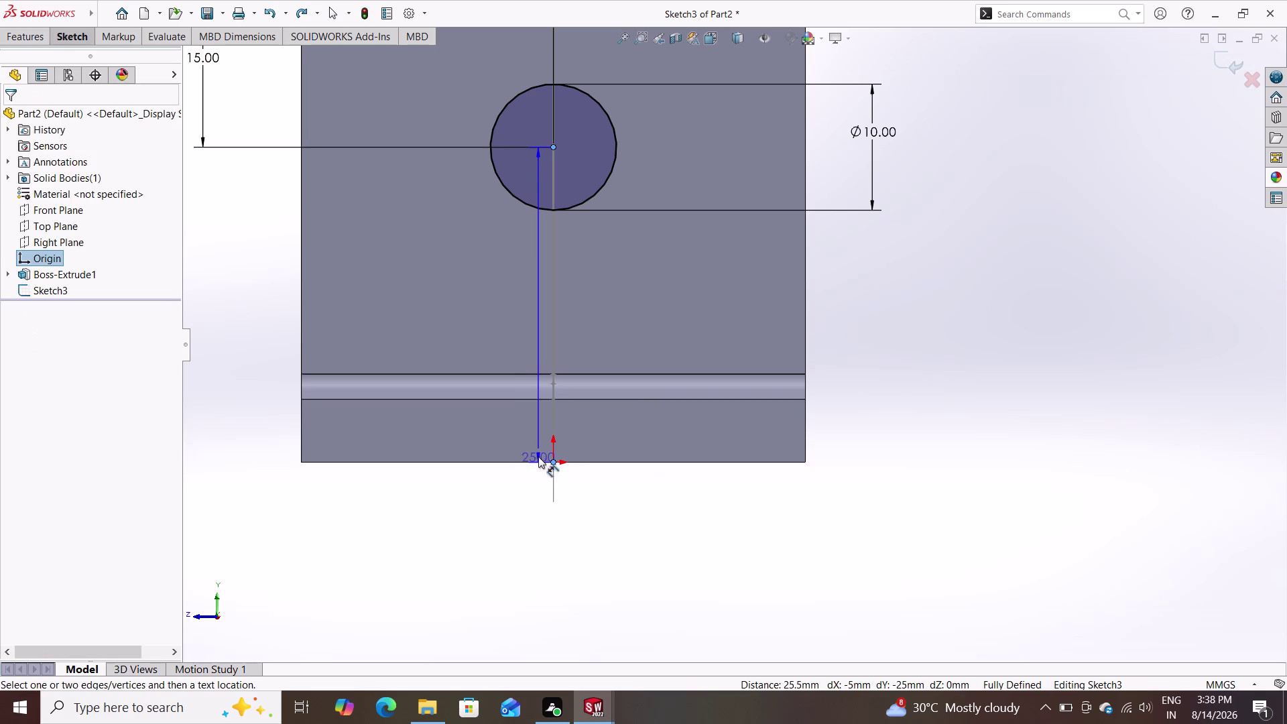
key(Escape)
key(Escape)
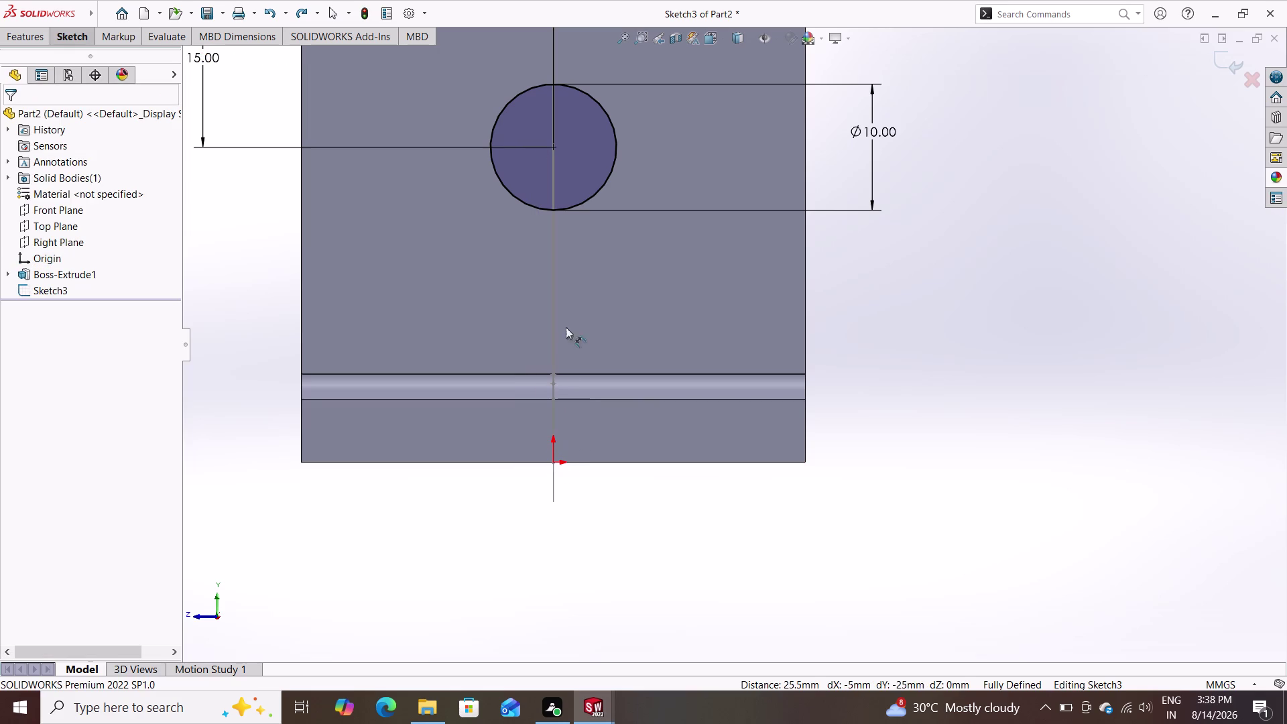
double_click(553, 145)
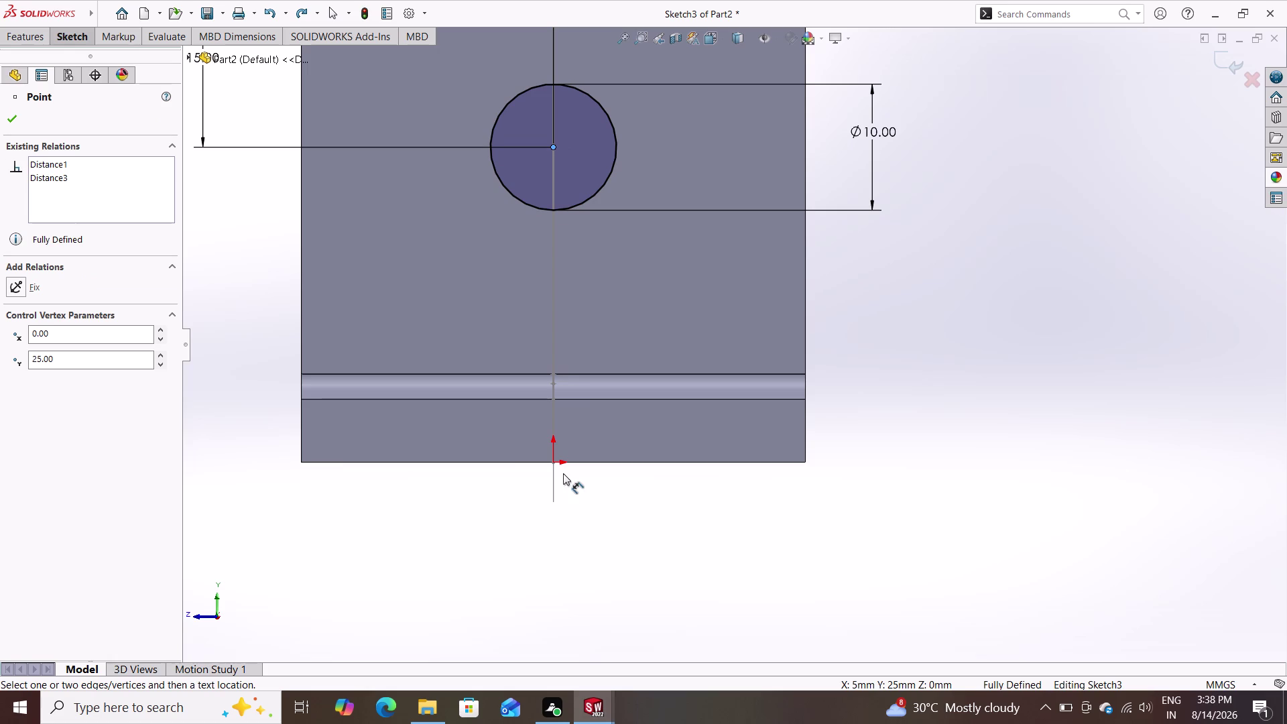
click(552, 460)
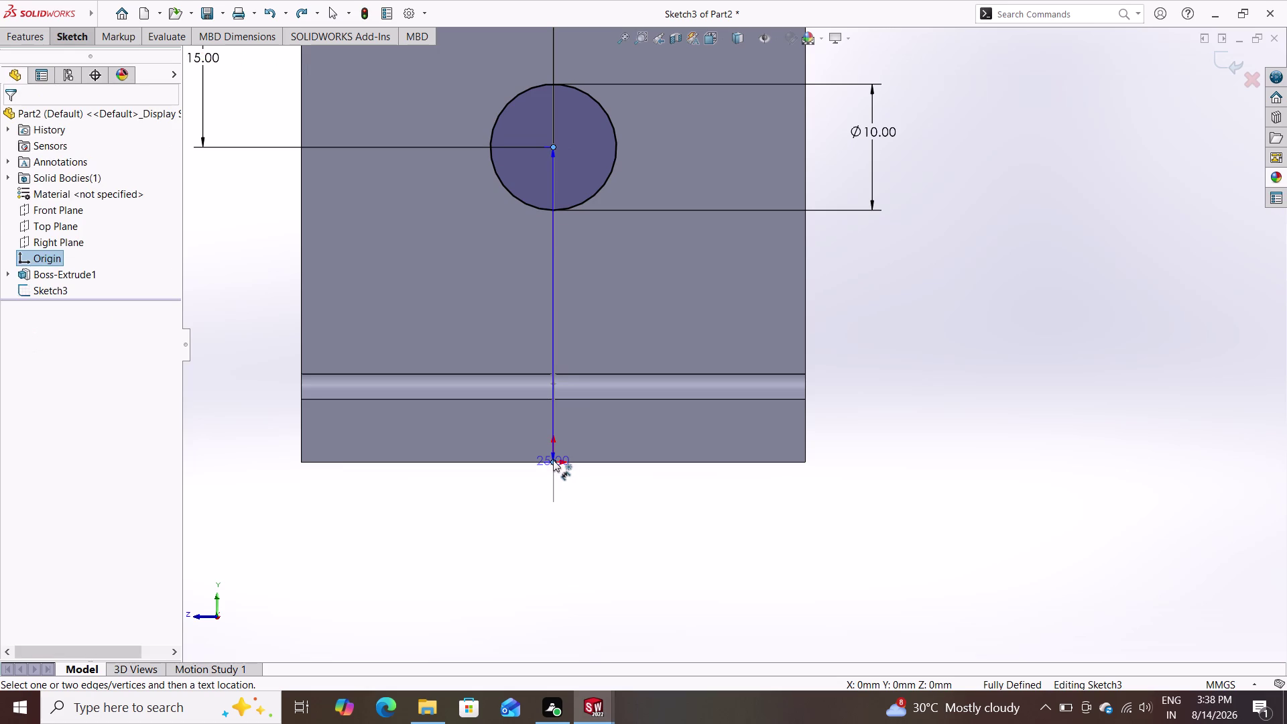
click(901, 414)
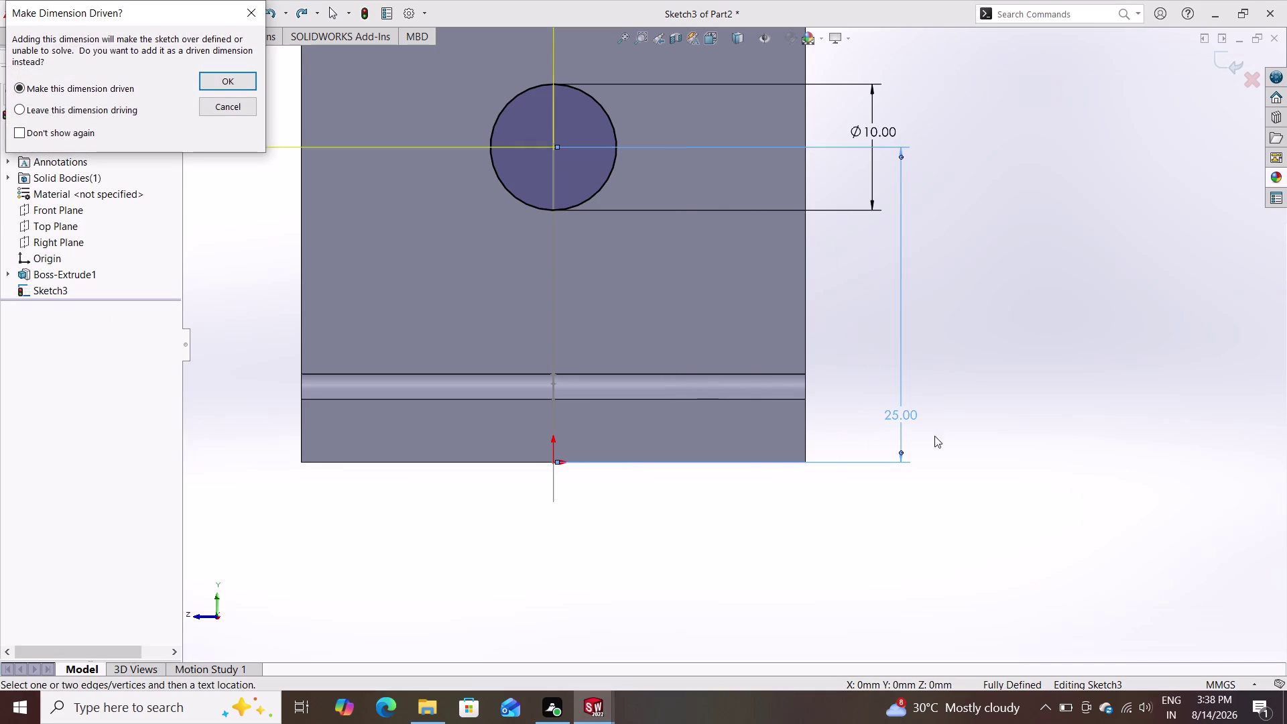
click(223, 84)
key(Escape)
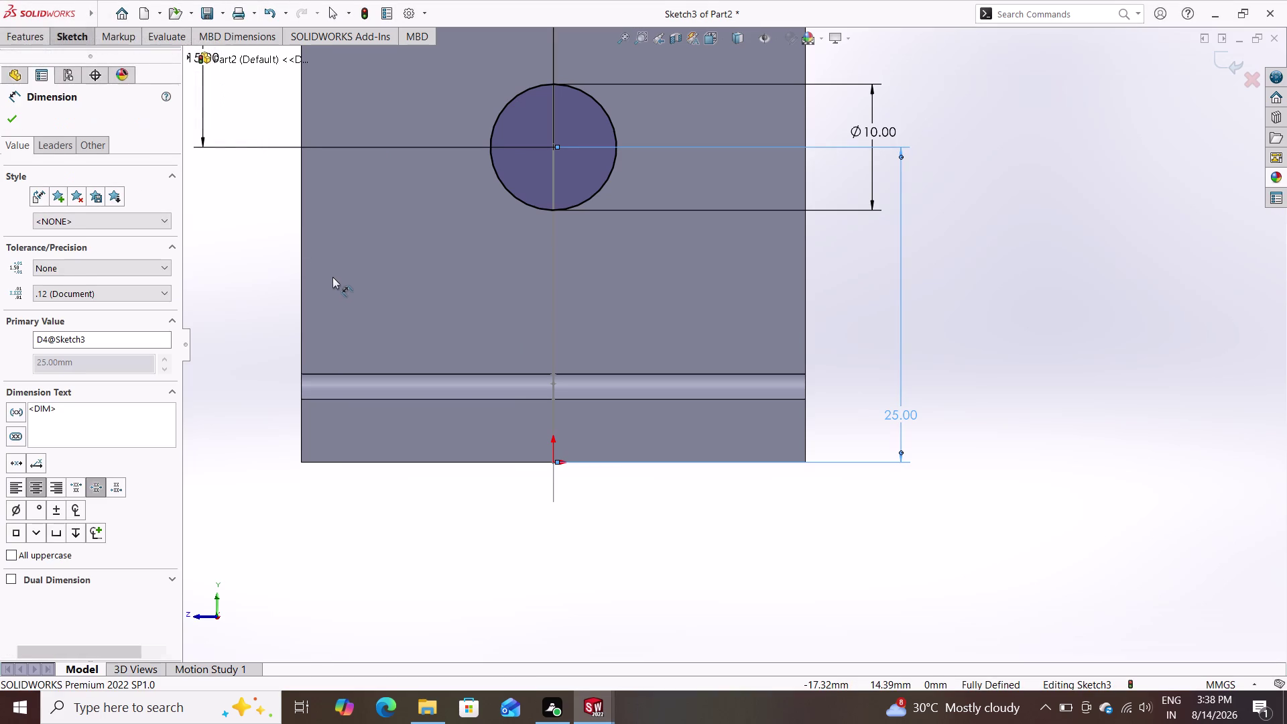
Delete the 15.00 vertical dimension.
scroll(down, 3)
scroll(up, 3)
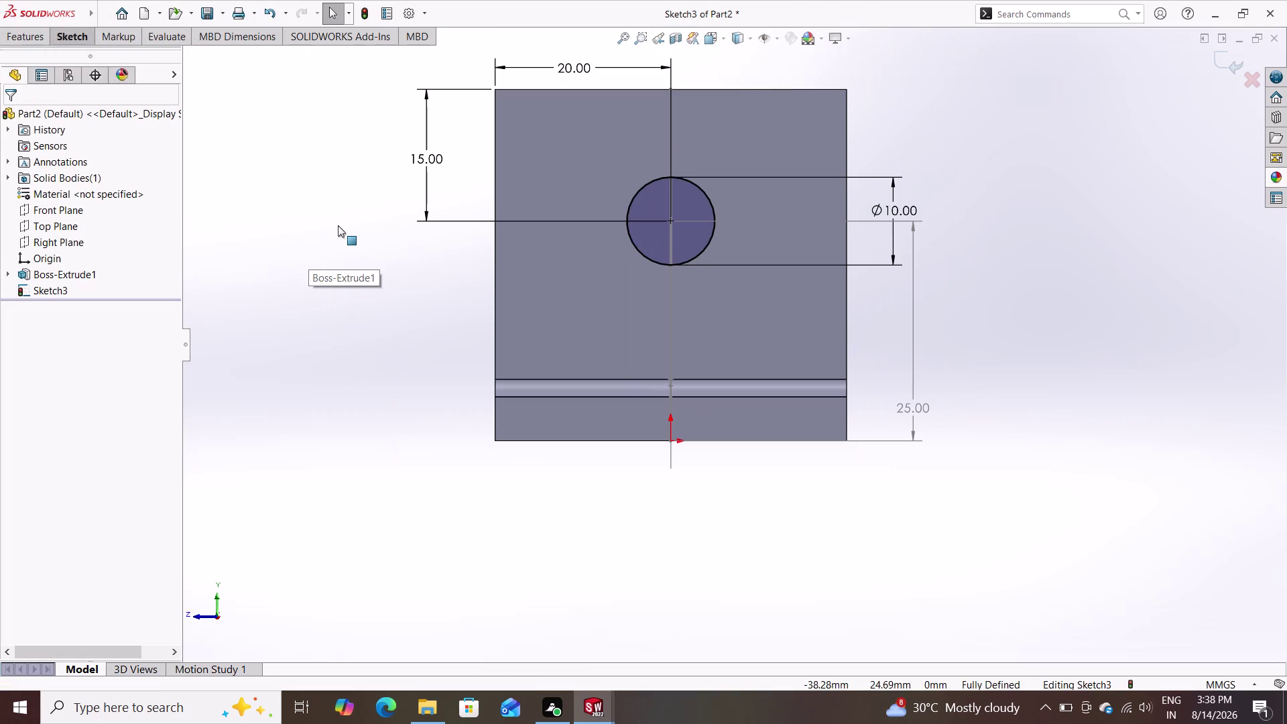
key(Escape)
click(433, 222)
key(Delete)
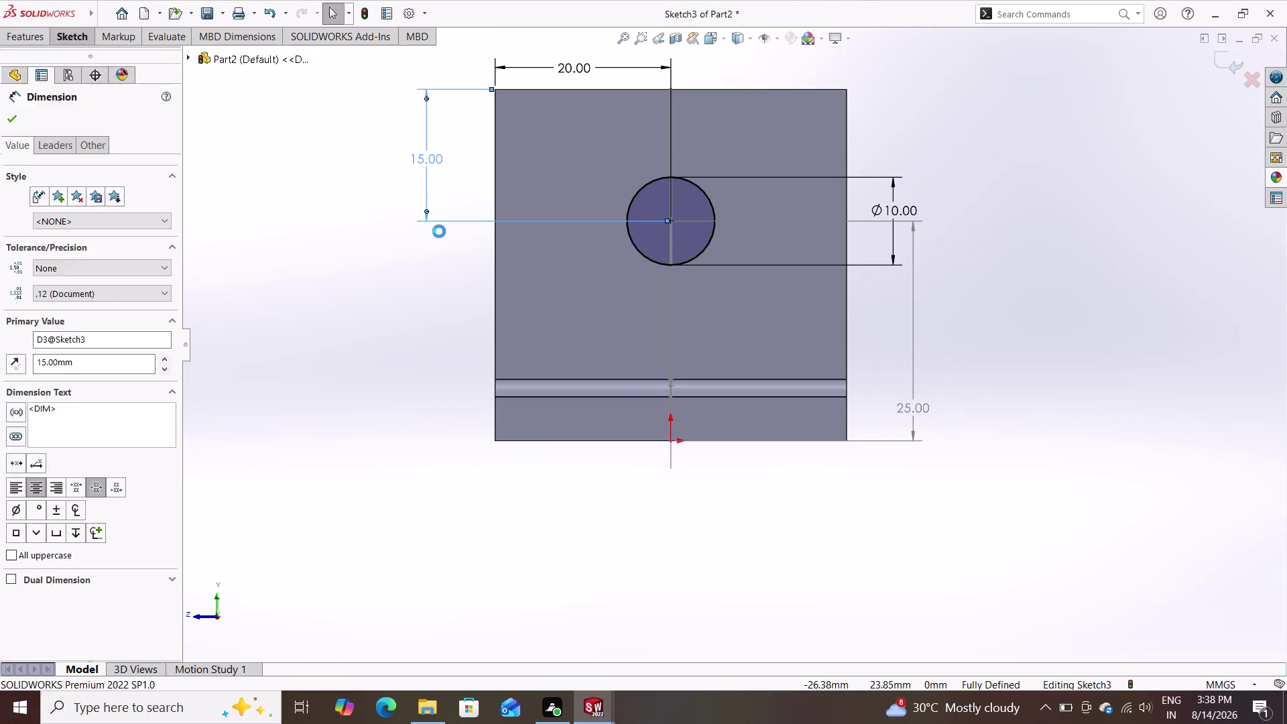
Make the 25.00 dimension driving instead of driven.
double_click(914, 358)
right_click(914, 358)
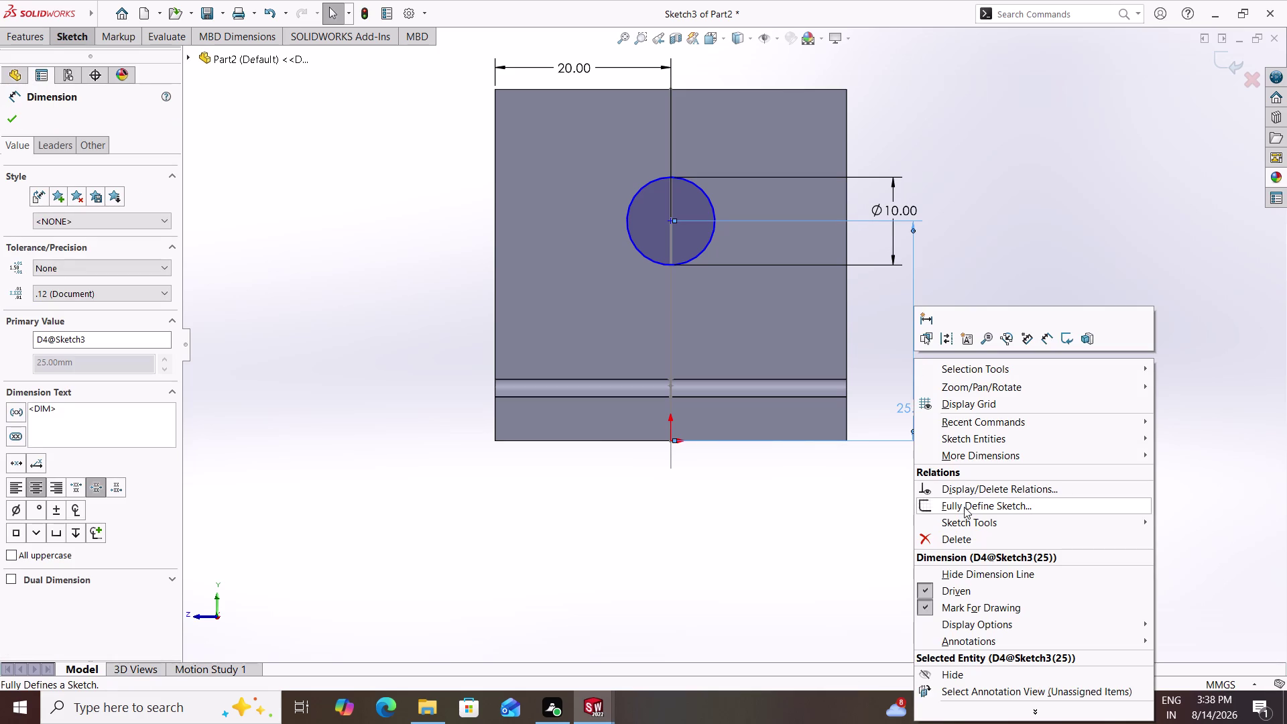
click(976, 594)
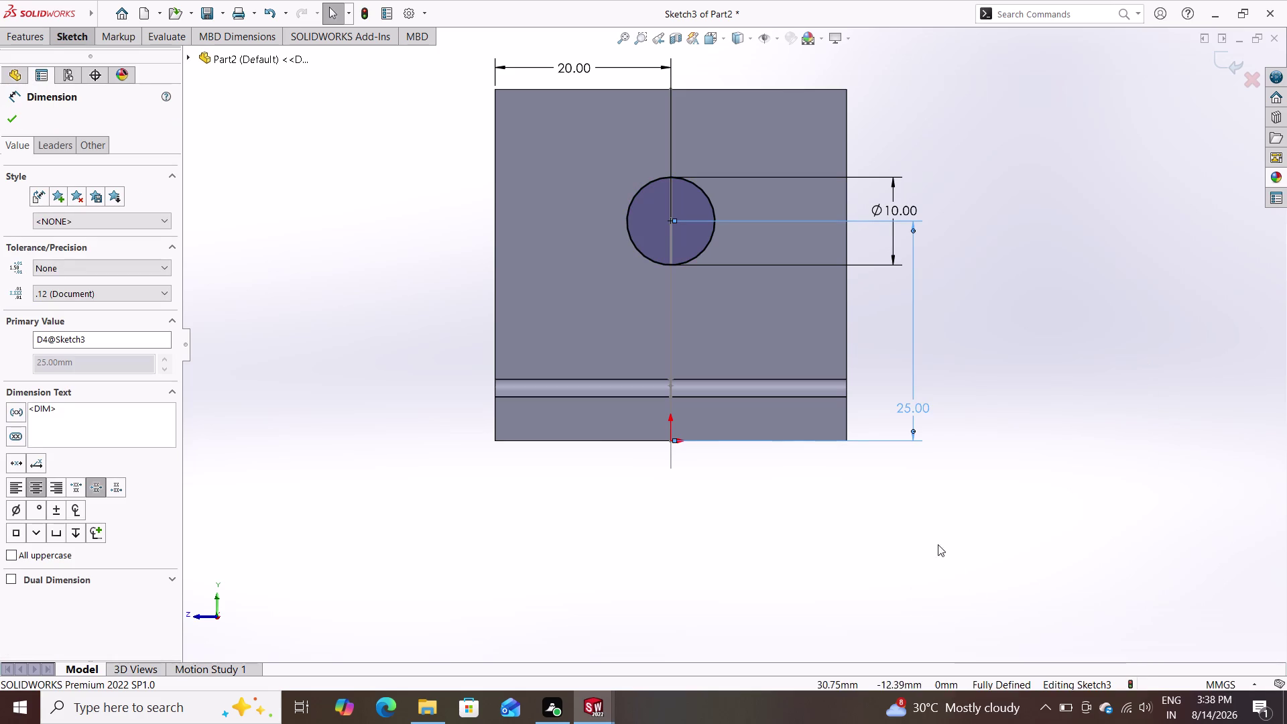
right_click(908, 355)
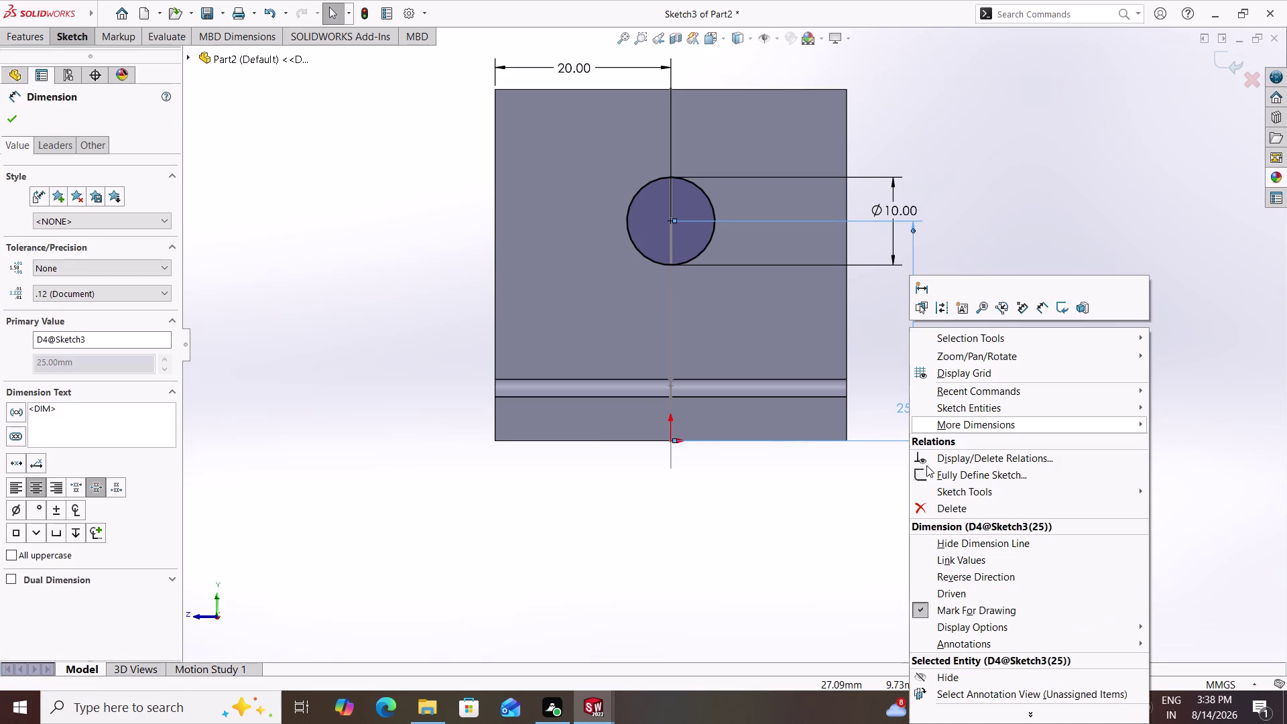
key(Escape)
key(Escape)
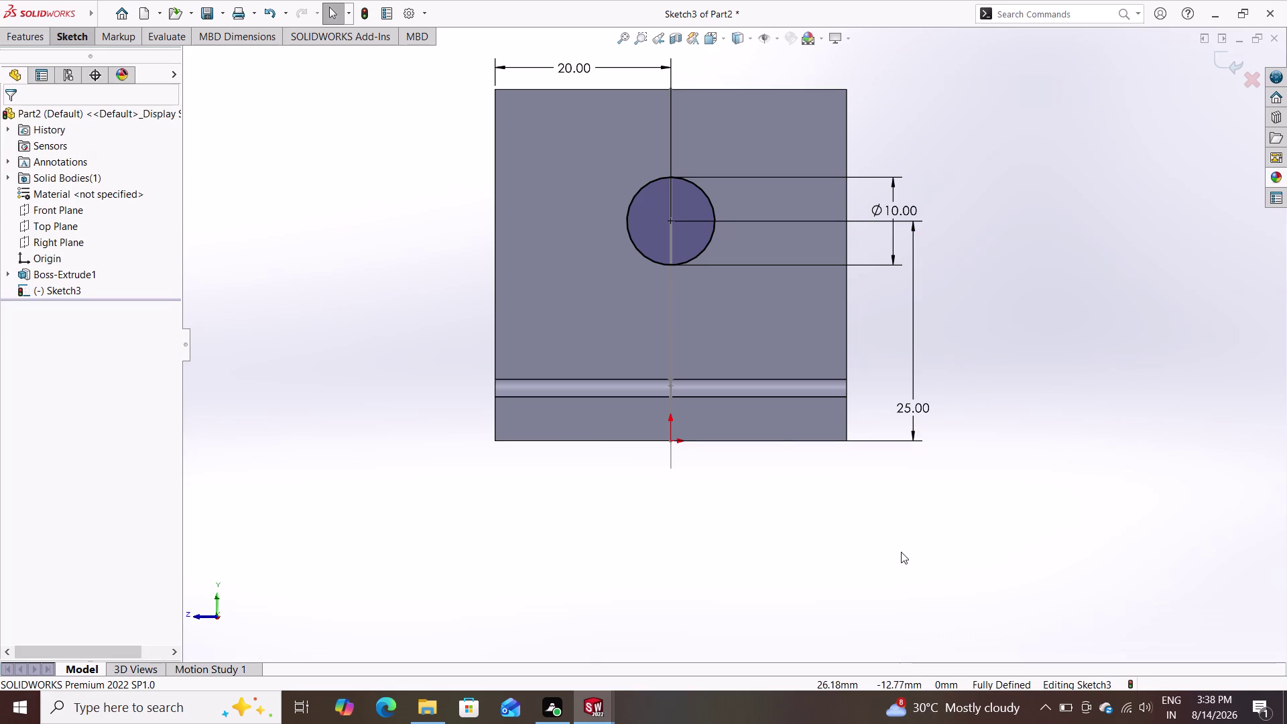
scroll(up, 3)
scroll(down, 3)
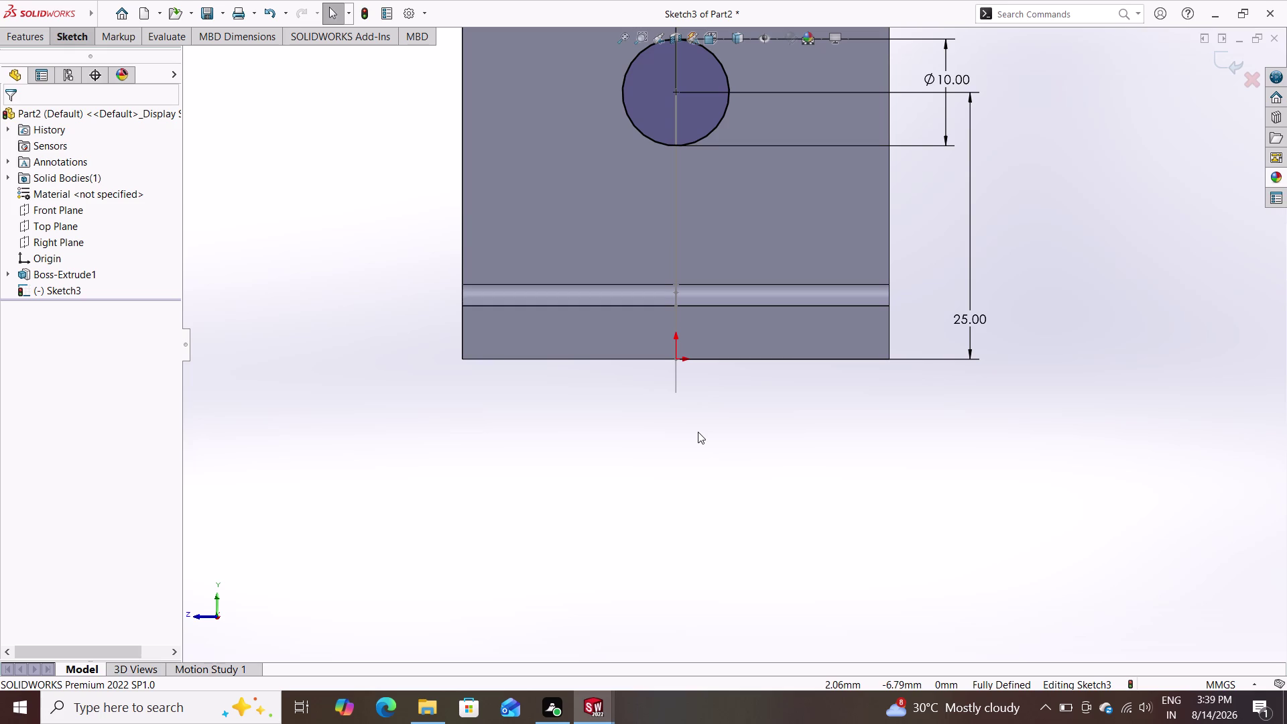
click(677, 90)
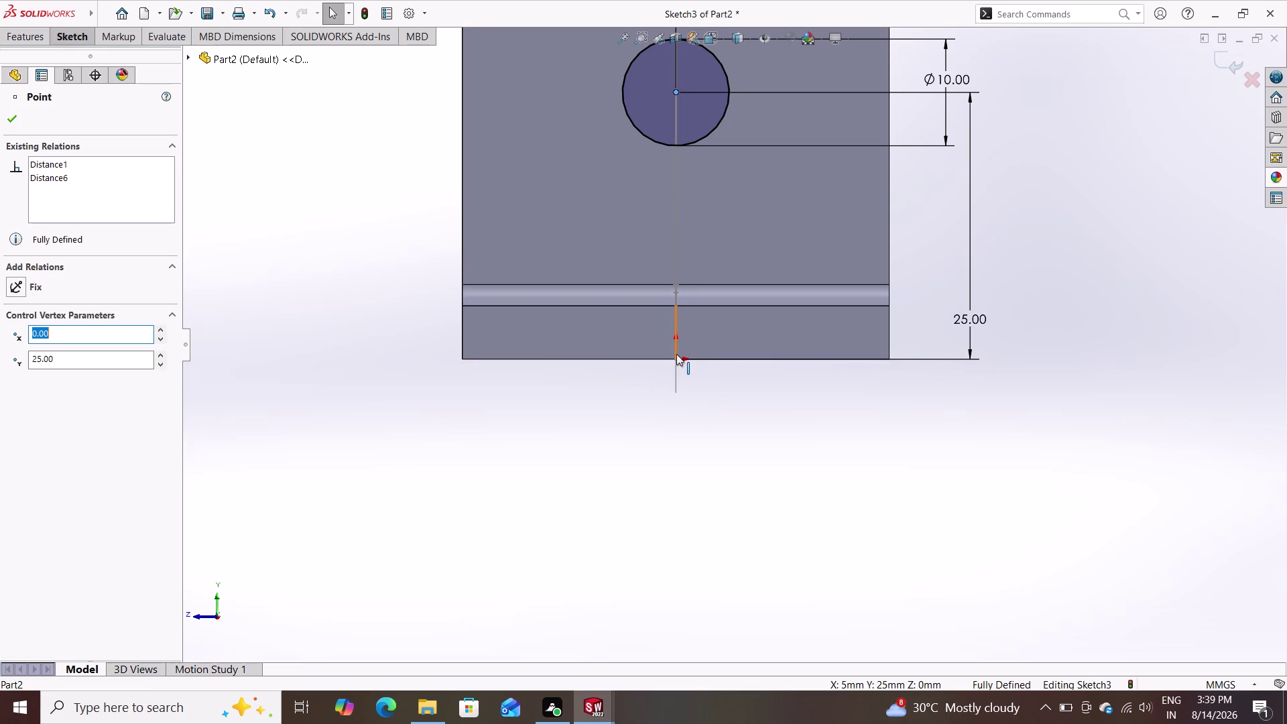
Add a Vertical relation between the circle centre and the origin.
click(676, 356)
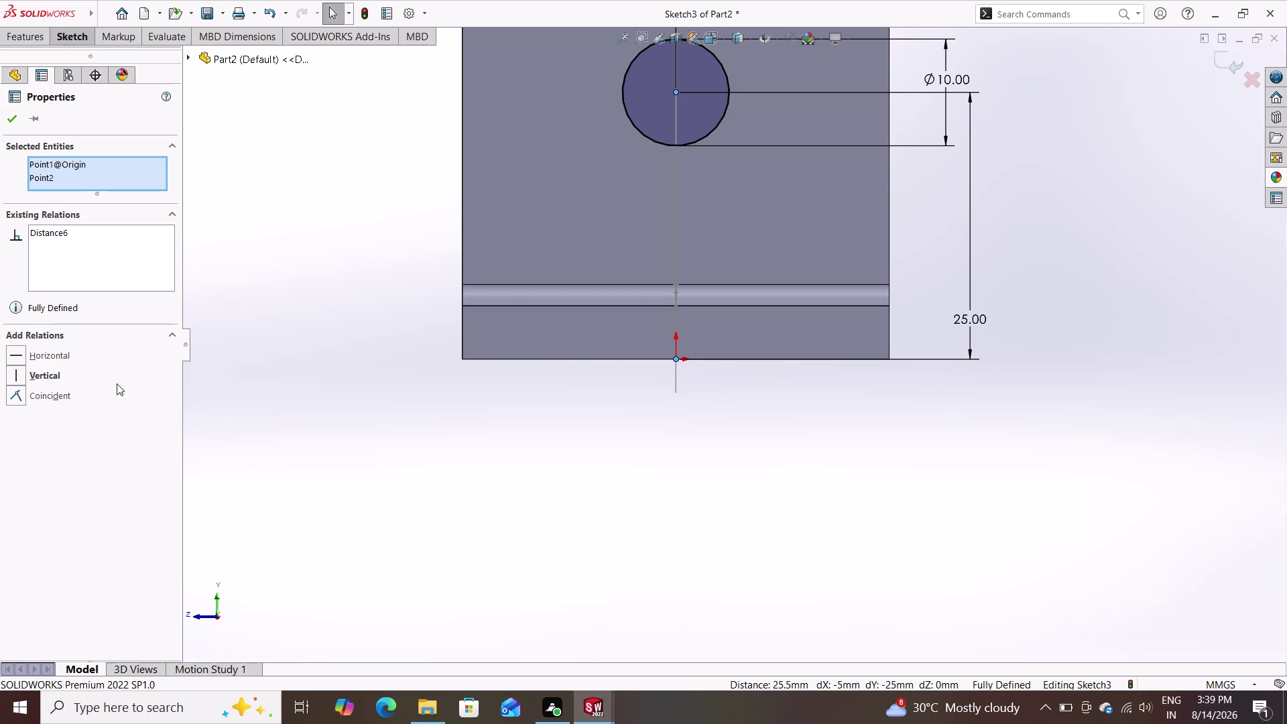
click(46, 376)
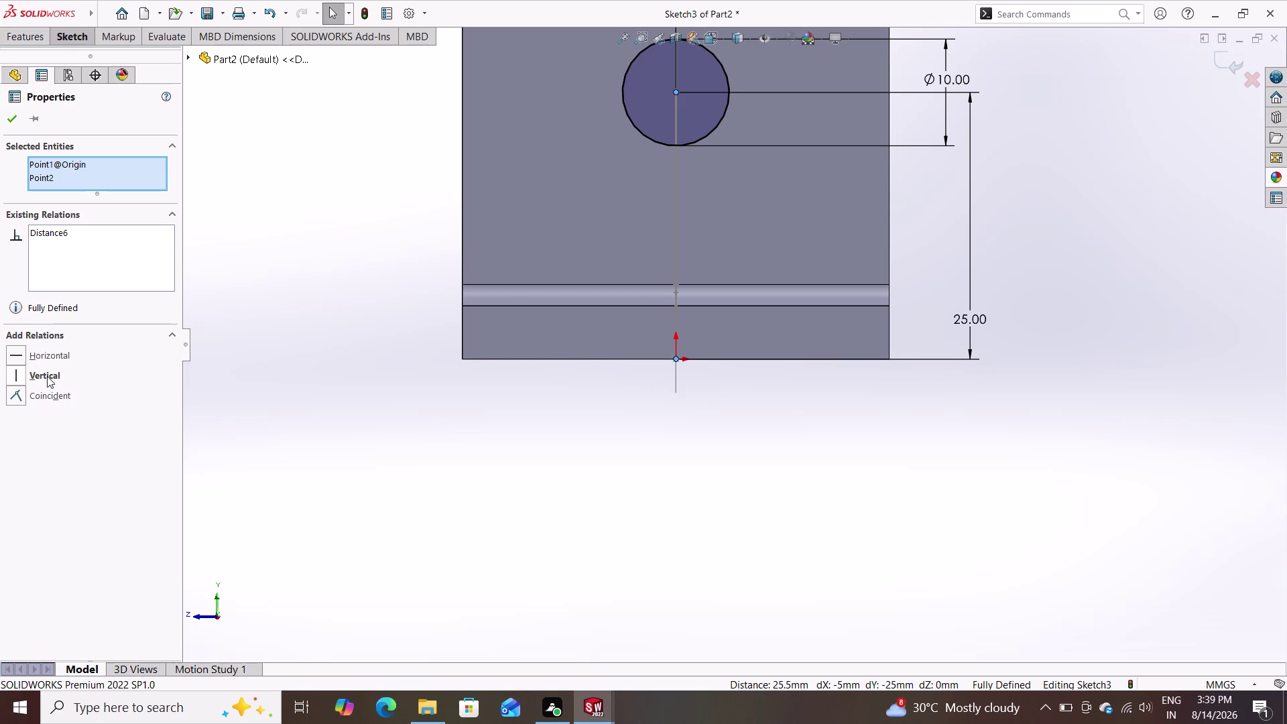
click(37, 376)
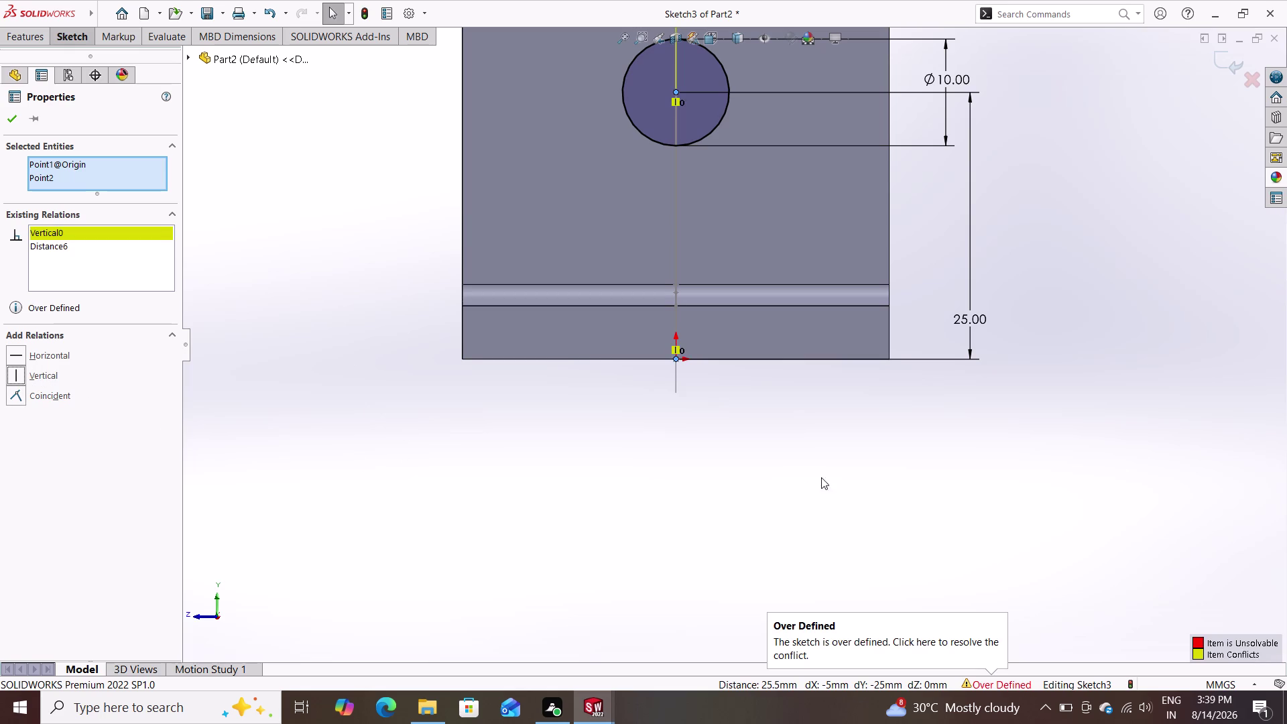
scroll(down, 3)
scroll(up, 3)
scroll(up, 3)
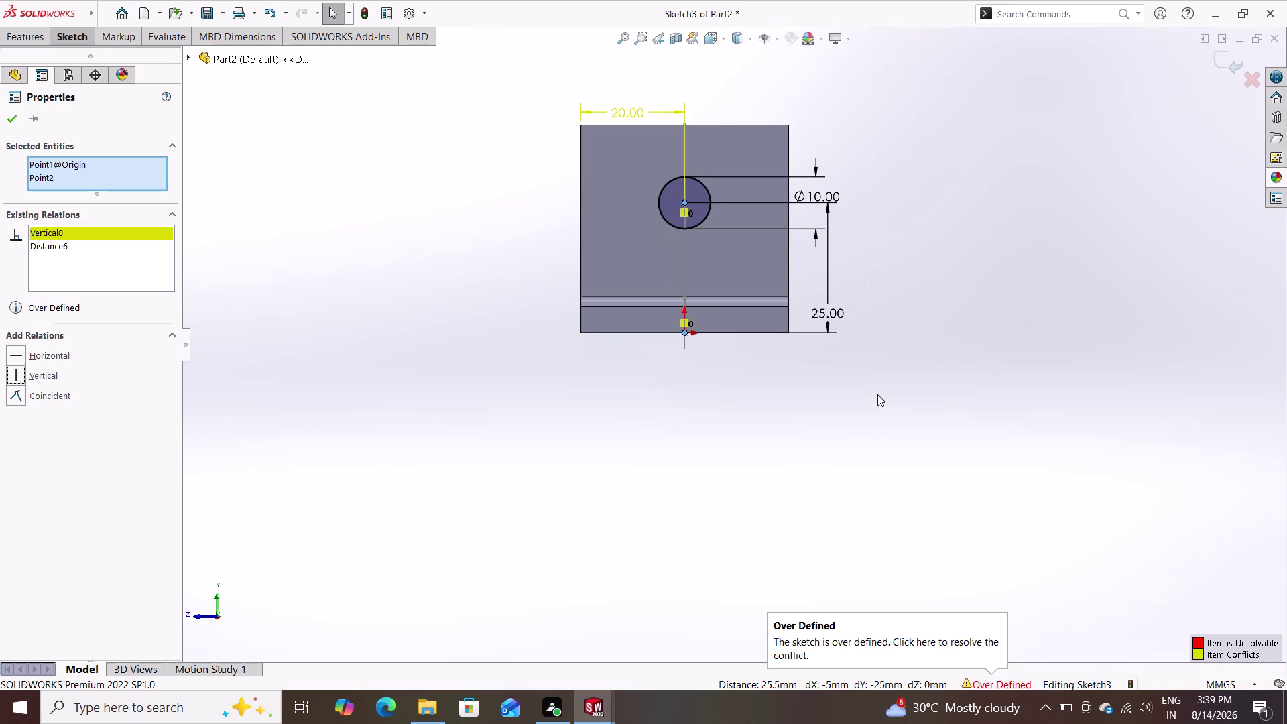
double_click(9, 120)
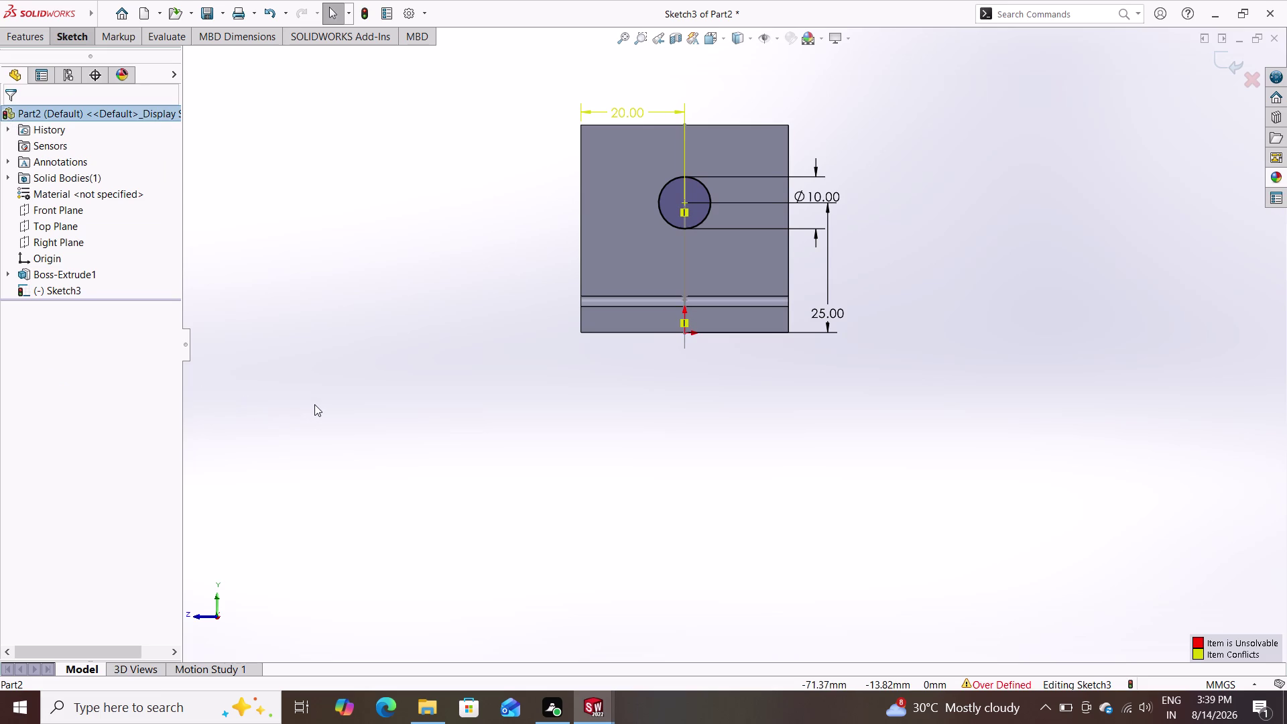
click(314, 404)
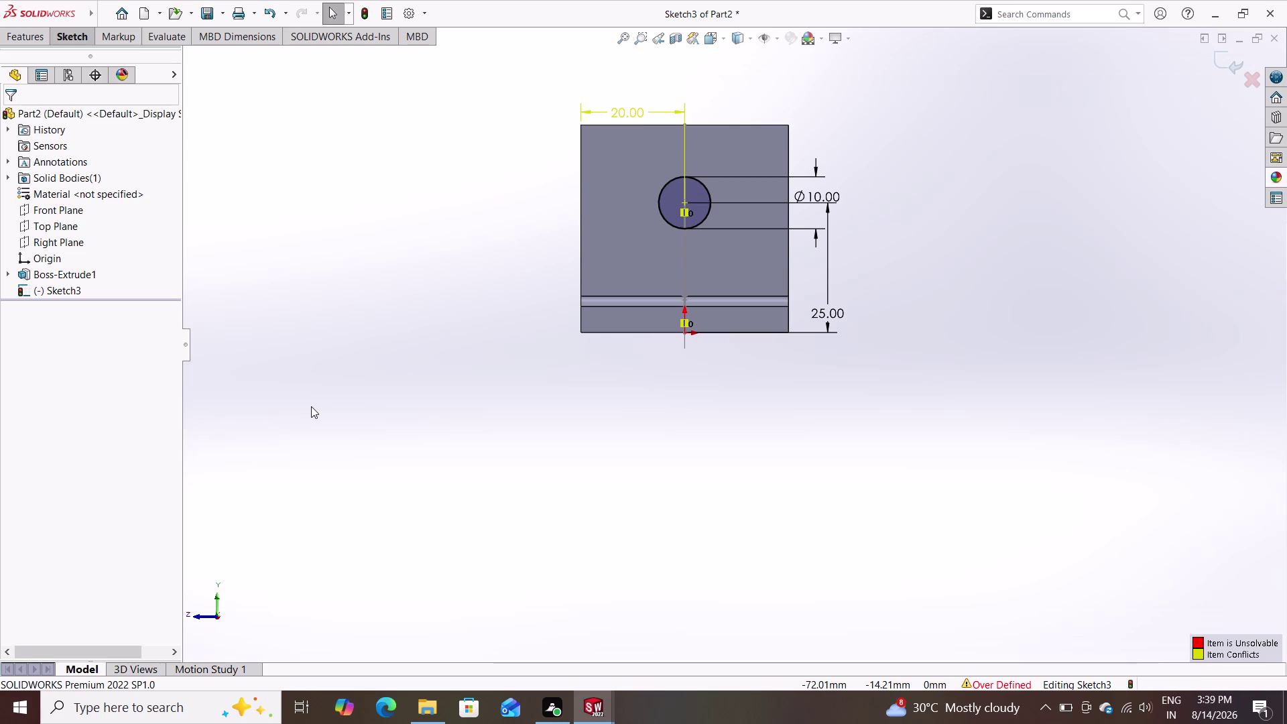
Delete the conflicting 20.00 horizontal dimension.
click(311, 406)
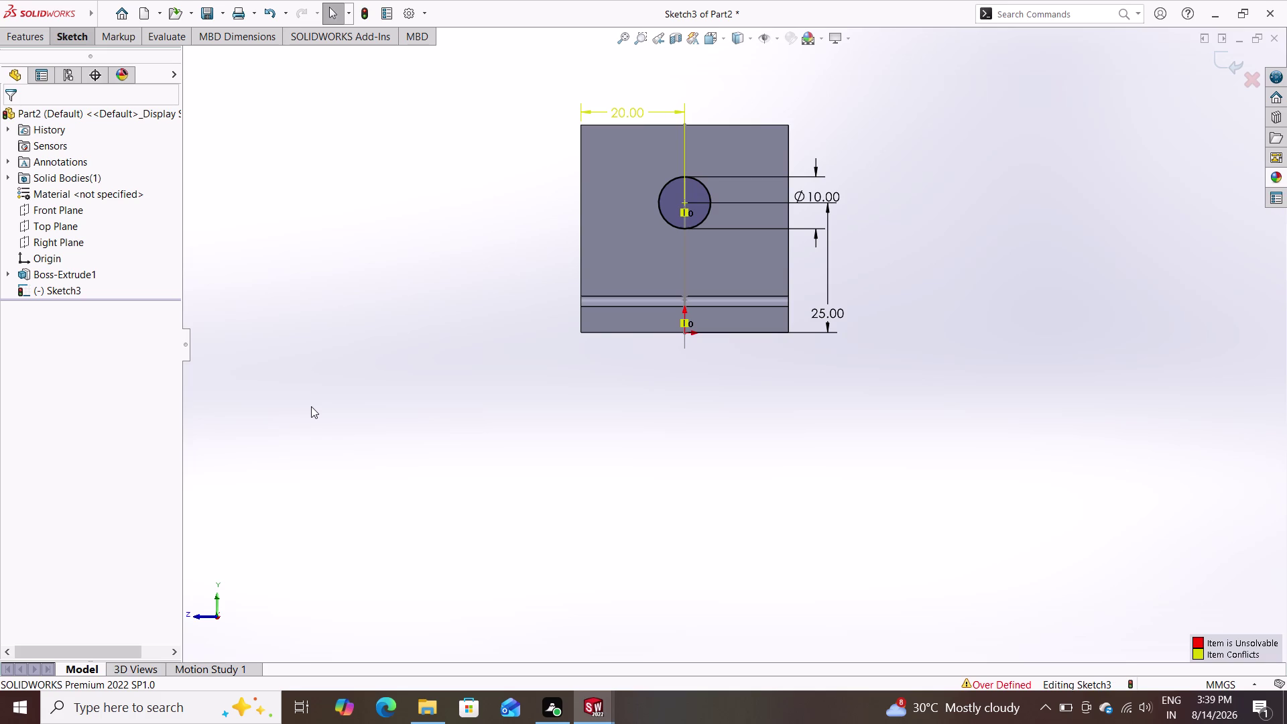
key(Escape)
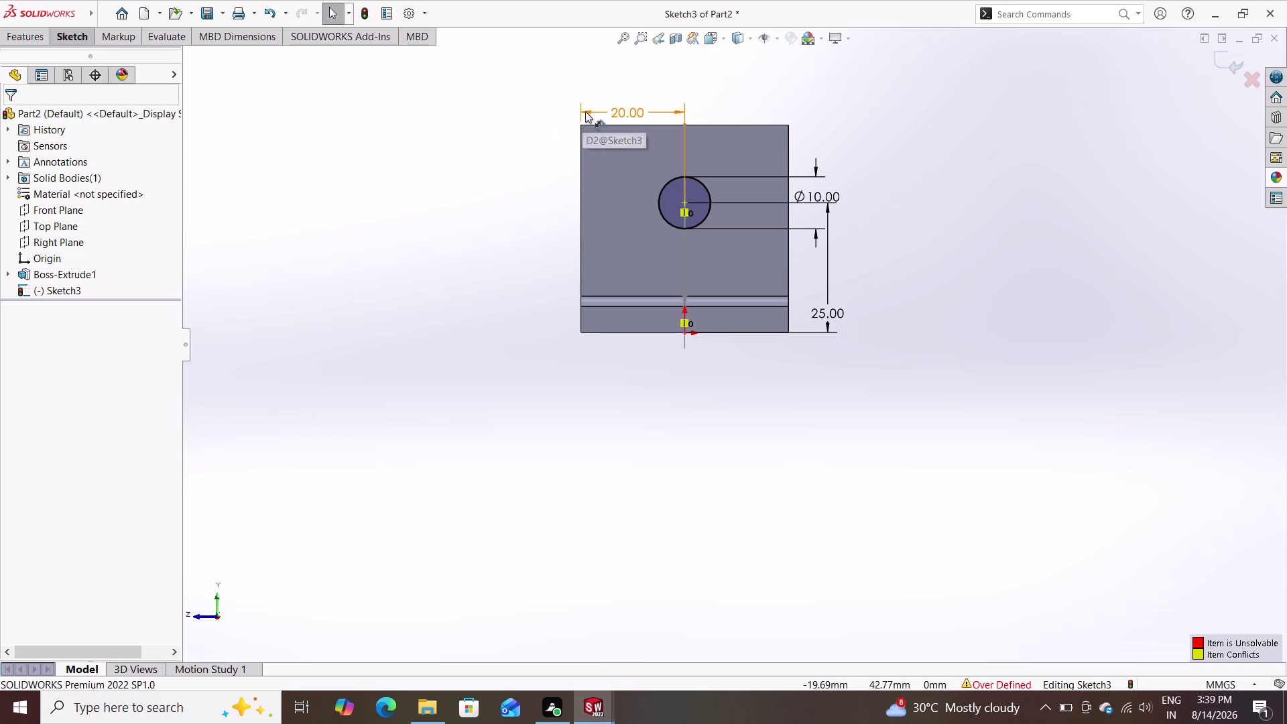
key(Delete)
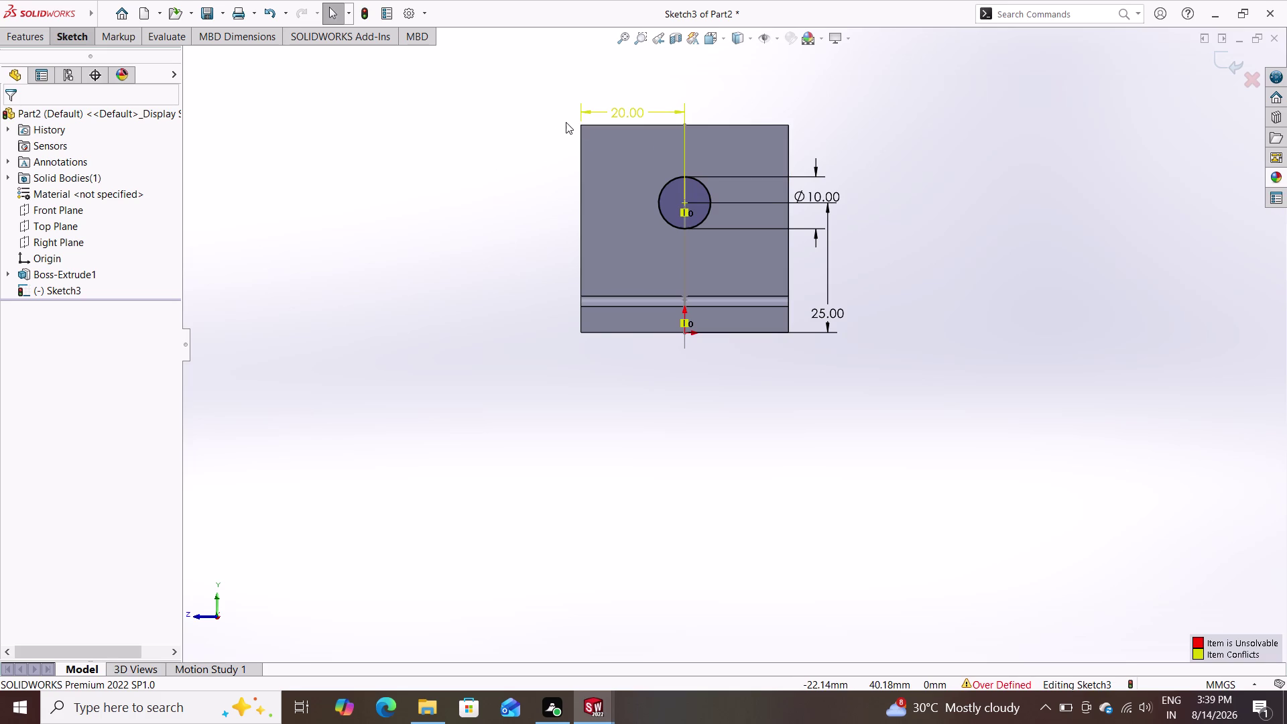
key(Escape)
key(Escape)
click(579, 113)
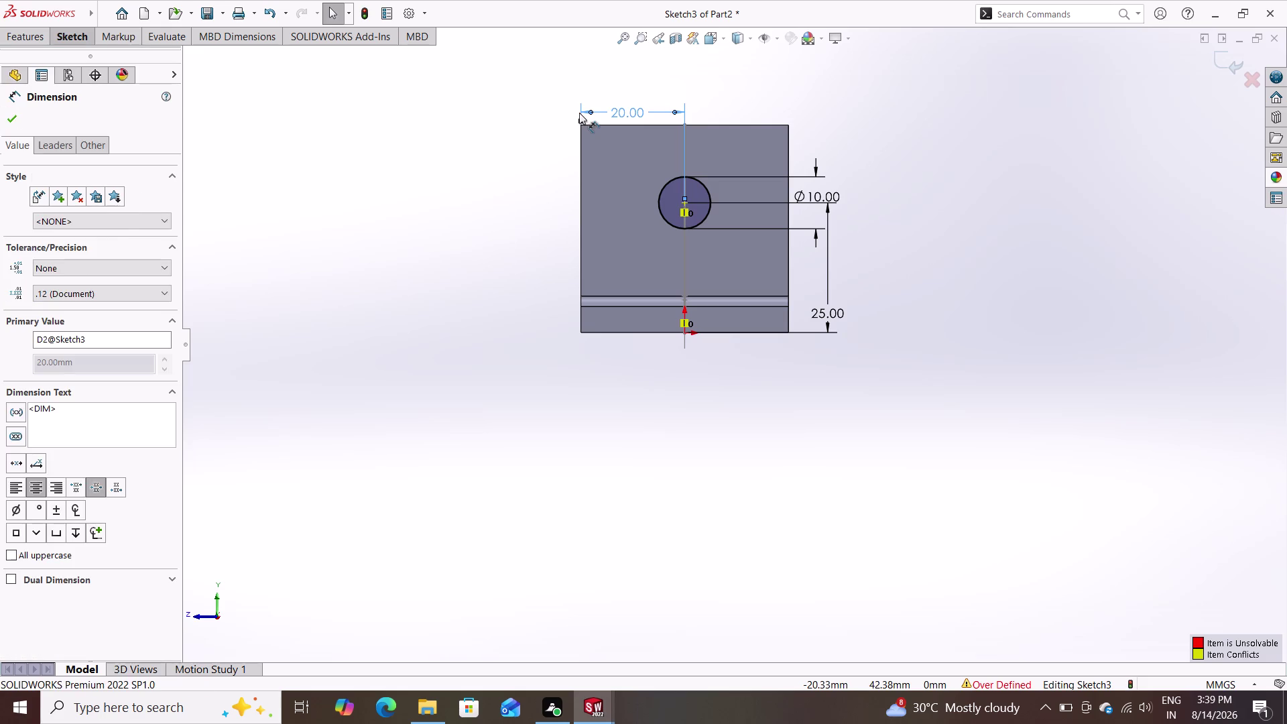
key(Delete)
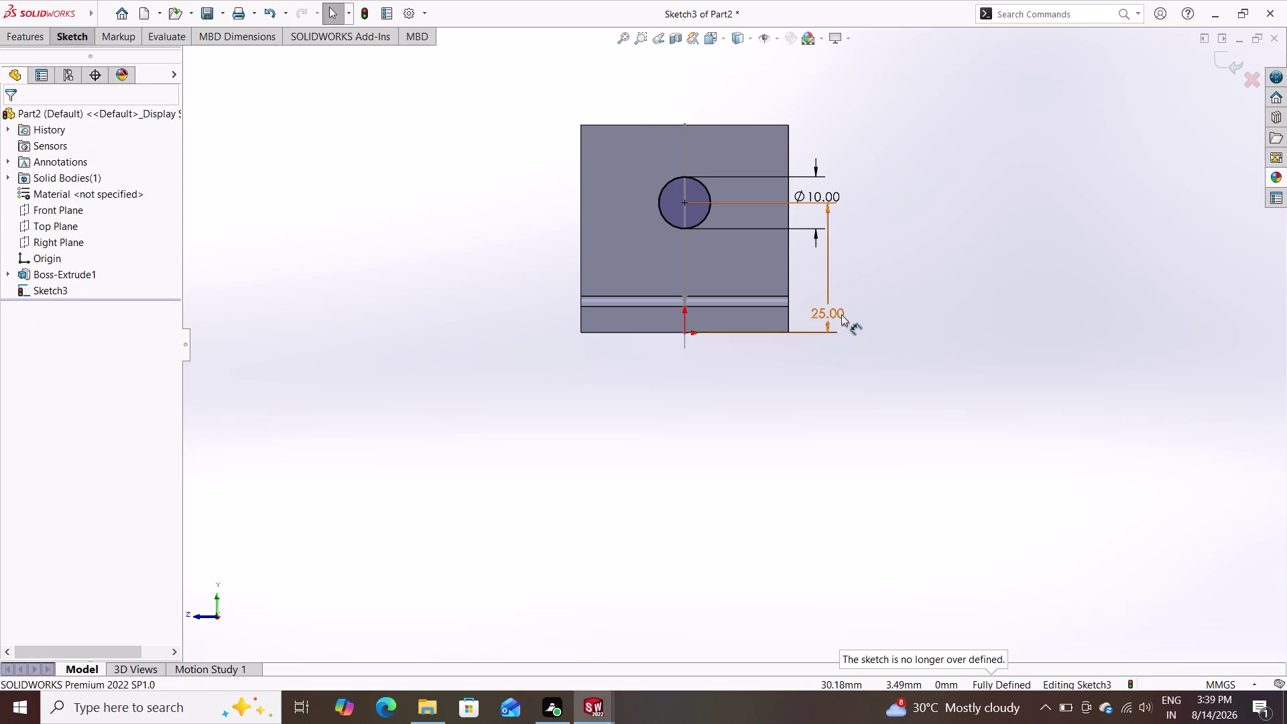
scroll(down, 3)
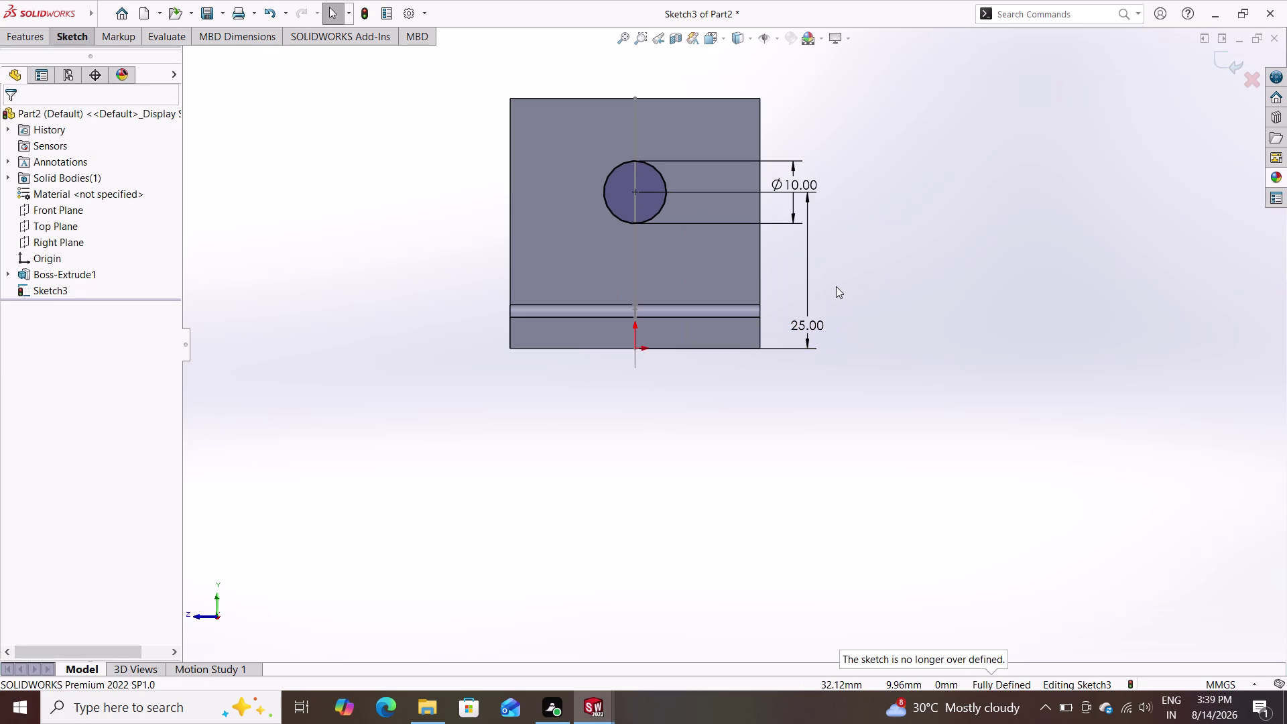
Cut the Ø10 circle Through All to create Cut-Extrude2.
click(64, 41)
double_click(15, 36)
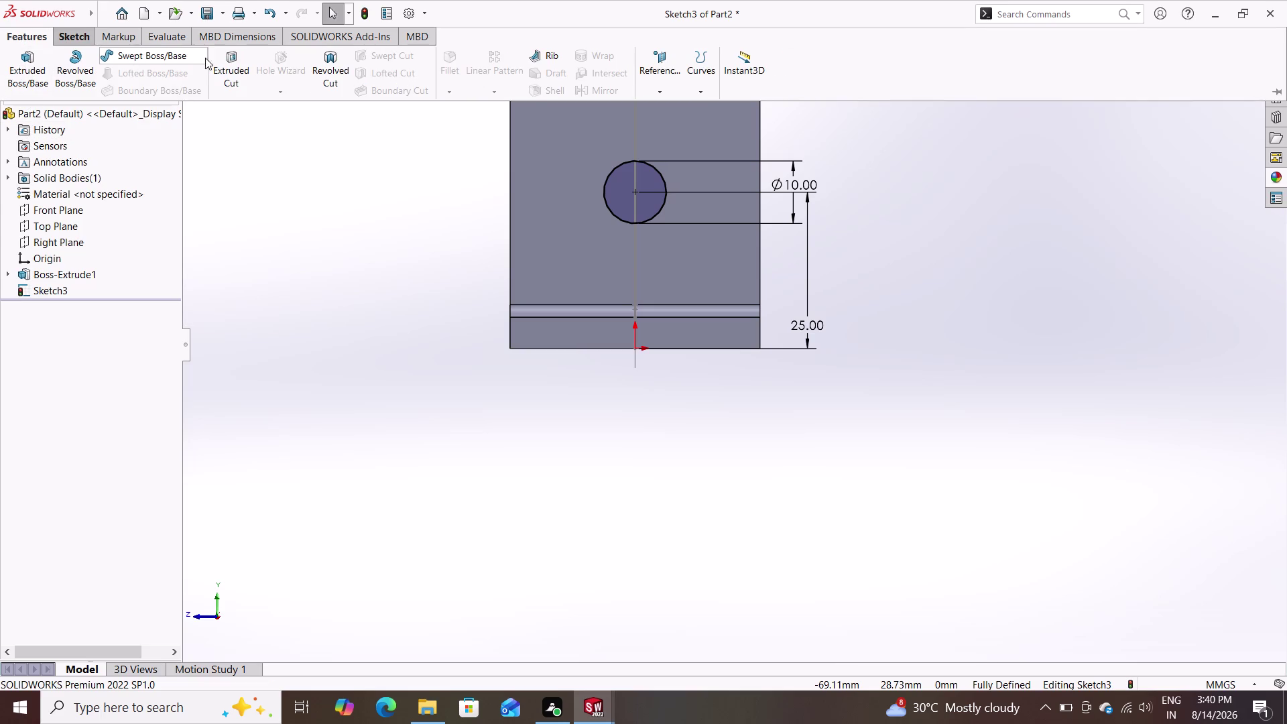
double_click(225, 64)
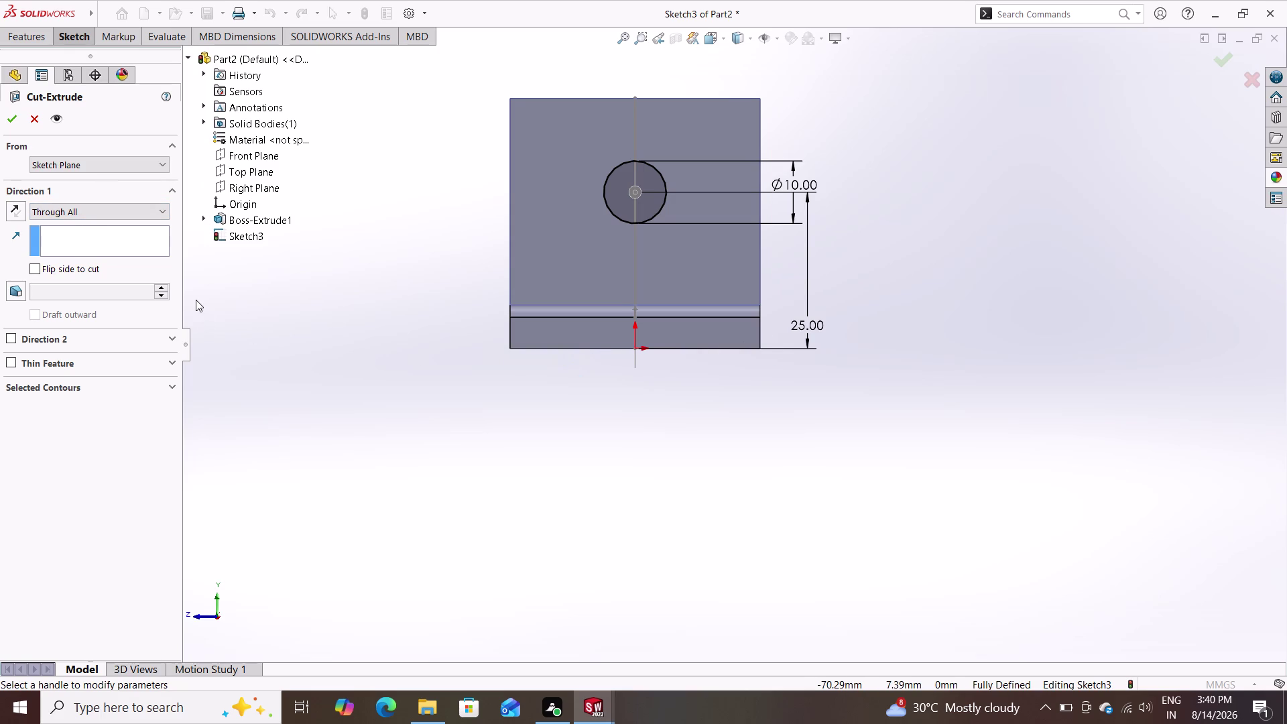
click(19, 109)
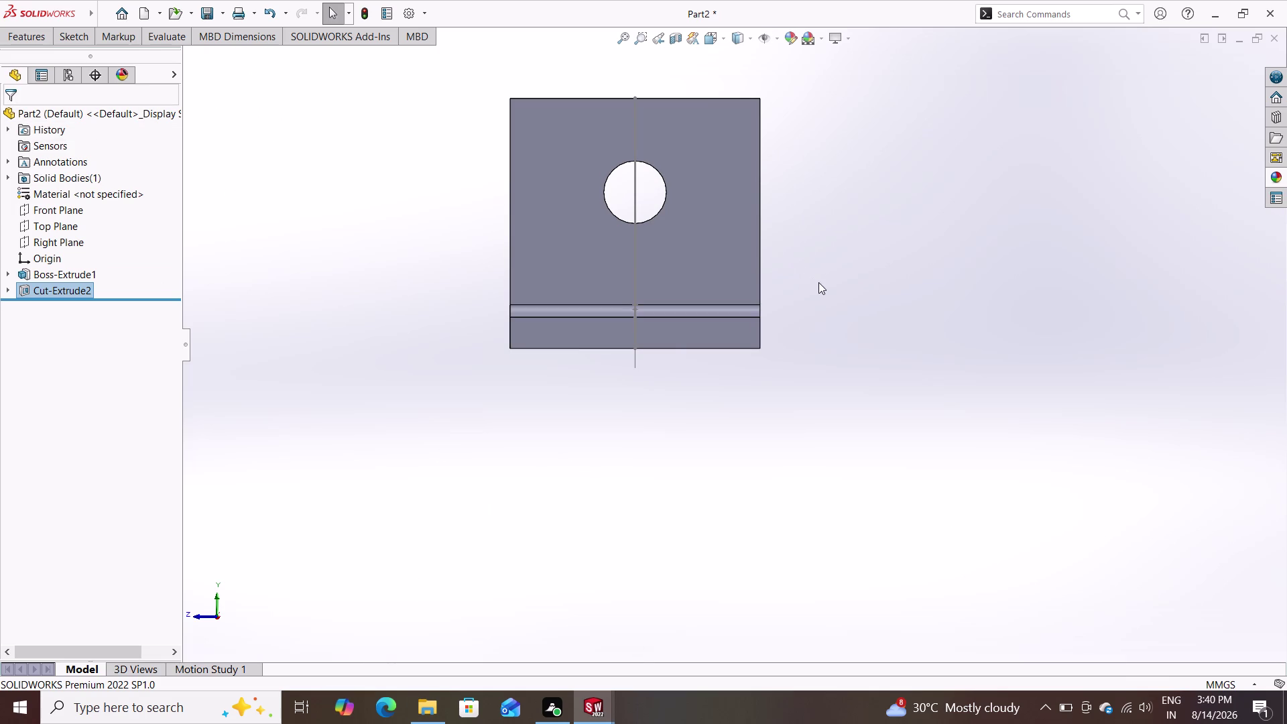
Orbit the part to inspect the hole from several angles.
middle_drag(872, 302, 874, 310)
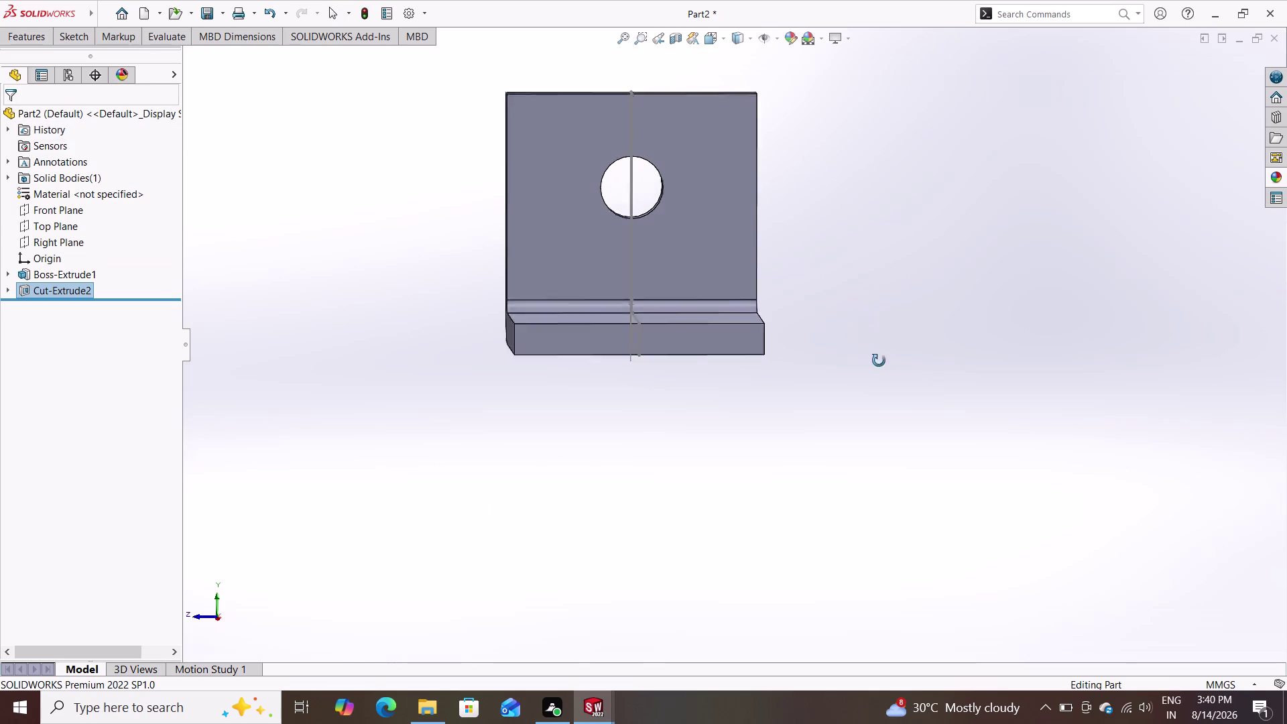
middle_drag(874, 310, 817, 481)
scroll(down, 3)
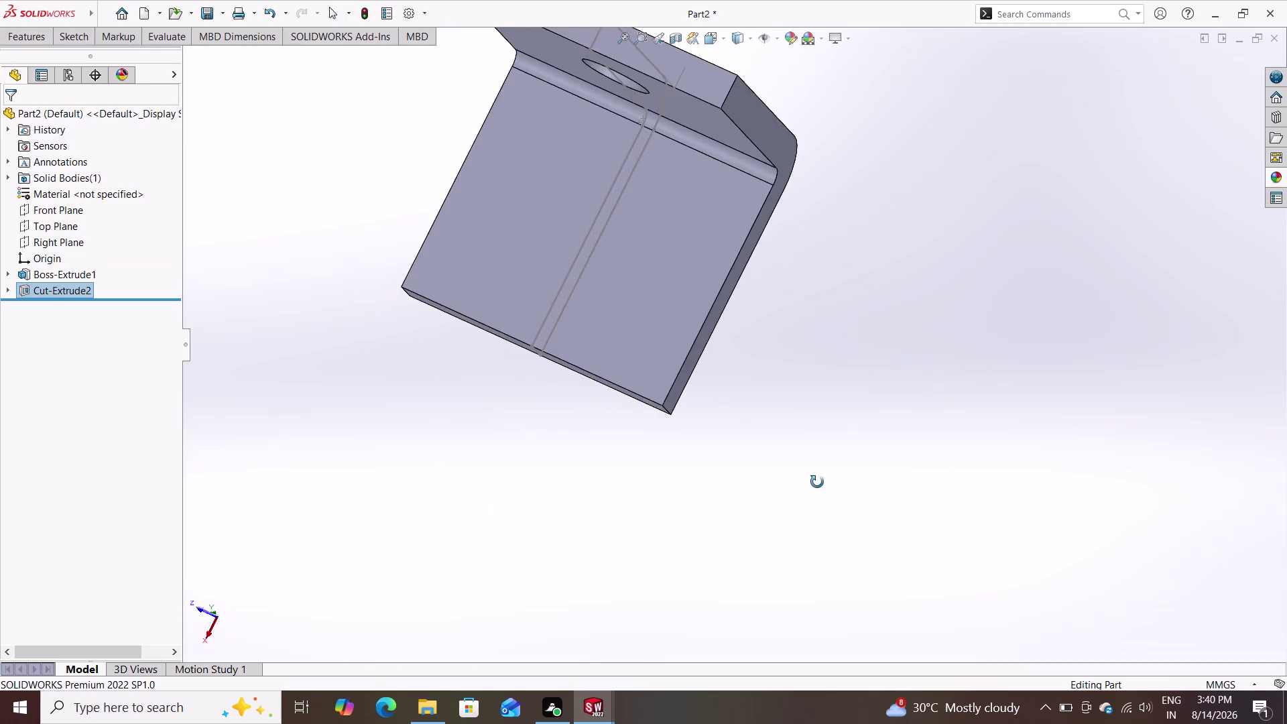
middle_drag(817, 482, 909, 399)
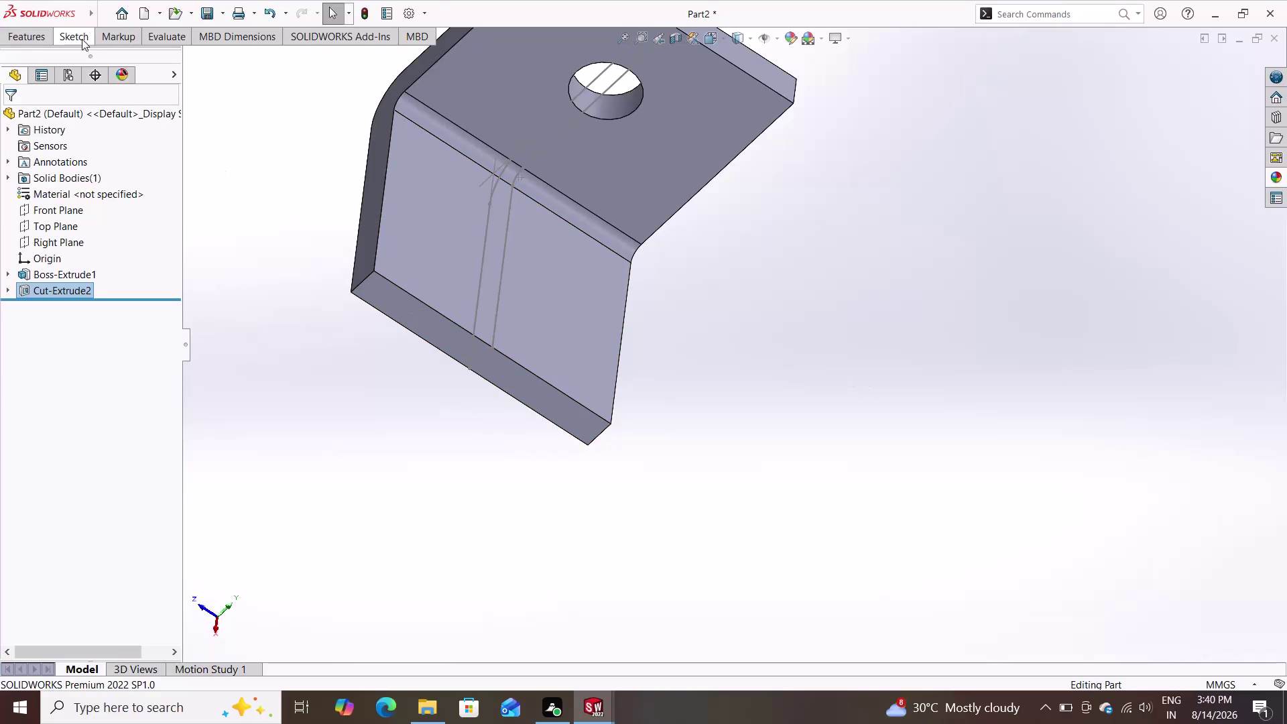
click(81, 38)
Start a new sketch on the bracket's other flat face.
click(148, 60)
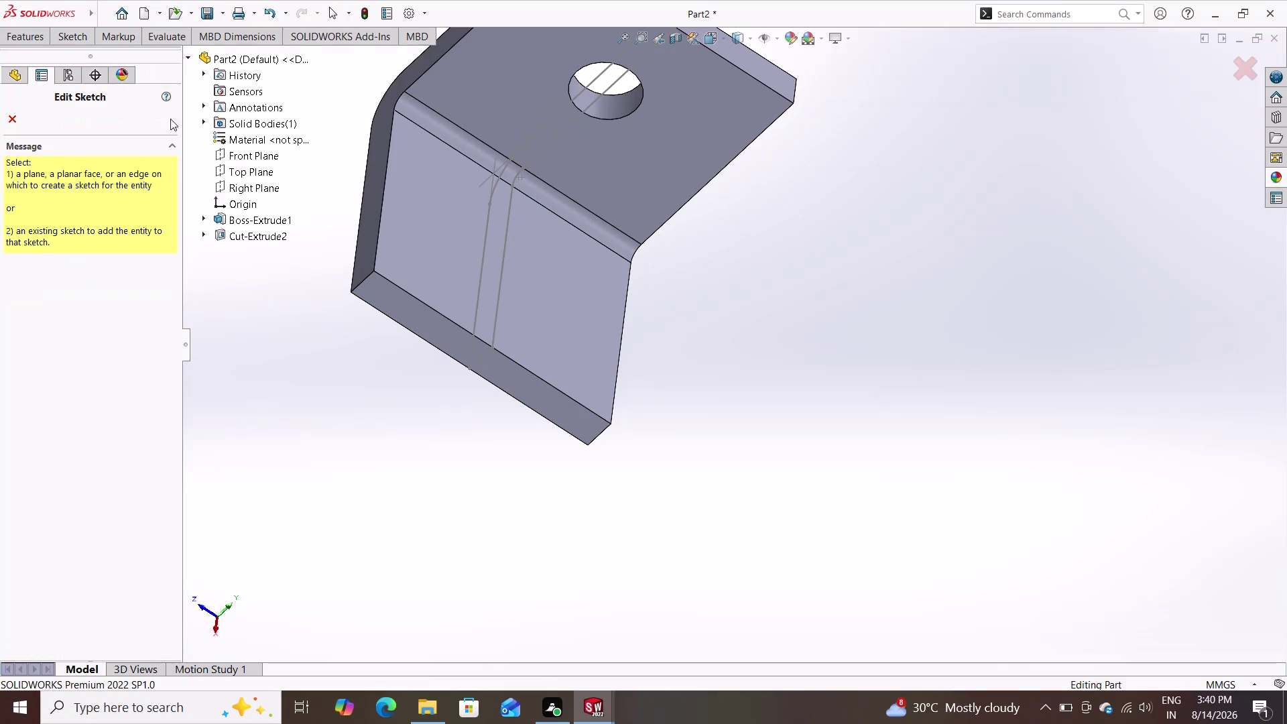
click(436, 255)
click(436, 255)
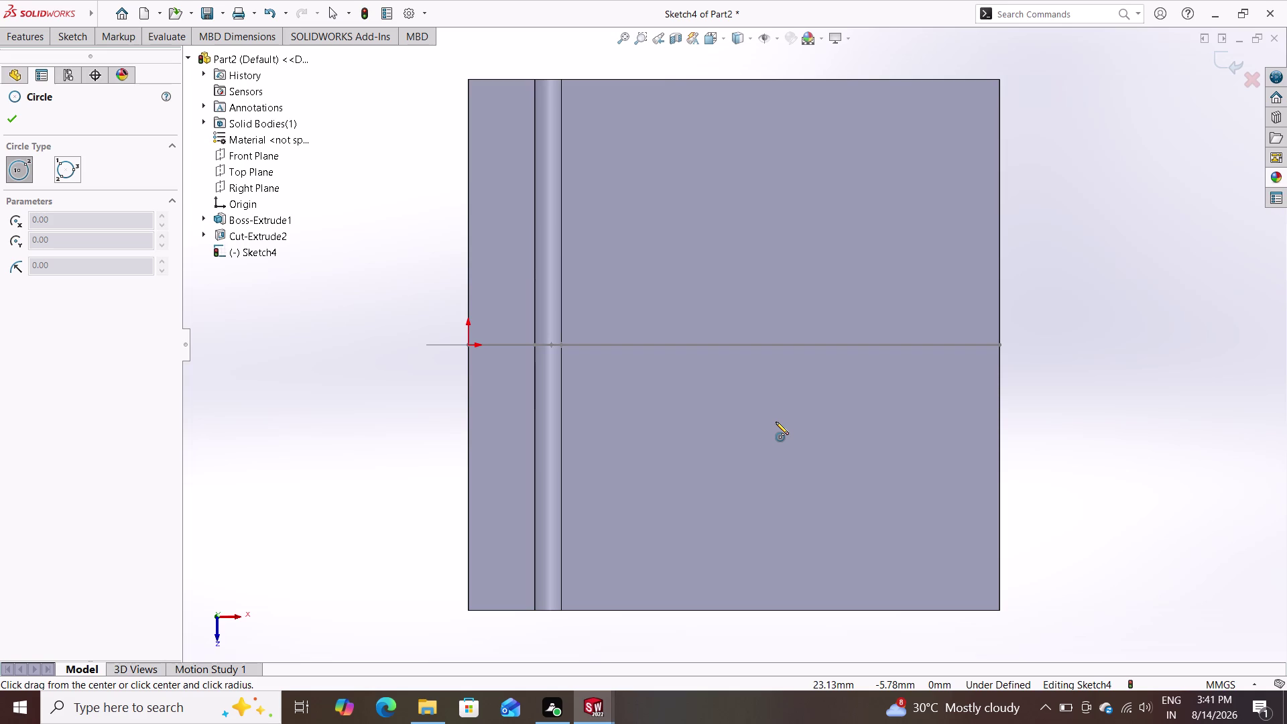
Draw two circles on the right side, one above the other.
click(883, 166)
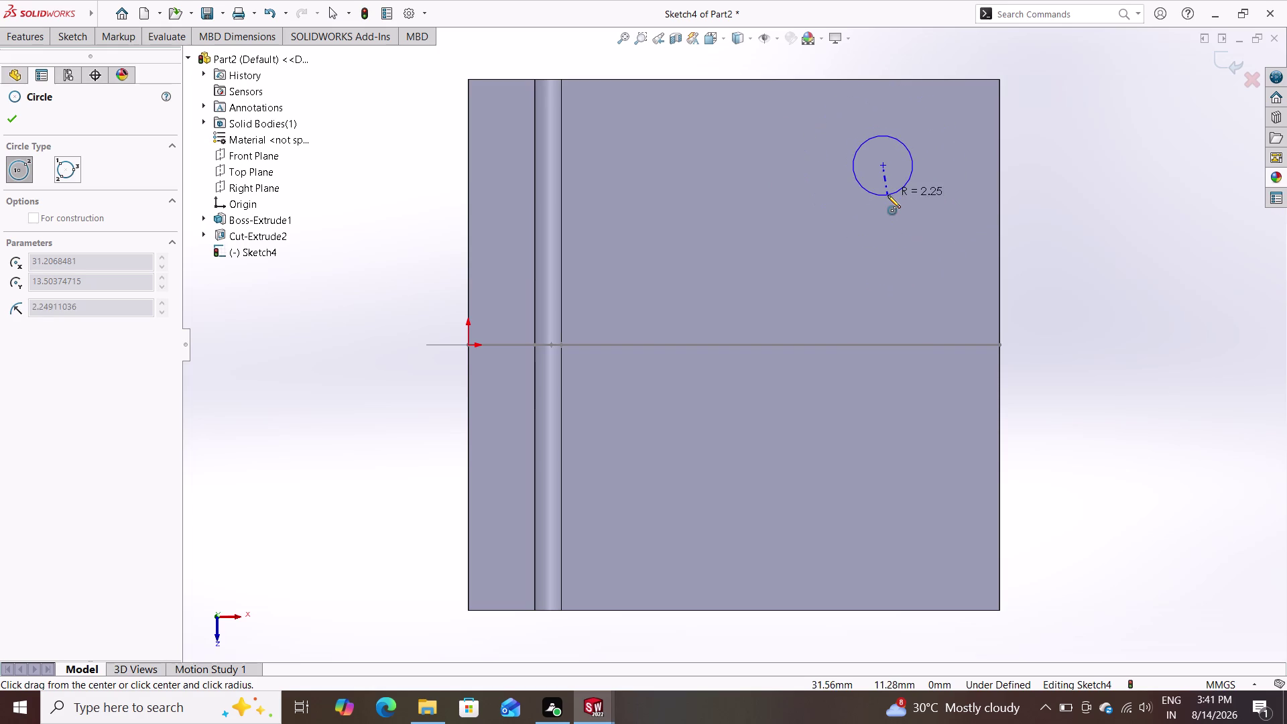
click(888, 195)
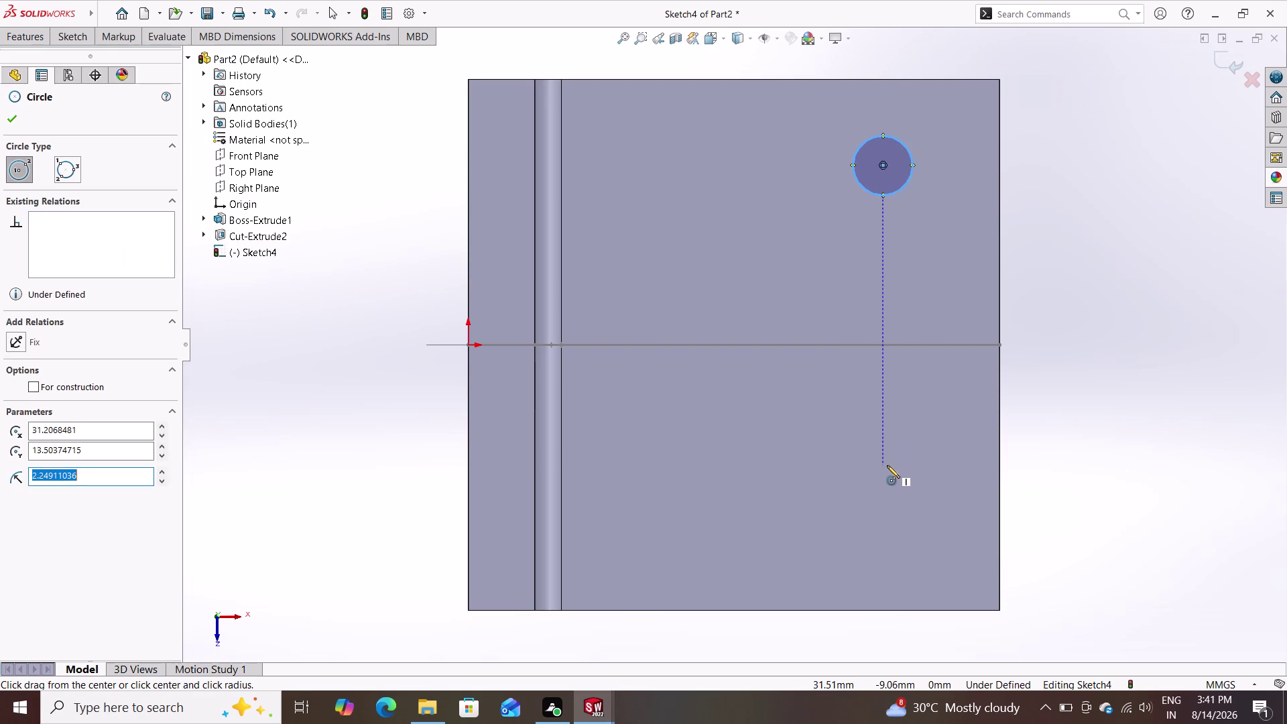
click(886, 465)
click(912, 493)
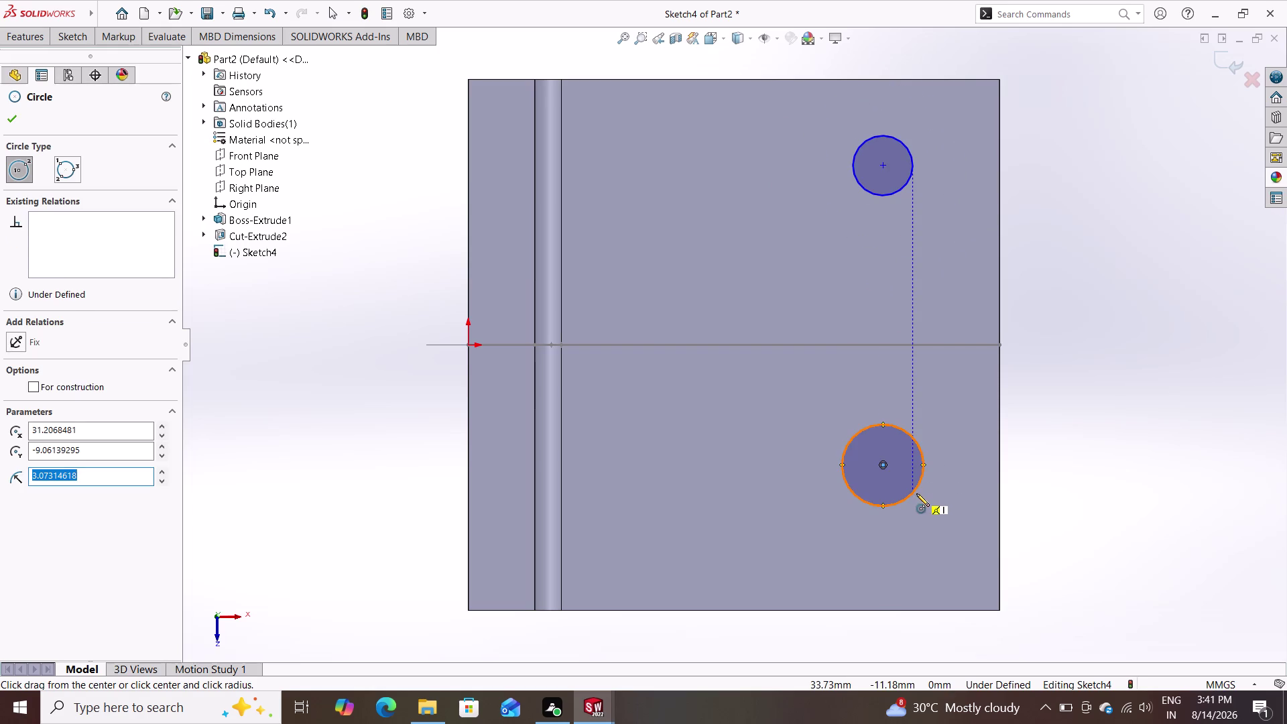
key(Escape)
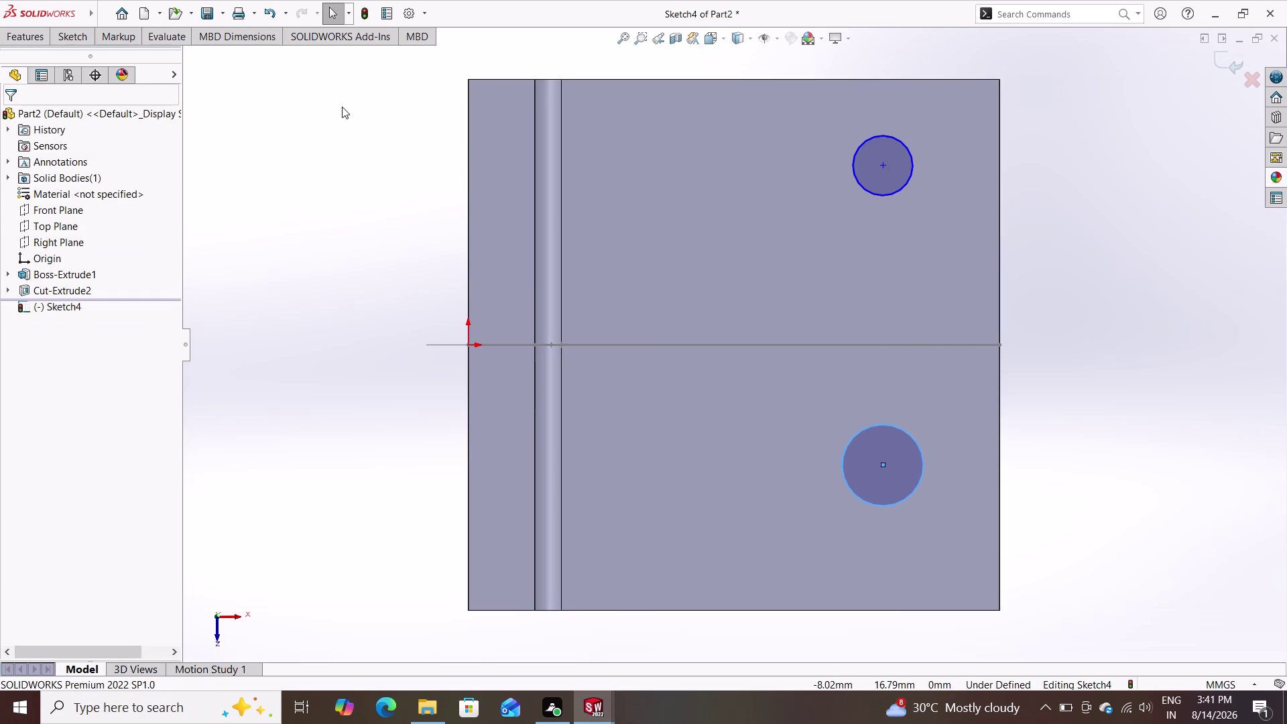
click(61, 33)
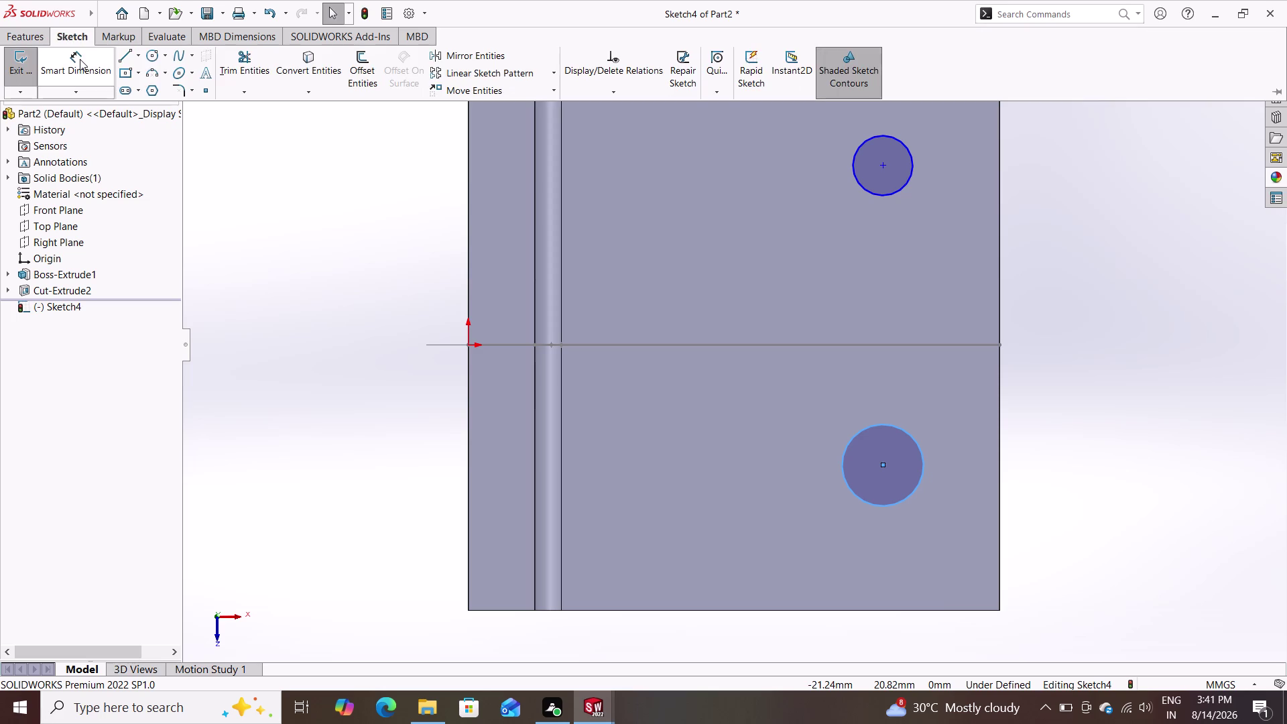
Dimension the upper circle's diameter as 5 mm.
click(79, 59)
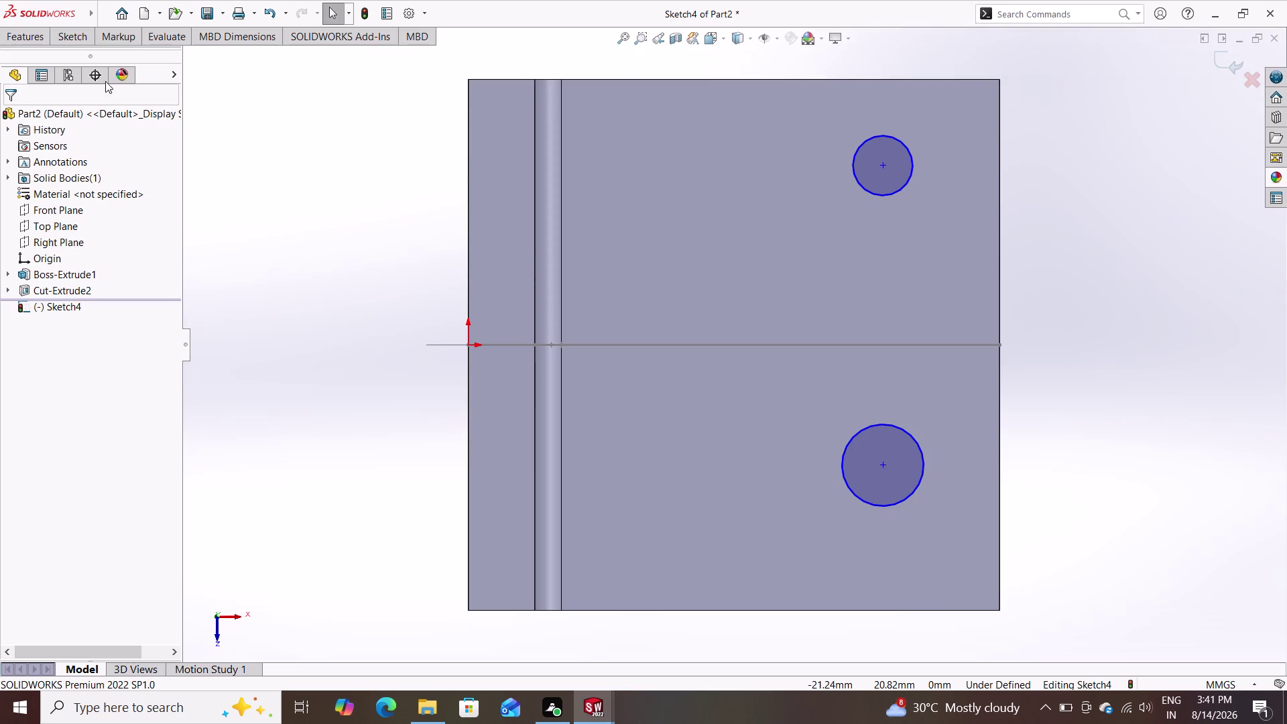
click(910, 159)
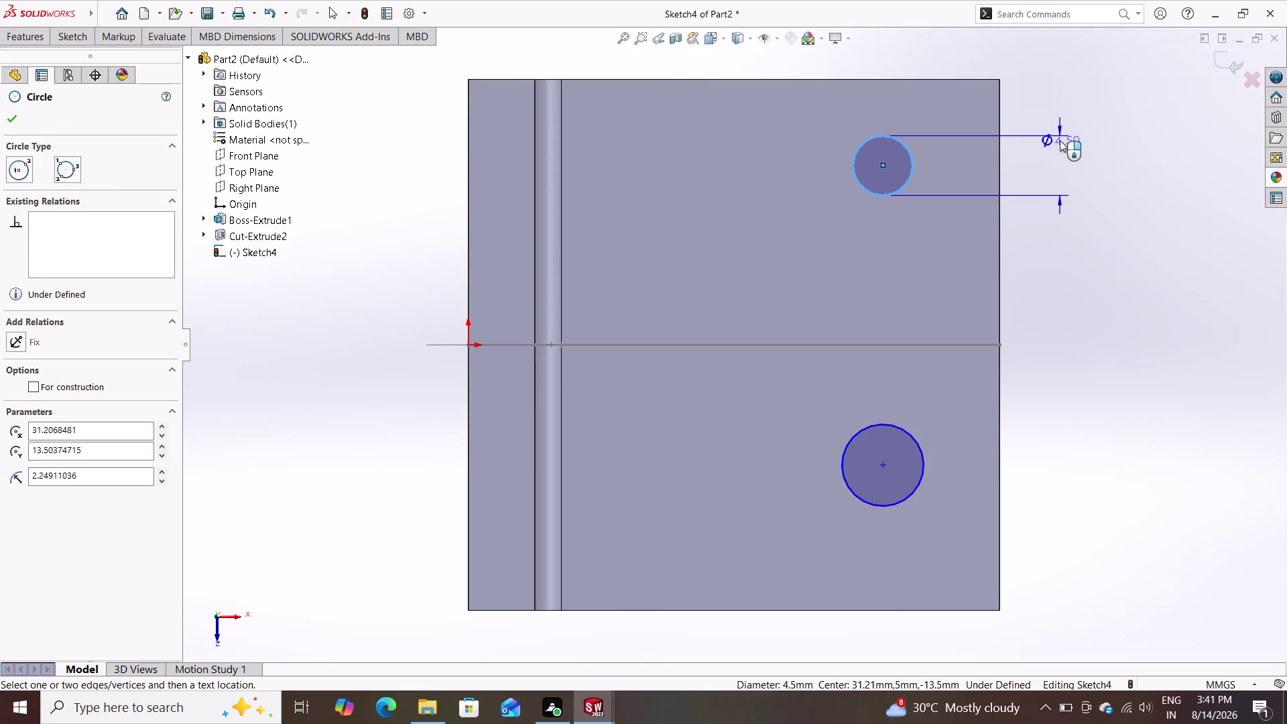
click(1060, 140)
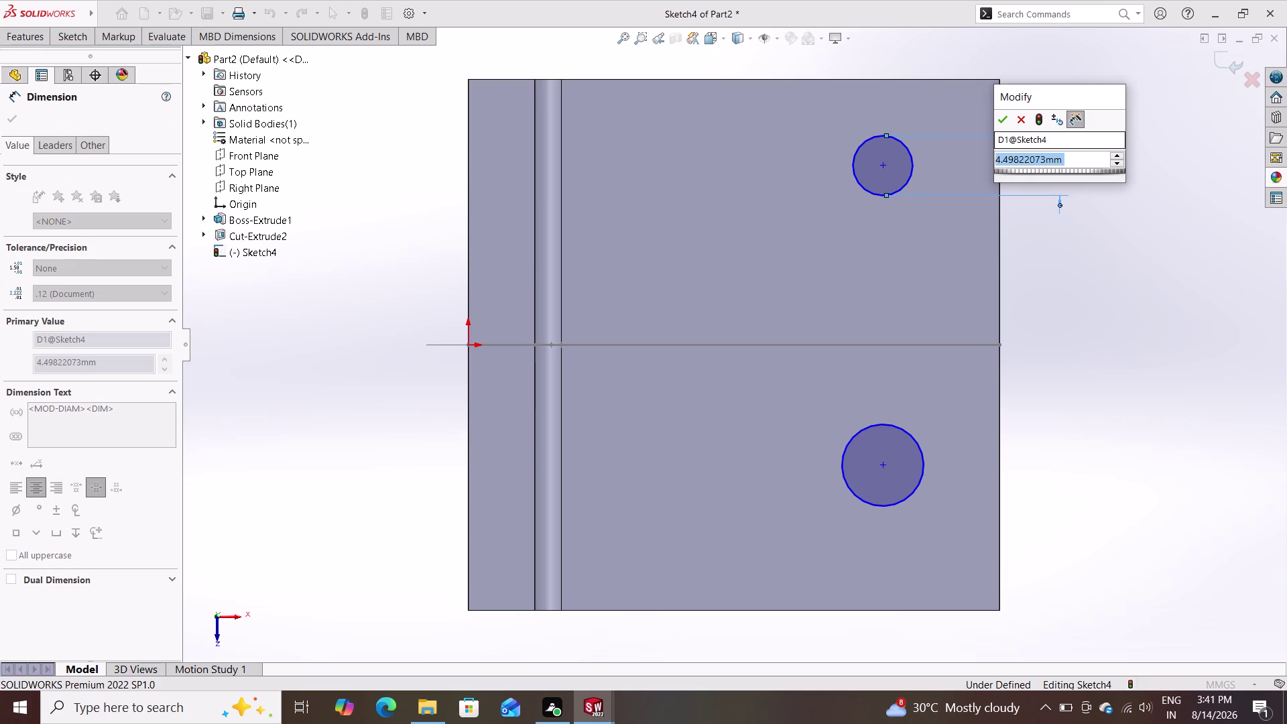
key(5)
key(Return)
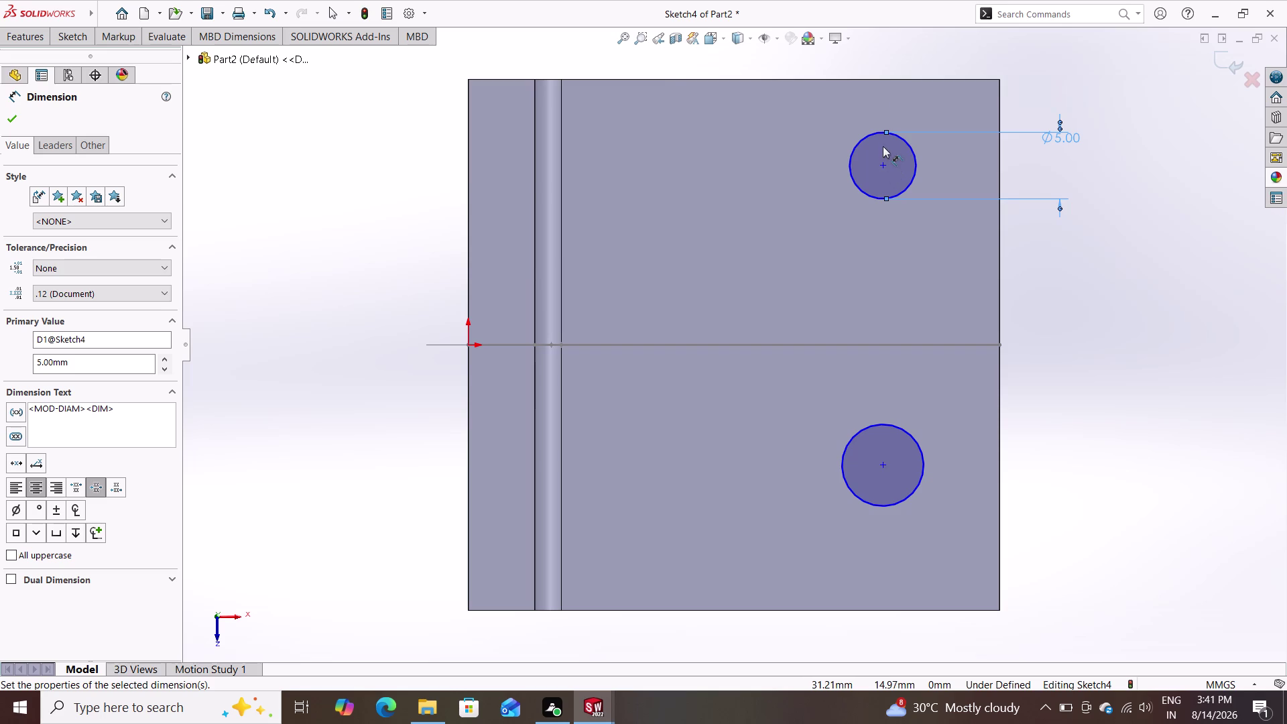
Place the upper circle's centre 10 mm below the block's top-right corner.
click(1000, 79)
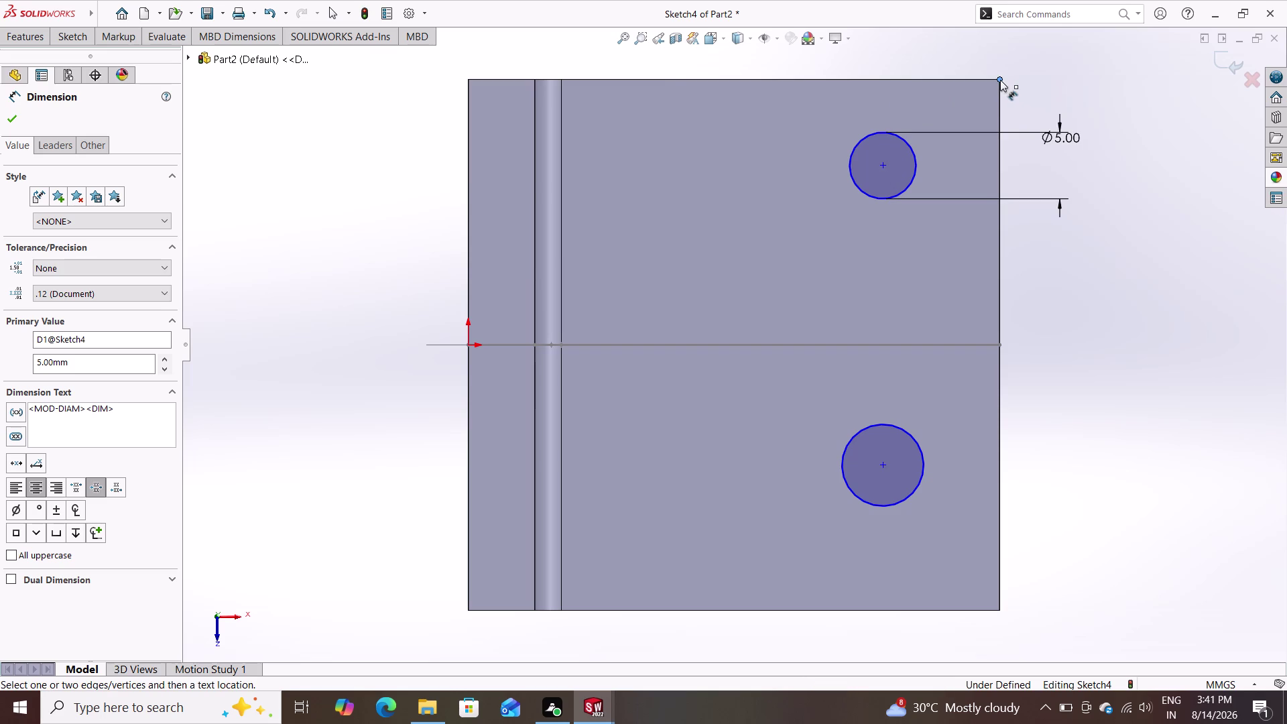
double_click(884, 168)
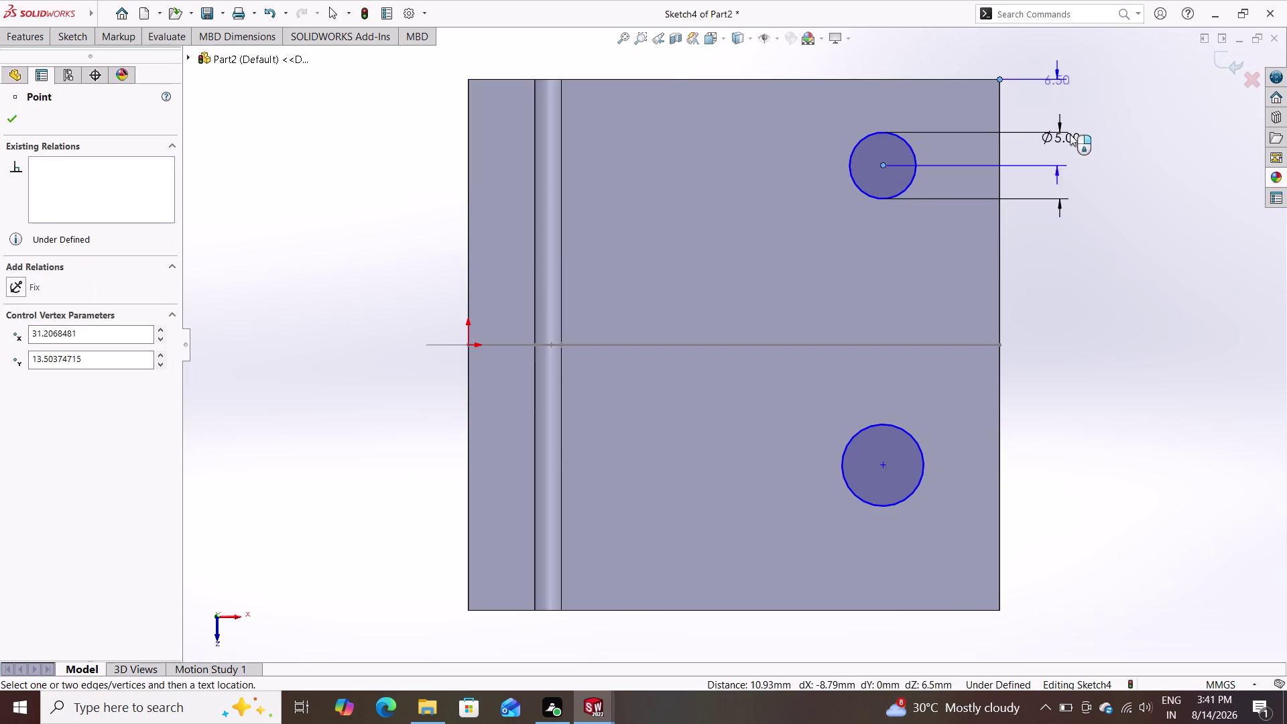
click(1129, 106)
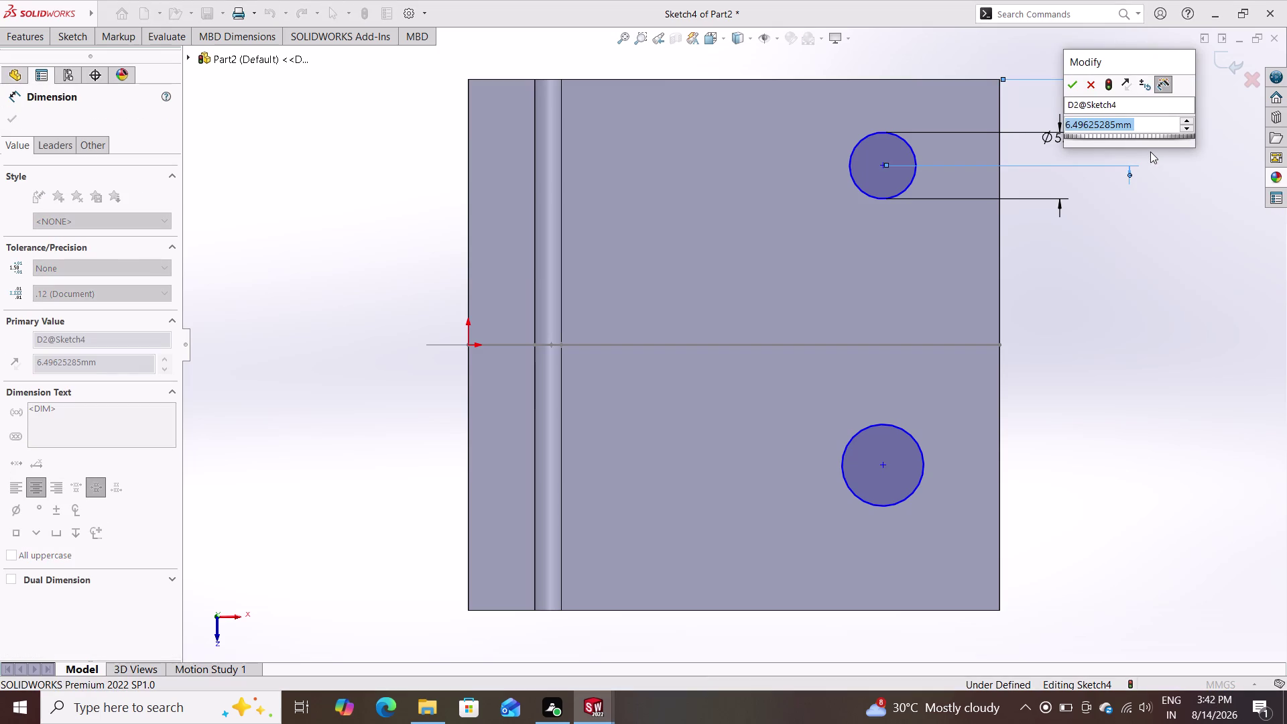
text(10)
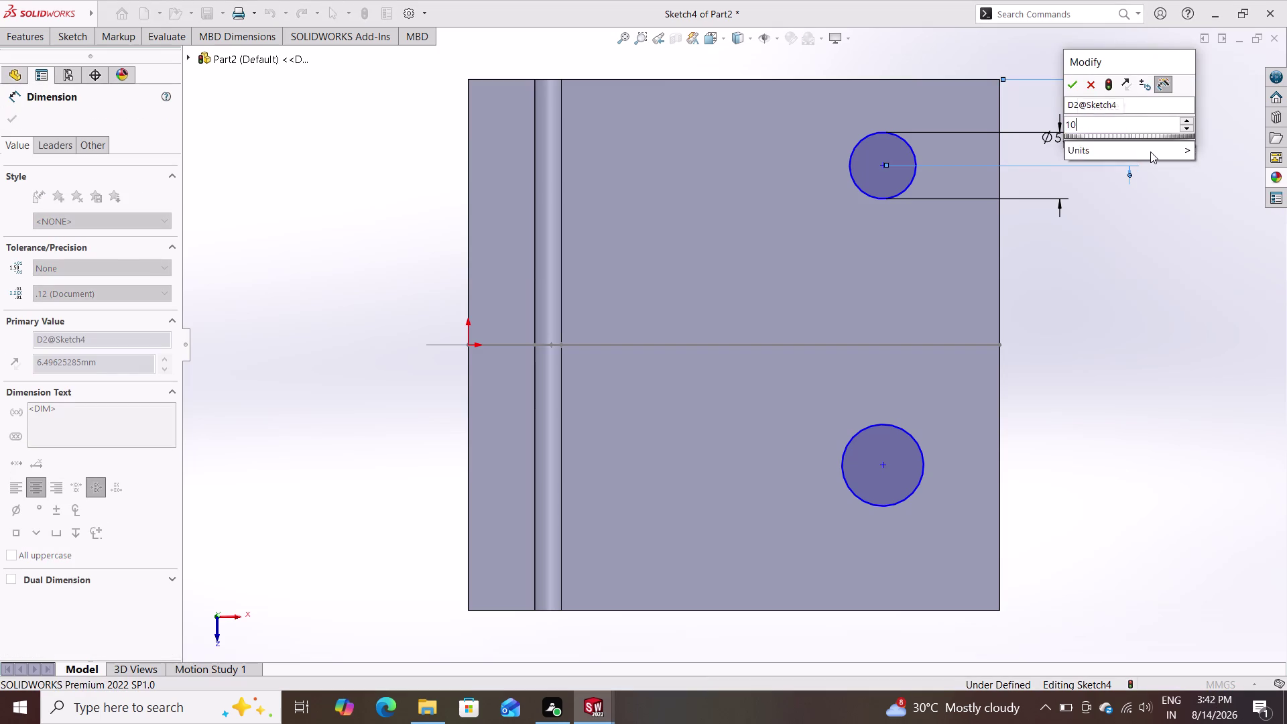
key(Return)
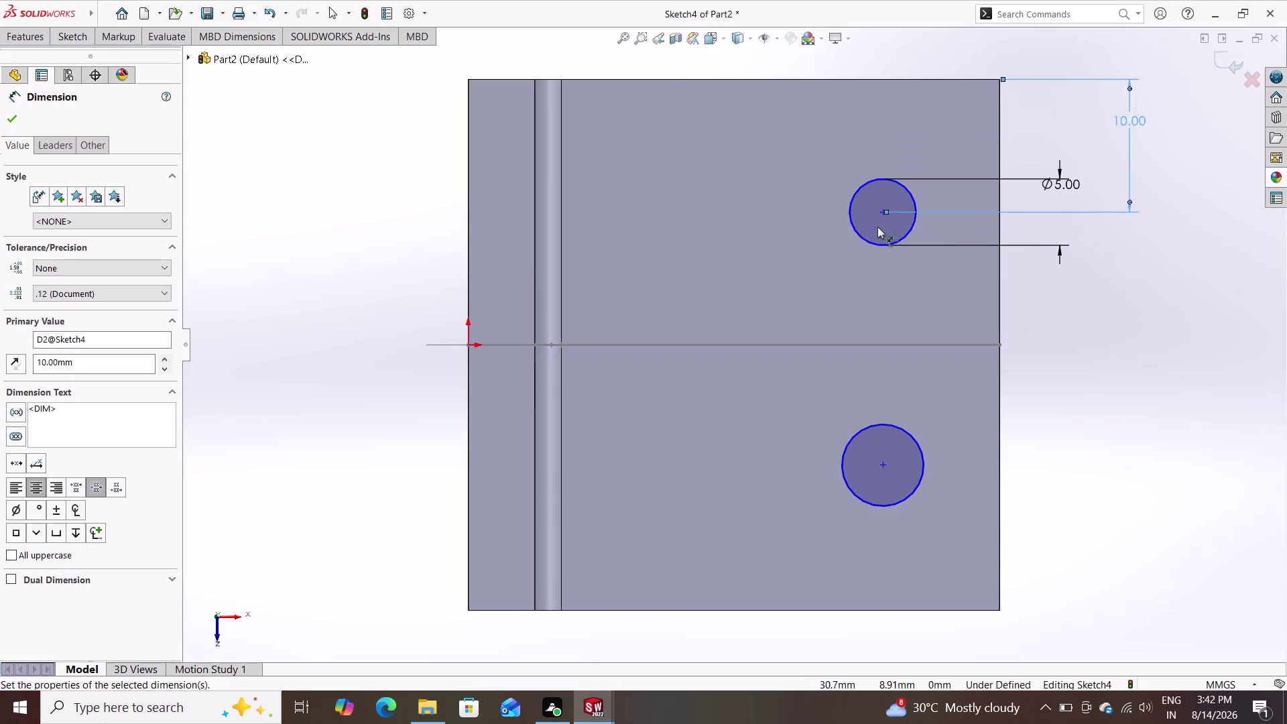
Undo an accidental distance dimension to the lower circle.
double_click(885, 213)
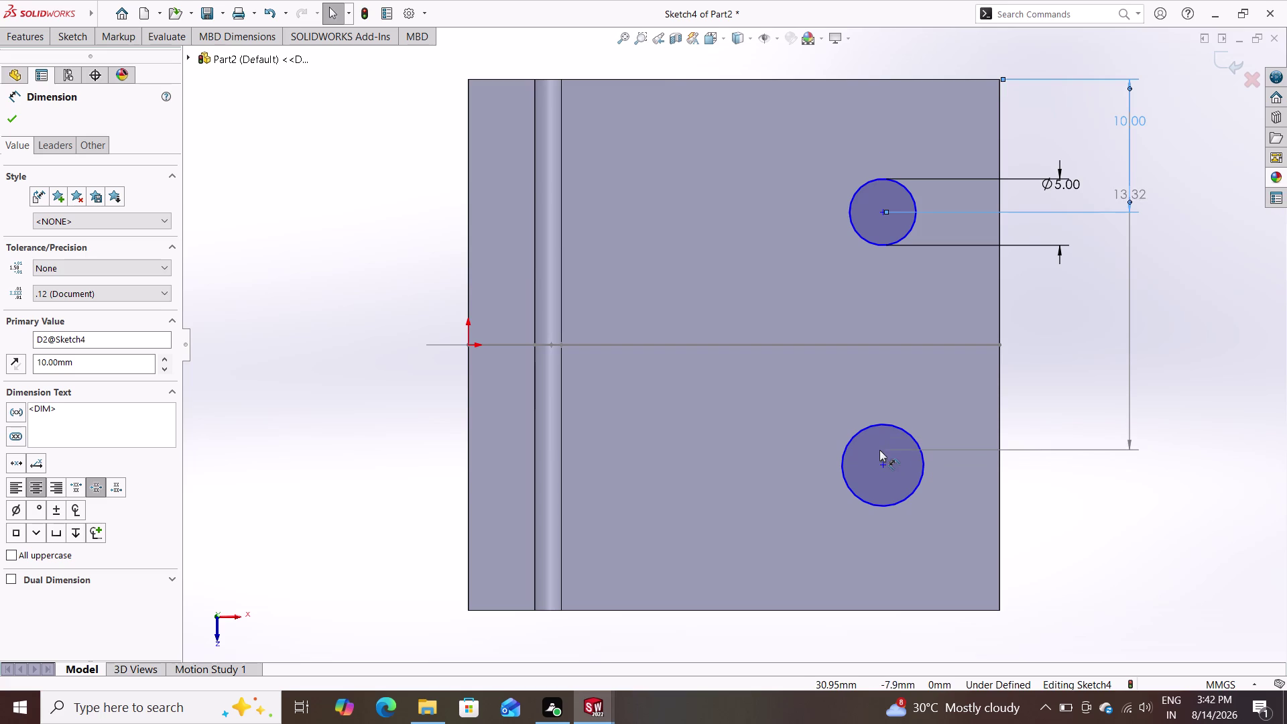
click(883, 463)
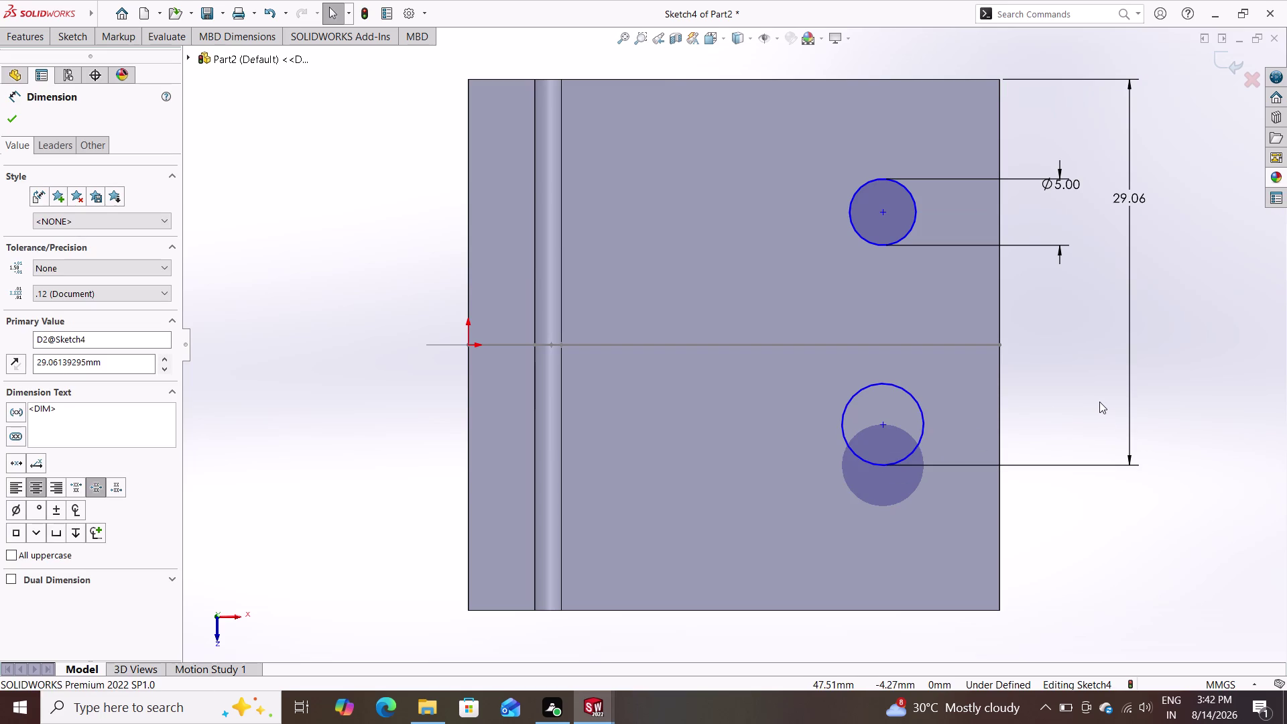
key(ctrl+z)
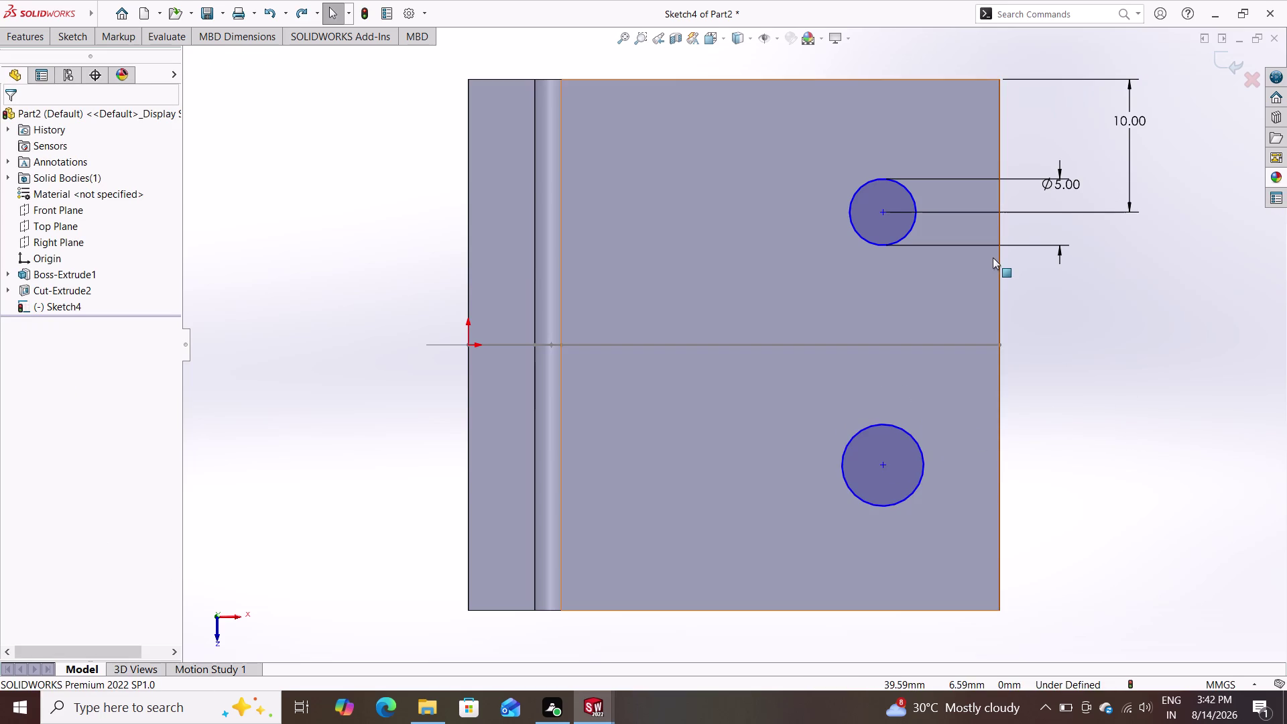
click(882, 214)
key(Escape)
key(Escape)
key(Escape)
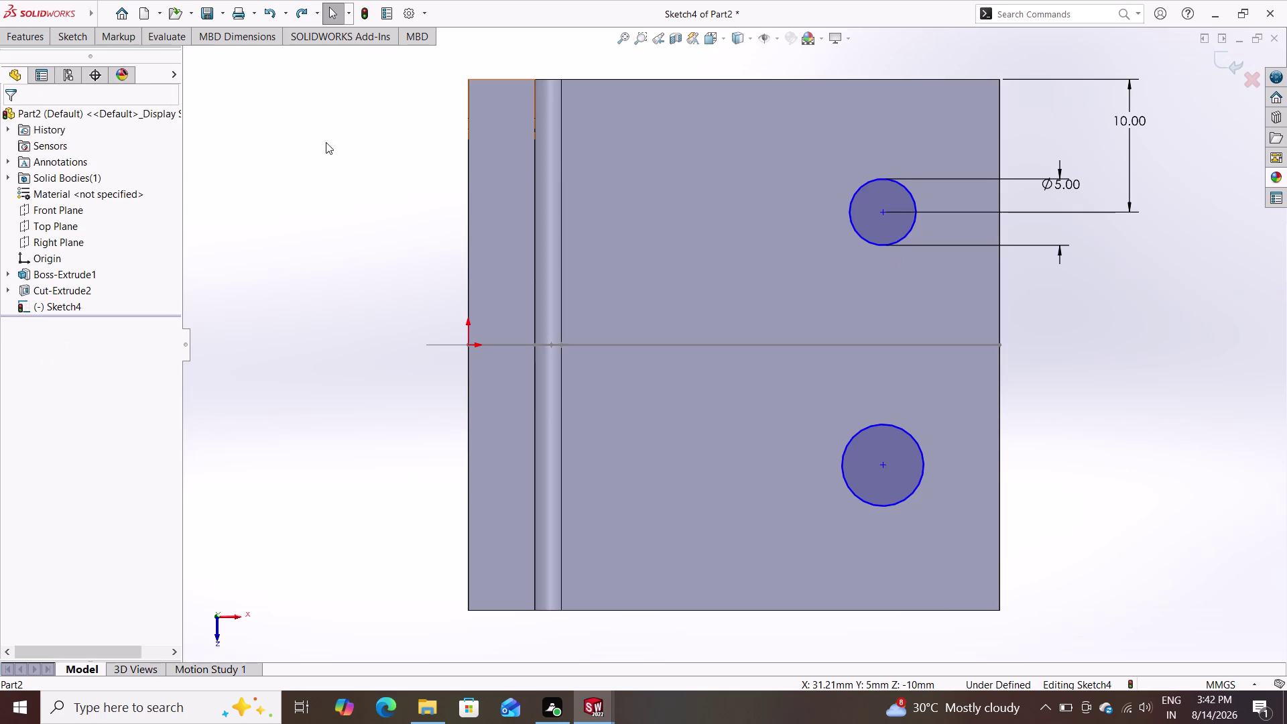
Dimension the vertical distance between the two circle centres as 20 mm.
click(62, 33)
click(89, 55)
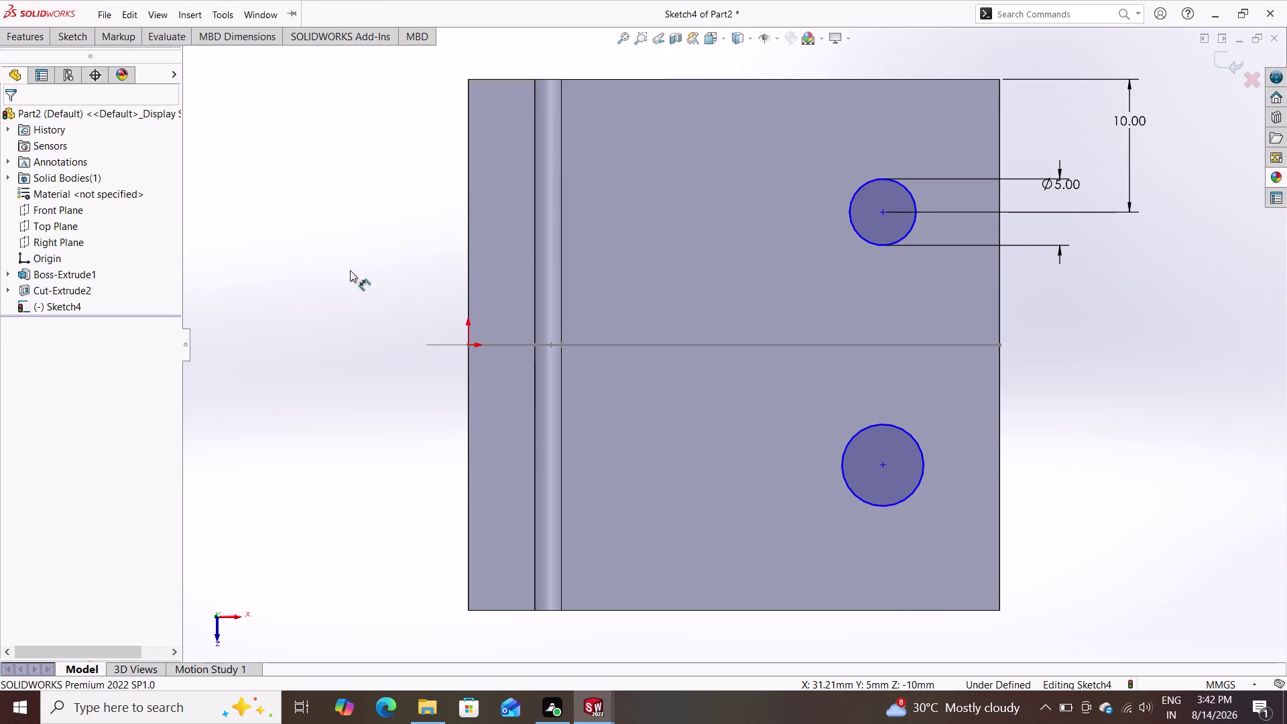
click(882, 213)
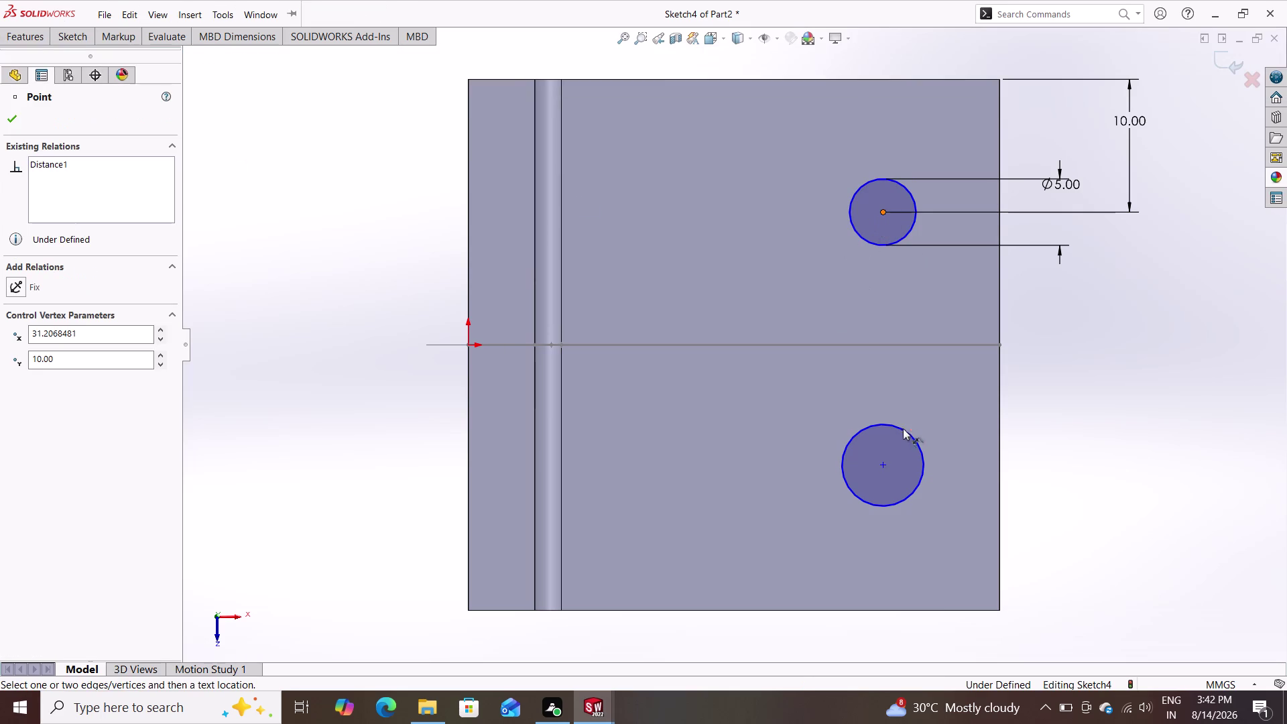
click(884, 465)
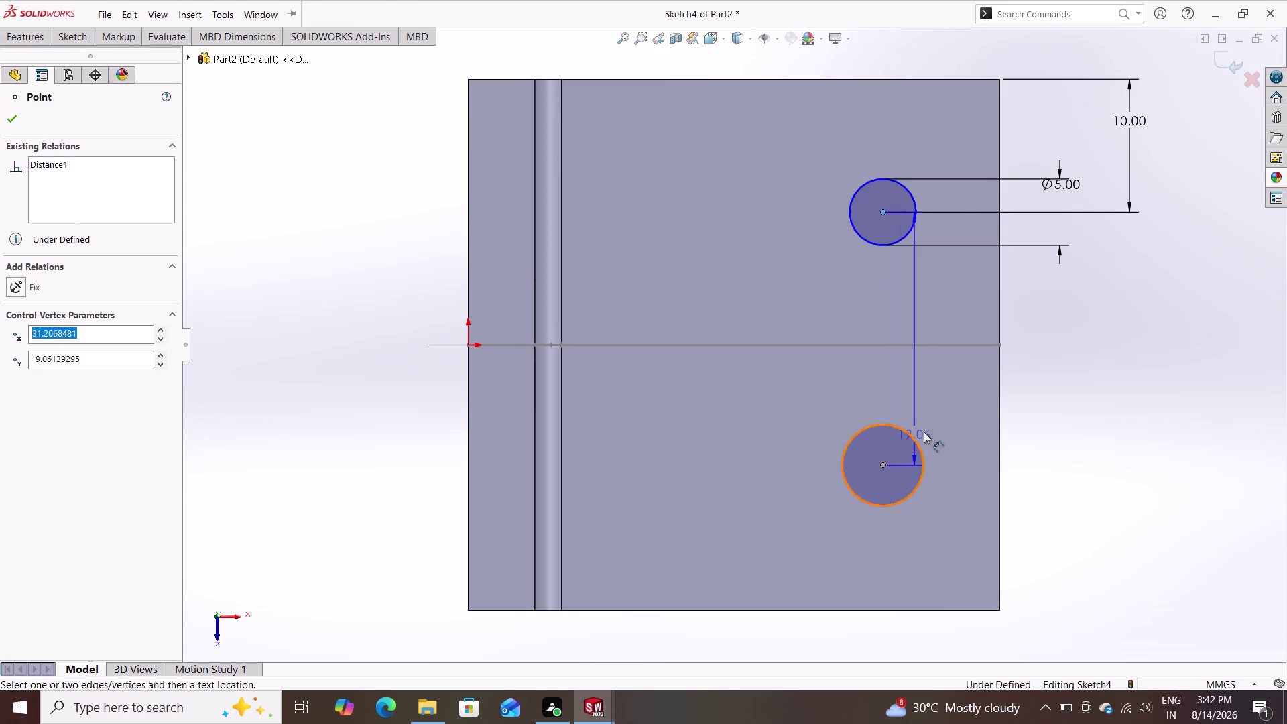
double_click(1108, 428)
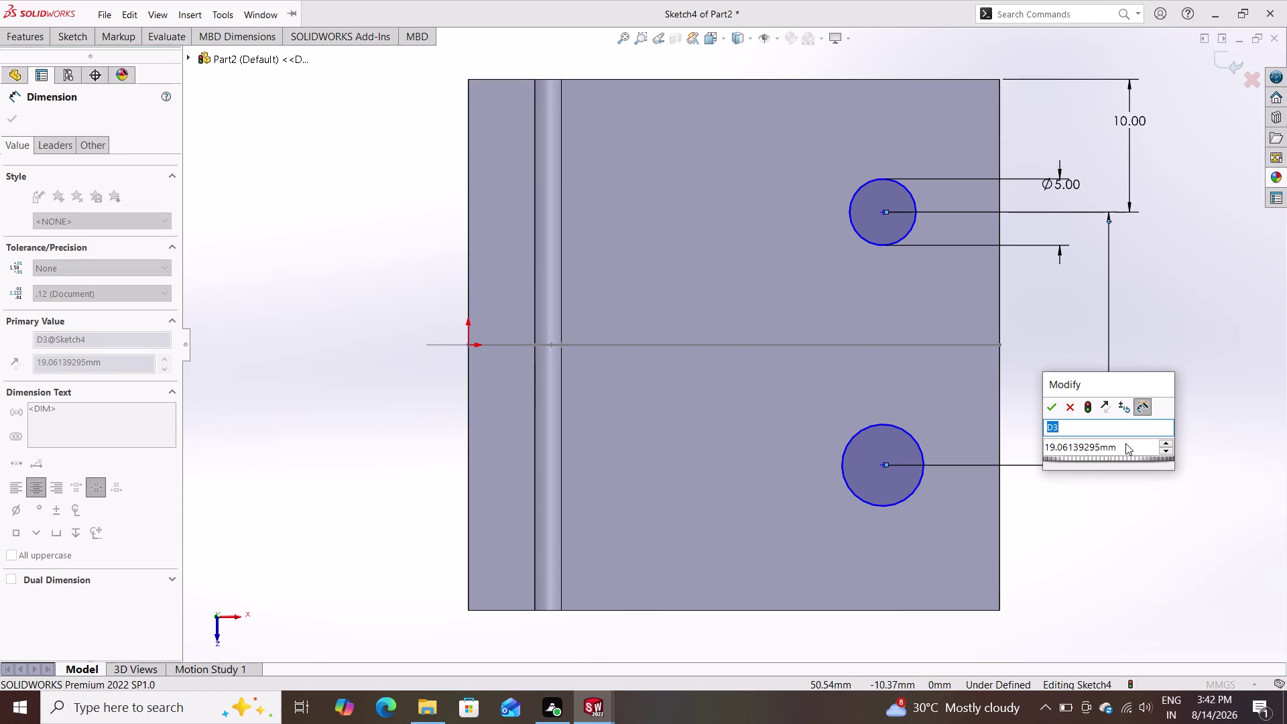
click(1123, 449)
click(1120, 449)
drag(1122, 452, 1106, 451)
drag(1025, 450, 1008, 445)
click(1008, 445)
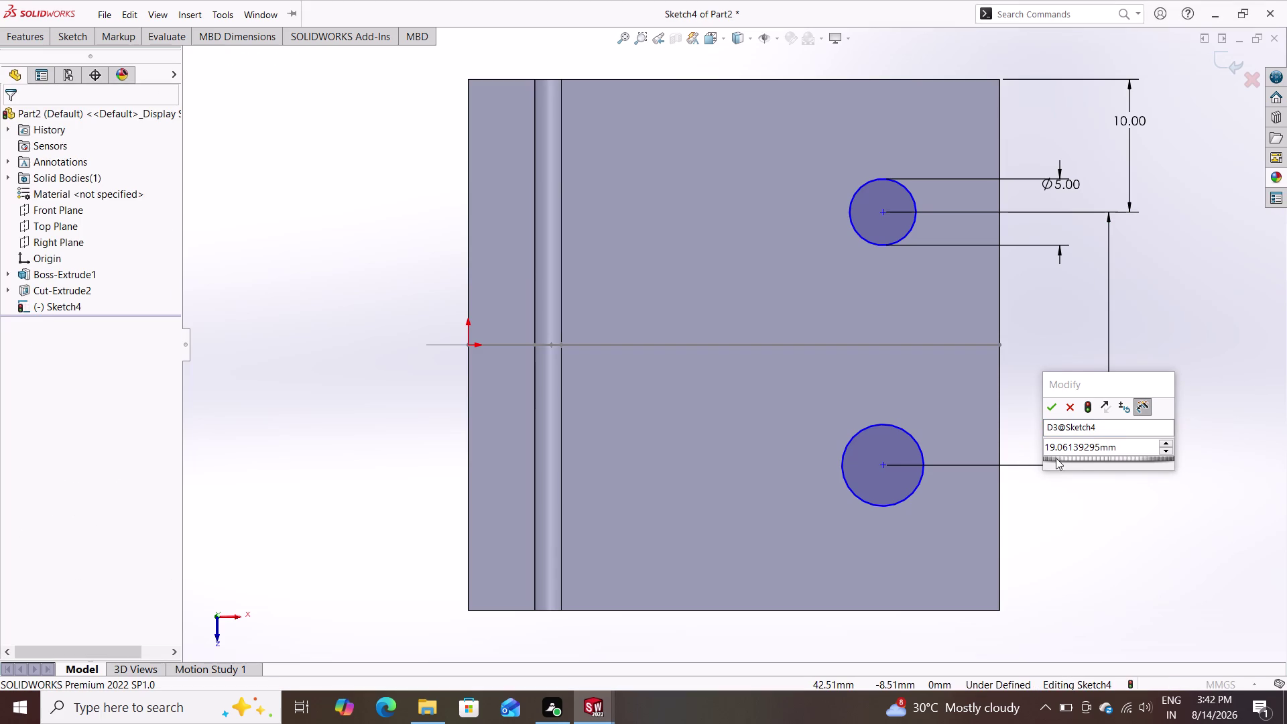
click(1130, 446)
drag(1131, 447, 1017, 442)
click(1017, 441)
text(20)
key(Return)
Re-enter 20 mm for the centre spacing and close the dimension.
click(1127, 444)
drag(1127, 445, 1019, 431)
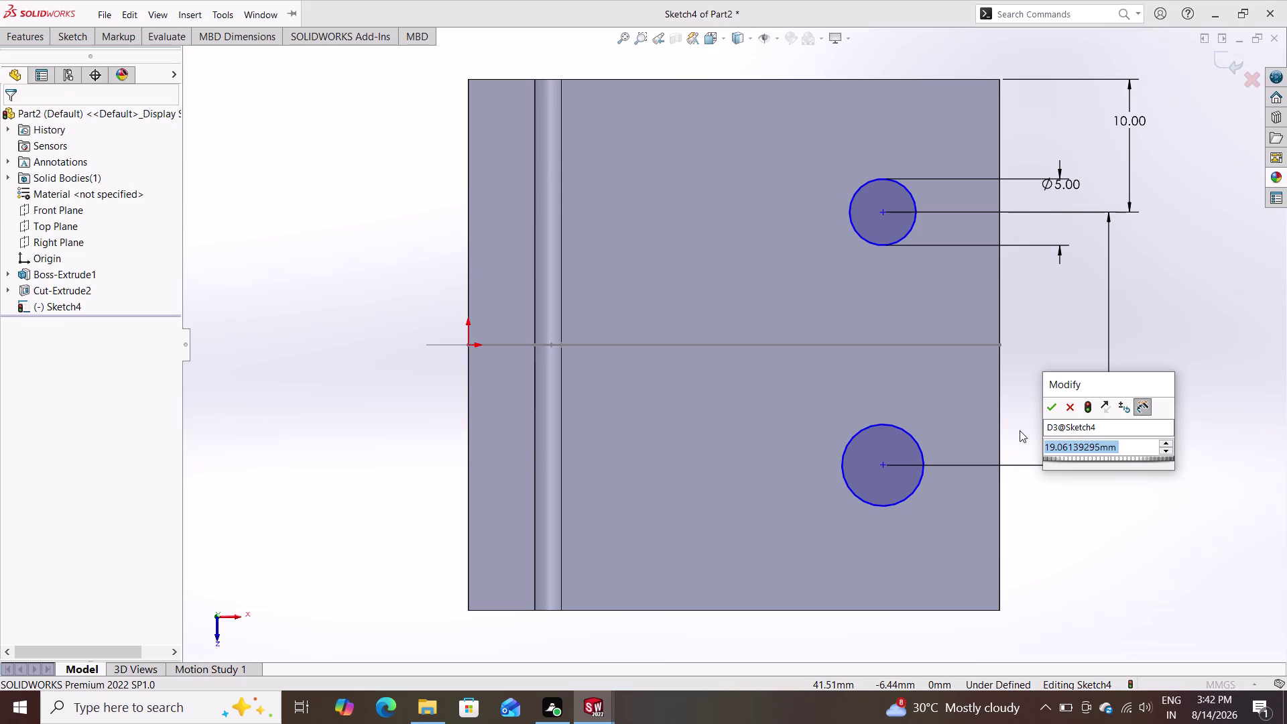
text(20)
key(Return)
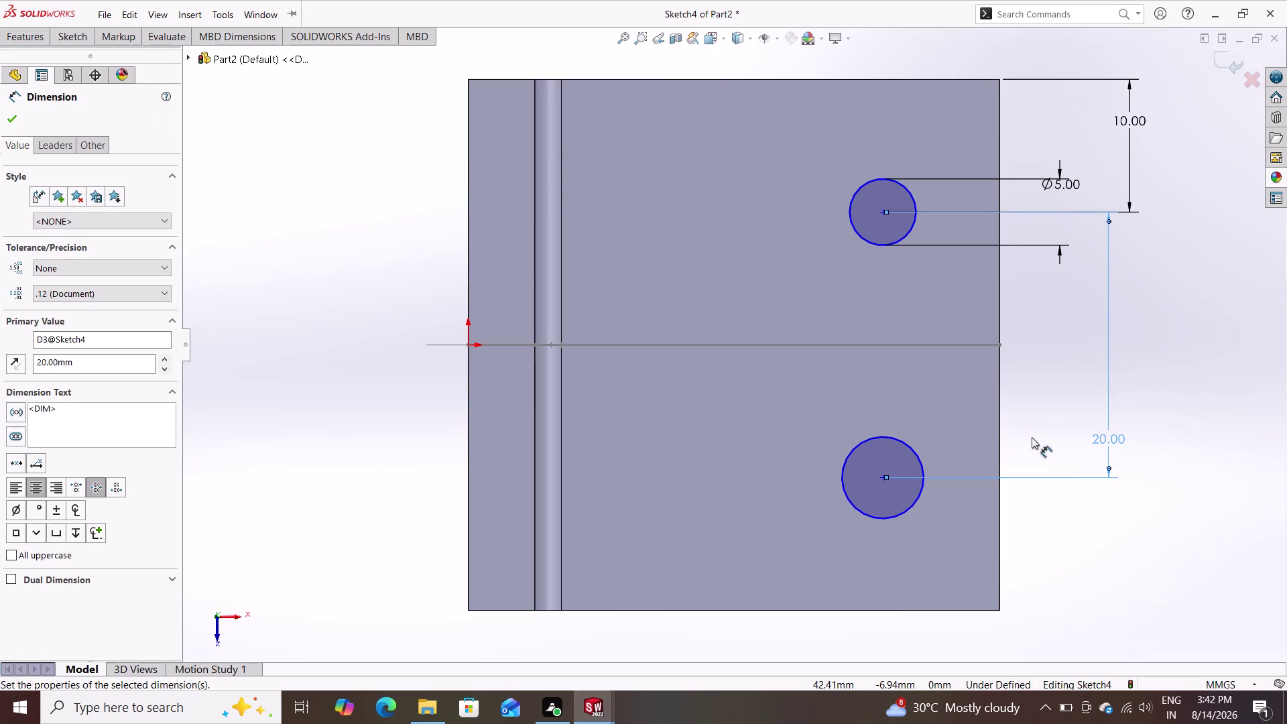
key(Escape)
key(Escape)
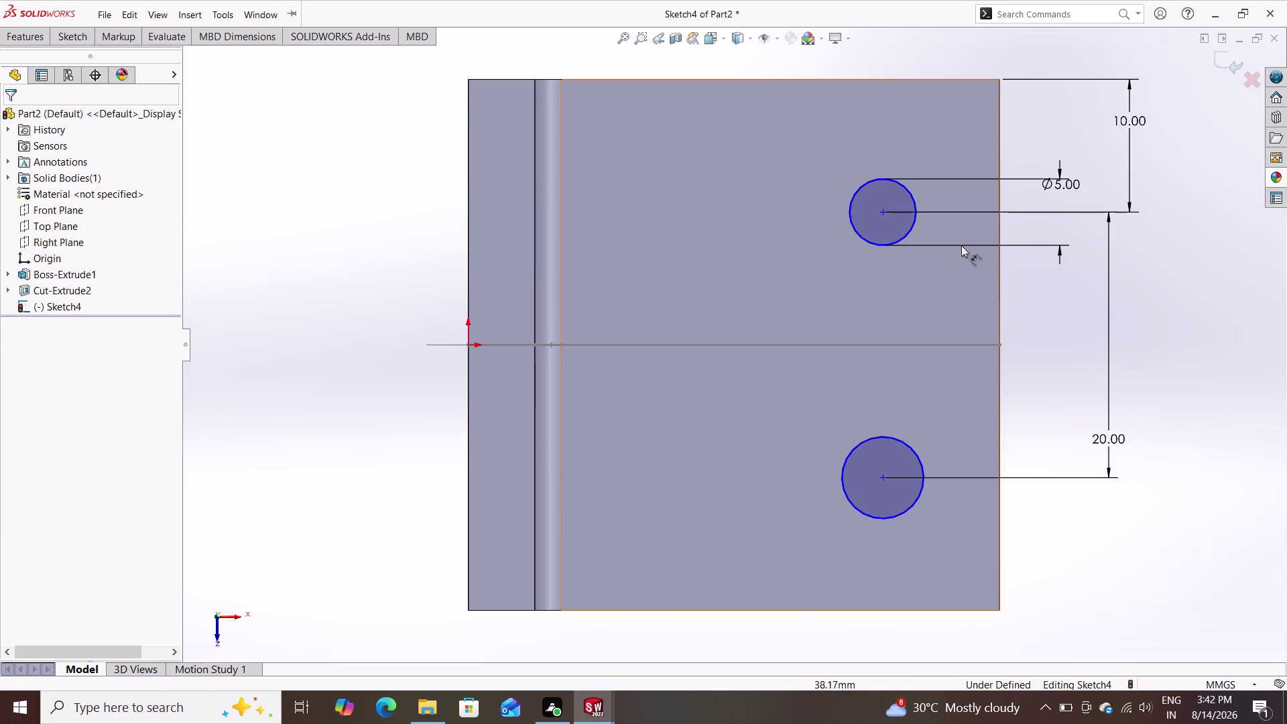
Add an Equal relation between the upper and lower circles.
click(910, 218)
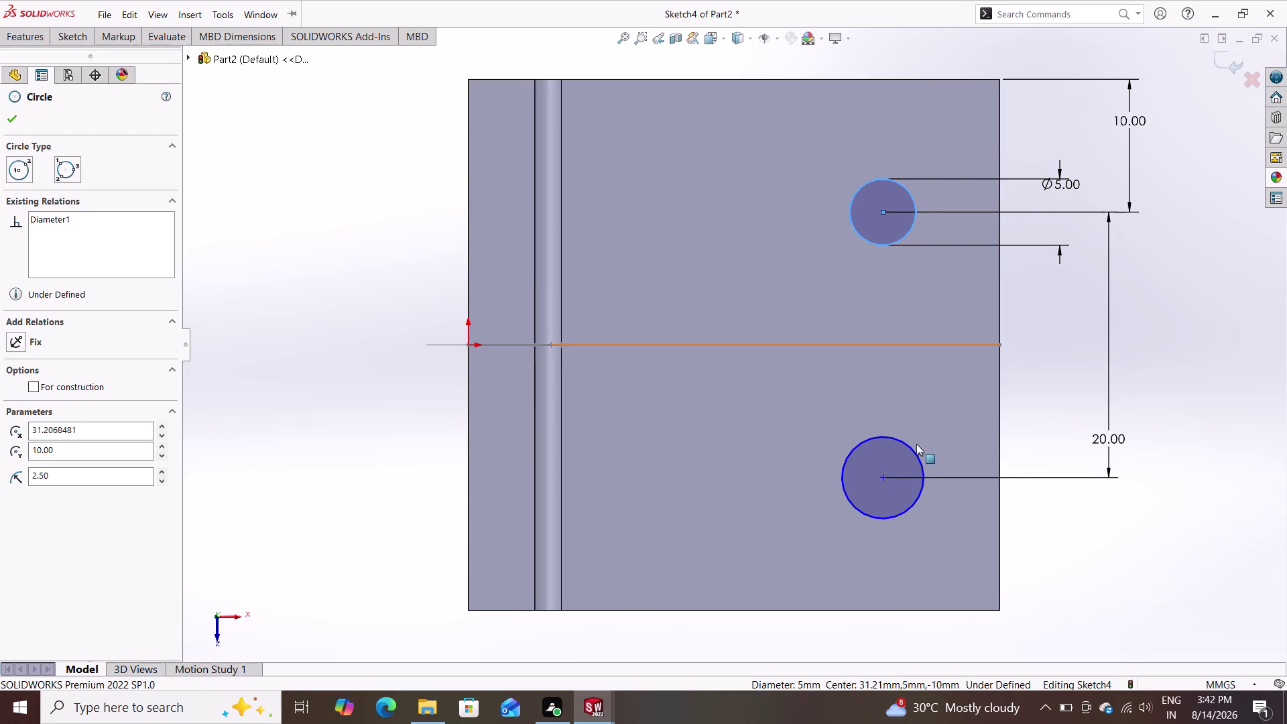
click(913, 448)
click(45, 414)
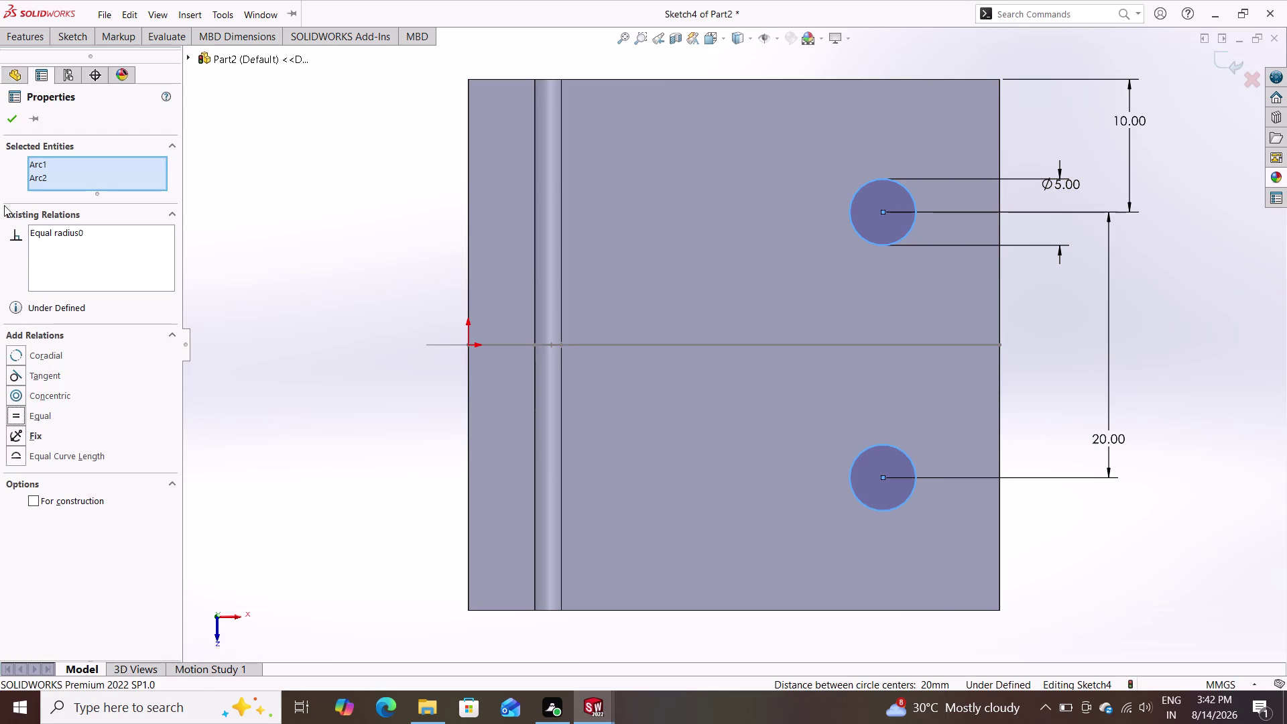
click(11, 118)
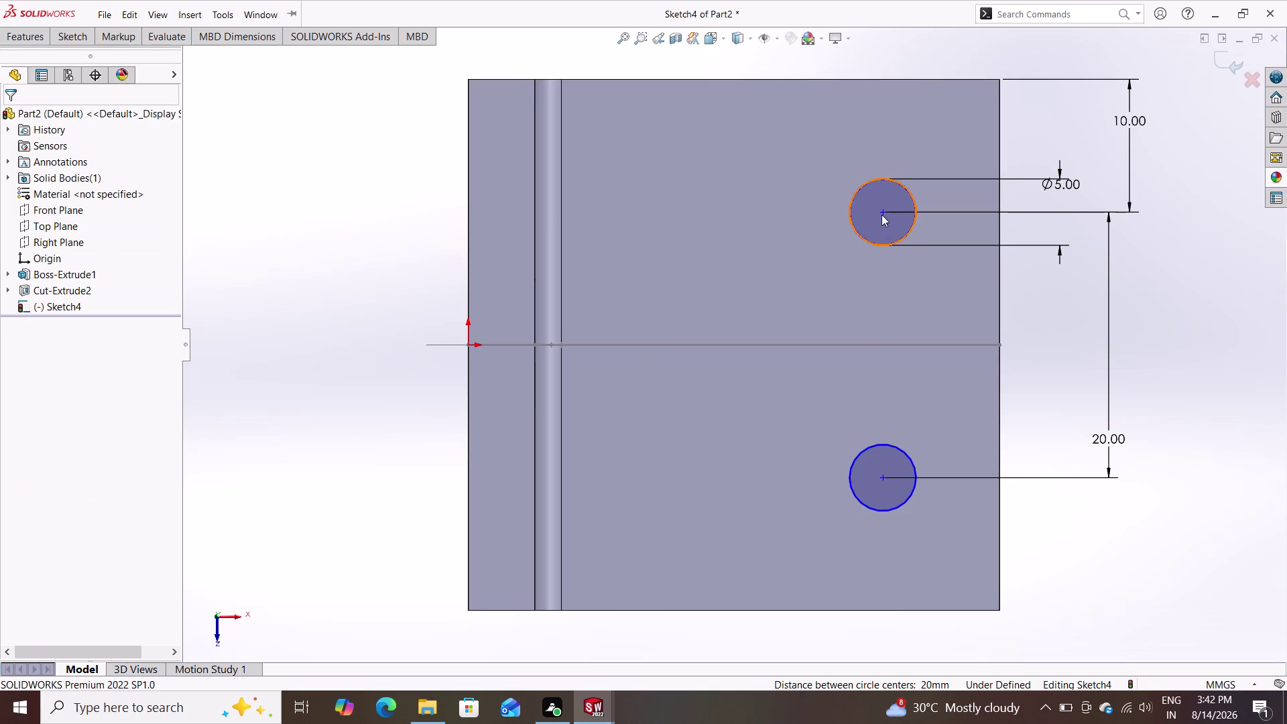
Add a Vertical relation between the two circle centre points.
click(882, 213)
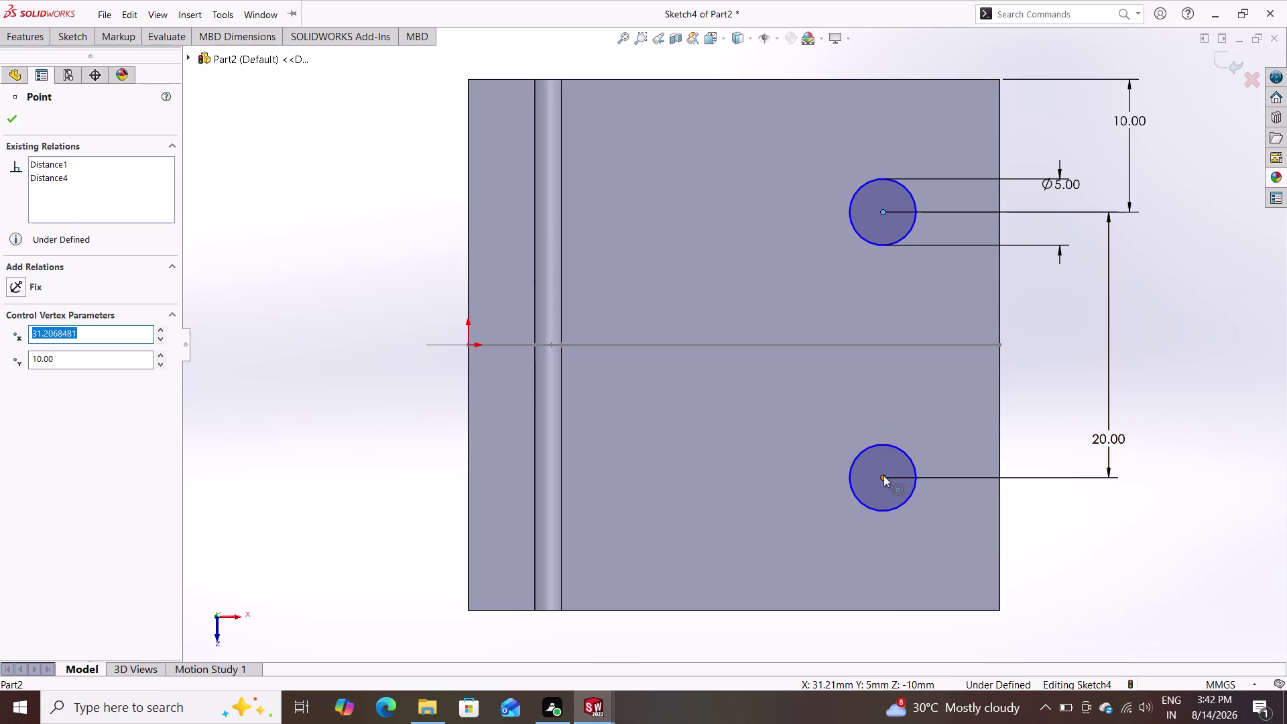
click(883, 475)
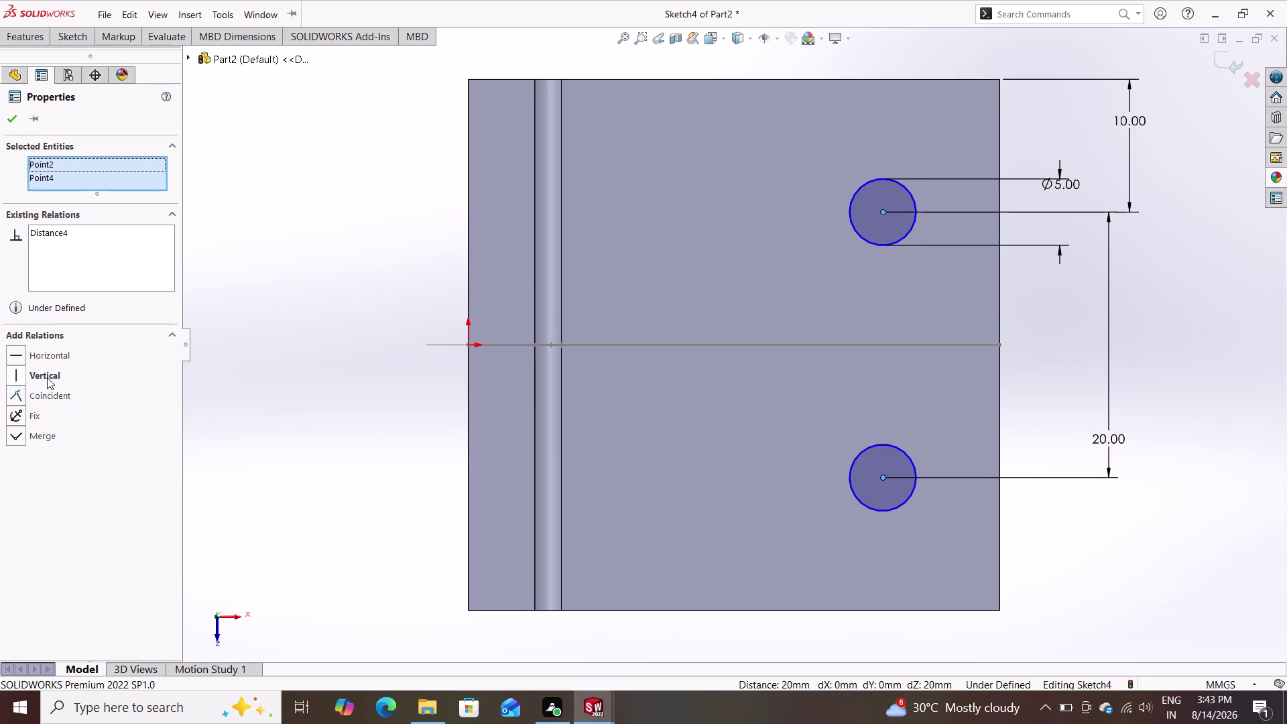
click(46, 376)
click(44, 373)
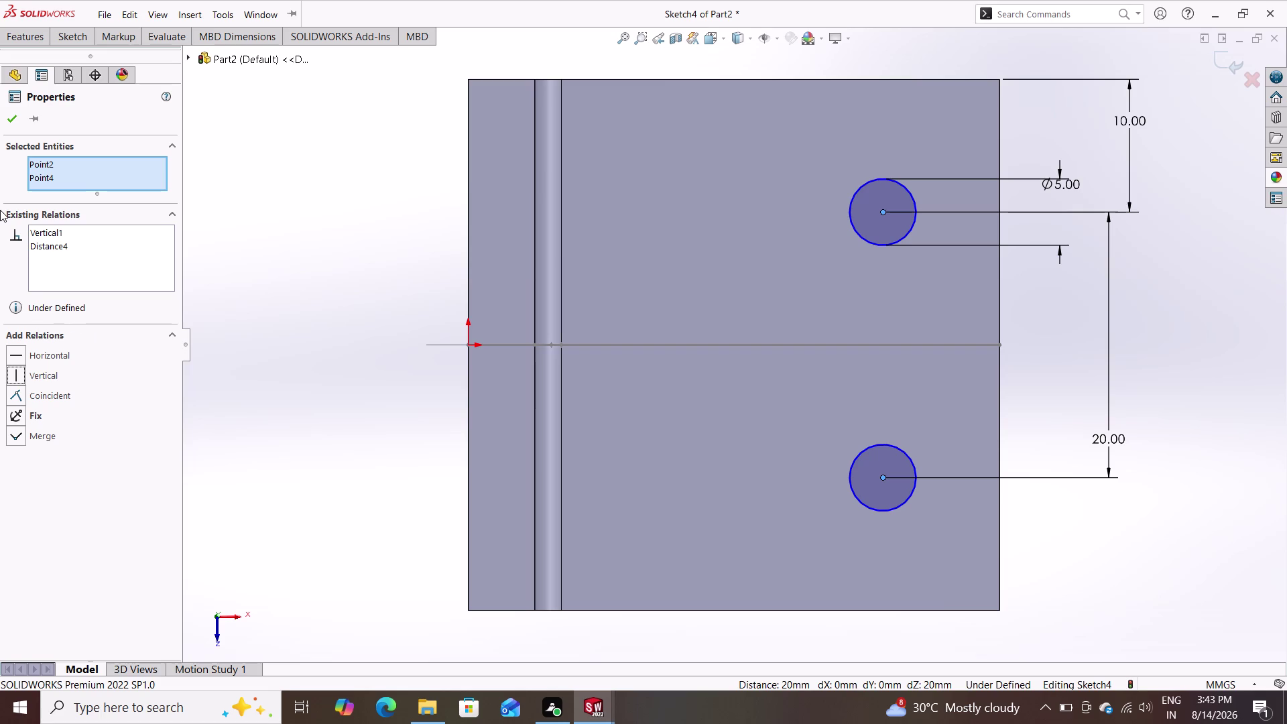
triple_click(10, 119)
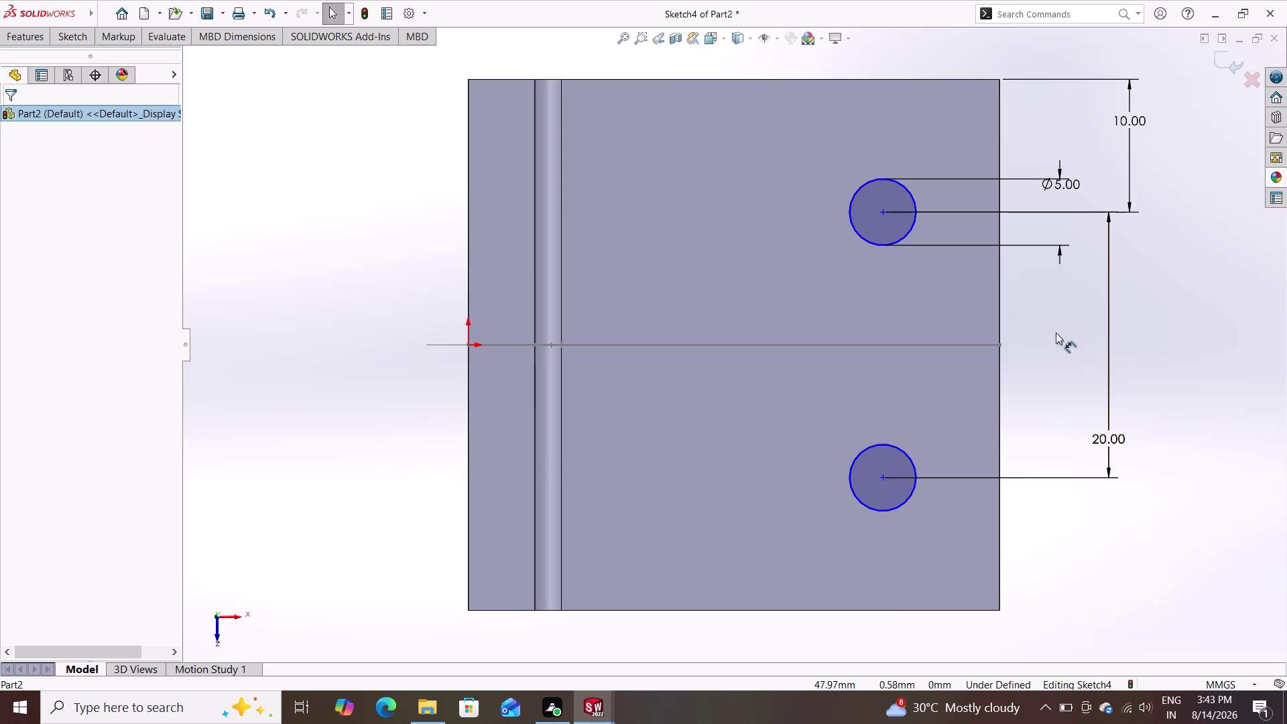
Dimension the upper circle centre 15 mm from the block's top-right corner.
scroll(down, 3)
scroll(up, 3)
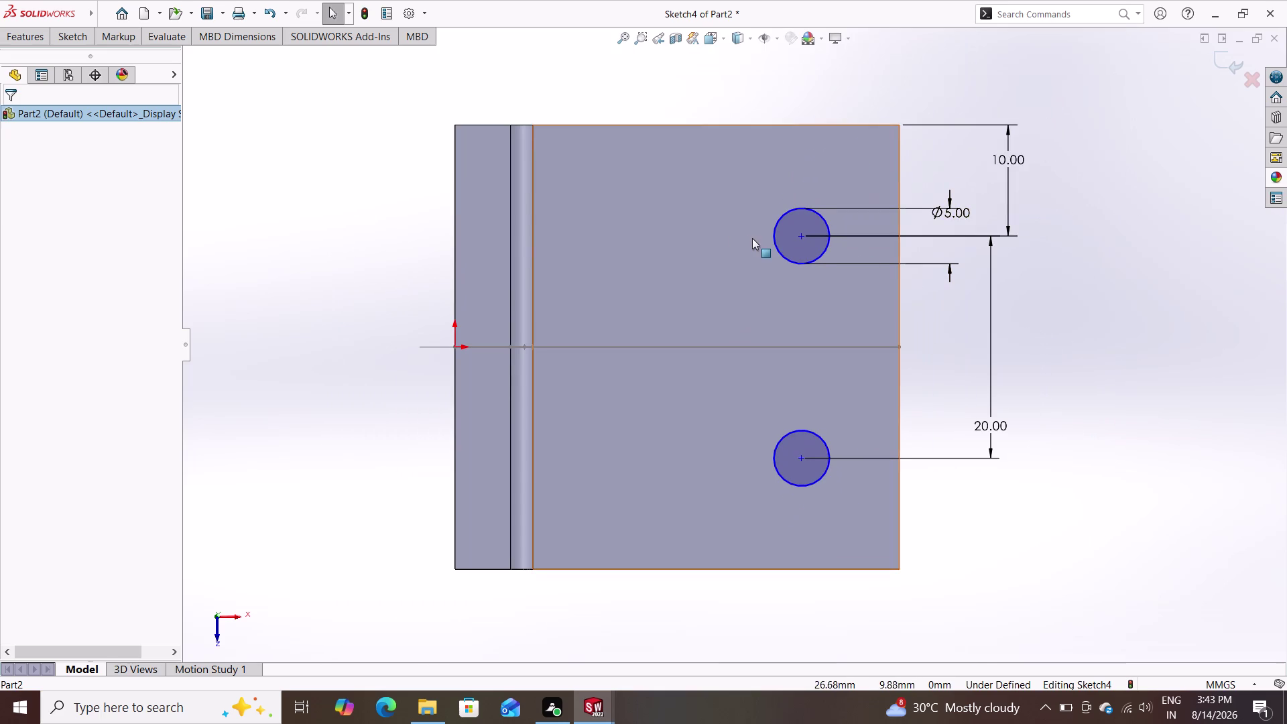
click(69, 30)
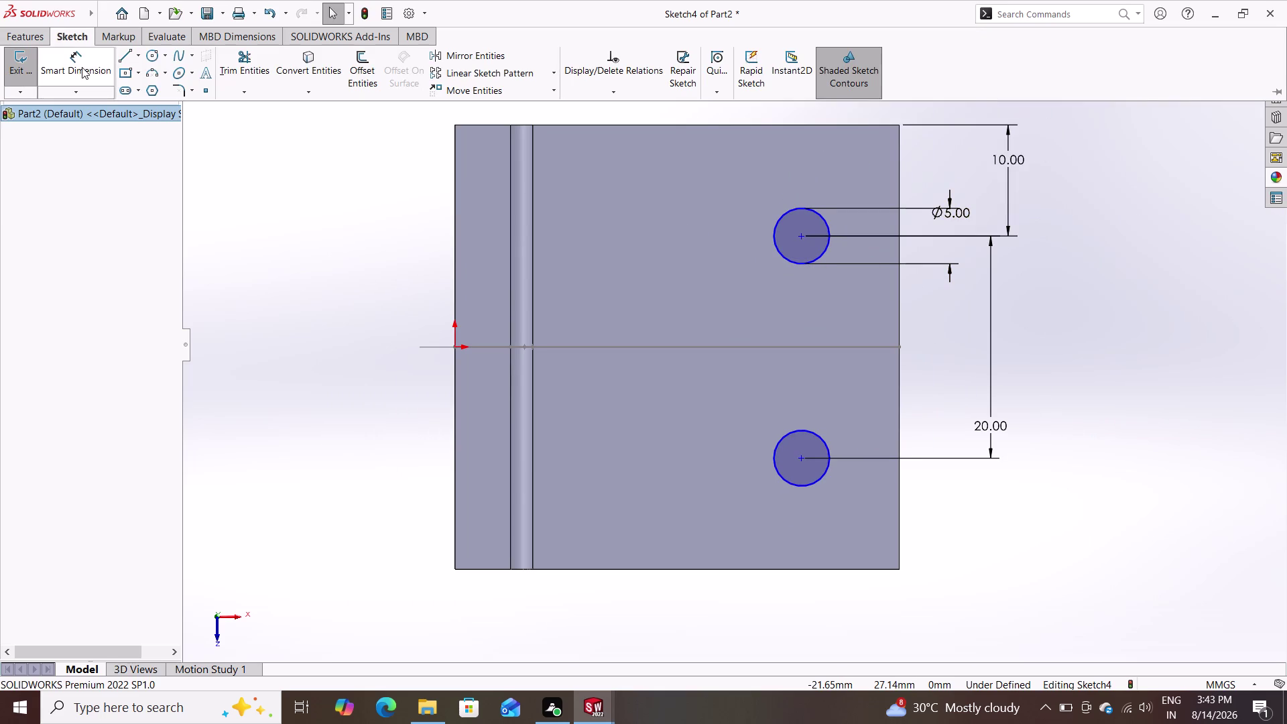
click(81, 67)
click(801, 236)
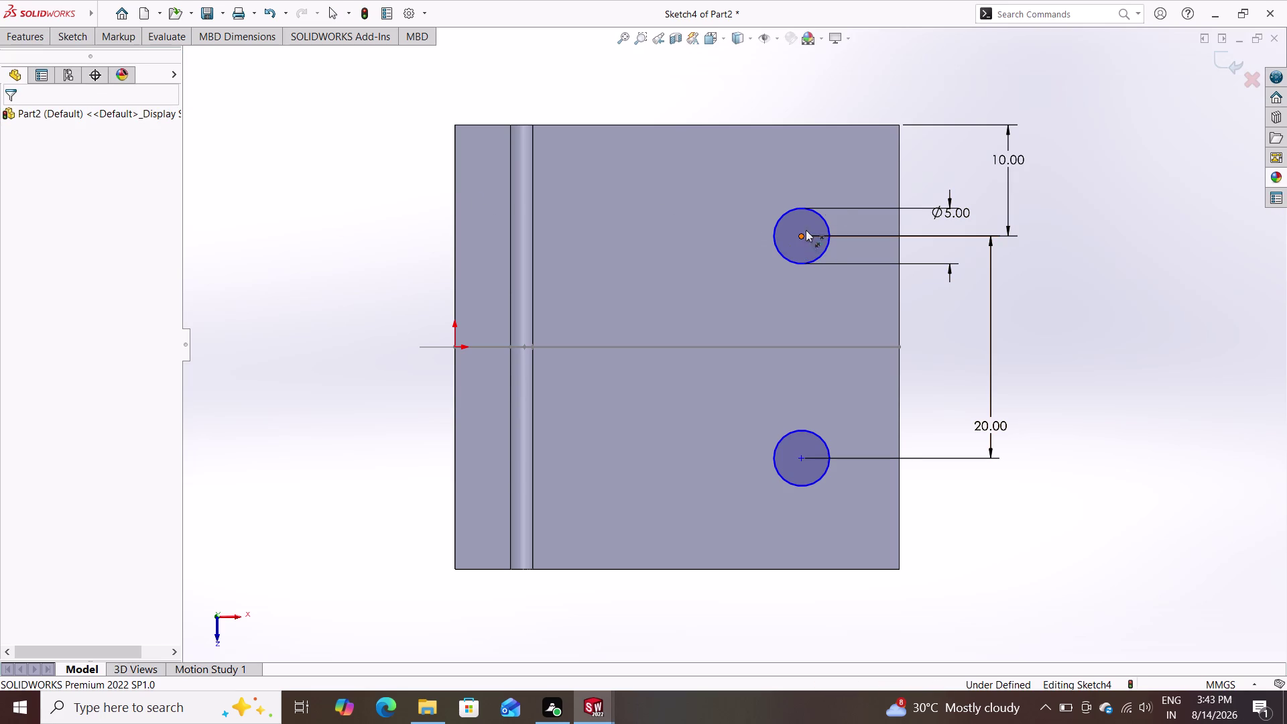
click(899, 126)
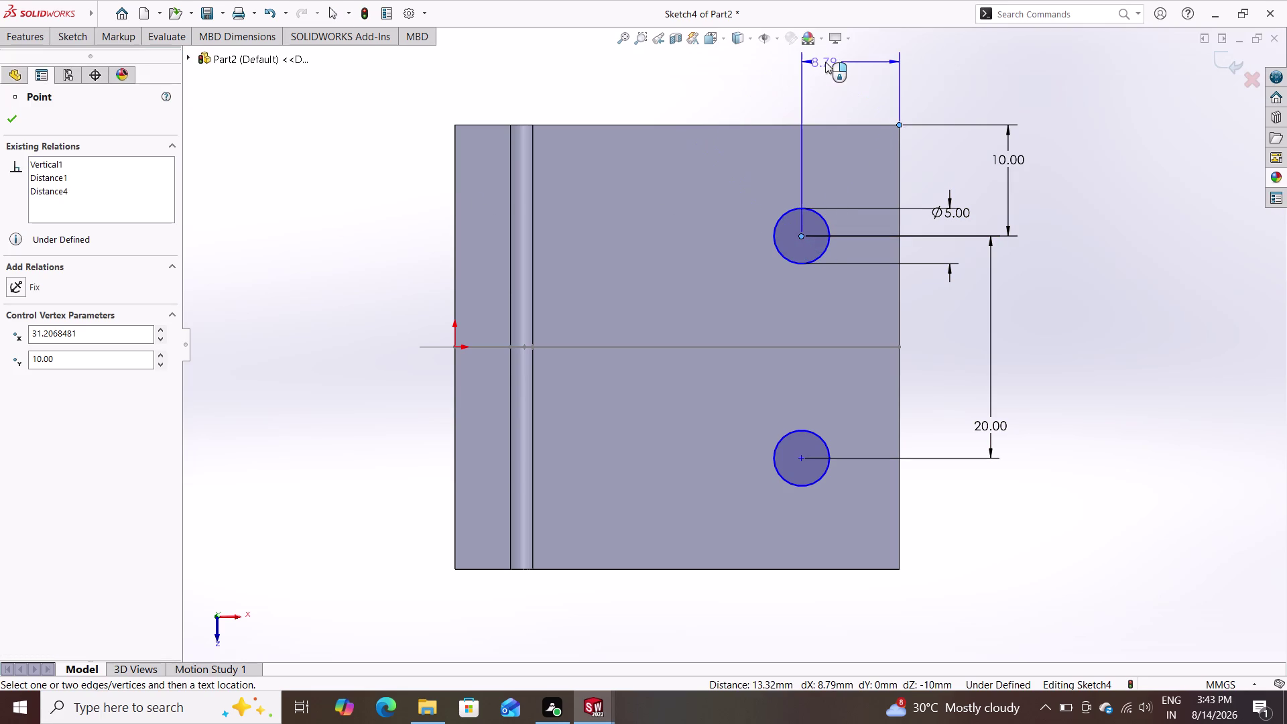
double_click(824, 61)
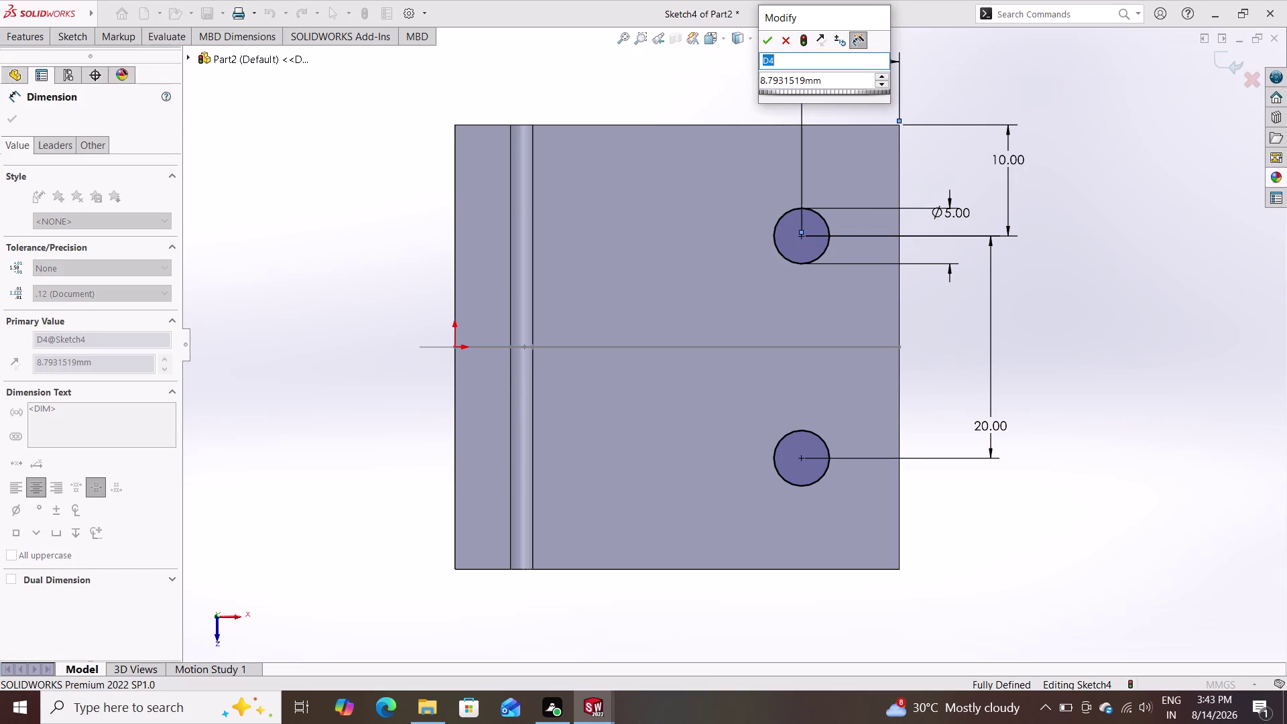
text(15)
key(Return)
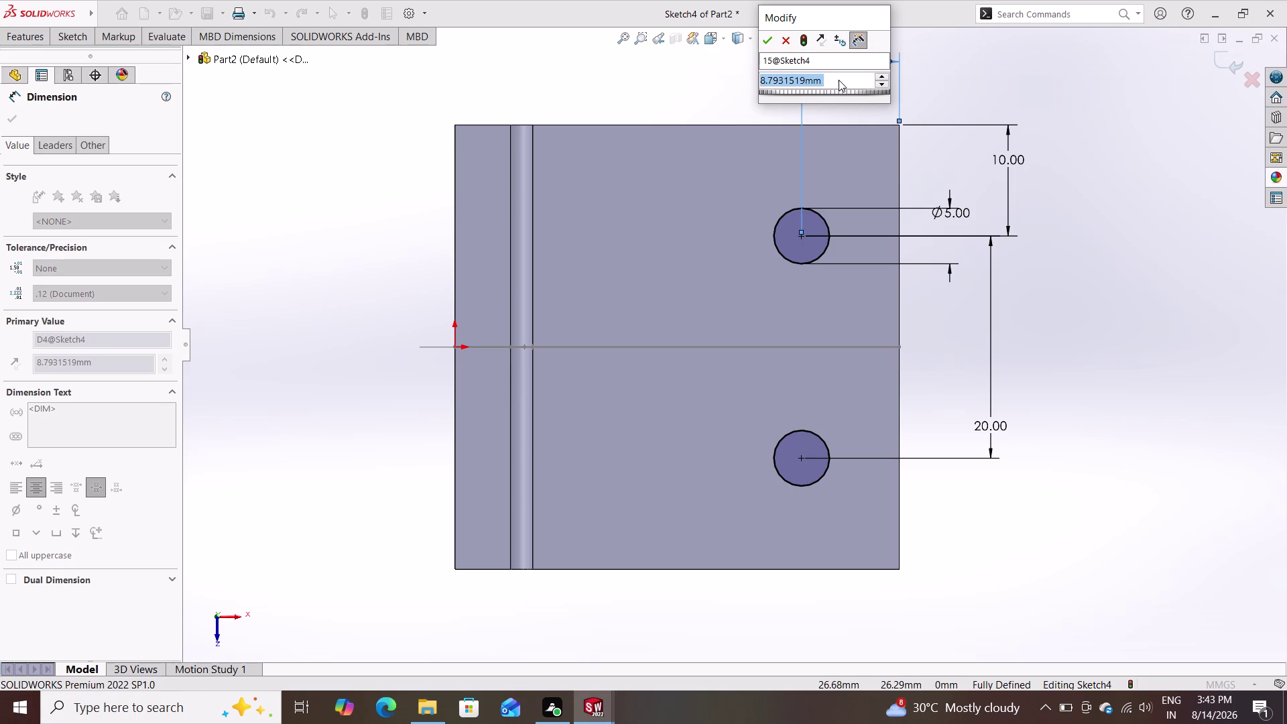
Re-enter the 15 mm value until it applies, then close the dimension properties.
click(838, 80)
click(838, 80)
drag(838, 80, 829, 75)
drag(826, 75, 750, 75)
click(750, 76)
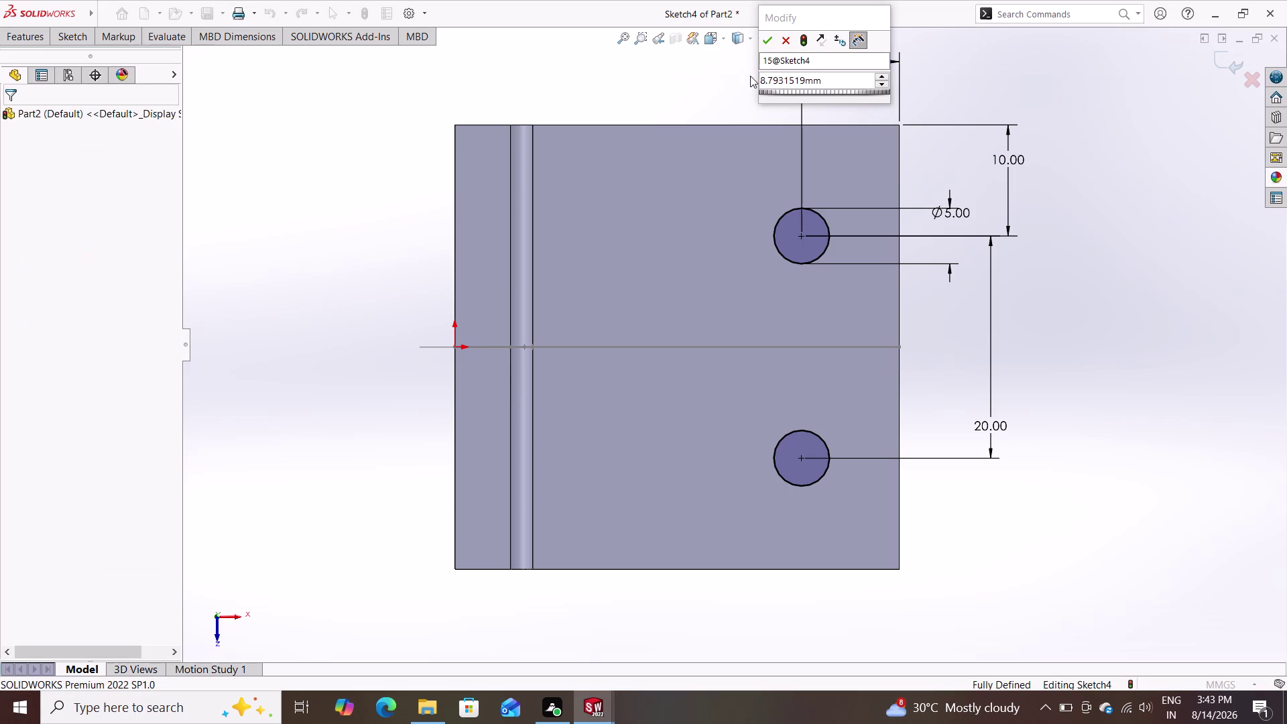
text(15)
key(Return)
click(834, 81)
drag(832, 81, 737, 84)
click(729, 85)
text(15)
key(Return)
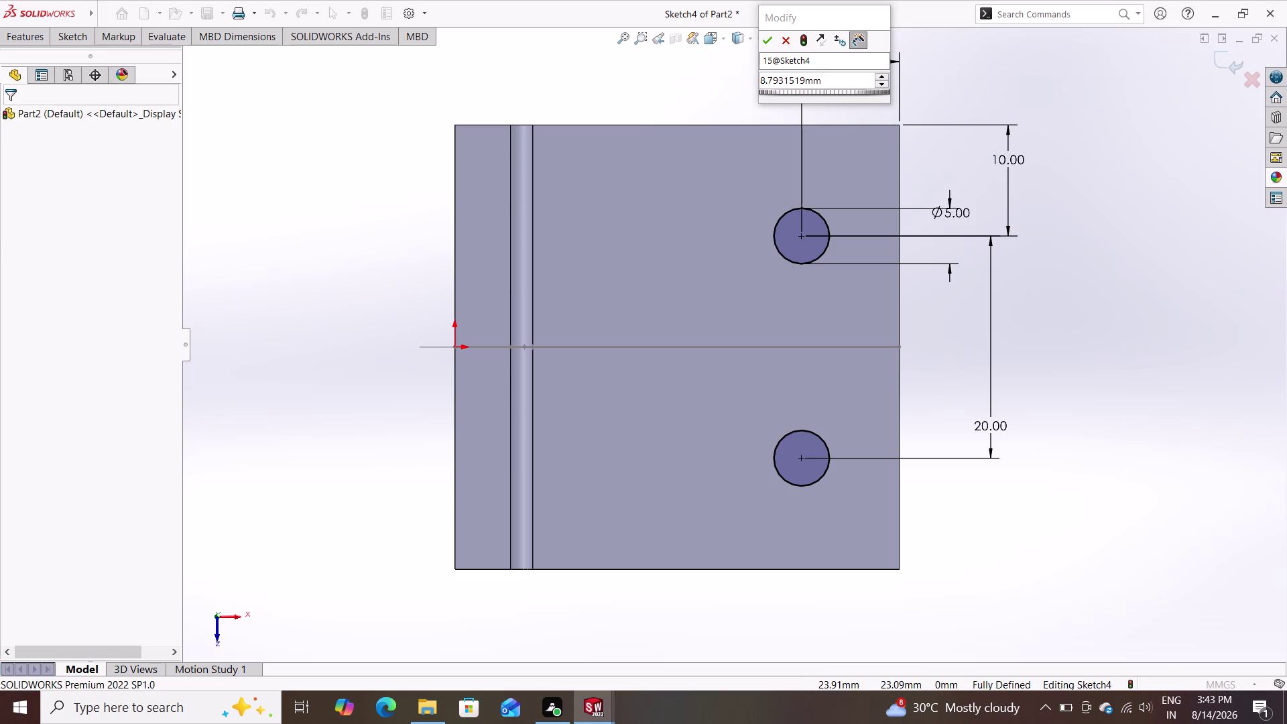
click(826, 81)
key(BackSpace)
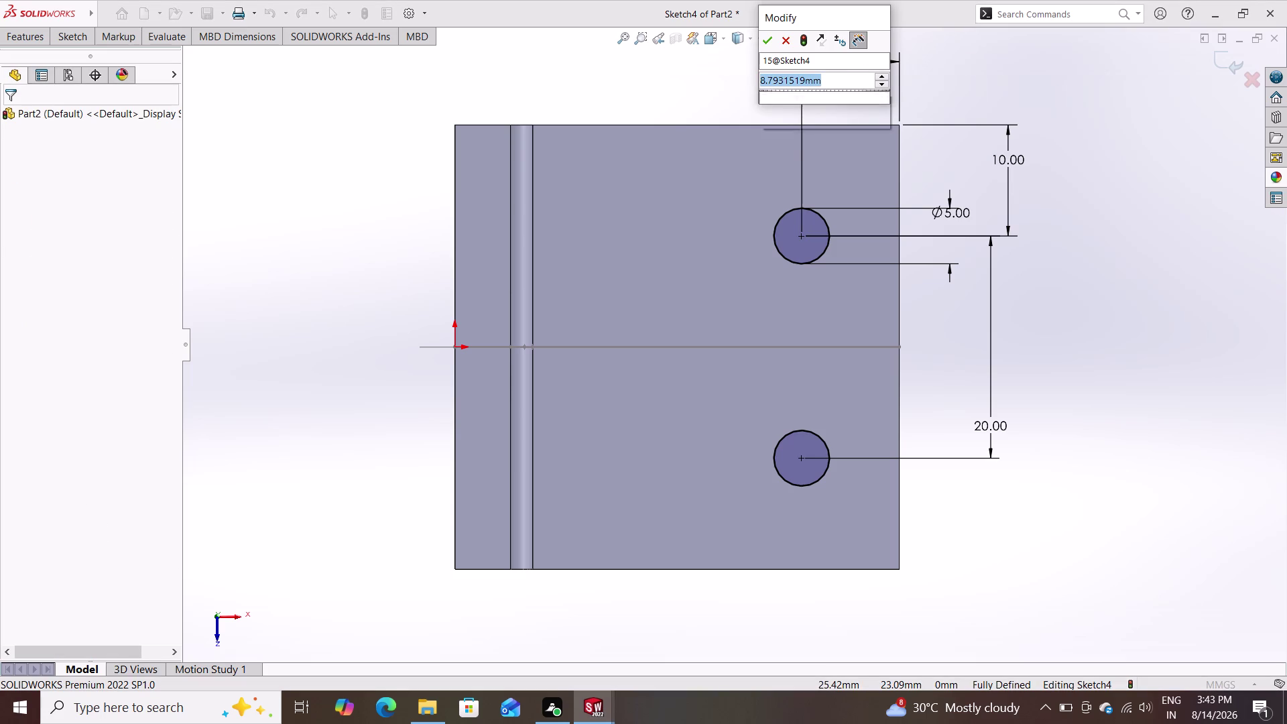
text(15)
key(Return)
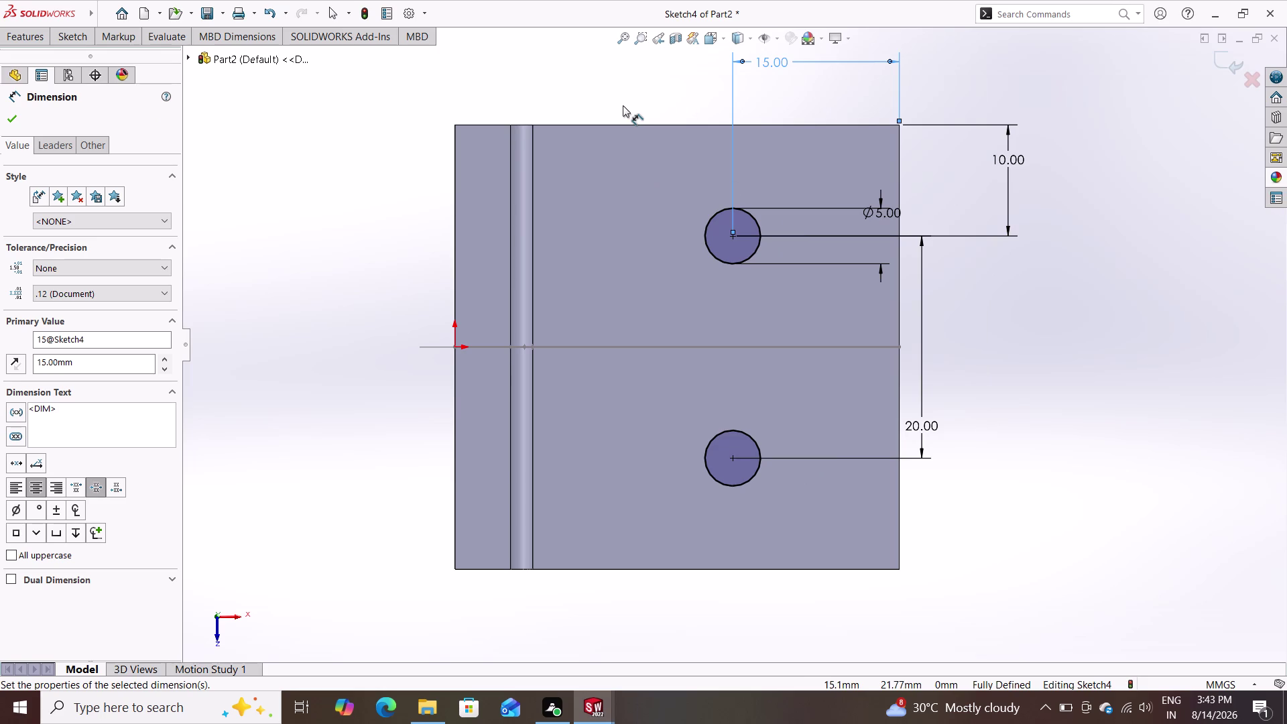
click(12, 110)
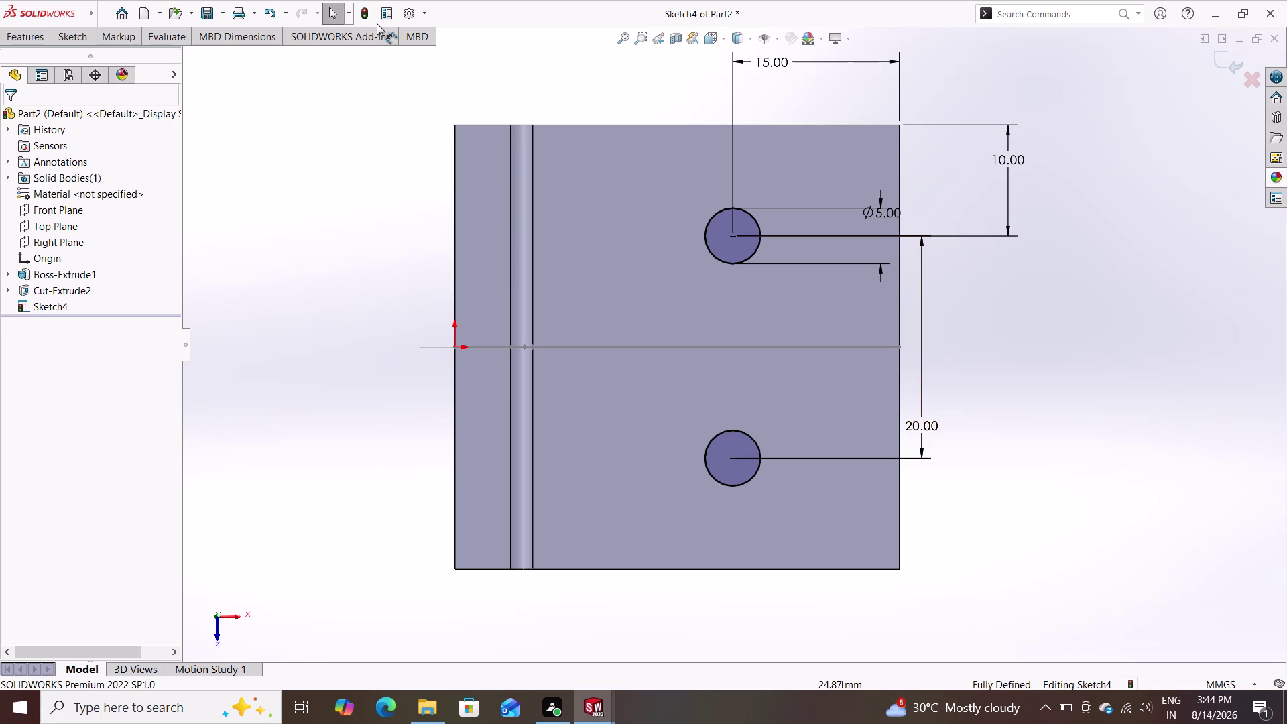
Extruded-cut both 5 mm circles Through All as holes.
click(22, 30)
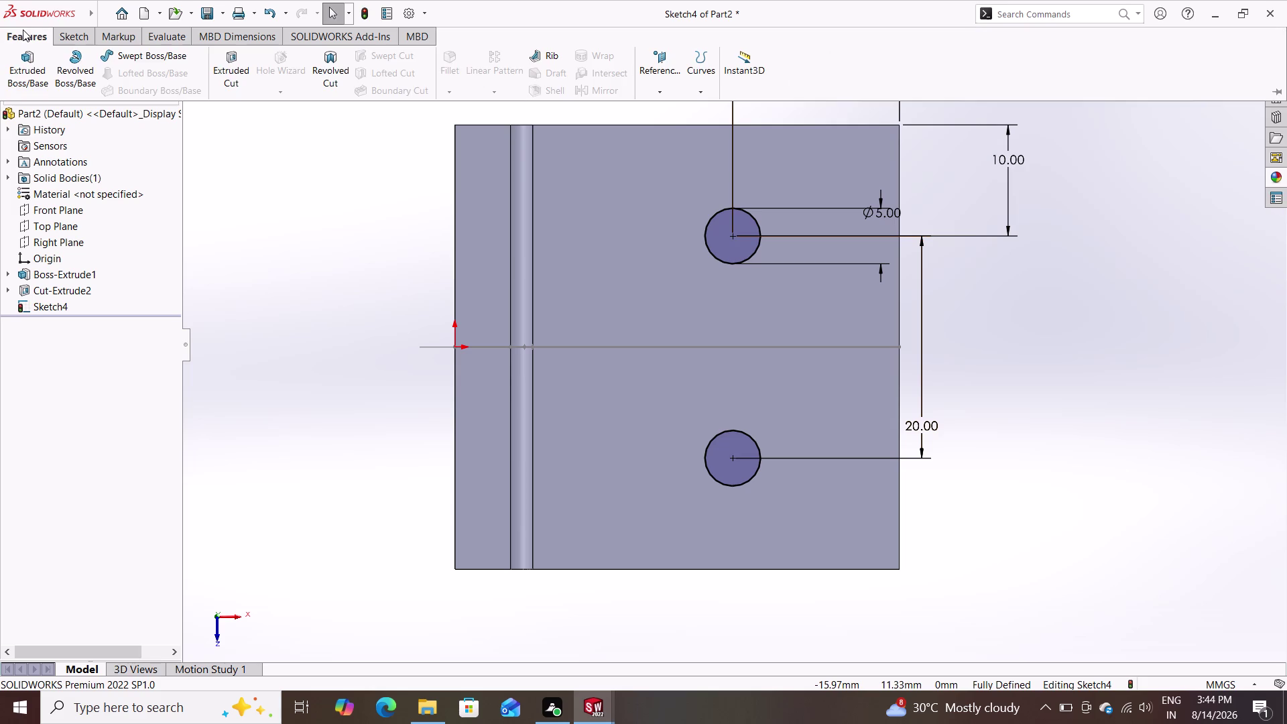
click(225, 75)
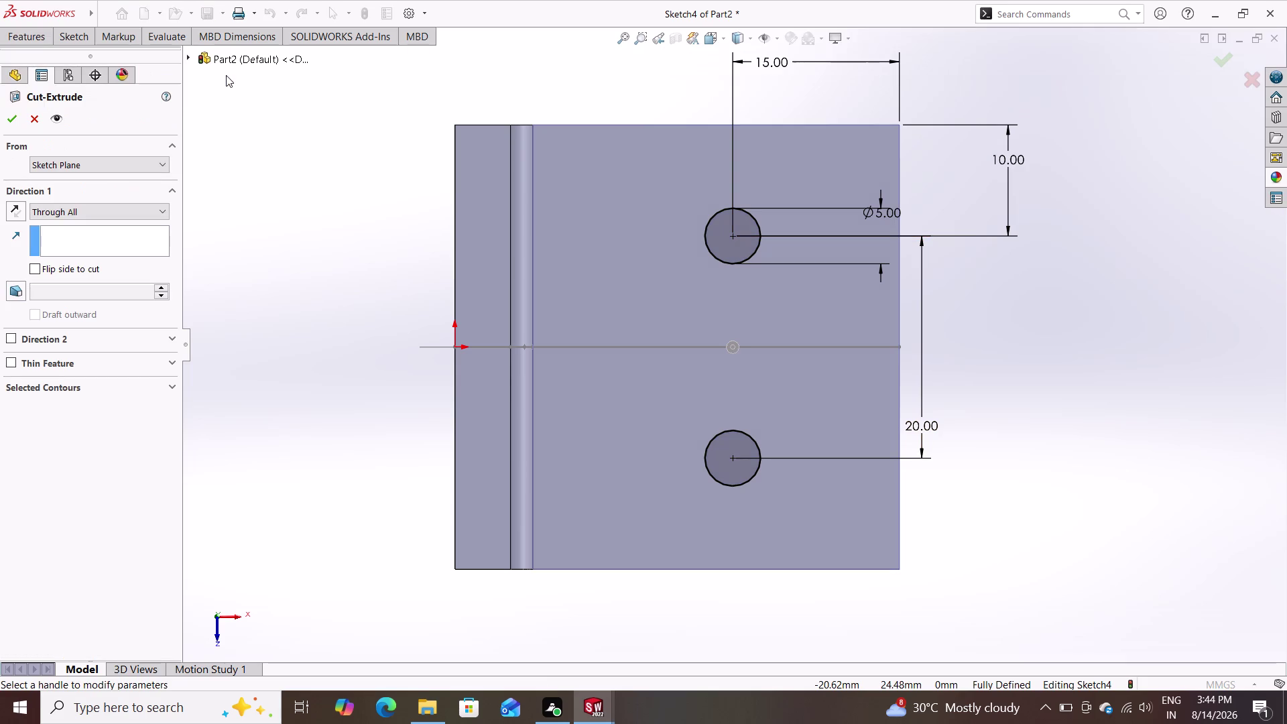
click(4, 119)
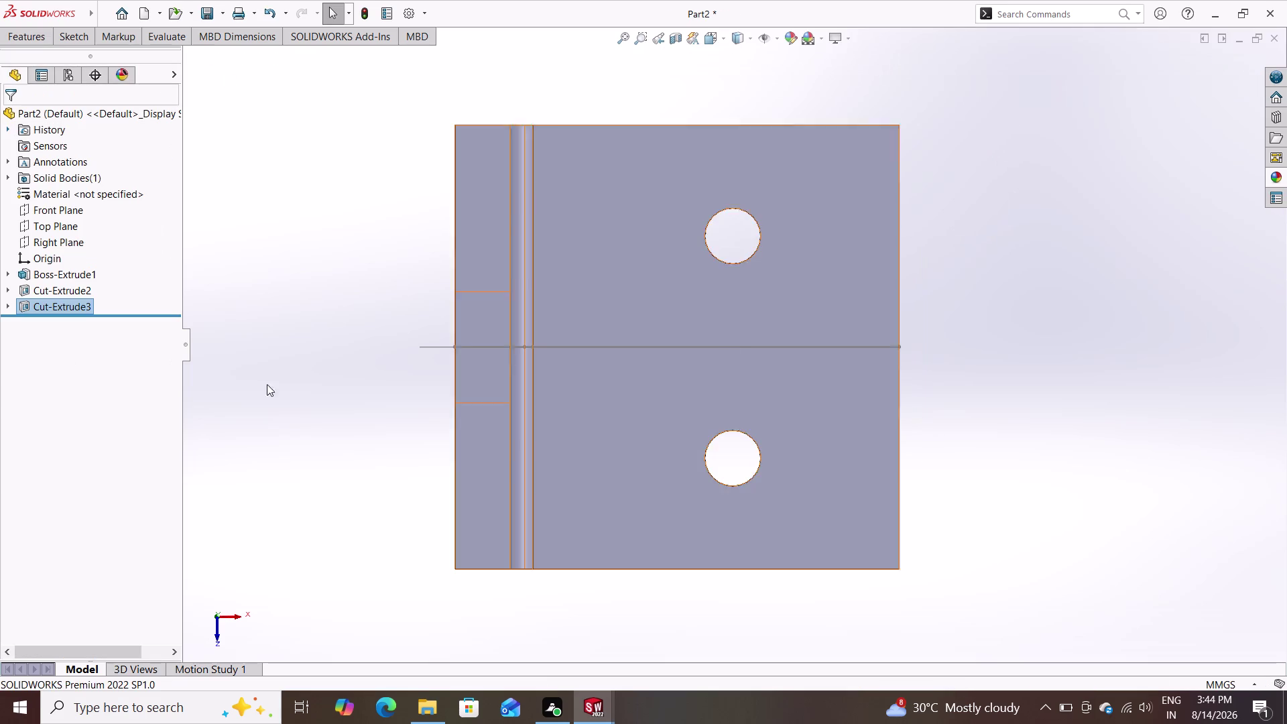
scroll(down, 3)
scroll(up, 3)
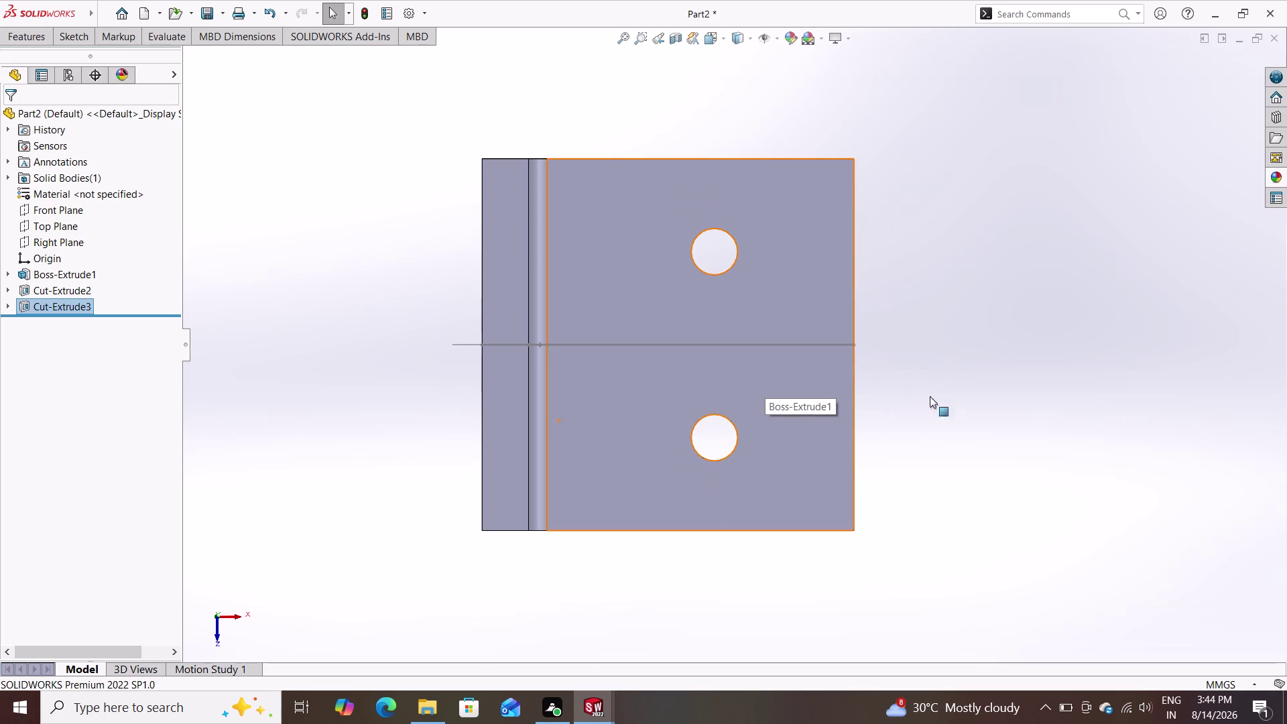
middle_drag(958, 406, 854, 414)
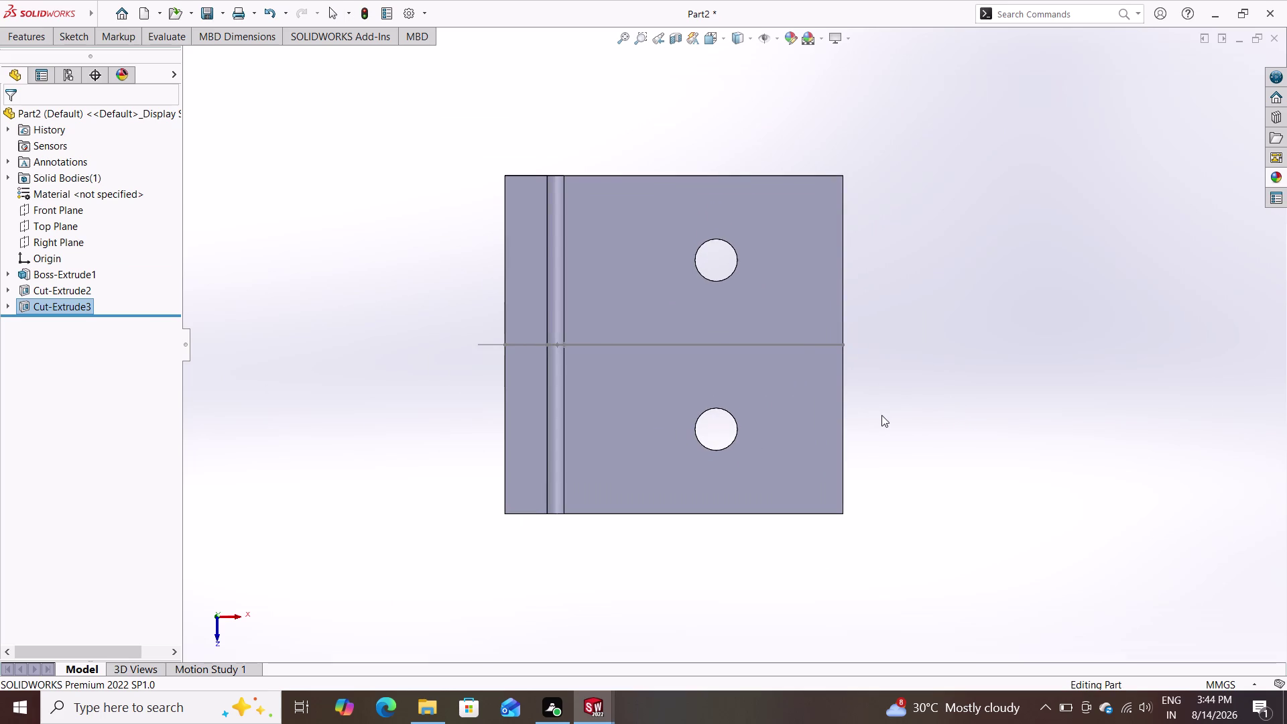
middle_drag(881, 415, 900, 344)
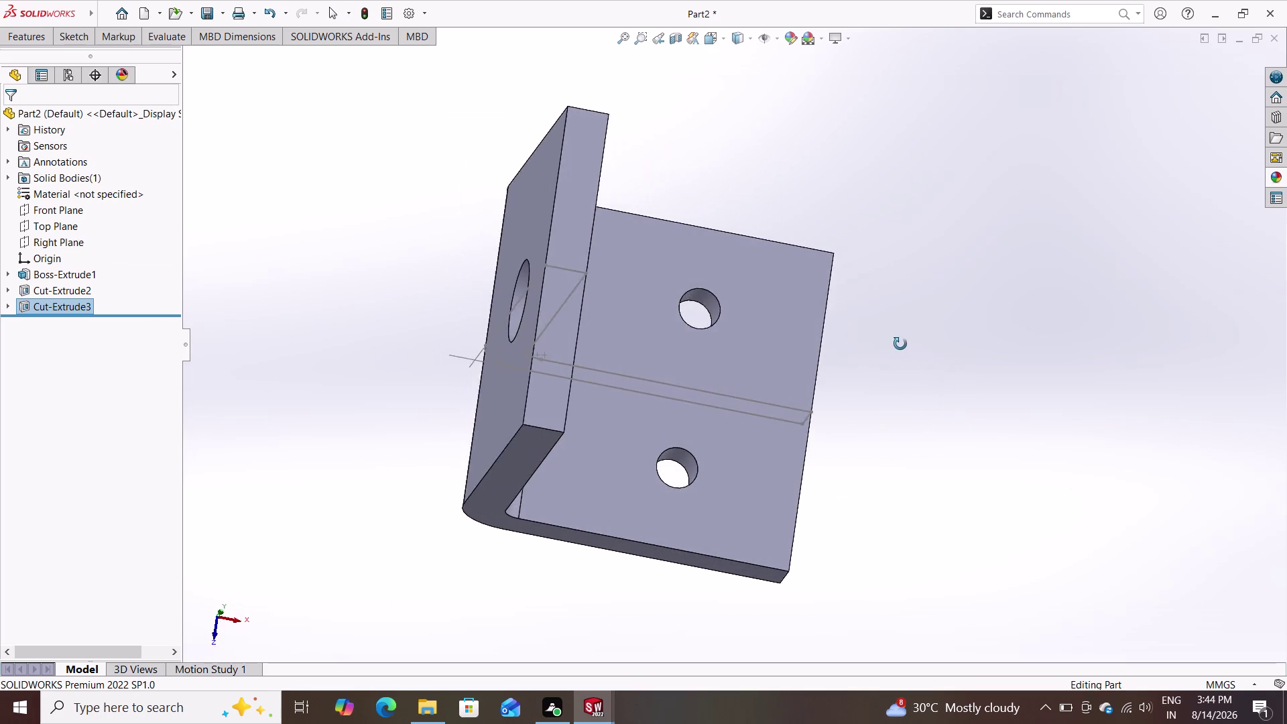
middle_drag(900, 344, 872, 443)
scroll(up, 3)
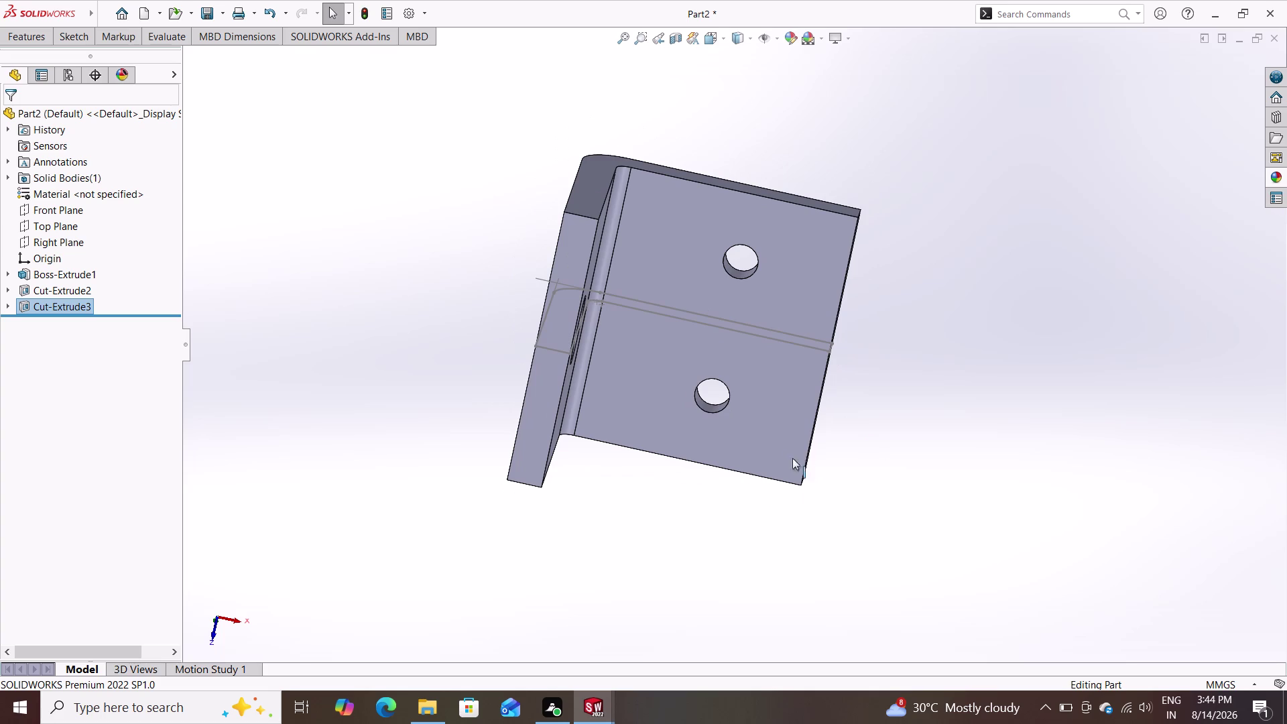
middle_drag(462, 335, 468, 328)
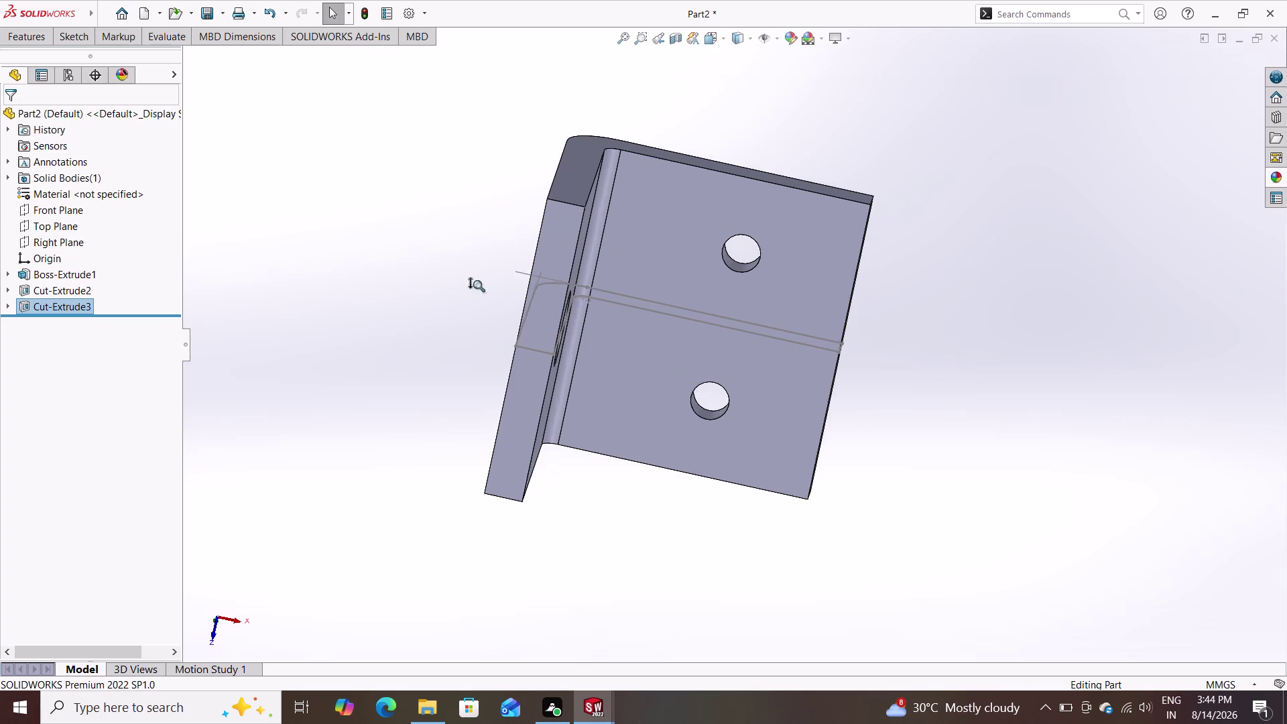
middle_drag(469, 327, 494, 218)
scroll(down, 3)
scroll(down, 3)
scroll(up, 3)
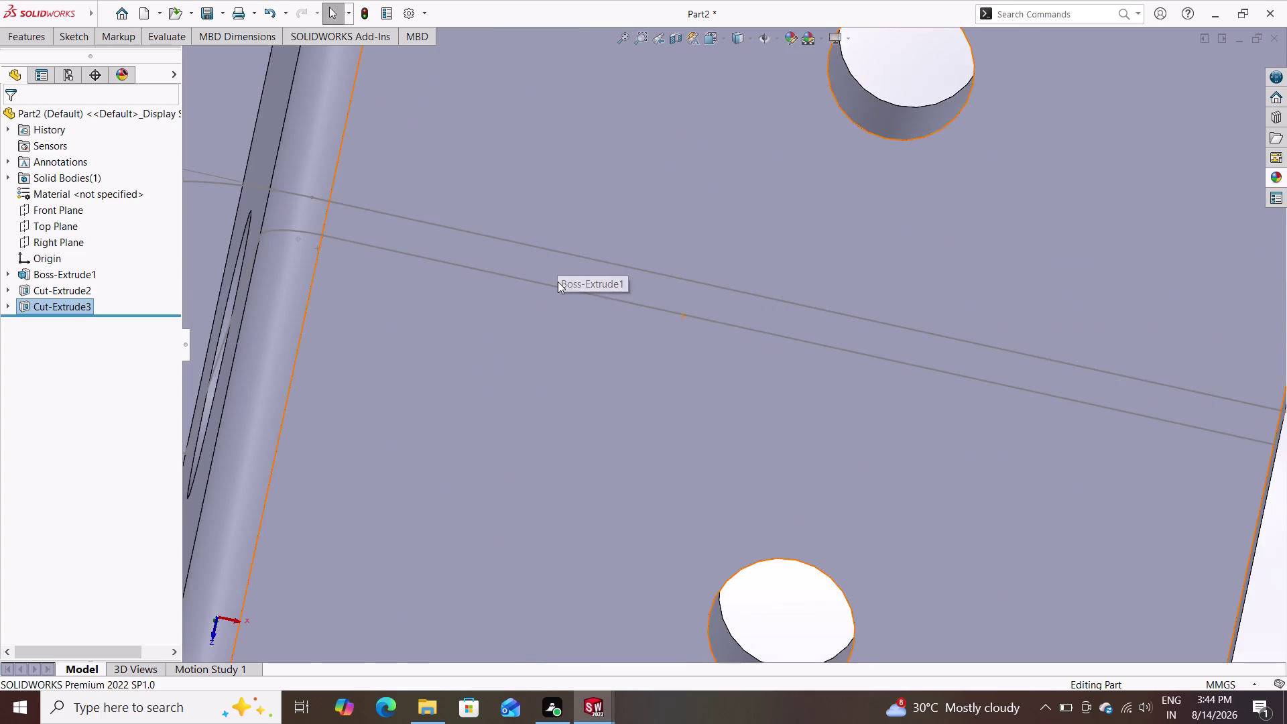
scroll(up, 3)
scroll(up, 3)
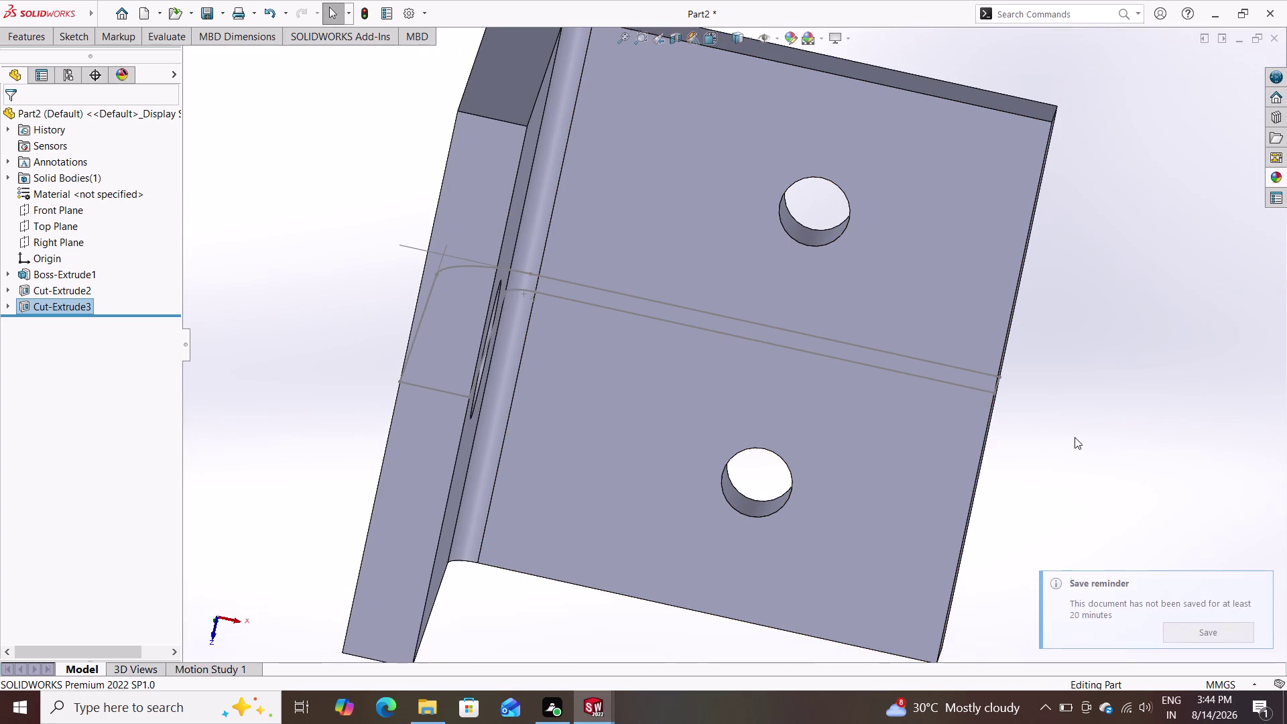
scroll(down, 3)
scroll(up, 3)
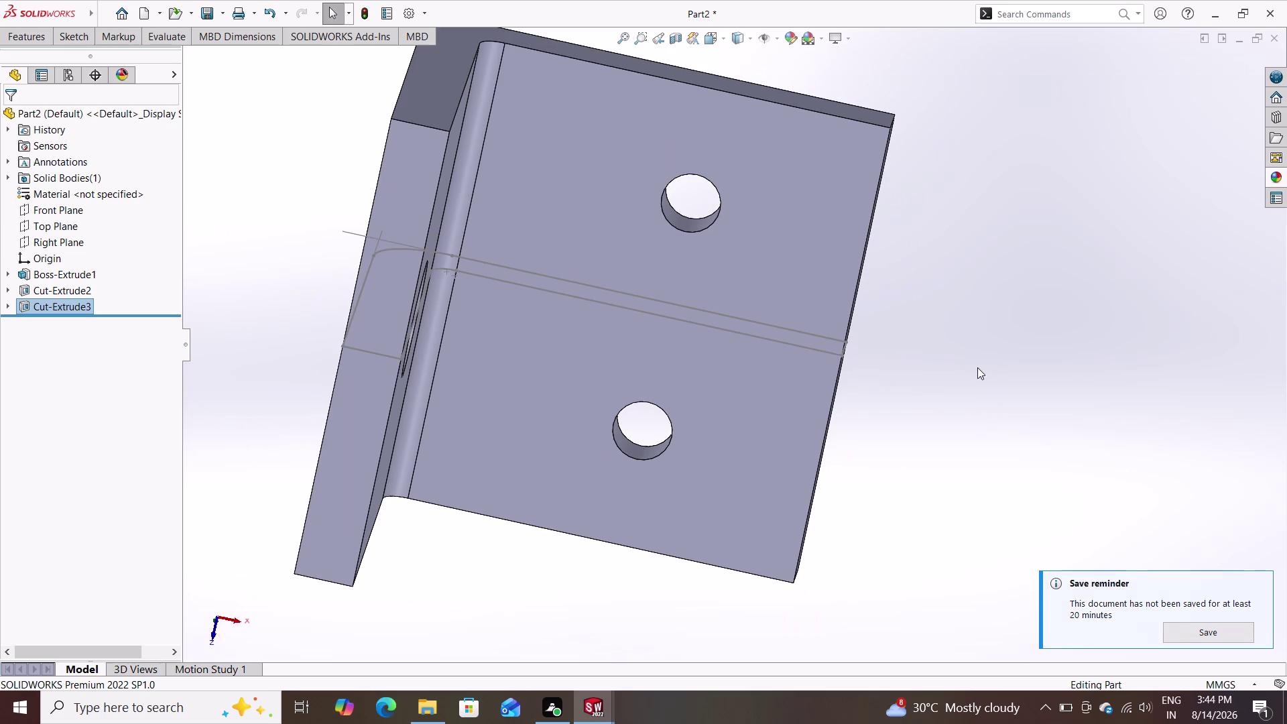
click(1275, 177)
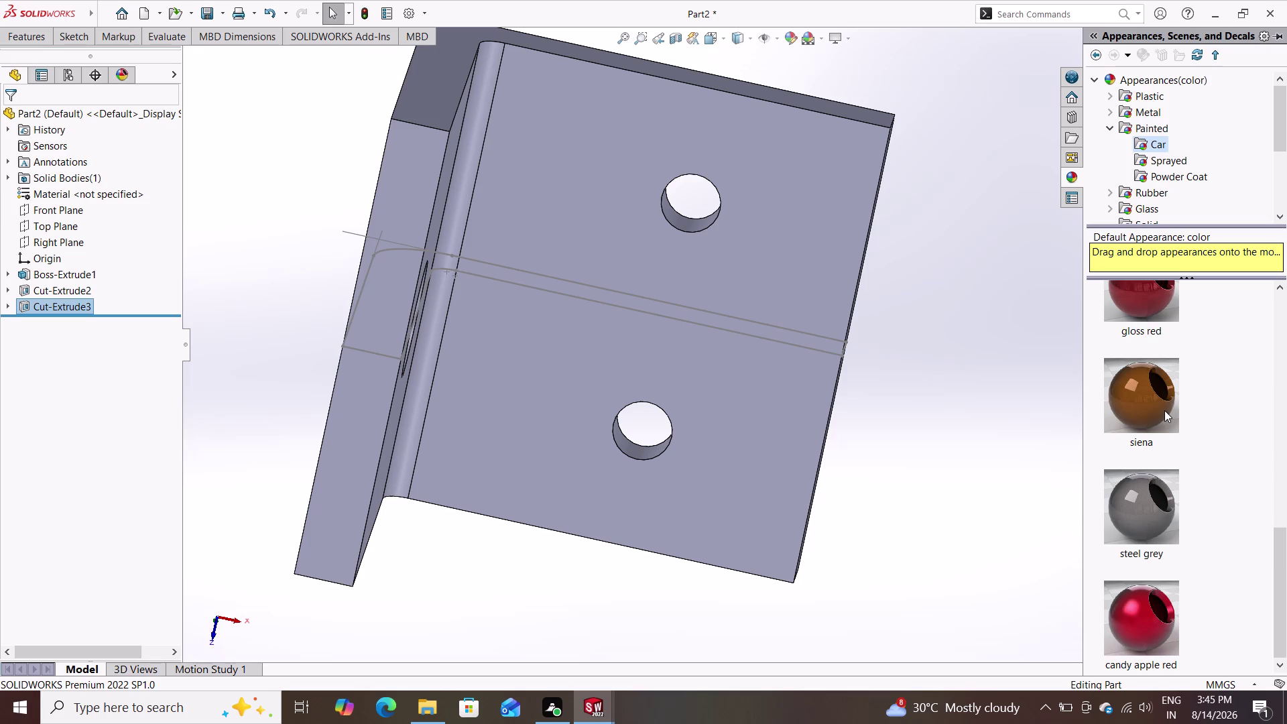
Apply the Metallic Gold appearance to the whole bracket.
scroll(up, 3)
scroll(down, 3)
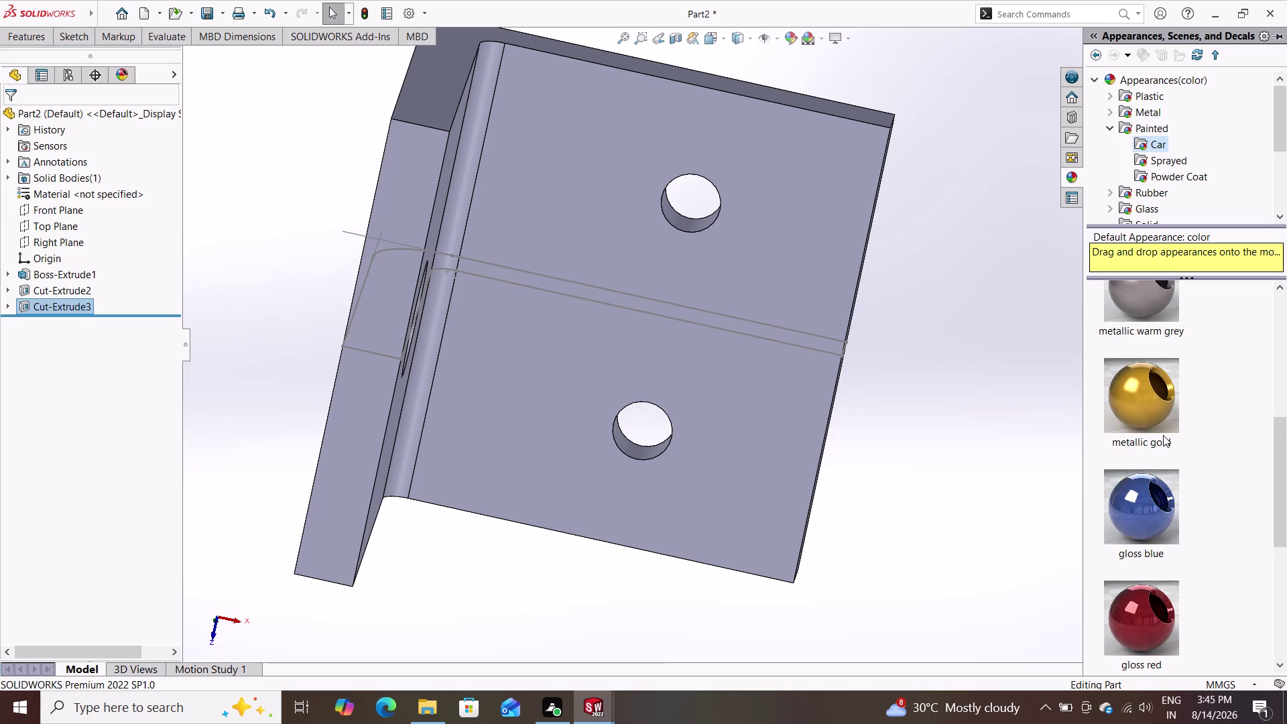
drag(1149, 410, 675, 344)
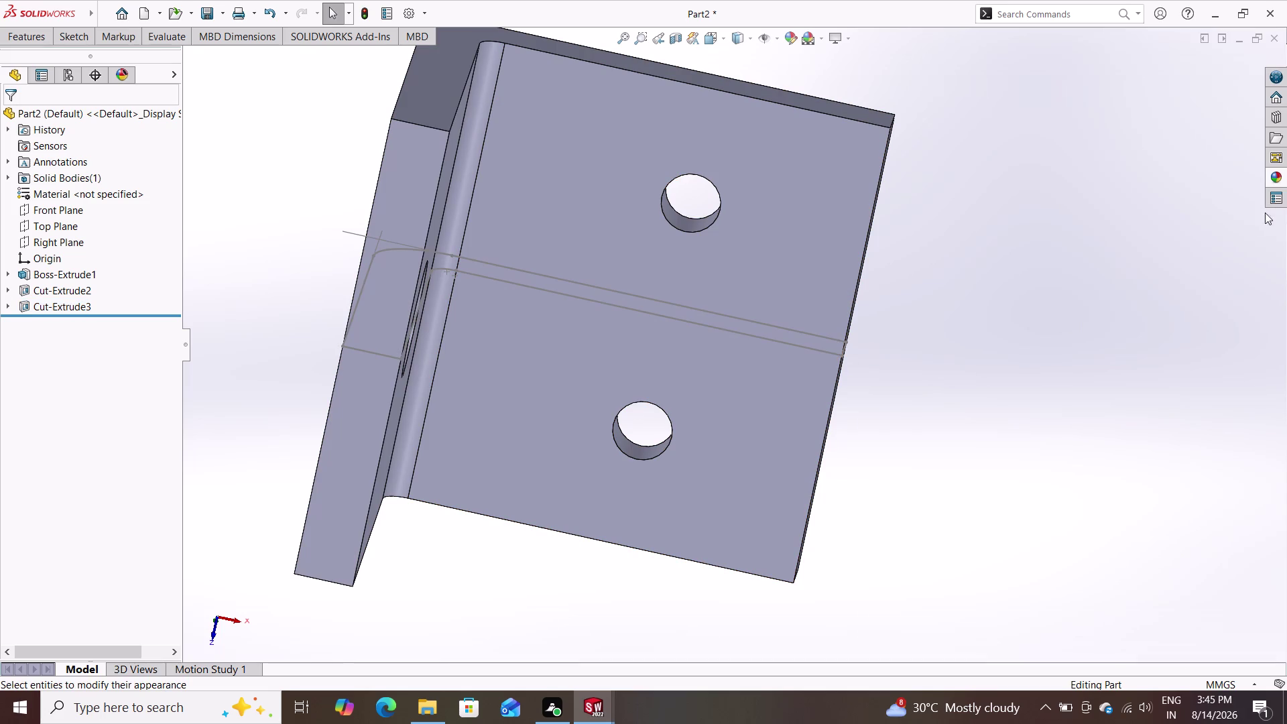
click(1277, 174)
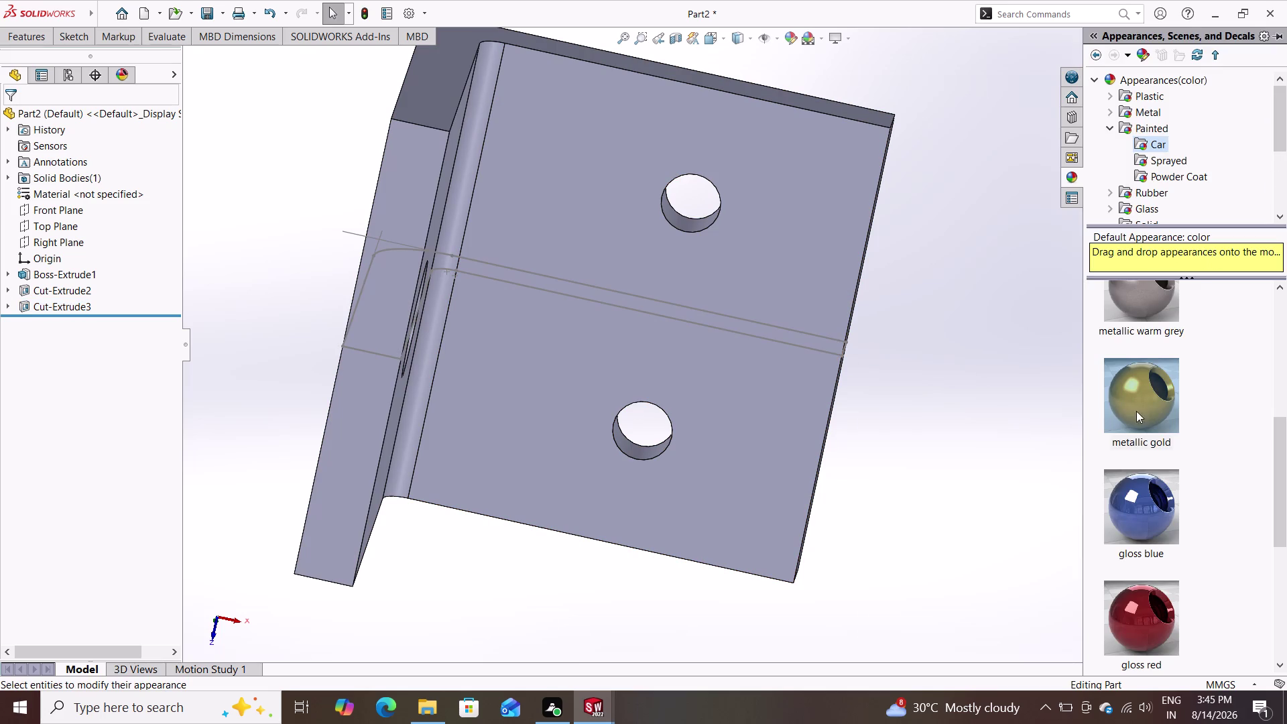
click(1144, 406)
drag(1092, 397, 689, 363)
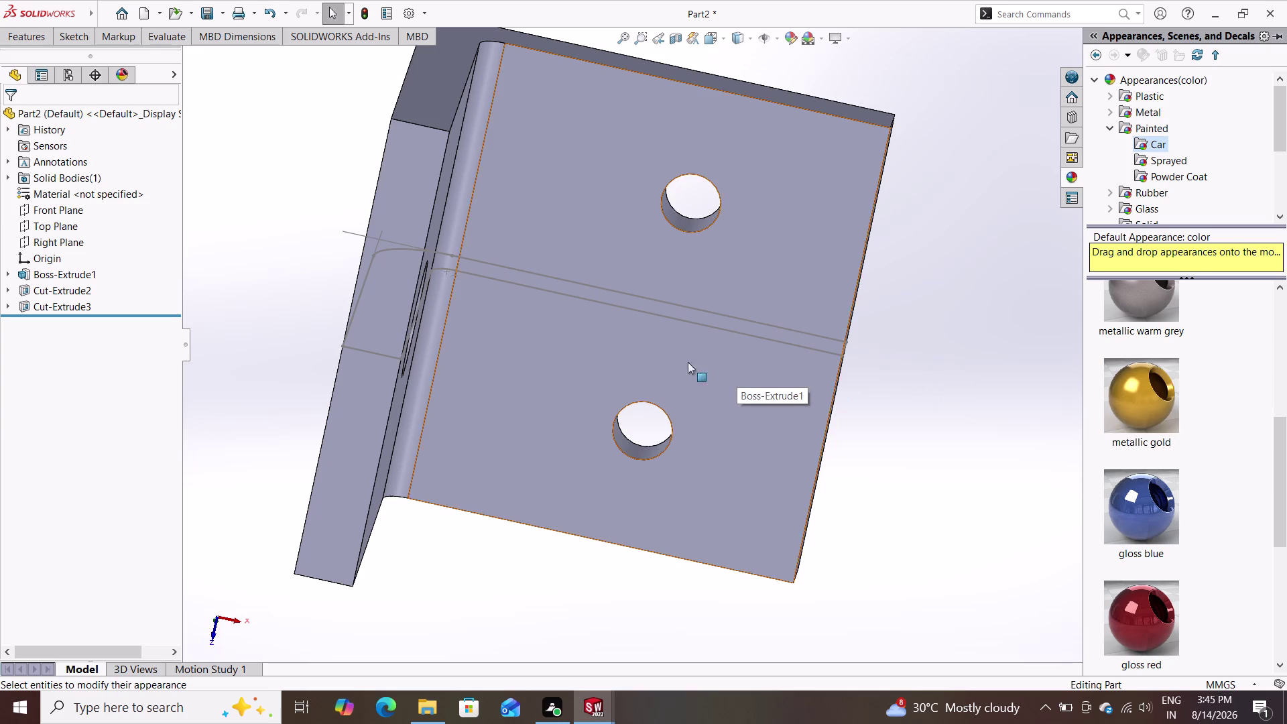
drag(690, 362, 677, 357)
drag(1153, 411, 1095, 400)
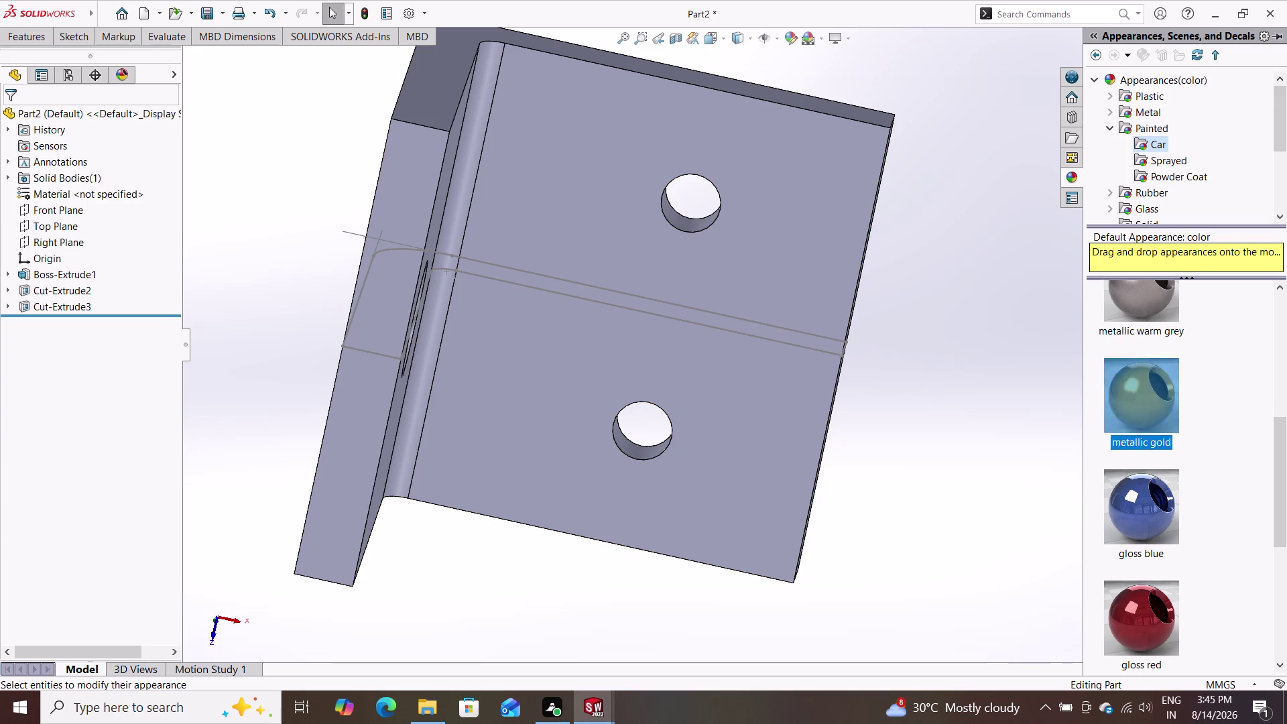
drag(1095, 400, 698, 359)
click(697, 360)
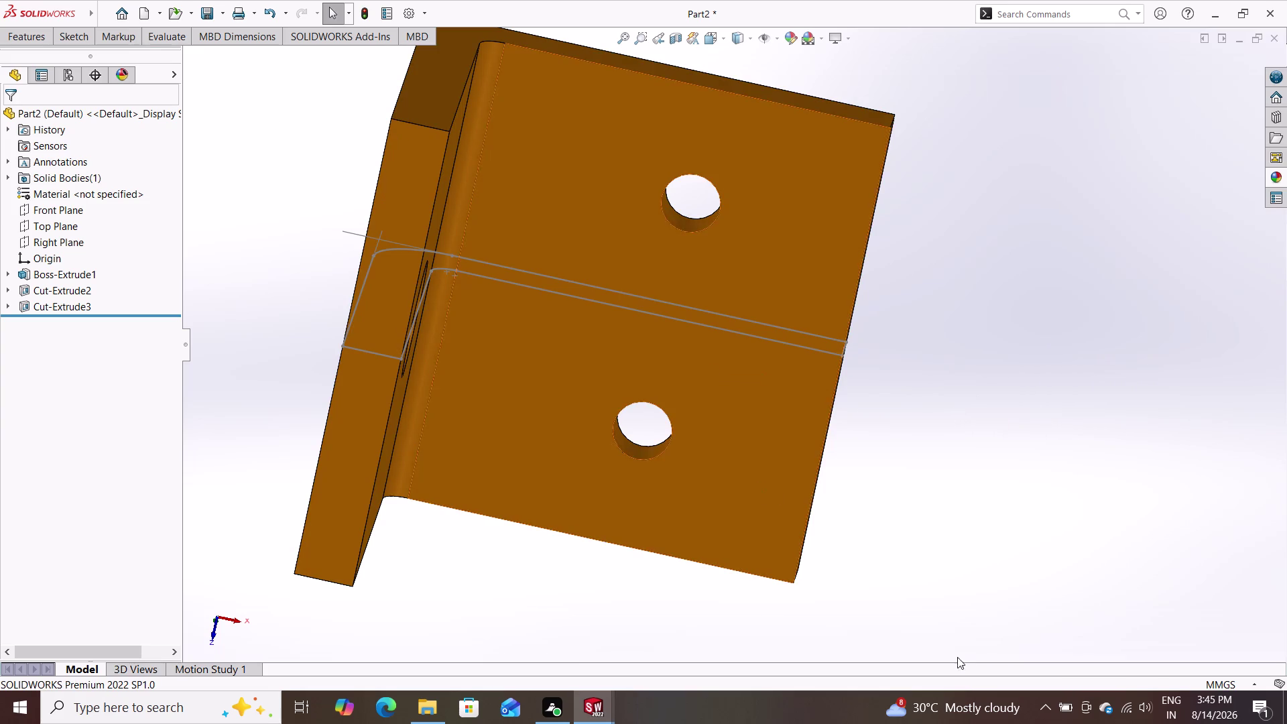
Zoom and orbit to inspect the gold bracket from several sides.
middle_drag(961, 490, 915, 456)
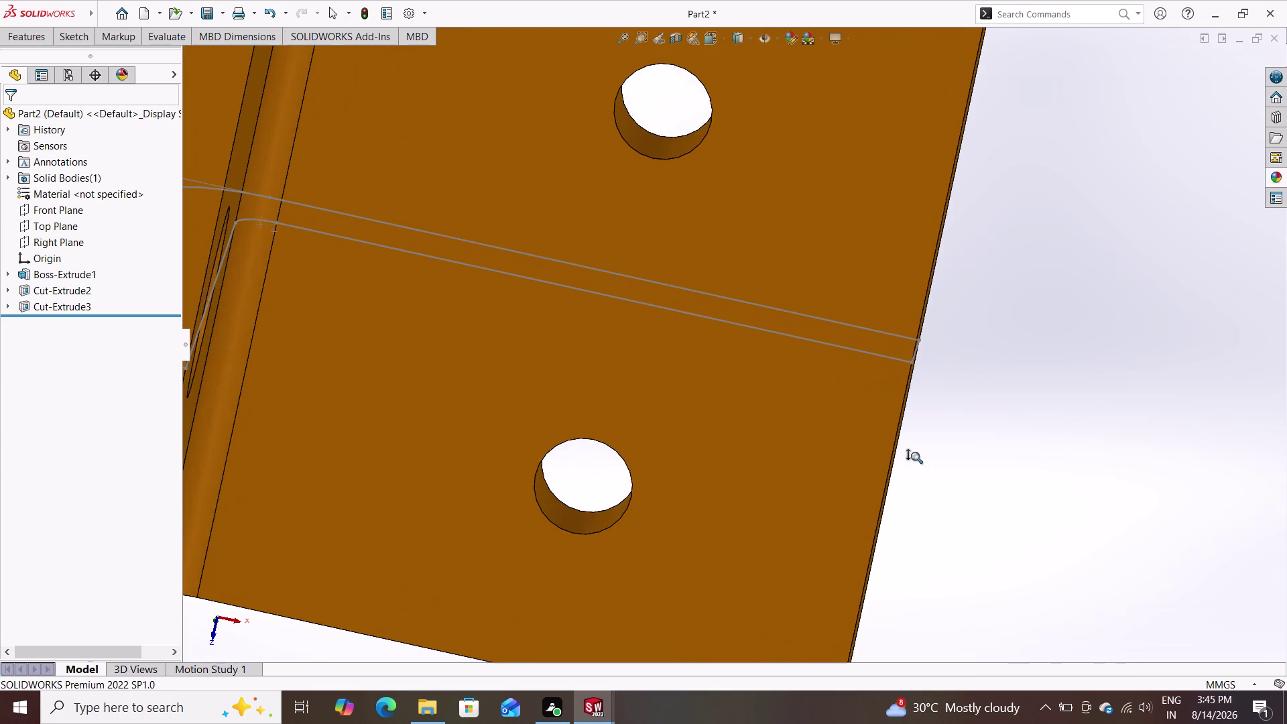
middle_drag(915, 456, 933, 542)
middle_drag(869, 438, 694, 391)
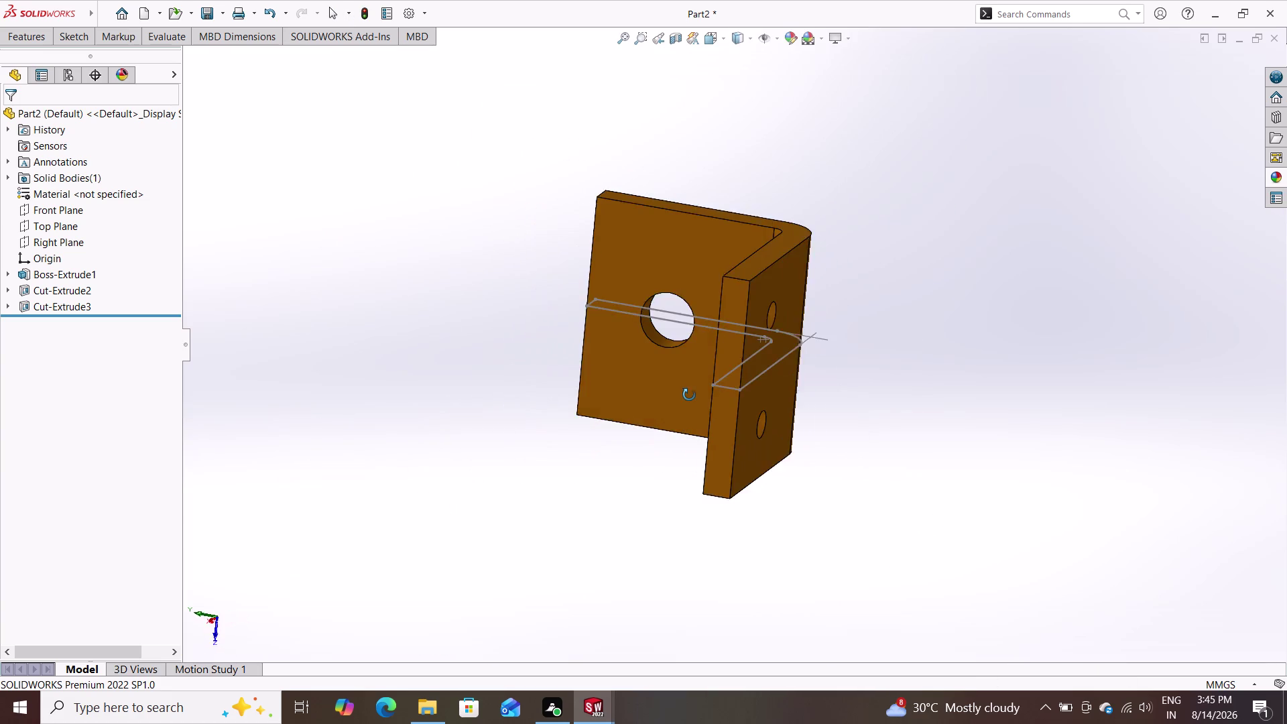
middle_drag(695, 392, 977, 312)
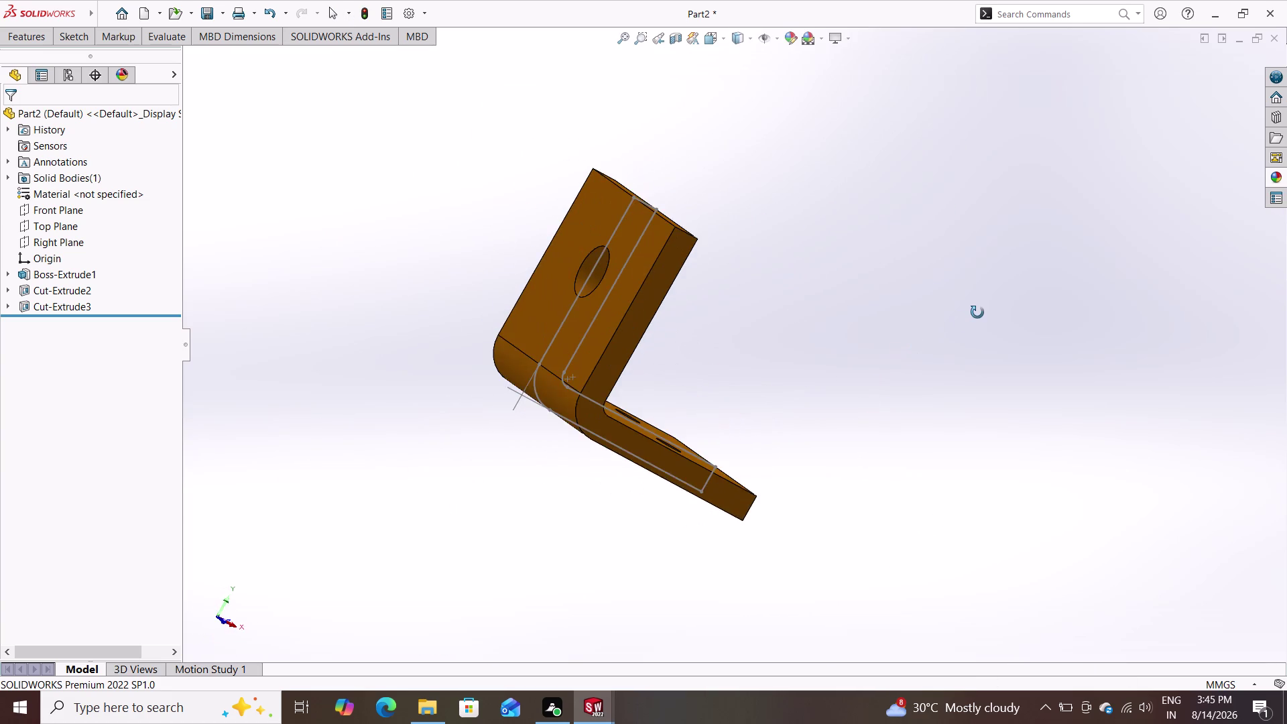
middle_drag(977, 313, 868, 354)
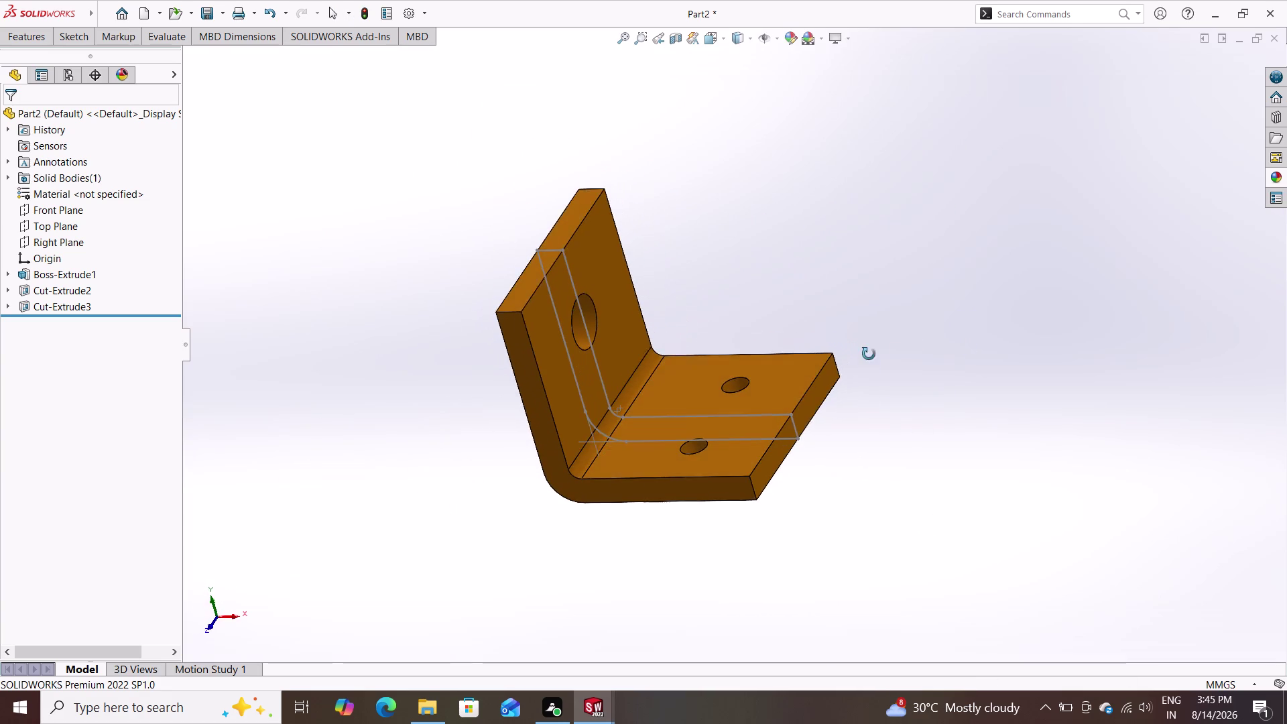
middle_drag(868, 354, 874, 363)
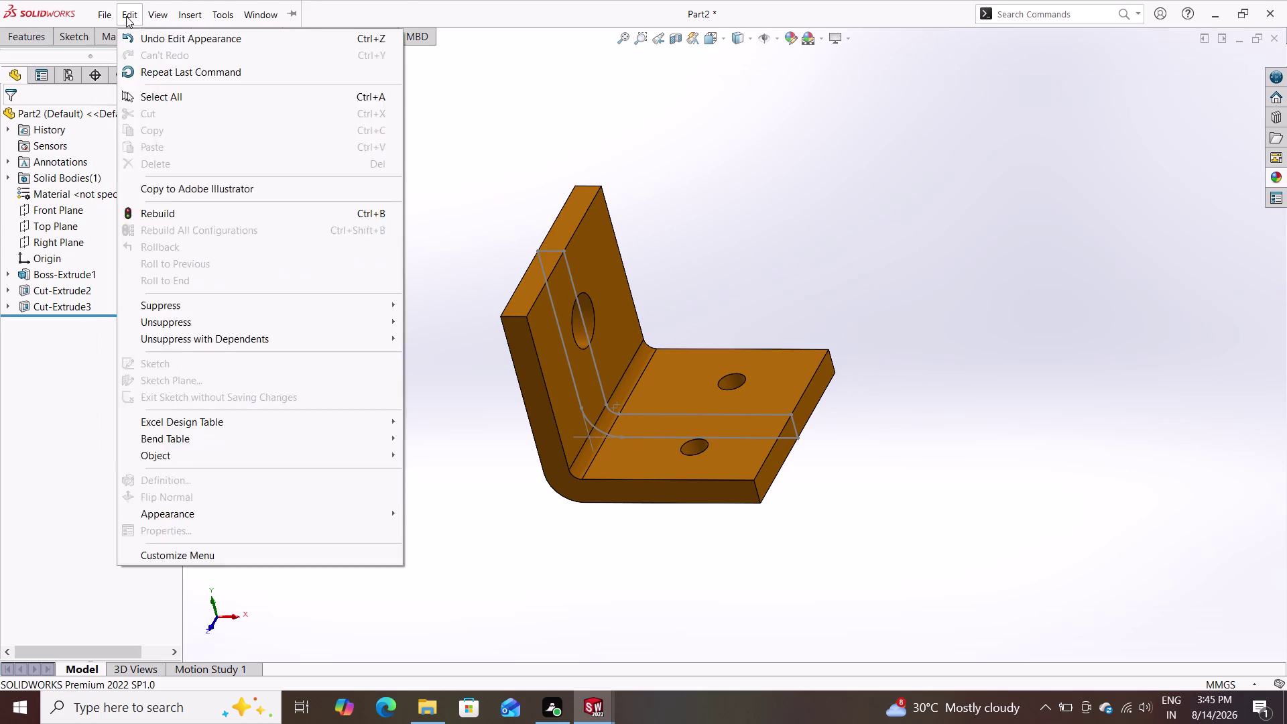
Save the bracket as 'support' in the wheel support folder and open New.
click(38, 35)
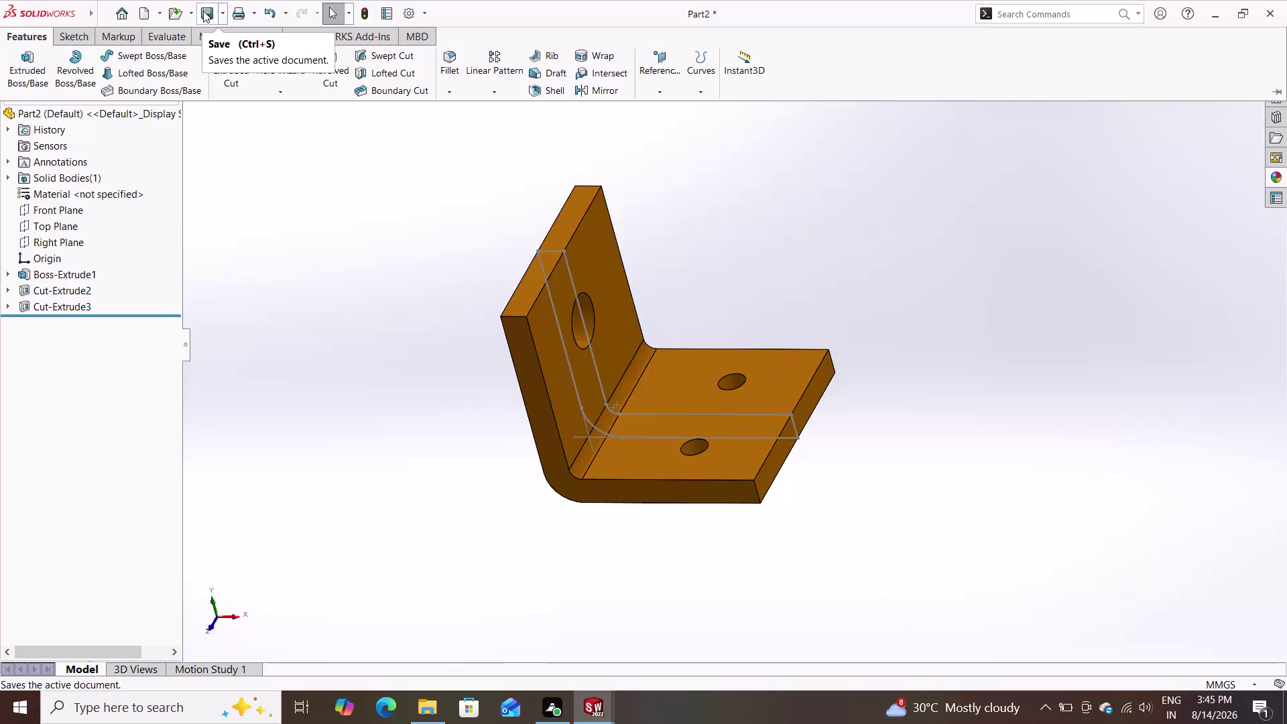
click(211, 5)
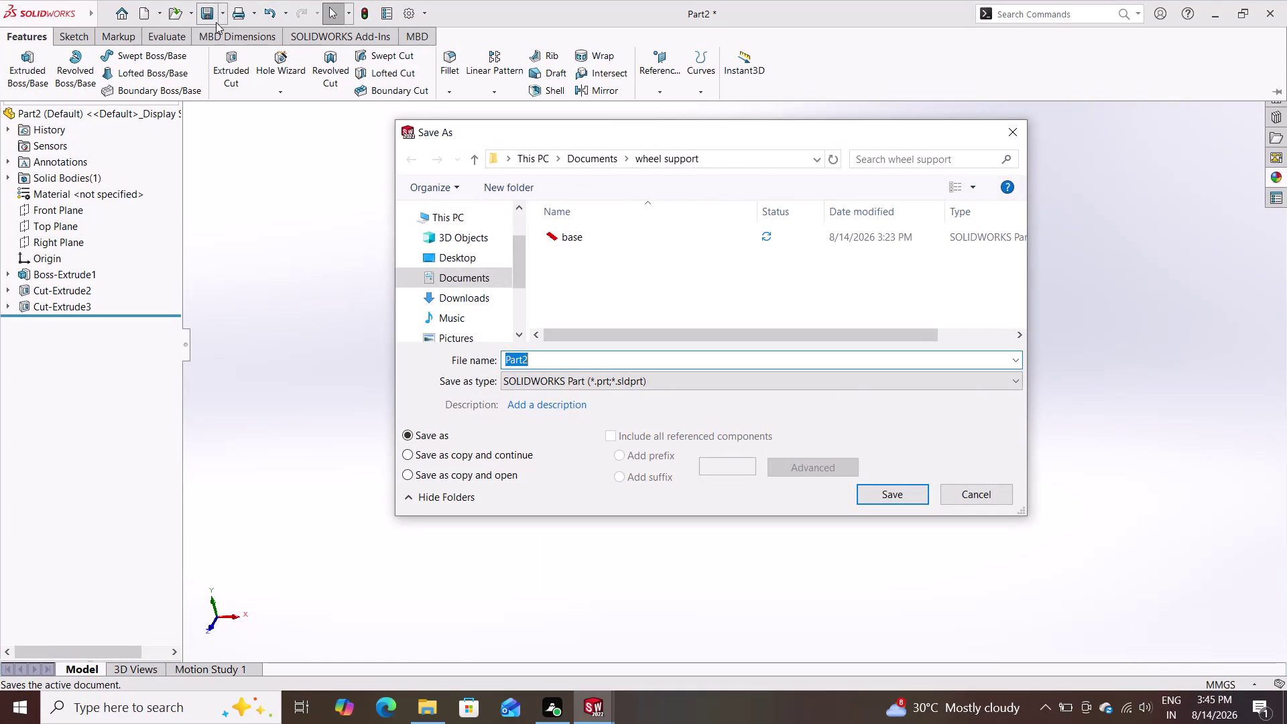
text(s)
text(upport)
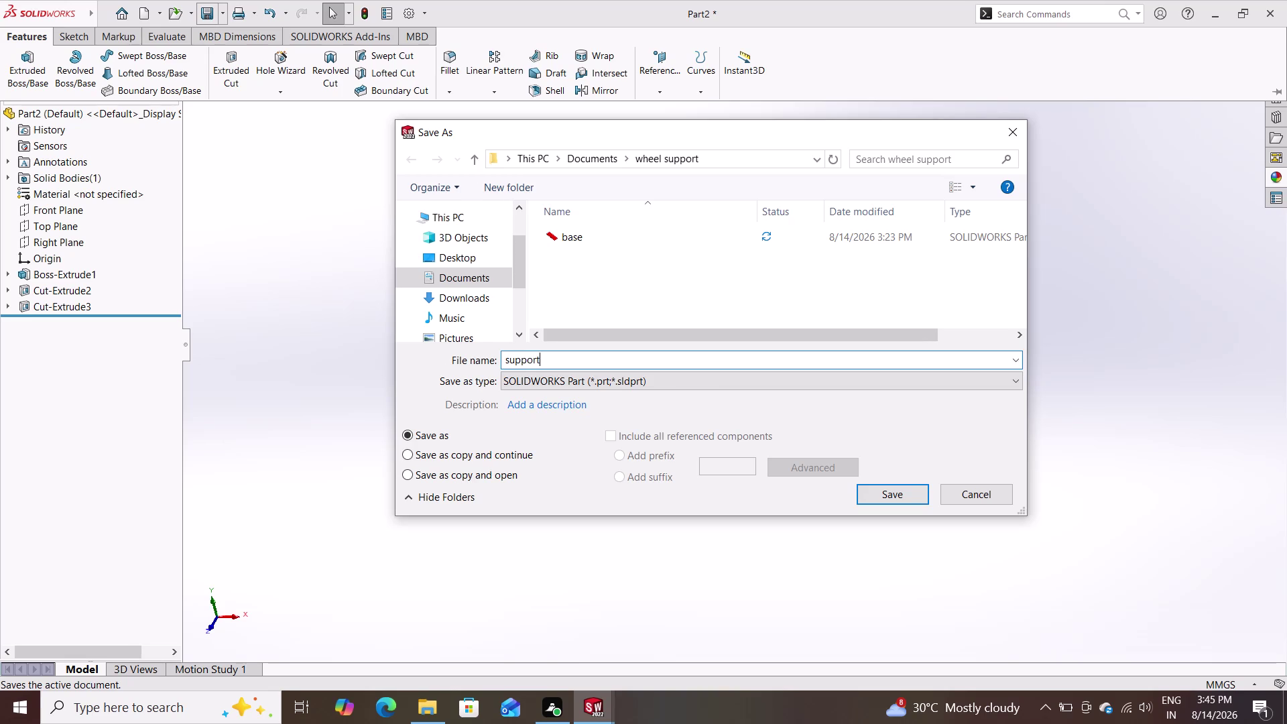
key(Return)
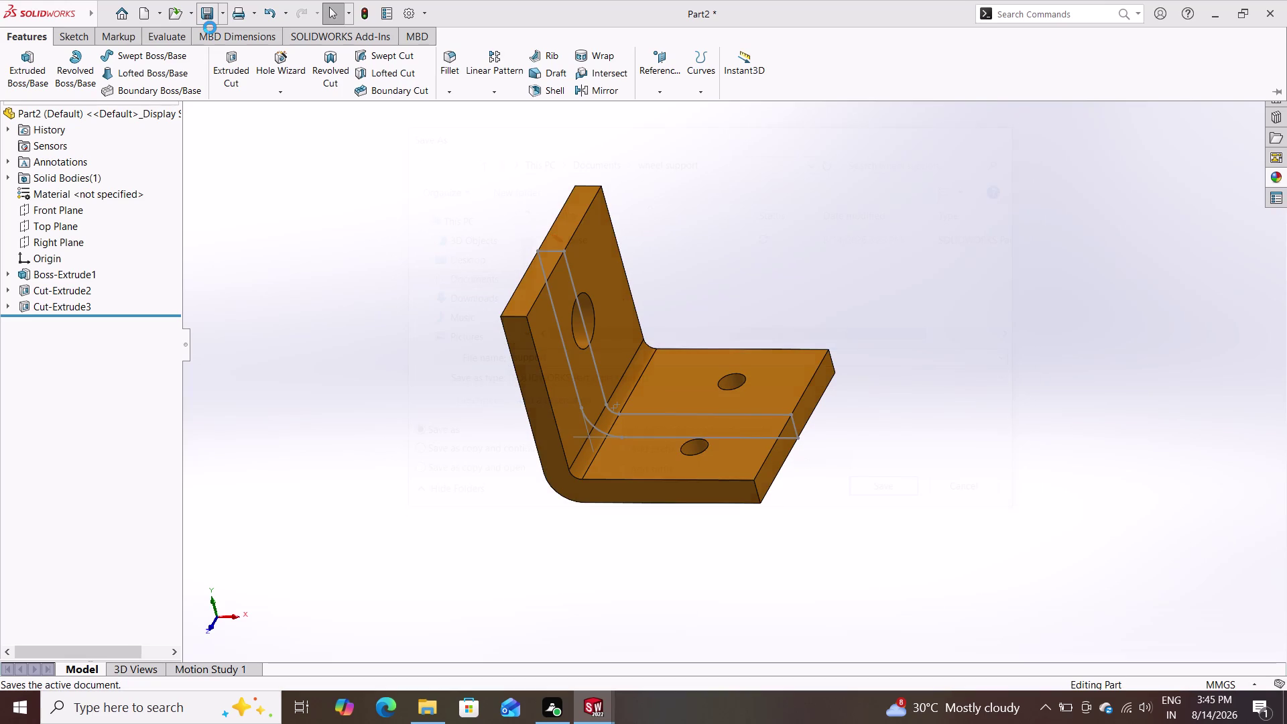
double_click(142, 11)
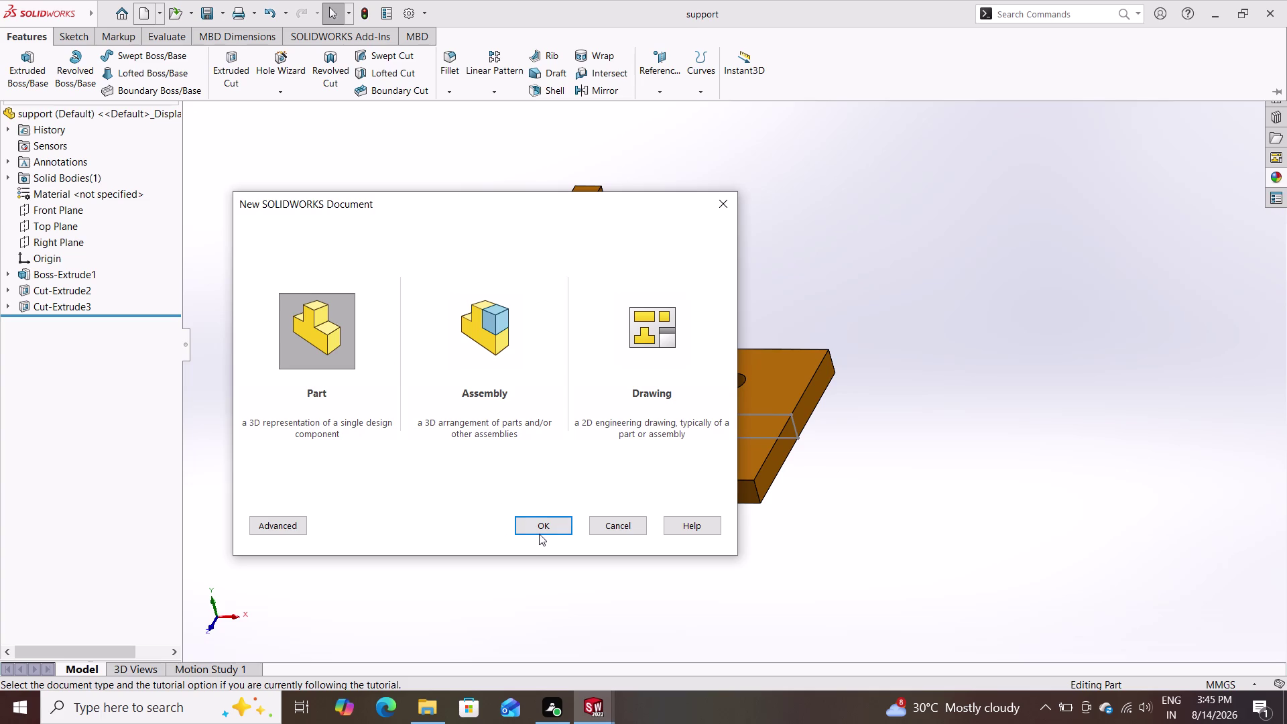
Create a new part and start a sketch on its Front Plane.
click(543, 531)
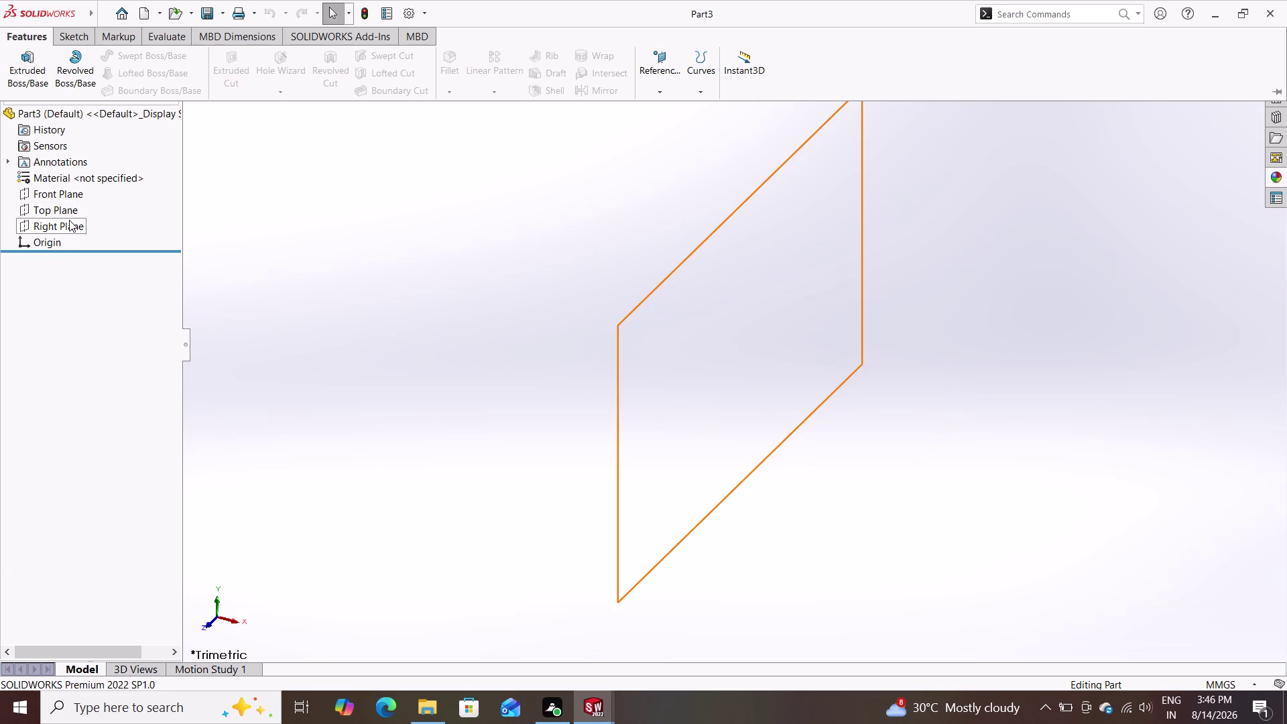
click(69, 195)
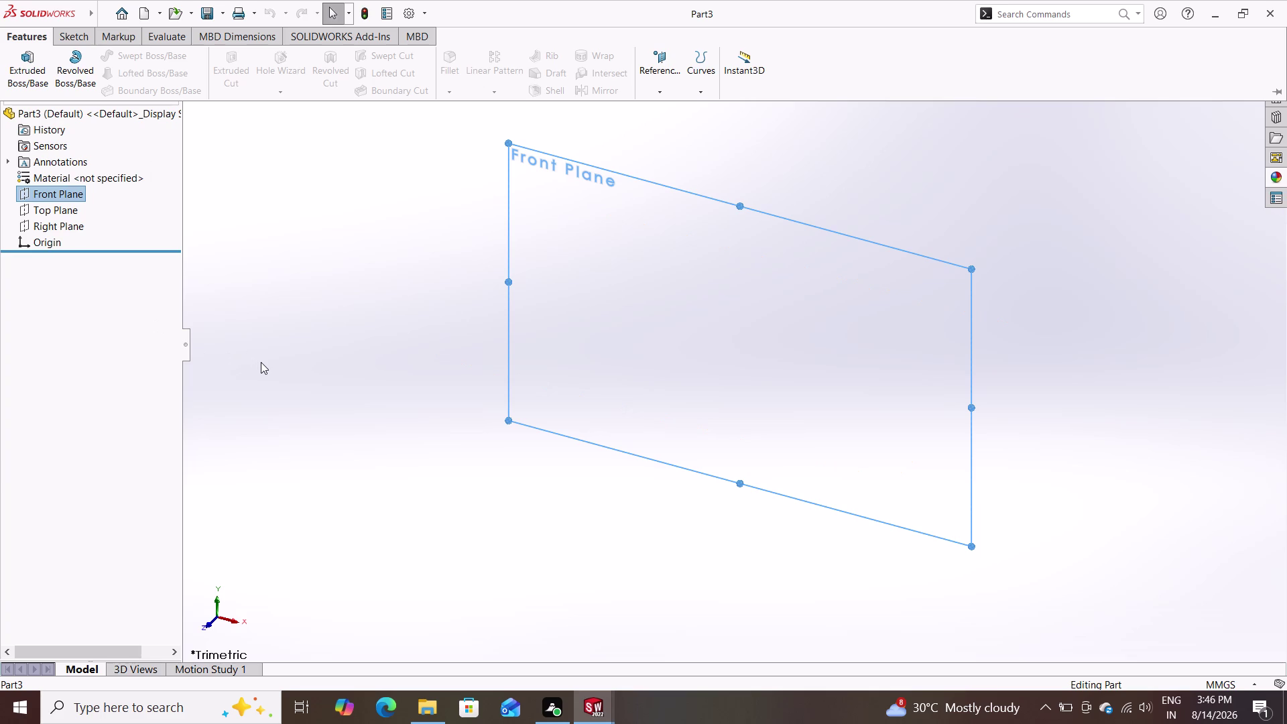
click(53, 191)
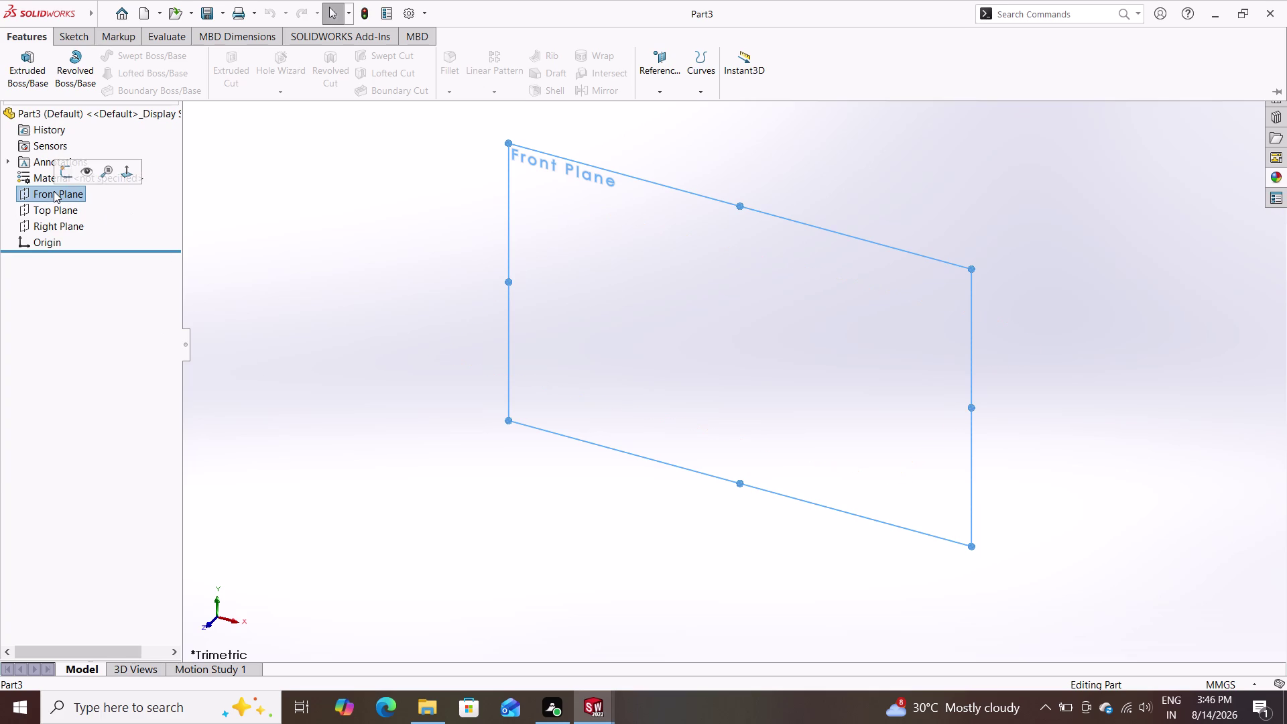
click(68, 178)
click(57, 190)
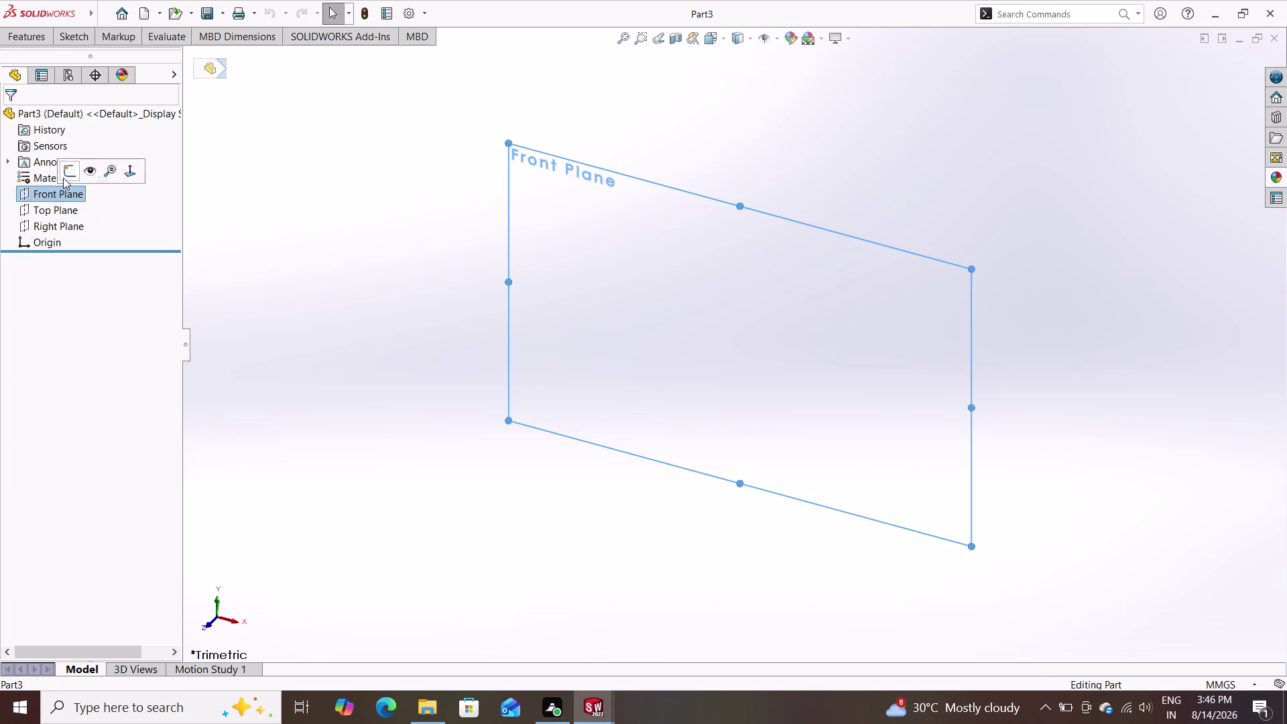
click(63, 178)
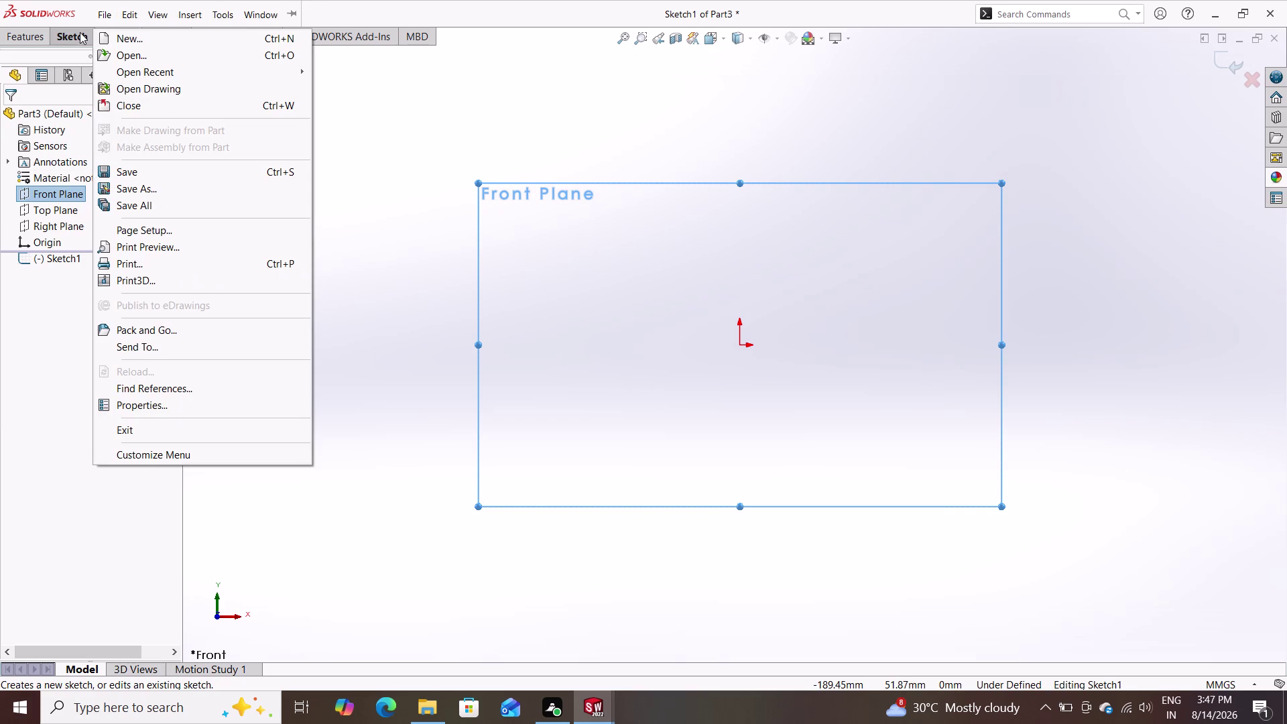
Draw a vertical line up from the origin and a horizontal line to its right.
click(61, 40)
click(121, 63)
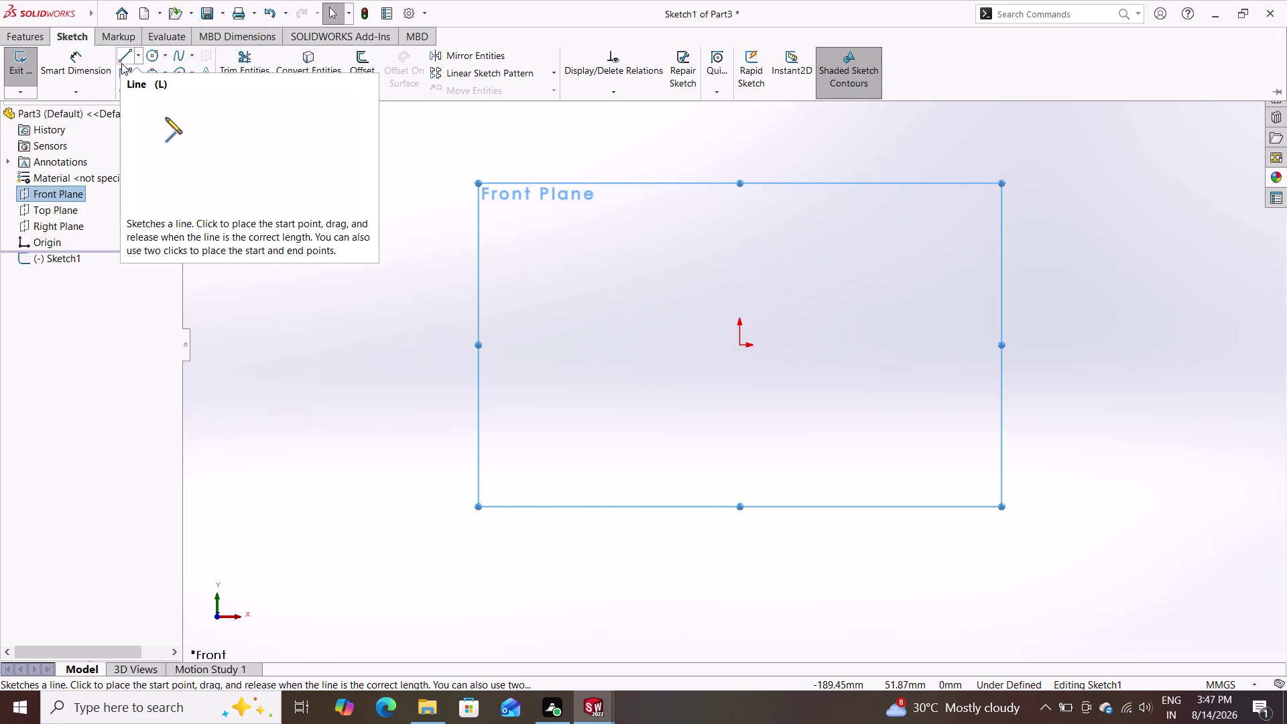
click(739, 344)
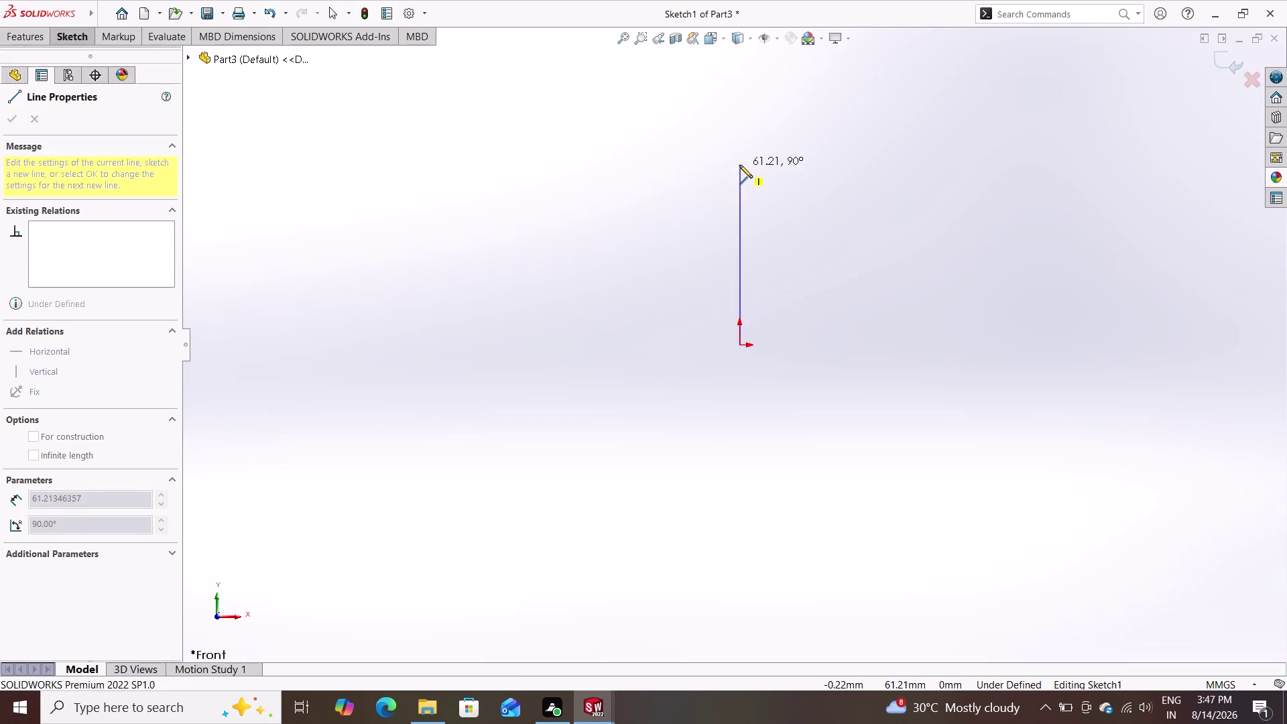
double_click(739, 165)
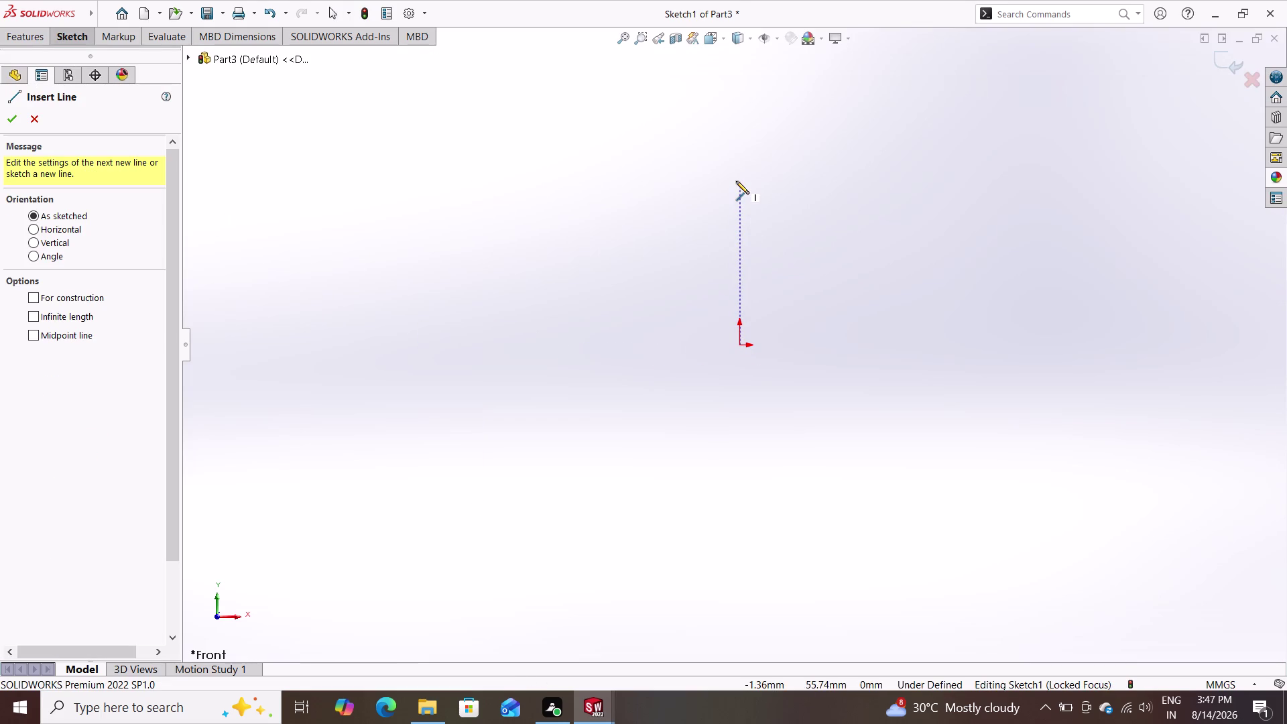
click(735, 181)
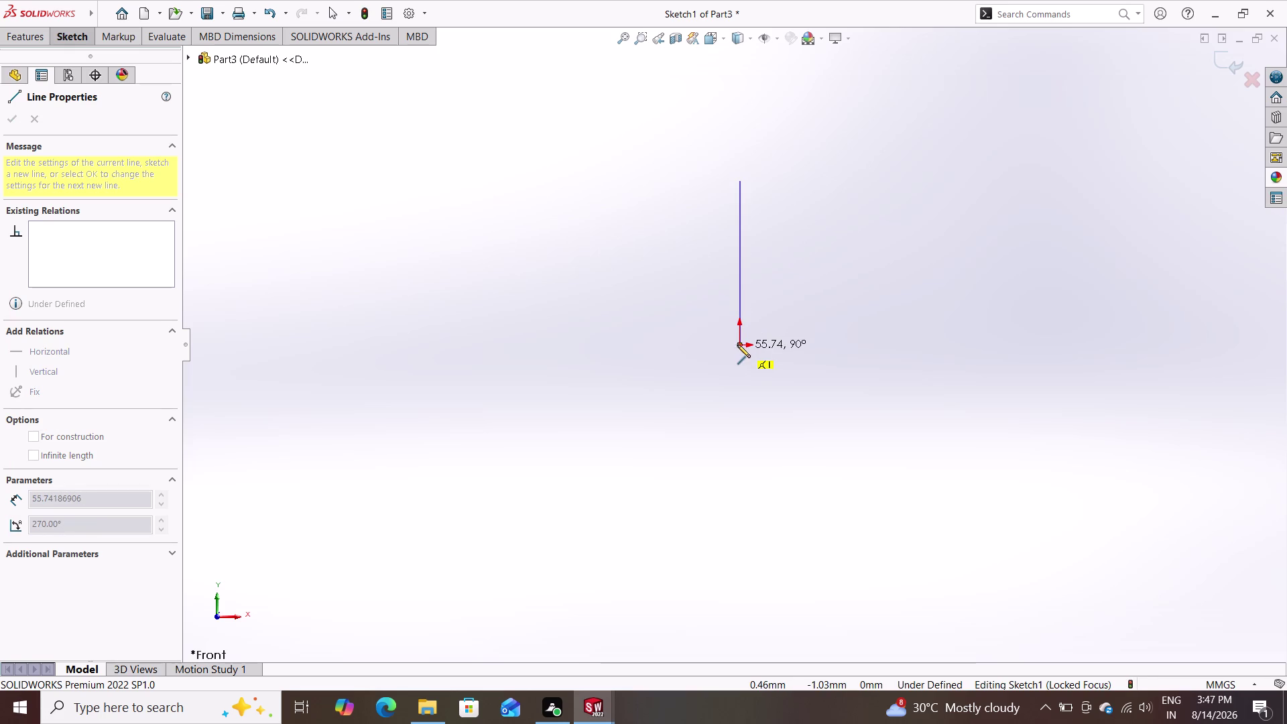
click(737, 344)
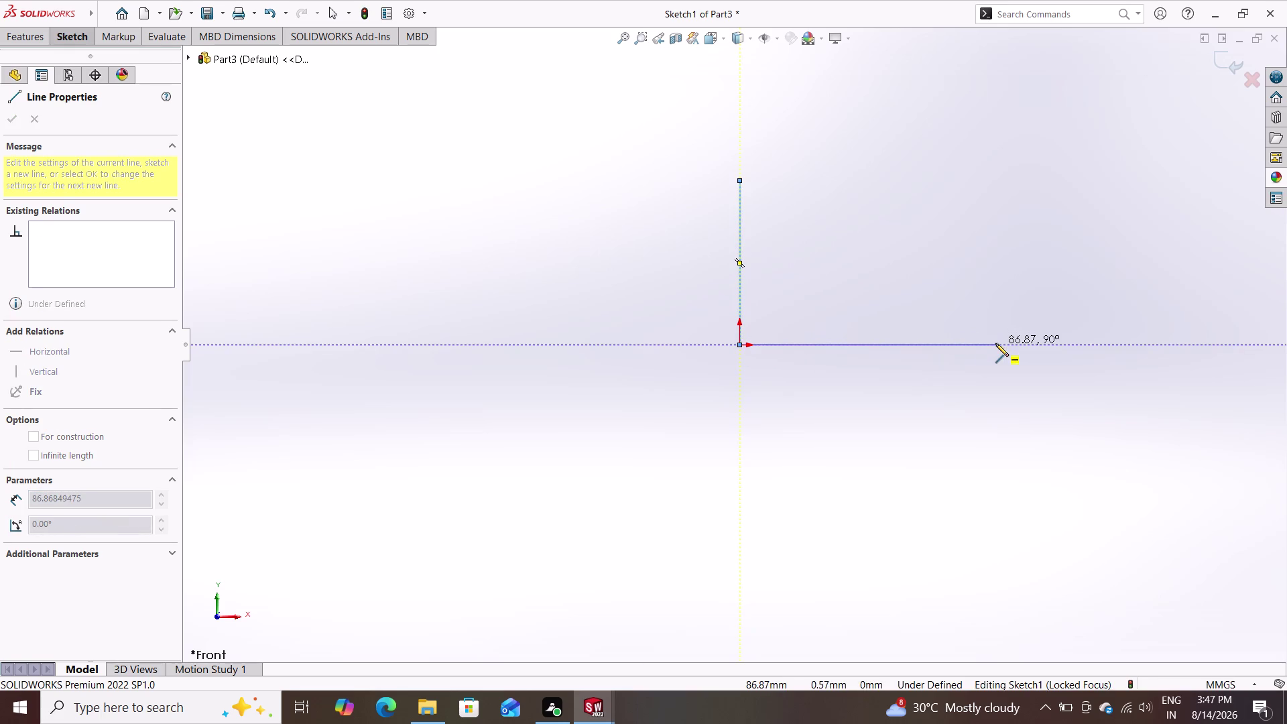
click(995, 343)
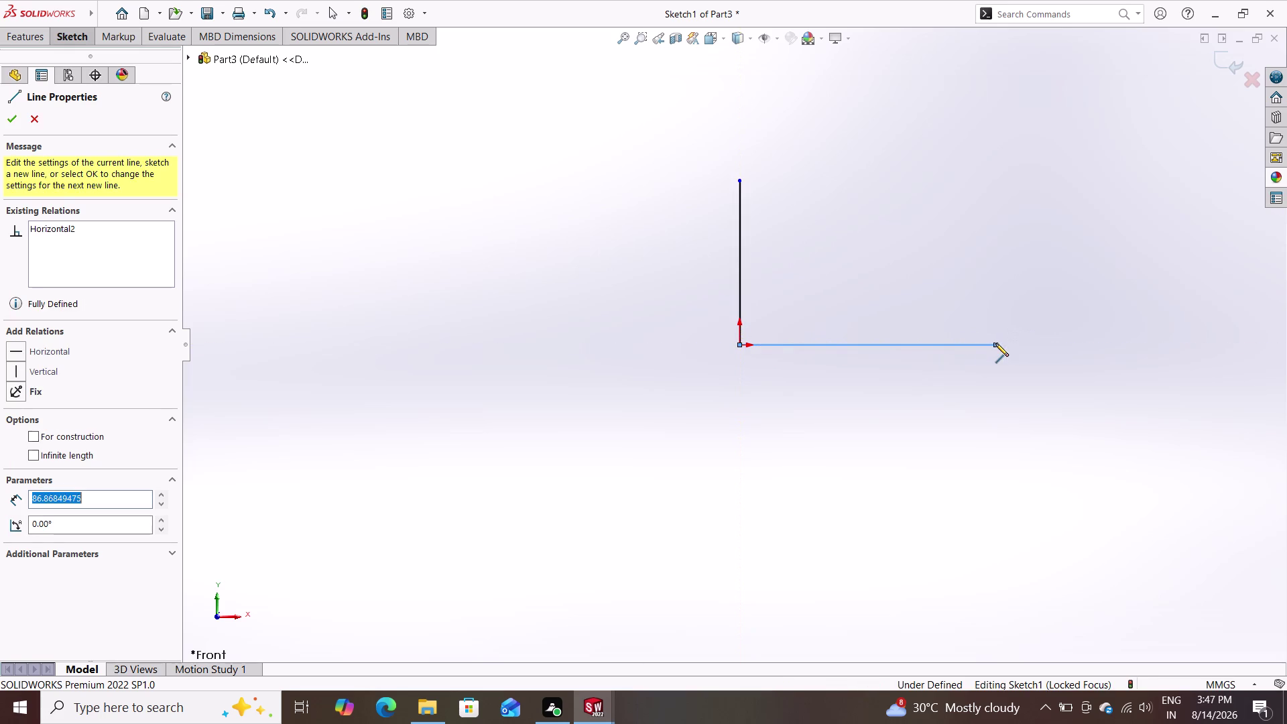
click(868, 464)
double_click(870, 469)
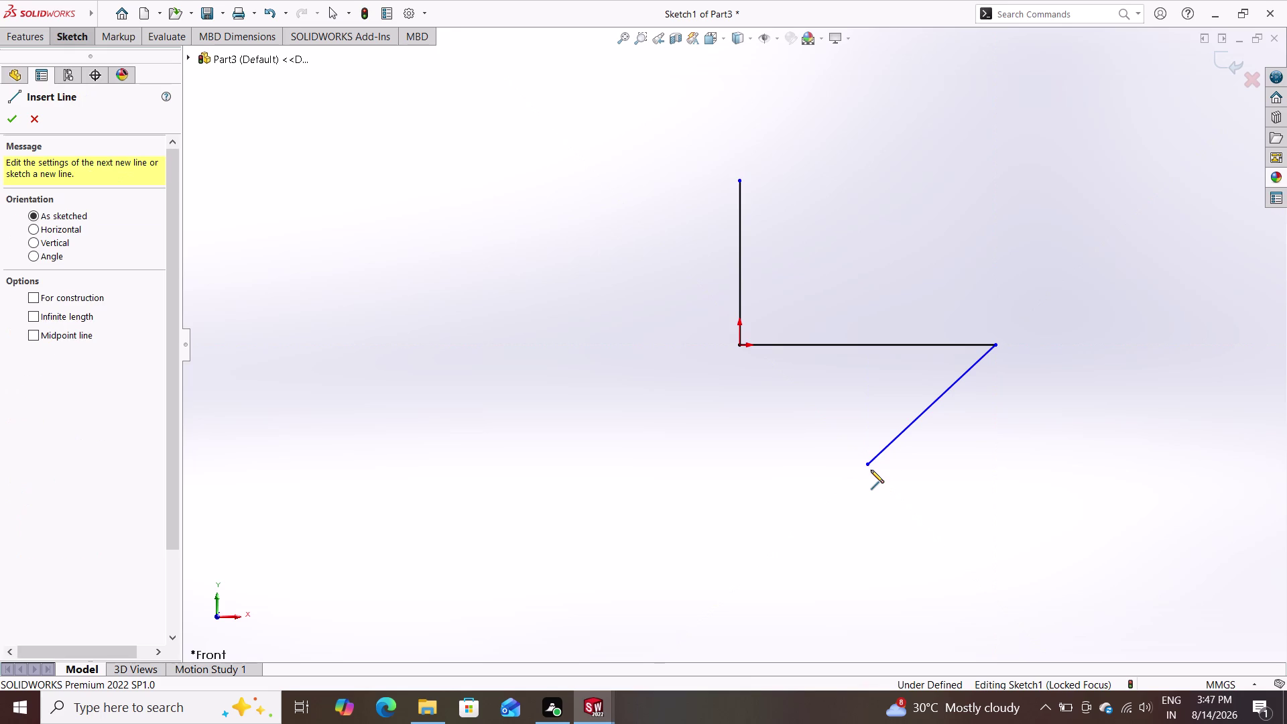
Delete the stray diagonal line below the horizontal line.
key(Escape)
click(881, 453)
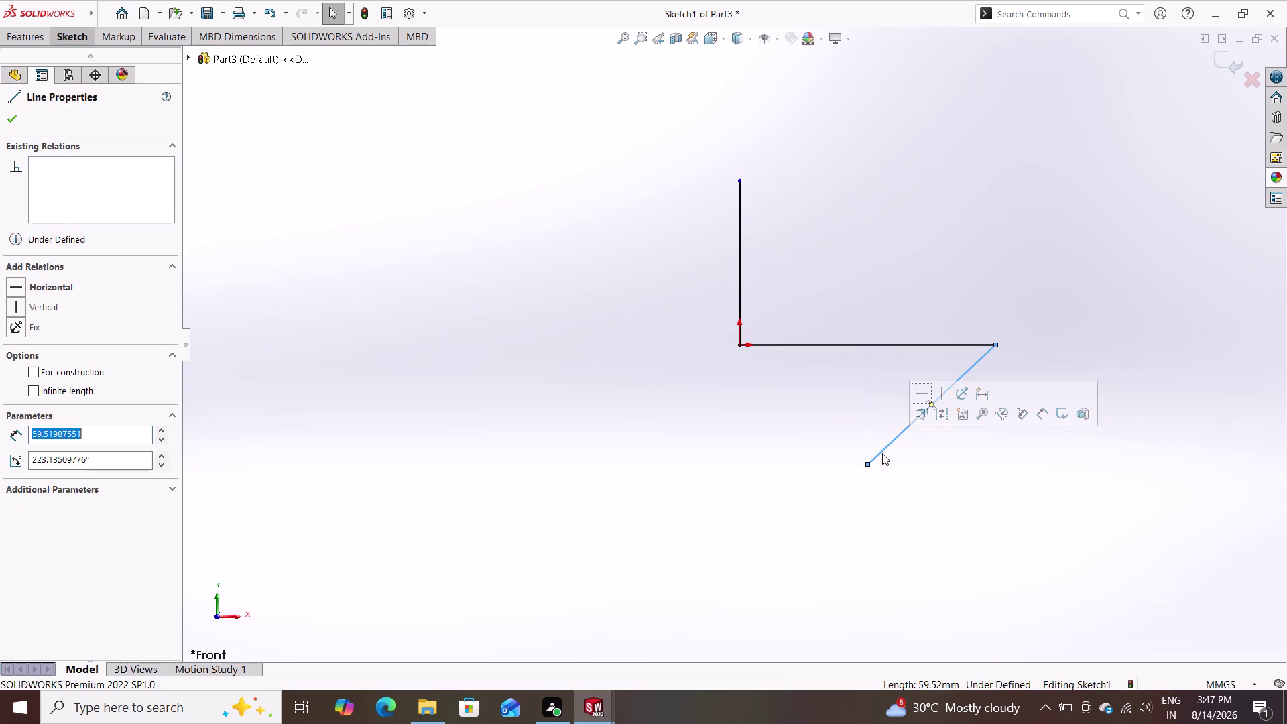
key(Delete)
click(743, 273)
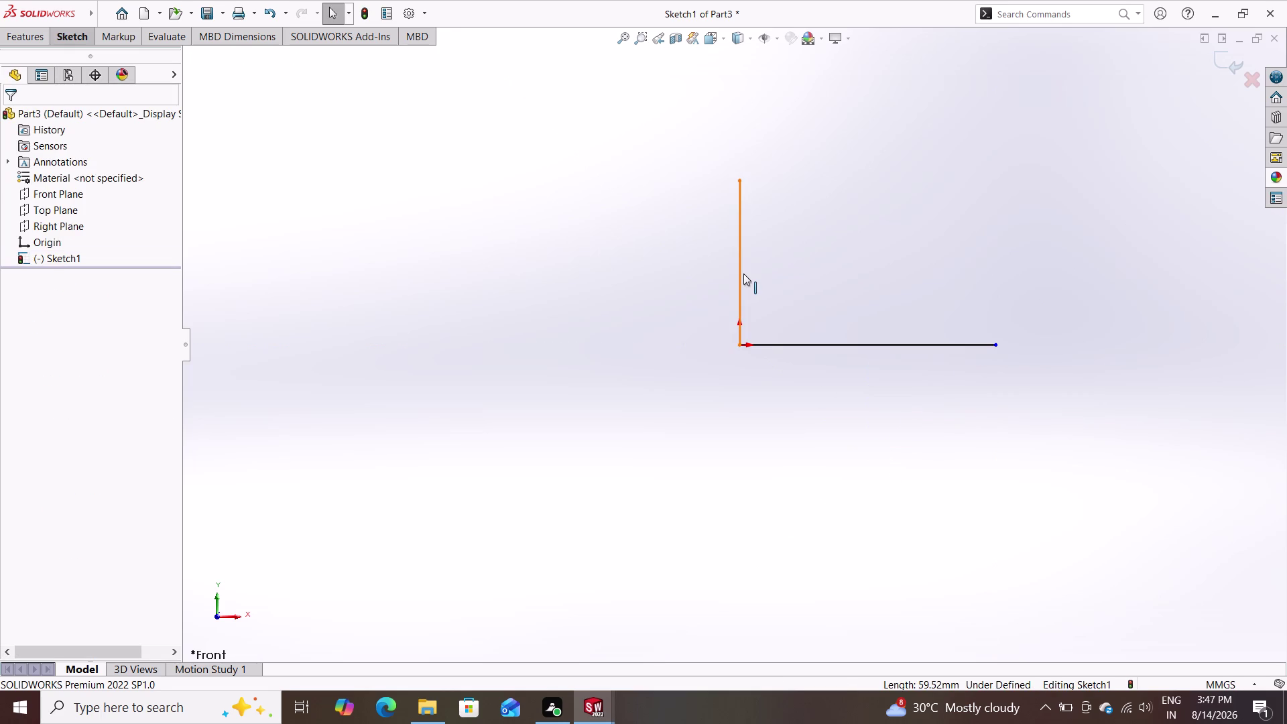
Make the vertical line from the origin a construction line.
double_click(811, 339)
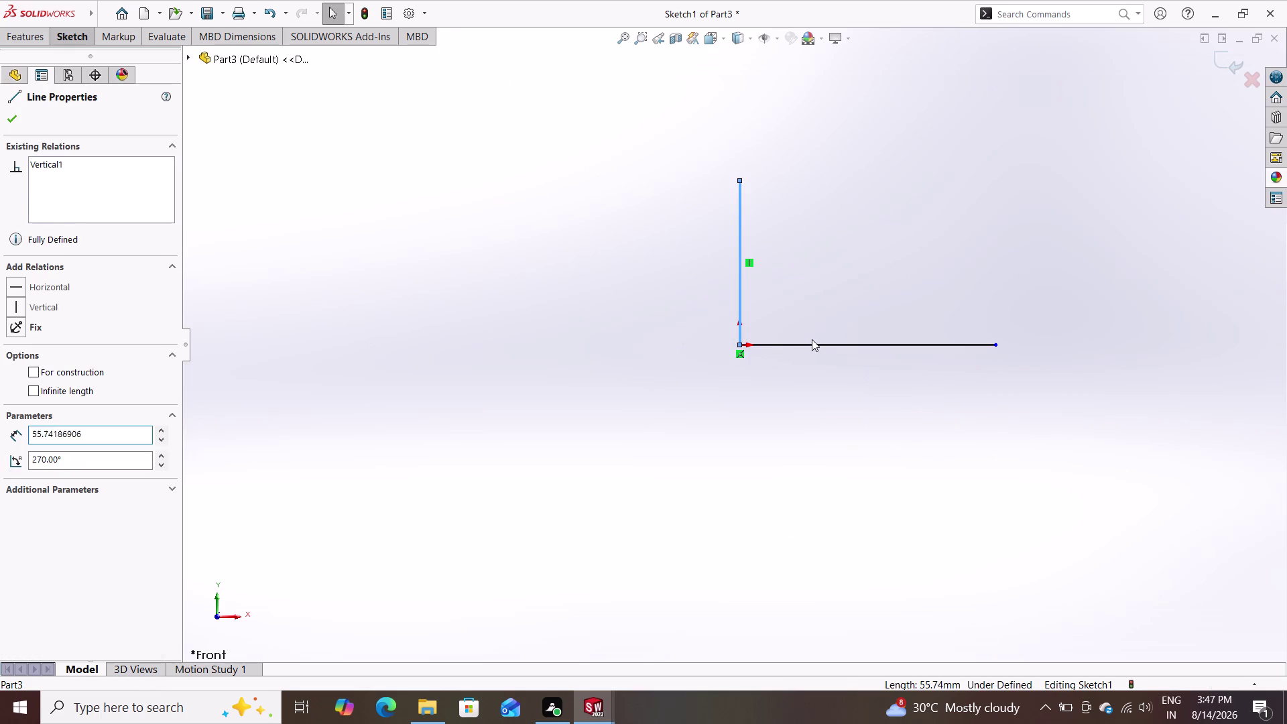
double_click(814, 341)
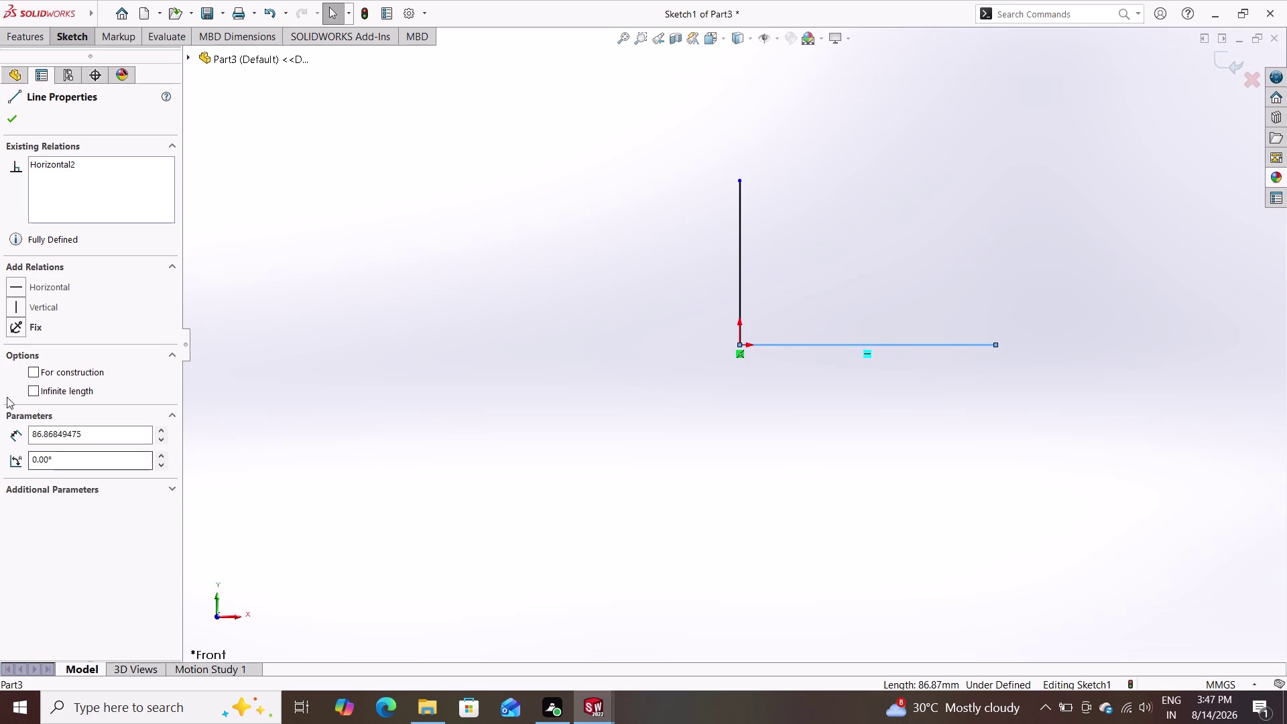
click(35, 373)
click(741, 255)
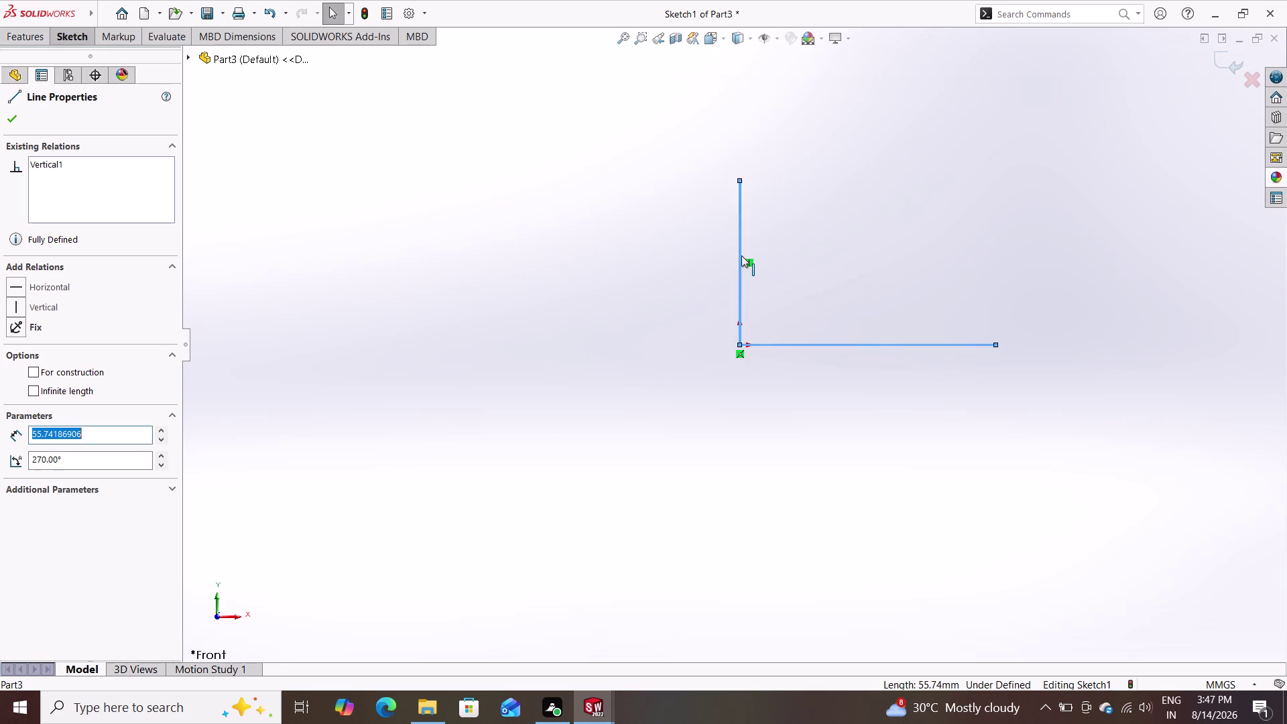
click(33, 375)
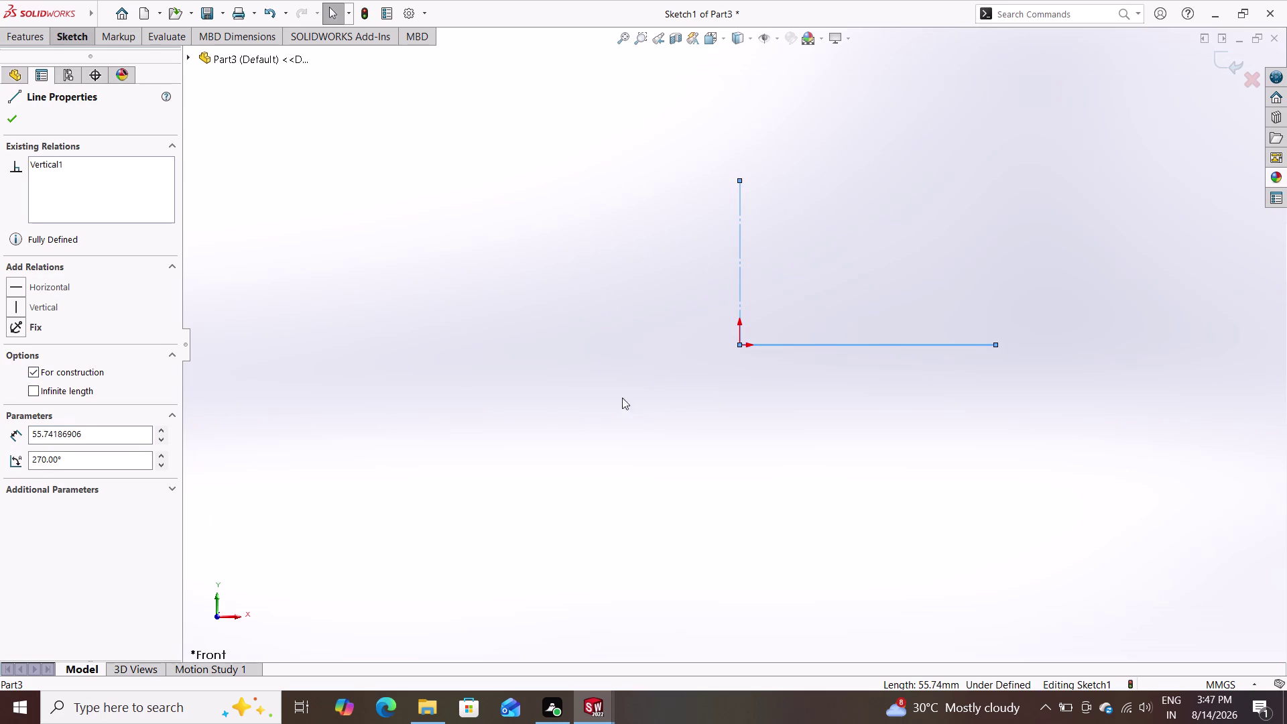
click(2, 123)
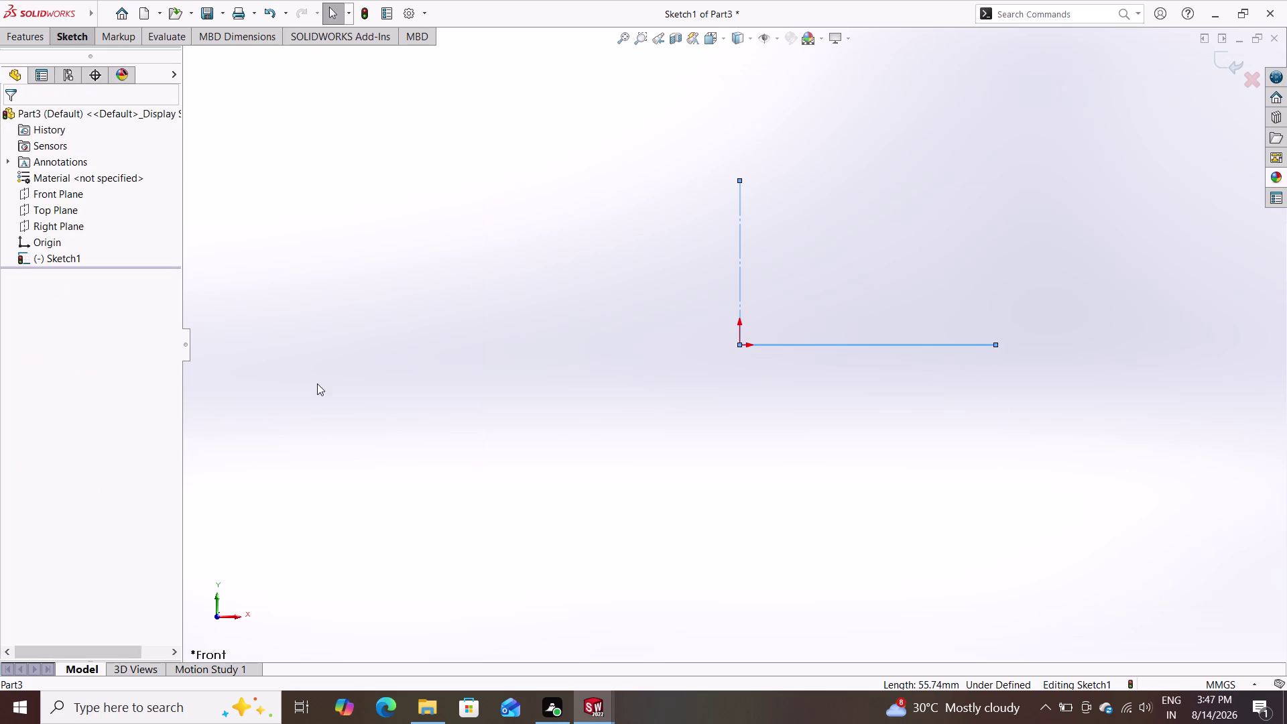
click(813, 346)
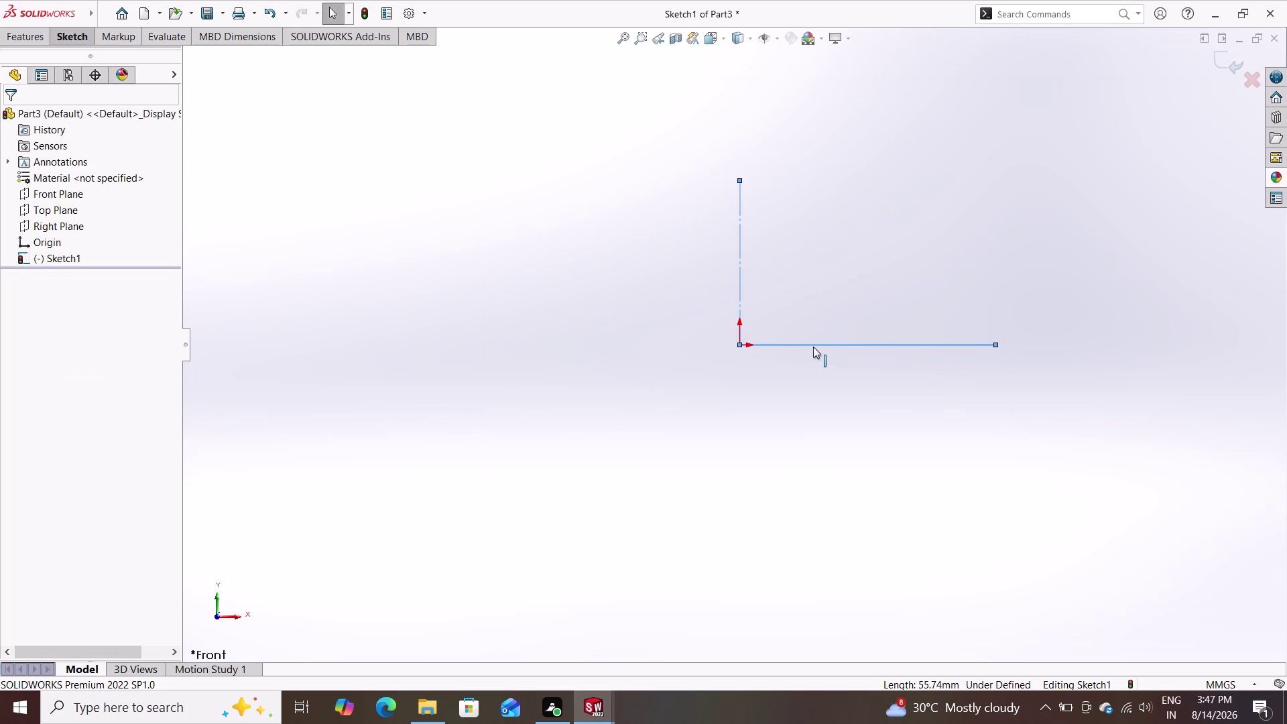
key(Escape)
key(Escape)
key(Escape)
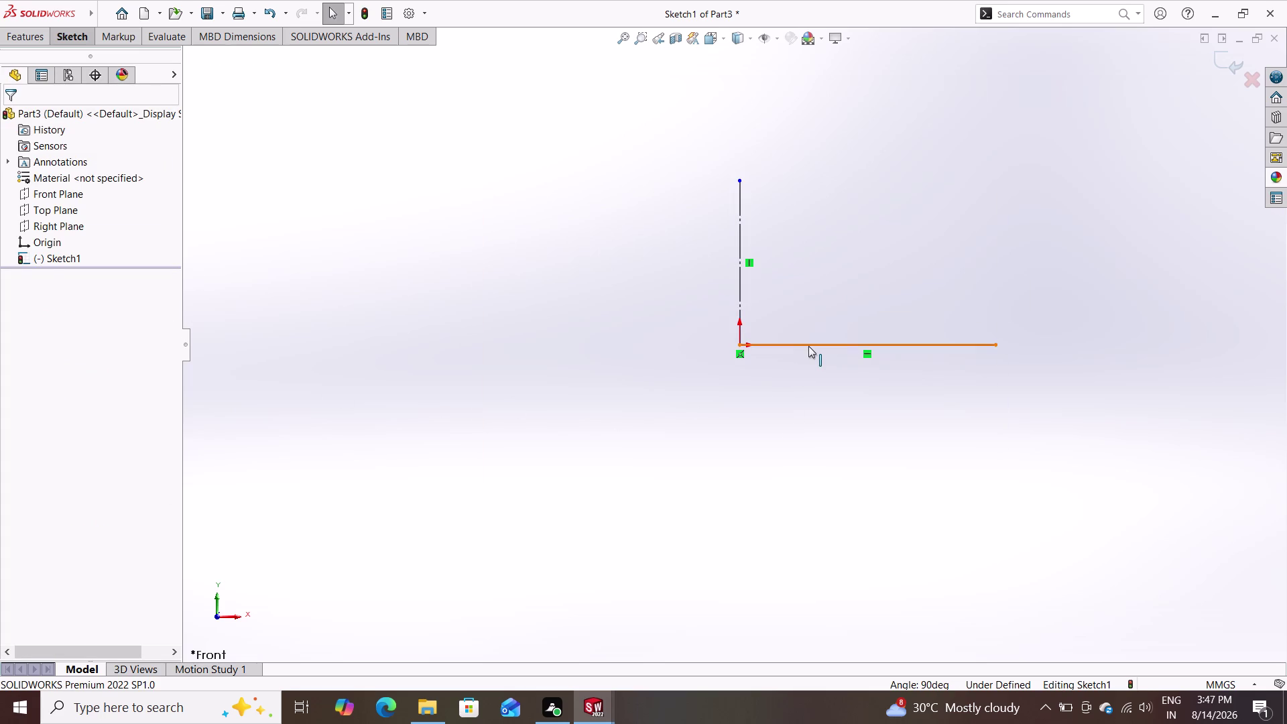
Make the horizontal line from the origin a construction line.
click(809, 343)
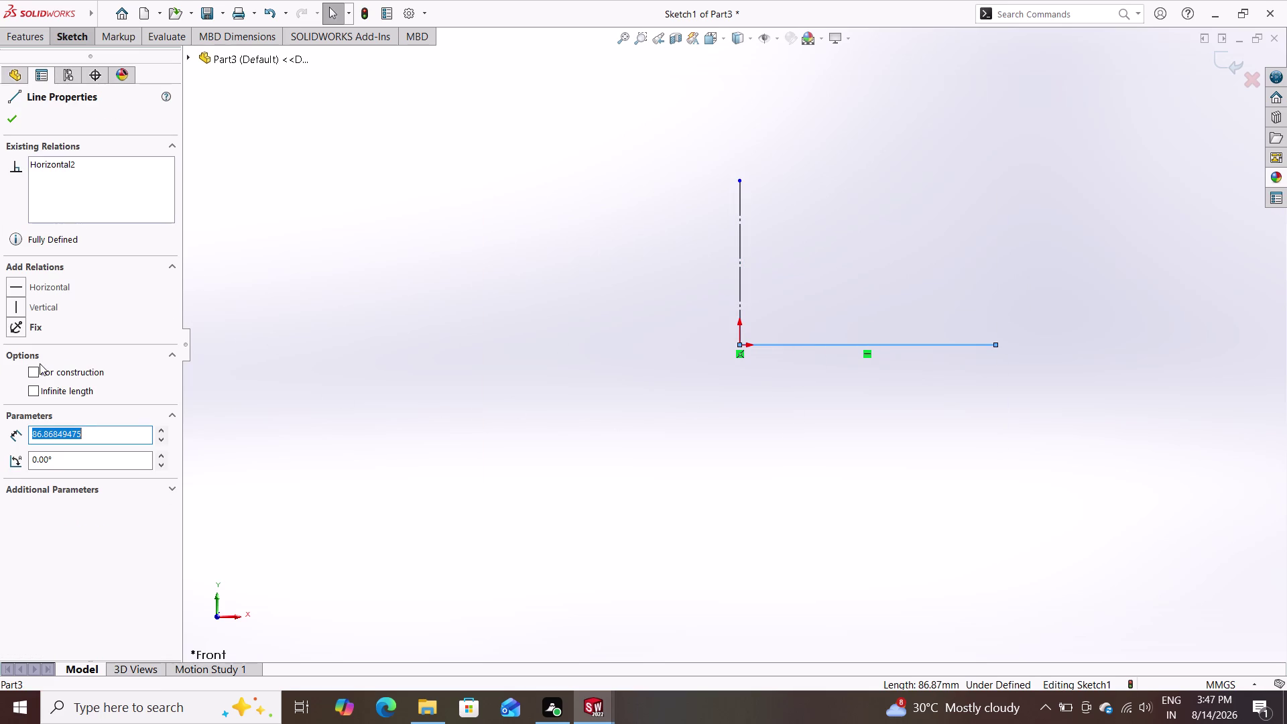
double_click(33, 371)
double_click(33, 372)
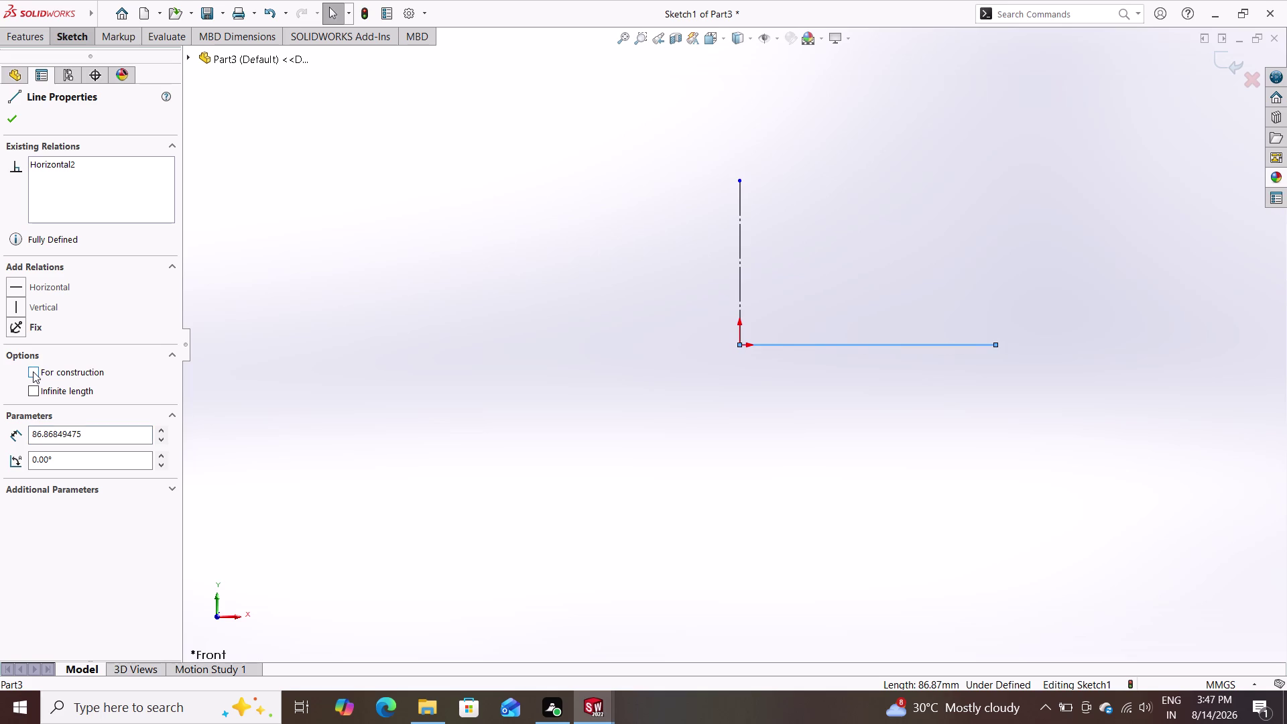
double_click(33, 371)
click(33, 372)
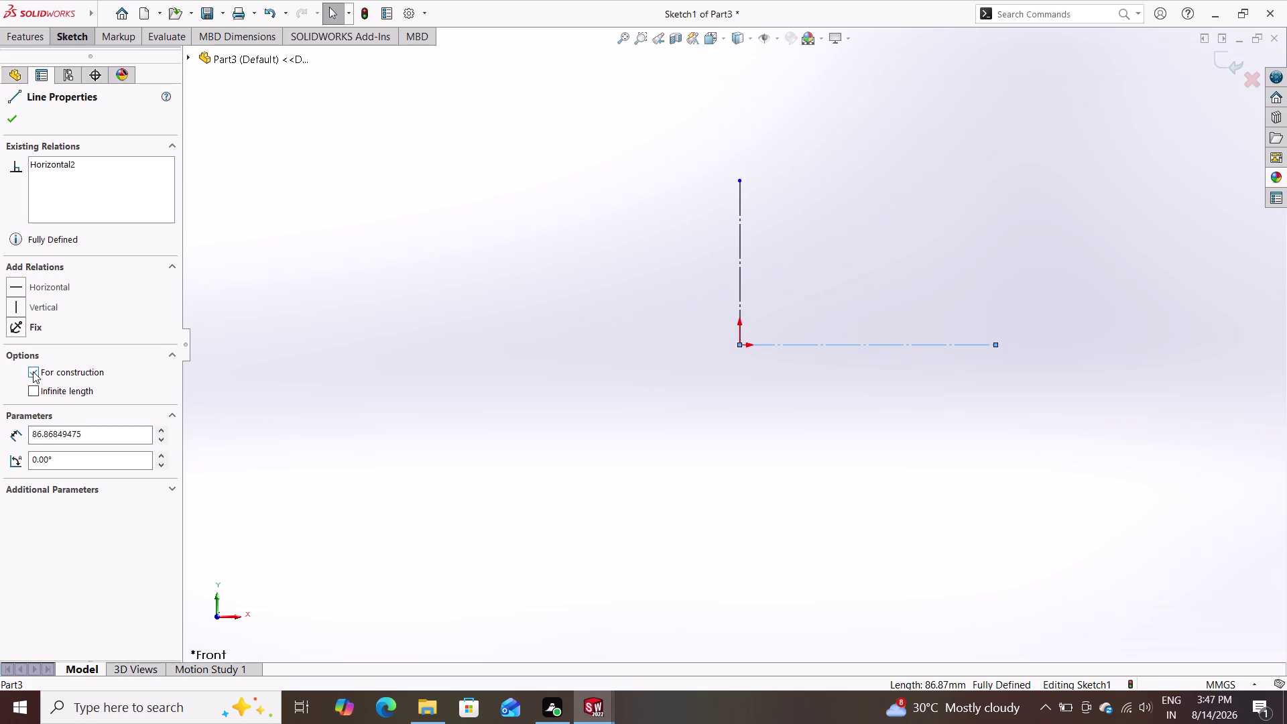
click(5, 127)
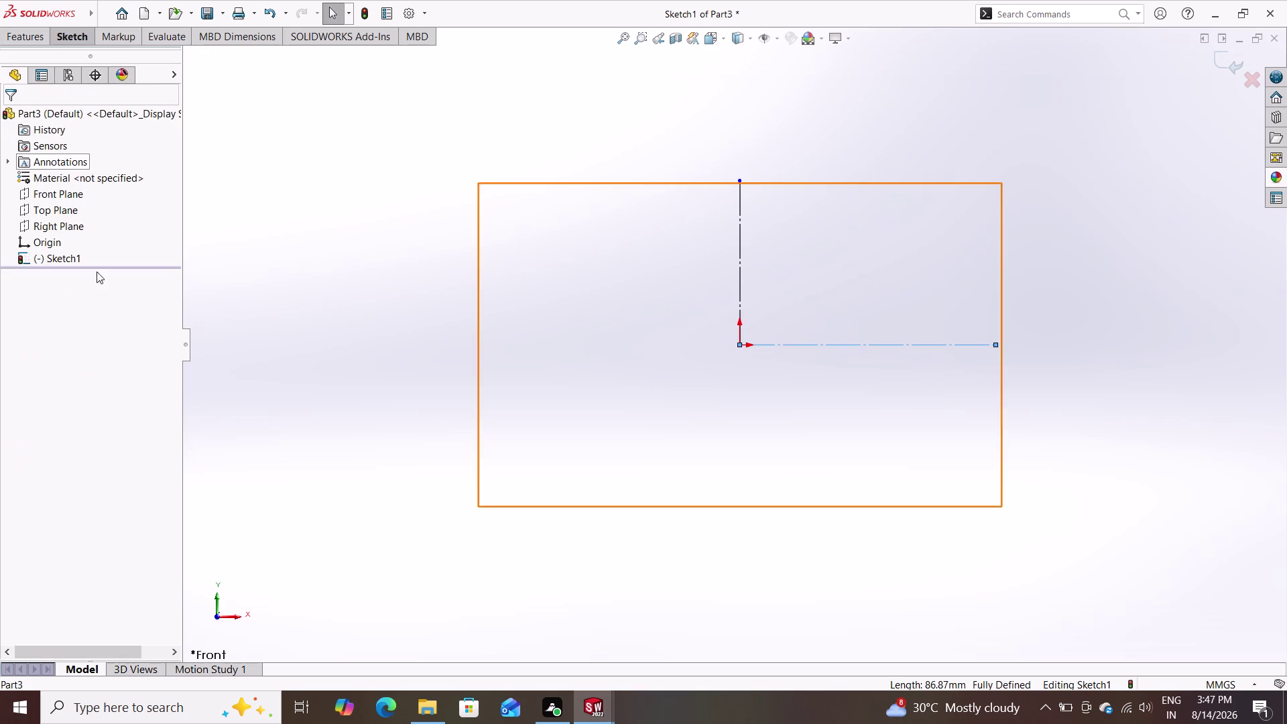
key(Escape)
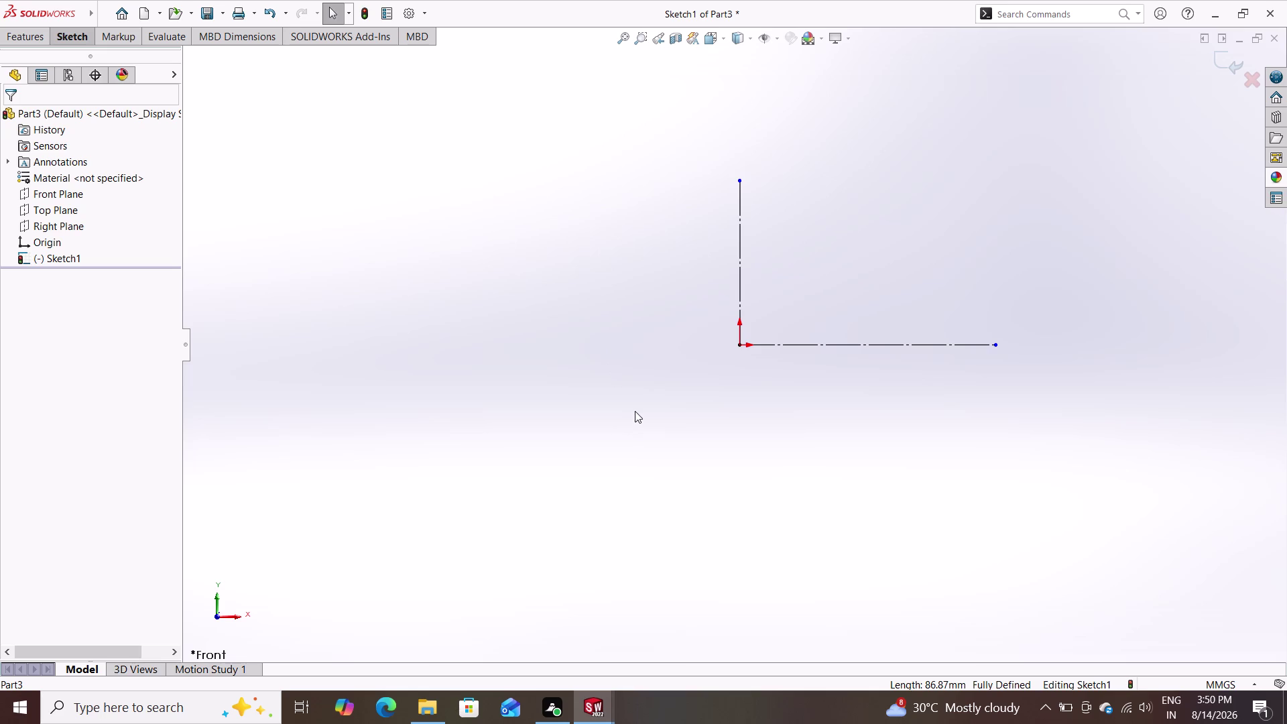
Select Front Plane and activate the Line tool from the Sketch tab.
double_click(81, 197)
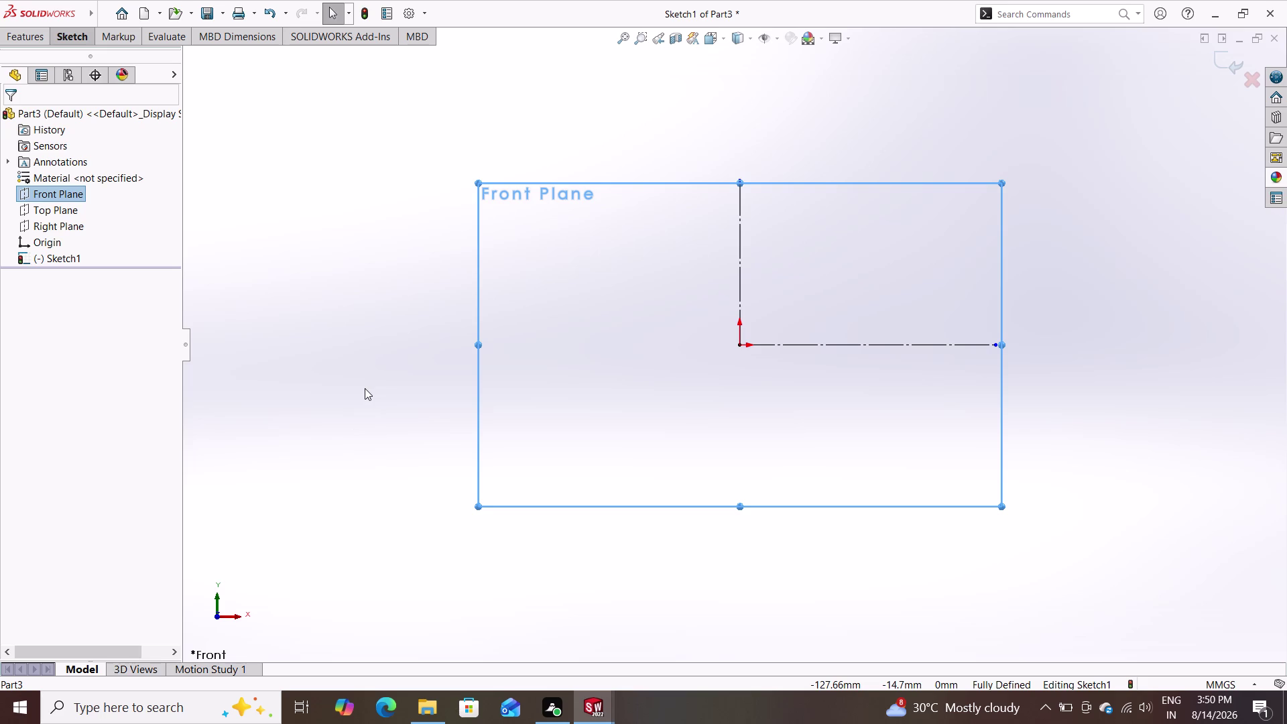
double_click(83, 33)
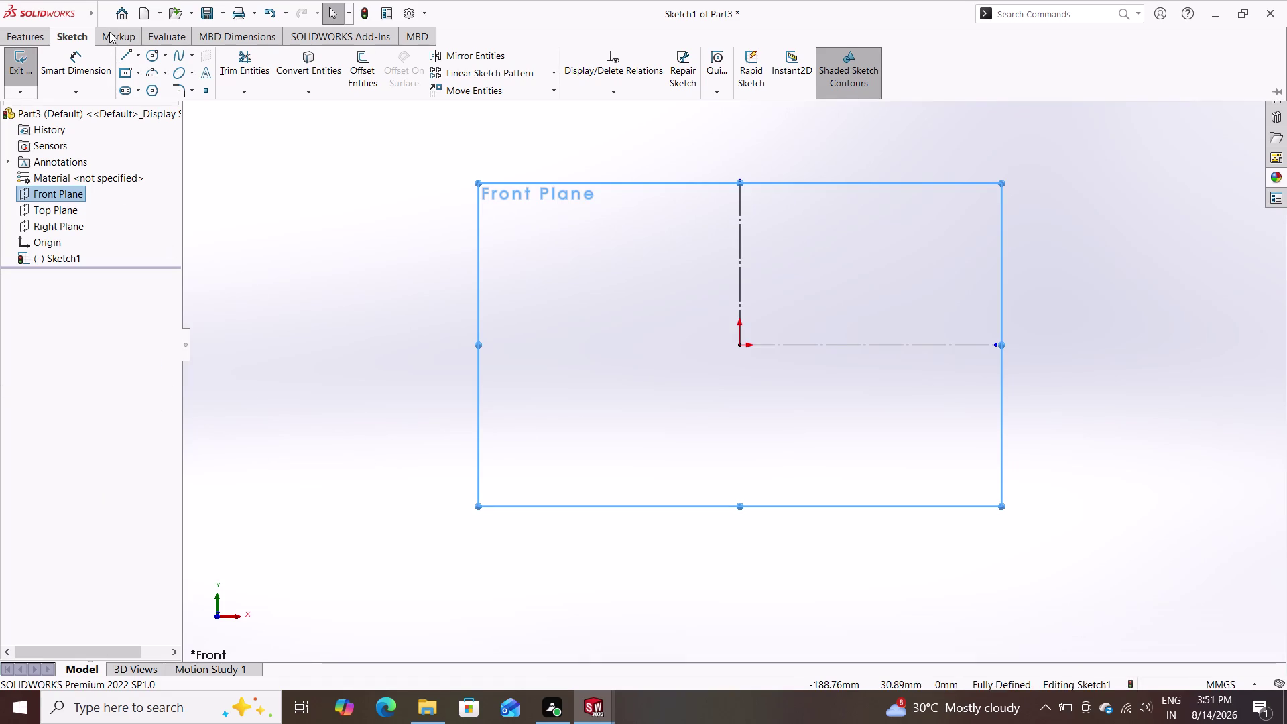
click(121, 54)
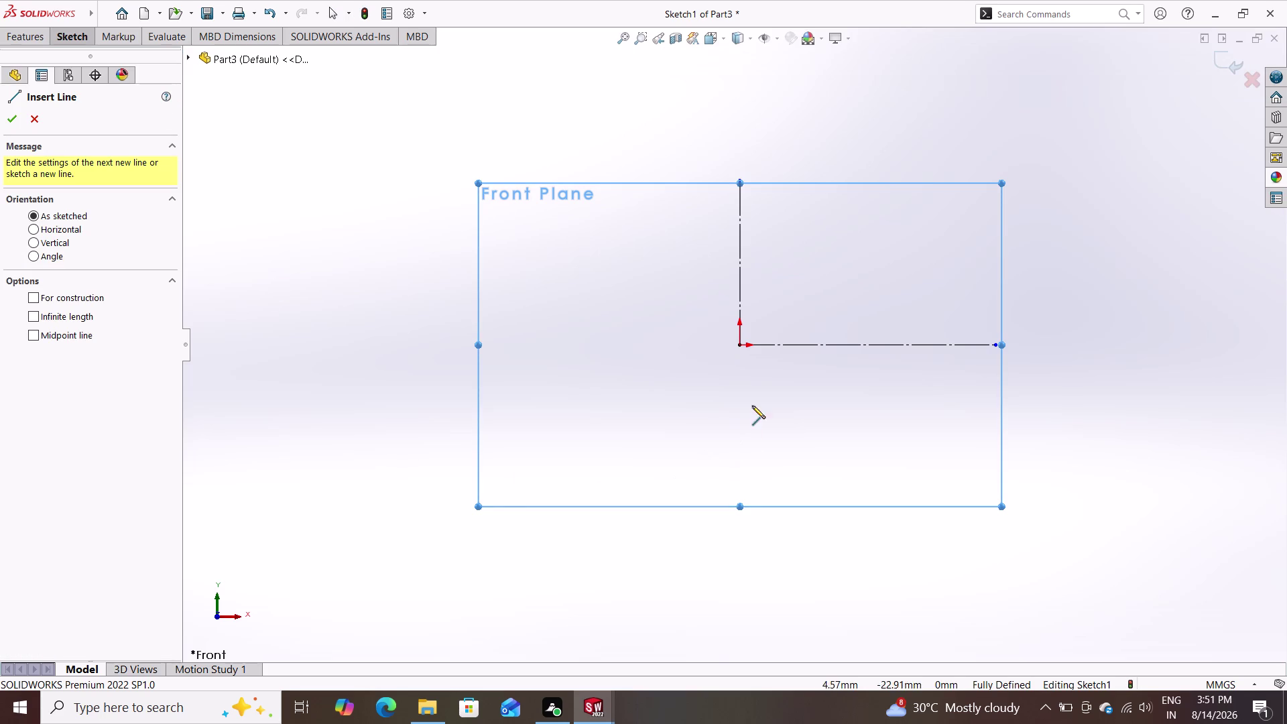
Draw a short horizontal line below the origin with a vertical drop from its right end.
click(743, 362)
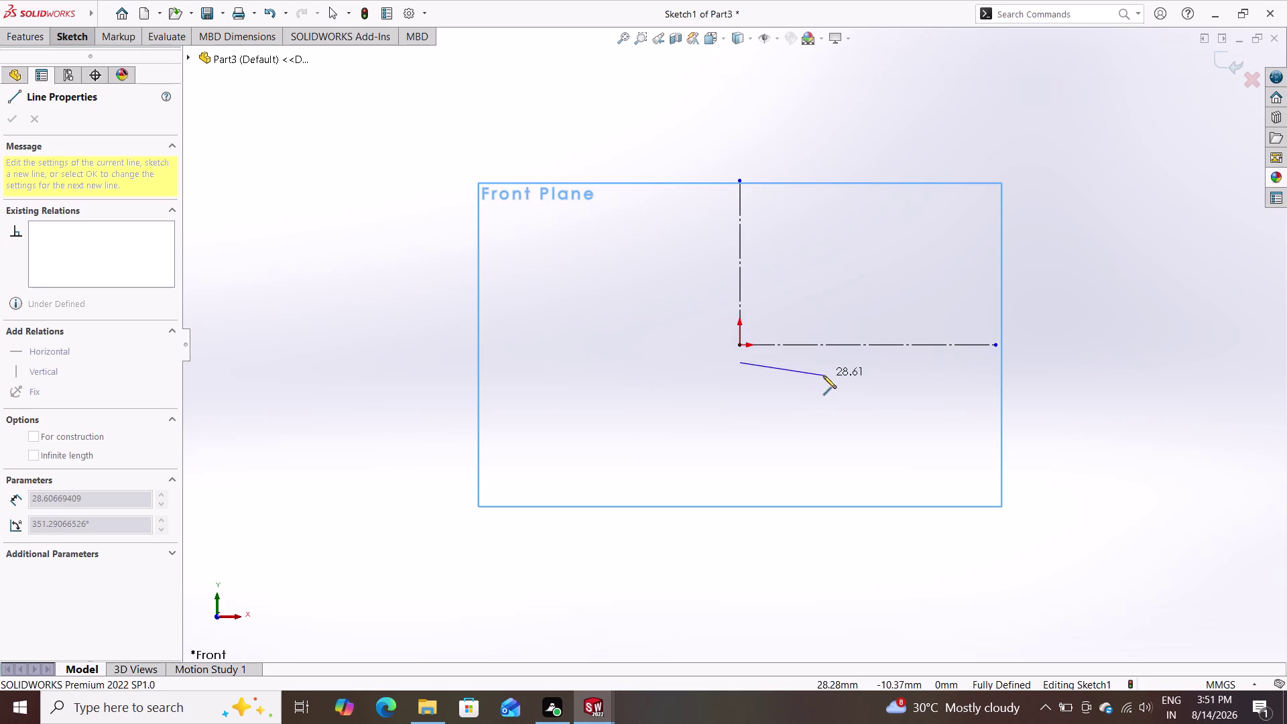
click(823, 363)
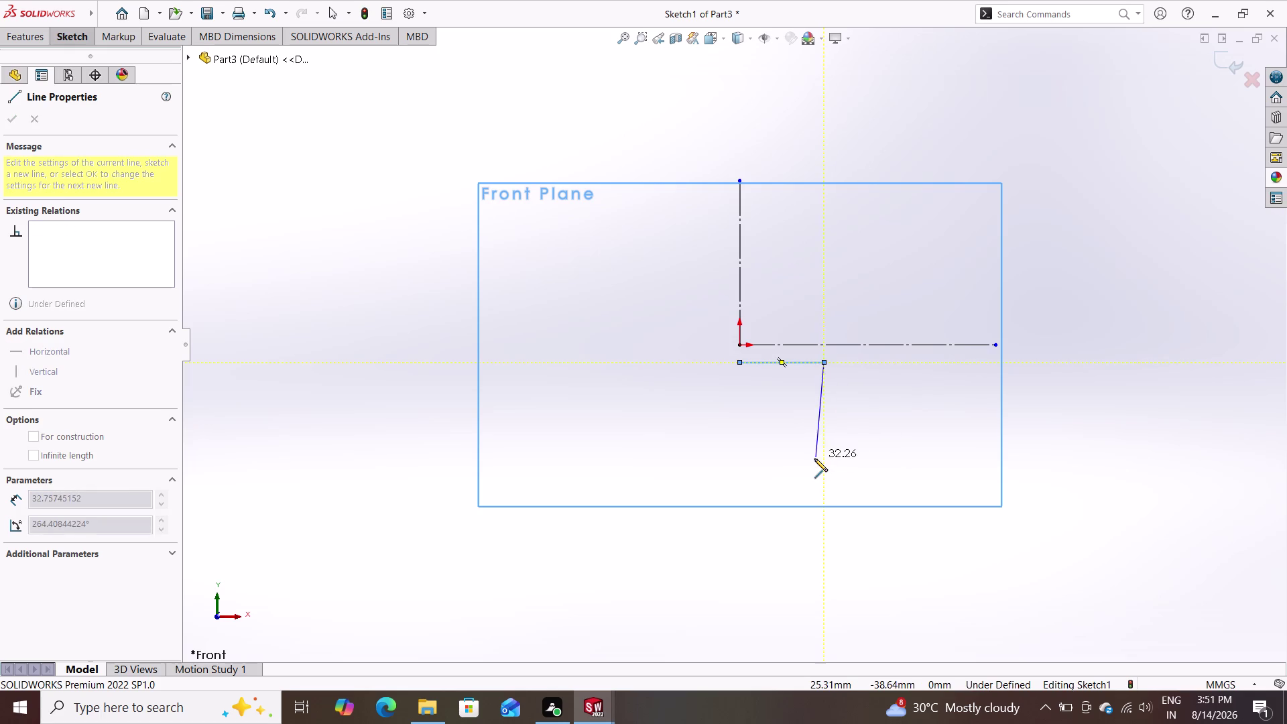
click(827, 458)
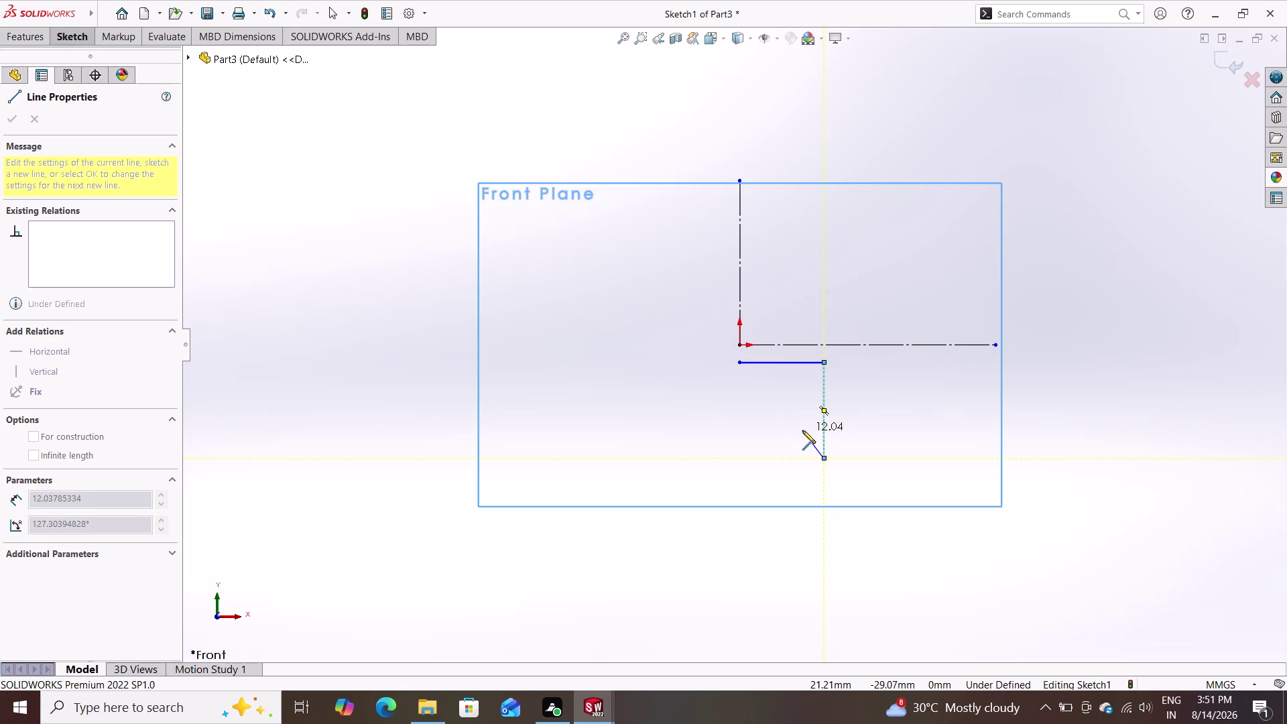
double_click(788, 423)
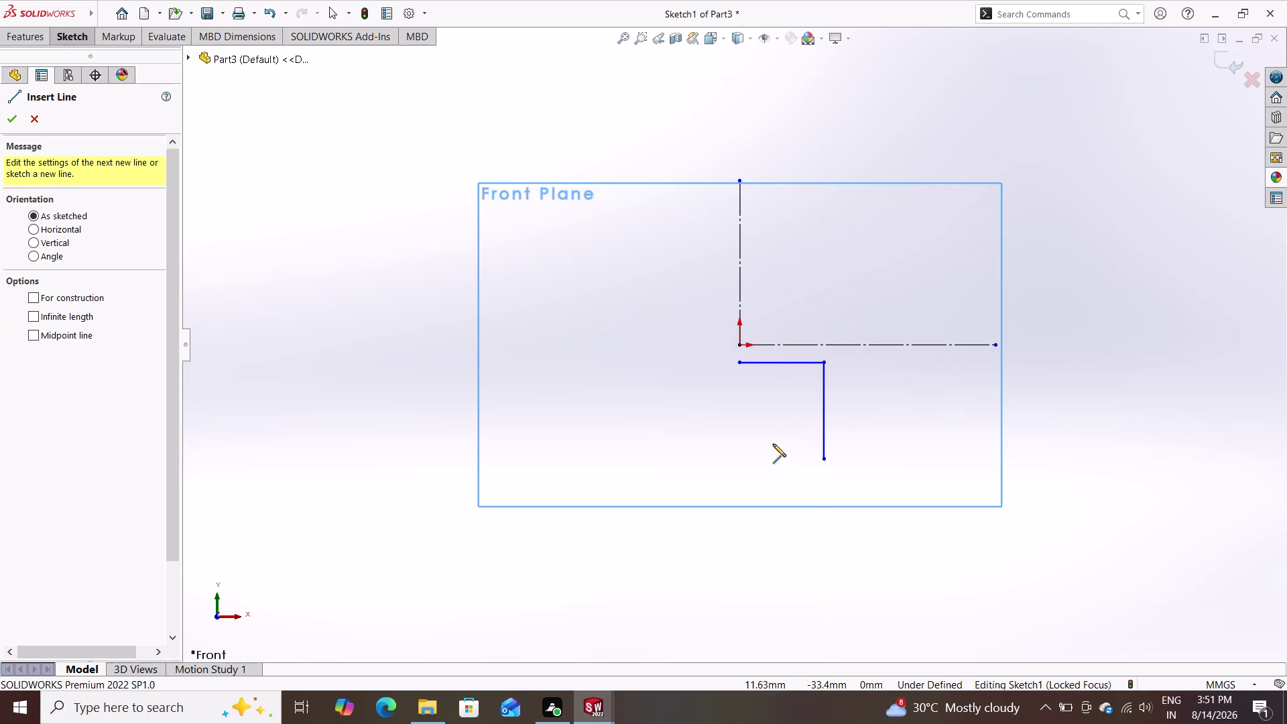
double_click(822, 459)
Reselect the Line tool from the Sketch toolbar after several stray clicks.
click(65, 44)
click(125, 52)
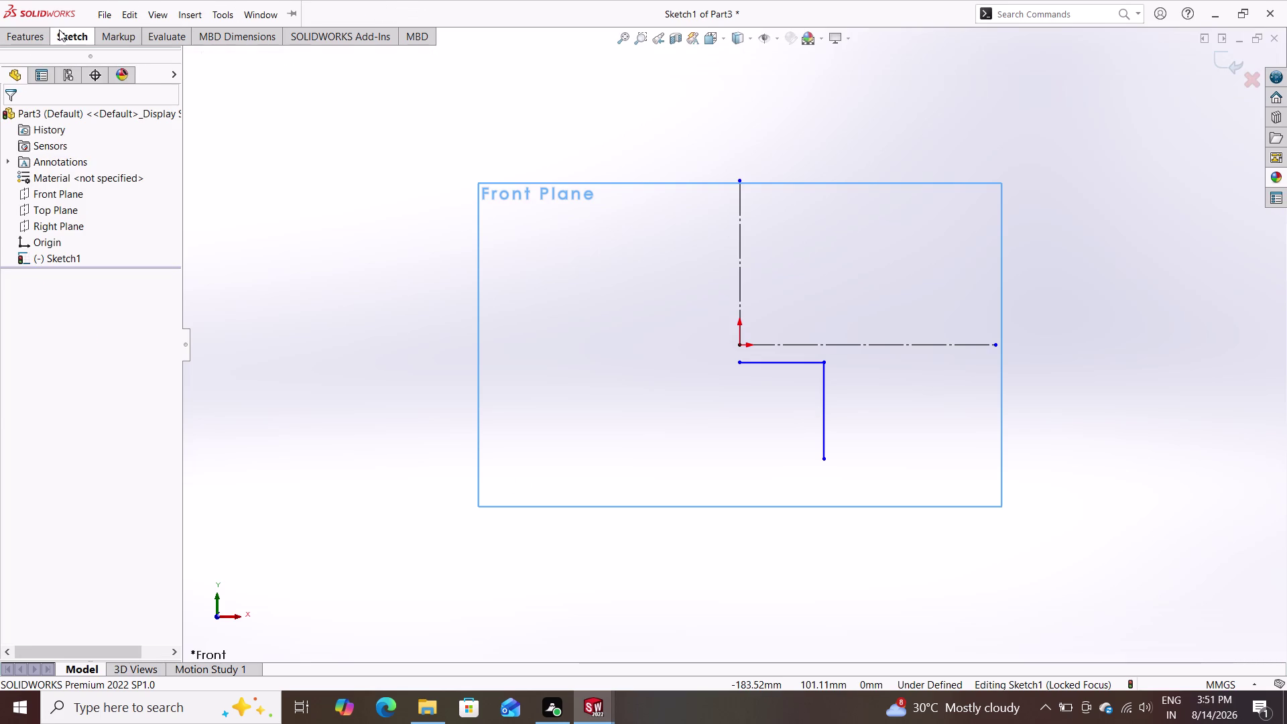
click(59, 29)
double_click(125, 56)
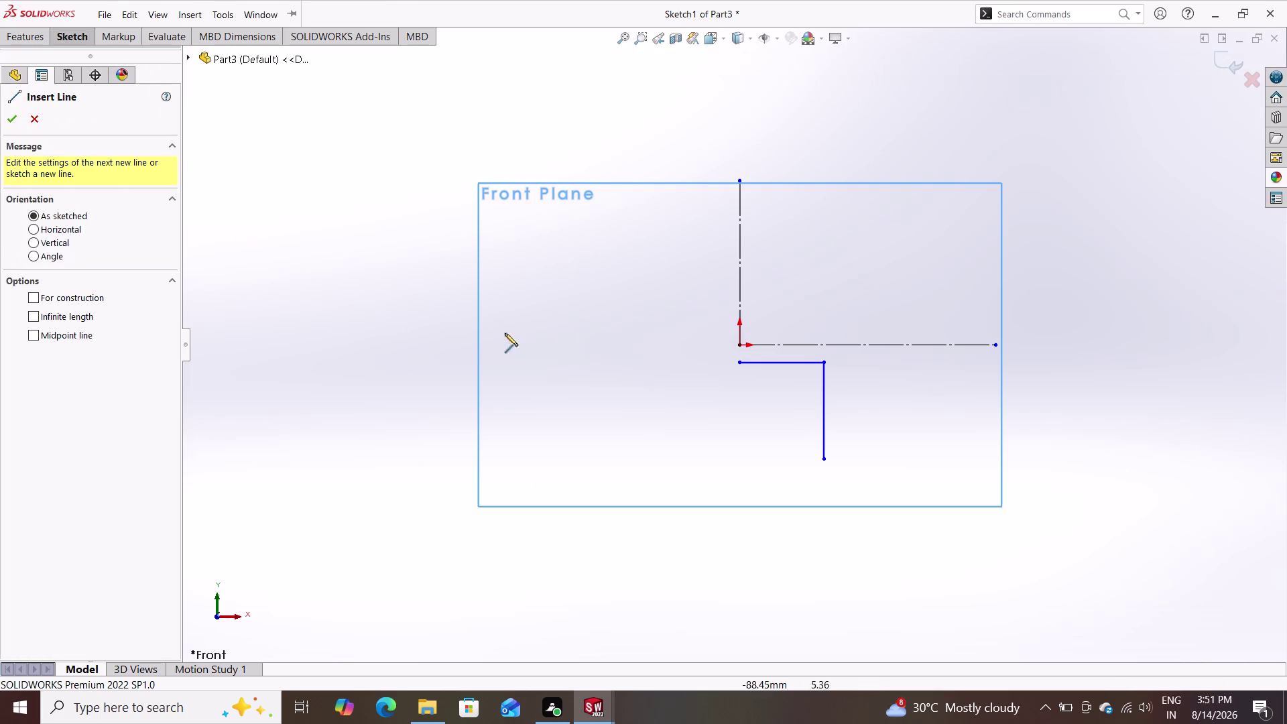
triple_click(820, 460)
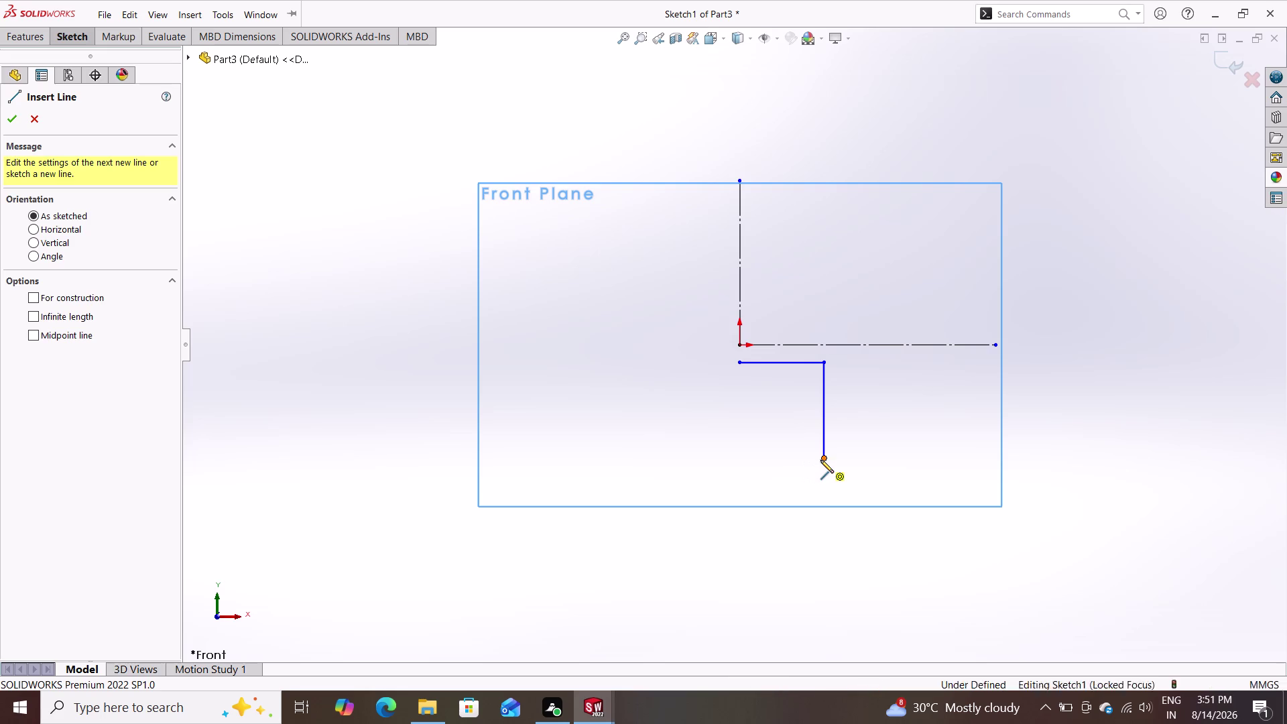
double_click(778, 415)
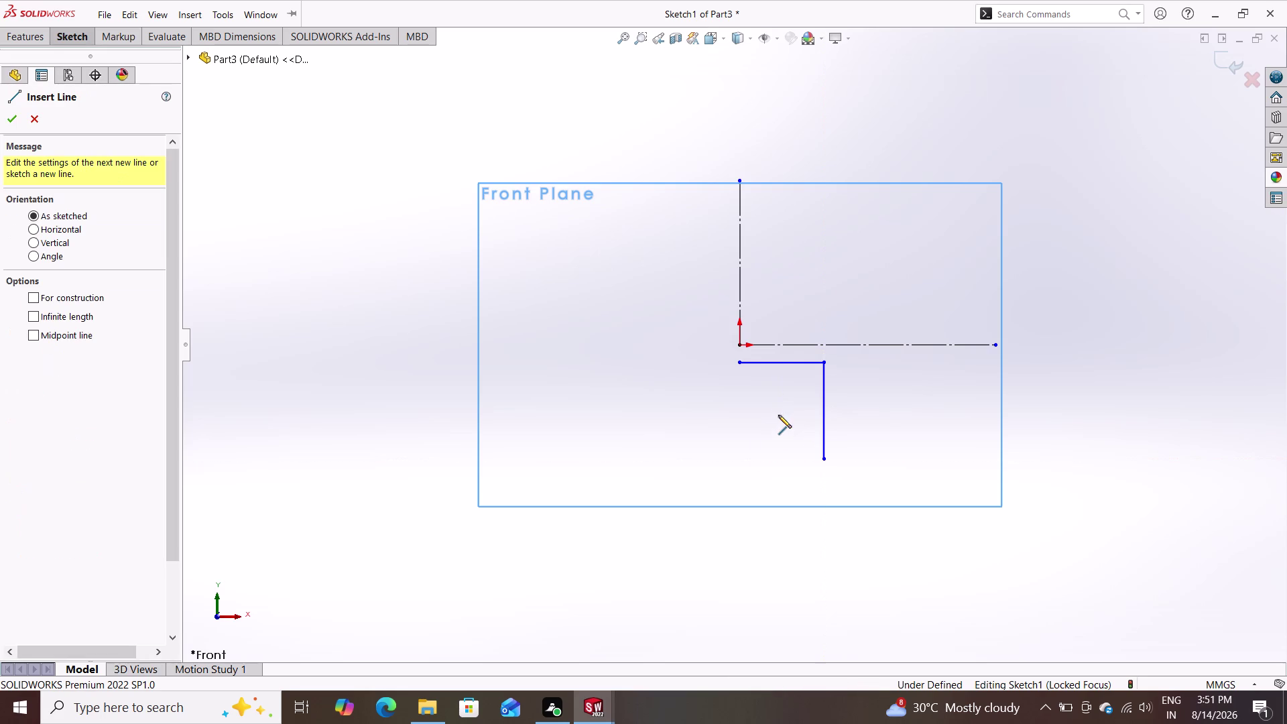
click(8, 120)
click(79, 29)
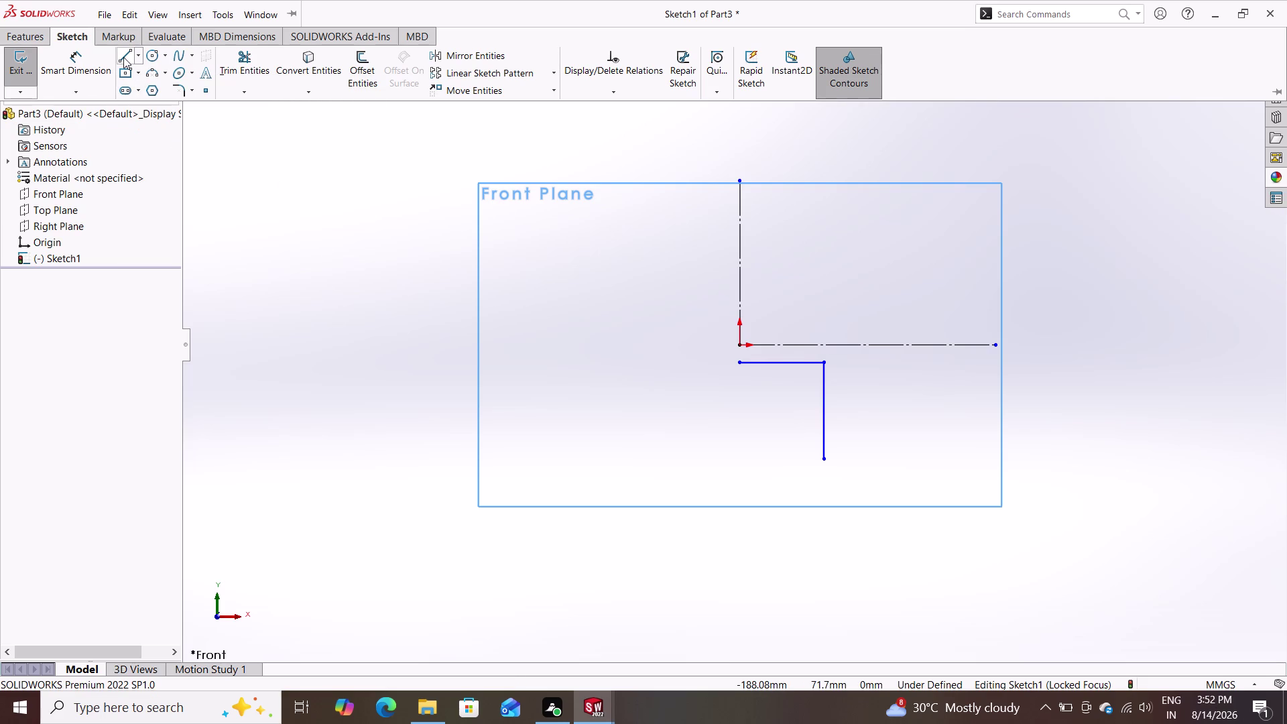
click(124, 57)
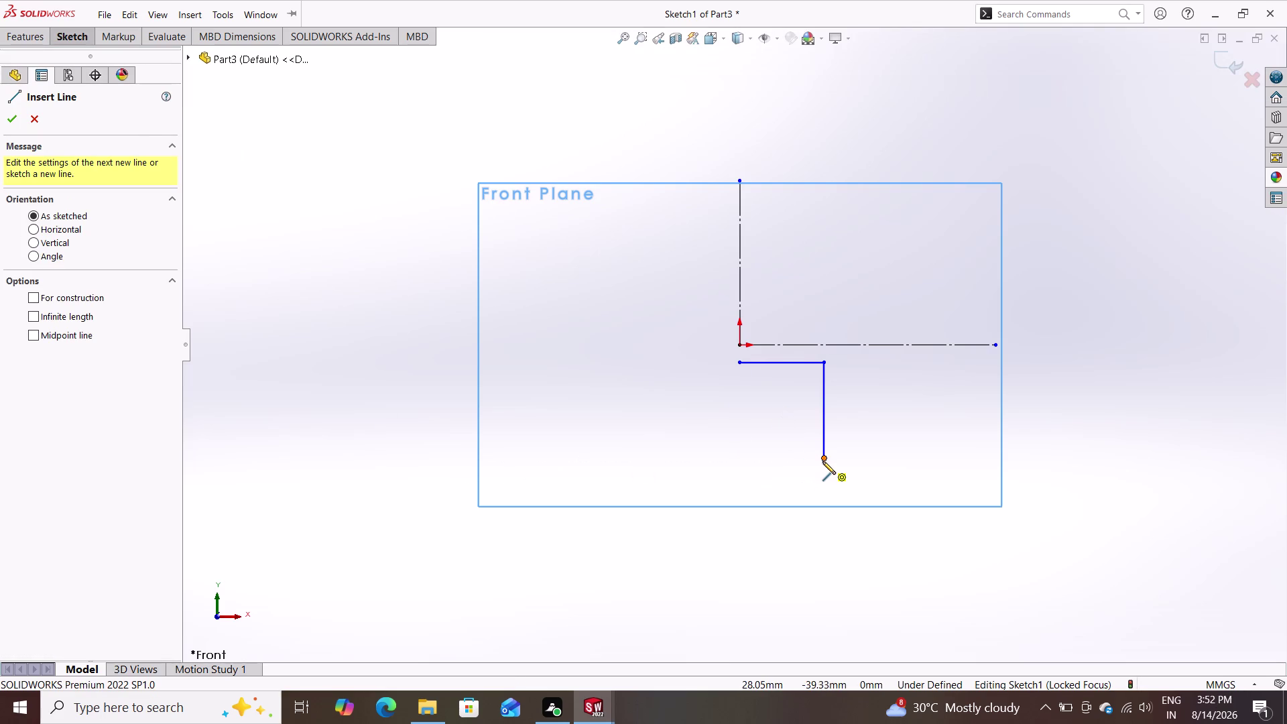
Sketch the V-notch lines and bottom flat, closing the outline at the top line.
click(822, 461)
click(774, 404)
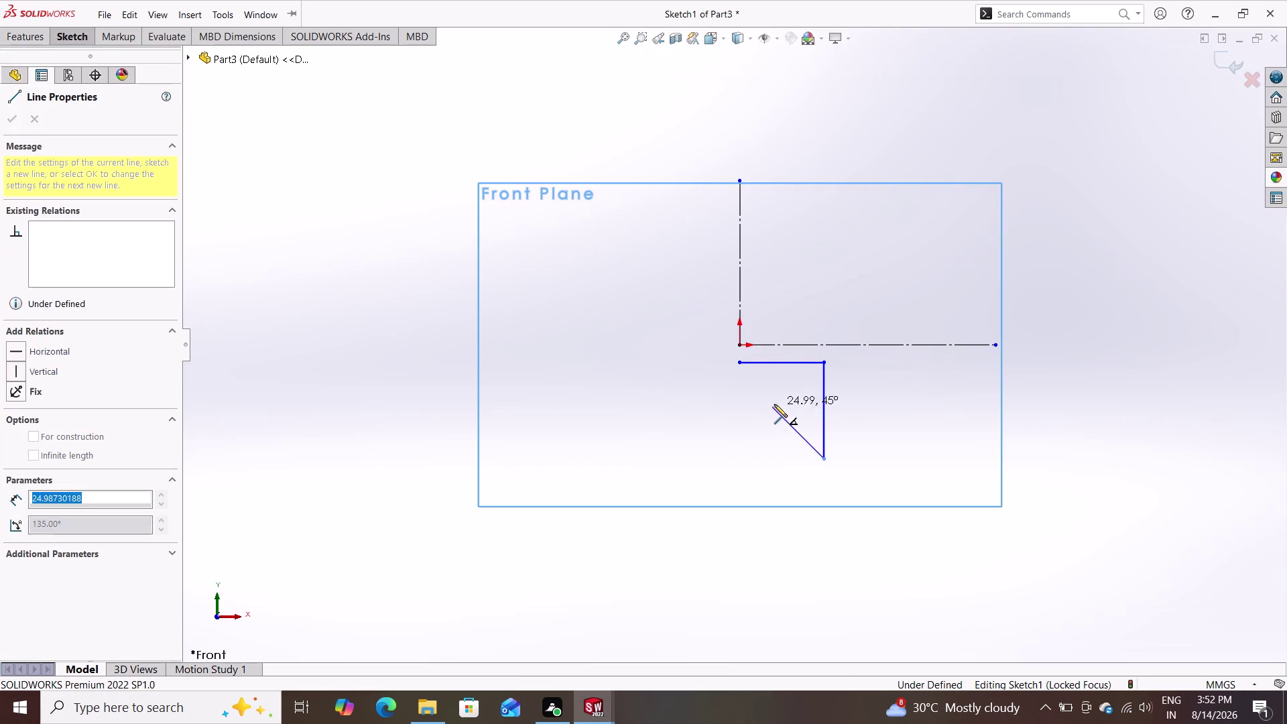
click(747, 451)
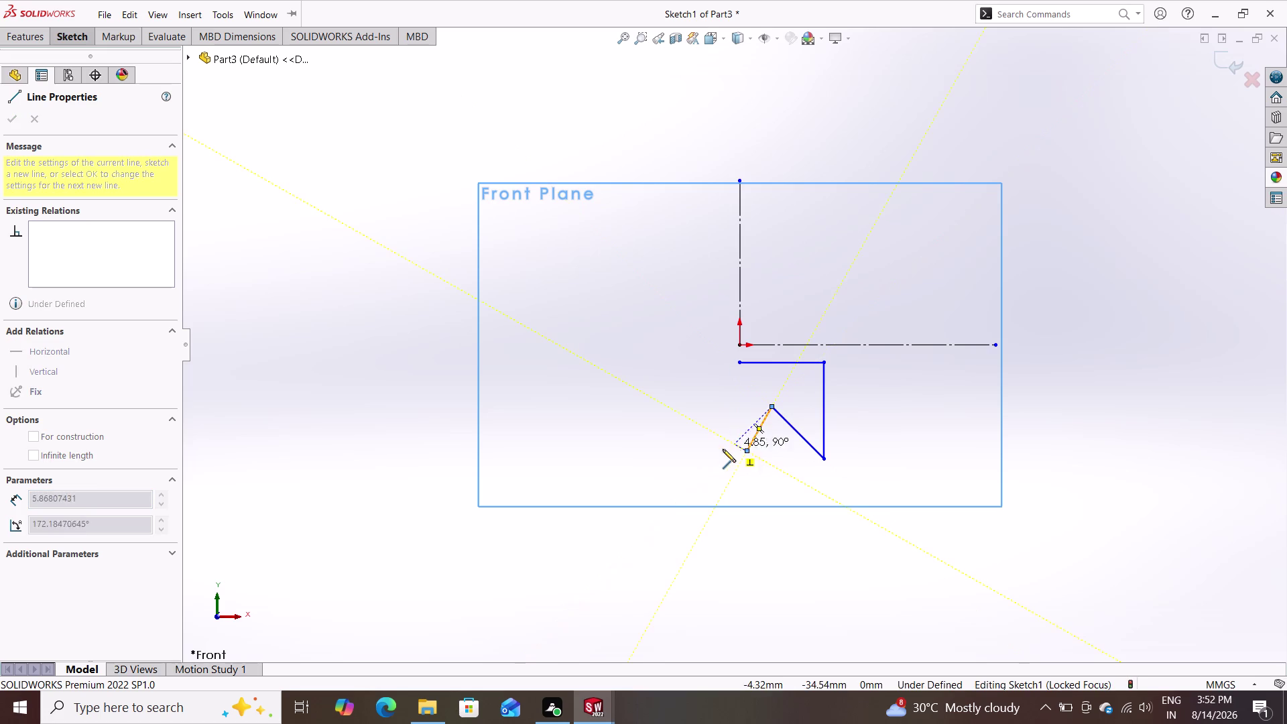
click(714, 451)
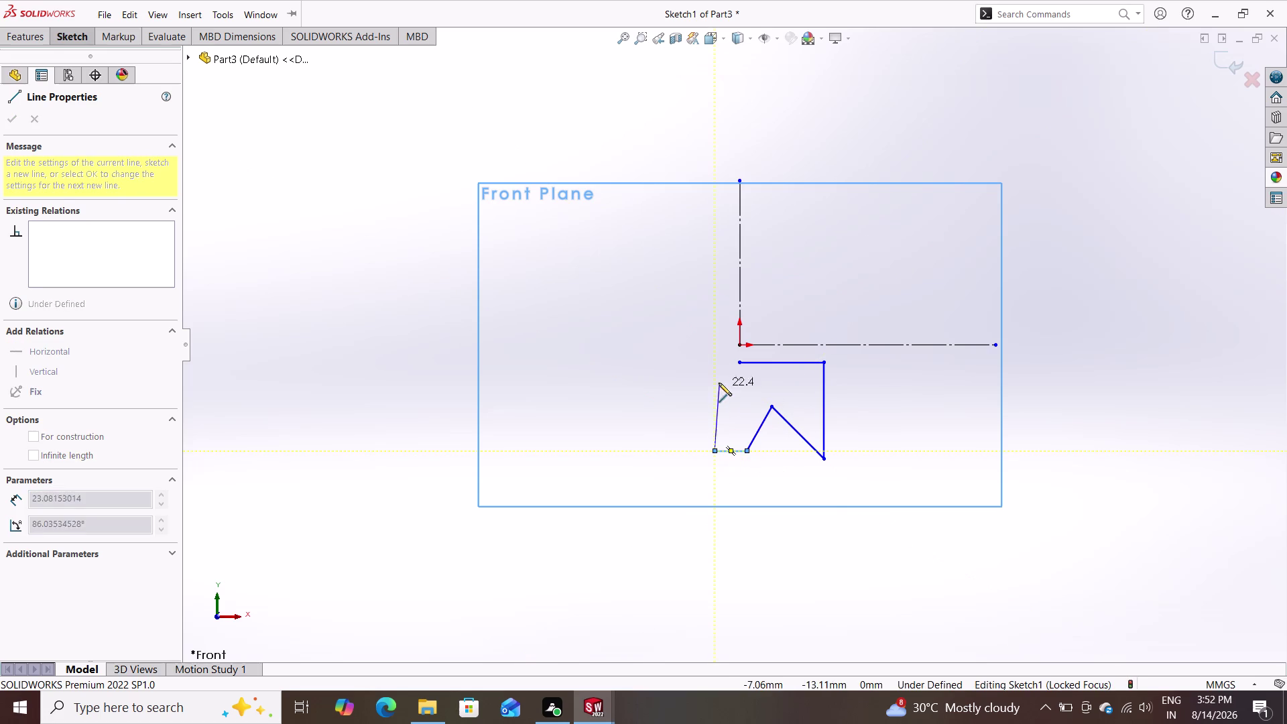
click(711, 363)
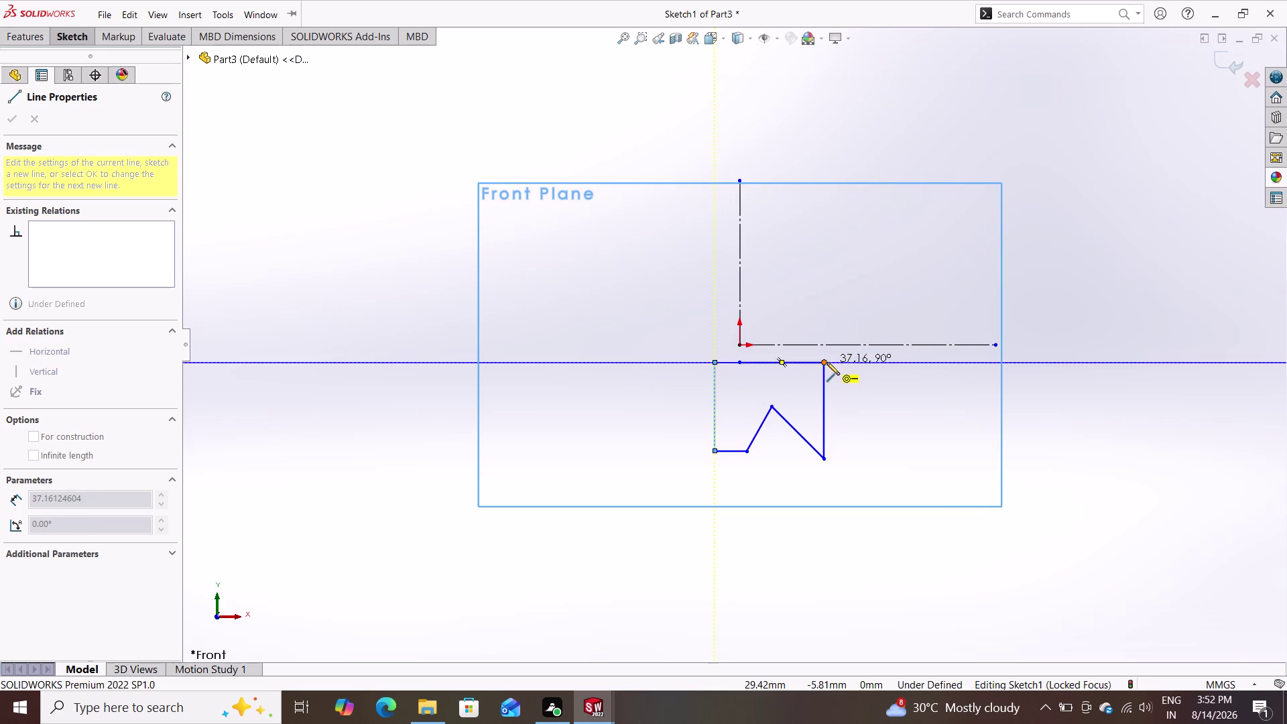
click(827, 362)
Stop drawing and delete the block's top edge line.
key(Escape)
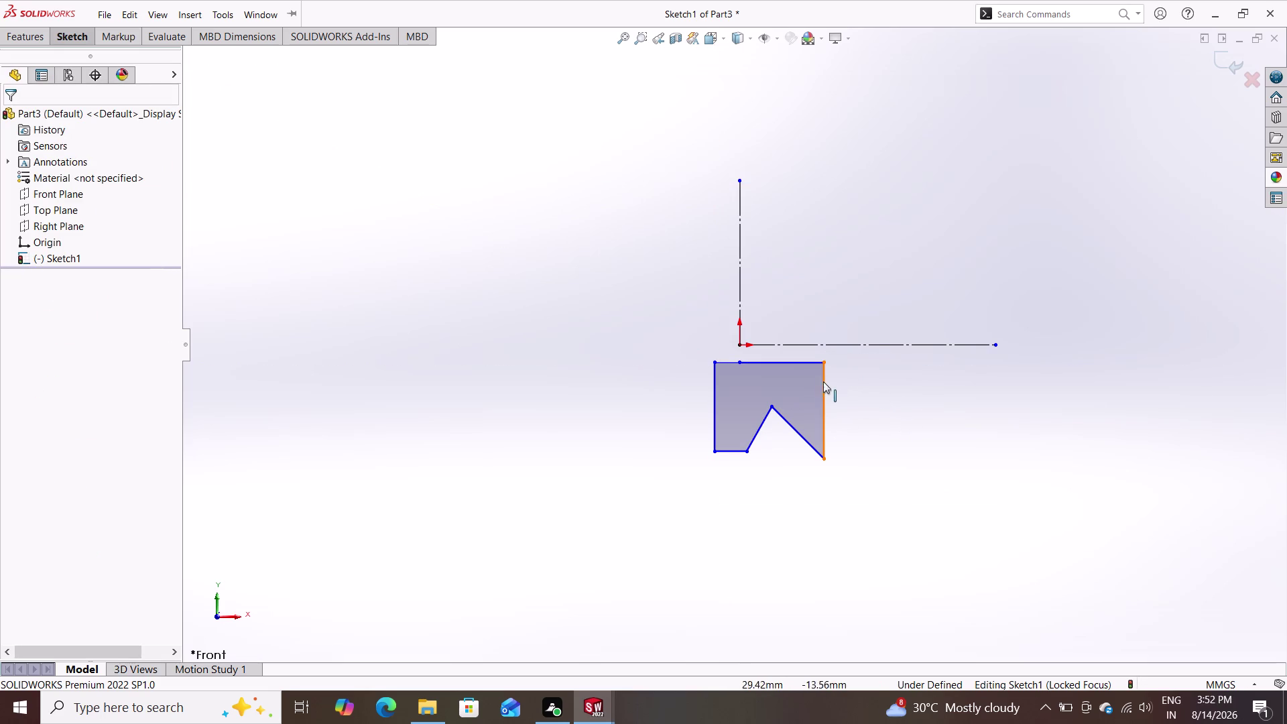
click(790, 361)
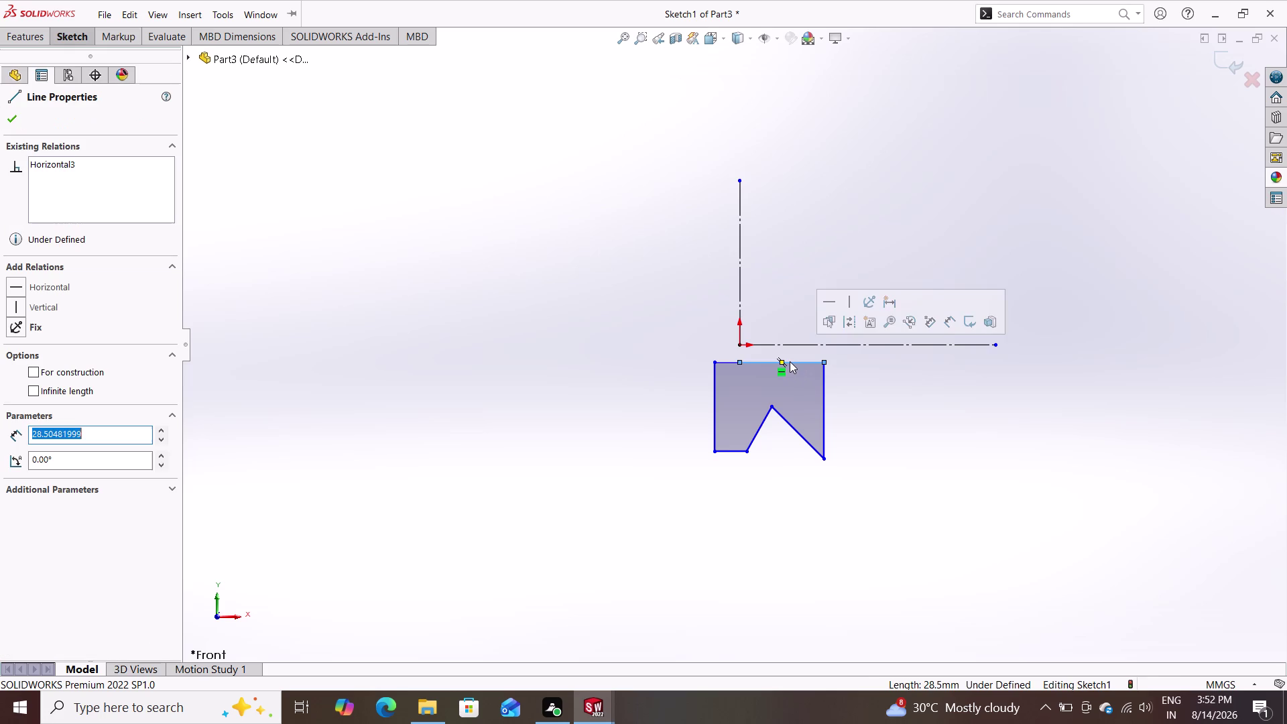
key(Delete)
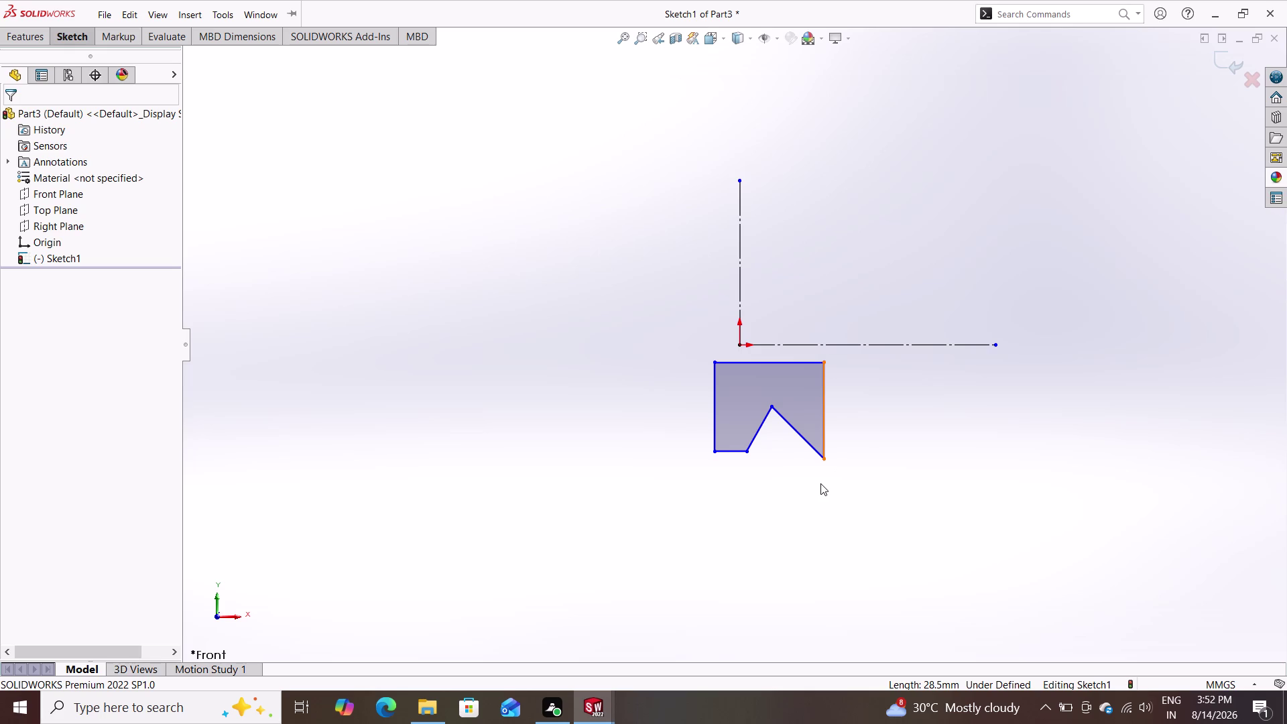
Undo every notched-profile line back to the two construction lines, then reselect Line.
key(ctrl+z)
key(ctrl+z)
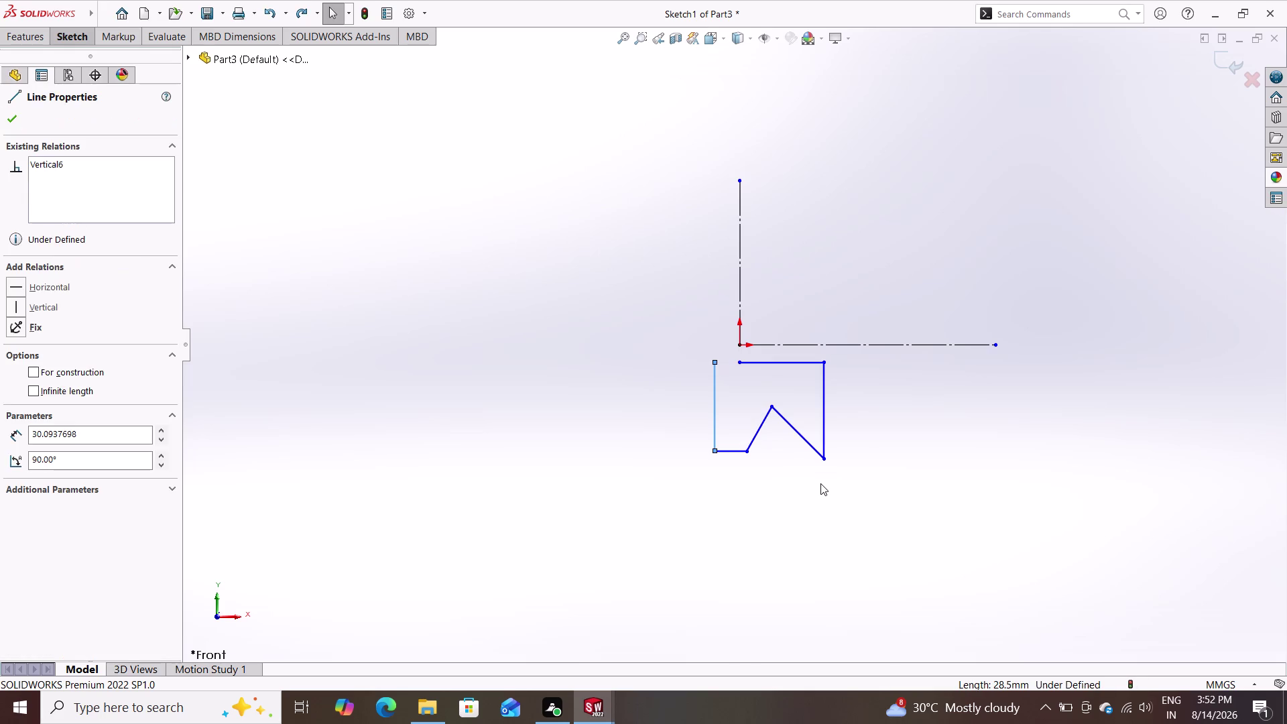
key(Escape)
key(ctrl+z)
key(ctrl+z)
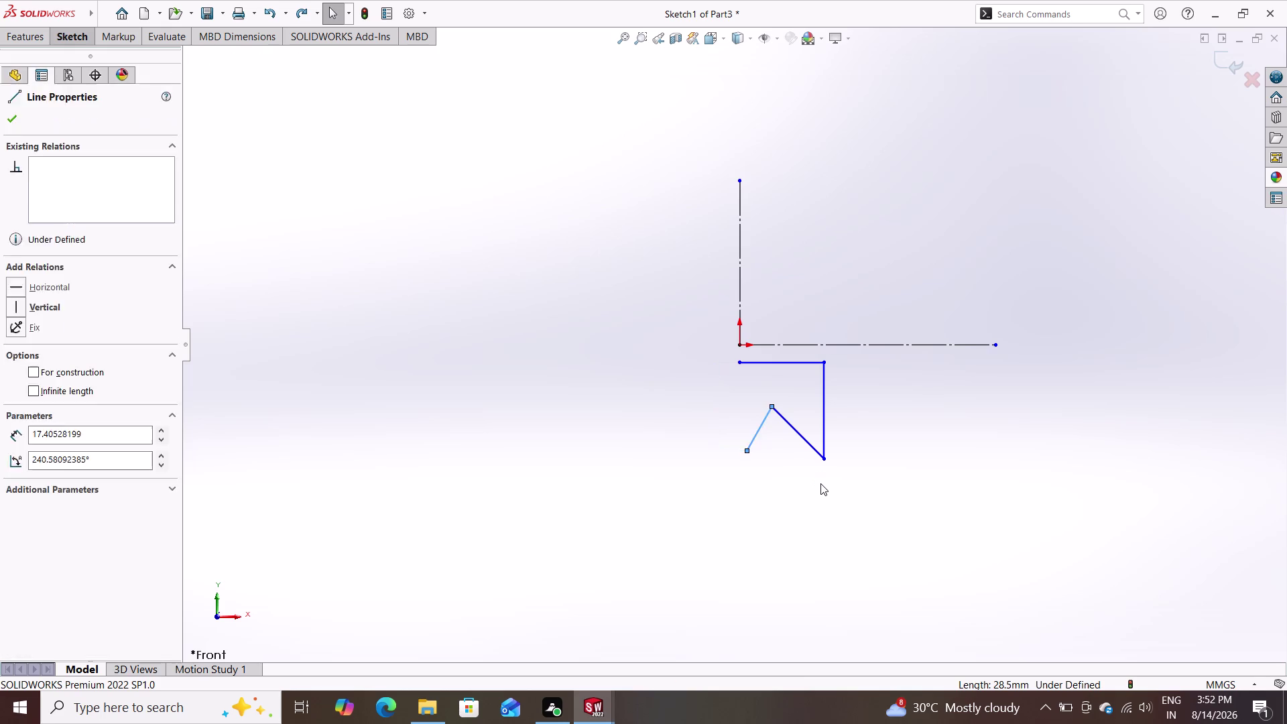
key(ctrl+z)
key(ctrl+z)
key(ctrl+z)
key(ctrl+z)
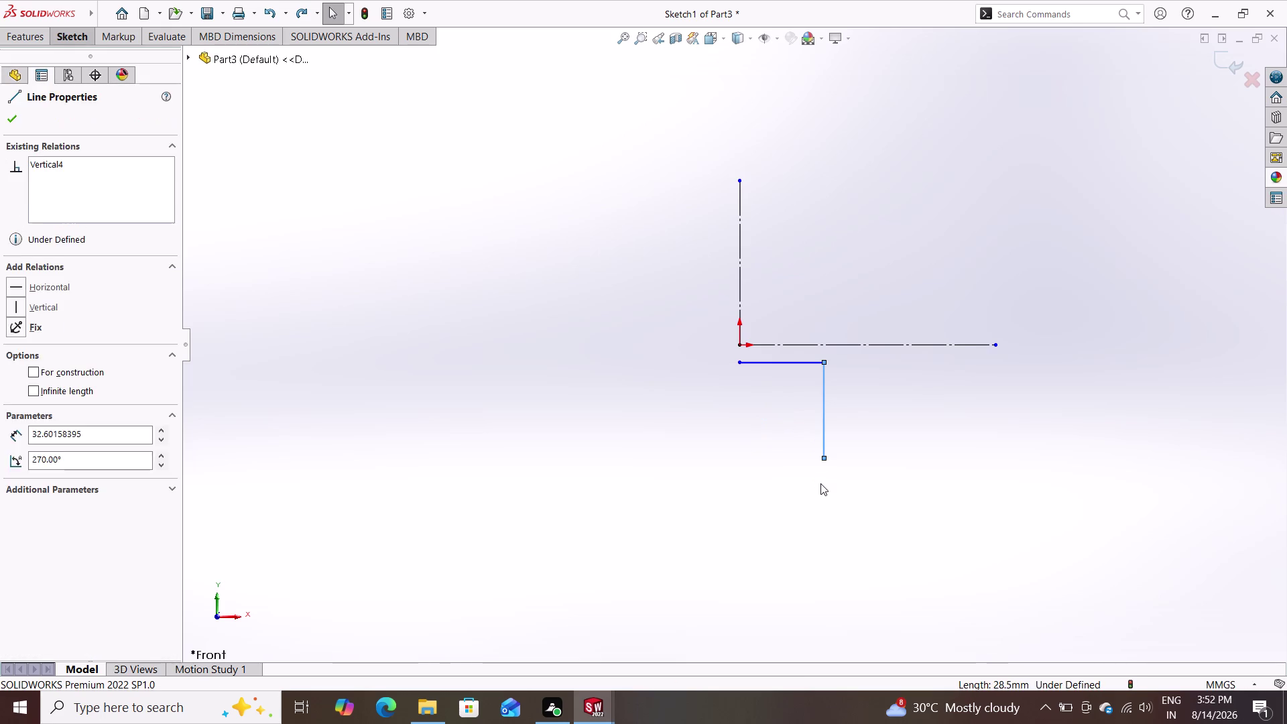
key(ctrl+z)
key(ctrl+z)
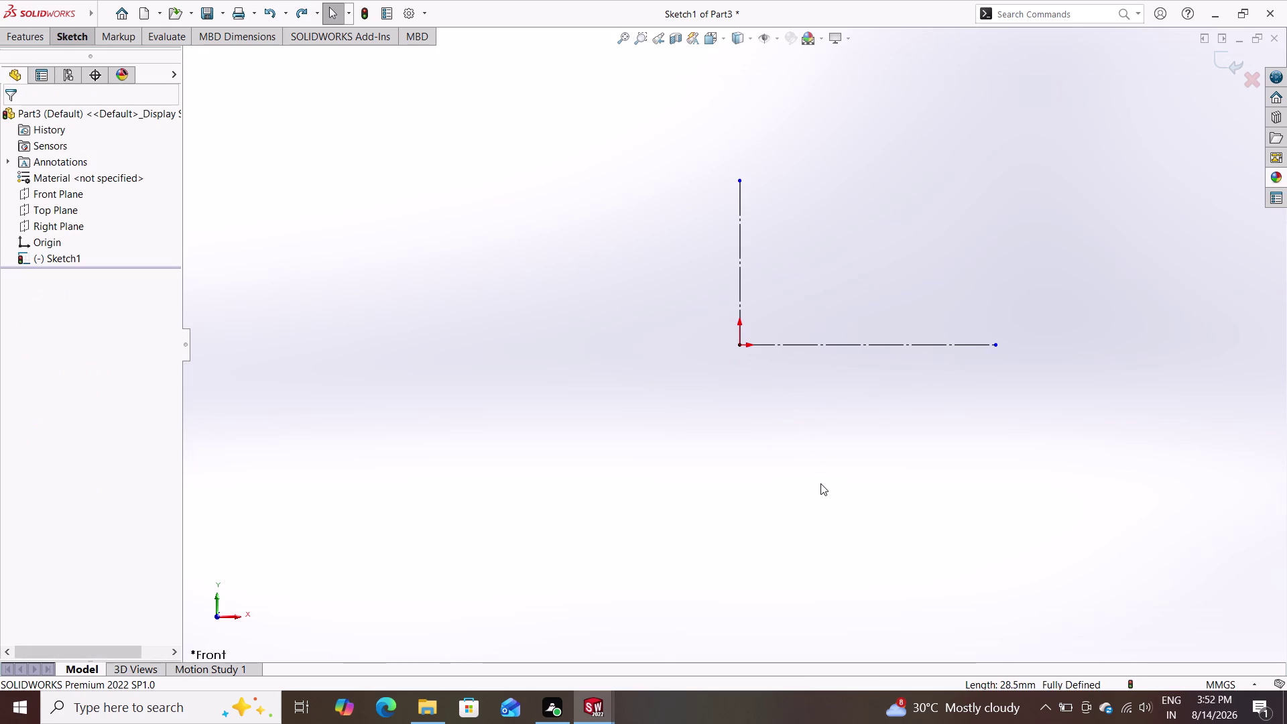
click(76, 32)
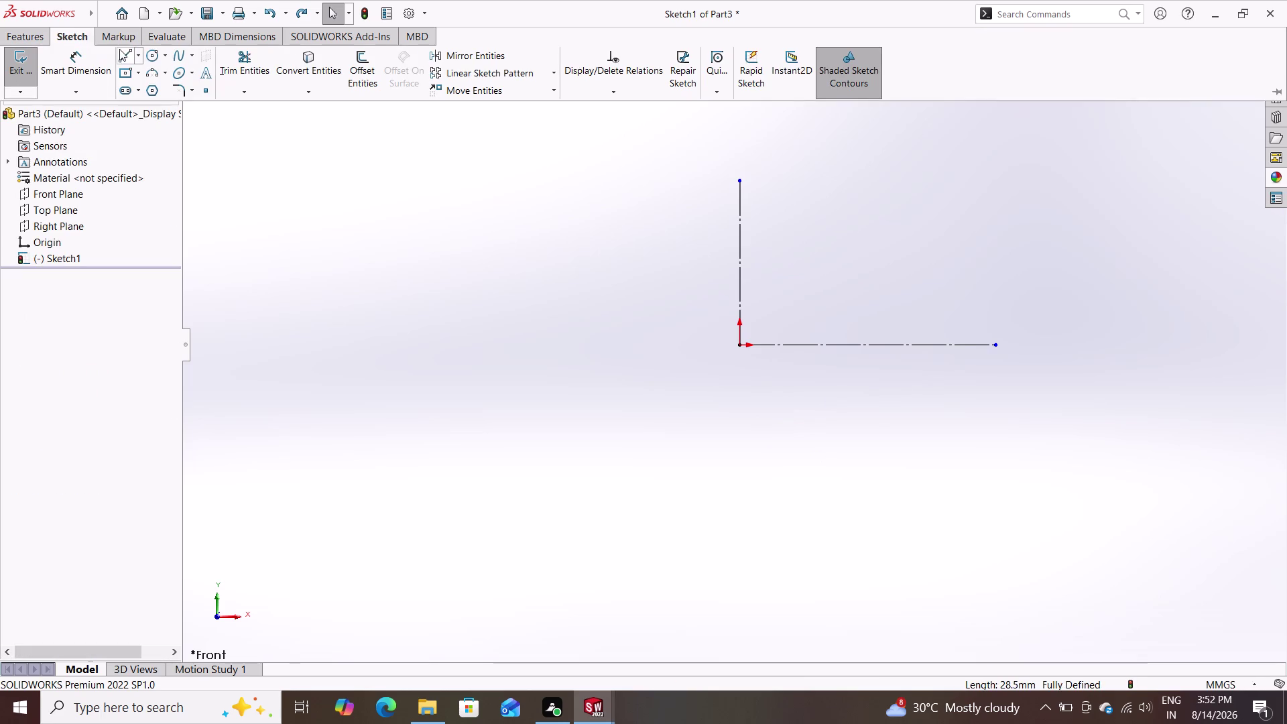
click(122, 51)
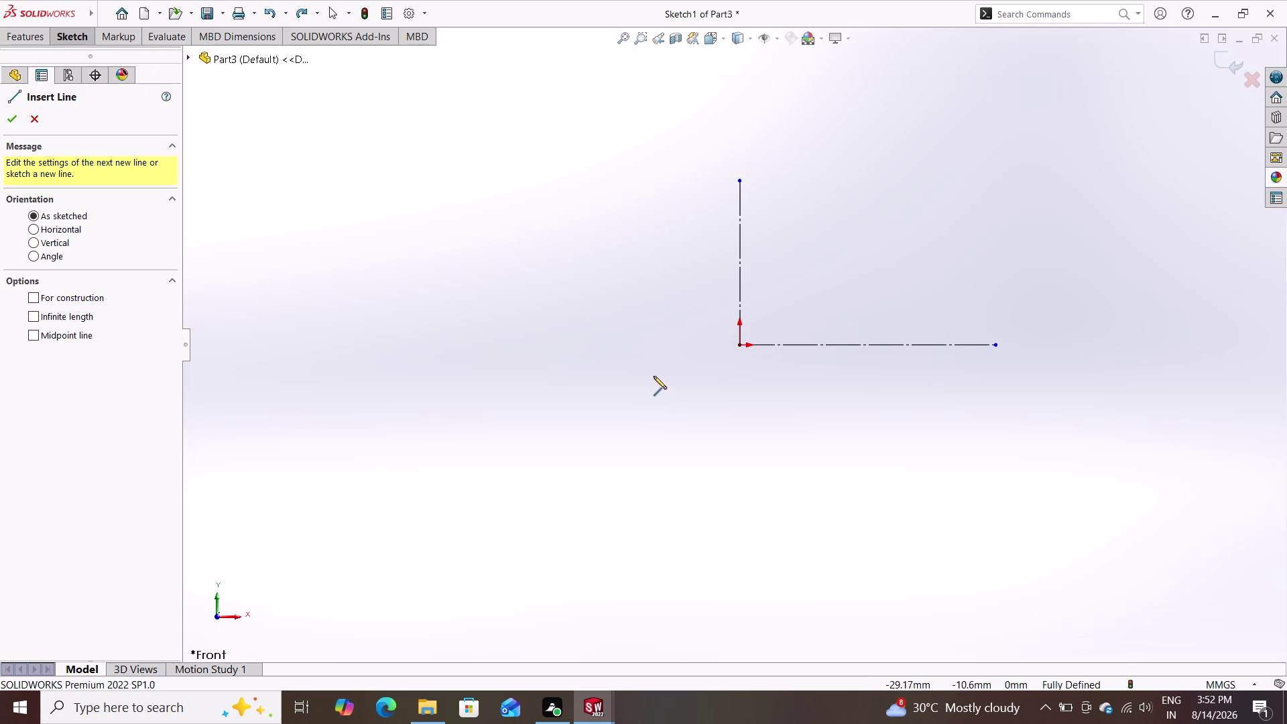
Sketch the top edge, right edge, bottom-right flat and right arm of the V-notch.
click(652, 376)
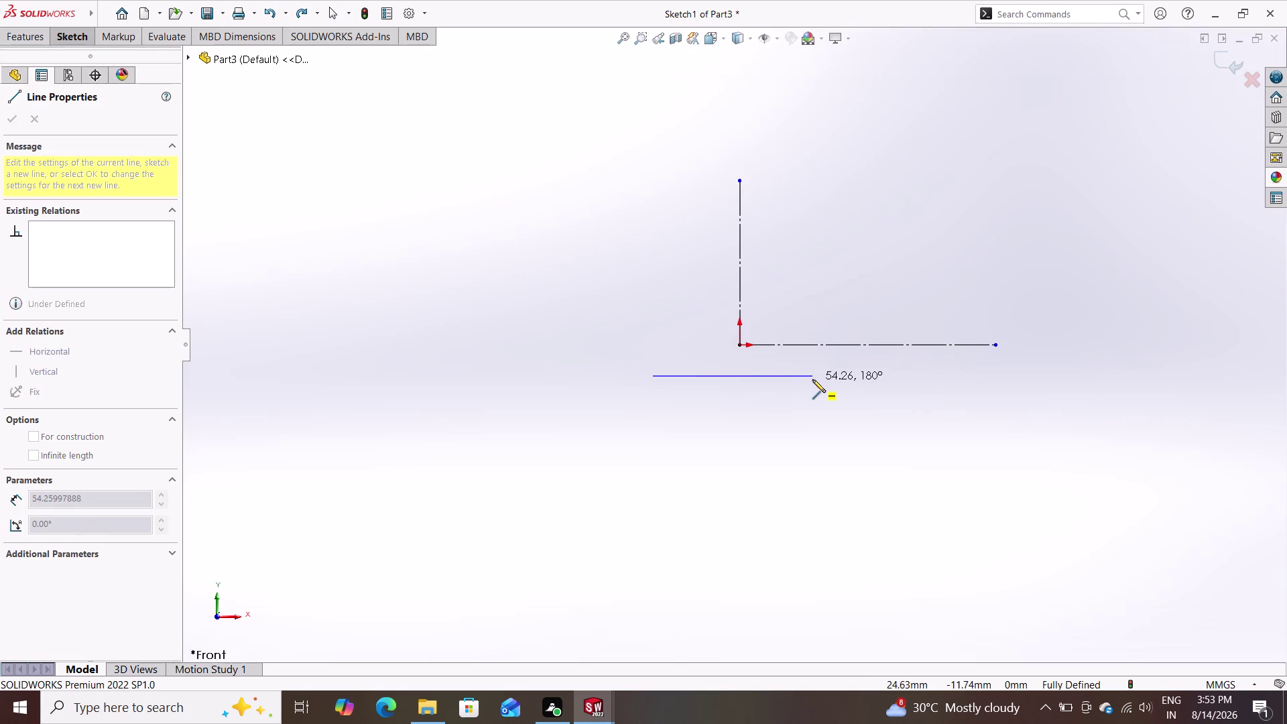
click(812, 379)
click(815, 531)
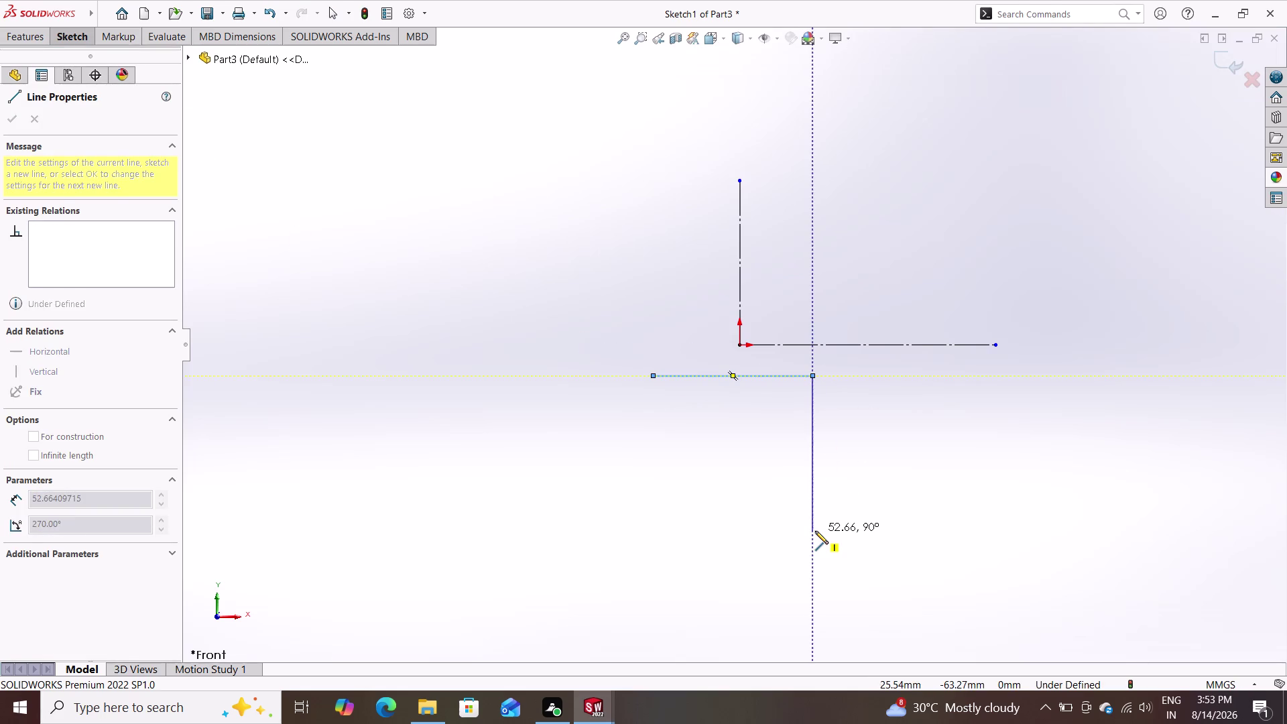
click(767, 534)
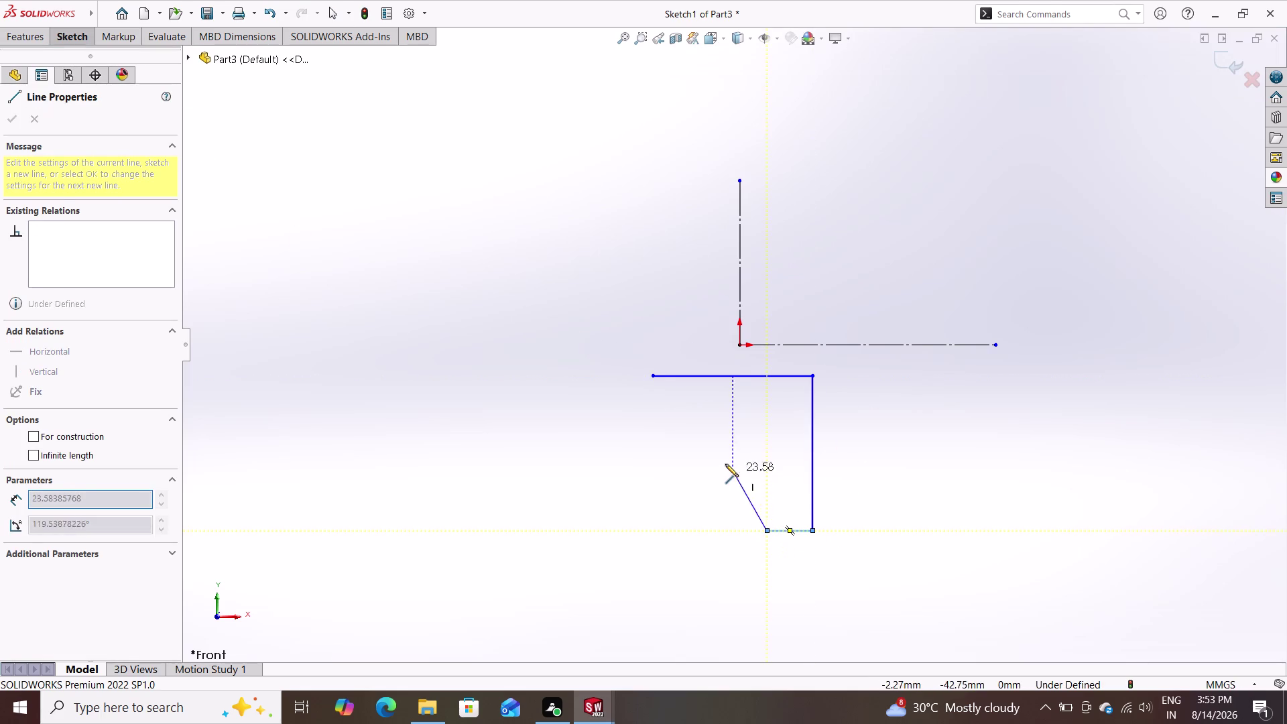
click(724, 460)
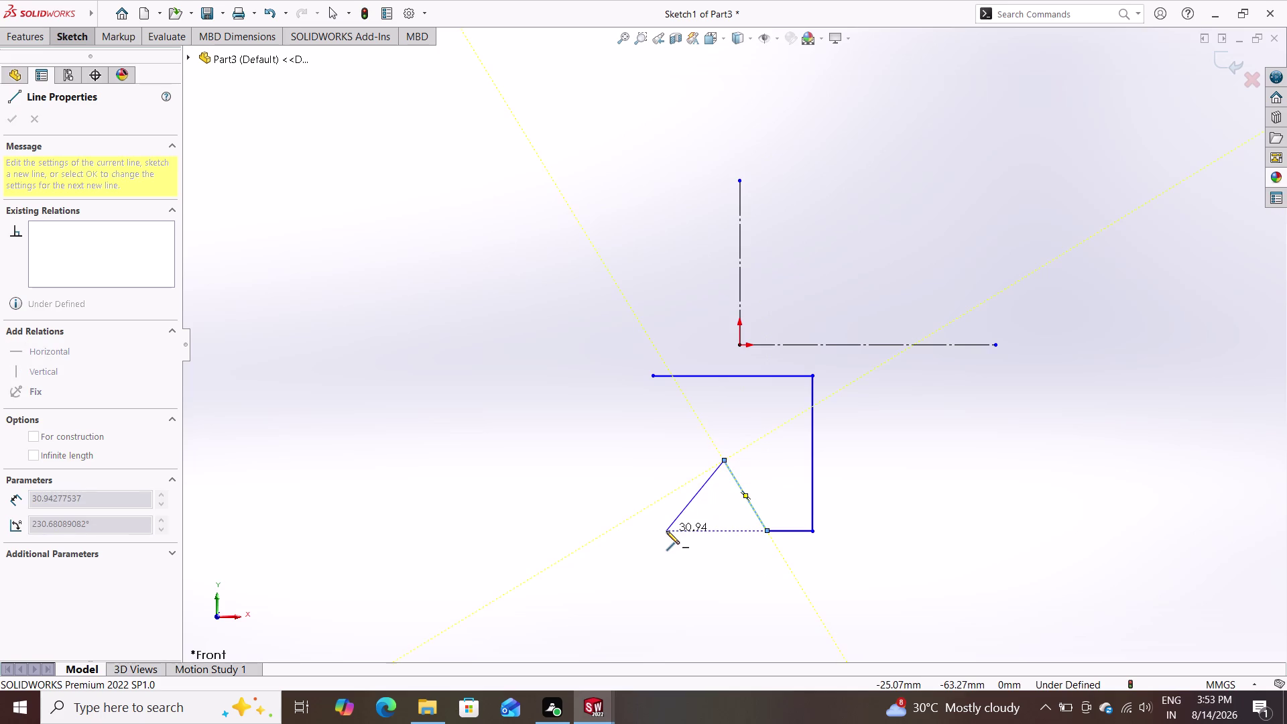
double_click(667, 531)
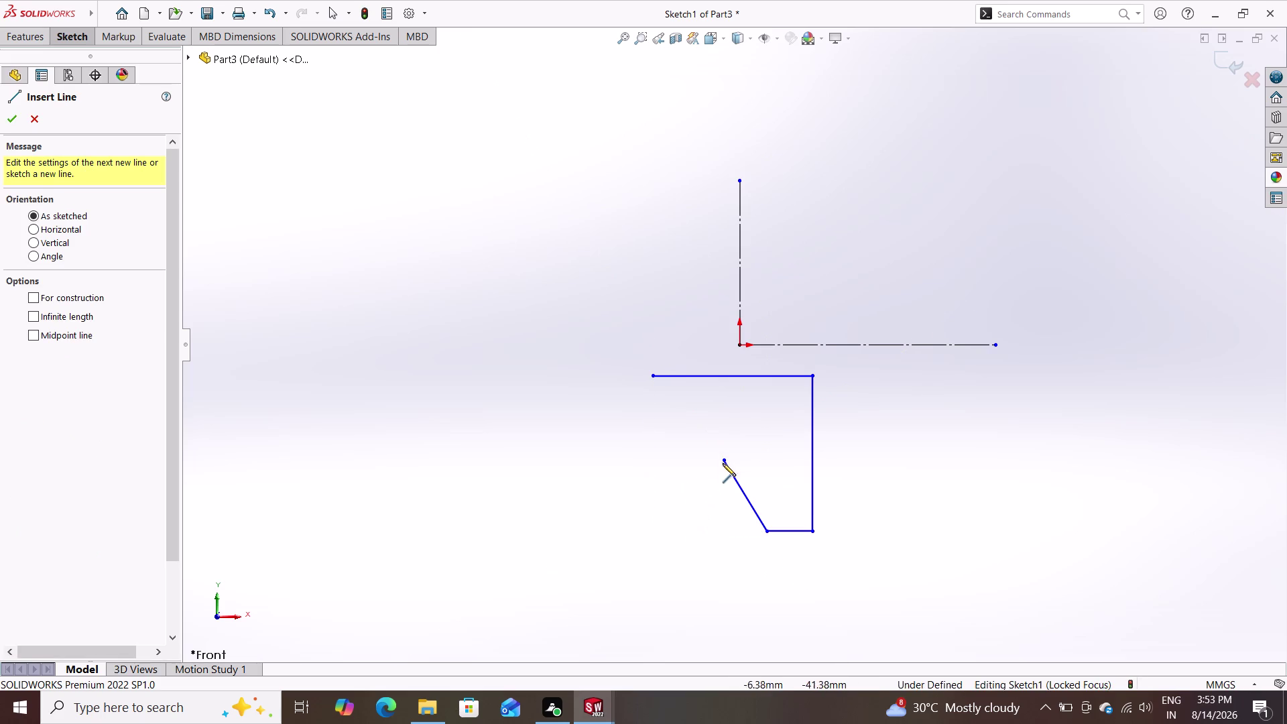
Redraw the left arm of the V-notch down from the apex.
click(723, 463)
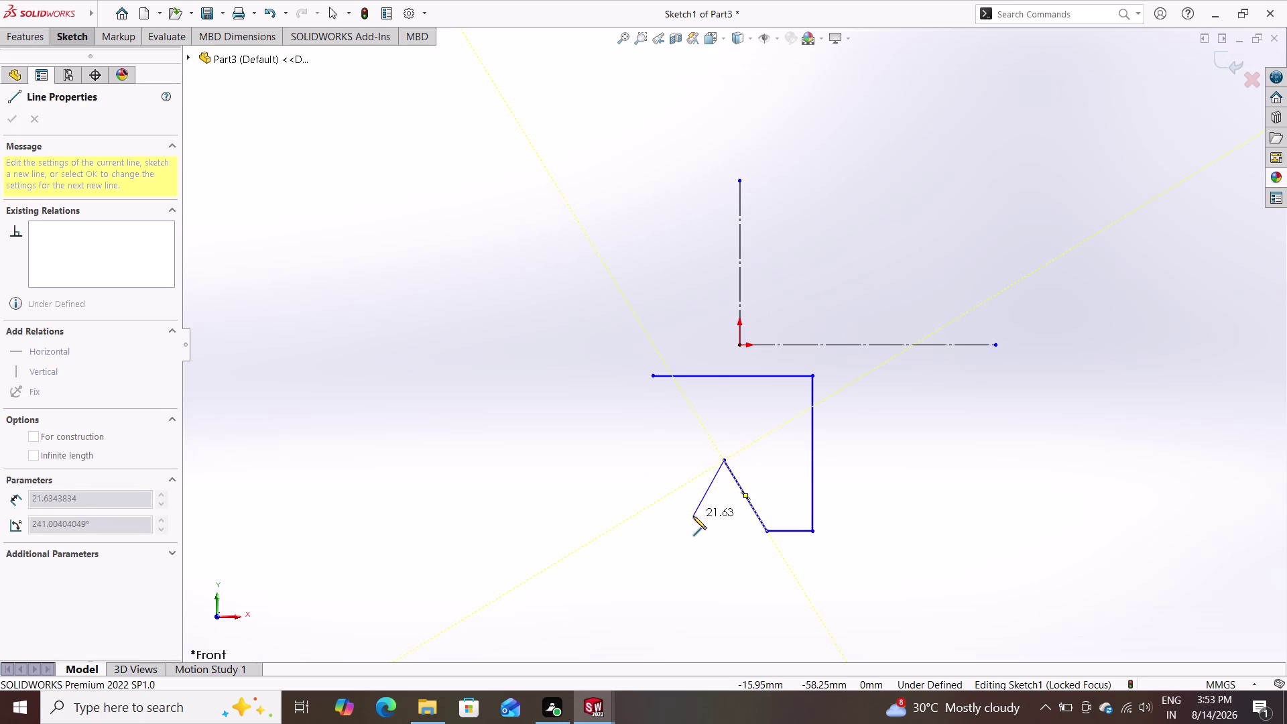
double_click(693, 527)
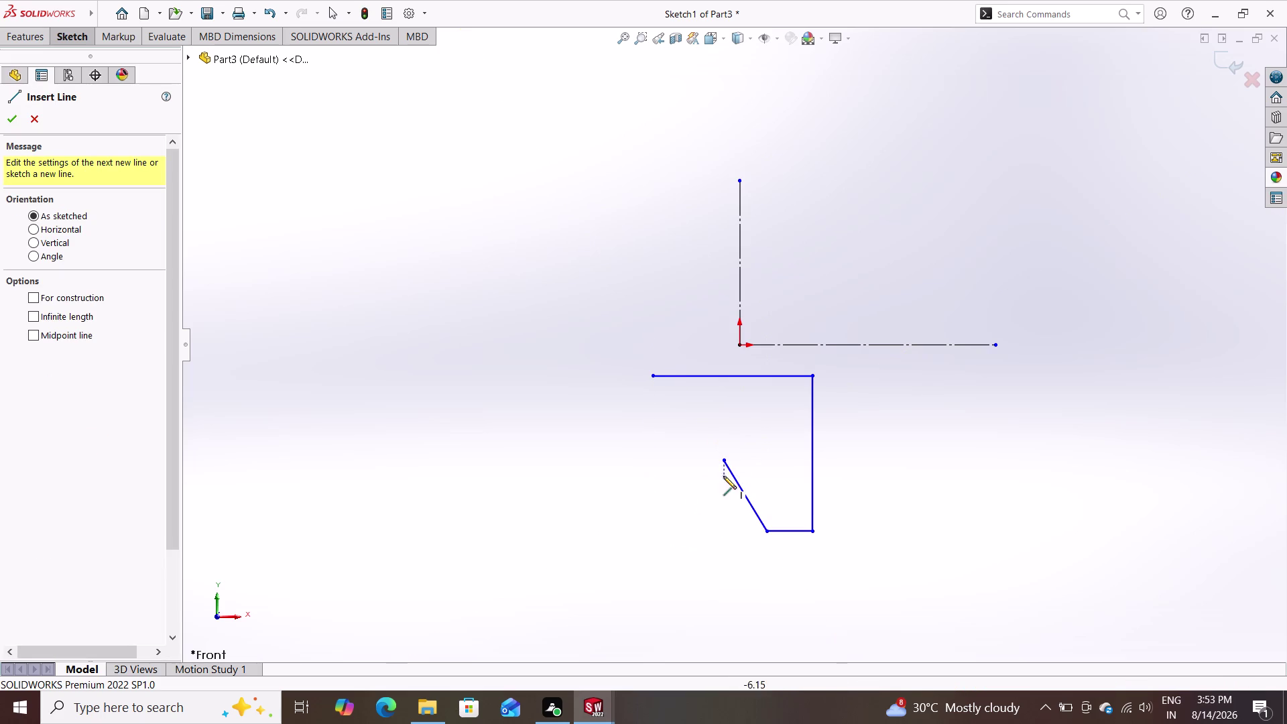
click(726, 459)
click(696, 515)
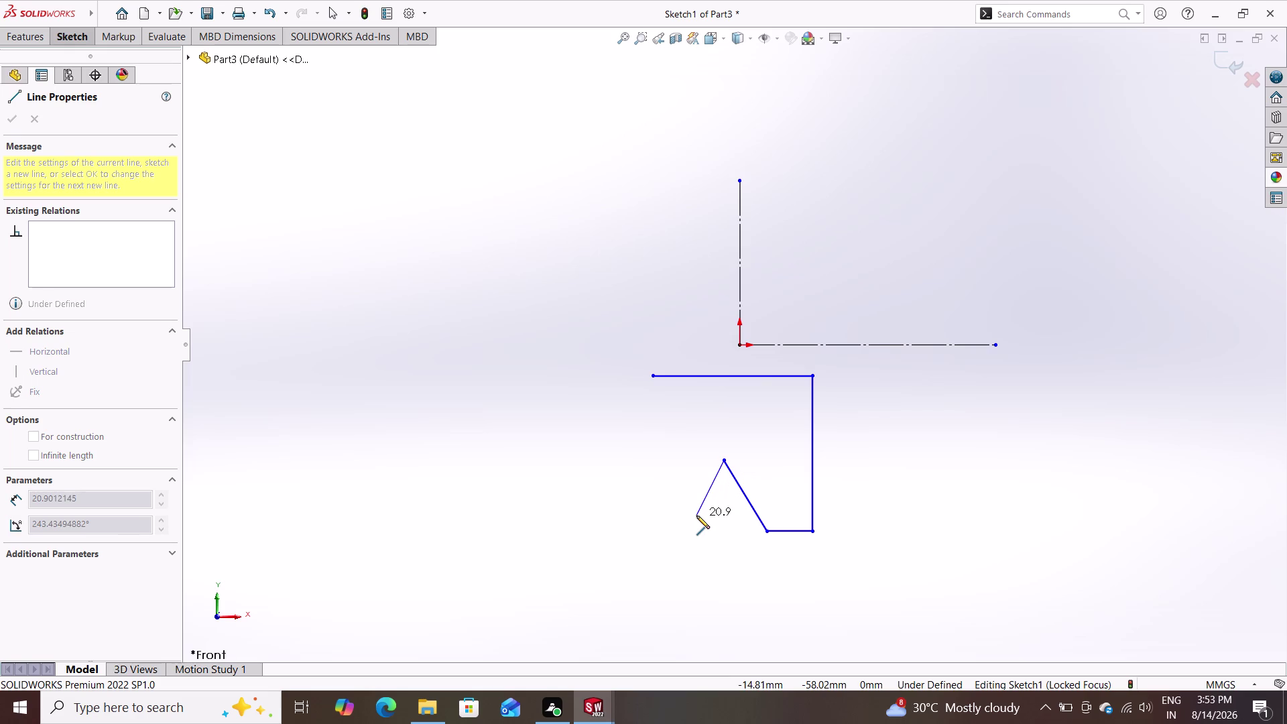
triple_click(666, 518)
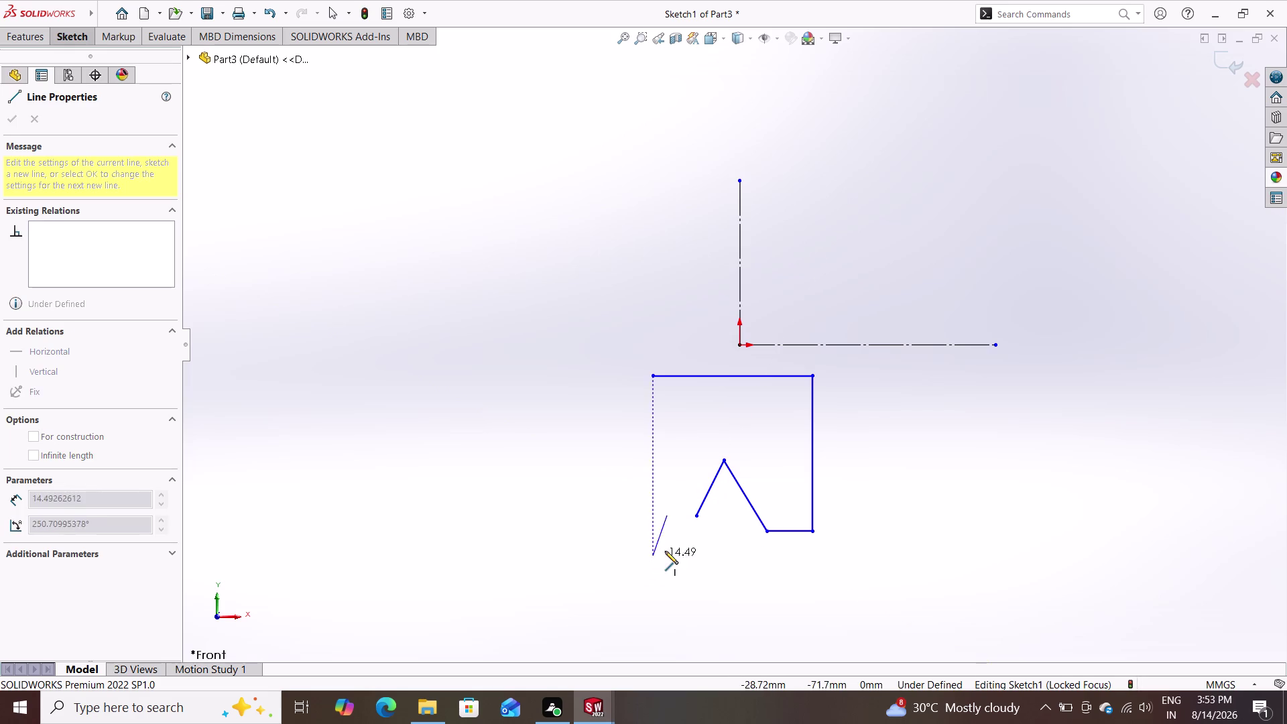
key(Escape)
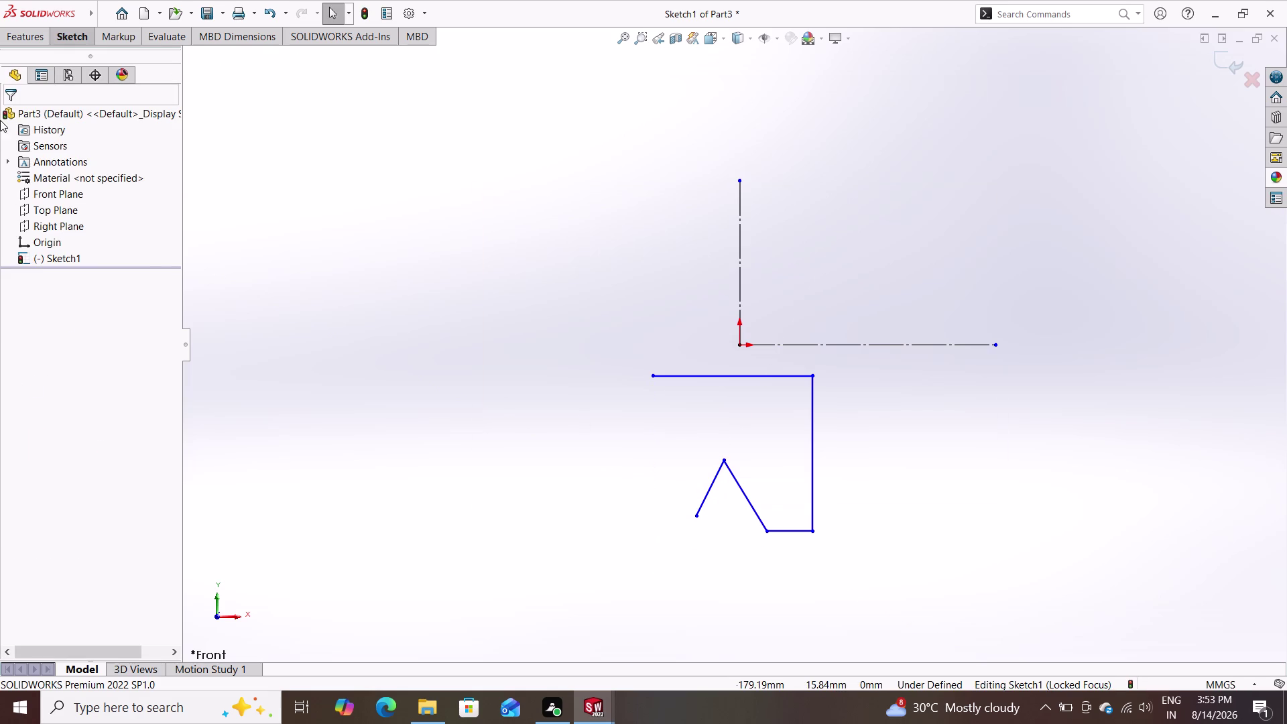
Add the bottom-left flat and left edge, closing the profile at the top-left corner.
click(61, 36)
click(126, 58)
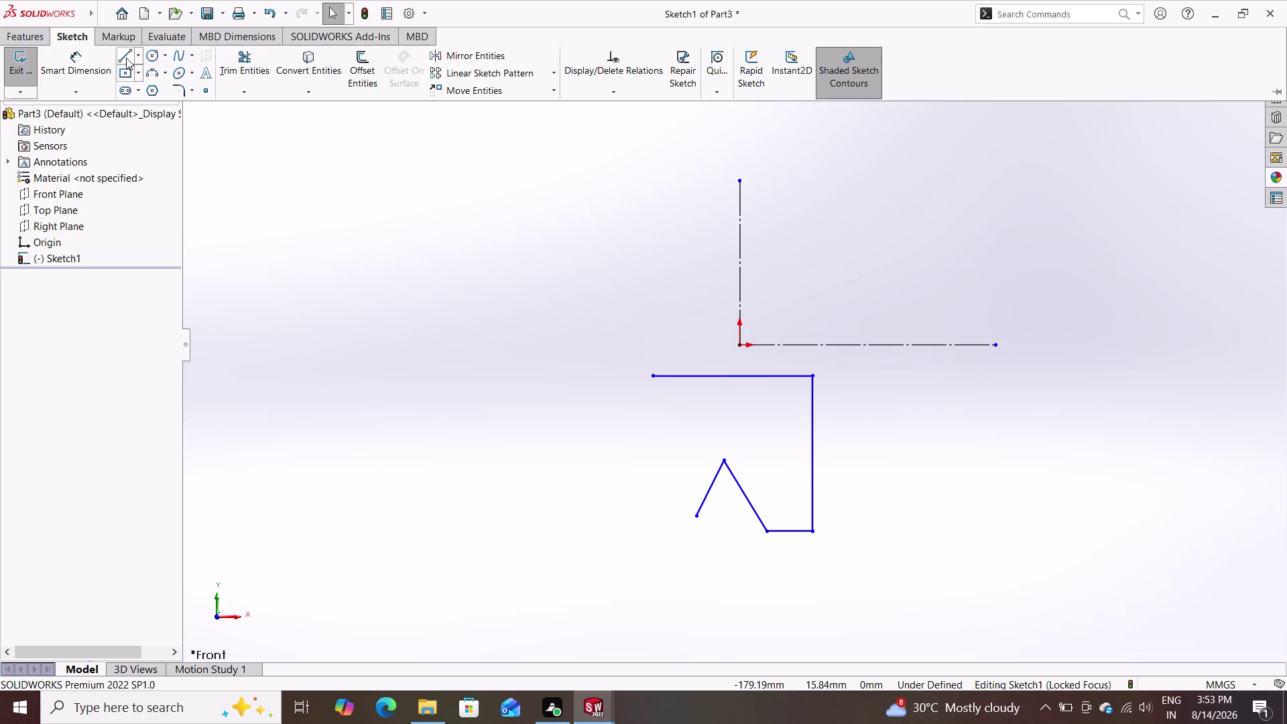
click(693, 517)
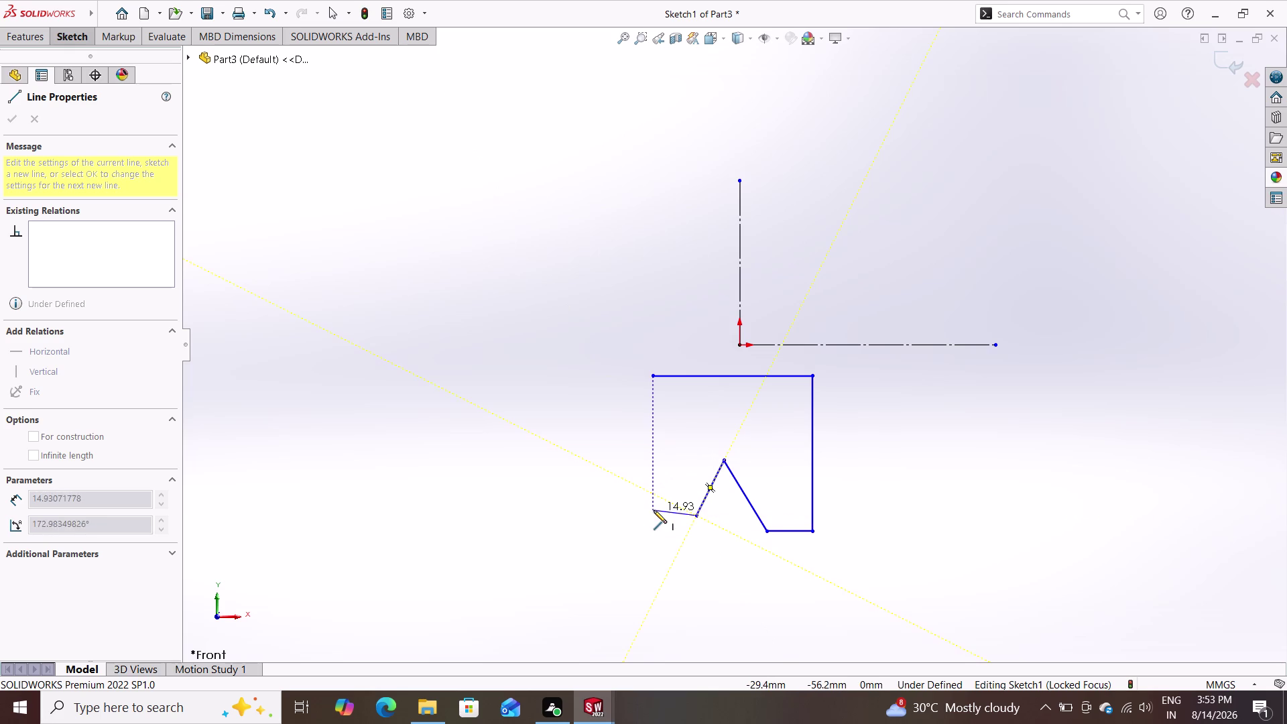
click(653, 514)
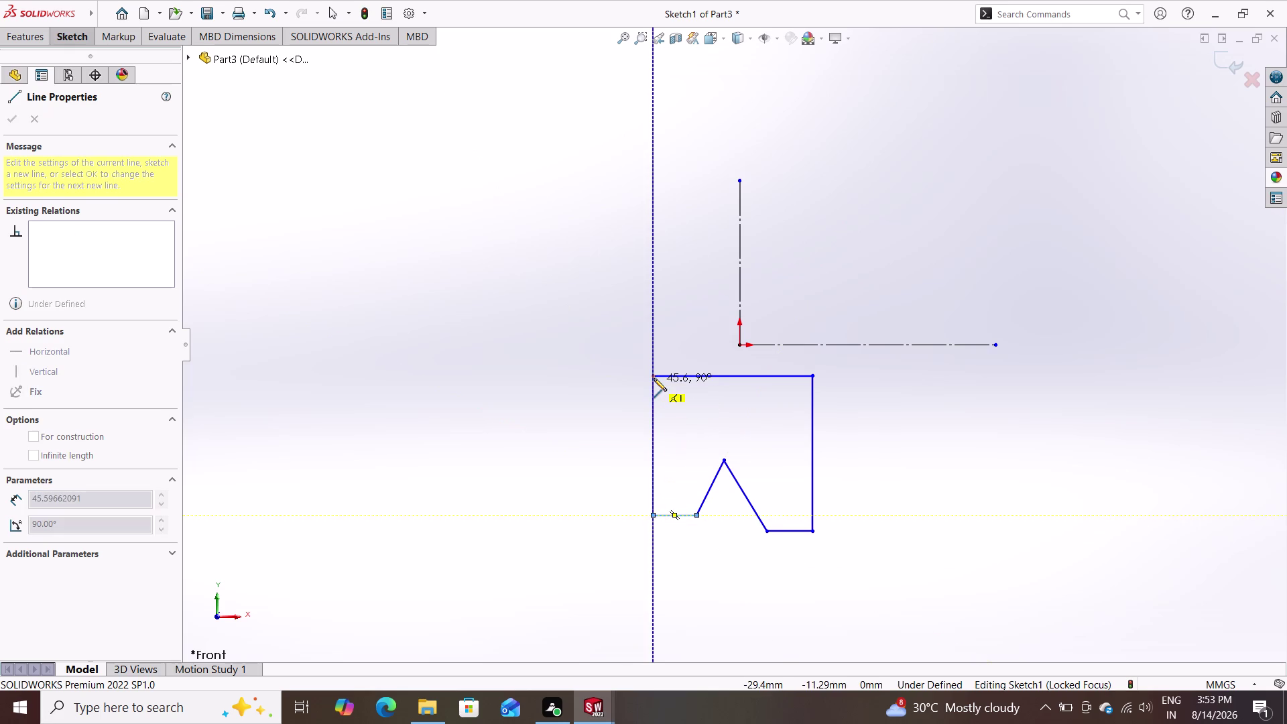
click(653, 378)
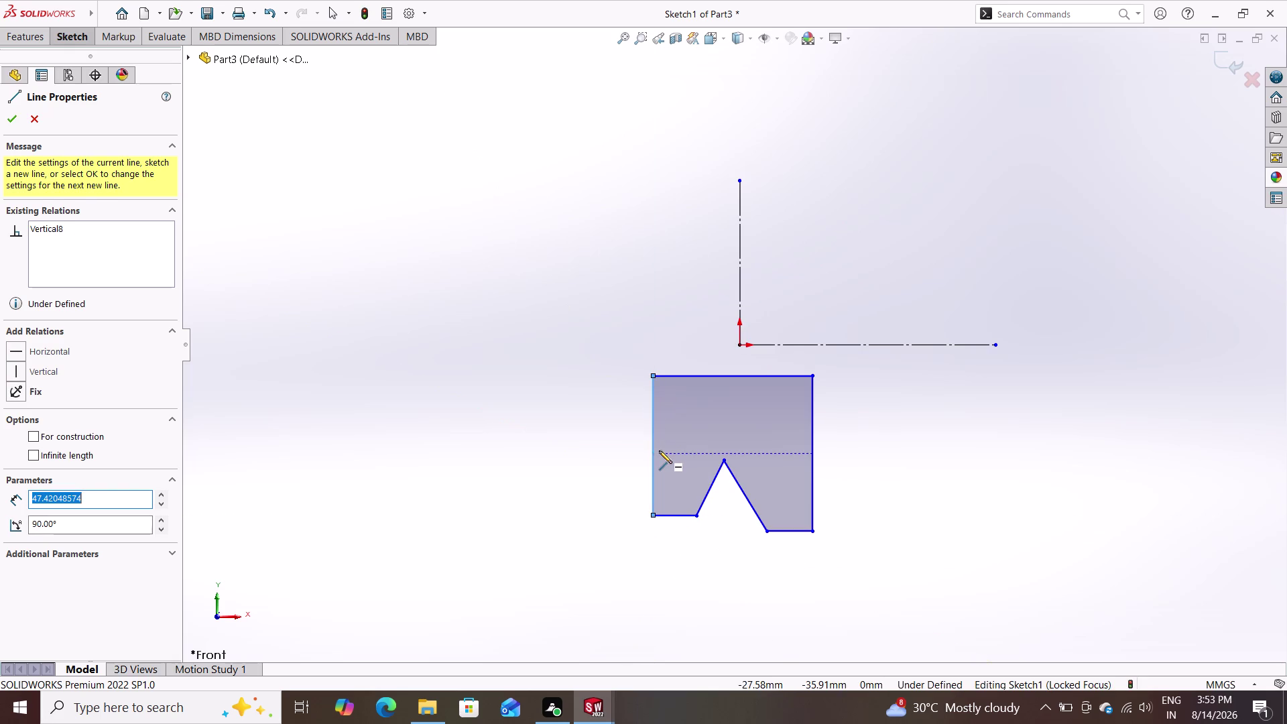
key(Escape)
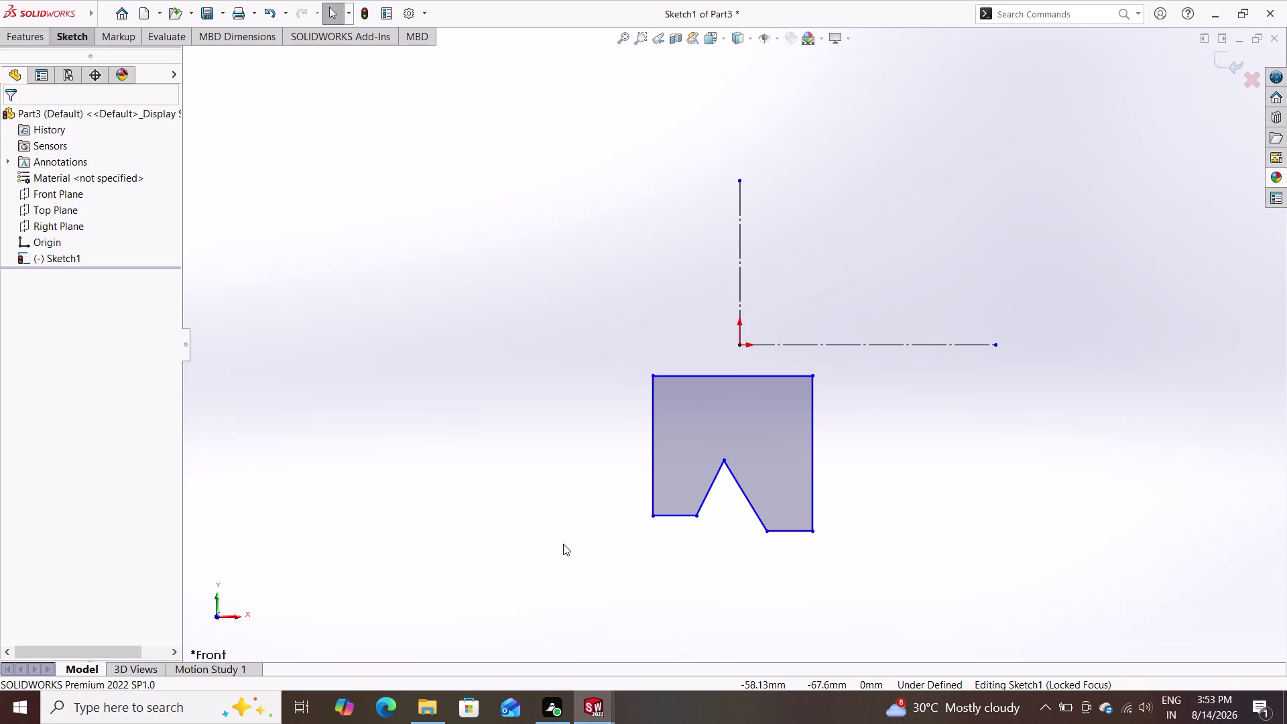
double_click(73, 37)
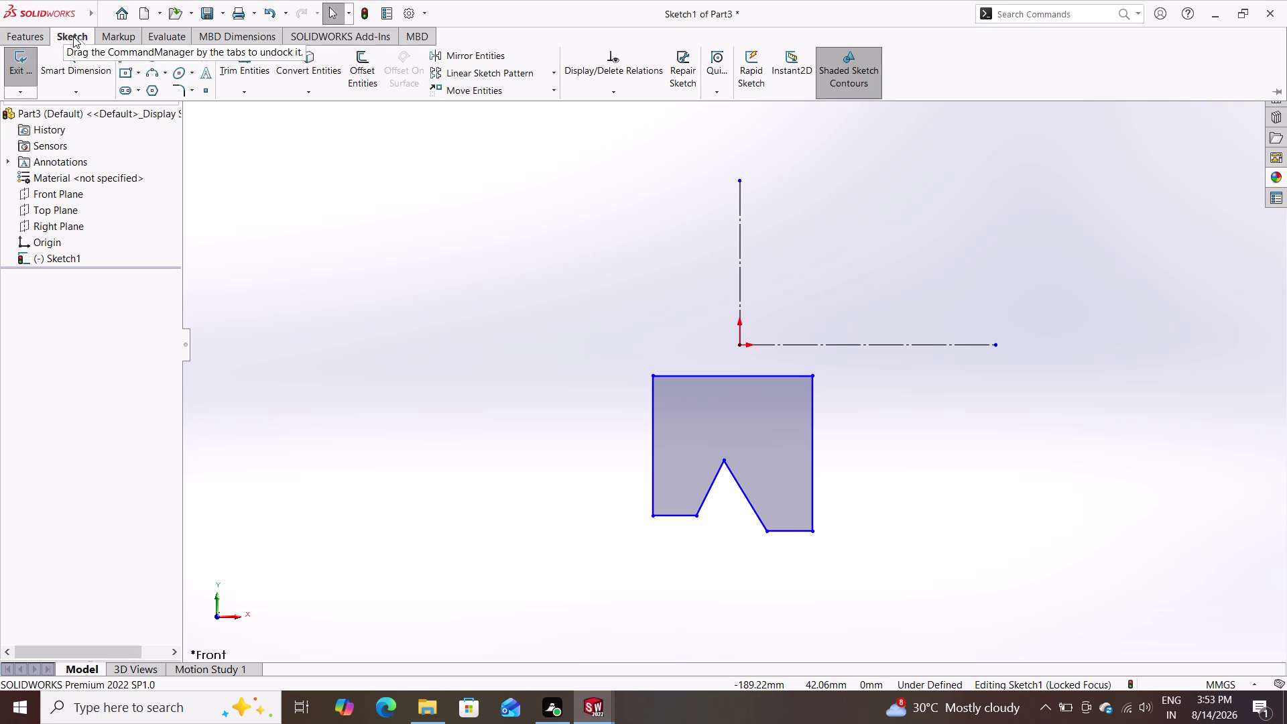
click(78, 73)
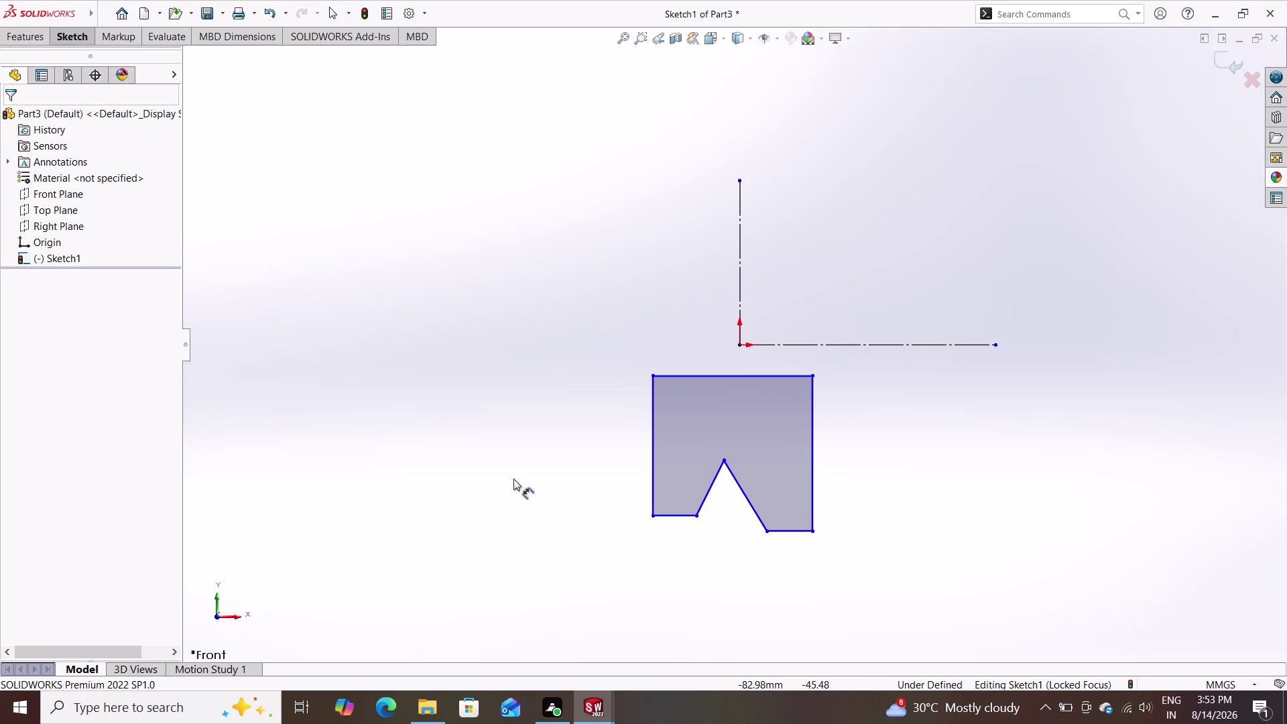
Dimension both bottom flats beside the V-notch to 4 mm.
click(670, 514)
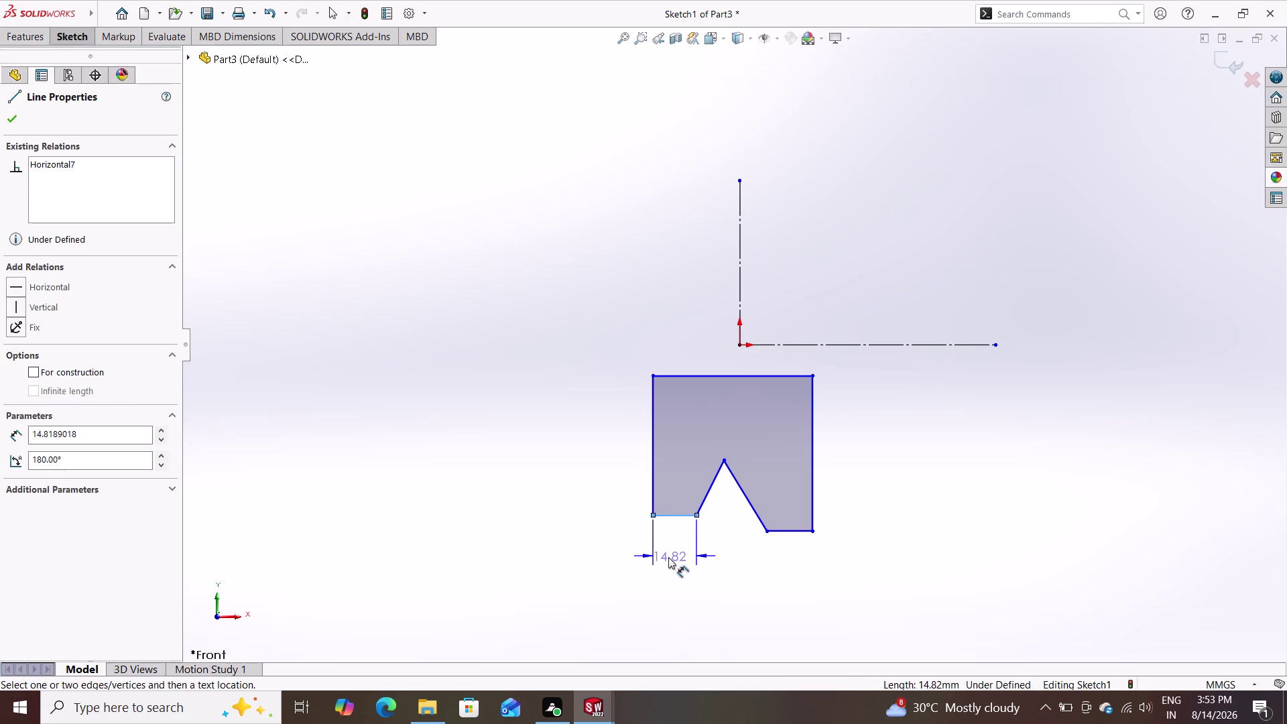
click(668, 557)
key(4)
key(Return)
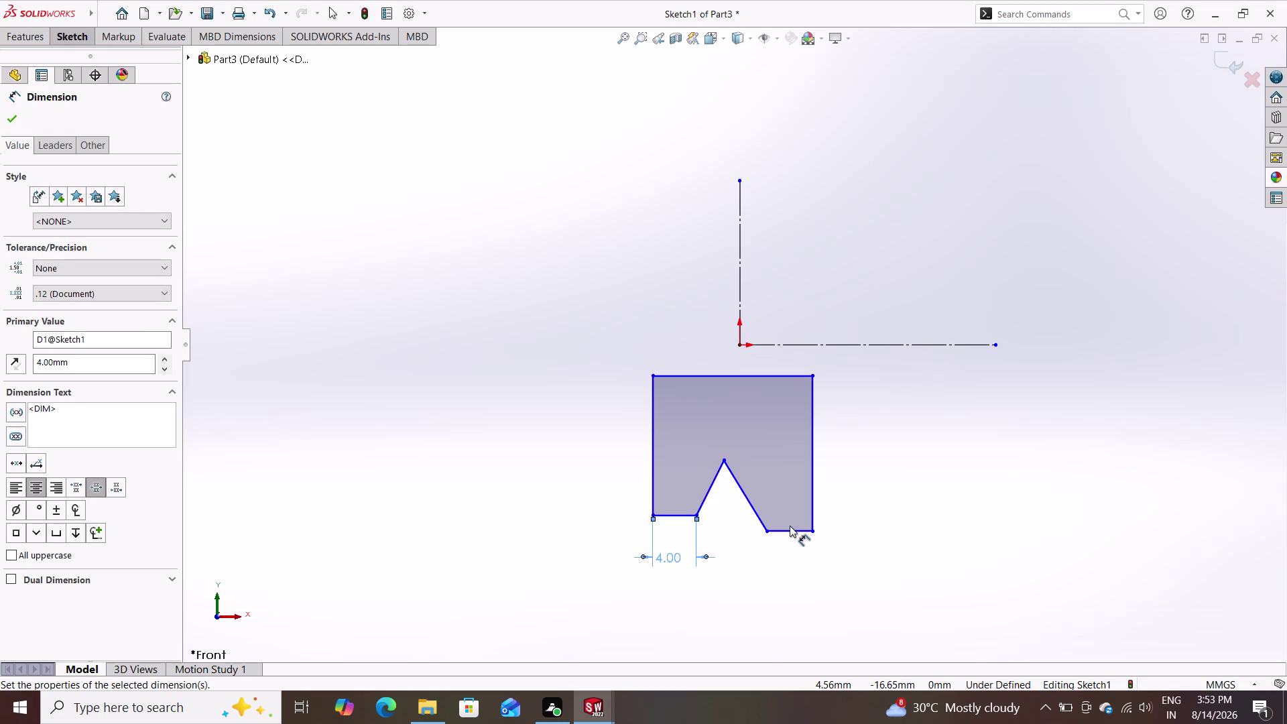
click(787, 528)
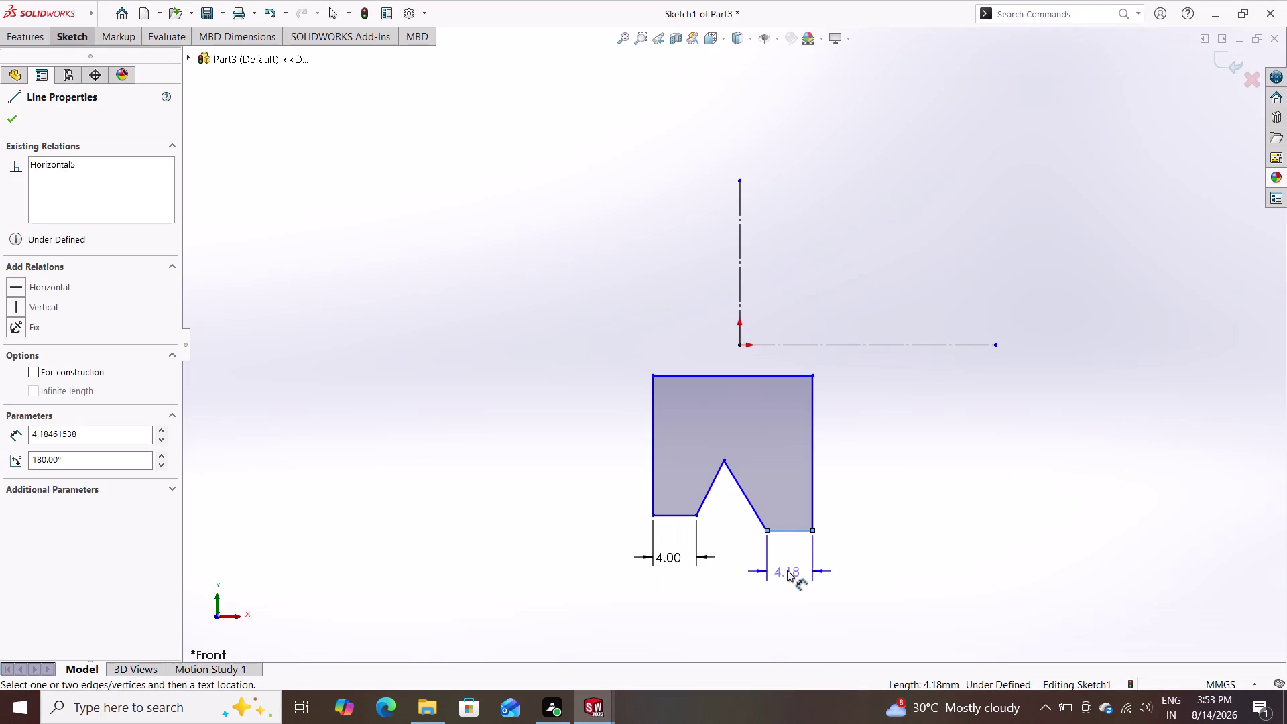
double_click(782, 559)
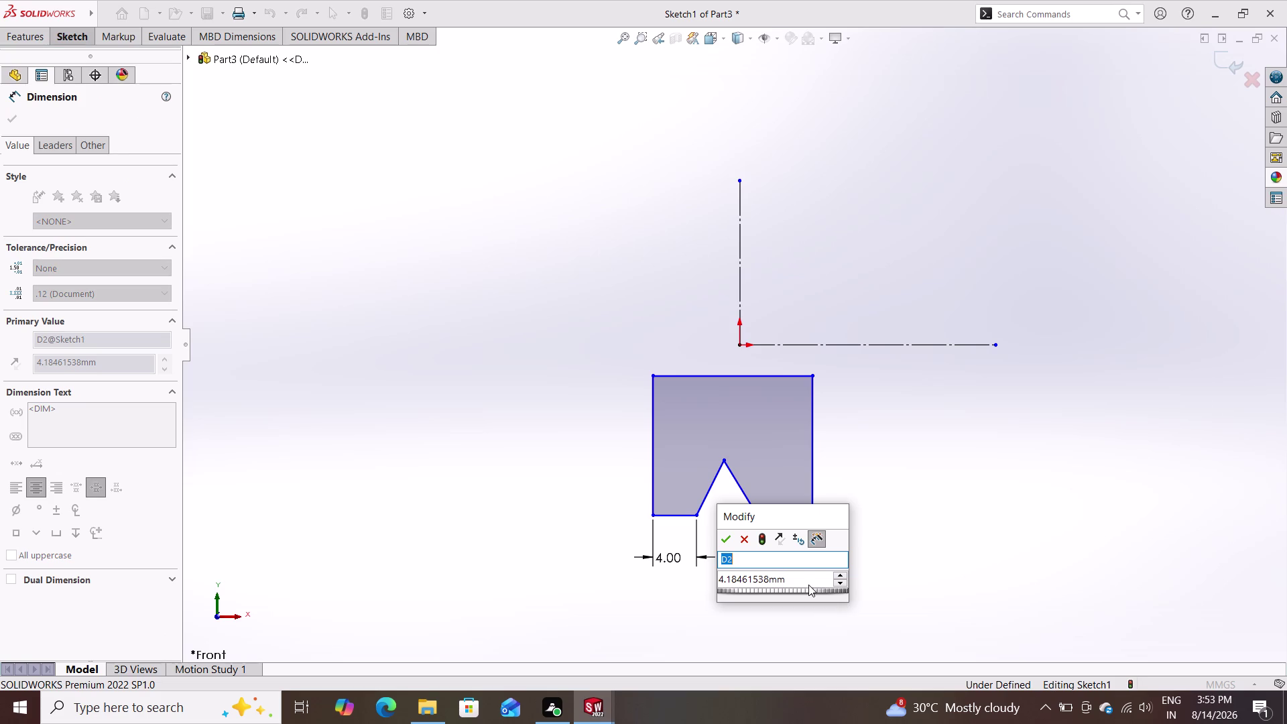
click(798, 577)
double_click(802, 580)
key(4)
key(Return)
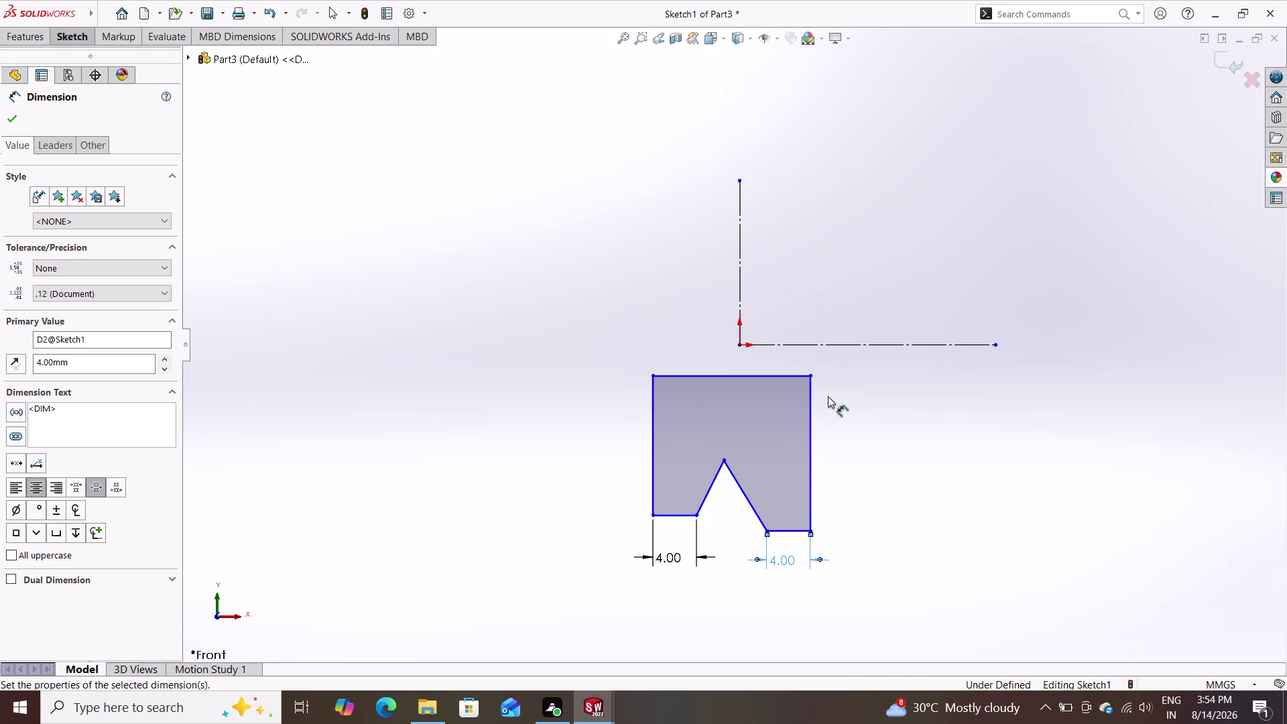
Dimension the top edge's offset below the origin as 6.25/2 mm.
click(742, 347)
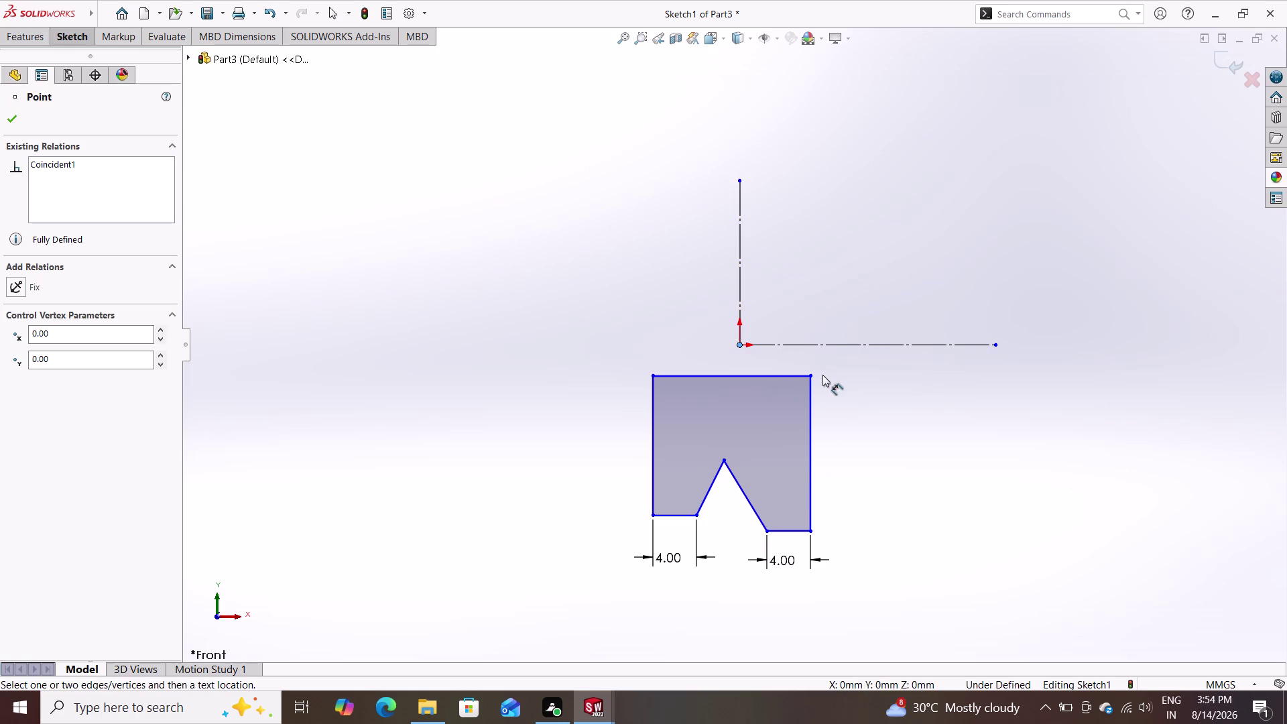
click(810, 375)
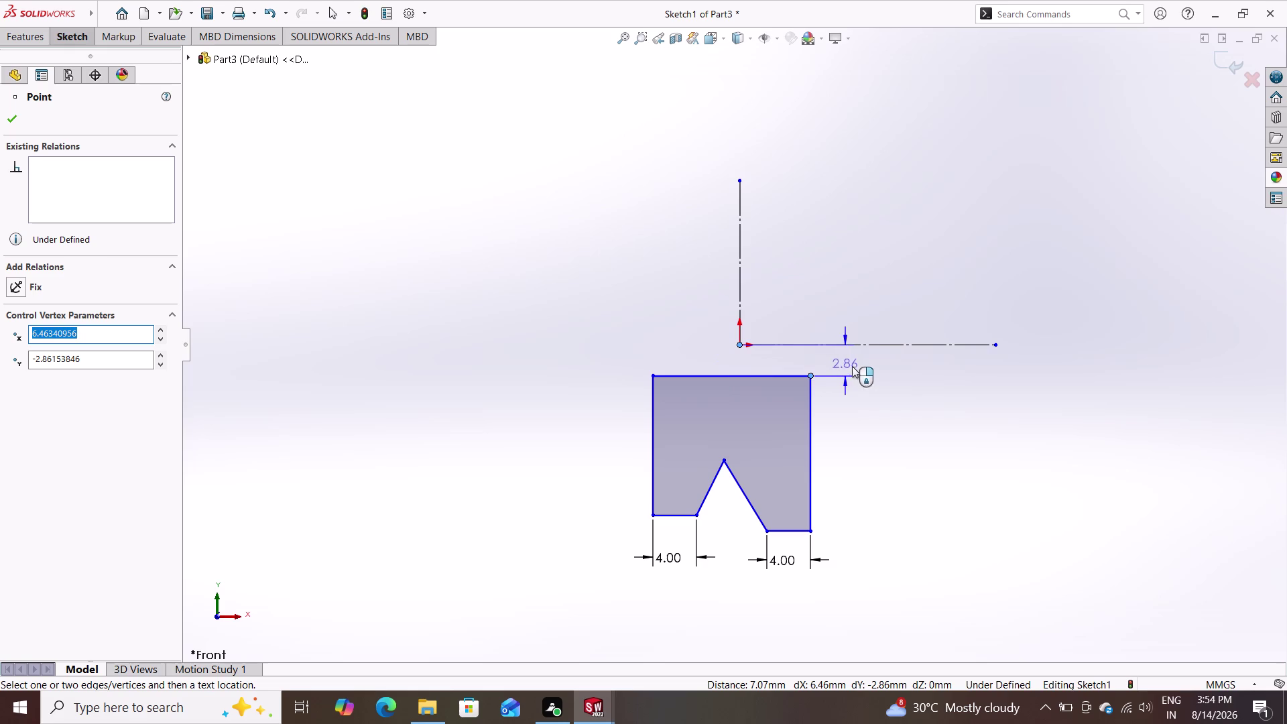
click(864, 370)
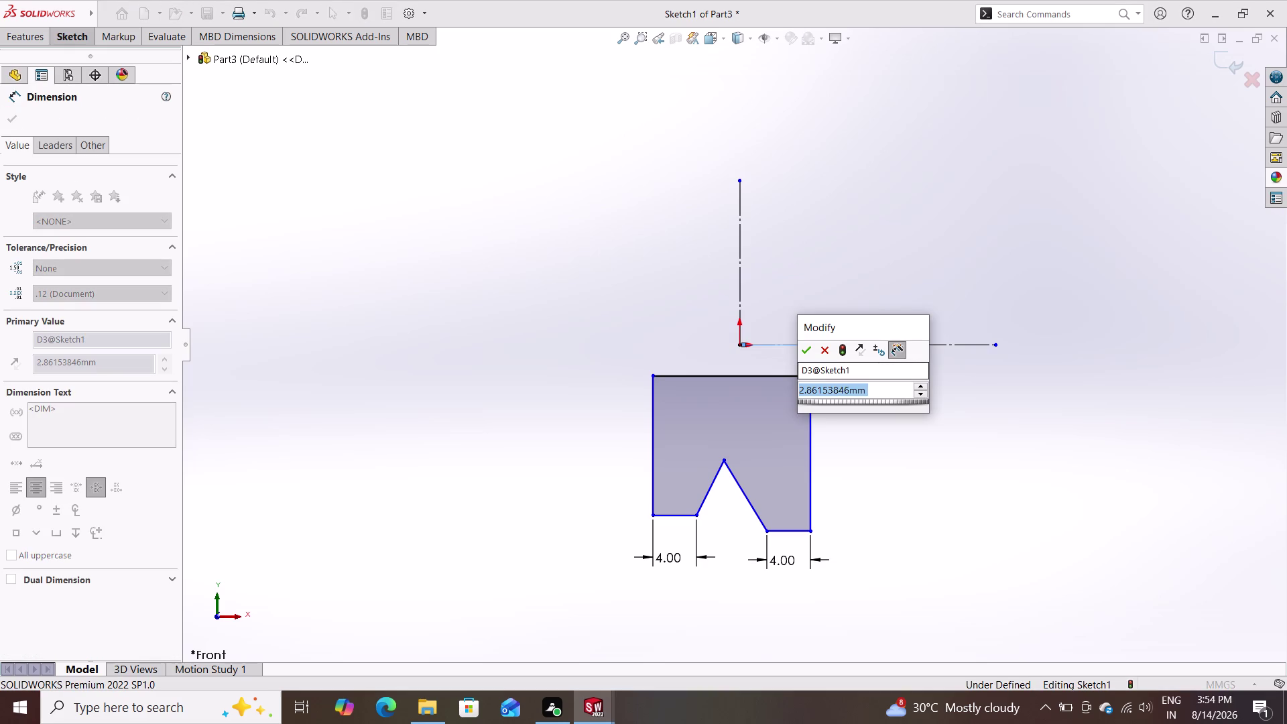
text(6.25)
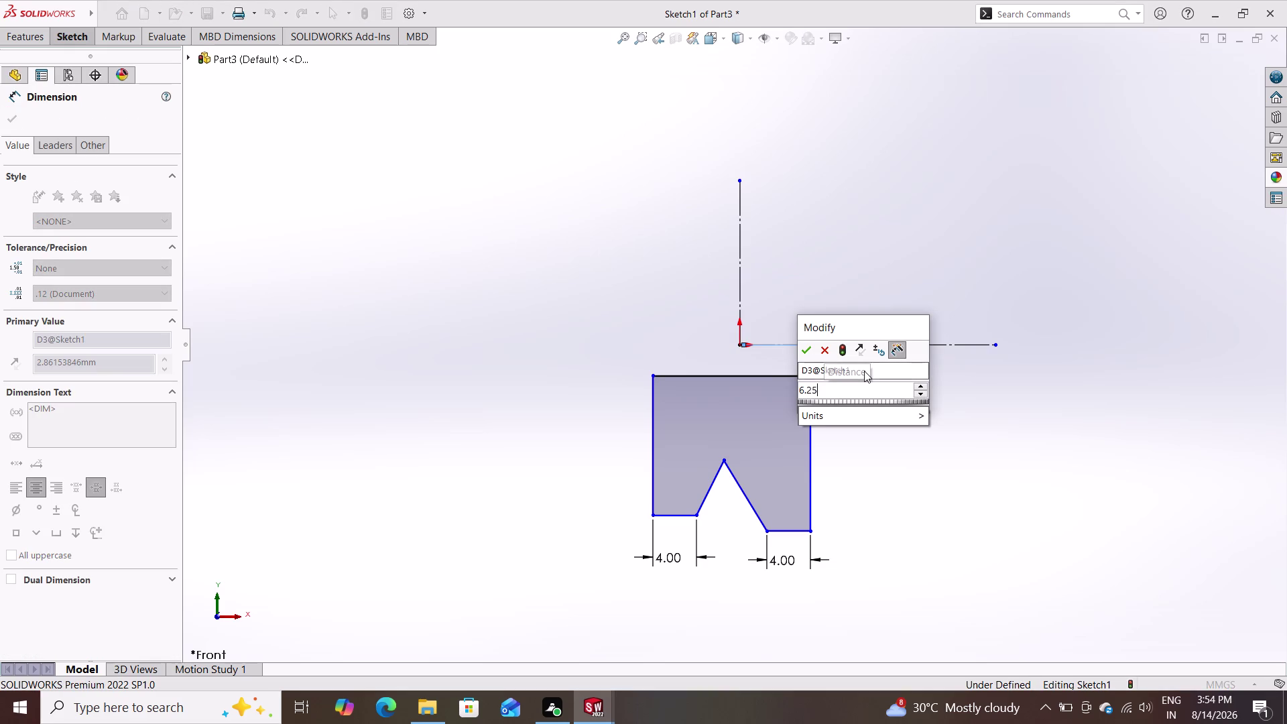
text(/2)
key(Return)
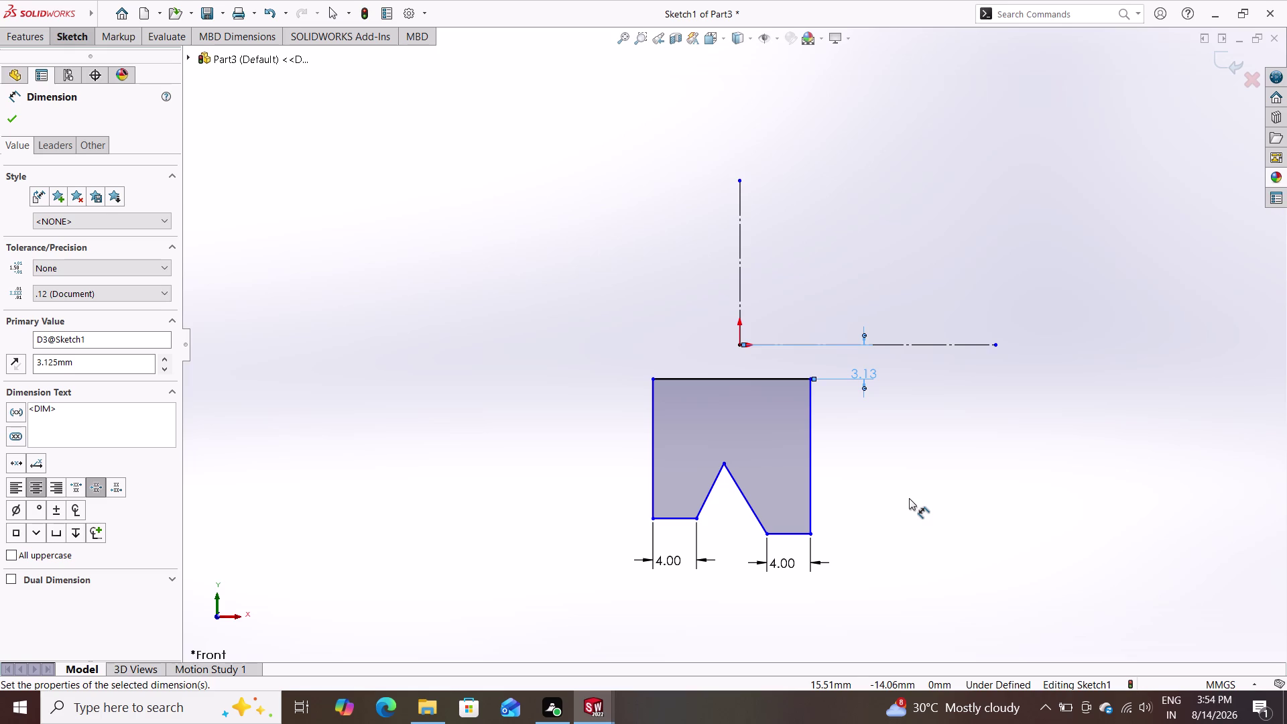
click(738, 346)
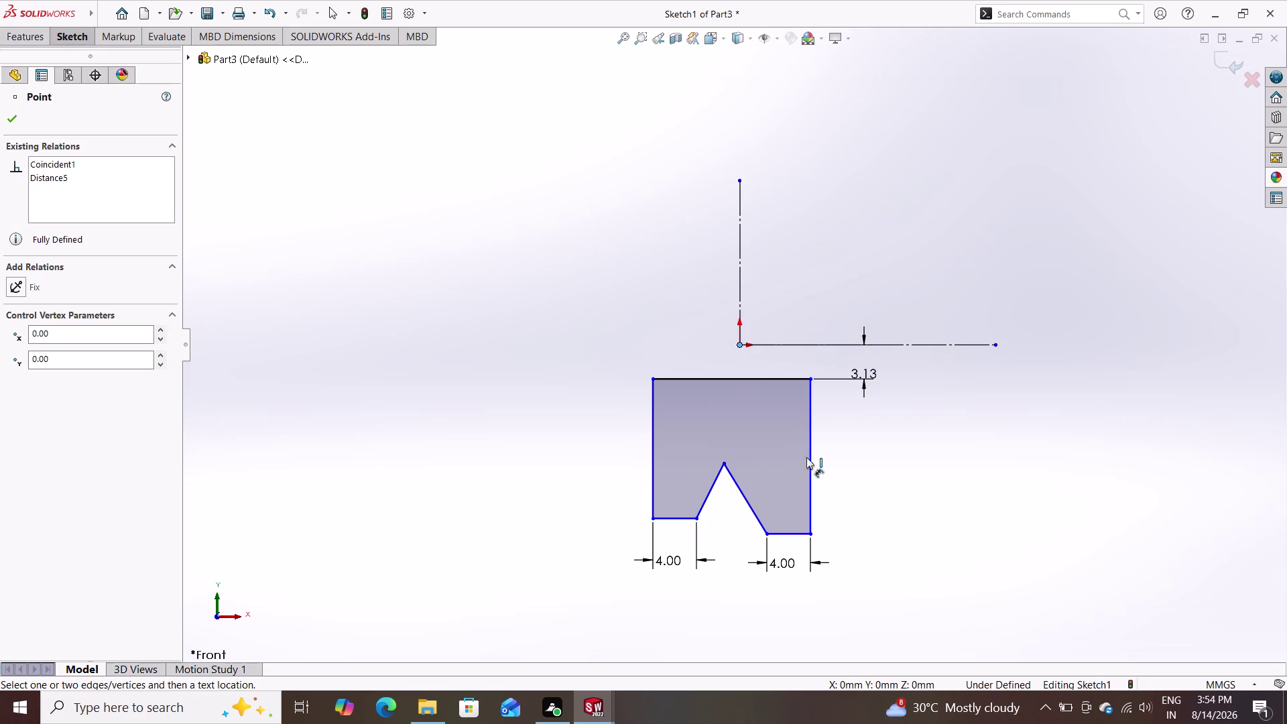
Dimension the bottom-right vertex vertically from the origin as 20 mm.
click(809, 532)
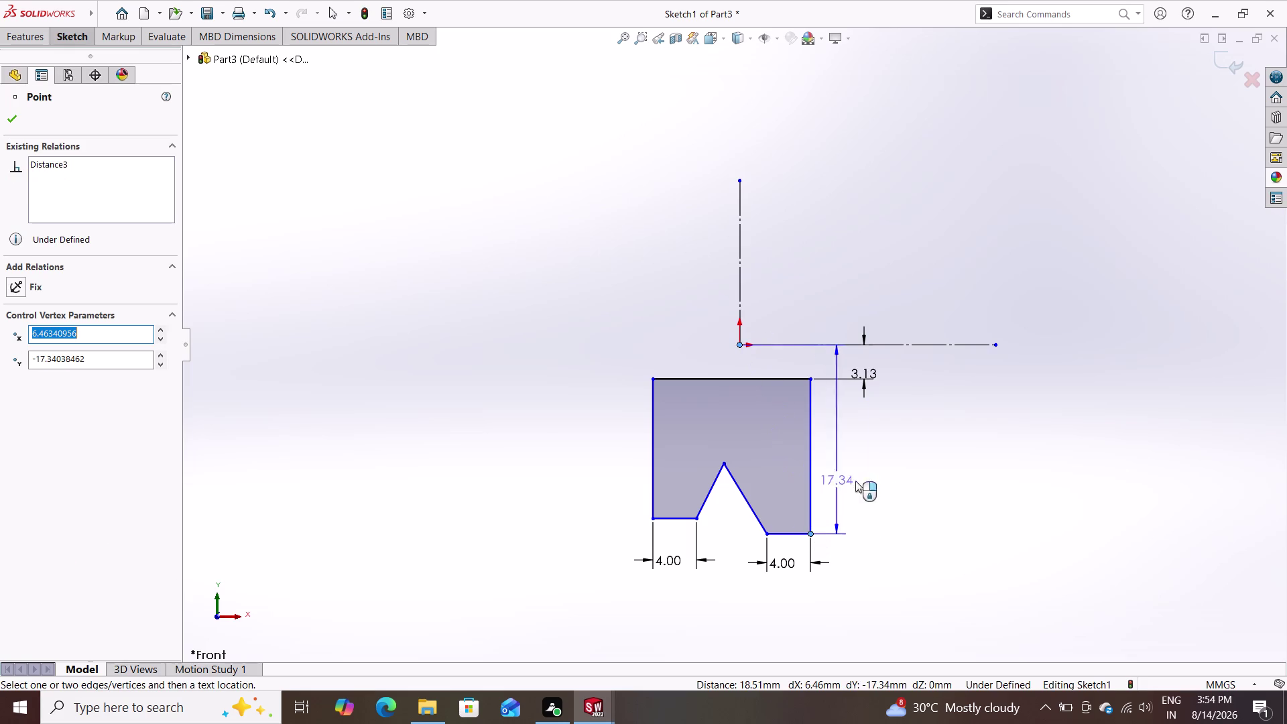
click(945, 486)
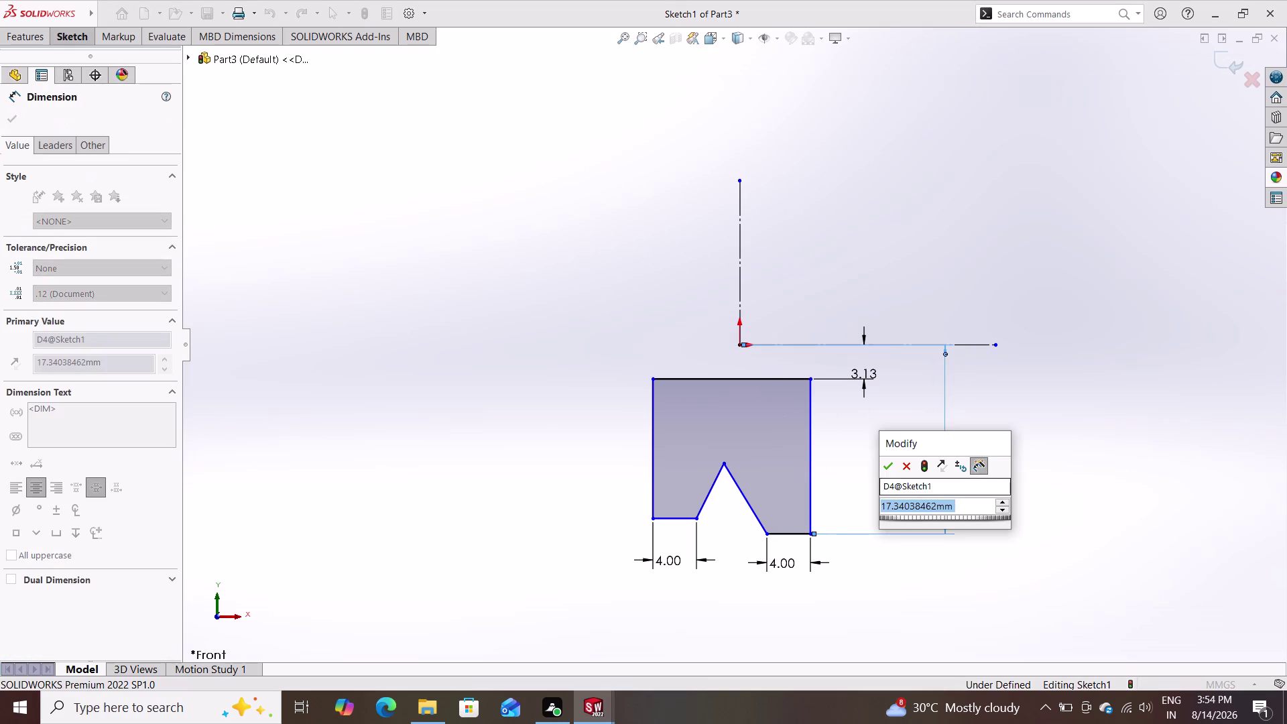
text(20)
key(Return)
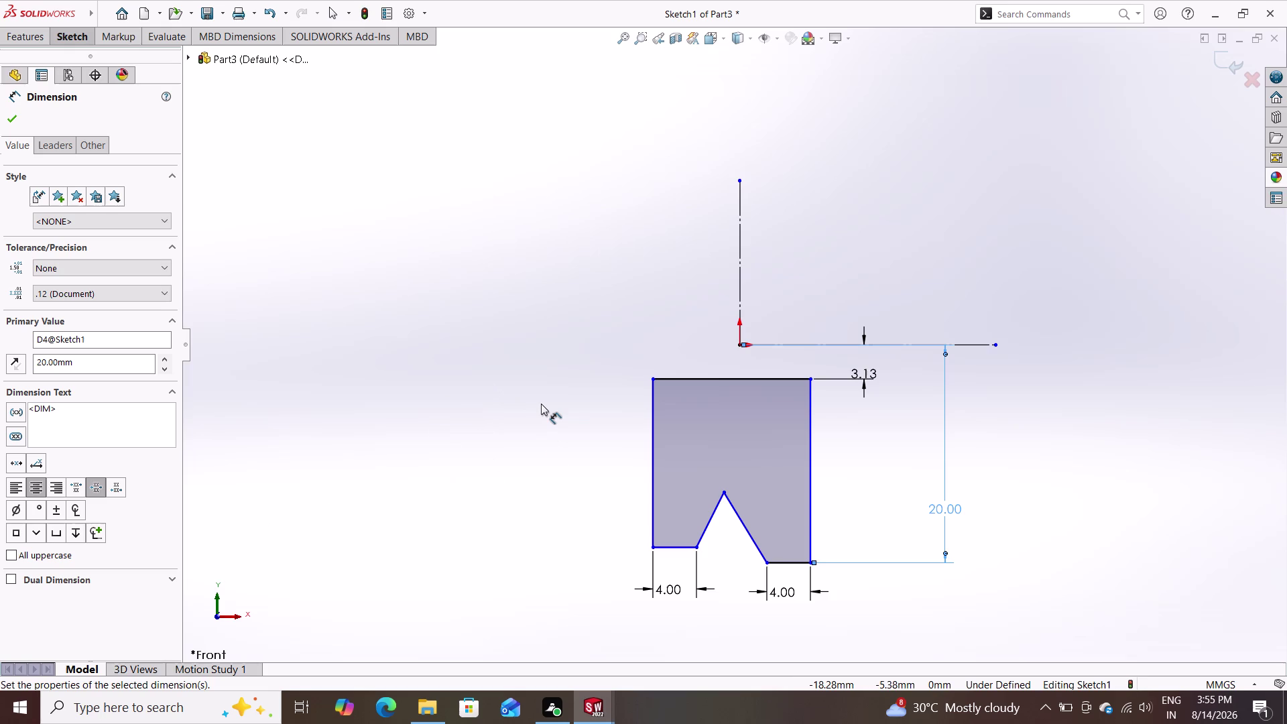
click(711, 511)
click(741, 516)
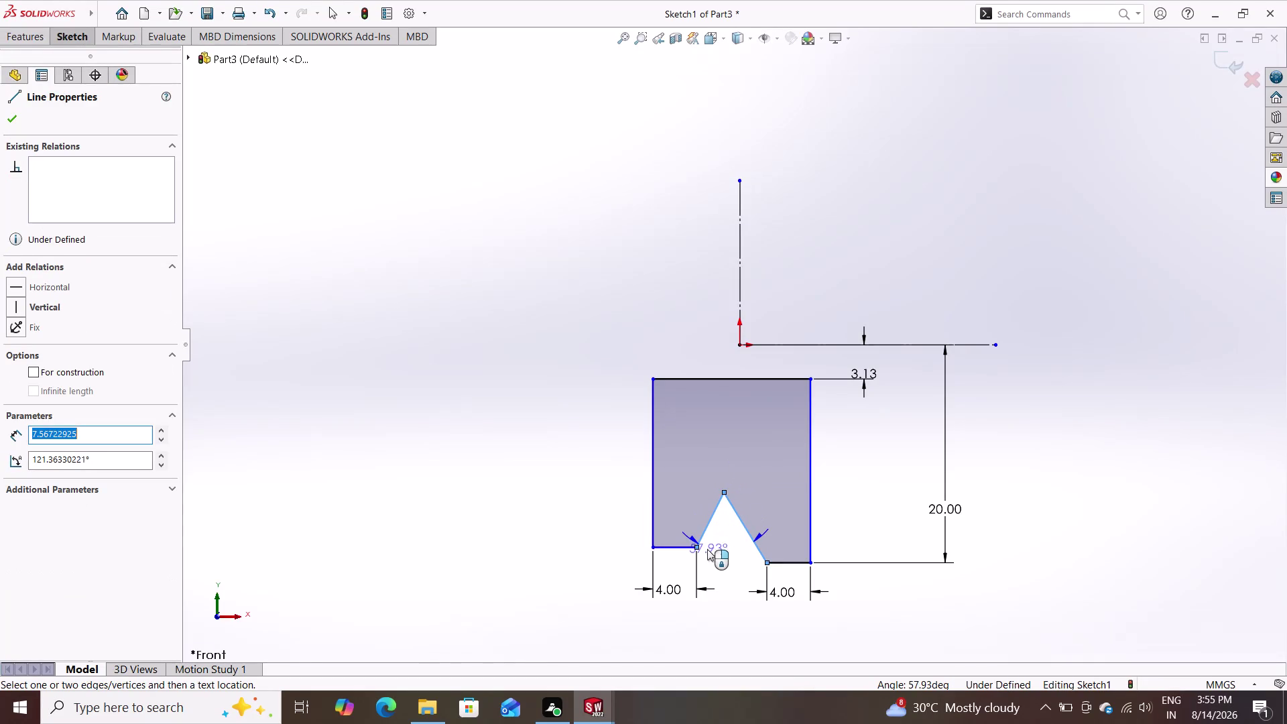
Place the V-notch angle dimension, try 90°, then undo to keep 57.93°.
click(714, 547)
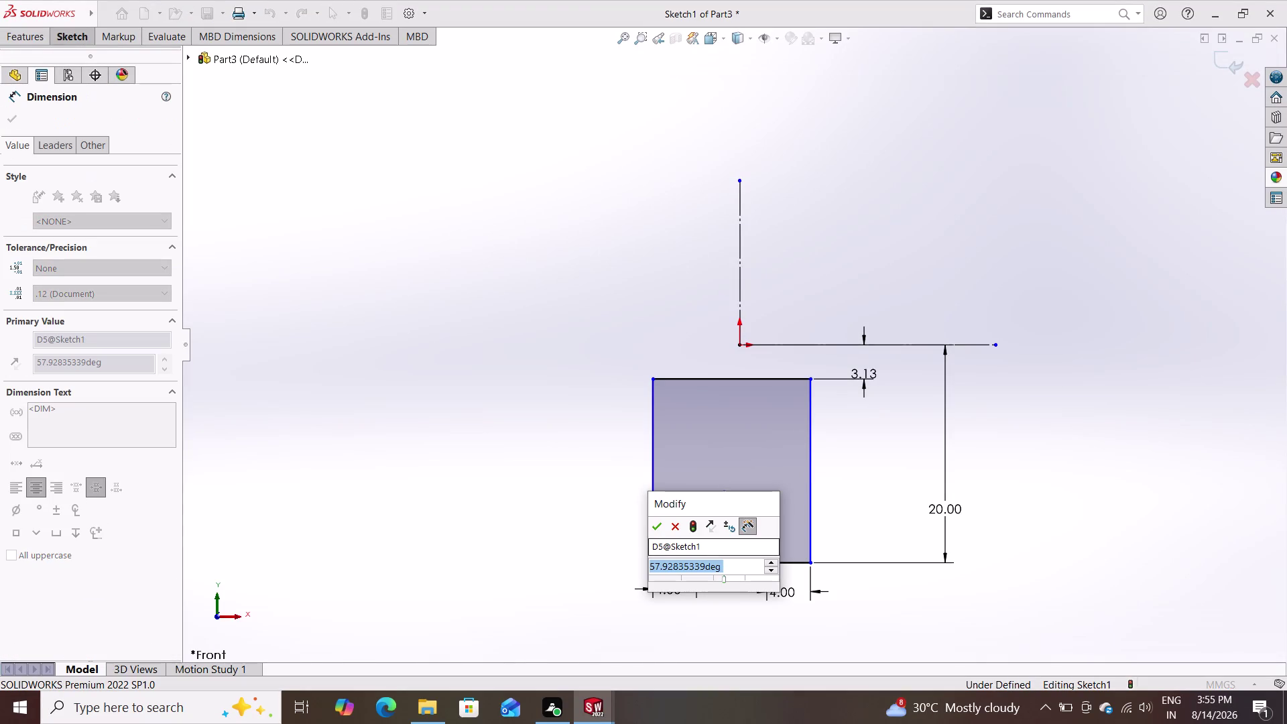
key(6)
key(BackSpace)
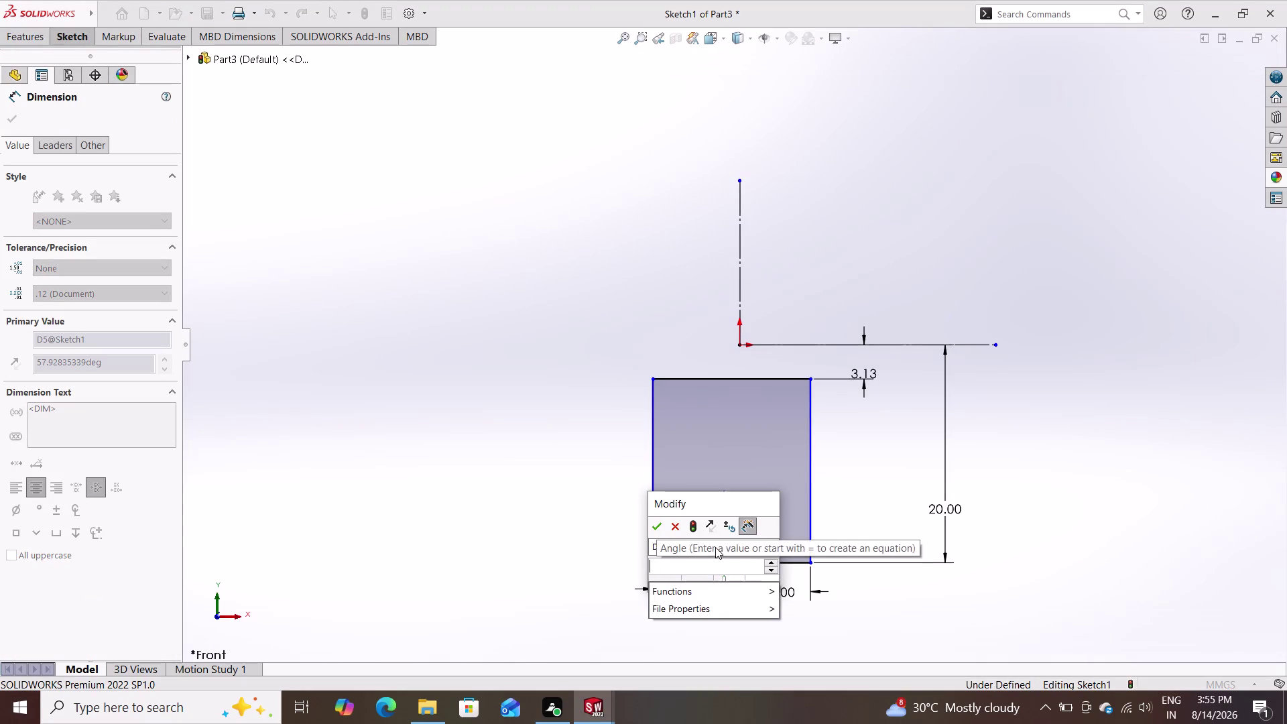
text(90)
key(Return)
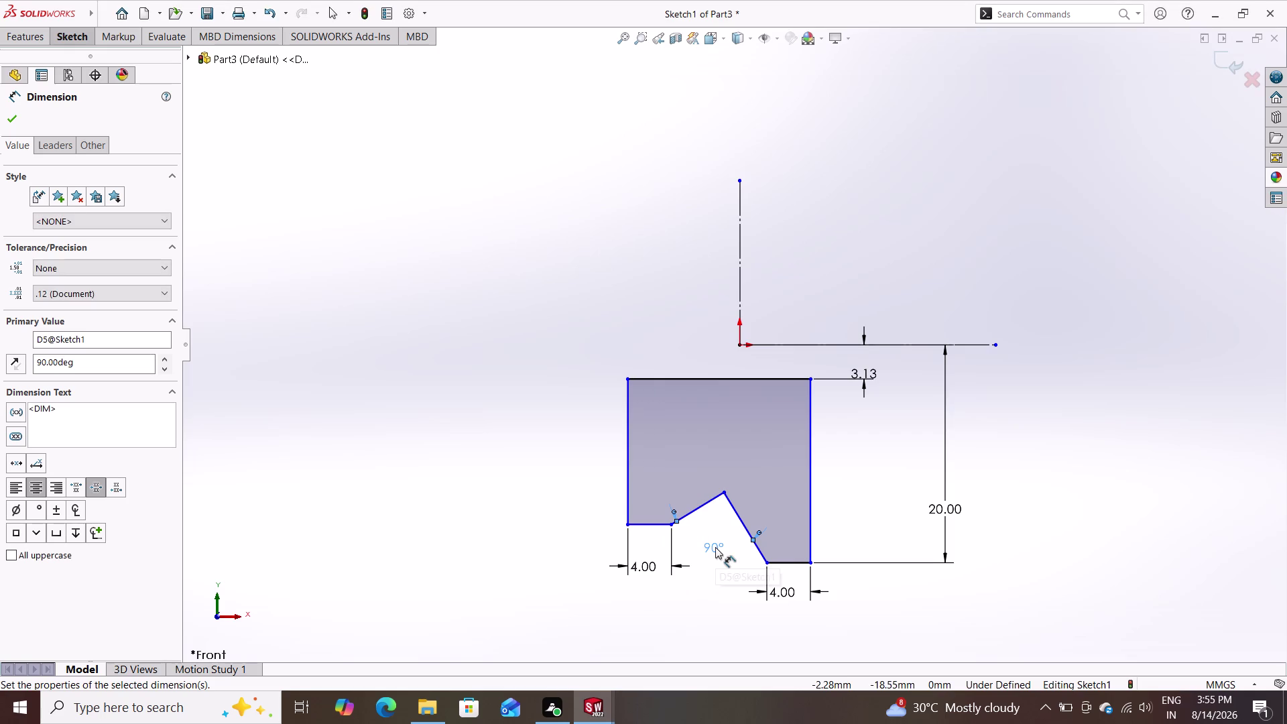
key(ctrl+z)
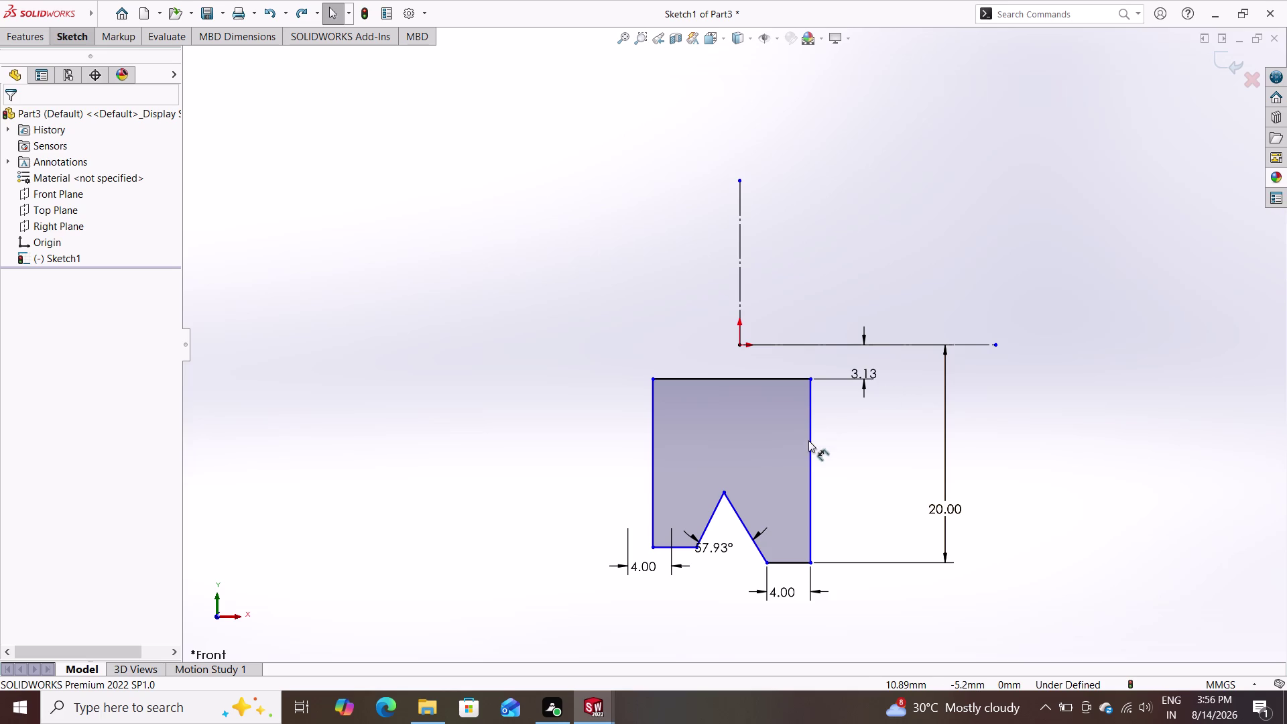
Dimension the top edge length as 15 mm, placed above the block.
click(731, 376)
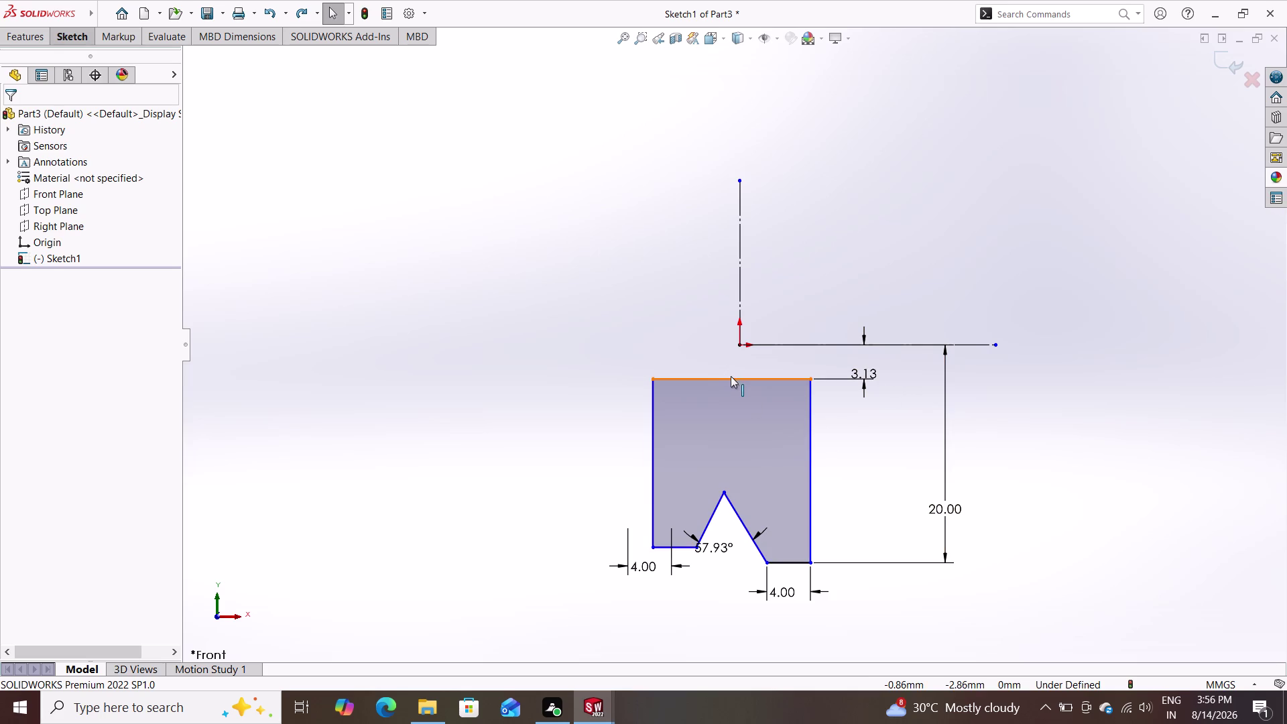
key(Escape)
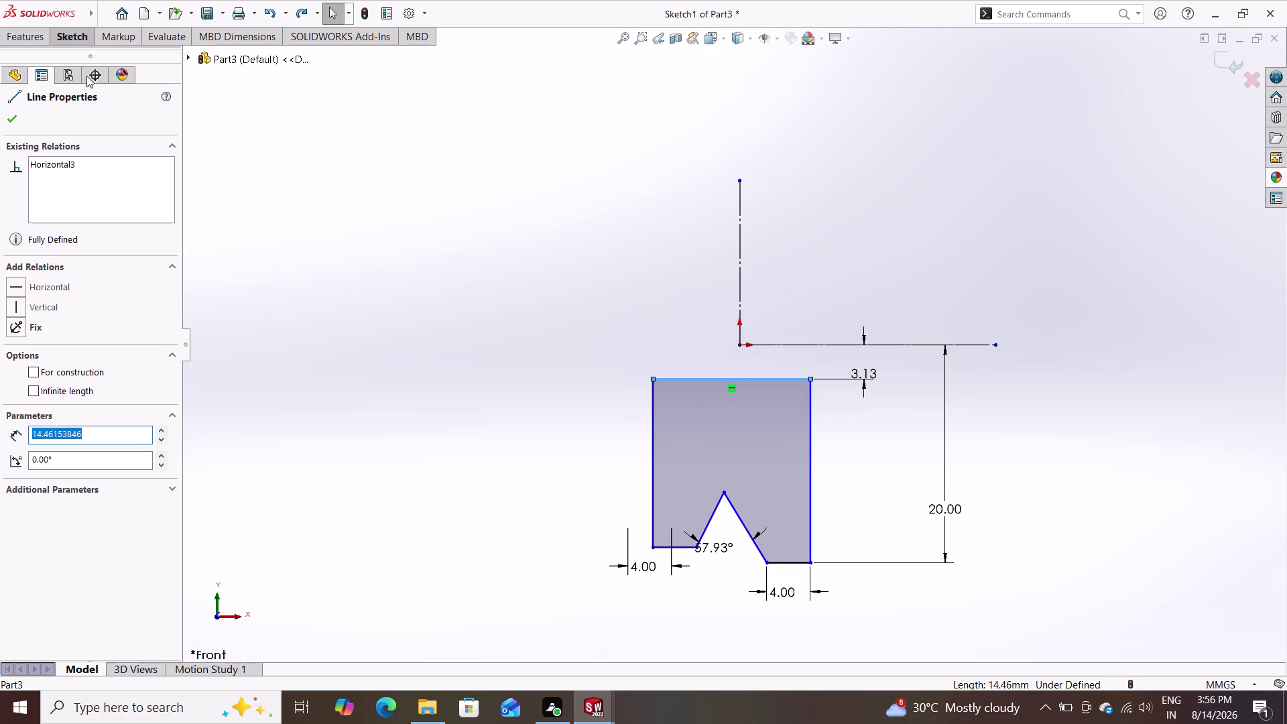
click(73, 39)
click(85, 59)
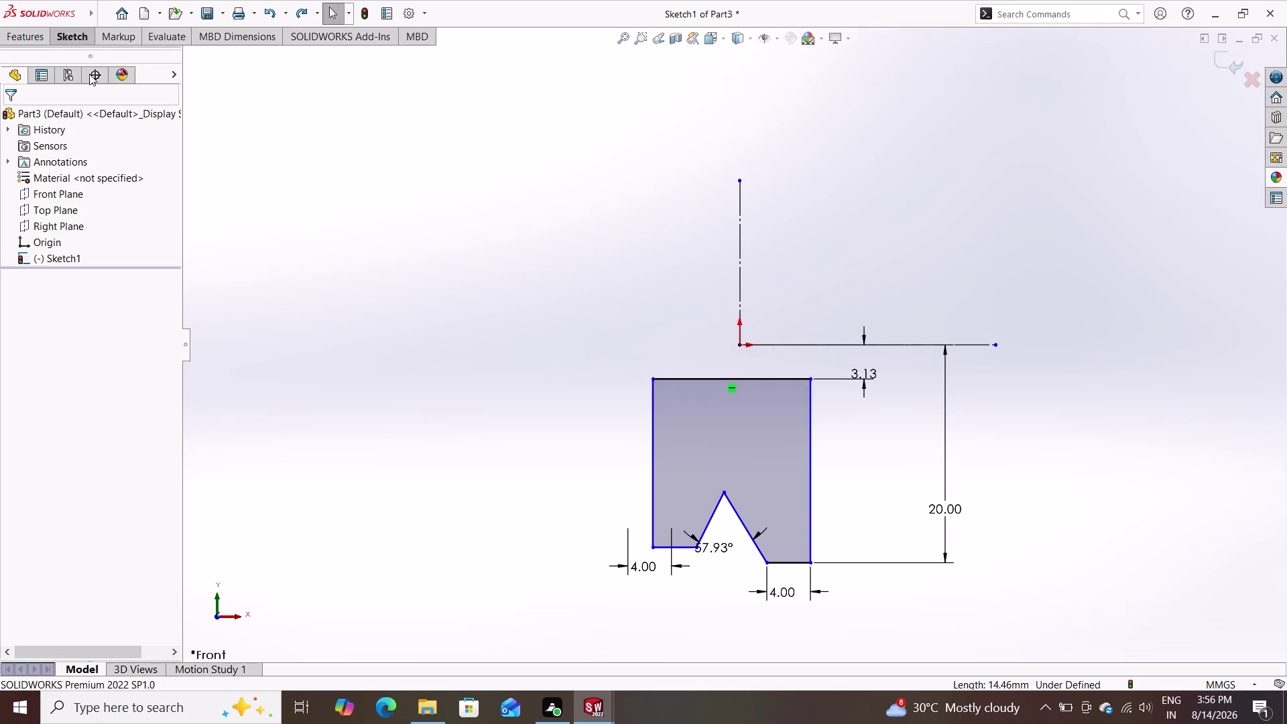
click(702, 379)
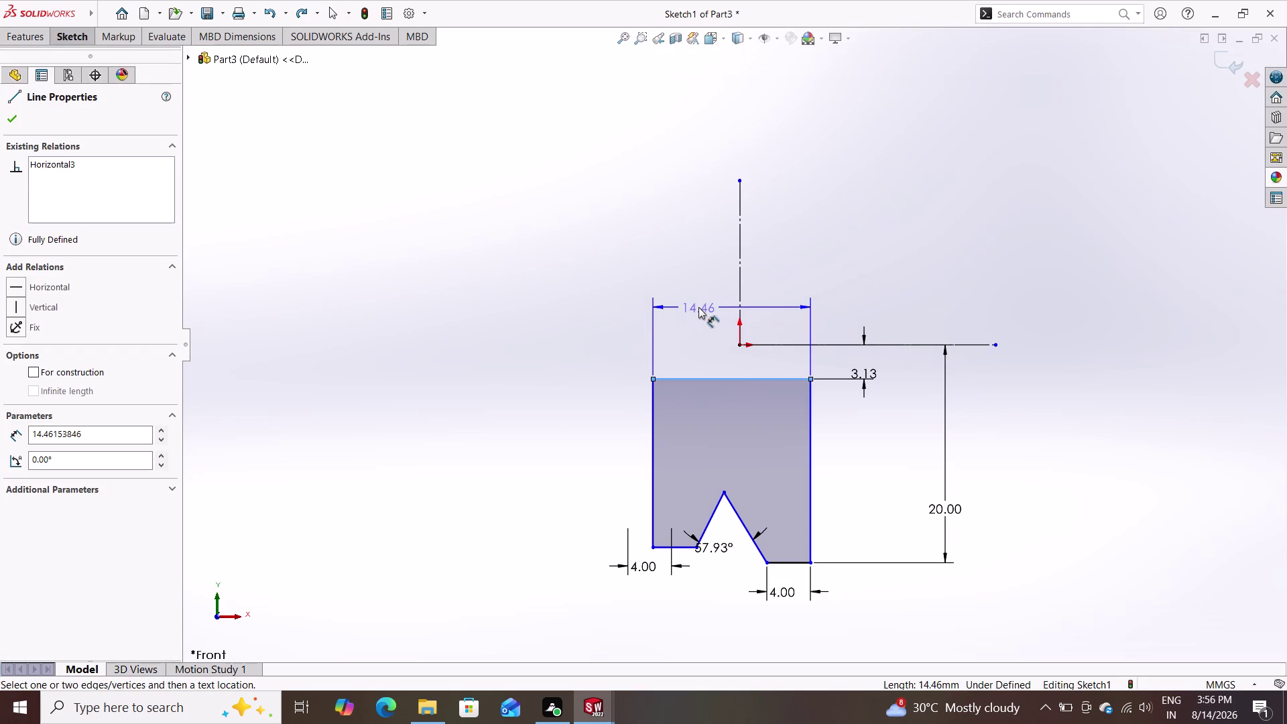
click(698, 307)
text(15)
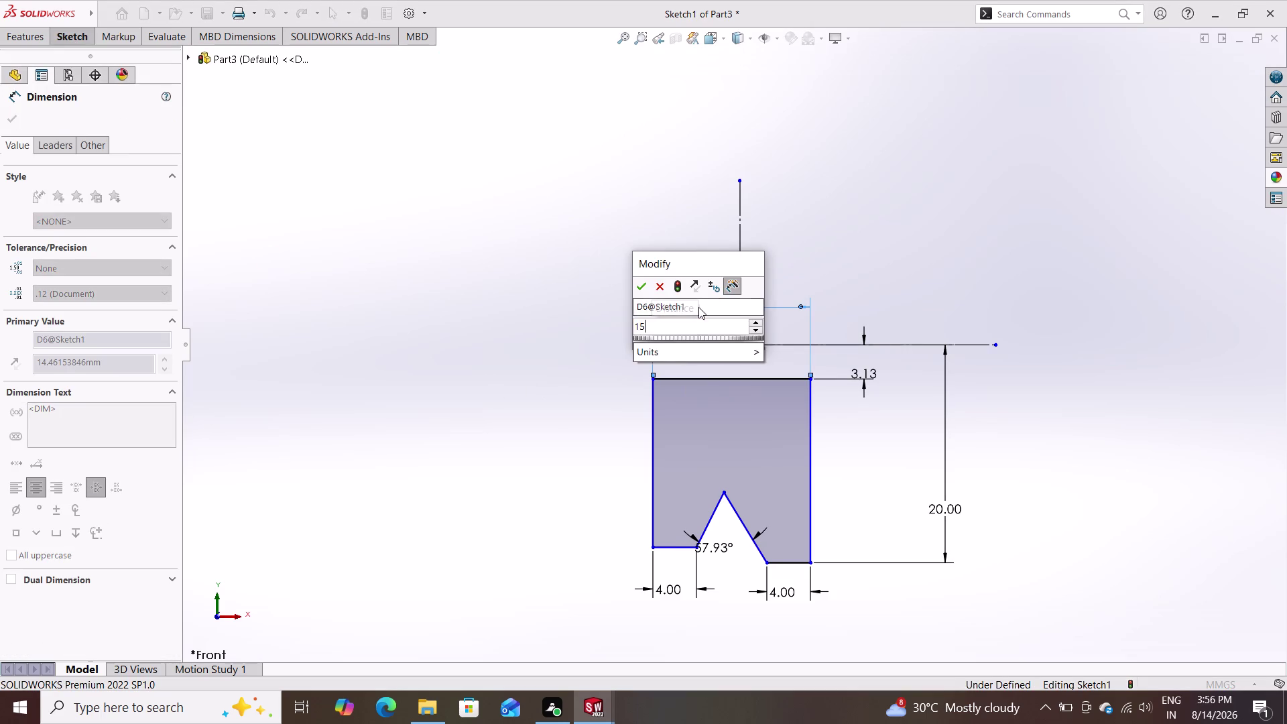
key(Return)
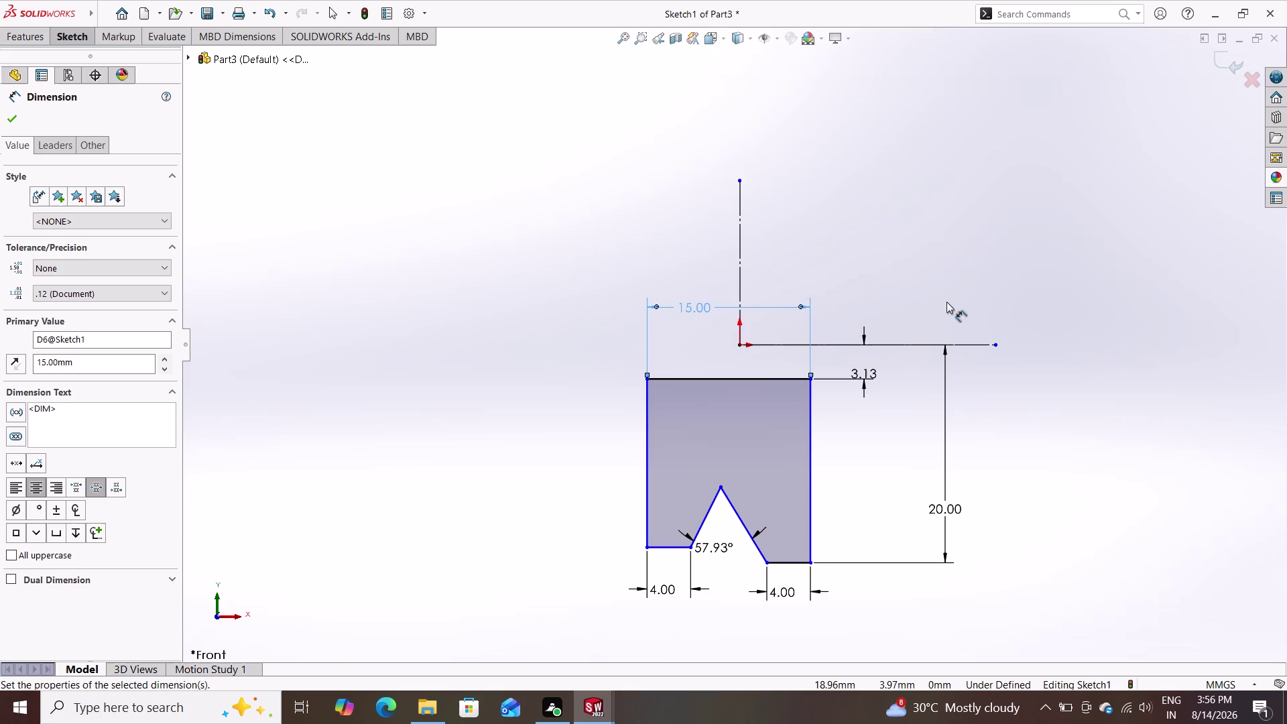
click(911, 336)
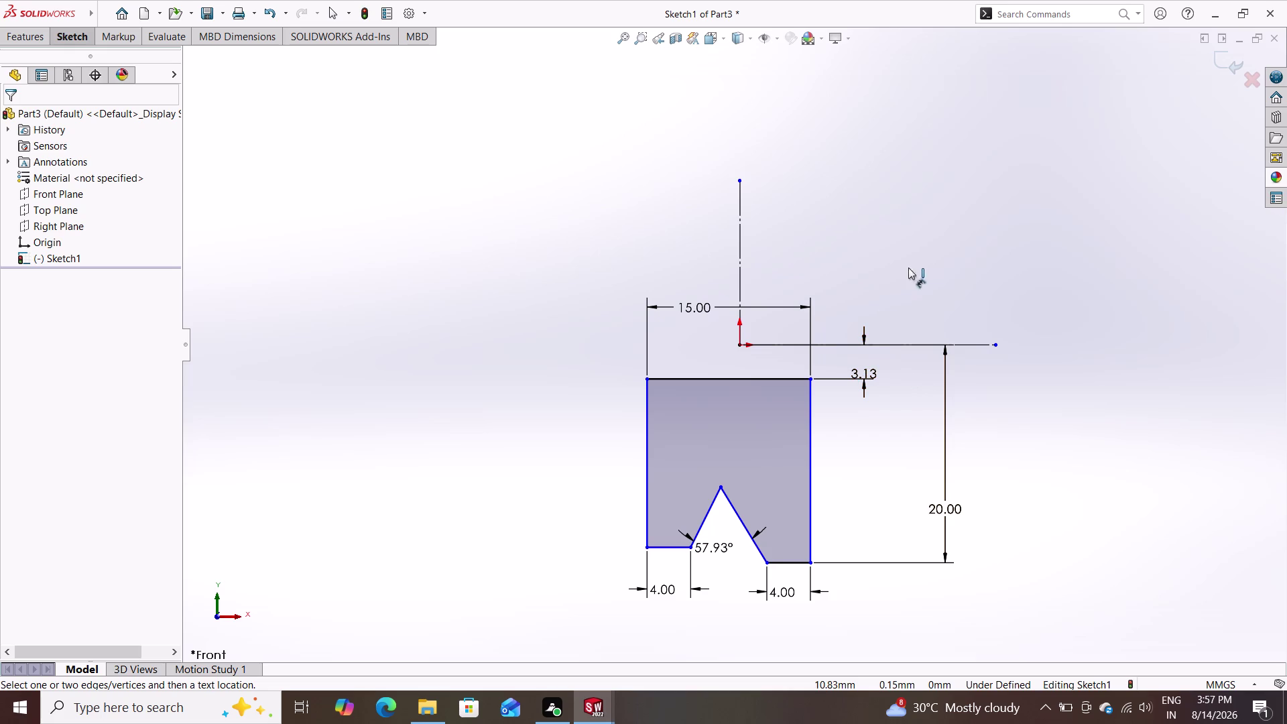
Dimension the top-right corner horizontally from the origin as 7.5 mm.
click(810, 379)
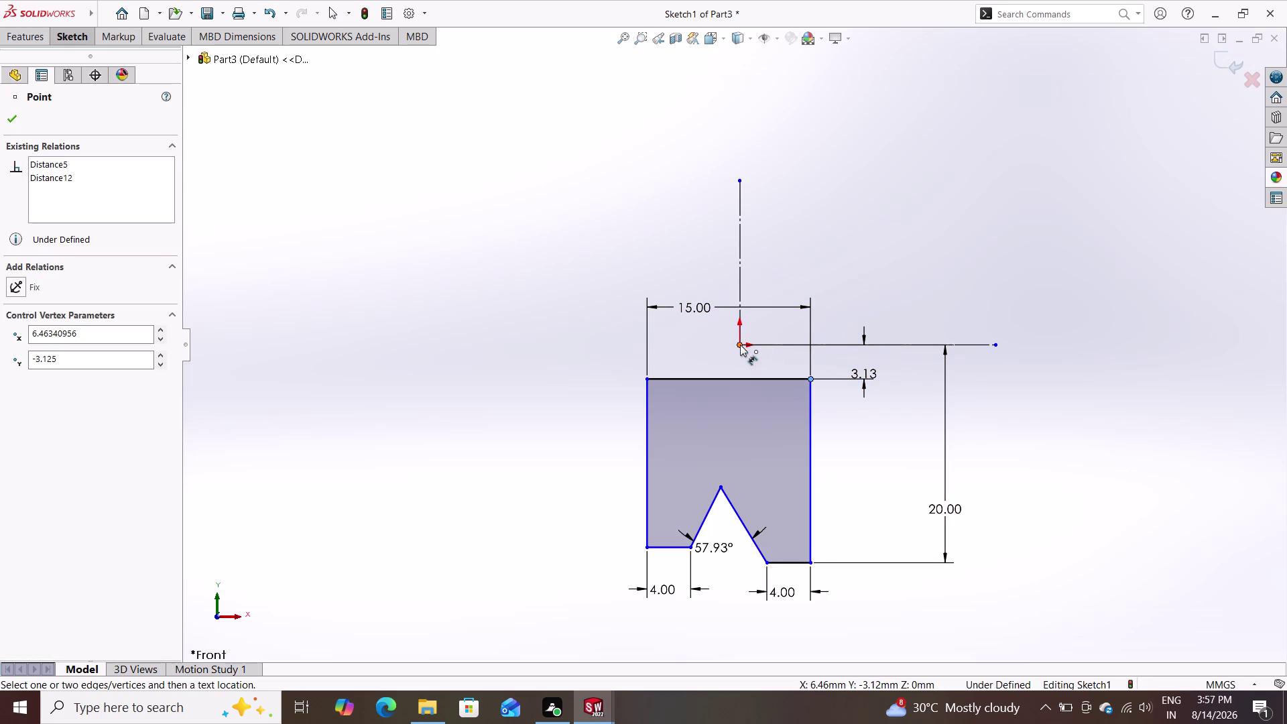
click(739, 345)
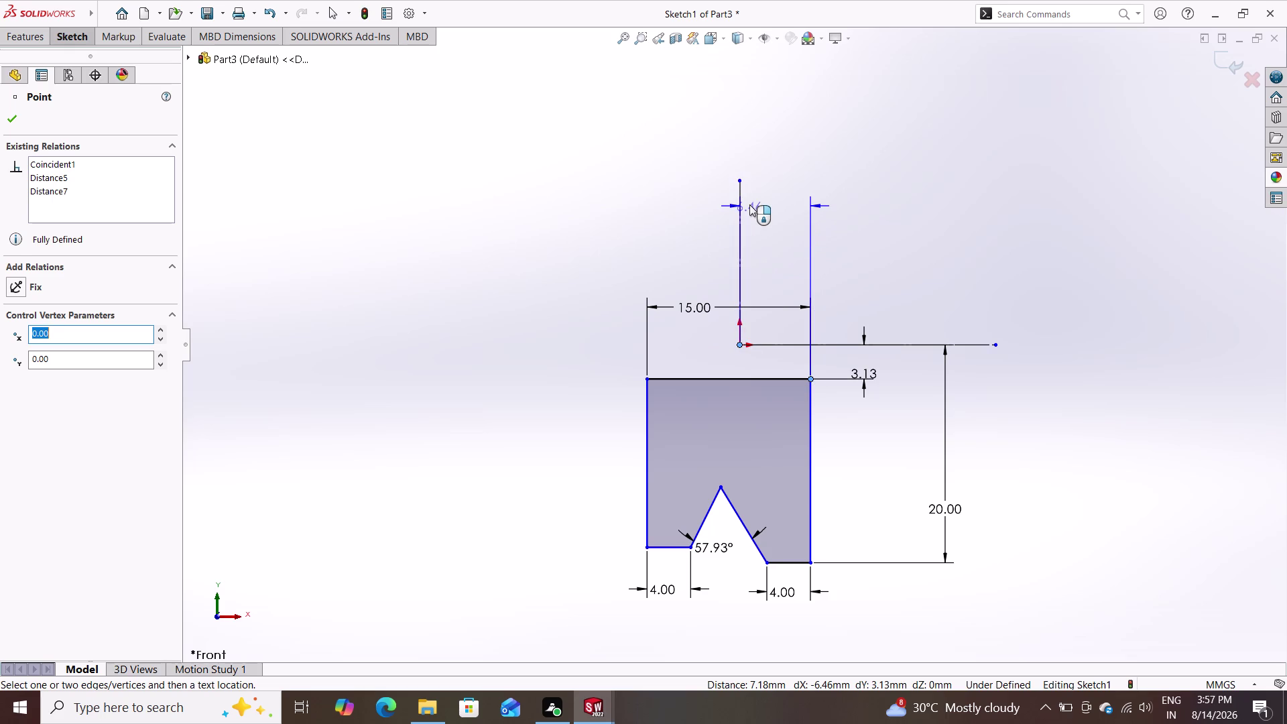
double_click(750, 204)
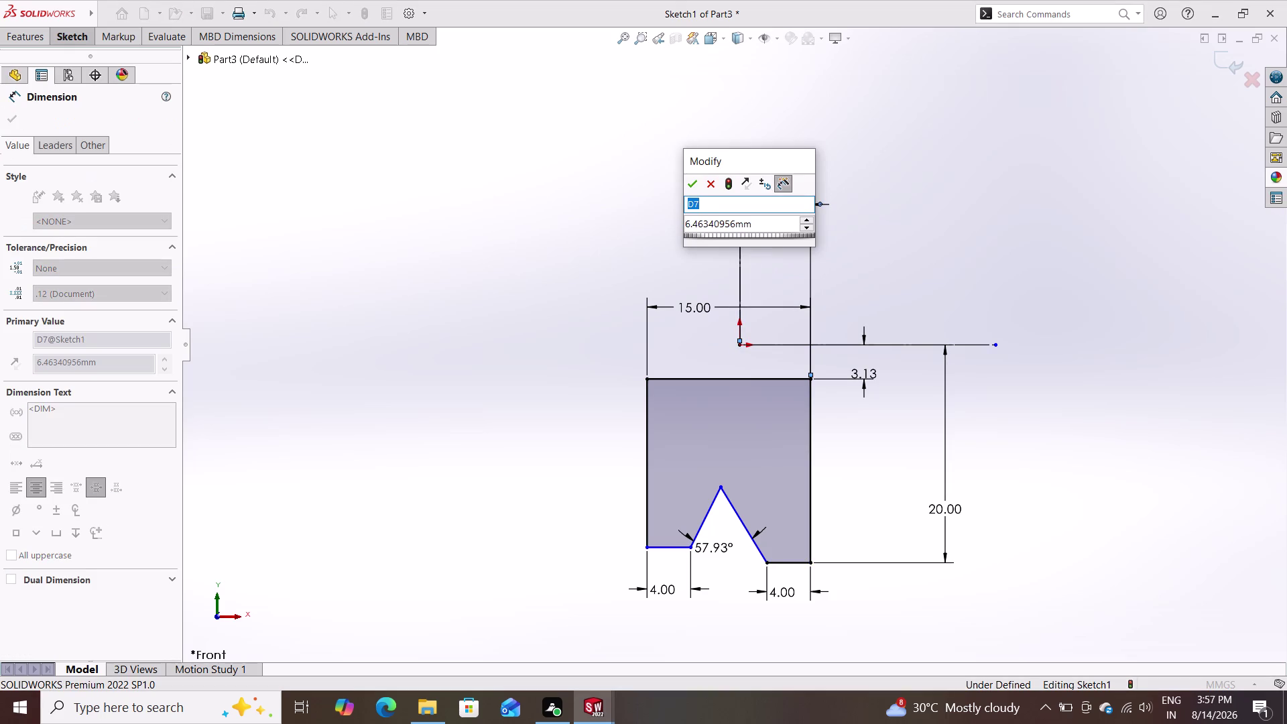
click(753, 221)
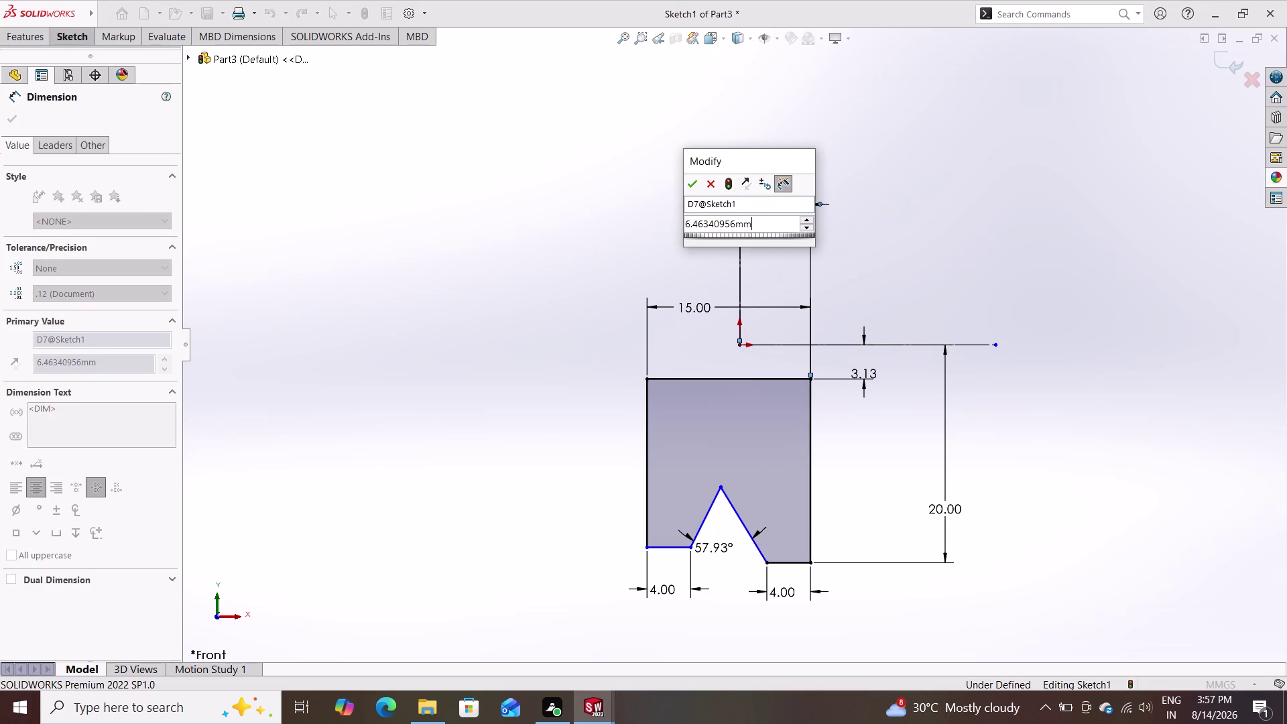
drag(754, 220, 680, 225)
double_click(679, 225)
text(7)
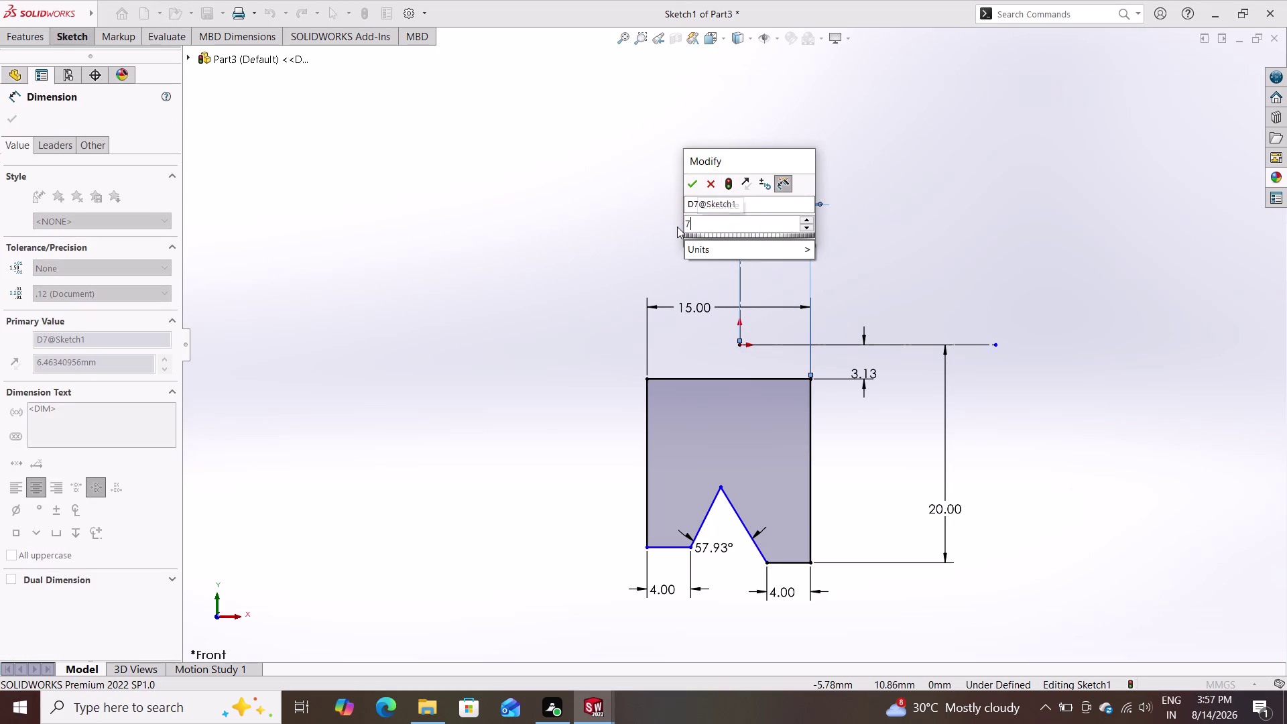
text(.5)
key(Return)
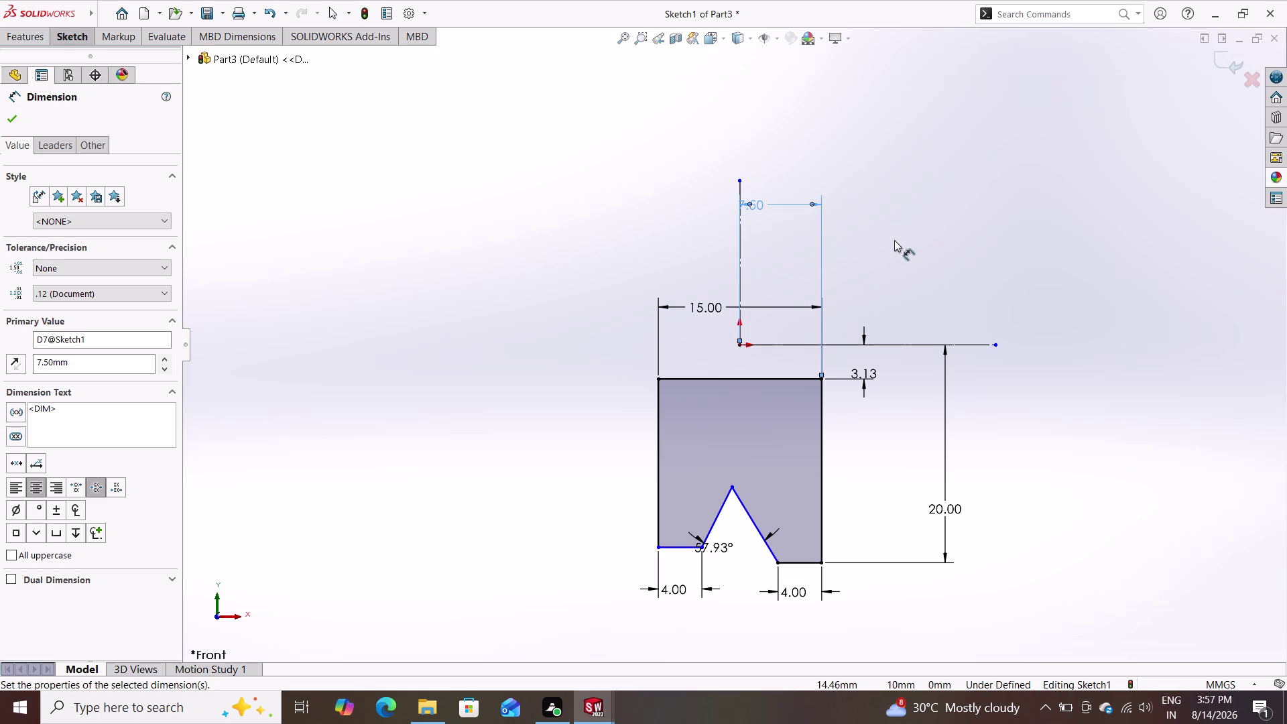
Dimension the bottom-left corner 20 mm below the horizontal construction line.
click(659, 546)
click(777, 345)
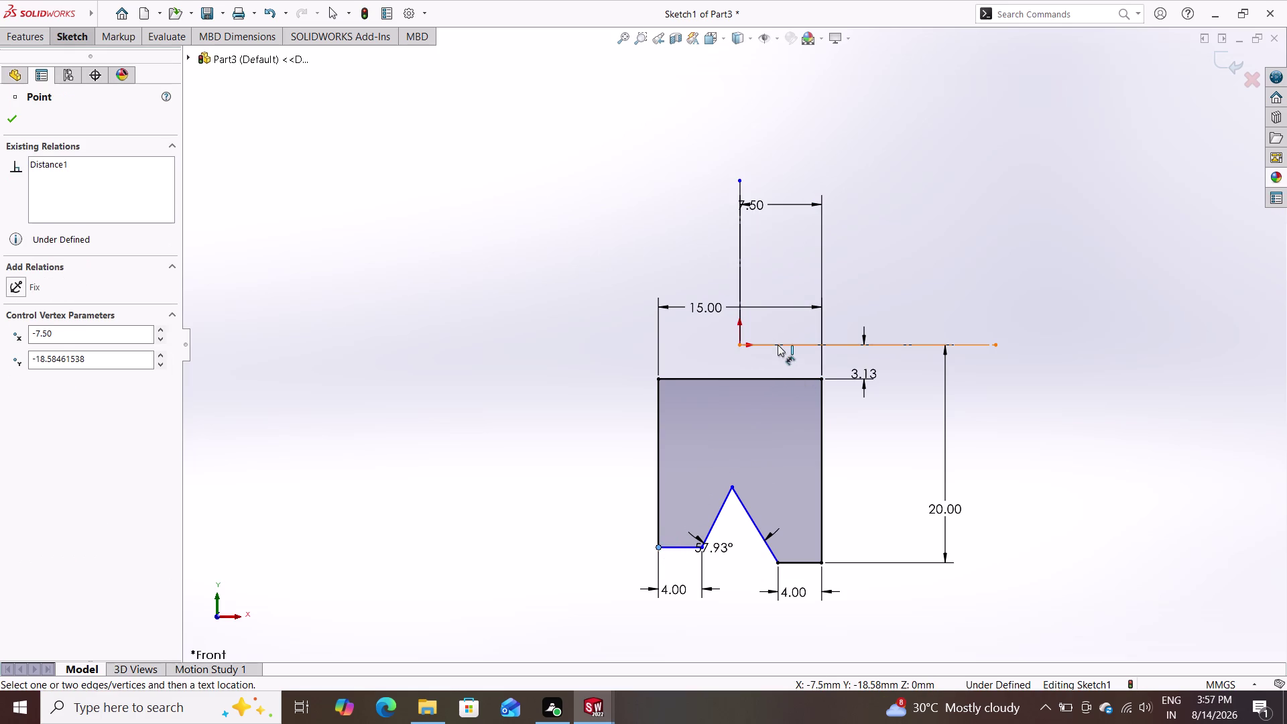
click(542, 362)
text(2)
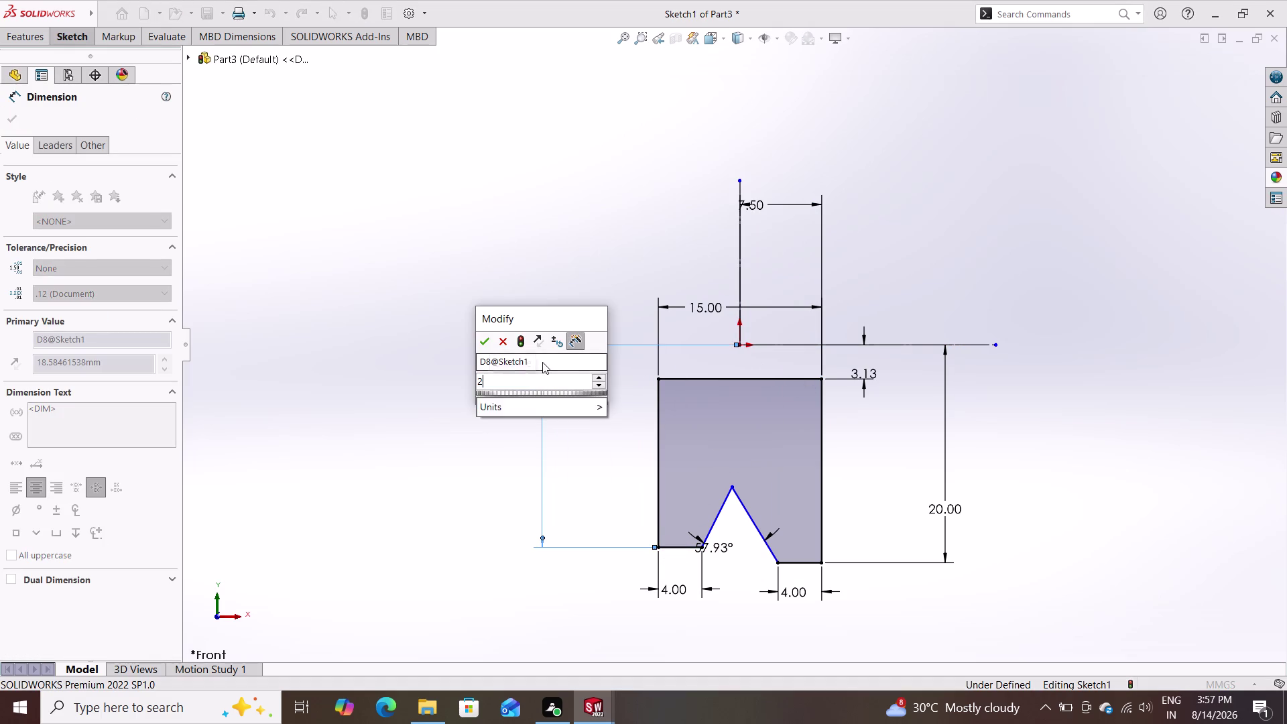
text(0)
key(Return)
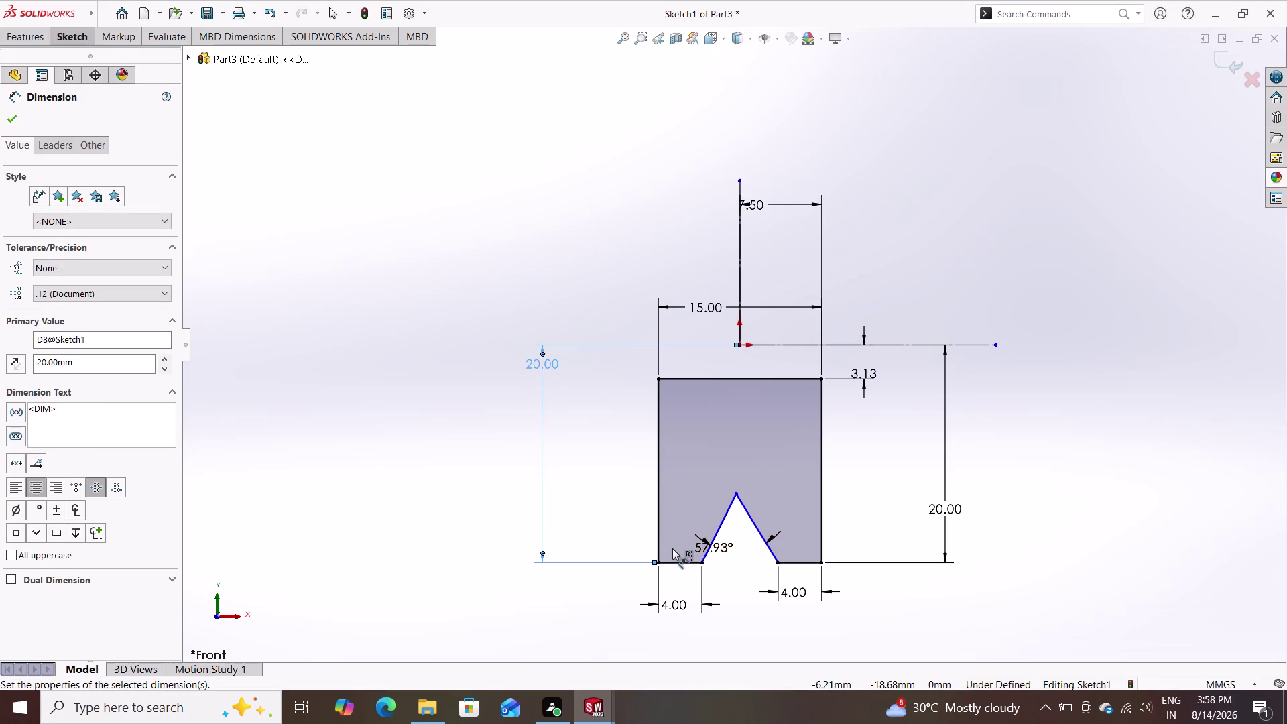
click(719, 526)
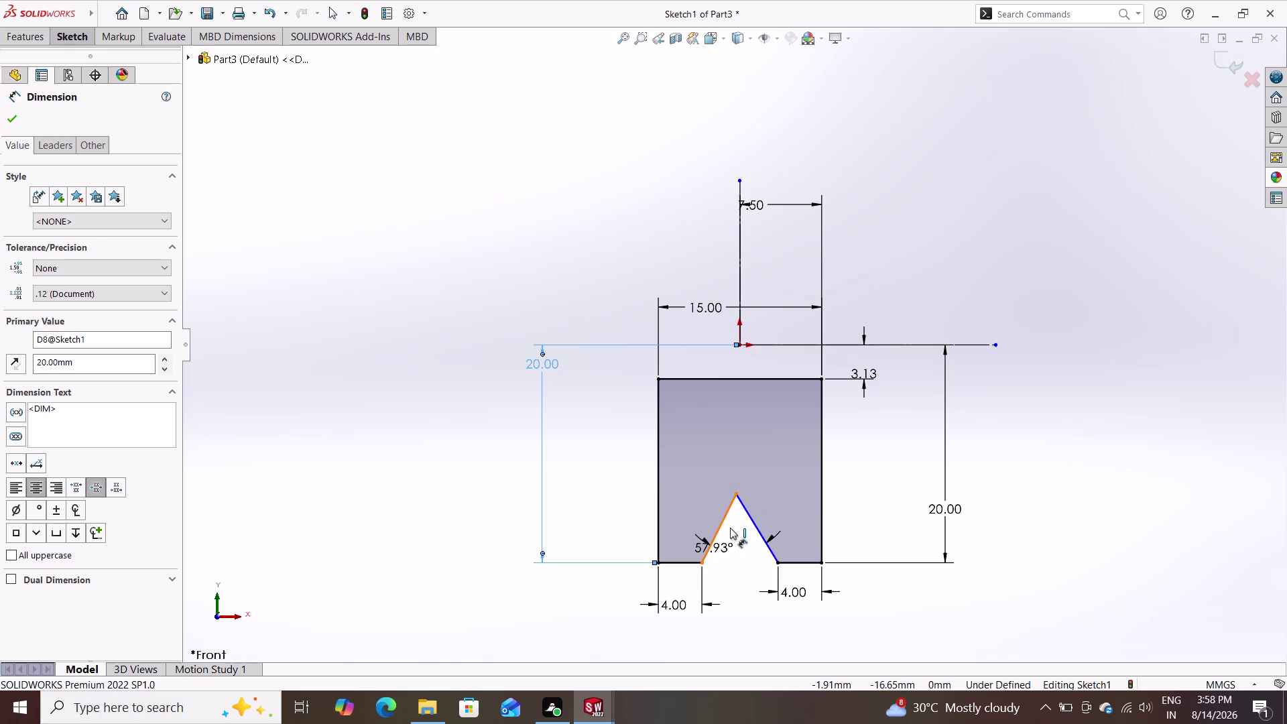
key(Escape)
key(Escape)
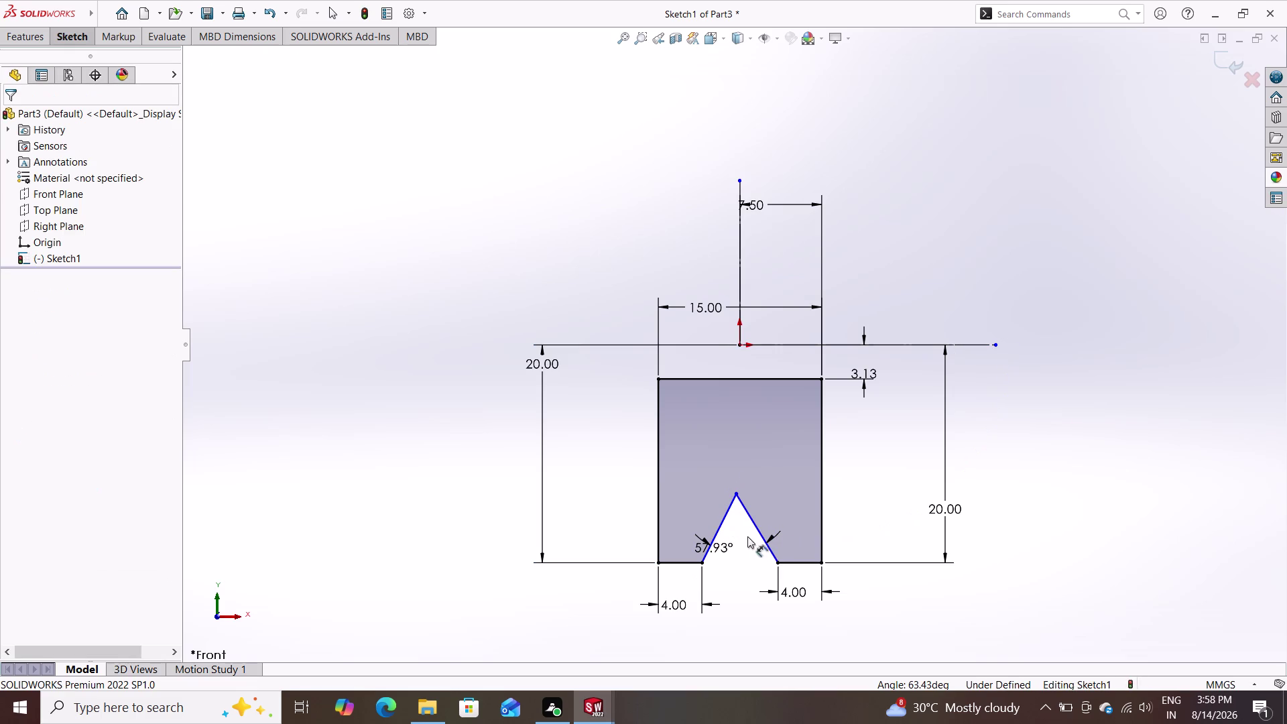
Select the V-notch lines to inspect them, clearing the selection in between.
click(719, 527)
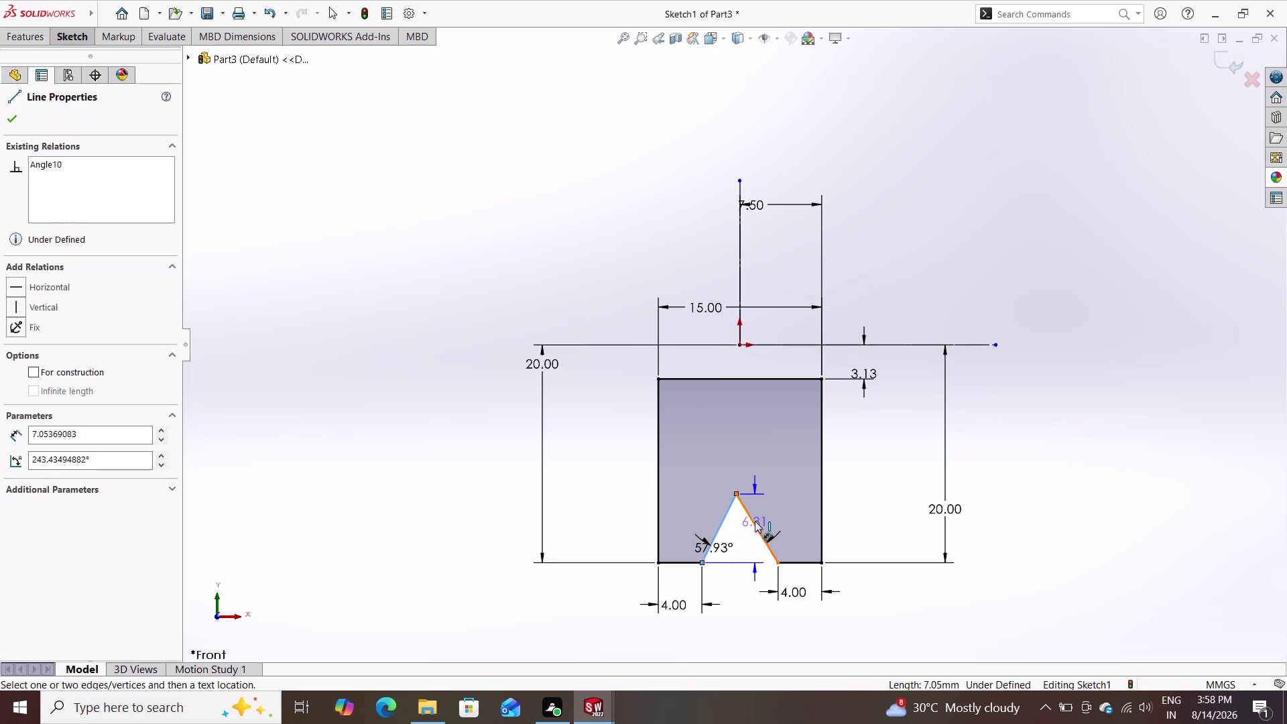
key(Escape)
key(Escape)
key(Escape)
key(Escape)
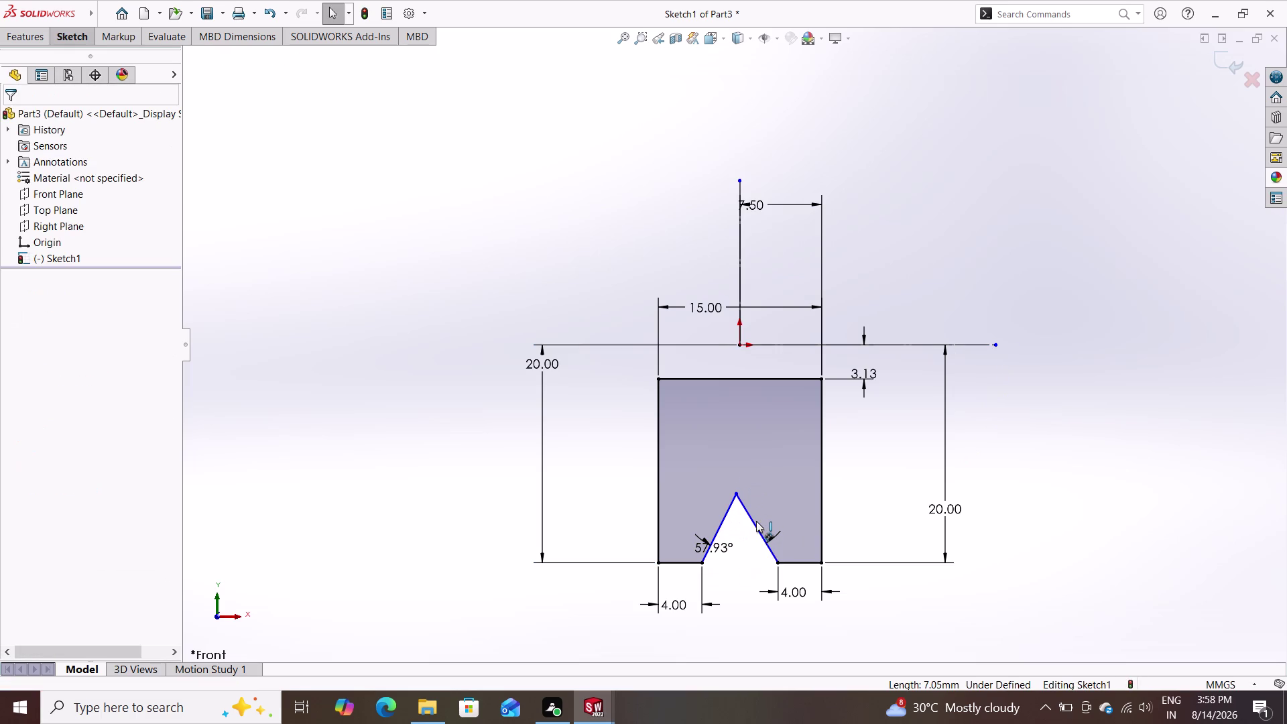
key(Escape)
key(Escape)
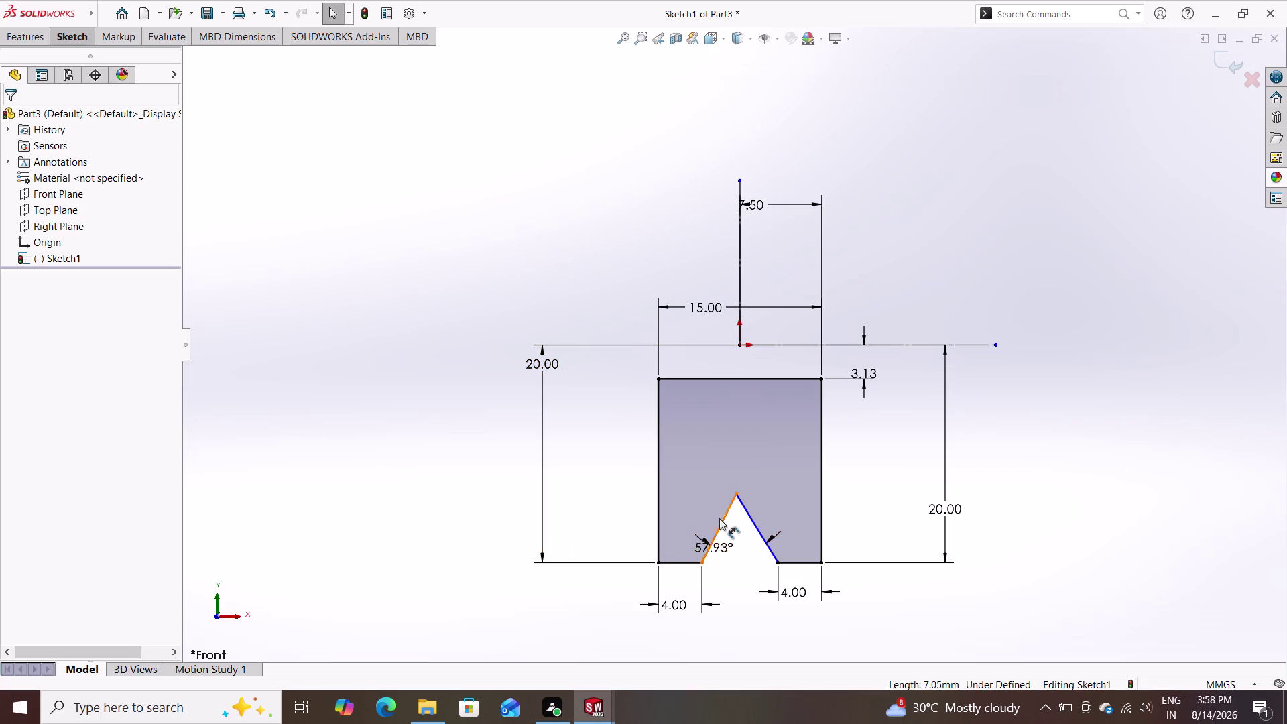
click(719, 518)
click(753, 521)
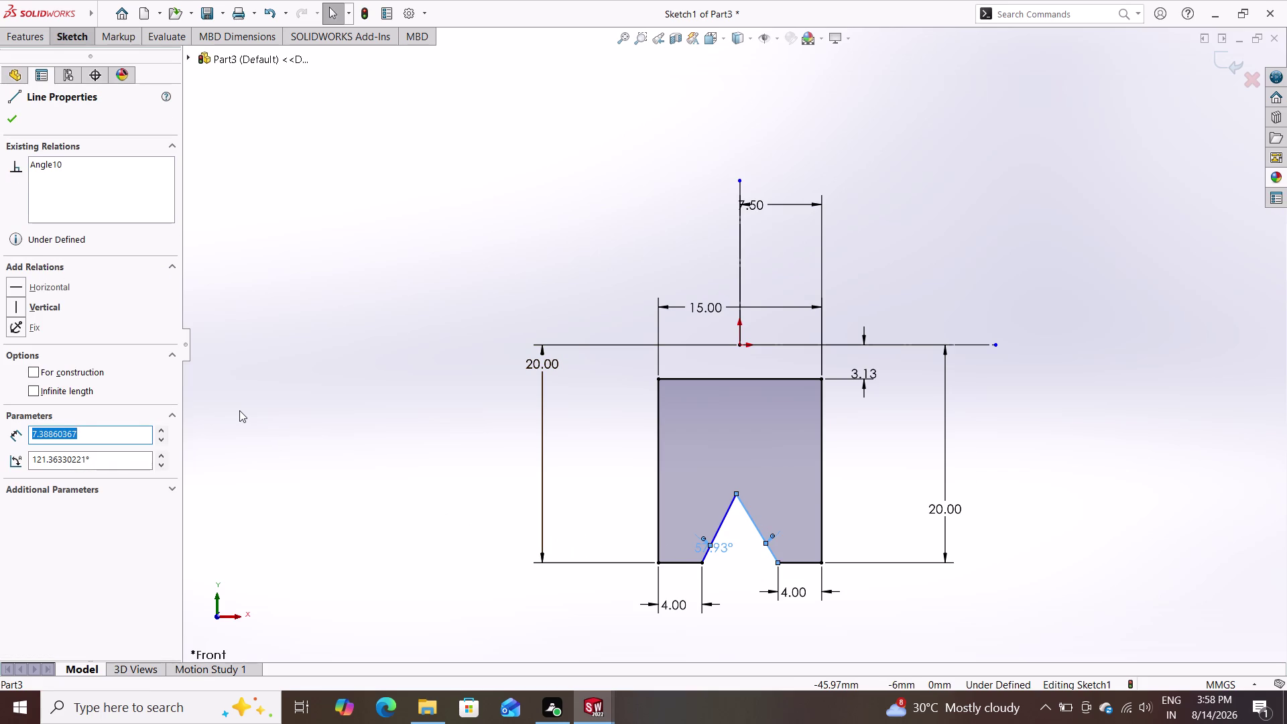
key(Escape)
key(Escape)
key(Escape)
key(Escape)
key(Escape)
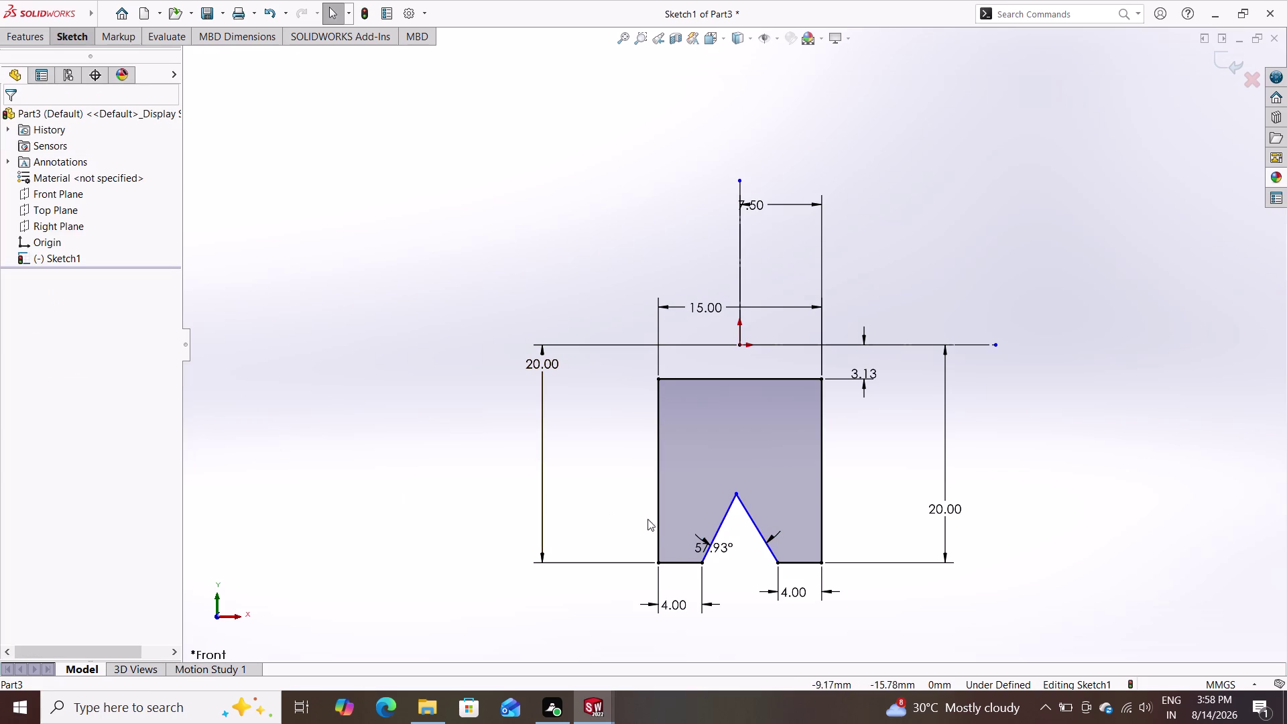
triple_click(721, 522)
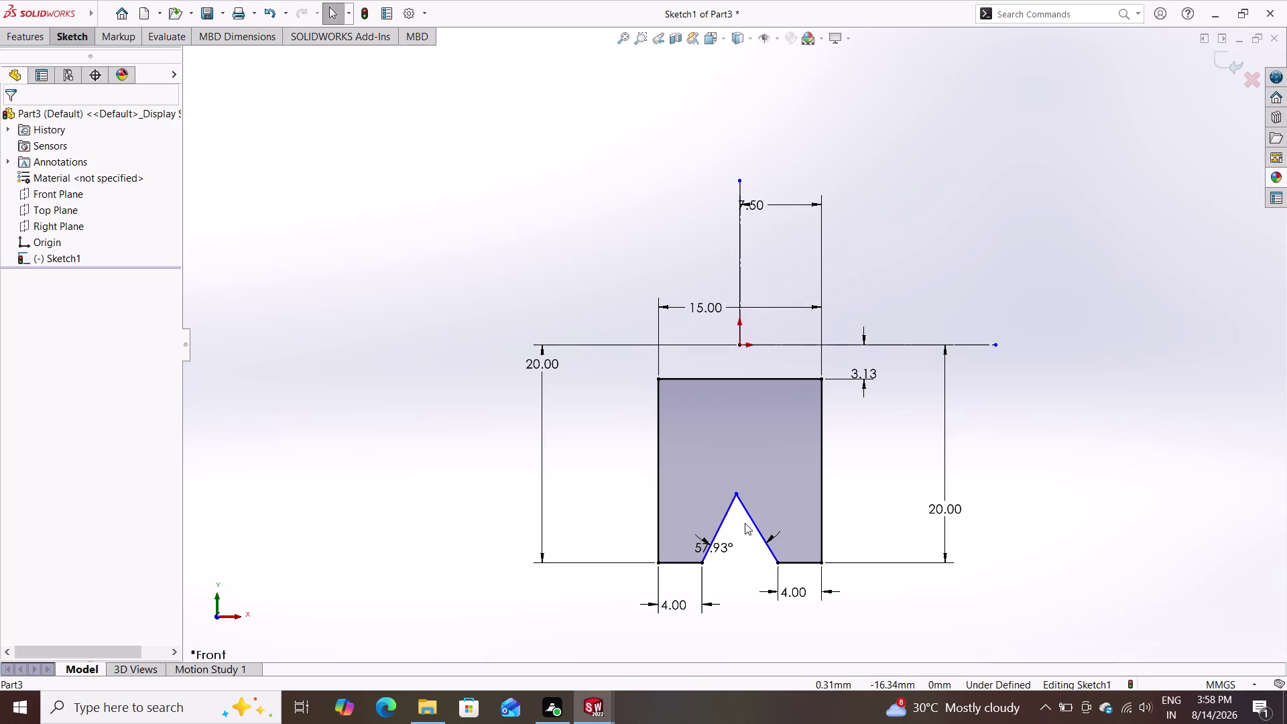
Select the left and right notch lines and the connected profile lines.
double_click(752, 521)
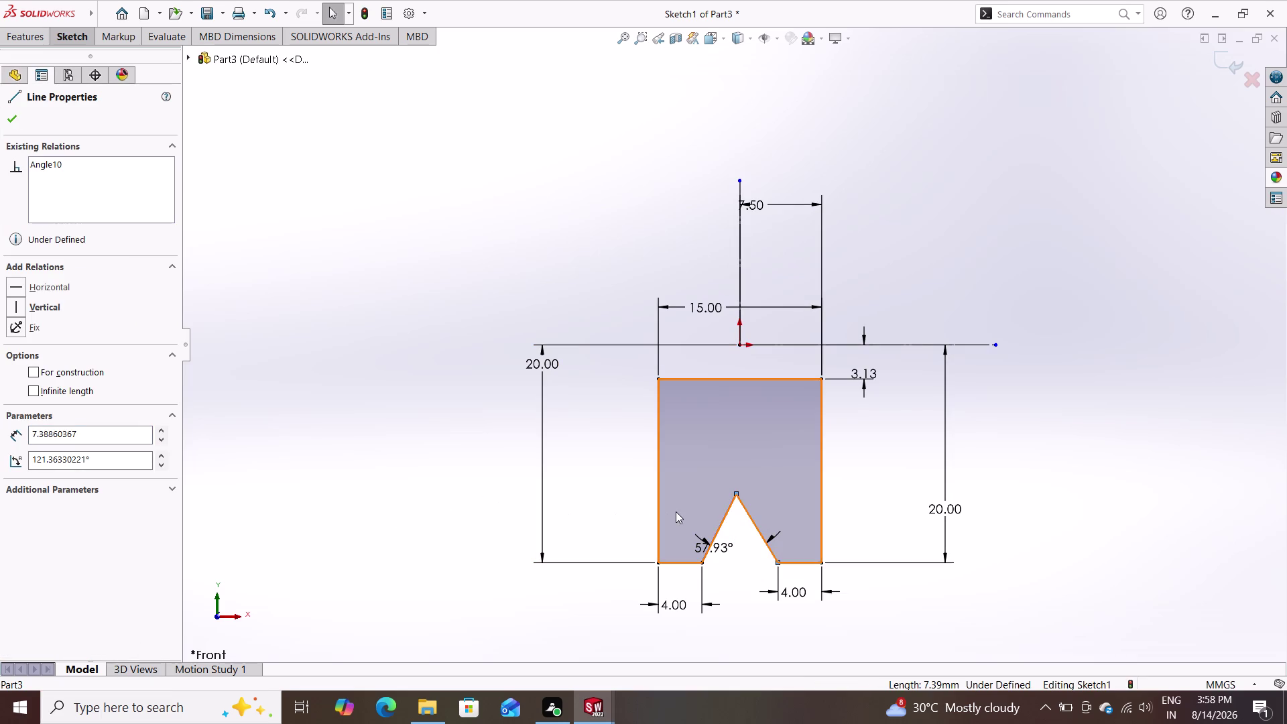
double_click(725, 521)
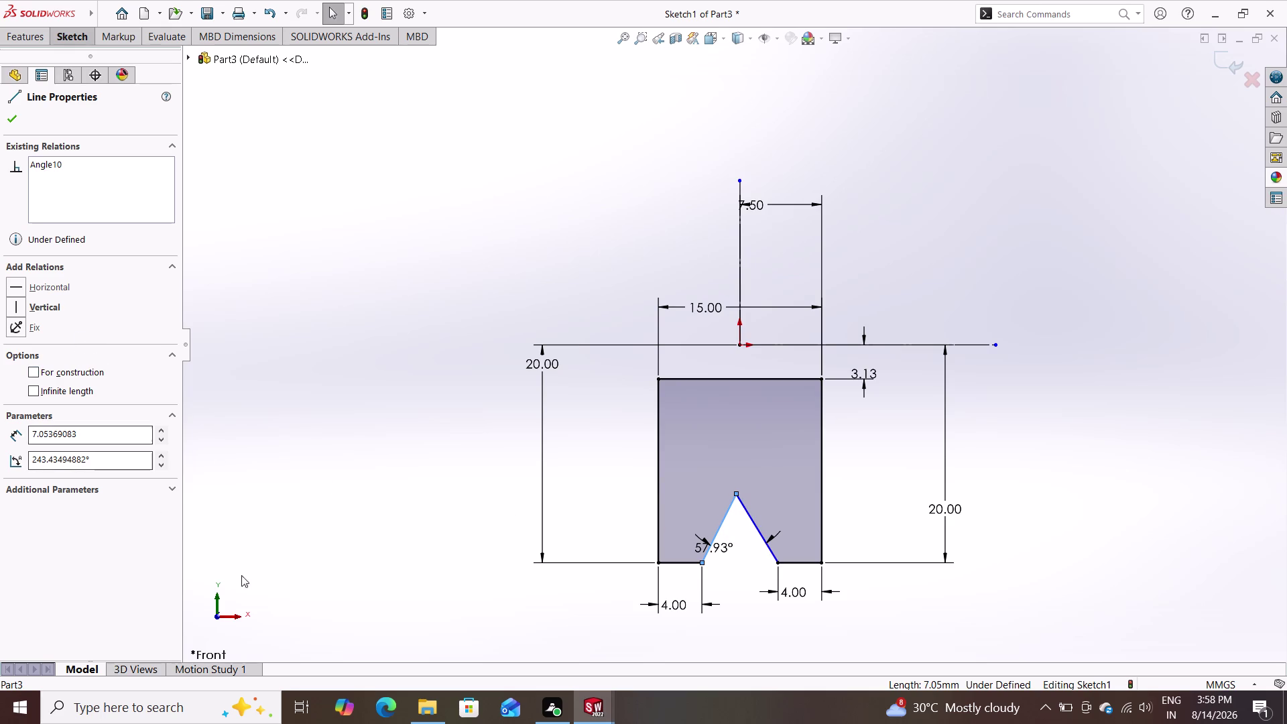
double_click(754, 518)
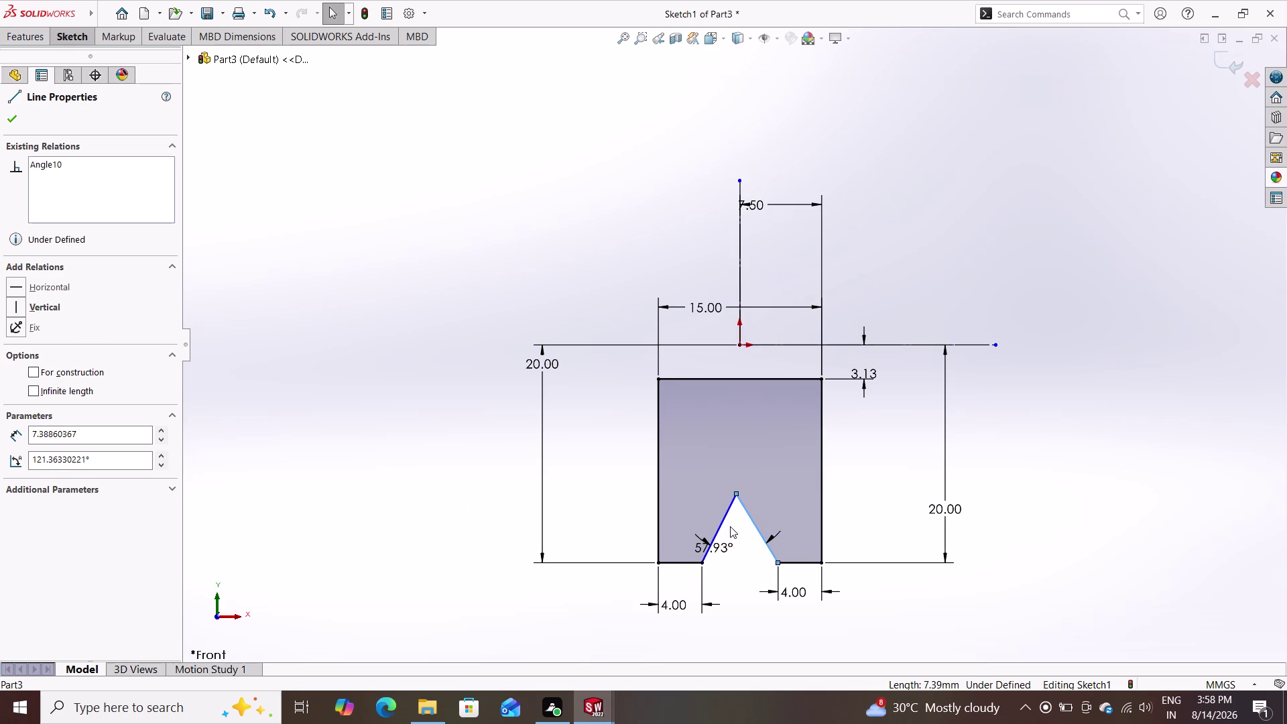
double_click(722, 525)
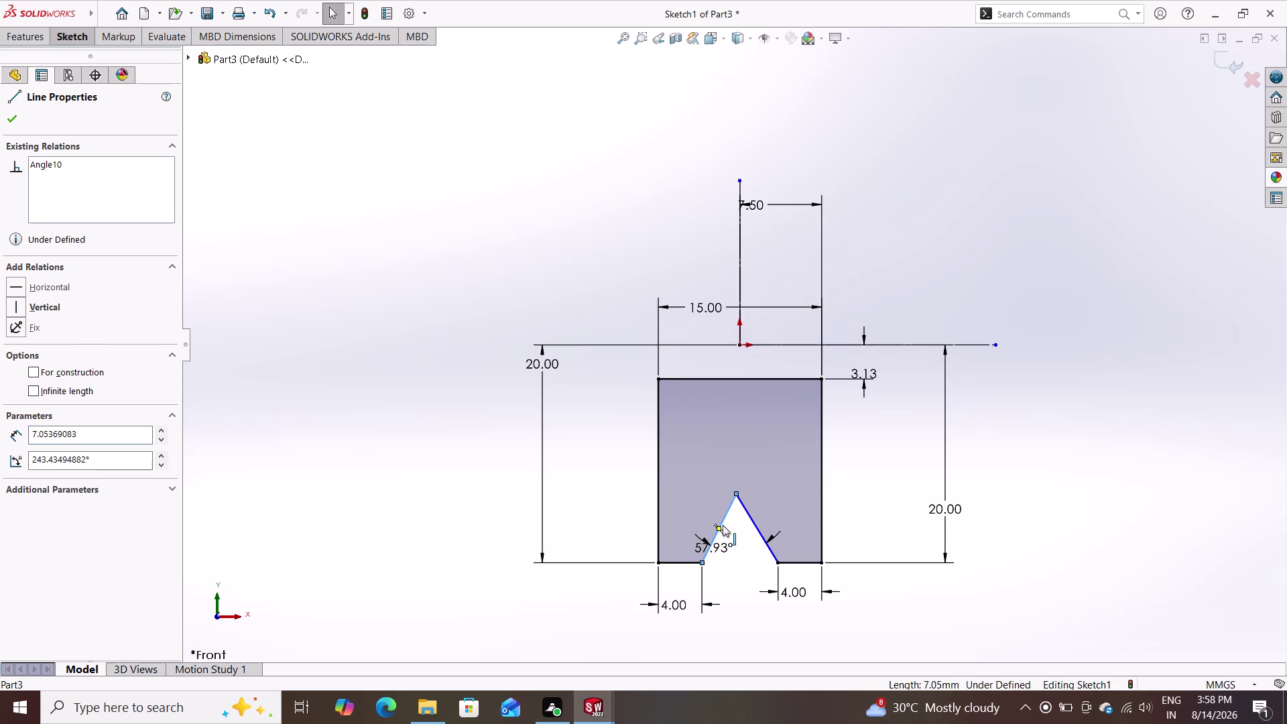
key(Escape)
key(Escape)
key(Escape)
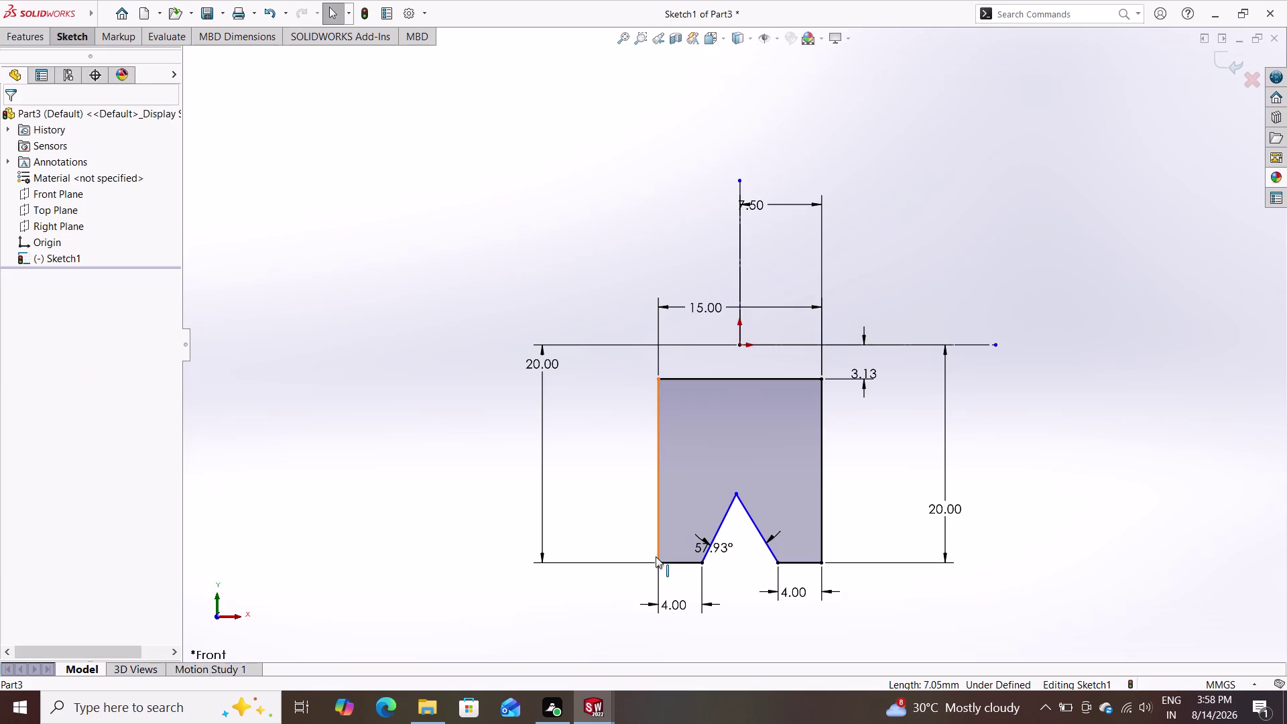
double_click(719, 521)
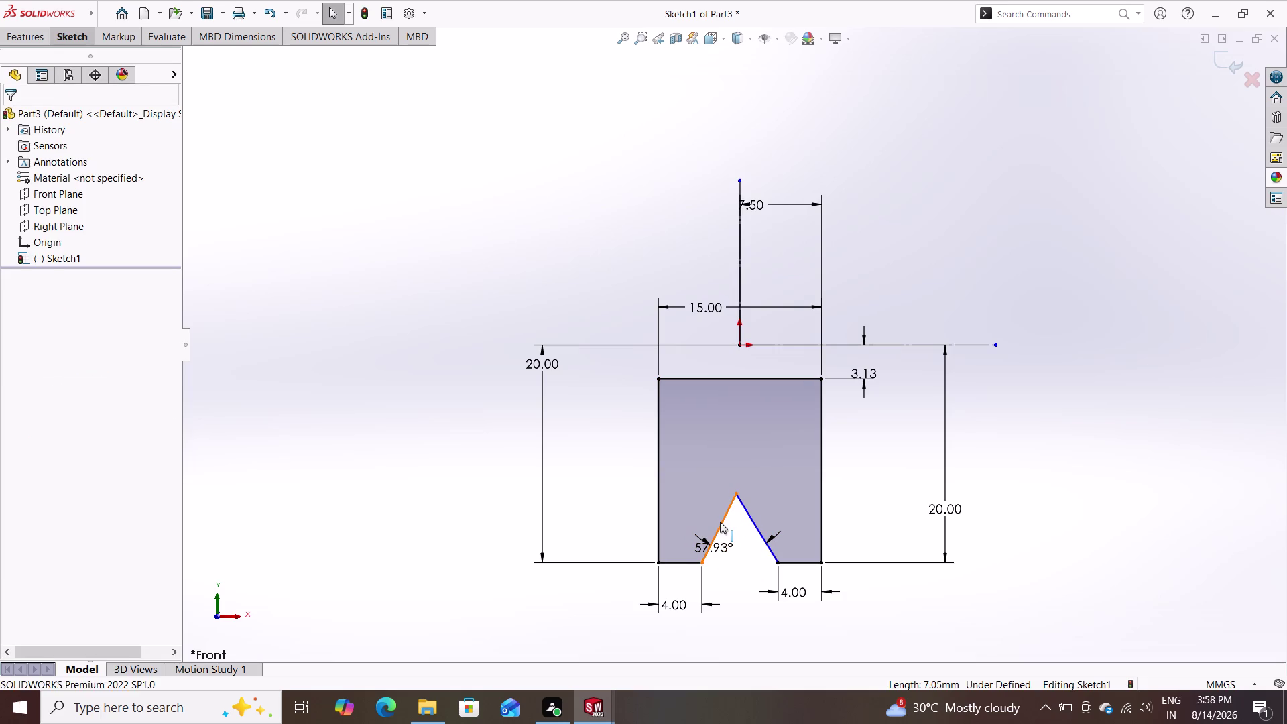
double_click(753, 525)
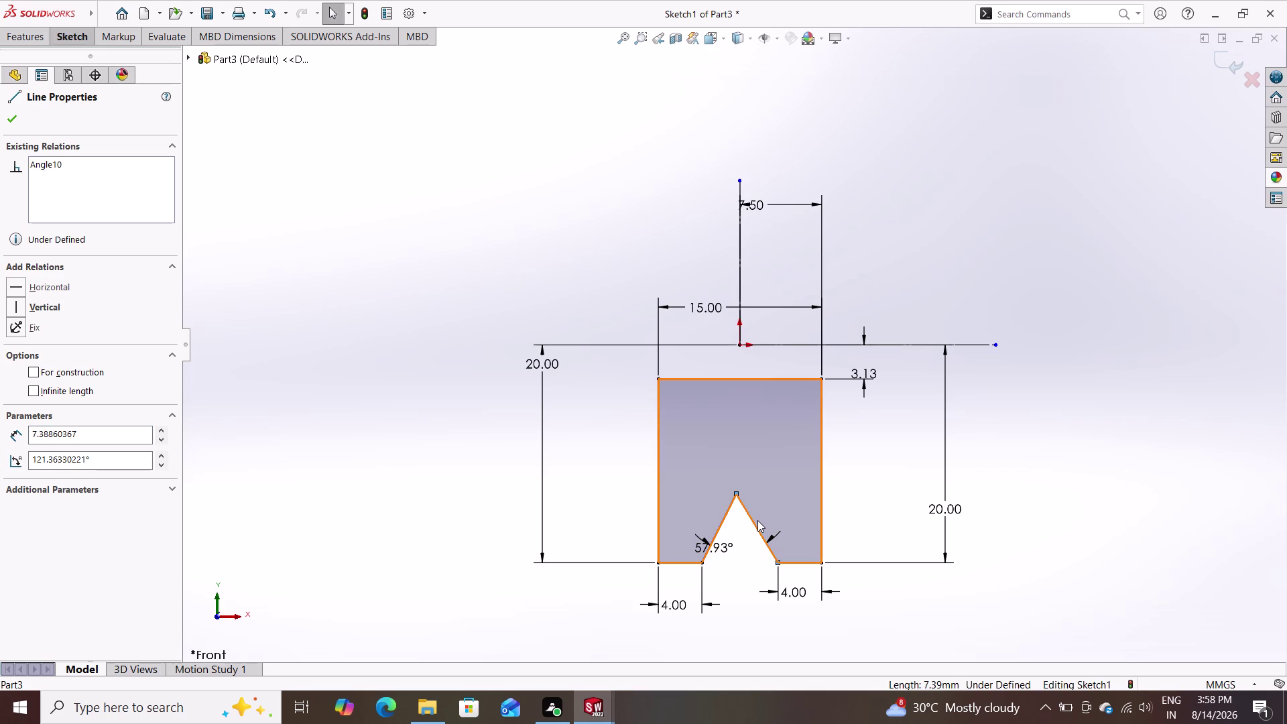
key(Escape)
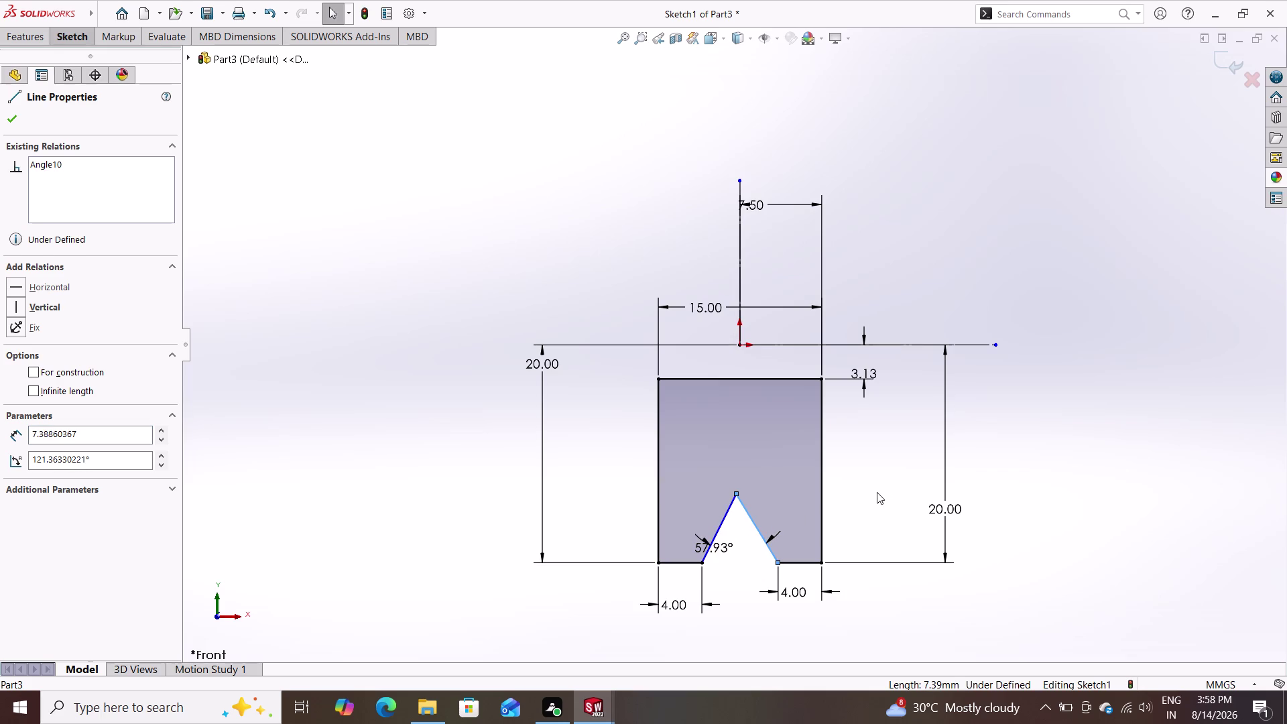
key(Escape)
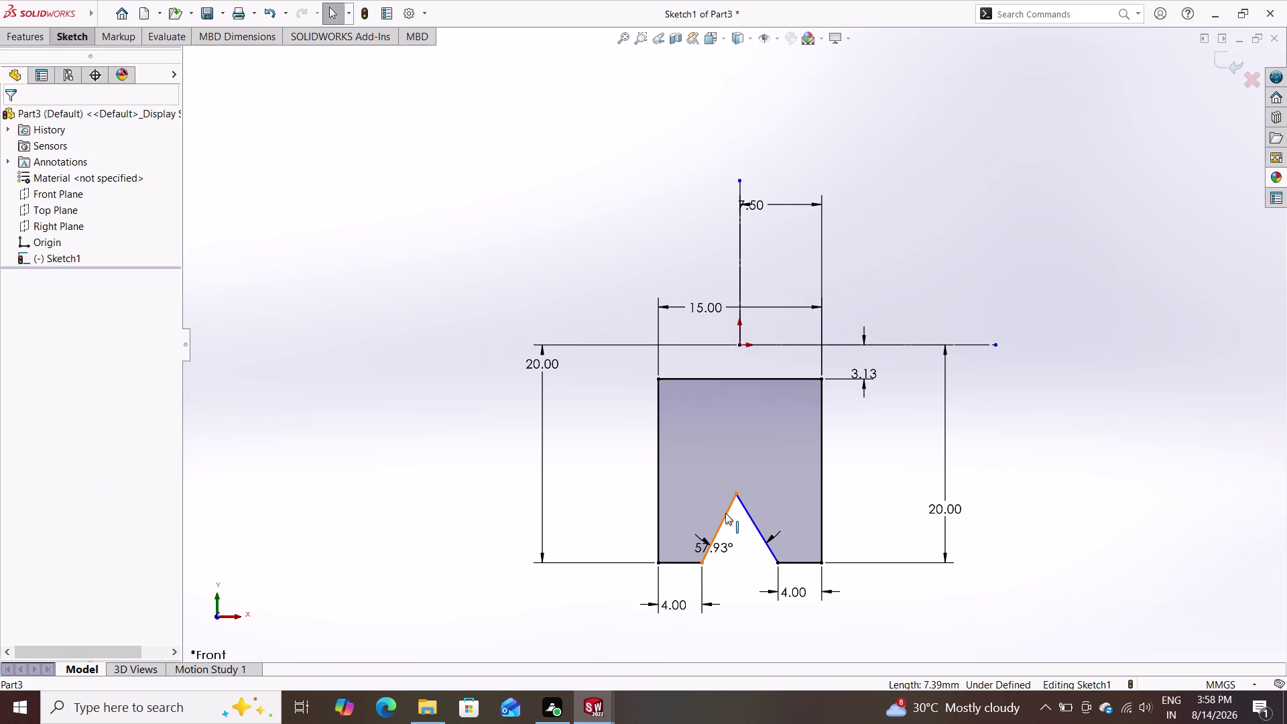
double_click(725, 513)
triple_click(751, 514)
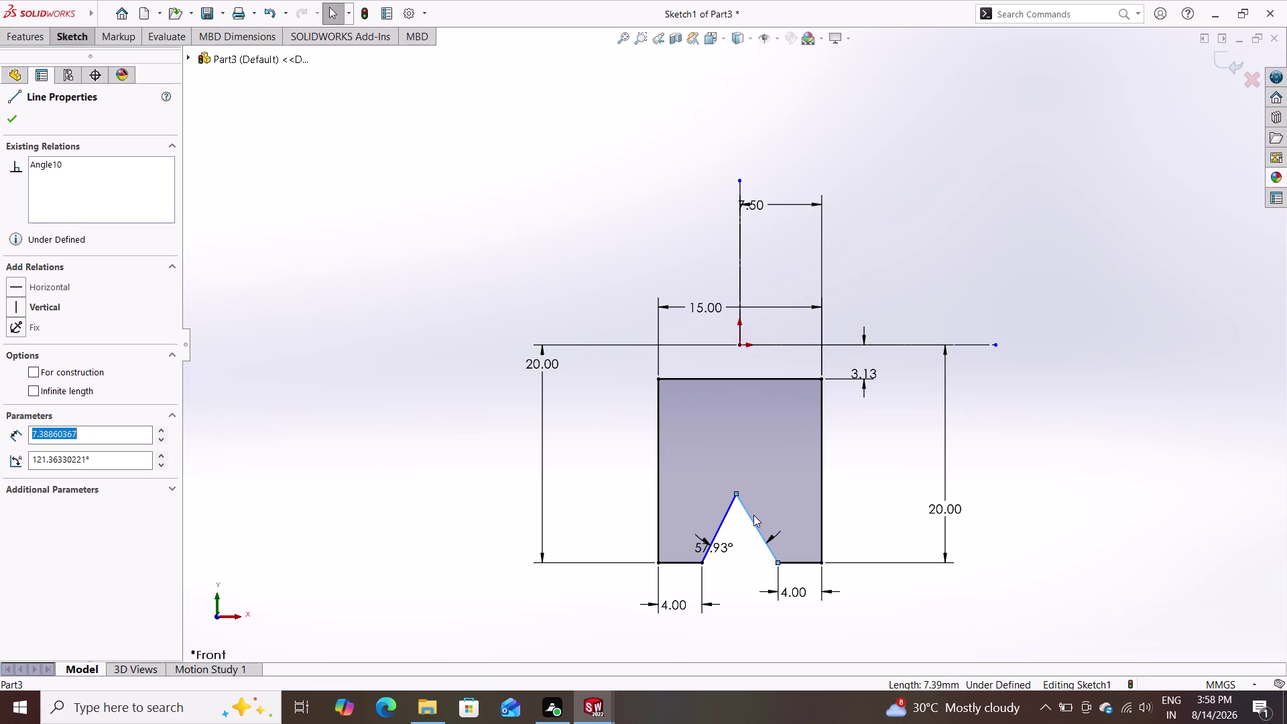
key(Escape)
Cancel an unfinished angle dimension, then delete the 57.93° notch angle dimension.
click(67, 30)
click(74, 59)
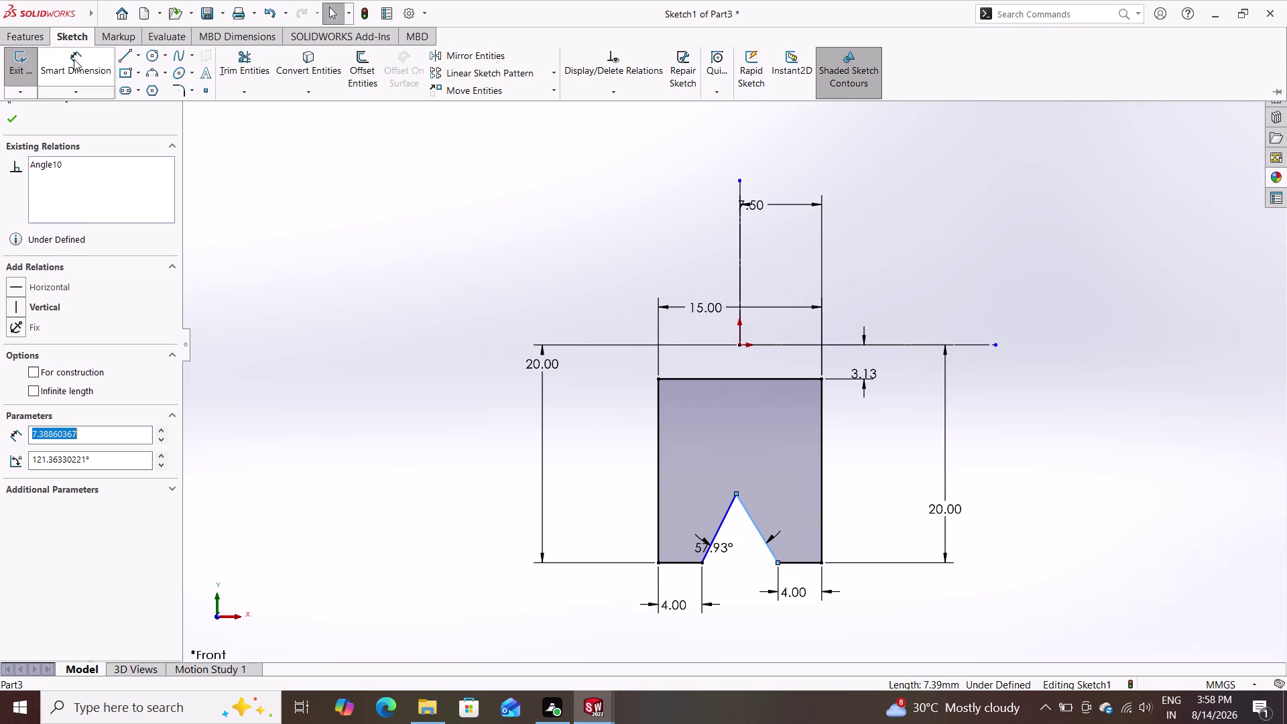
triple_click(719, 525)
click(719, 525)
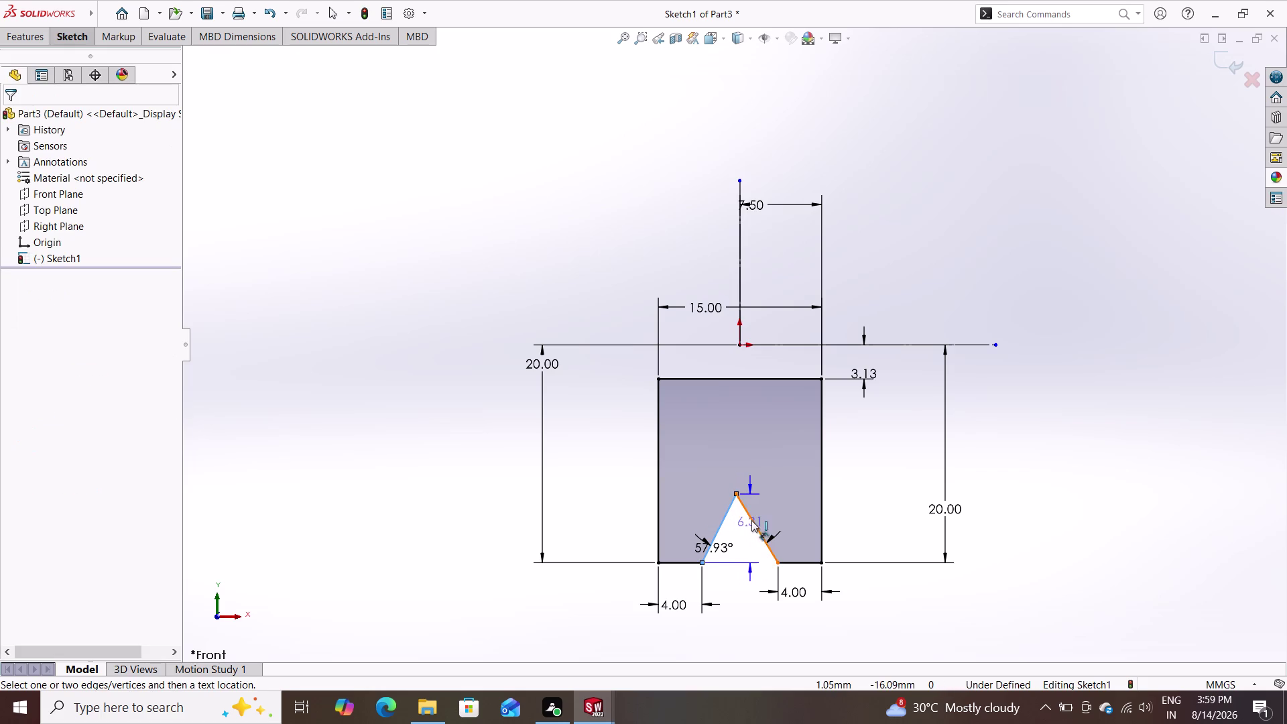
triple_click(752, 516)
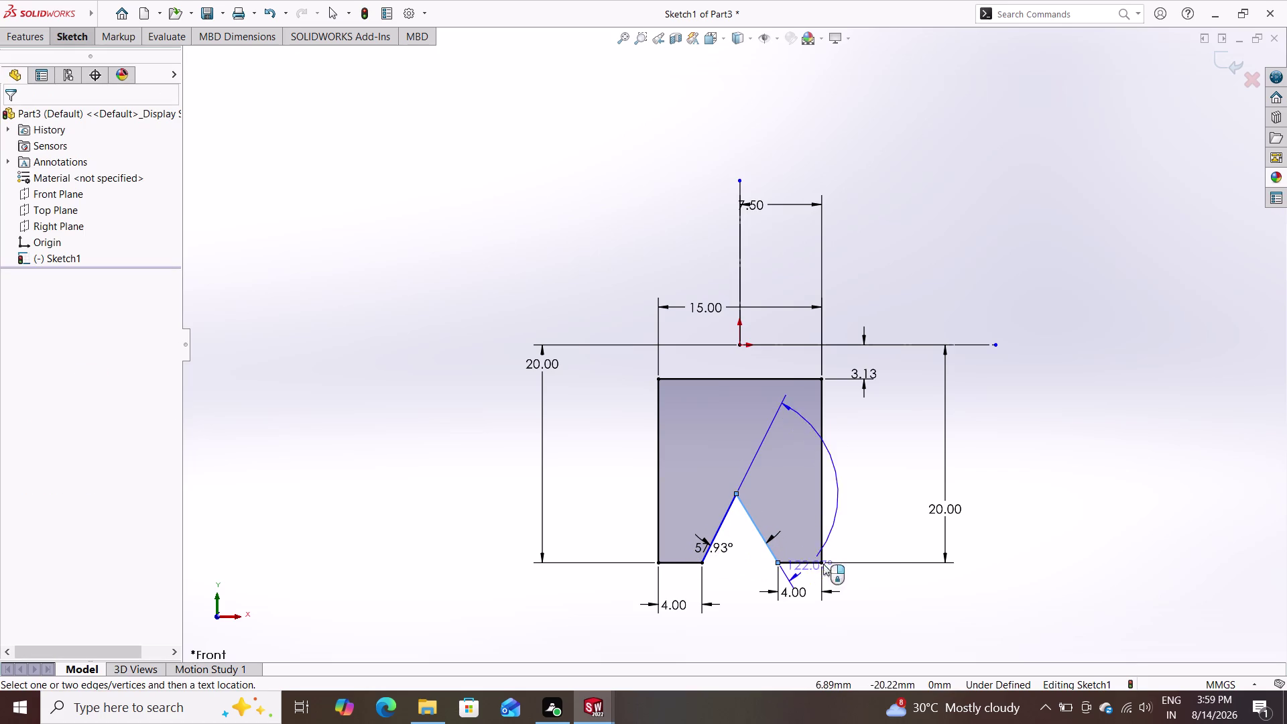
key(Escape)
key(Escape)
key(Escape)
key(Escape)
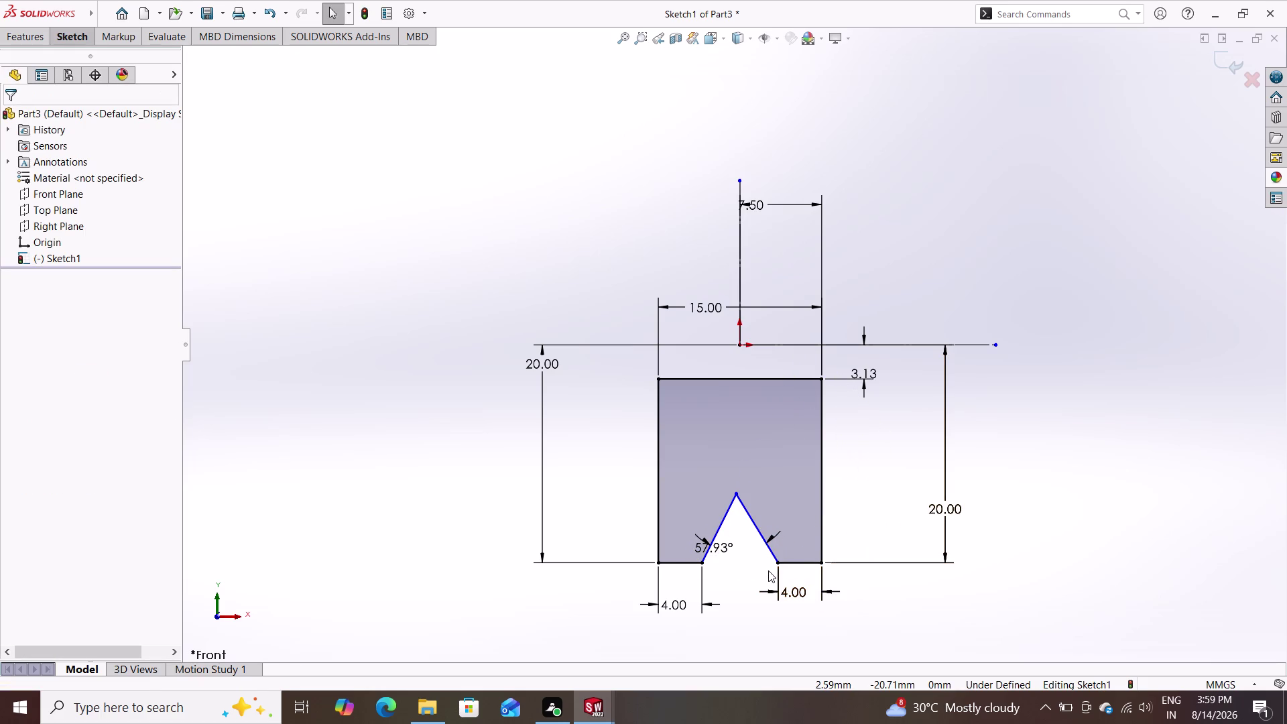
key(Escape)
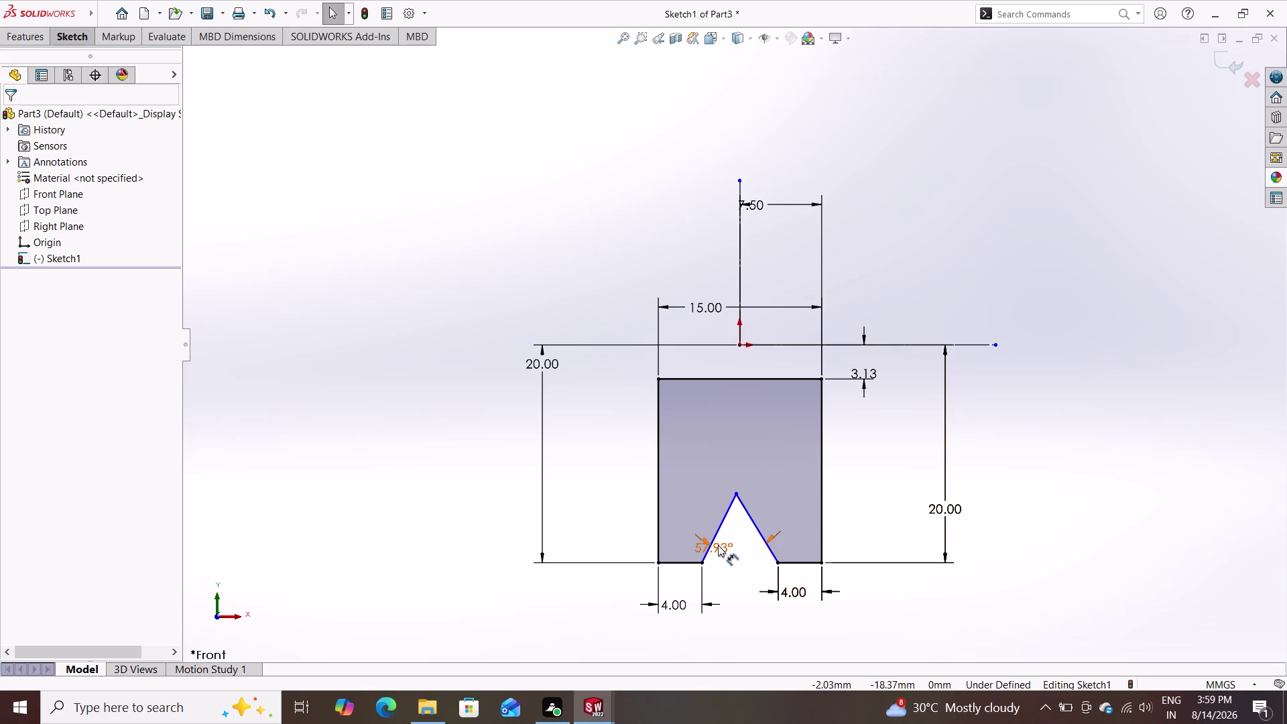
click(717, 544)
key(Delete)
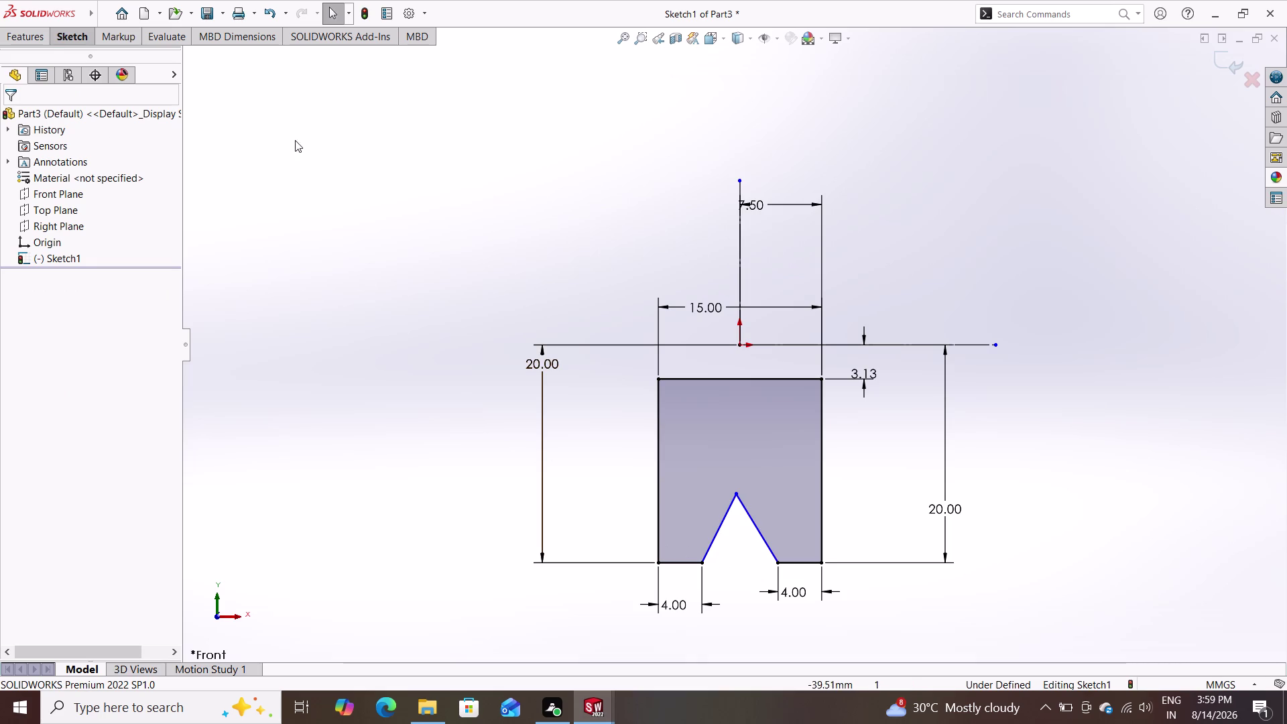
Select both slanted V-notch lines and apply an Equal relation to them.
click(63, 34)
click(76, 64)
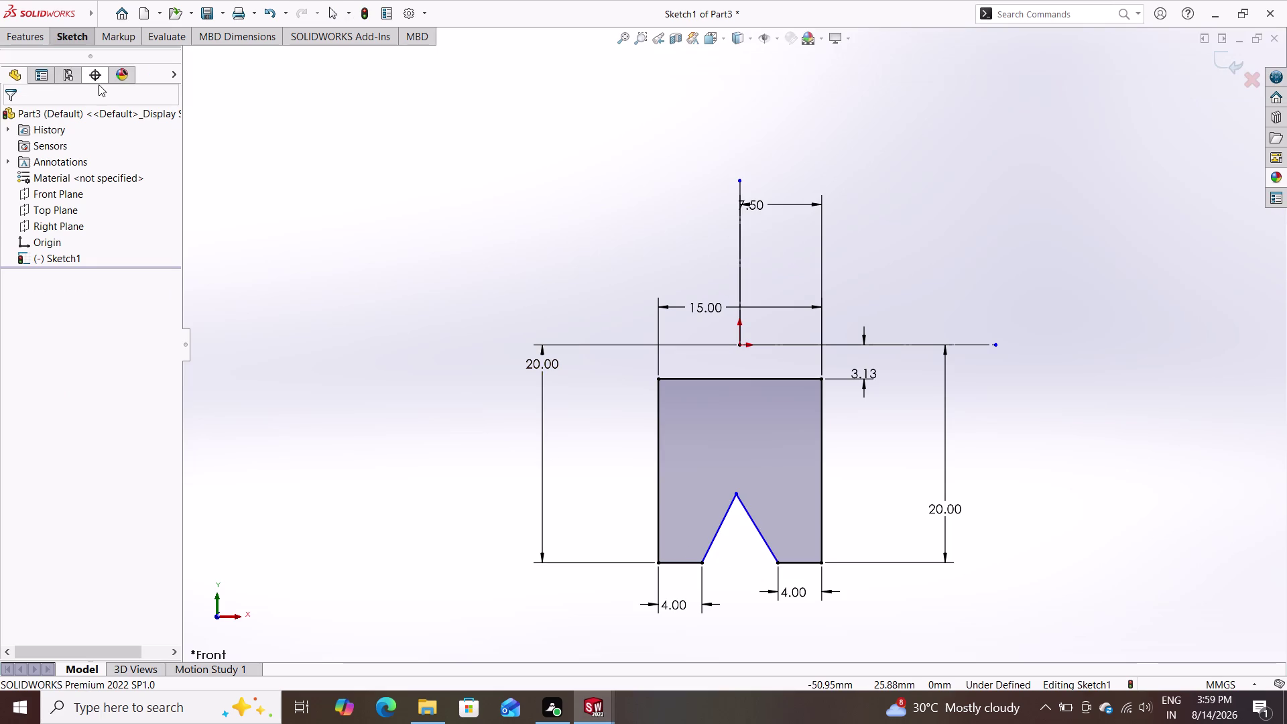
double_click(74, 42)
click(86, 69)
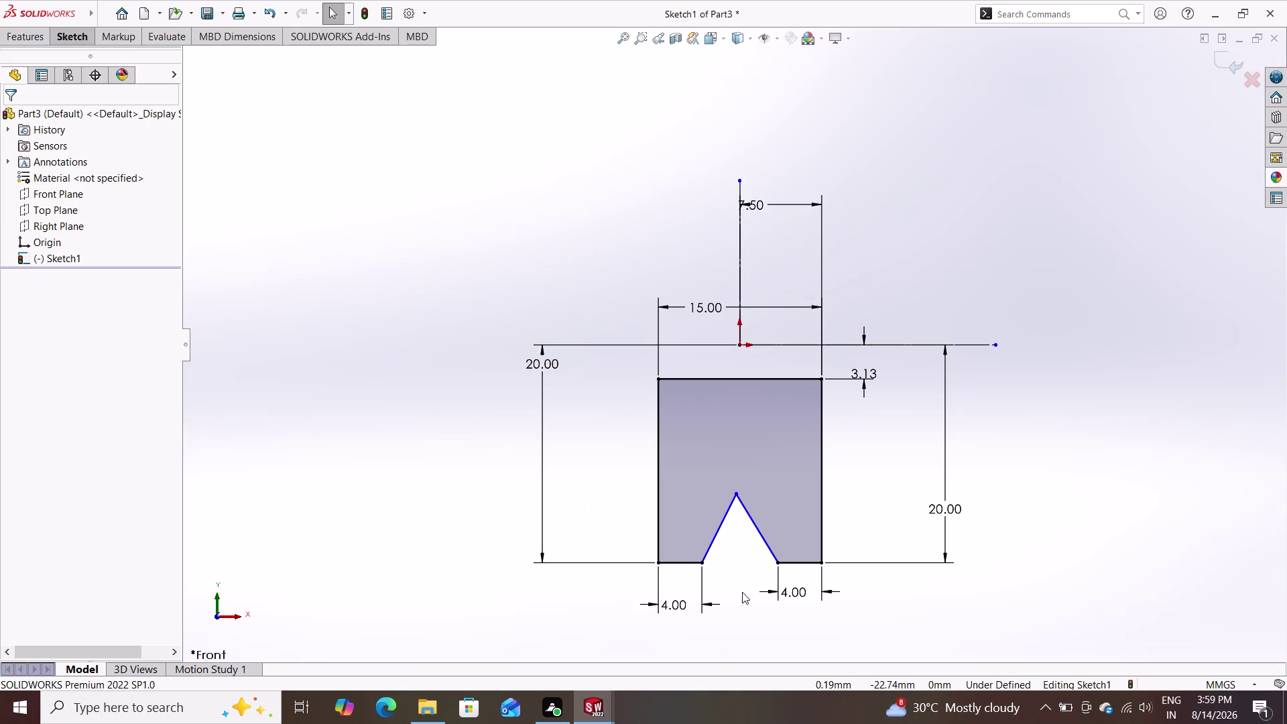
click(719, 524)
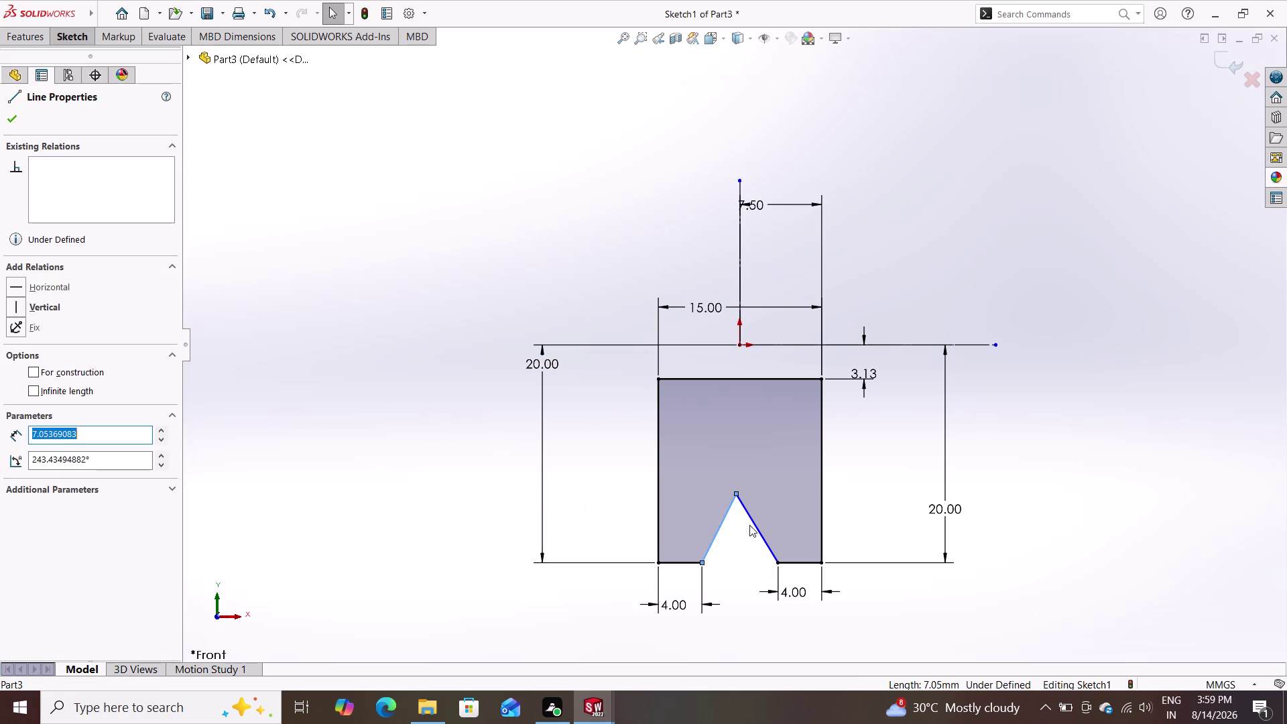
triple_click(755, 523)
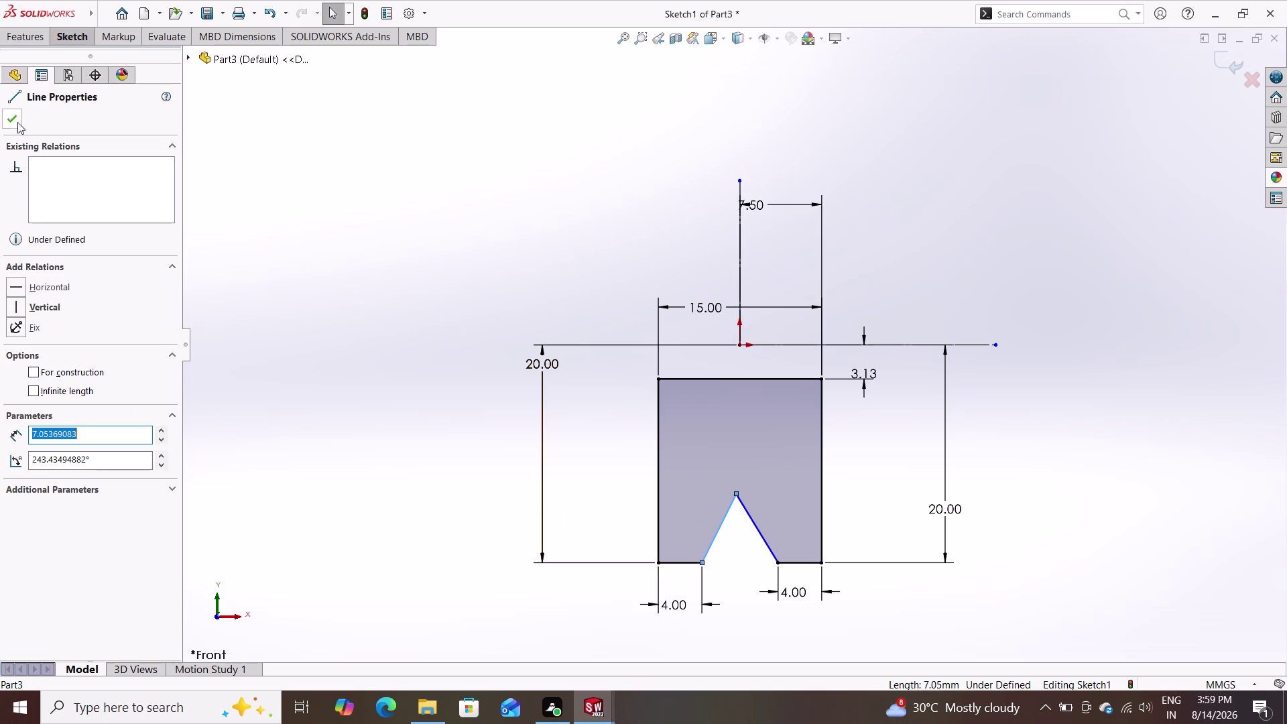
double_click(752, 523)
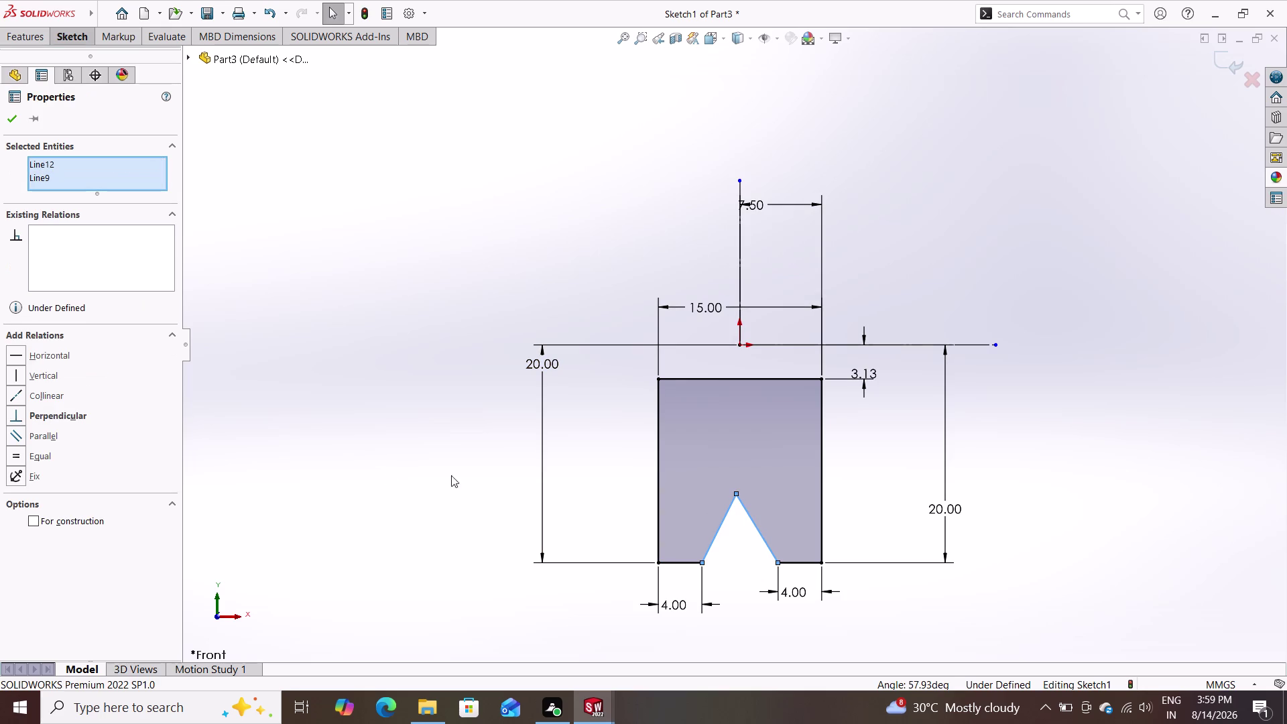
double_click(40, 459)
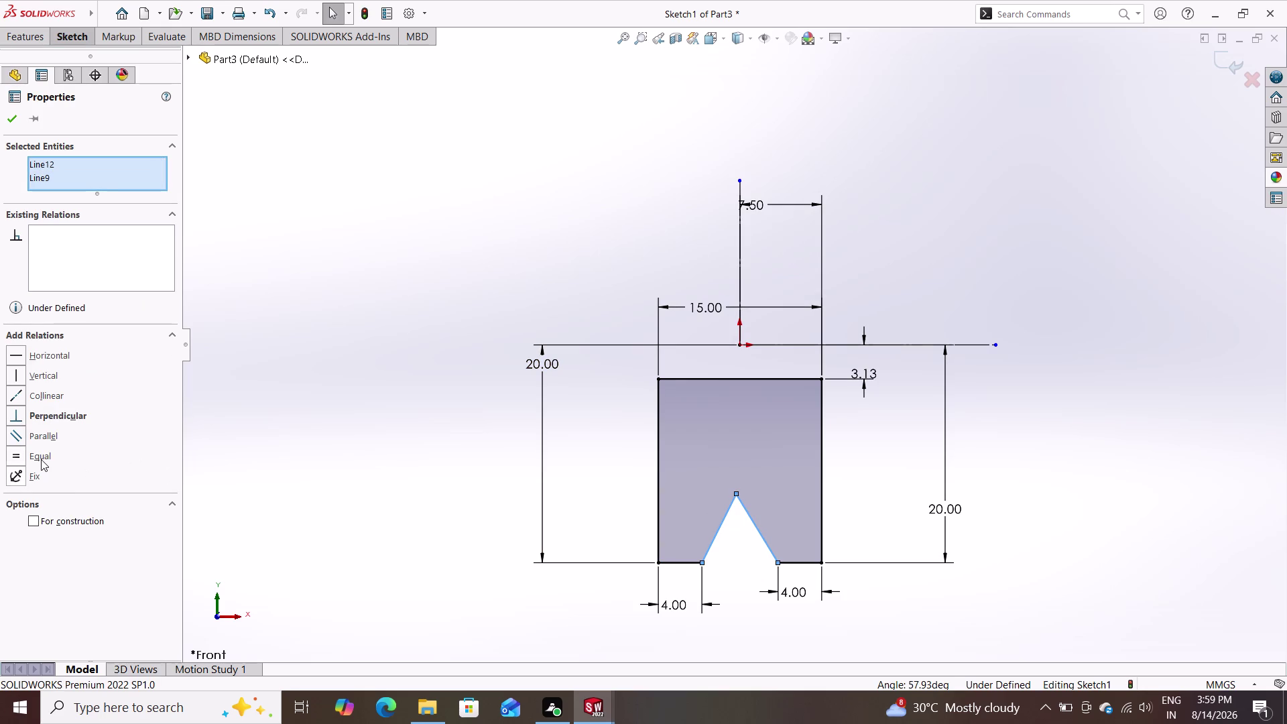
click(45, 457)
double_click(11, 117)
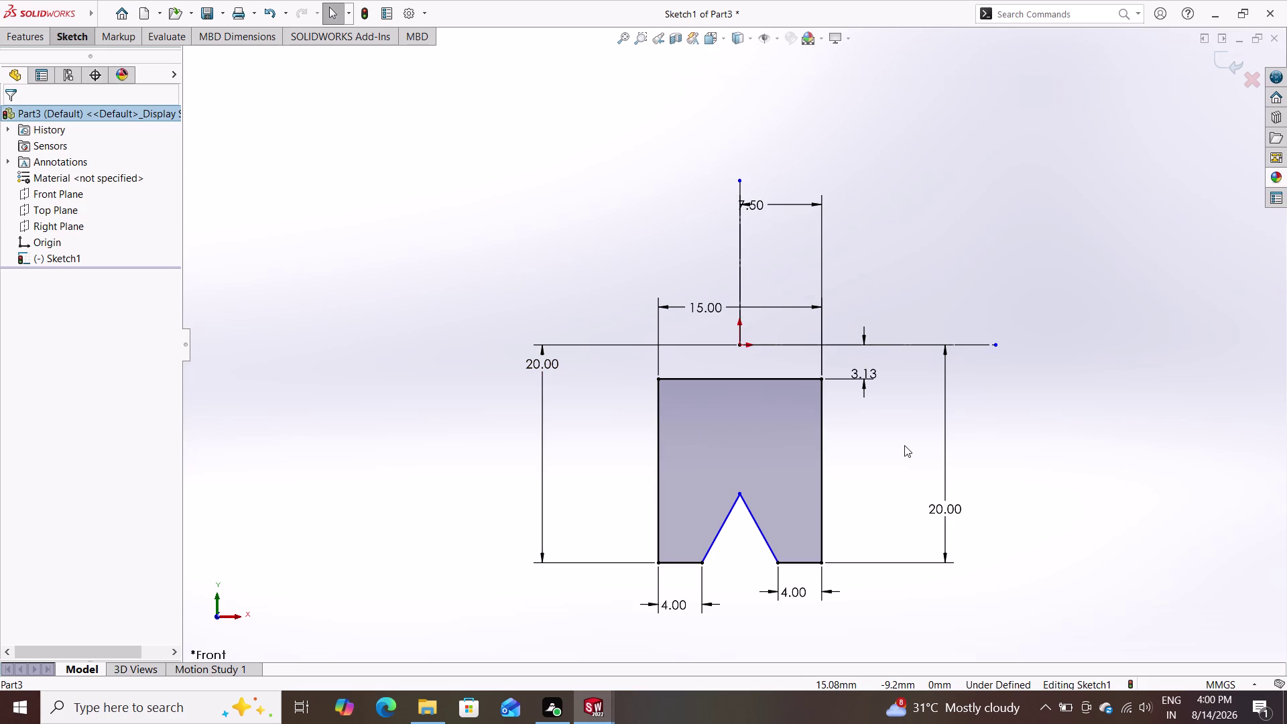
click(35, 39)
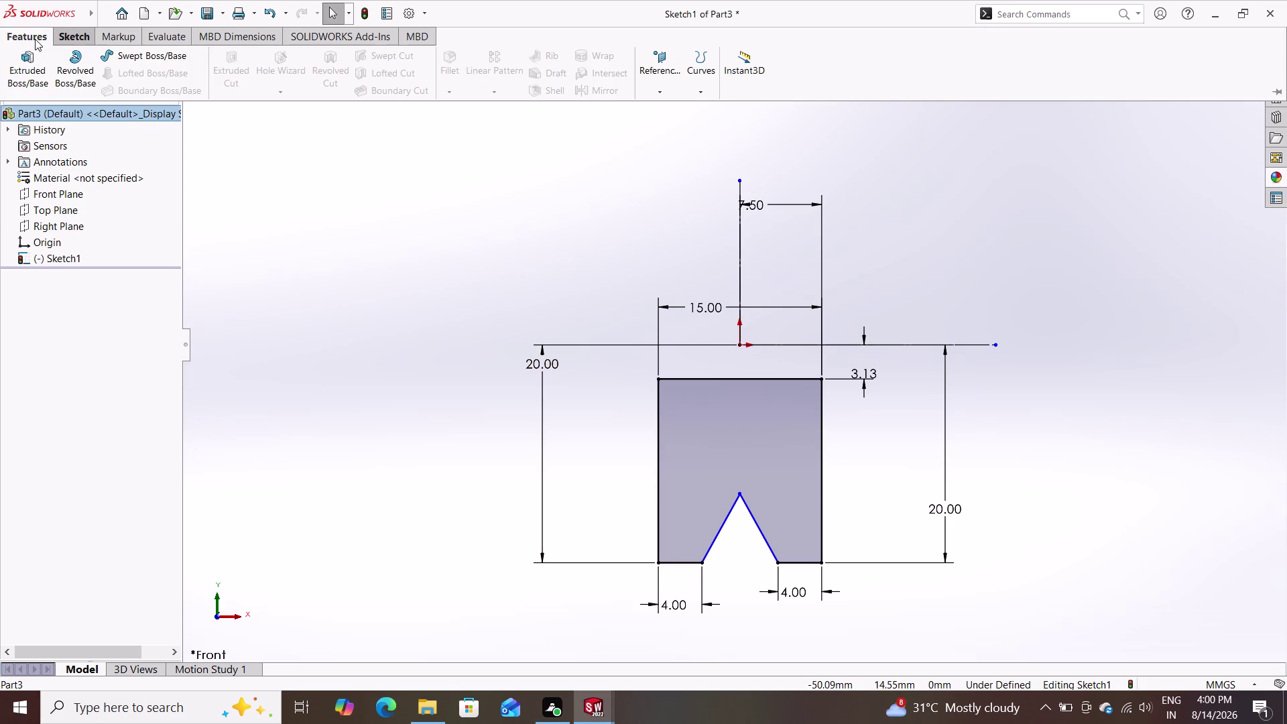
Abandon the Revolve attempt and return to the straight-on front view of the sketch.
triple_click(74, 57)
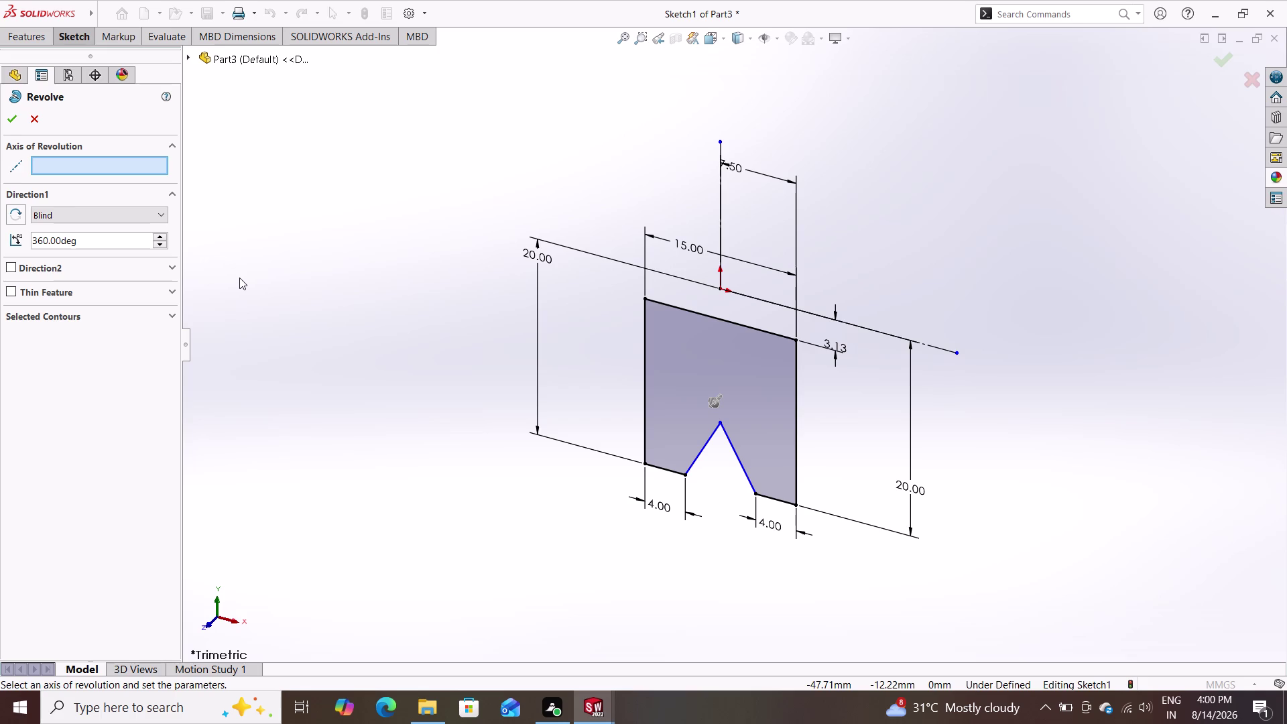
key(Escape)
key(Escape)
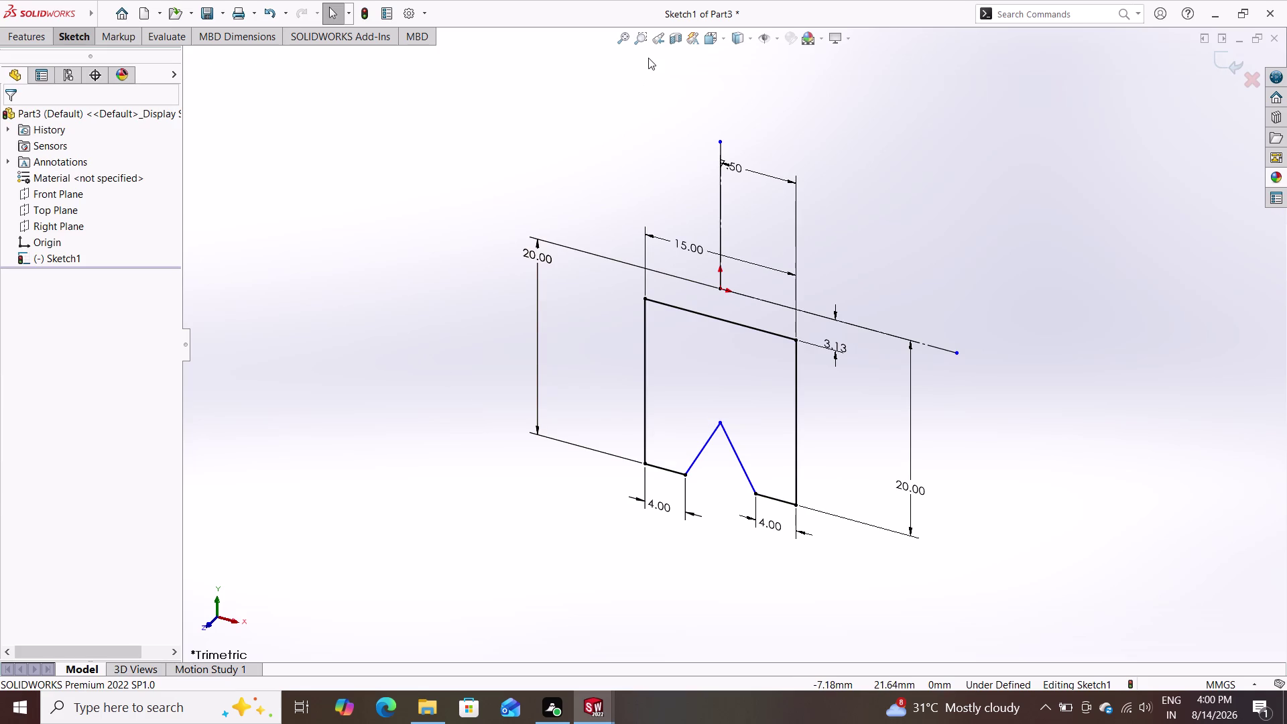
click(622, 34)
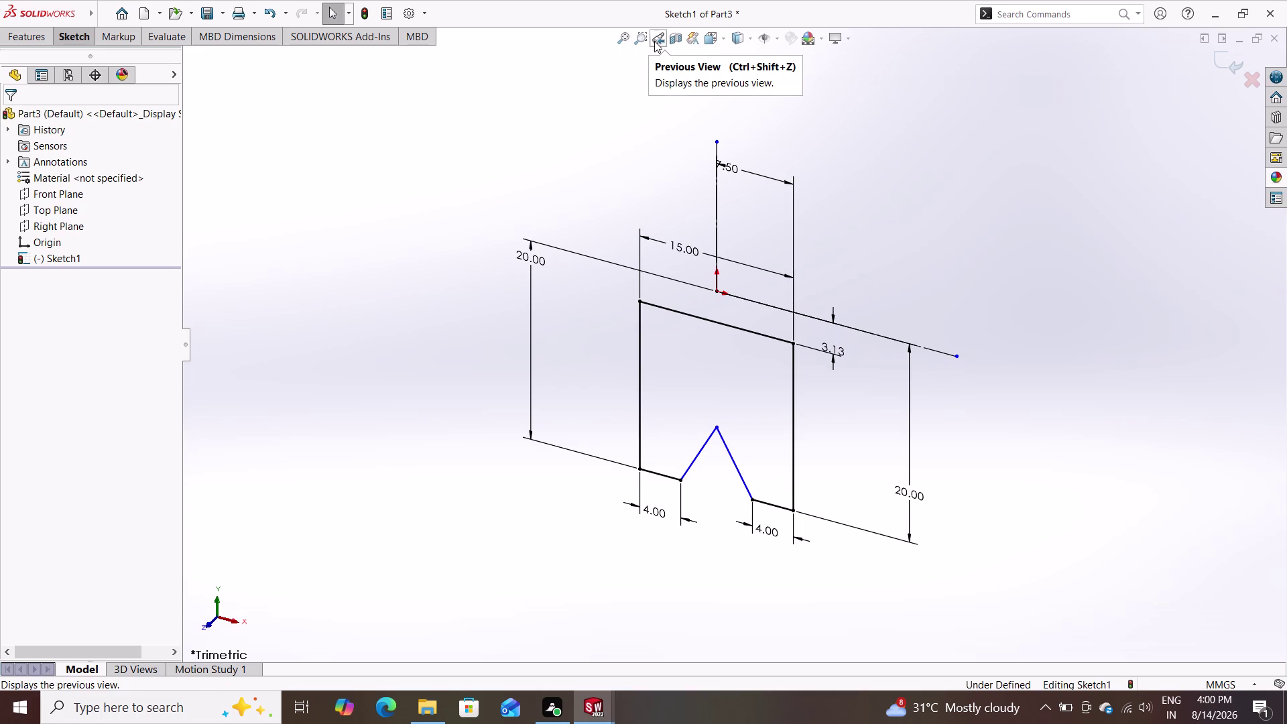
click(654, 41)
click(654, 40)
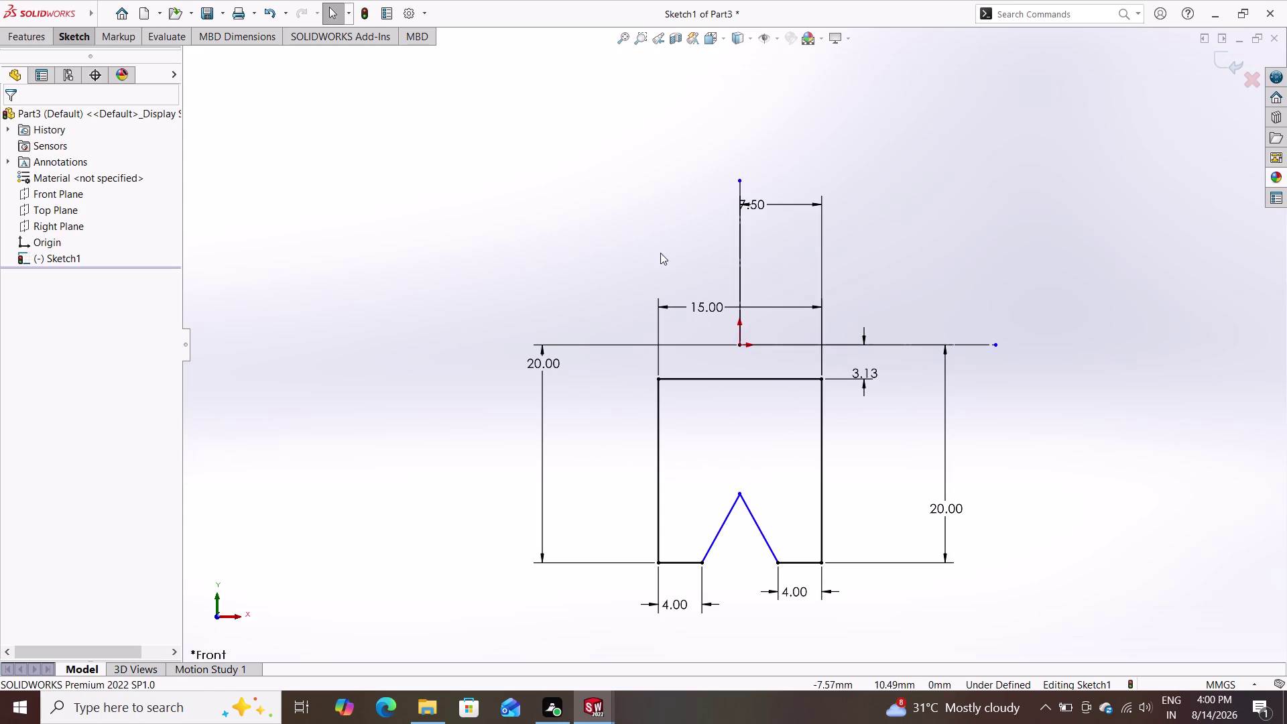
scroll(up, 3)
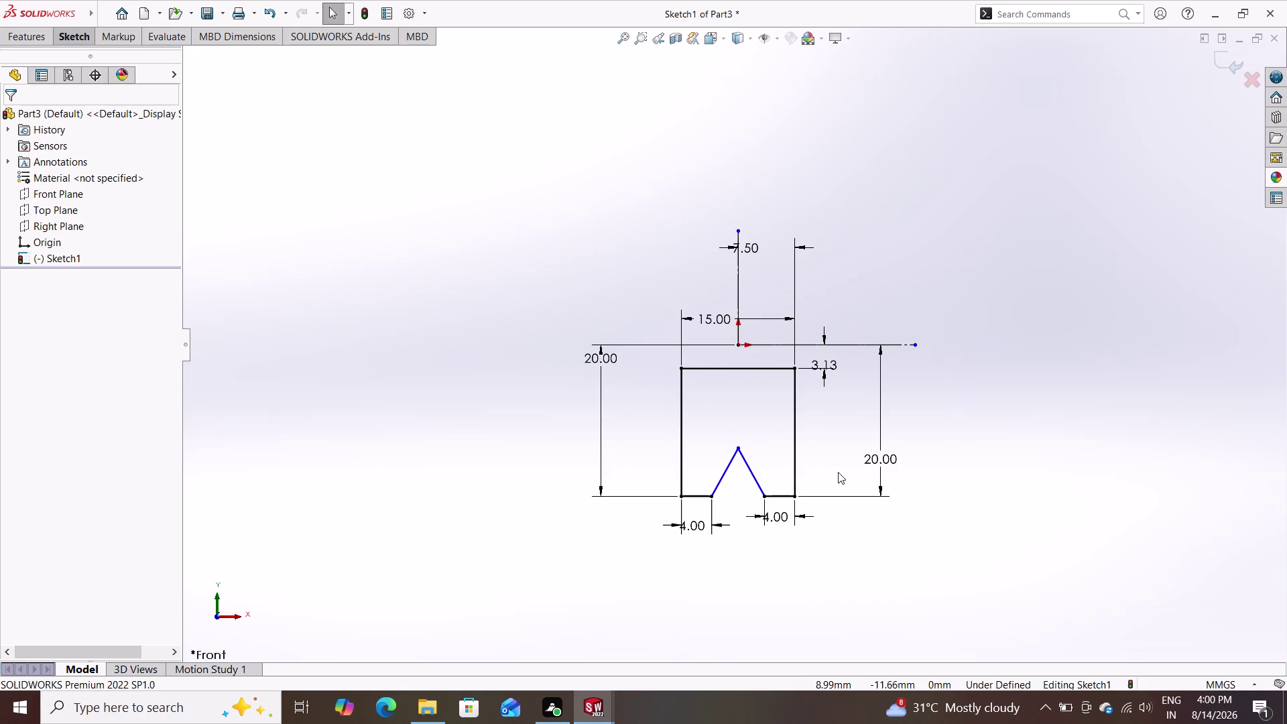
Delete the old left and right V-notch lines.
scroll(down, 3)
scroll(down, 3)
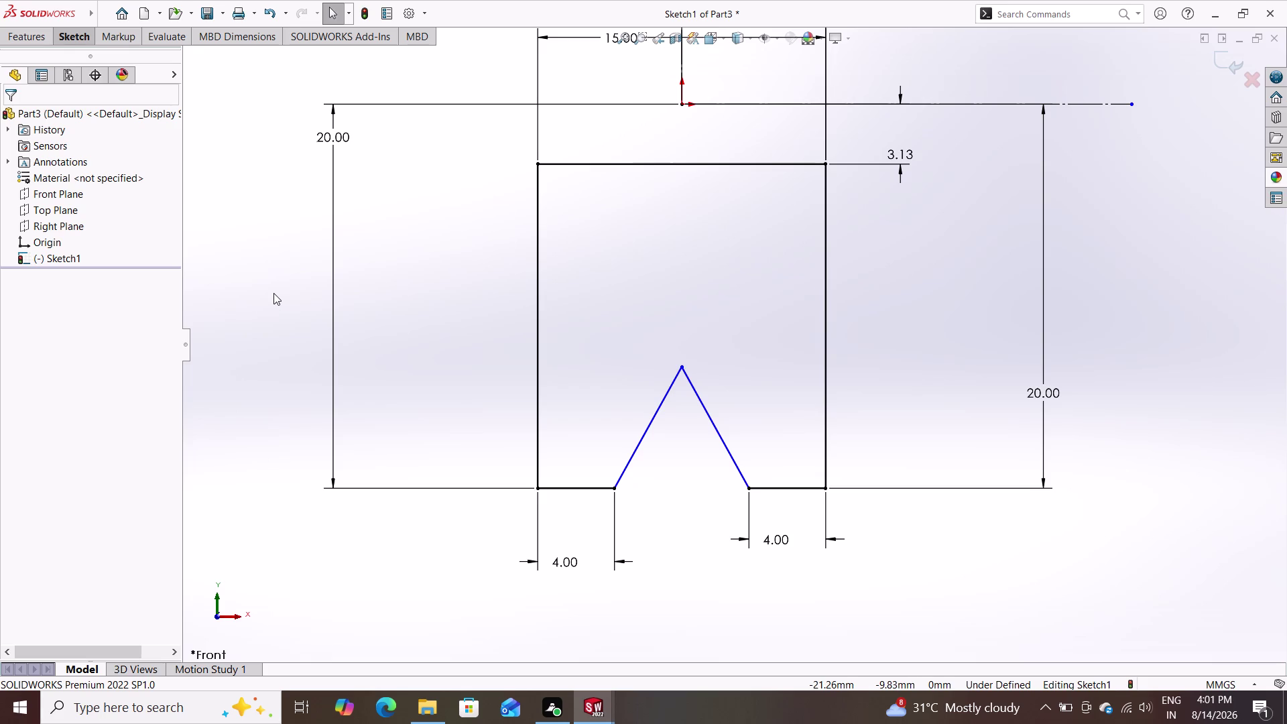
key(Escape)
key(Escape)
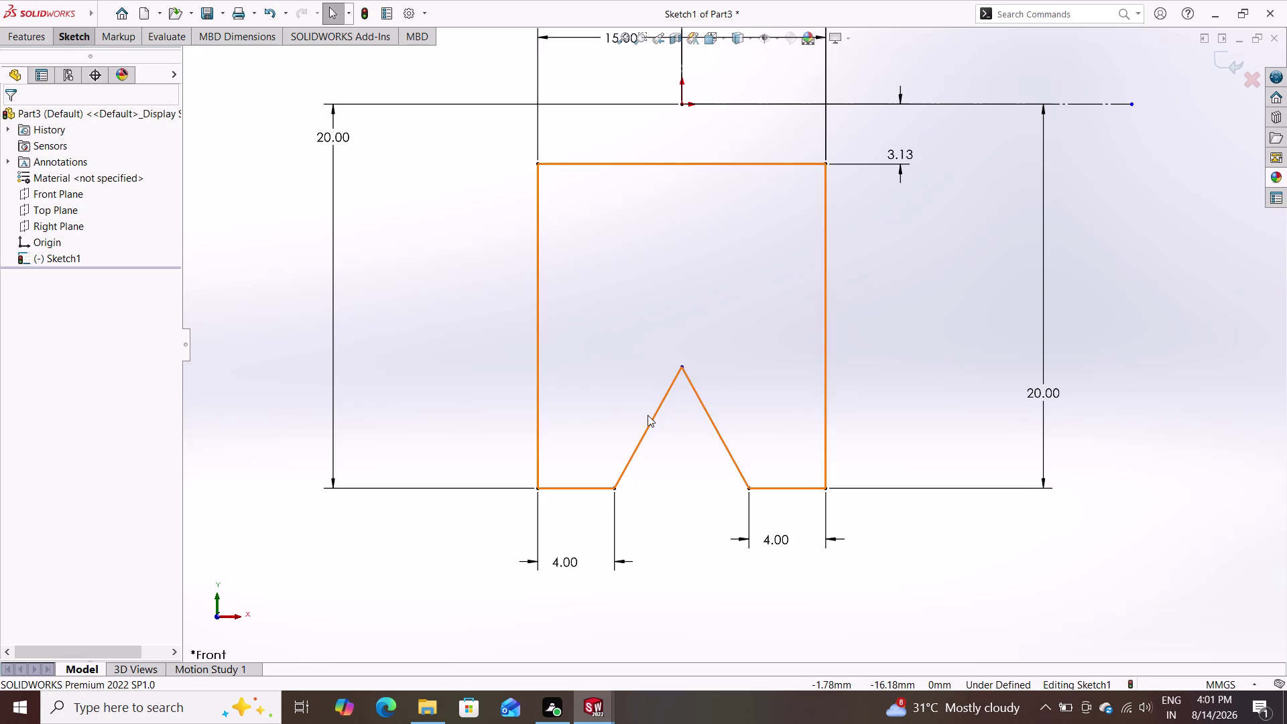
double_click(650, 419)
key(Delete)
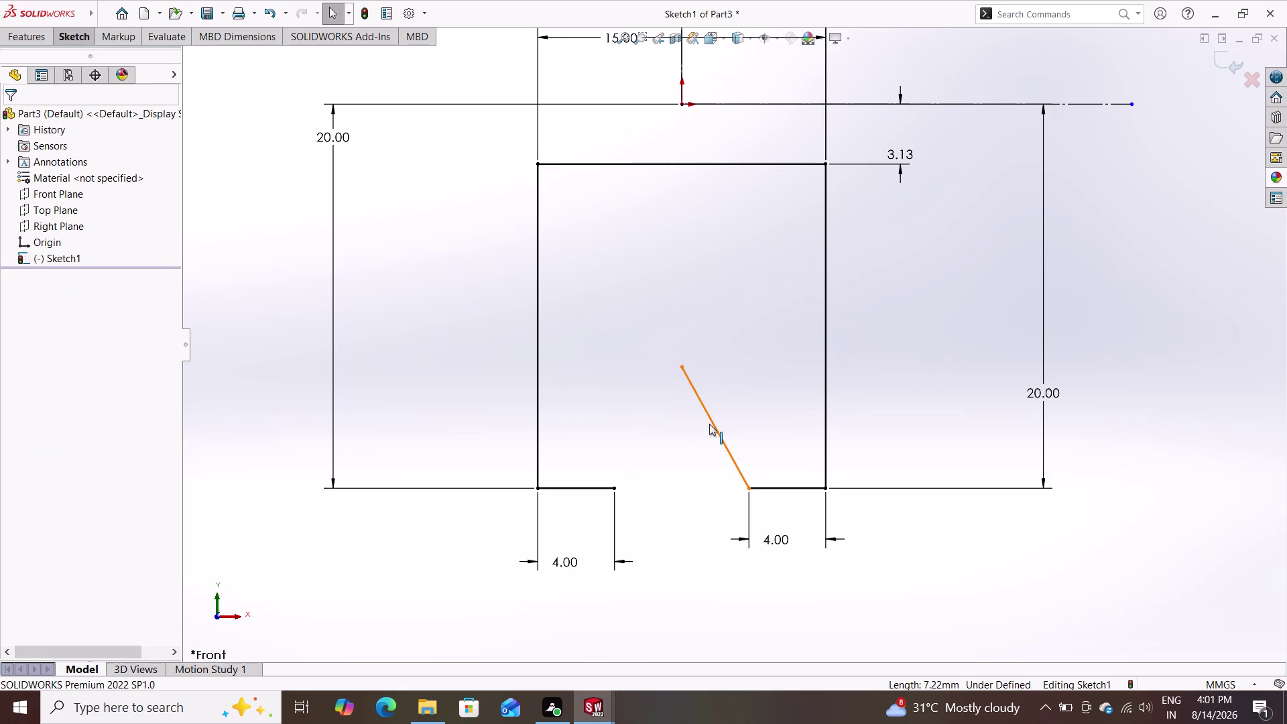
double_click(709, 424)
key(Delete)
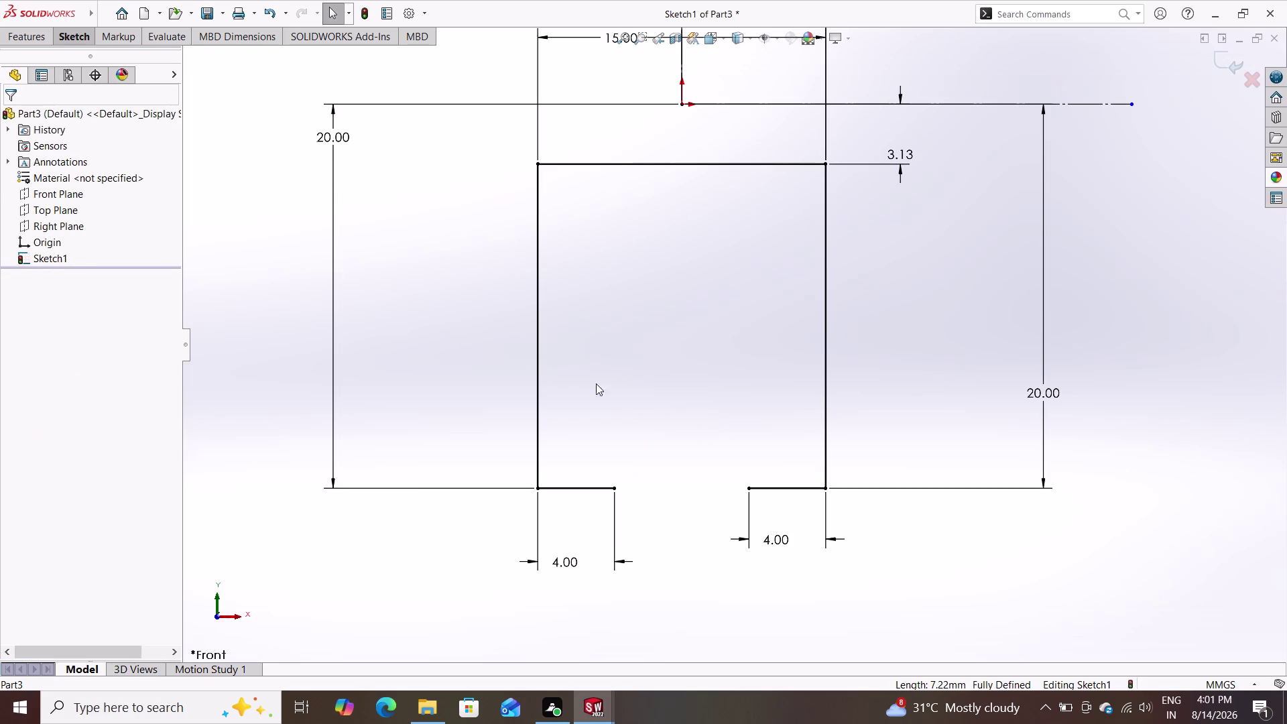
Draw two new lines from the bottom edge ends up to a notch peak.
click(81, 31)
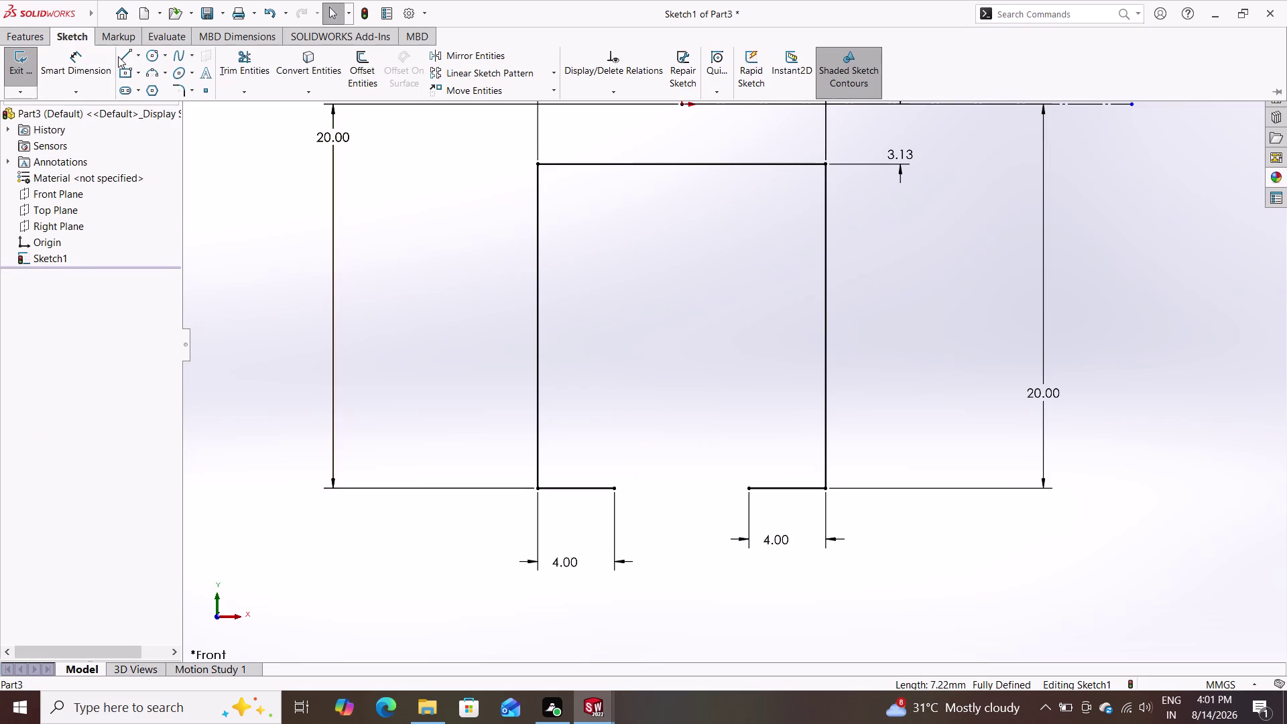
click(120, 55)
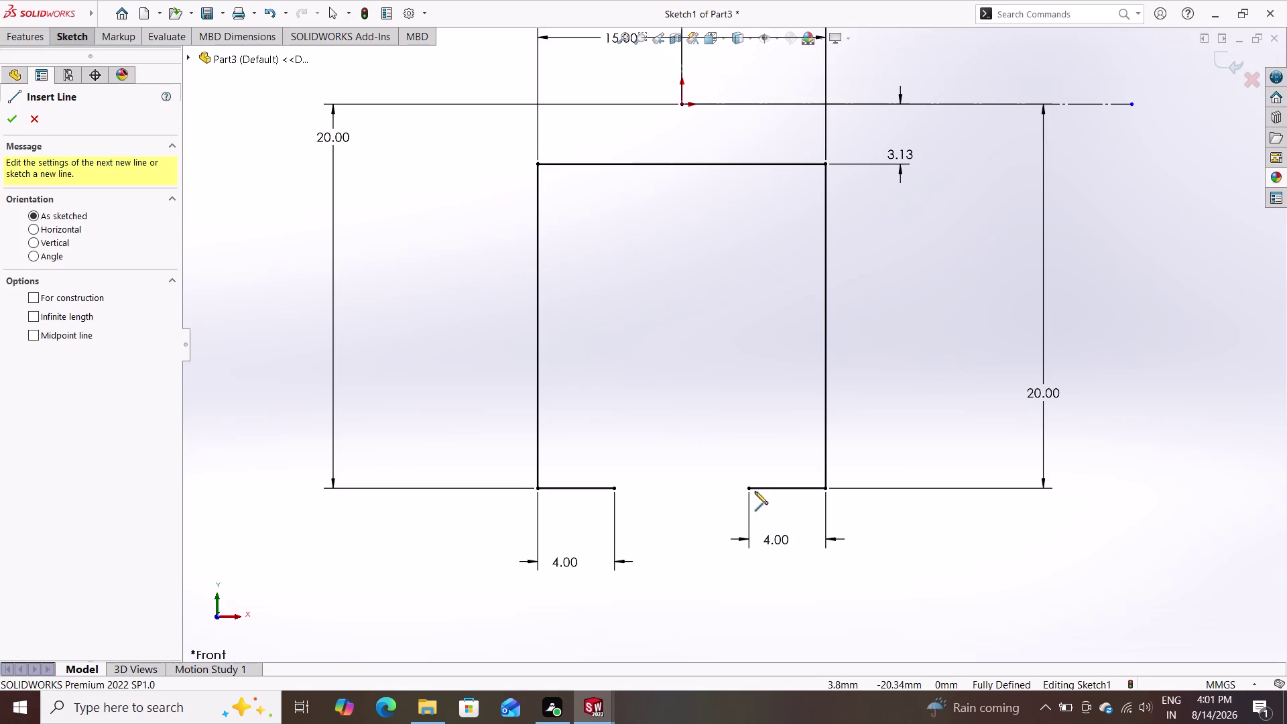
double_click(750, 485)
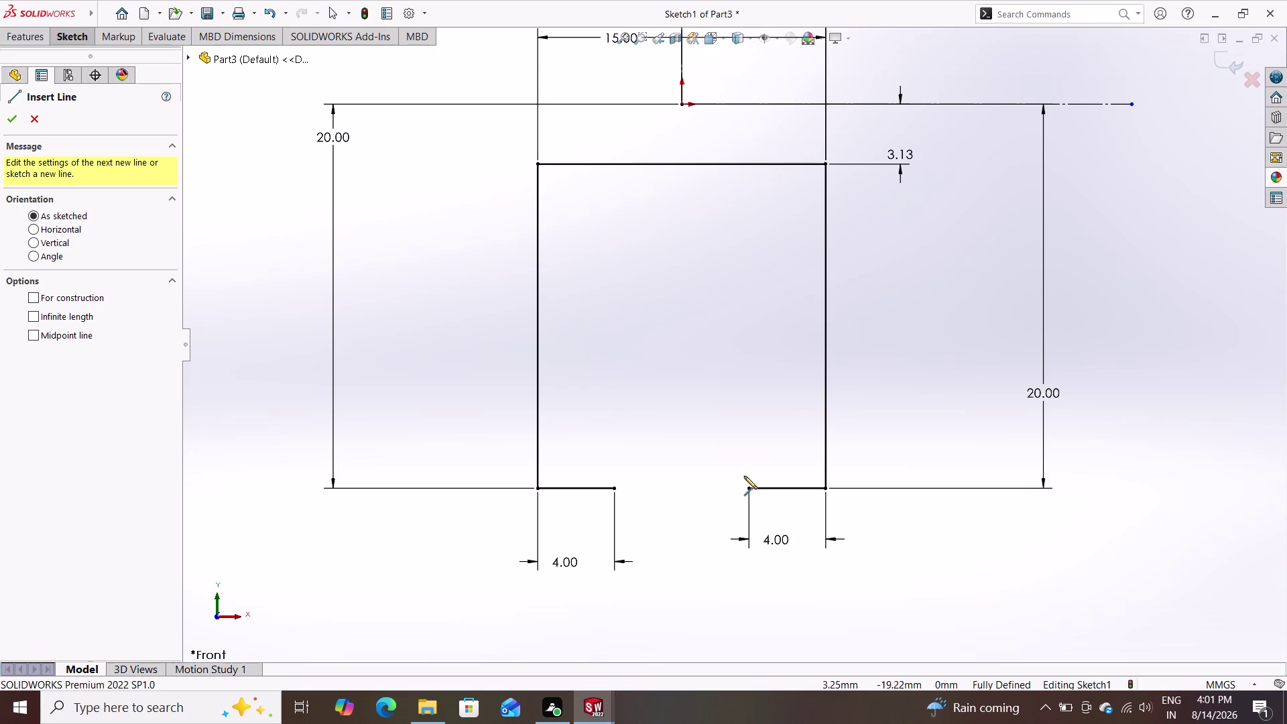
click(748, 487)
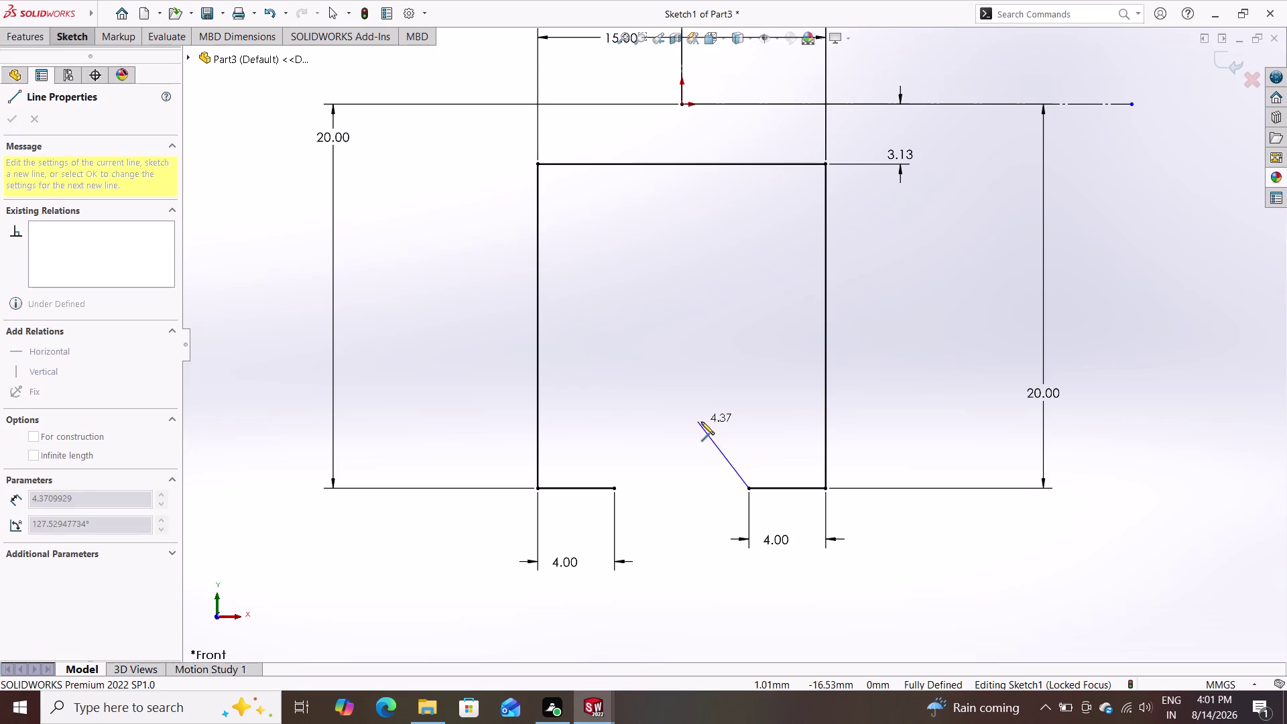
click(713, 418)
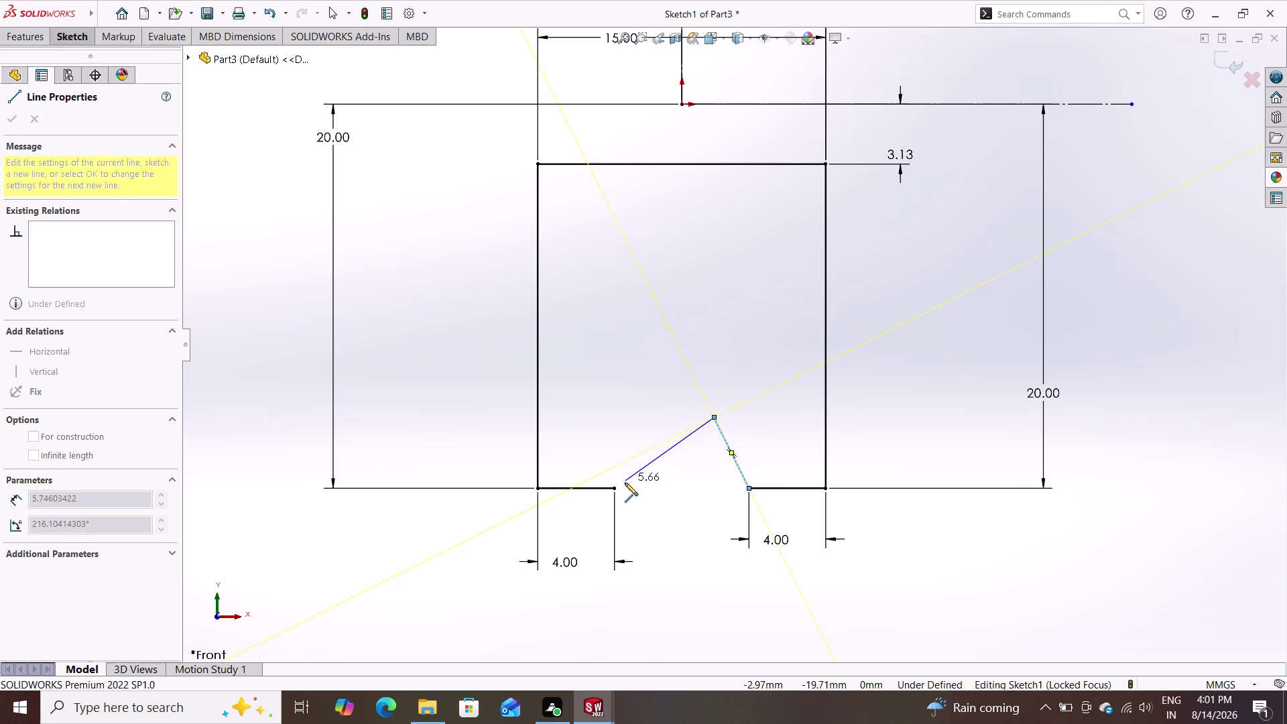
double_click(611, 487)
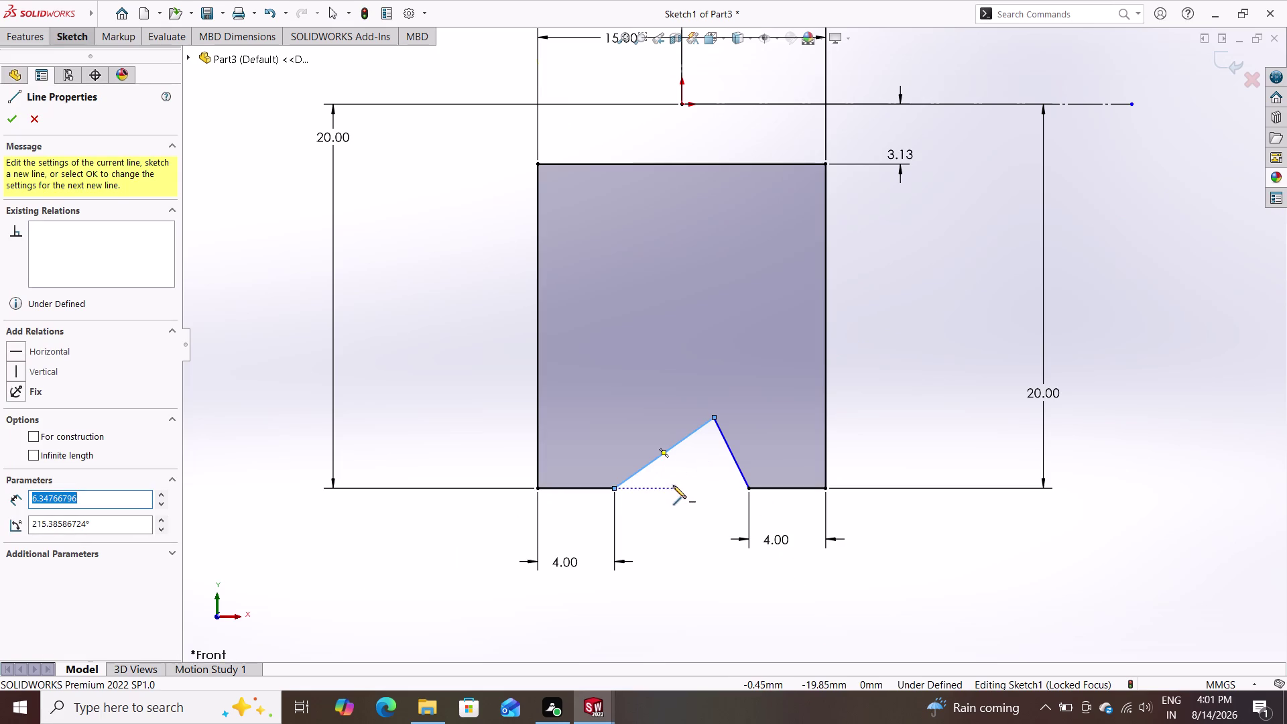
key(Escape)
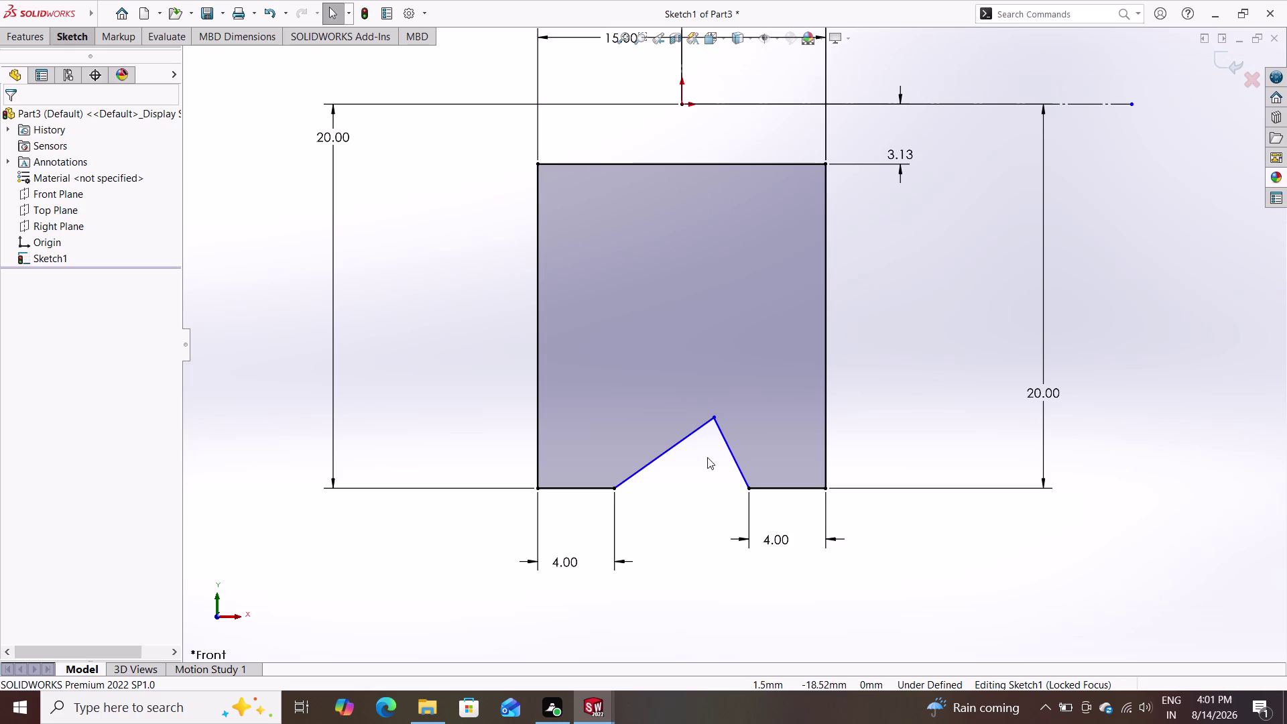
Apply and confirm an Equal relation on the two new notch lines.
click(674, 447)
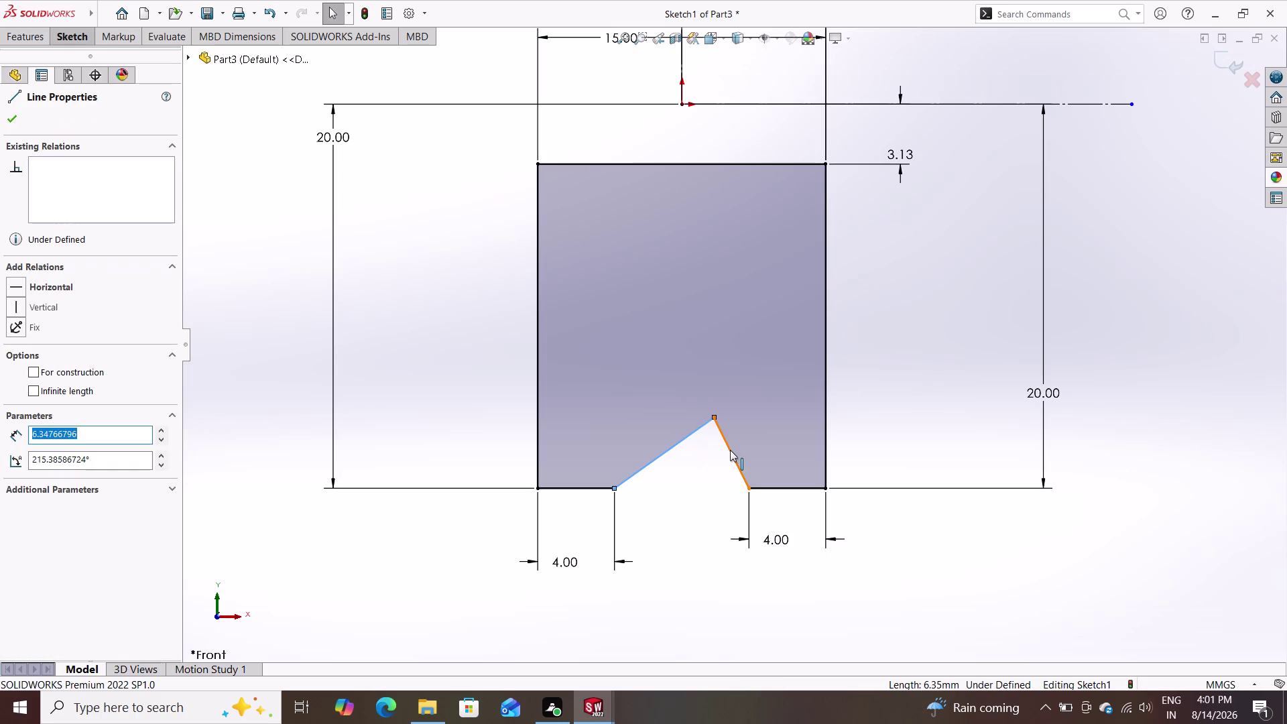
click(730, 449)
double_click(61, 453)
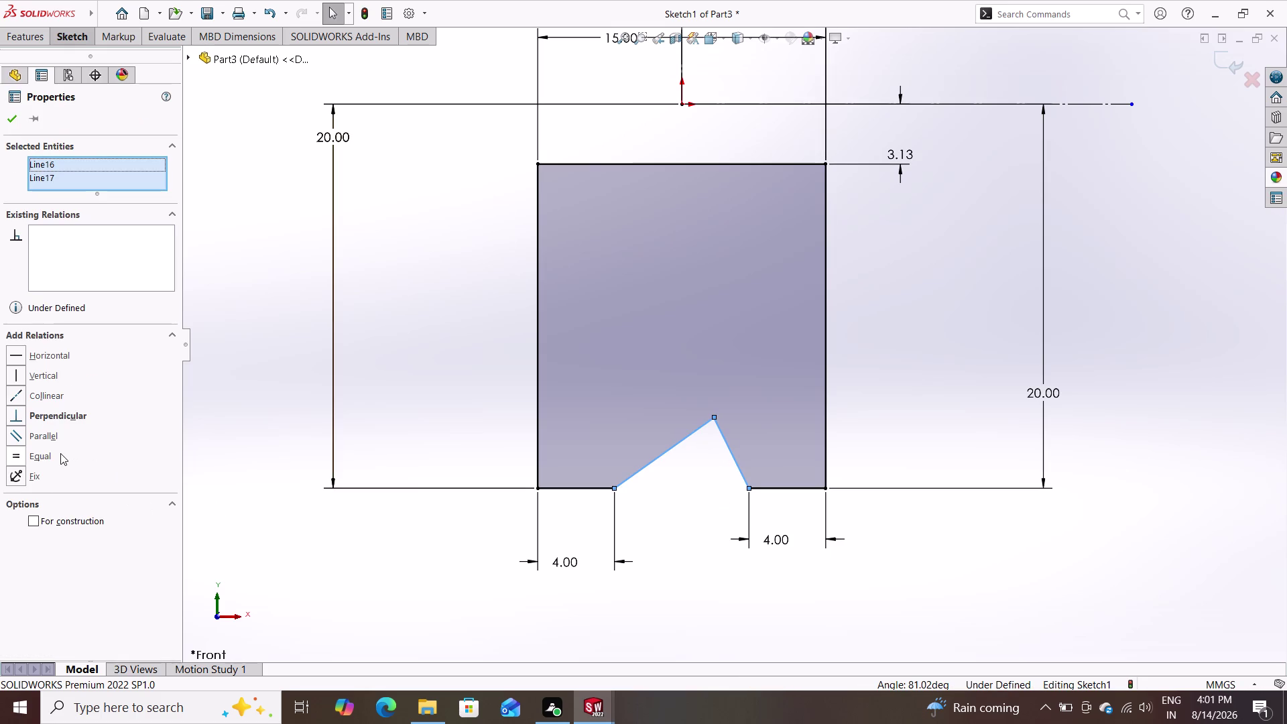
double_click(35, 454)
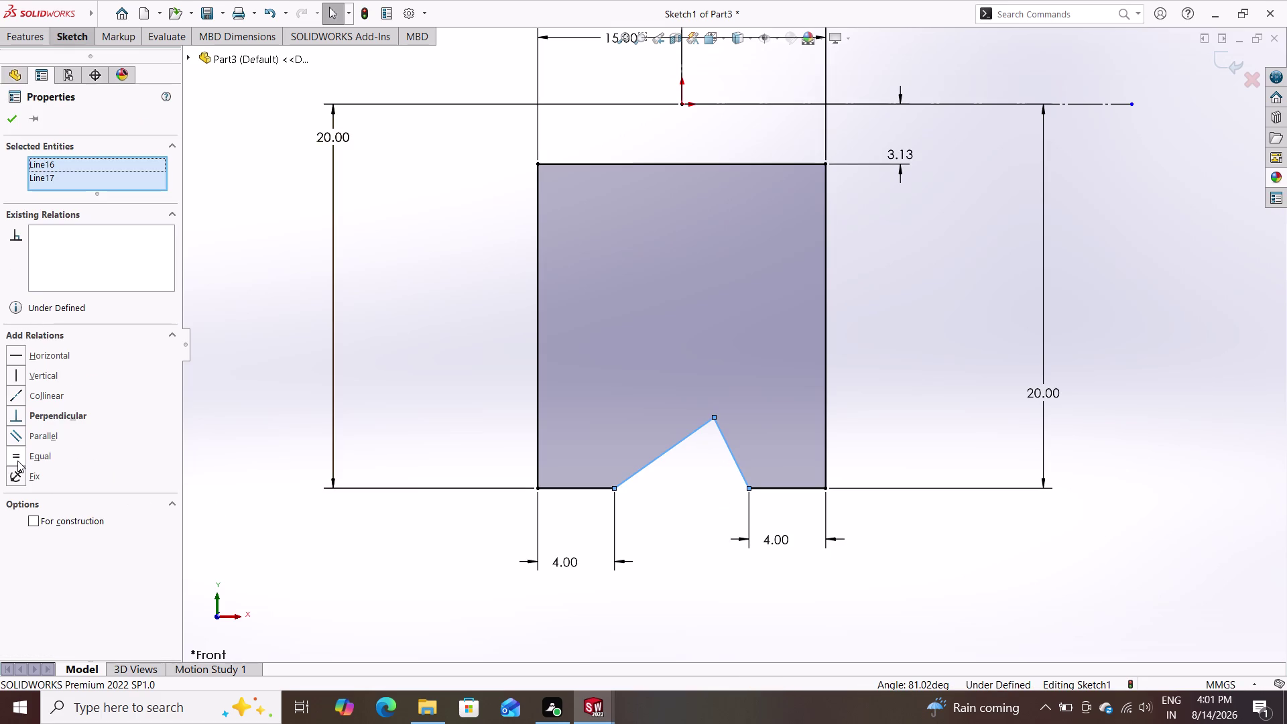
click(17, 460)
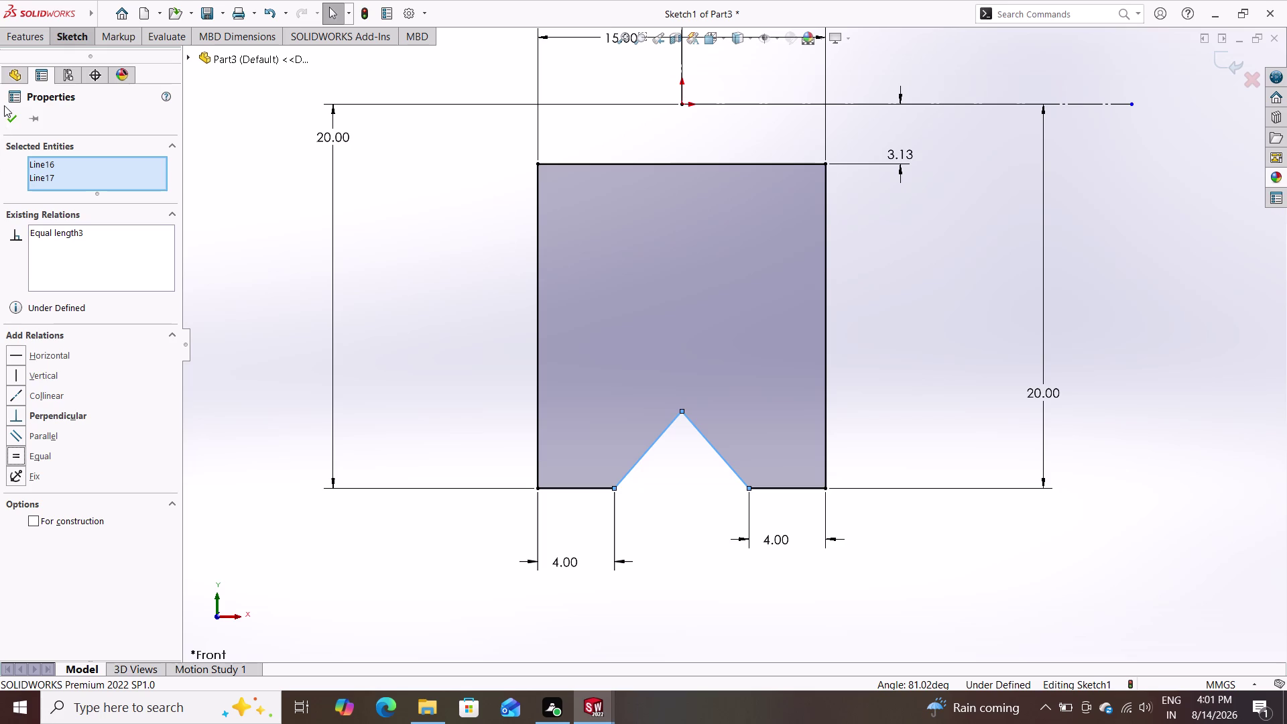
click(8, 115)
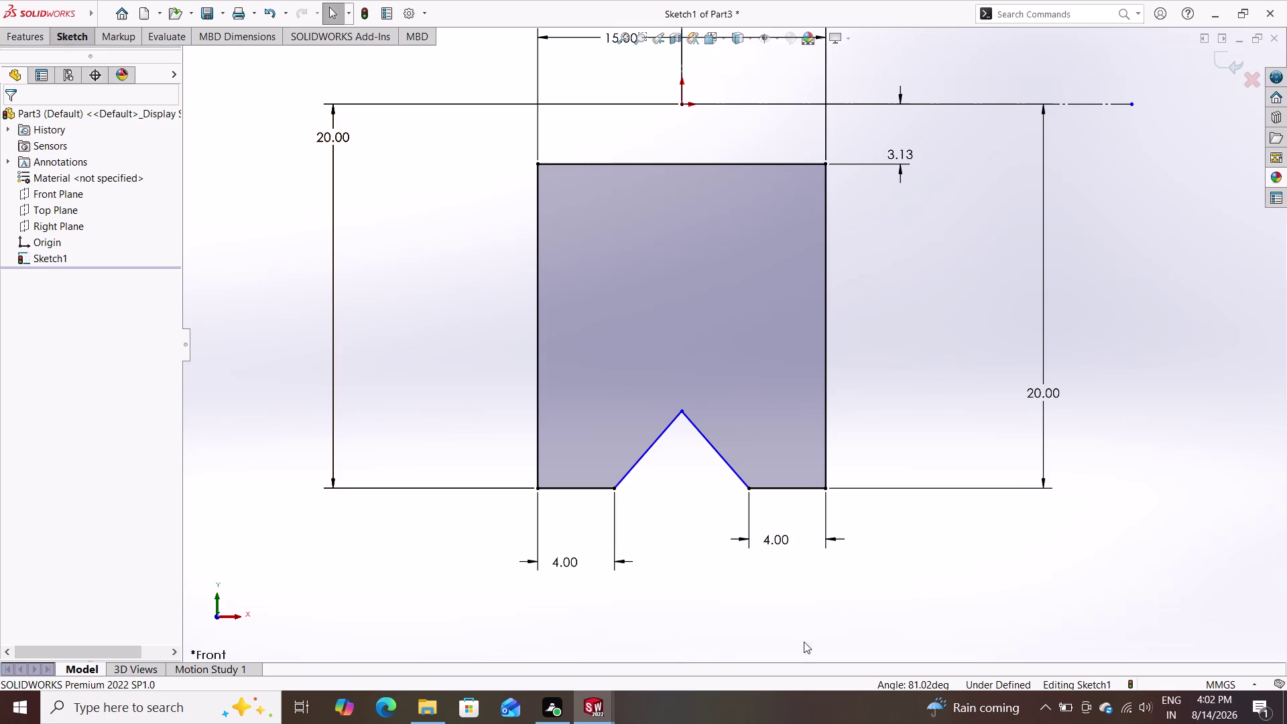
scroll(down, 3)
scroll(up, 3)
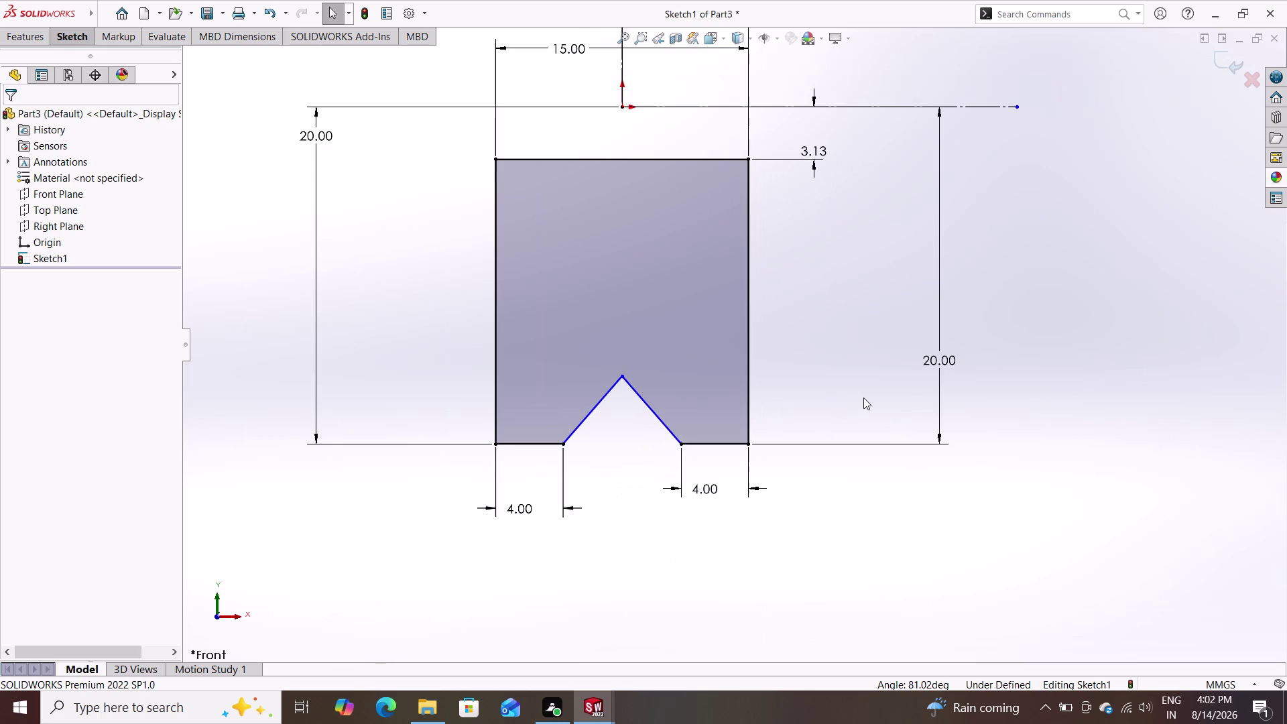
scroll(up, 3)
key(Escape)
key(Escape)
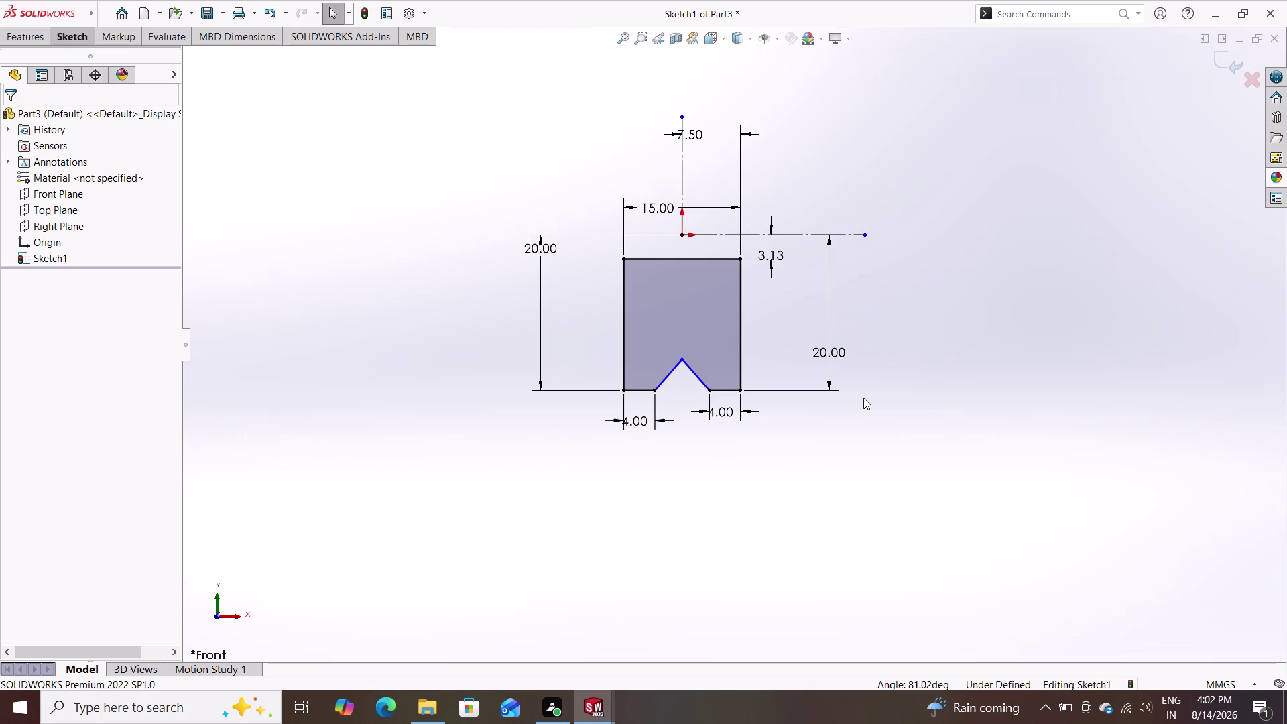
key(Escape)
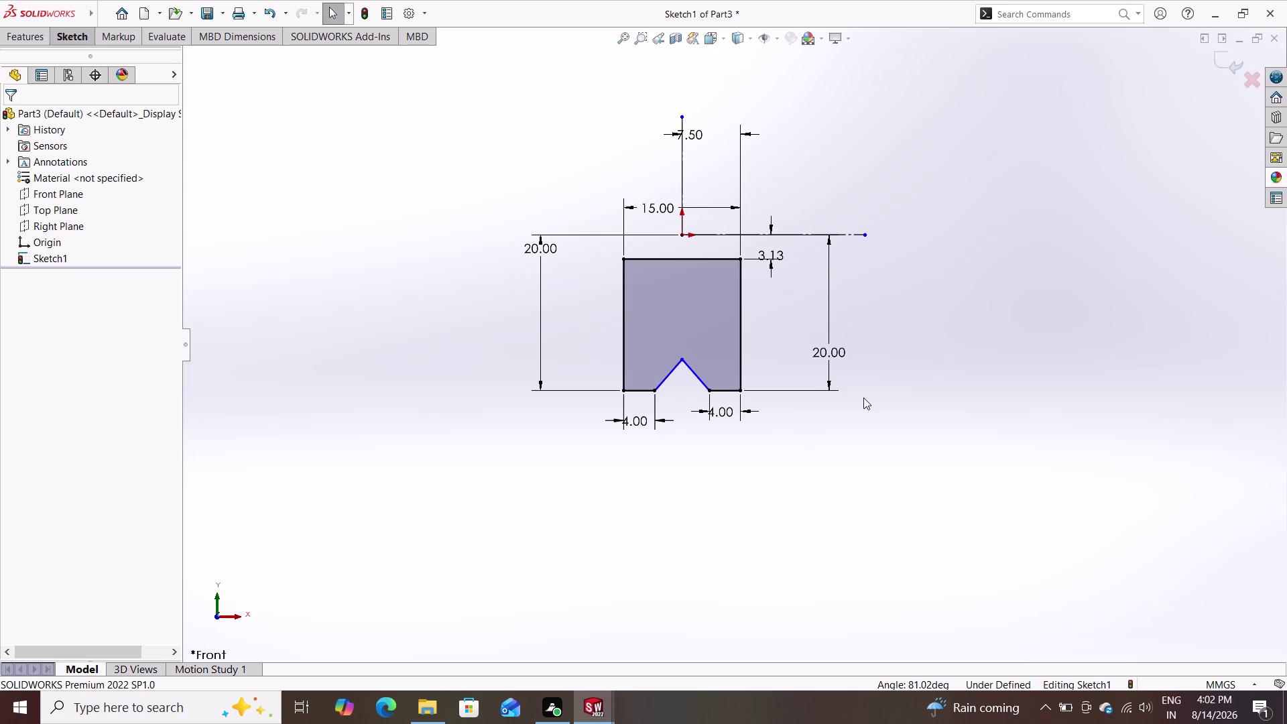